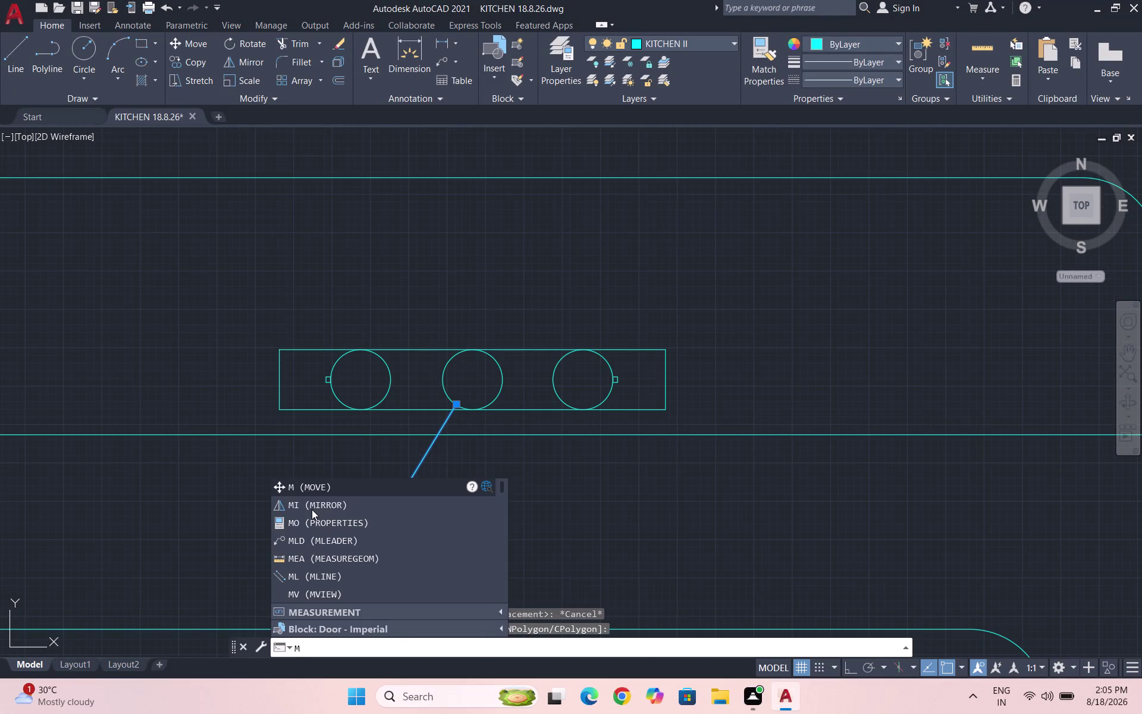
Move the faucet spout line to a new position at the tap circles.
key(Return)
scroll(up, 3)
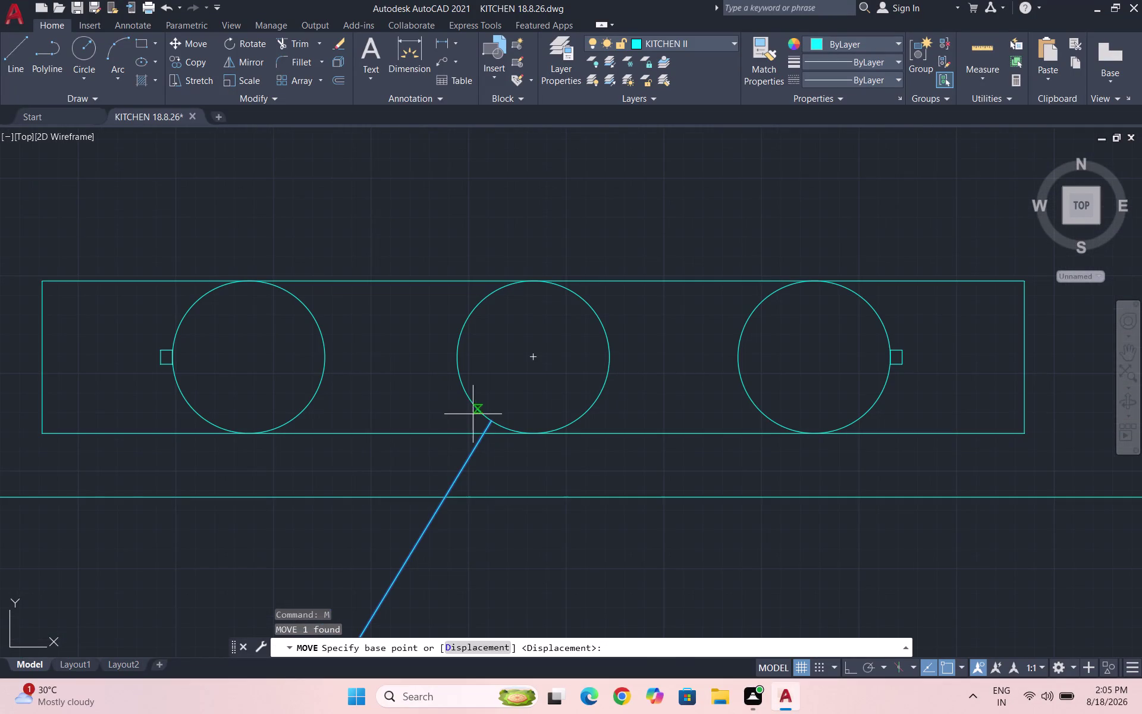
click(493, 422)
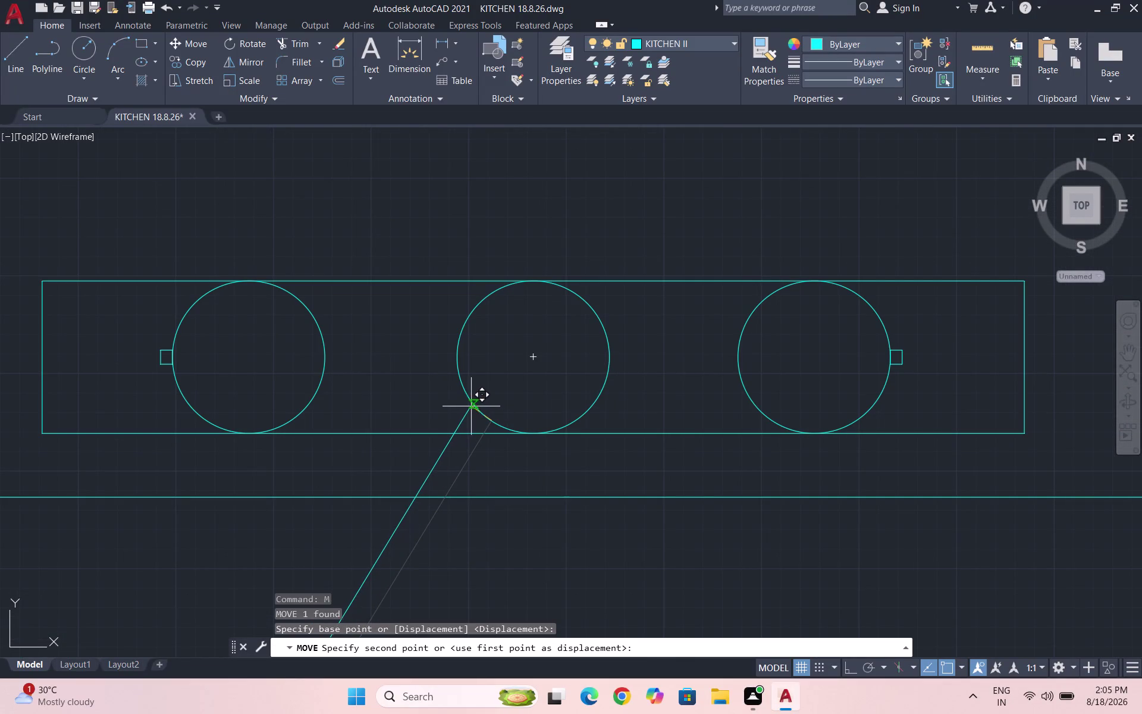
click(477, 415)
scroll(down, 3)
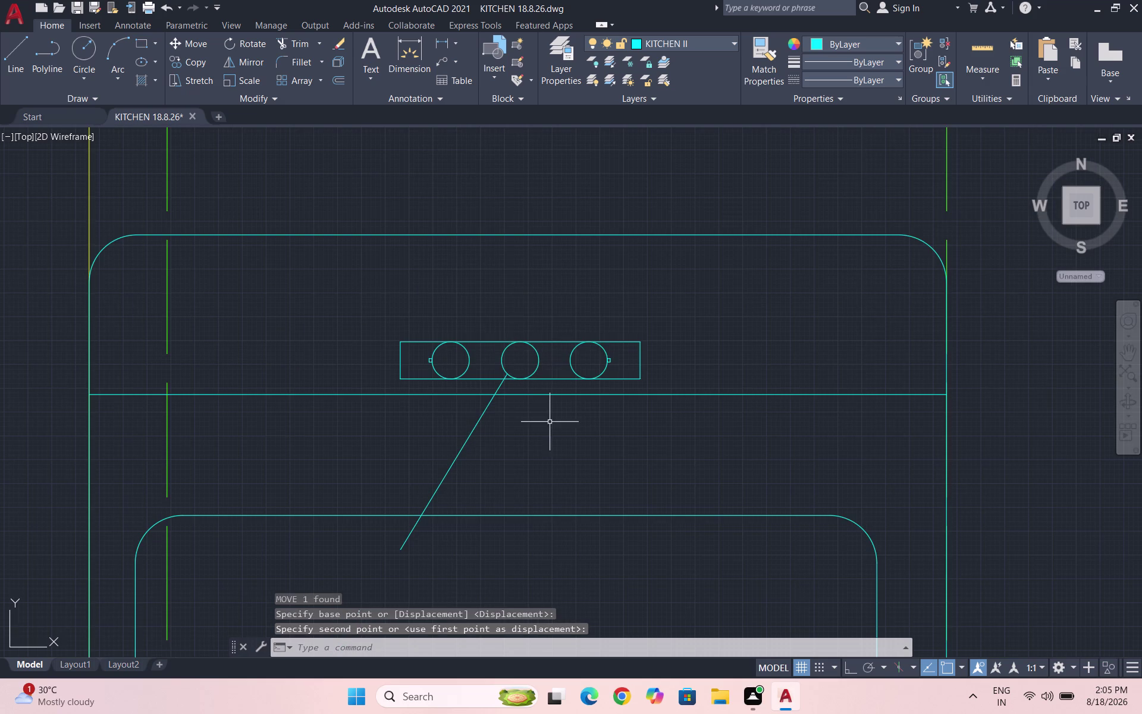
Copy the spout line with CO to create a parallel second spout line.
drag(510, 448, 425, 427)
click(412, 423)
text(CO)
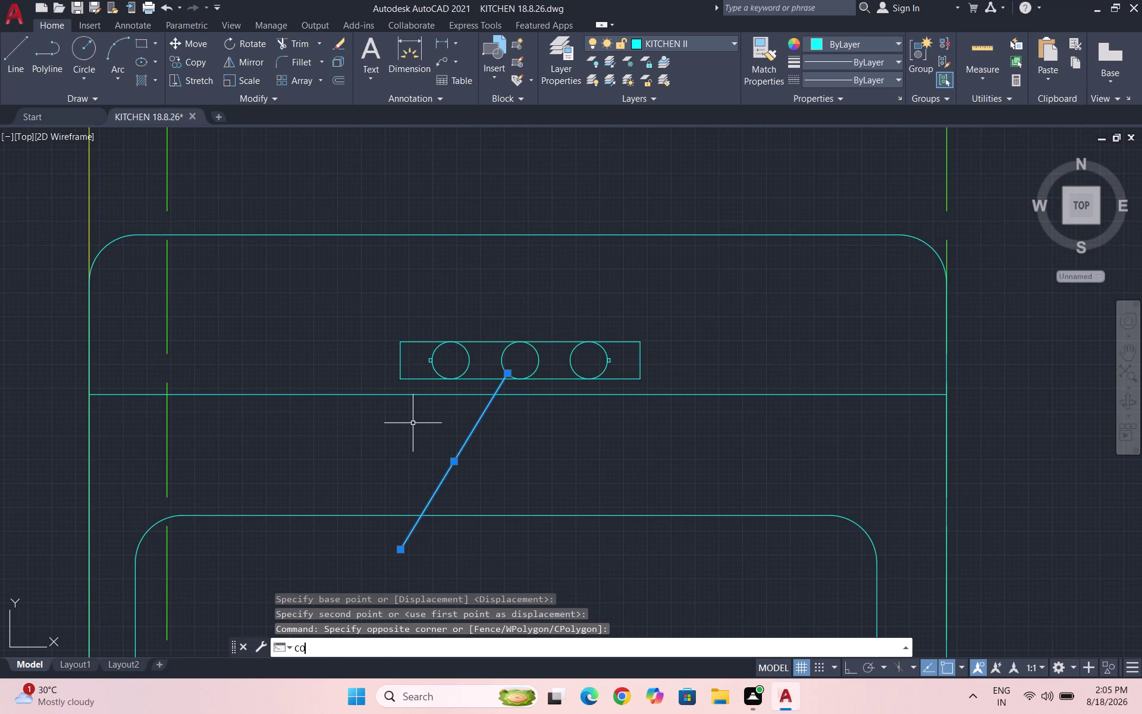
key(Return)
scroll(up, 3)
scroll(up, 3)
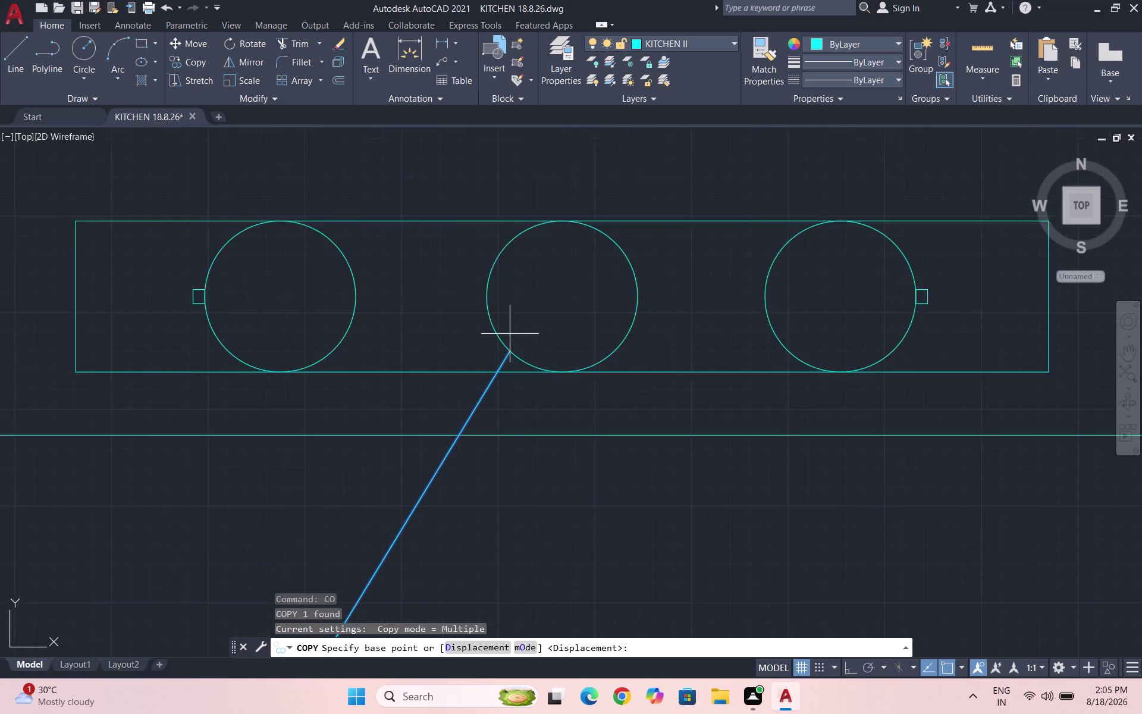
scroll(up, 3)
click(507, 357)
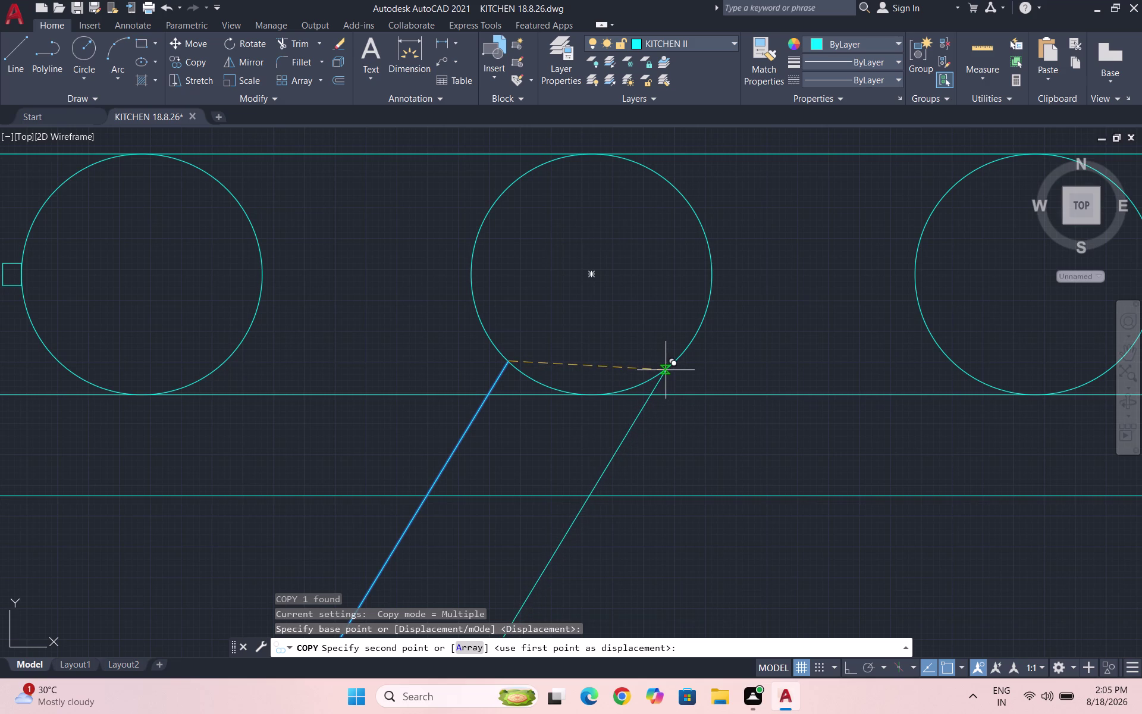
click(665, 370)
key(Escape)
scroll(down, 3)
scroll(down, 3)
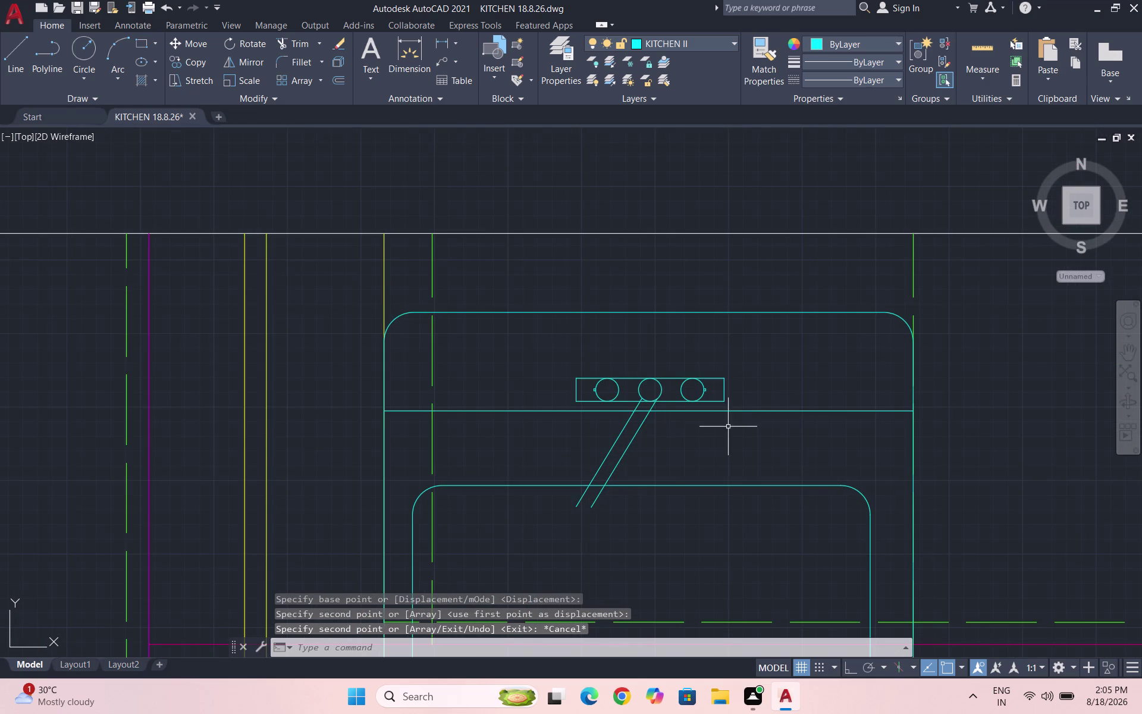
scroll(up, 3)
scroll(up, 3)
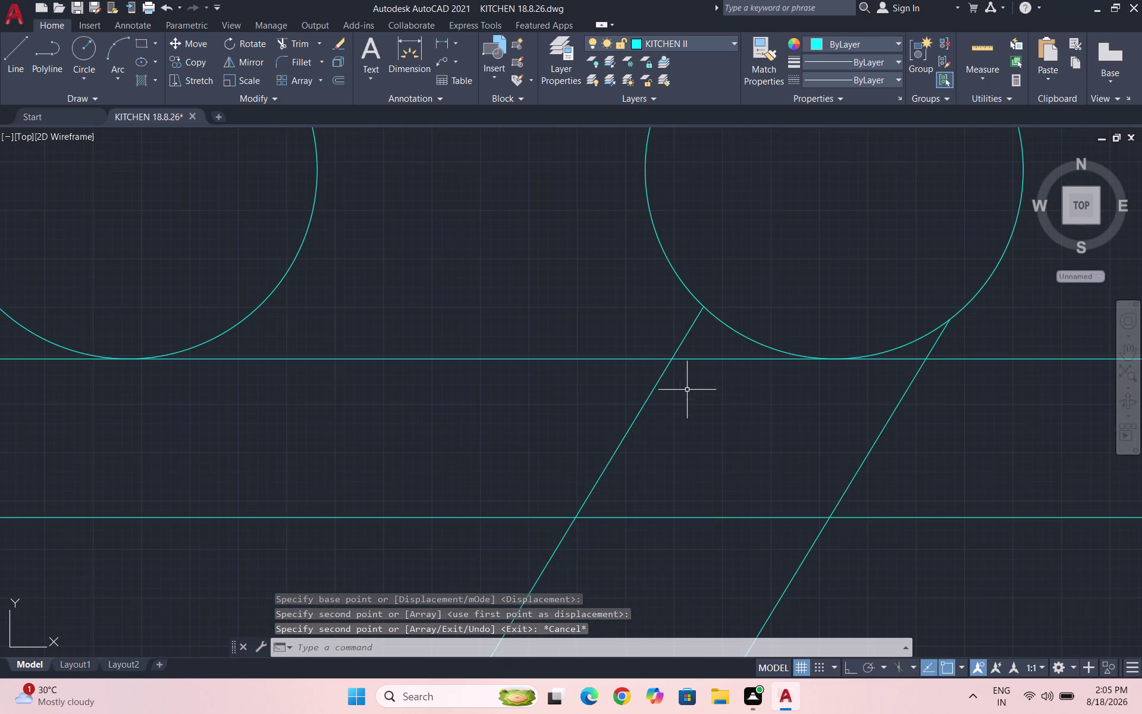
scroll(down, 3)
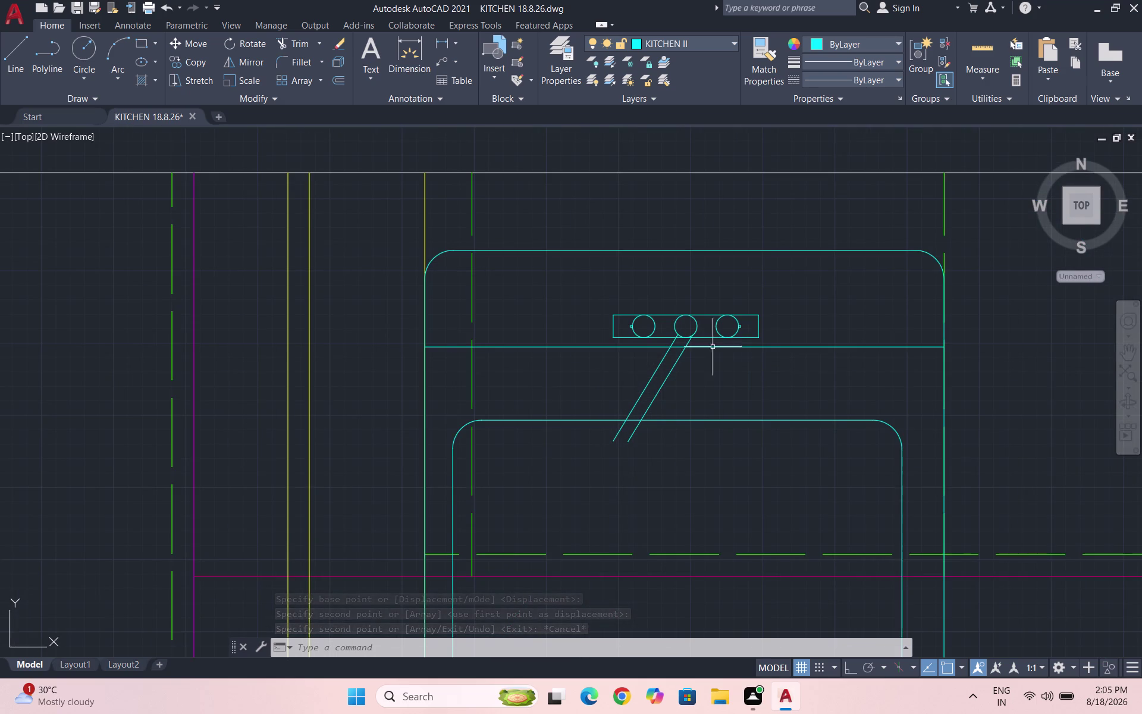
scroll(up, 3)
scroll(up, 3)
Move the first spout line so it attaches lower on the tap circle.
drag(607, 403, 591, 399)
click(525, 386)
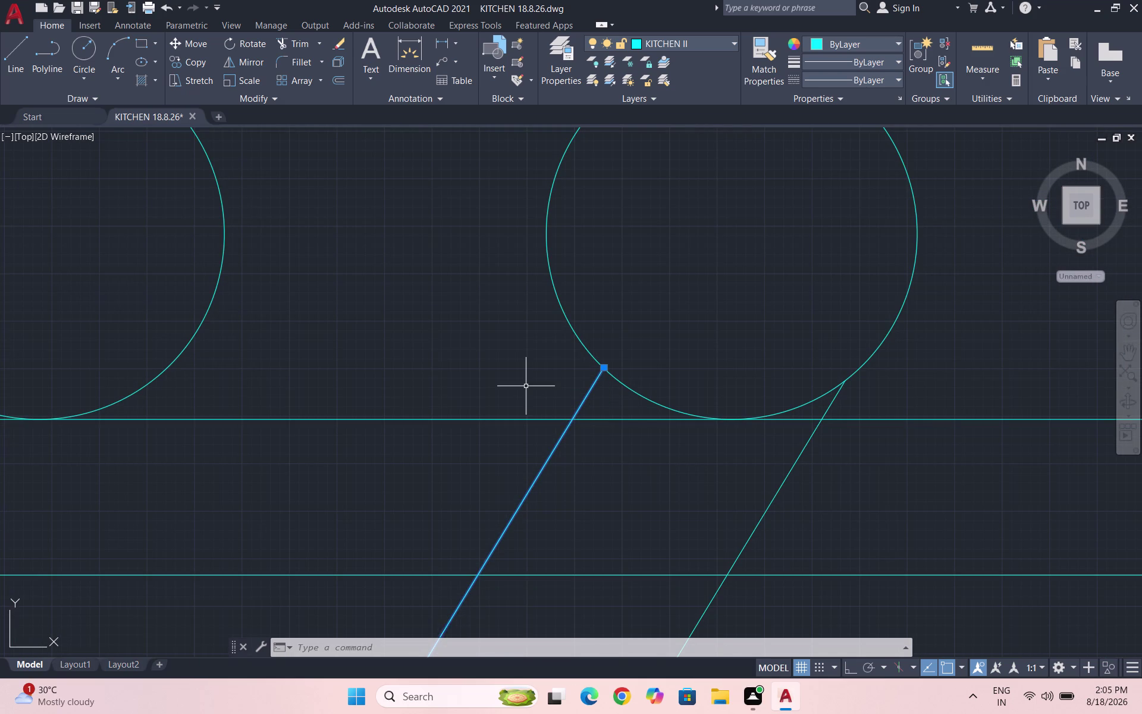
key(m)
key(Return)
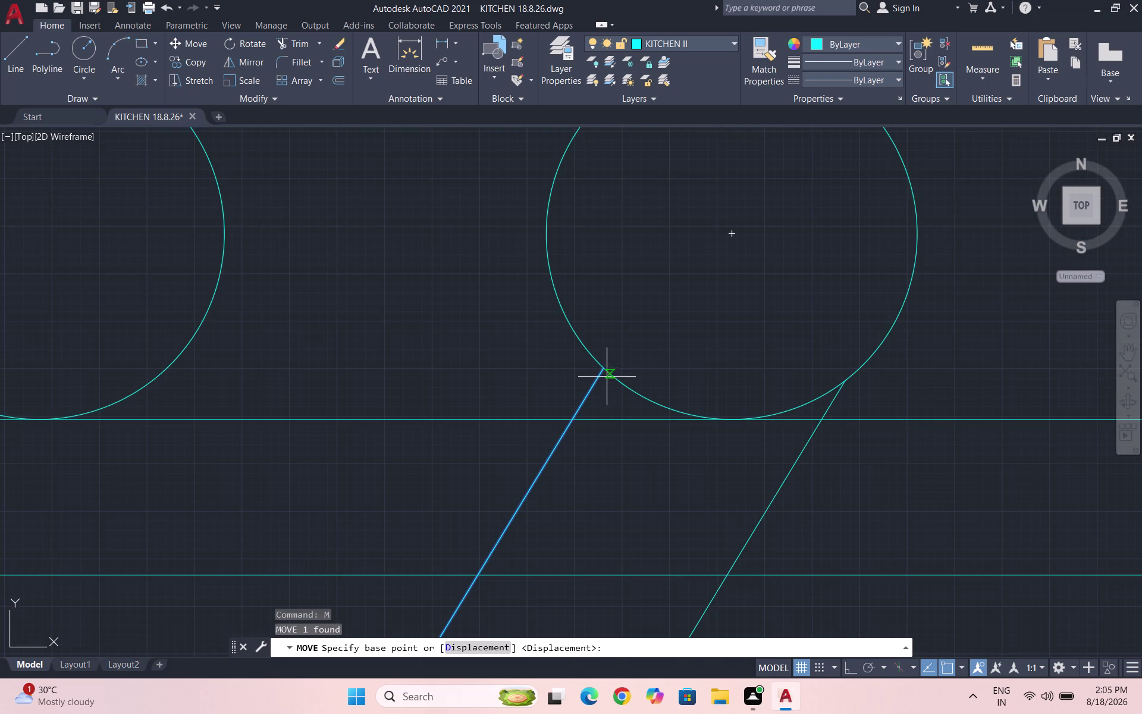
click(601, 370)
click(581, 343)
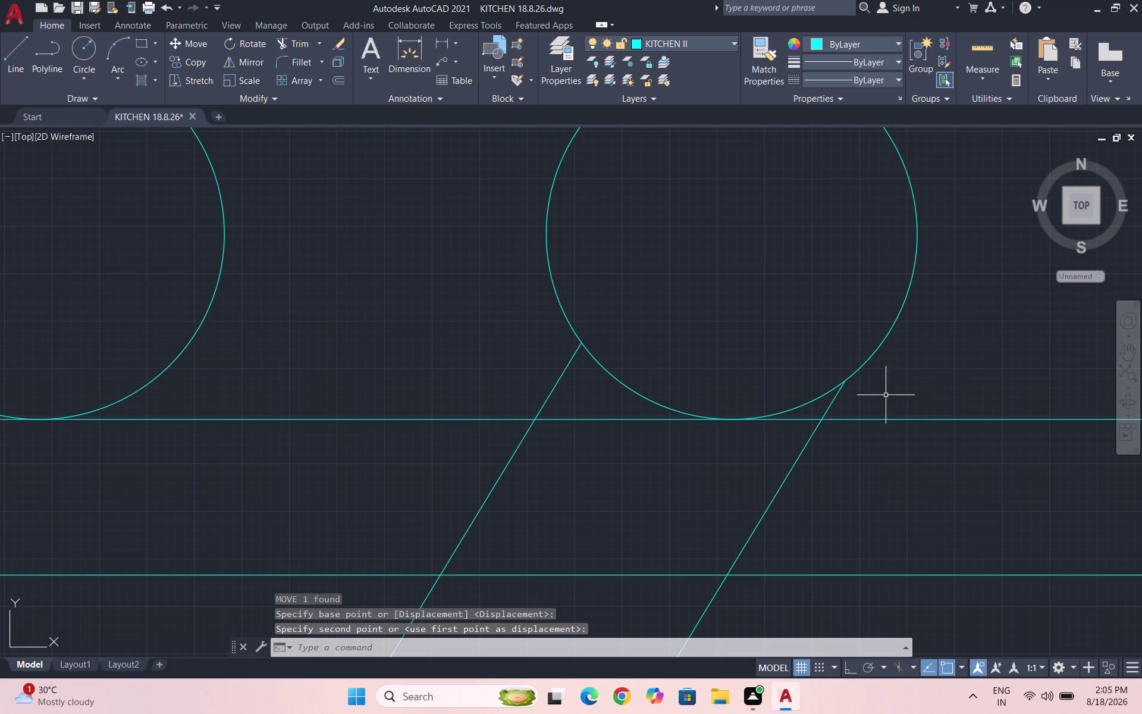
click(863, 395)
key(Escape)
scroll(down, 3)
scroll(down, 3)
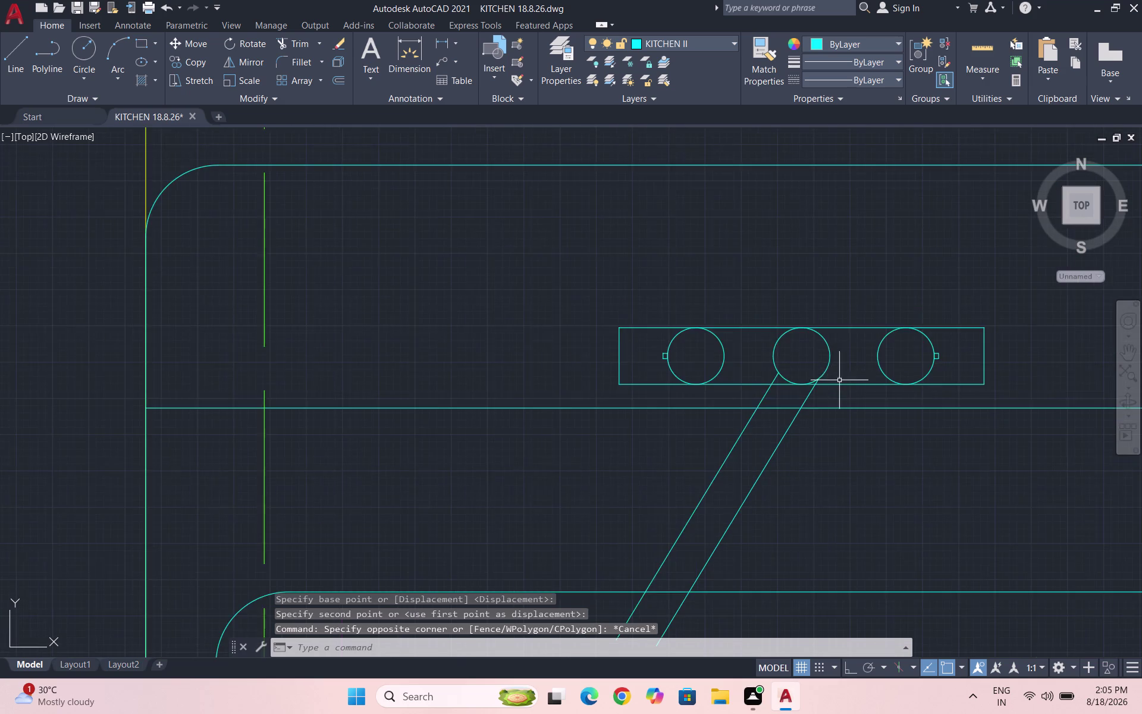
scroll(down, 3)
scroll(up, 3)
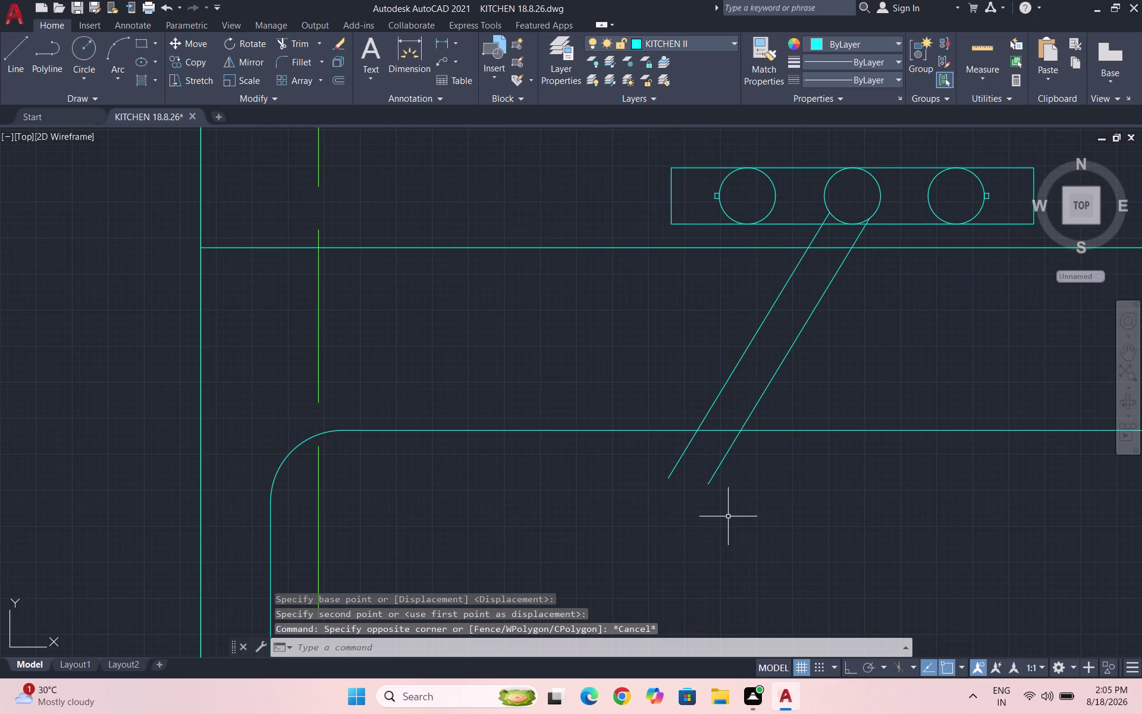
Attempt to fillet the two spout lines, cancel, and save the drawing.
key(f)
key(Return)
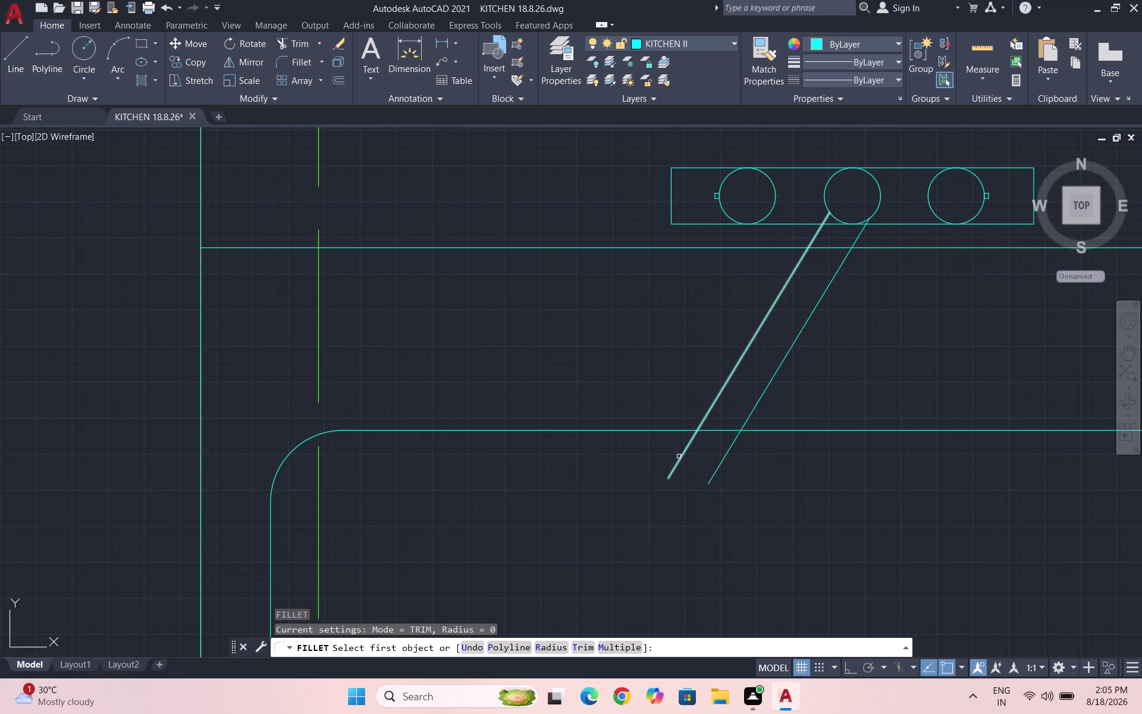
click(679, 457)
click(724, 464)
key(Escape)
scroll(down, 3)
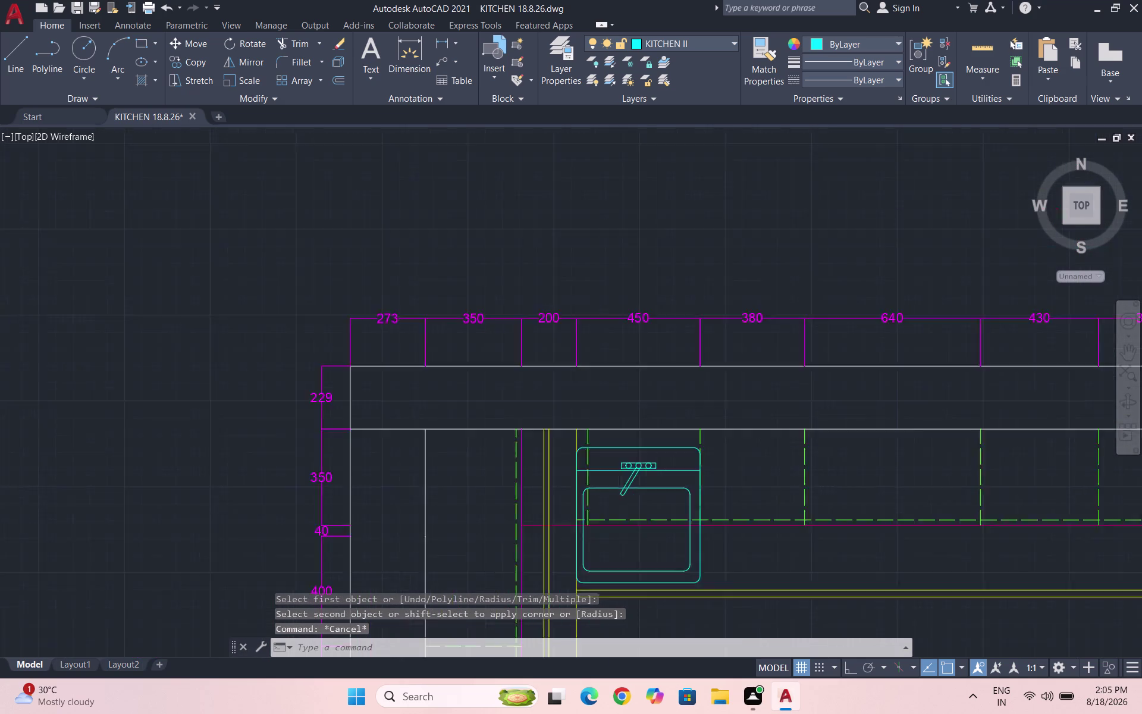
scroll(down, 3)
scroll(up, 3)
key(ctrl+s)
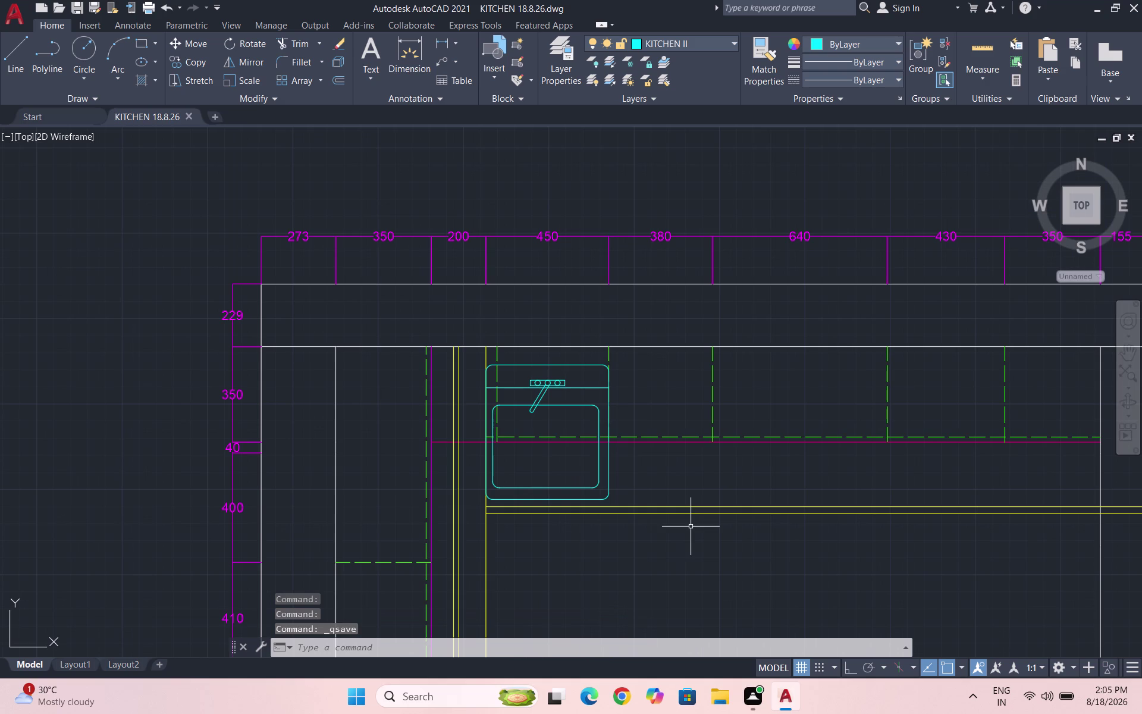
key(ctrl+s)
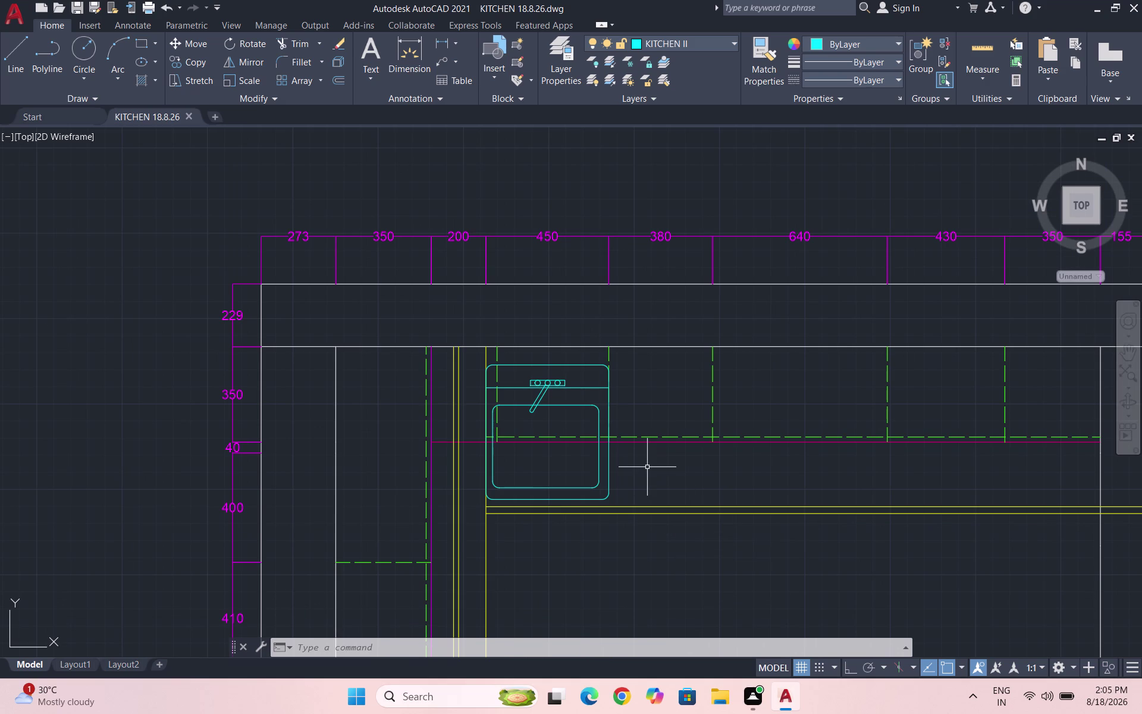
scroll(down, 3)
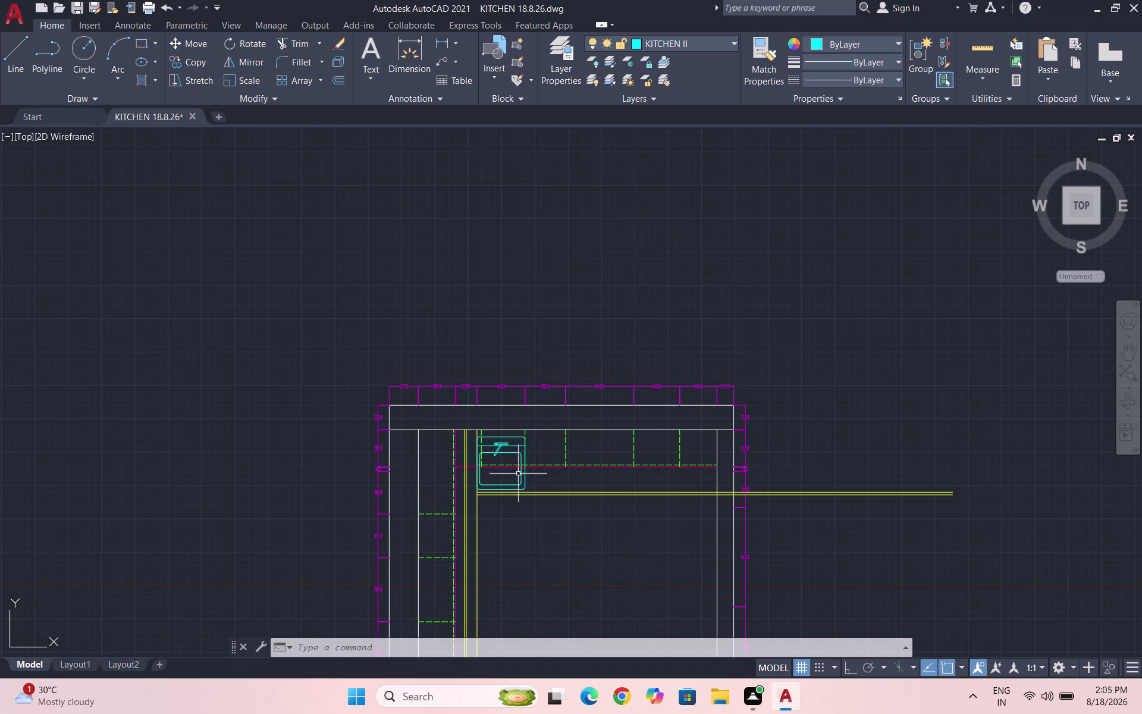
scroll(up, 3)
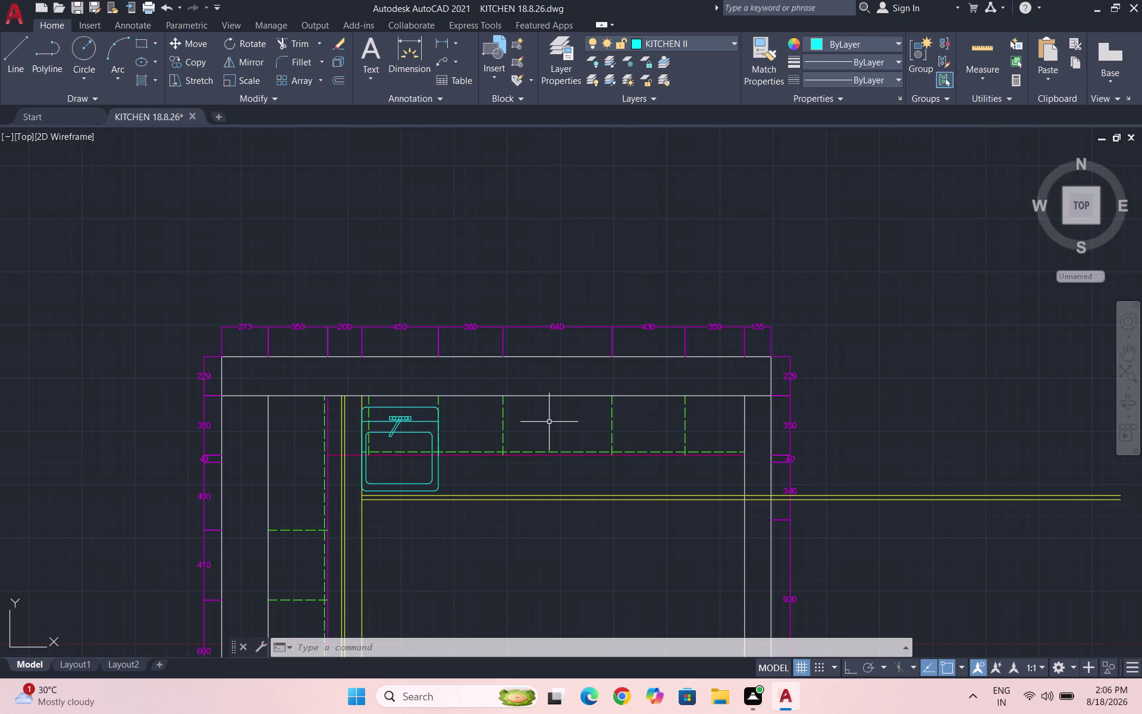
scroll(down, 3)
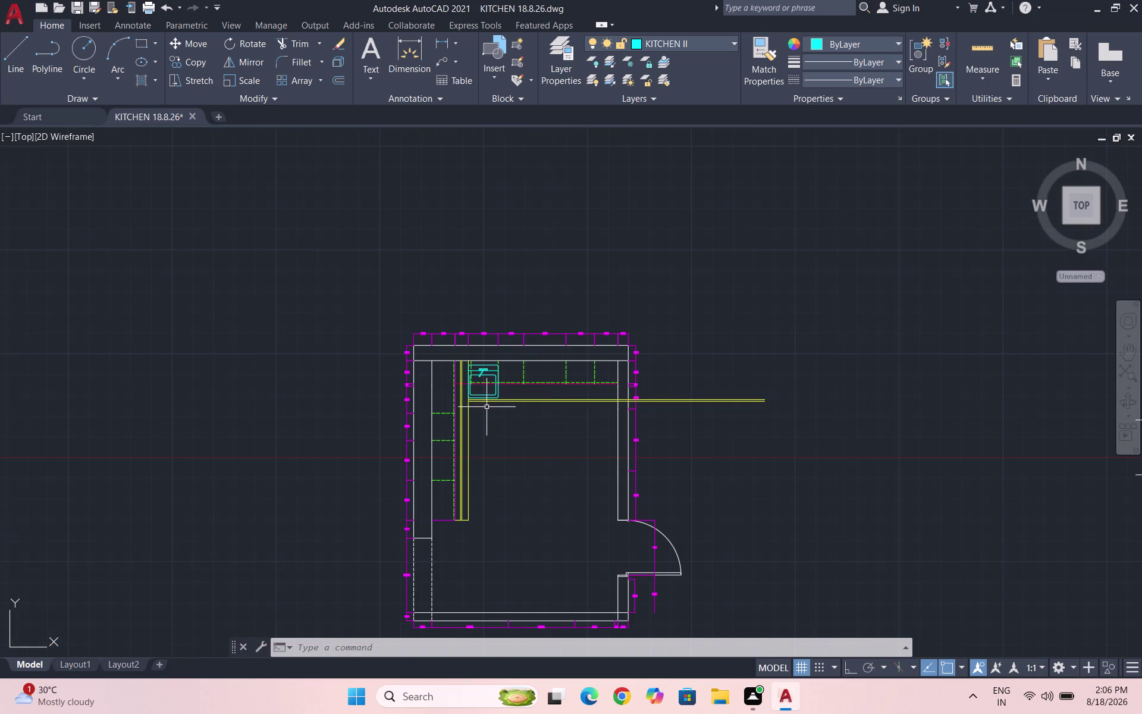
scroll(up, 3)
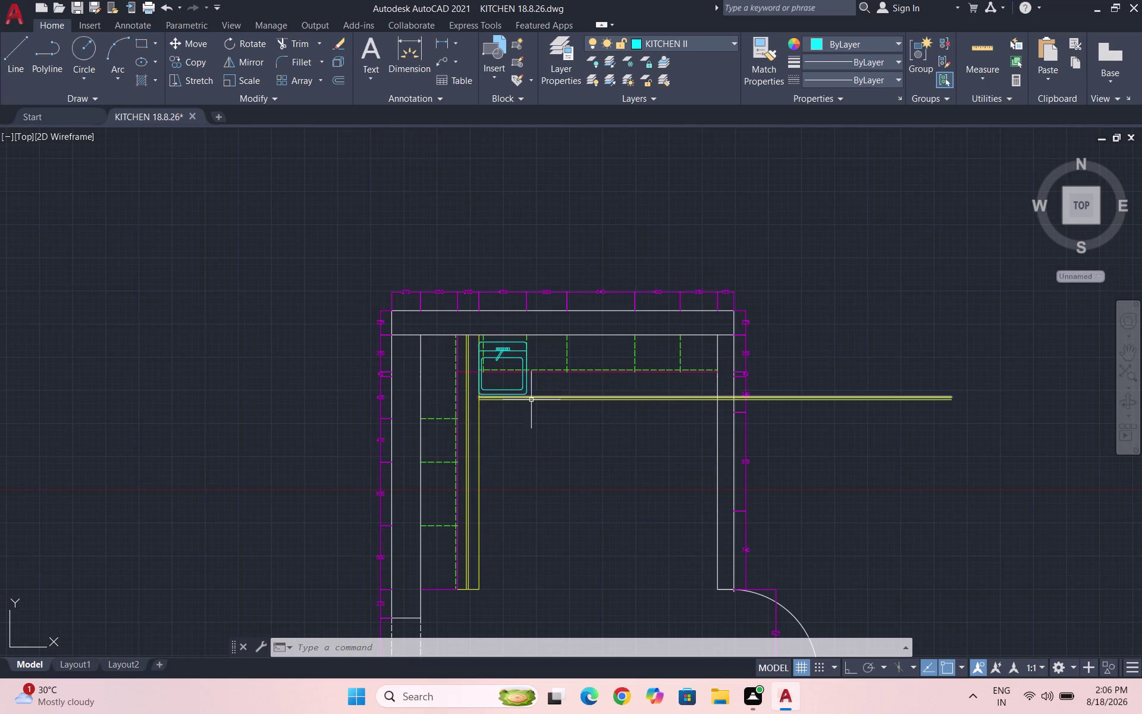
key(Escape)
key(ctrl+s)
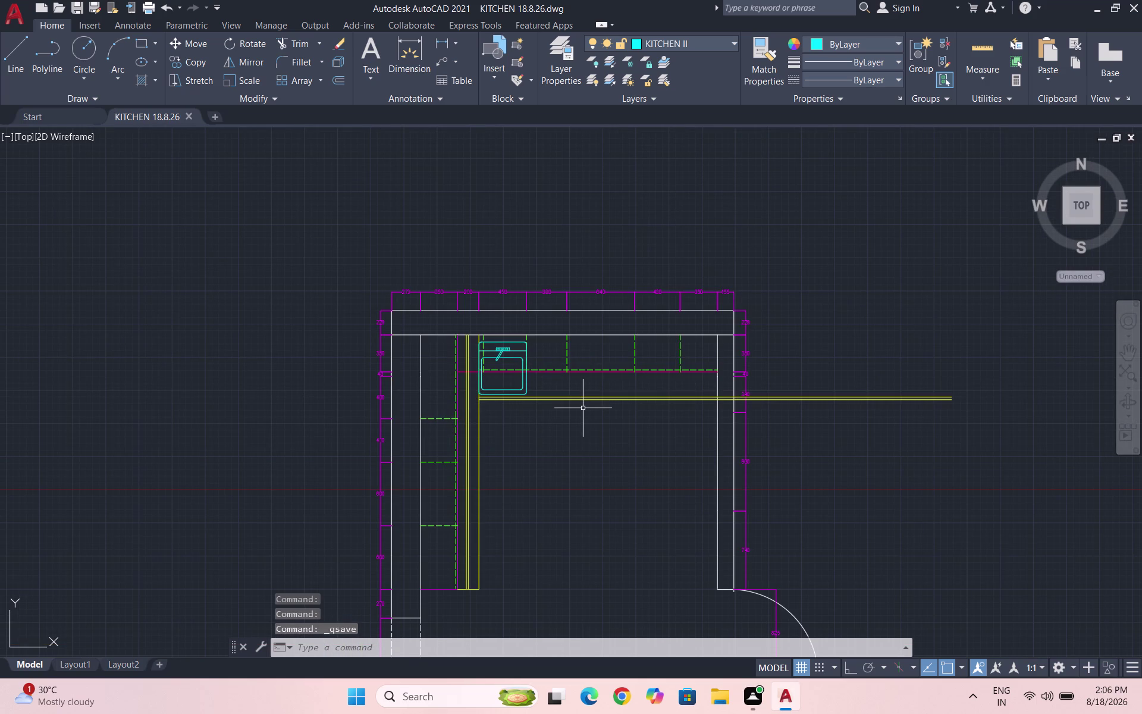
key(ctrl+s)
scroll(up, 3)
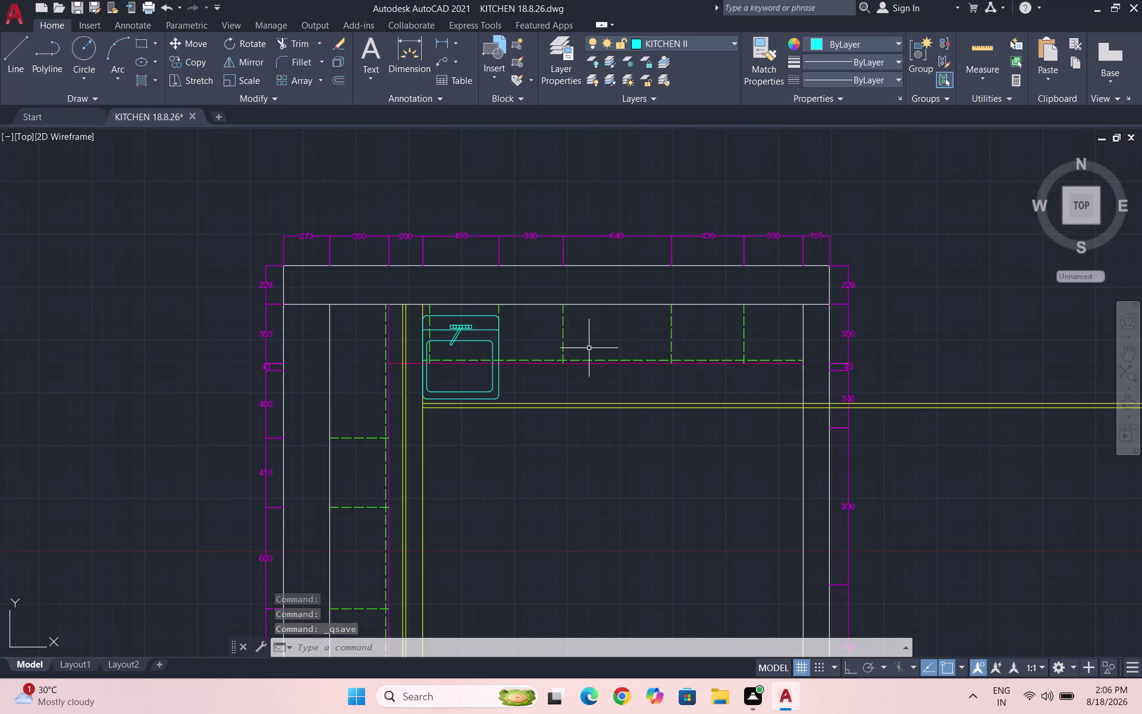
scroll(up, 3)
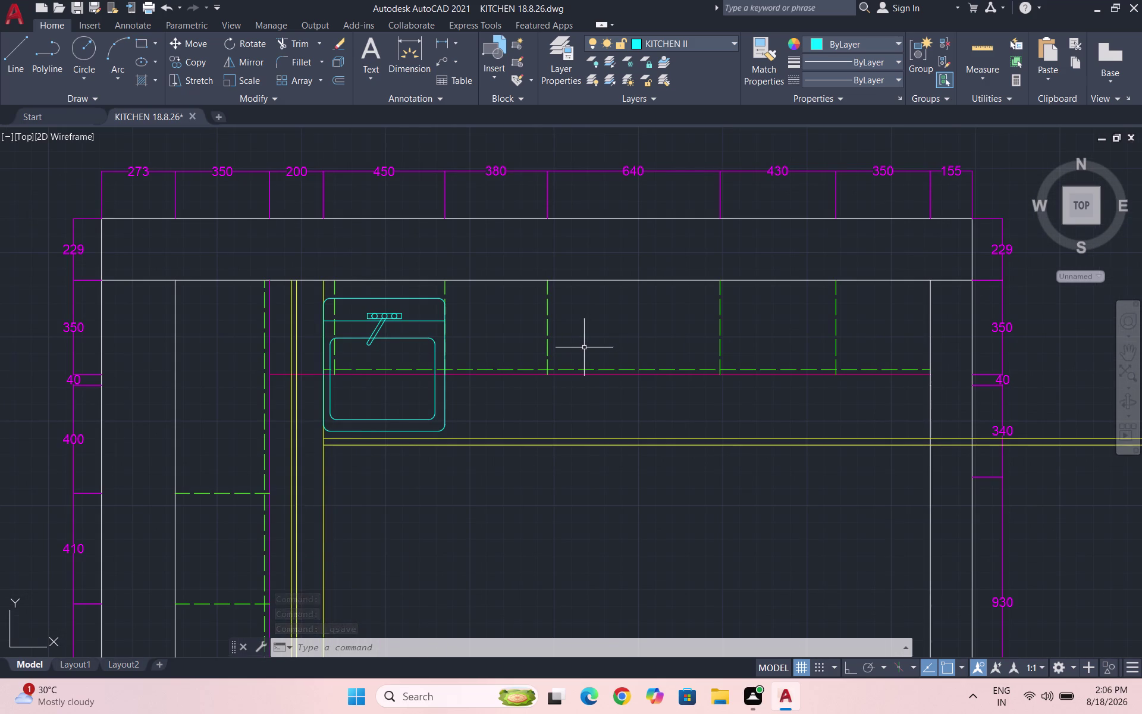
key(ctrl+s)
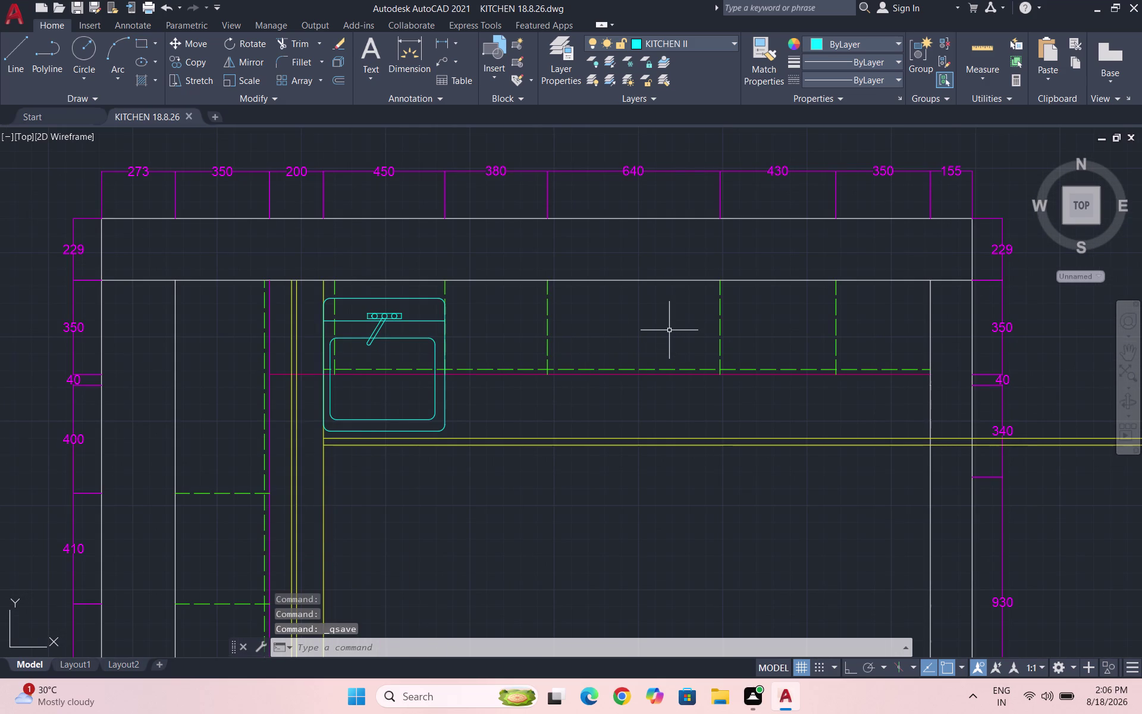
text(DC)
key(Return)
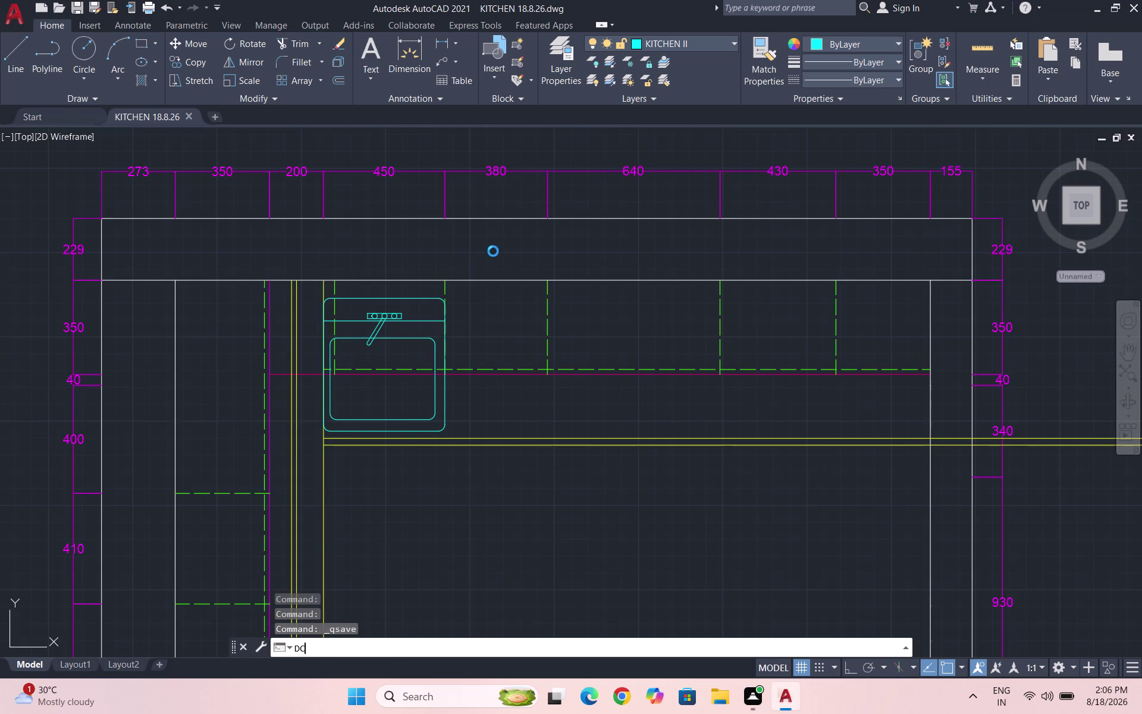
Clear pending commands, open DesignCenter with DC, and go up to the Sample folder.
key(Escape)
key(Escape)
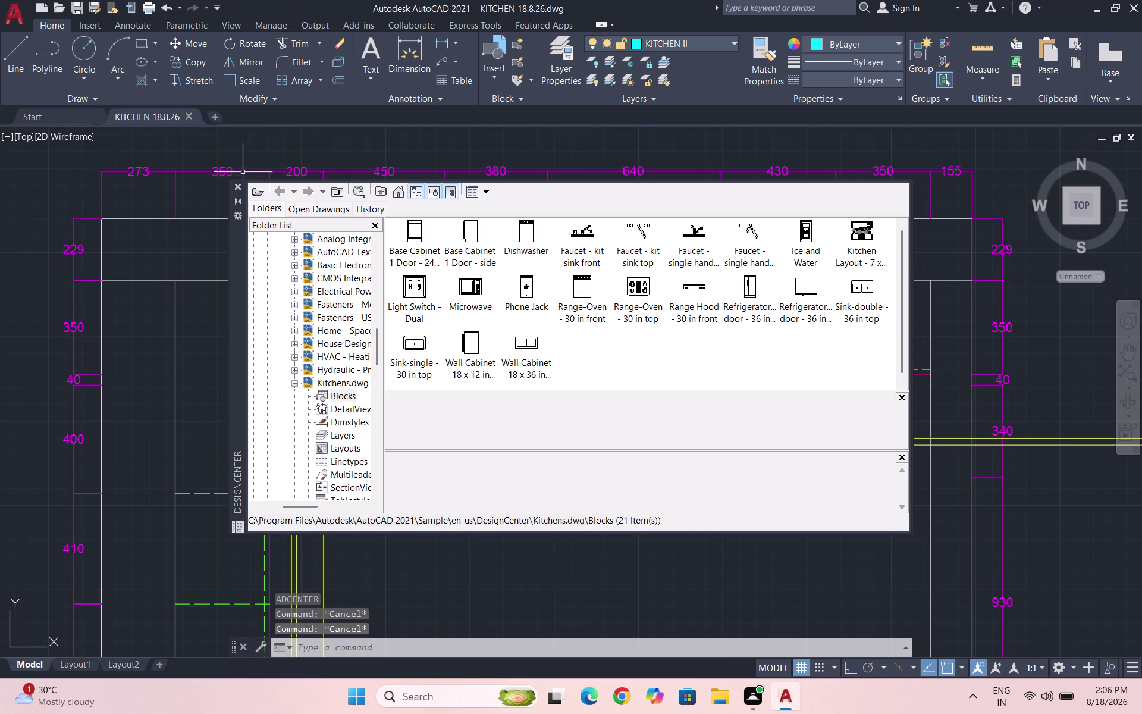
click(242, 183)
click(672, 39)
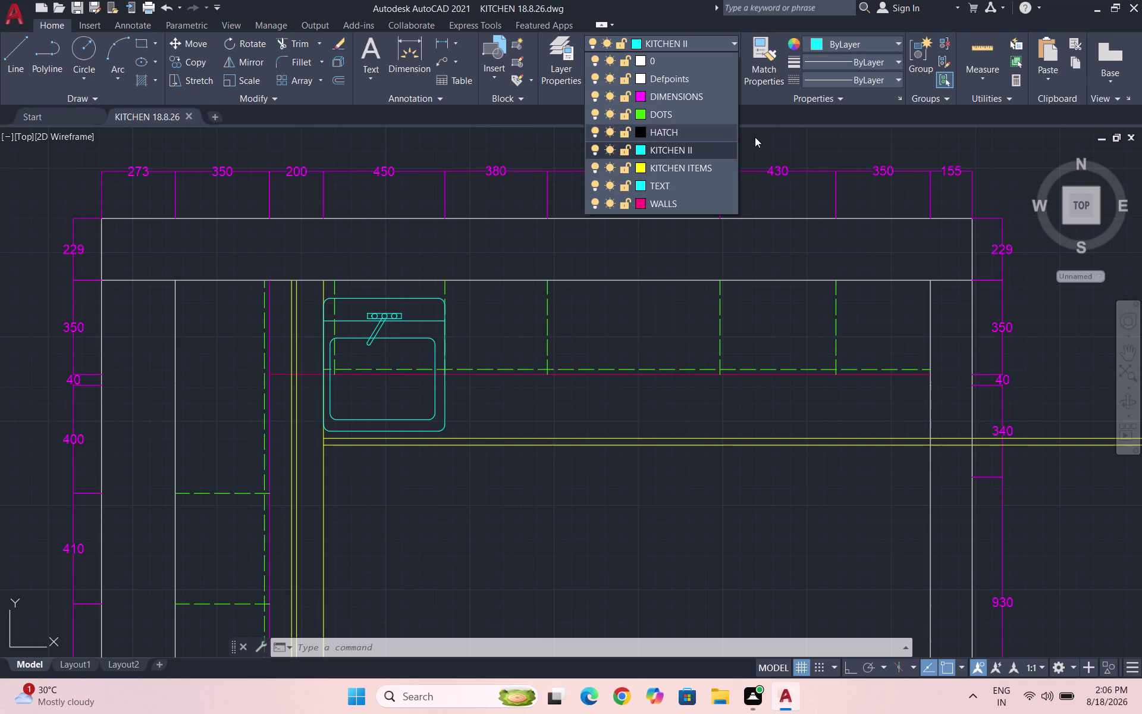
click(688, 144)
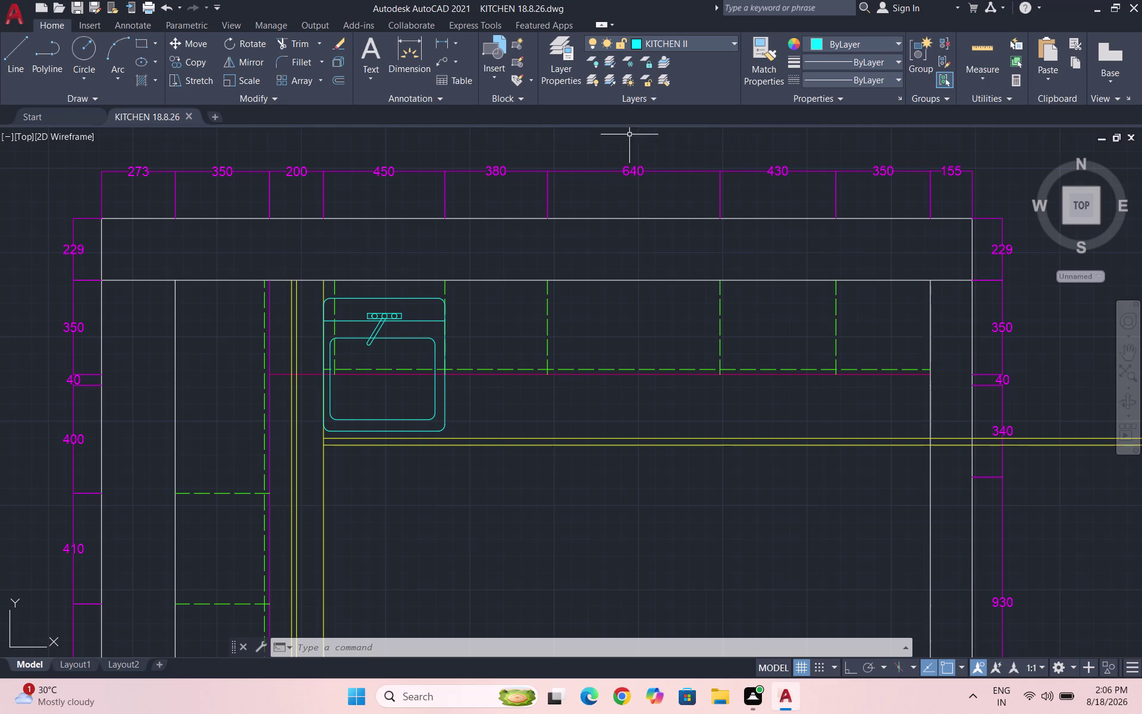
text(DC)
key(Return)
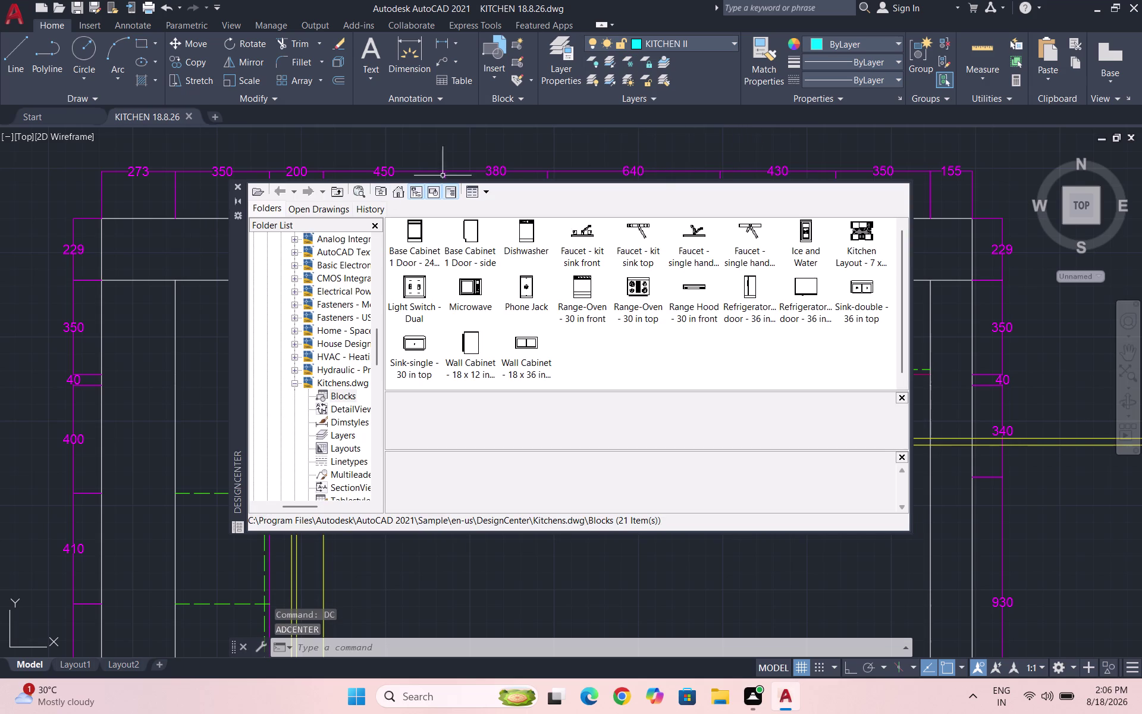
click(398, 187)
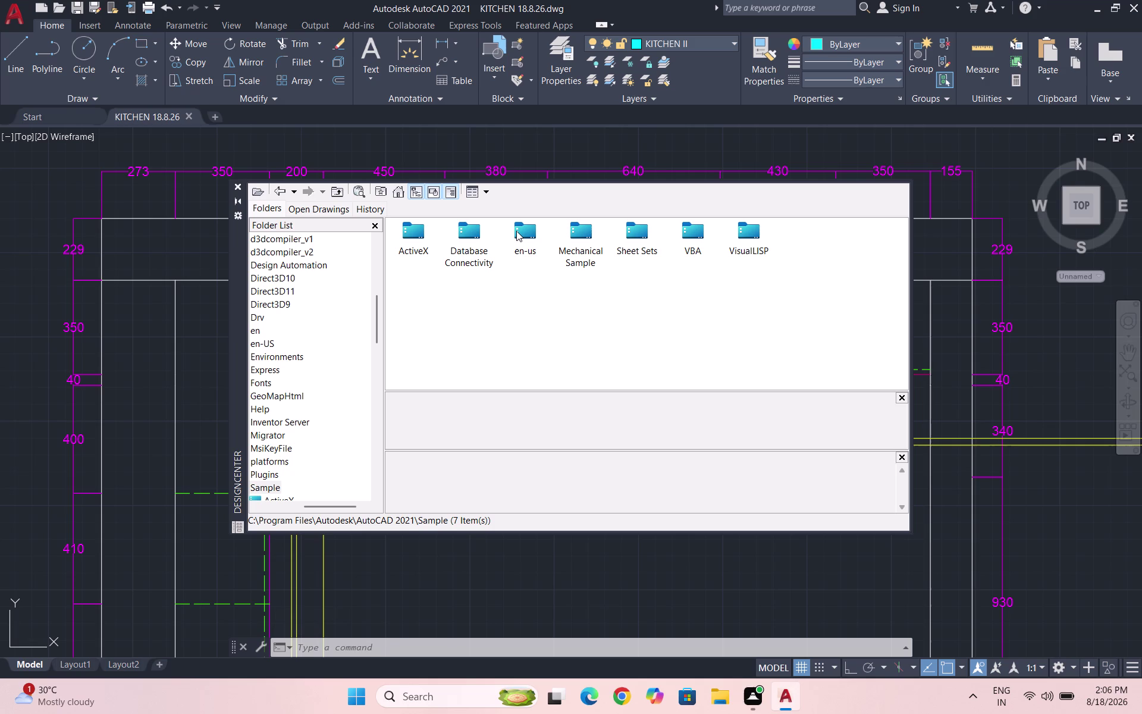
Browse en-us > DesignCenter > Kitchens.dwg > Blocks and preview Range-Oven - 30 in top.
double_click(509, 242)
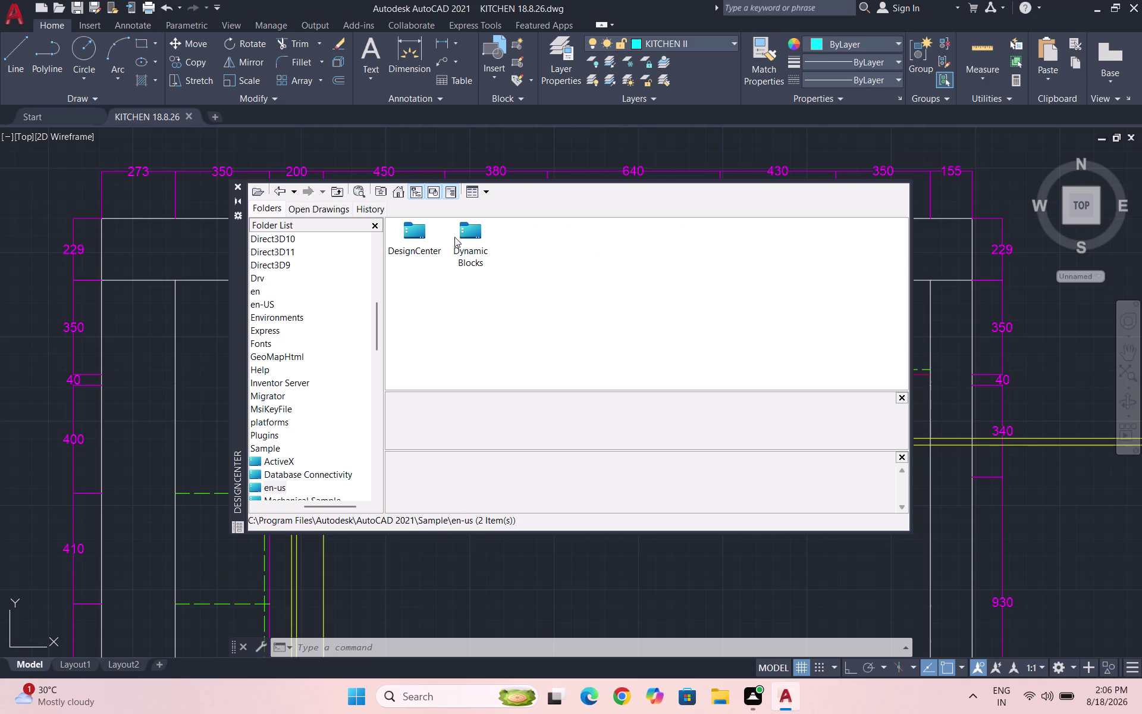
double_click(416, 232)
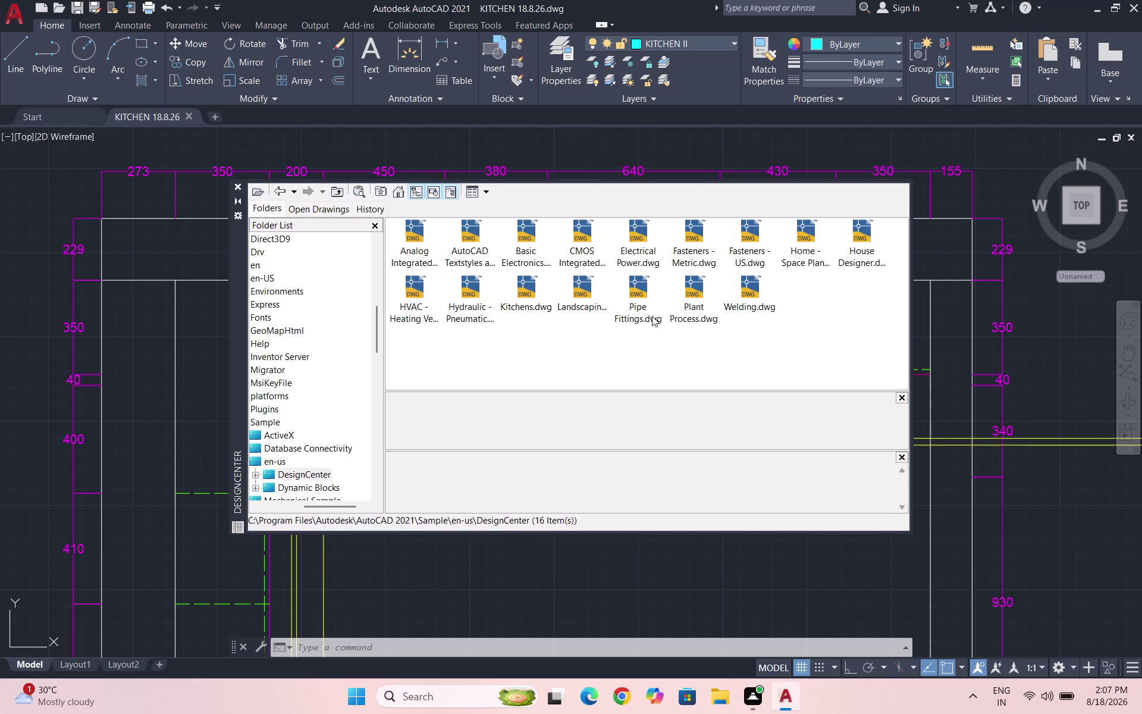
double_click(527, 287)
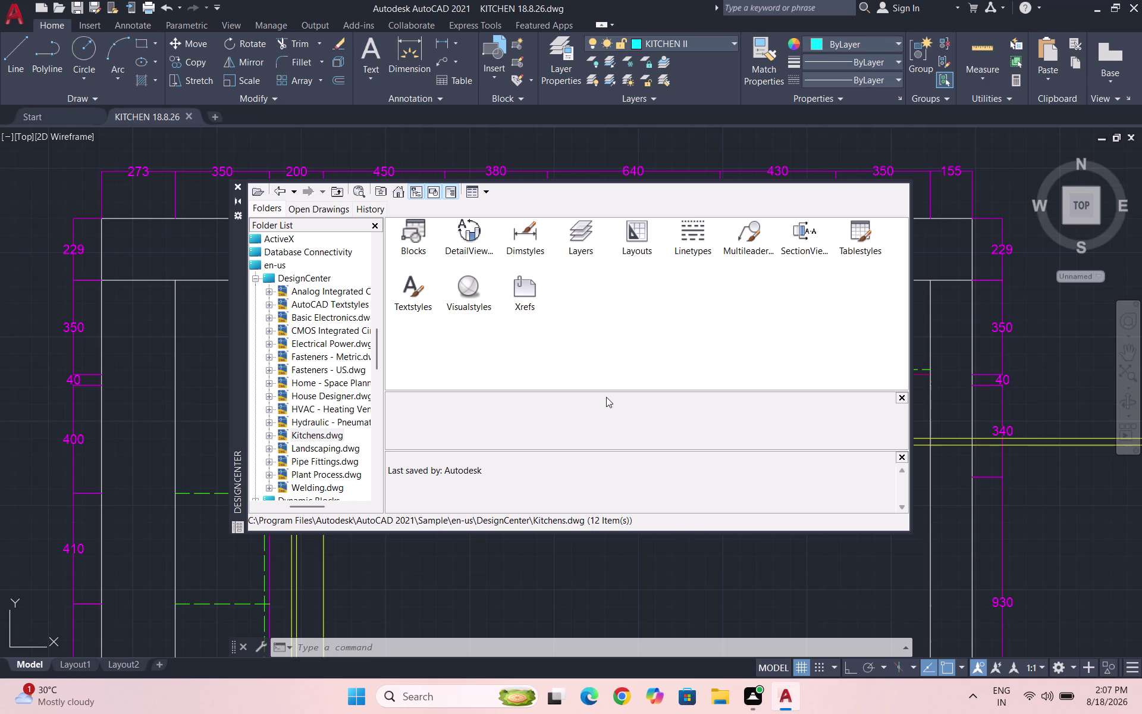
double_click(419, 238)
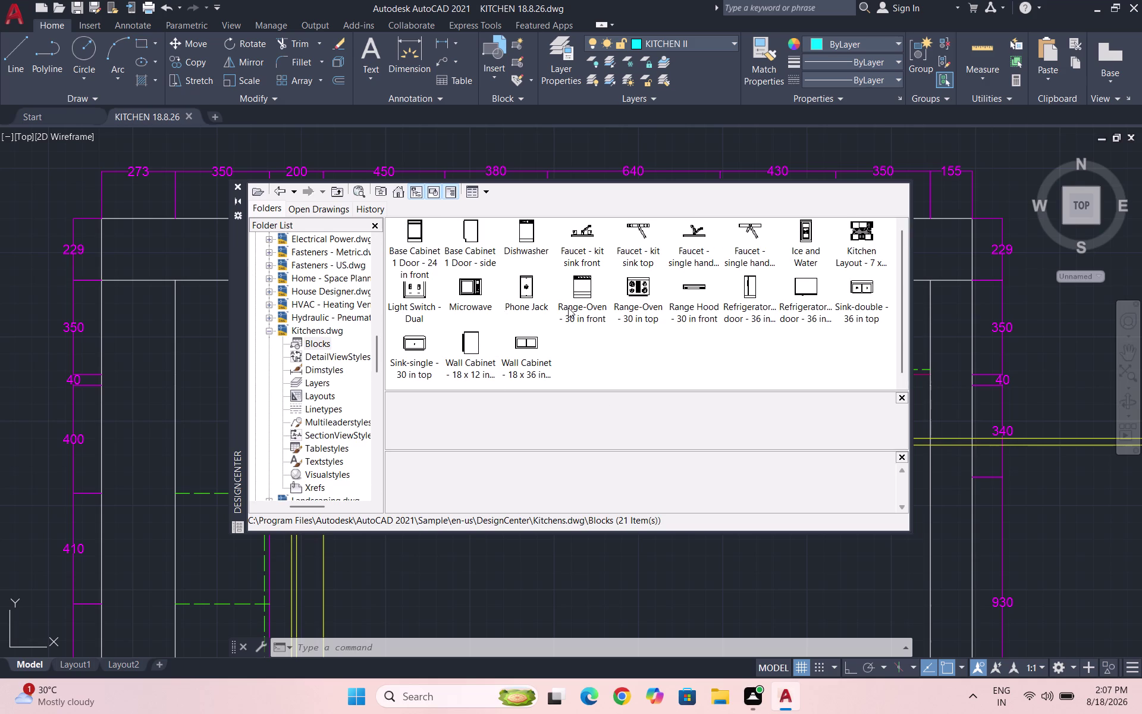
click(635, 293)
double_click(640, 289)
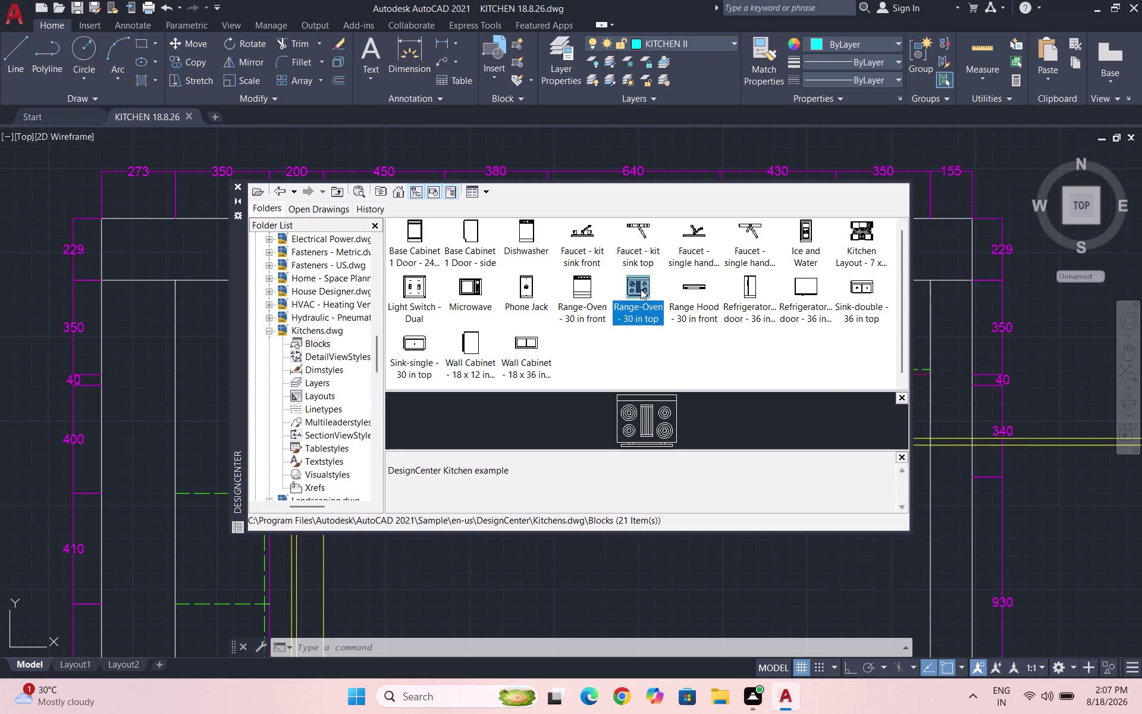
Insert the Range-Oven - 30 in top block outside the kitchen's right wall.
click(675, 441)
scroll(down, 3)
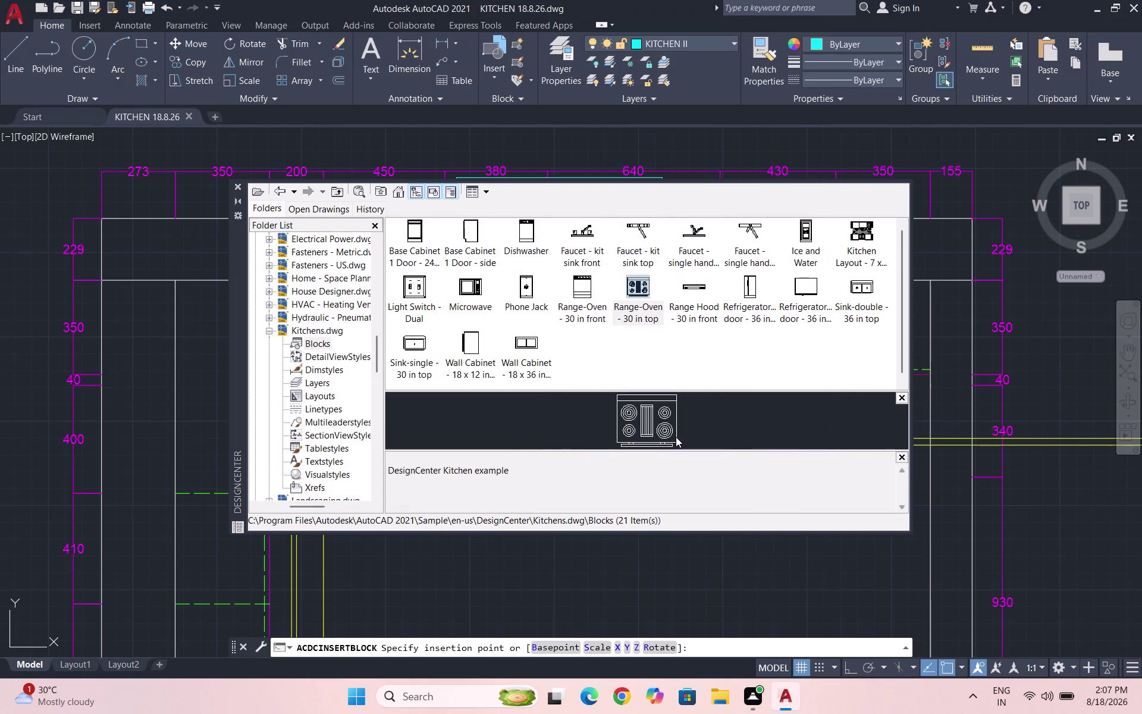
scroll(down, 3)
scroll(down, 3)
scroll(down, 3)
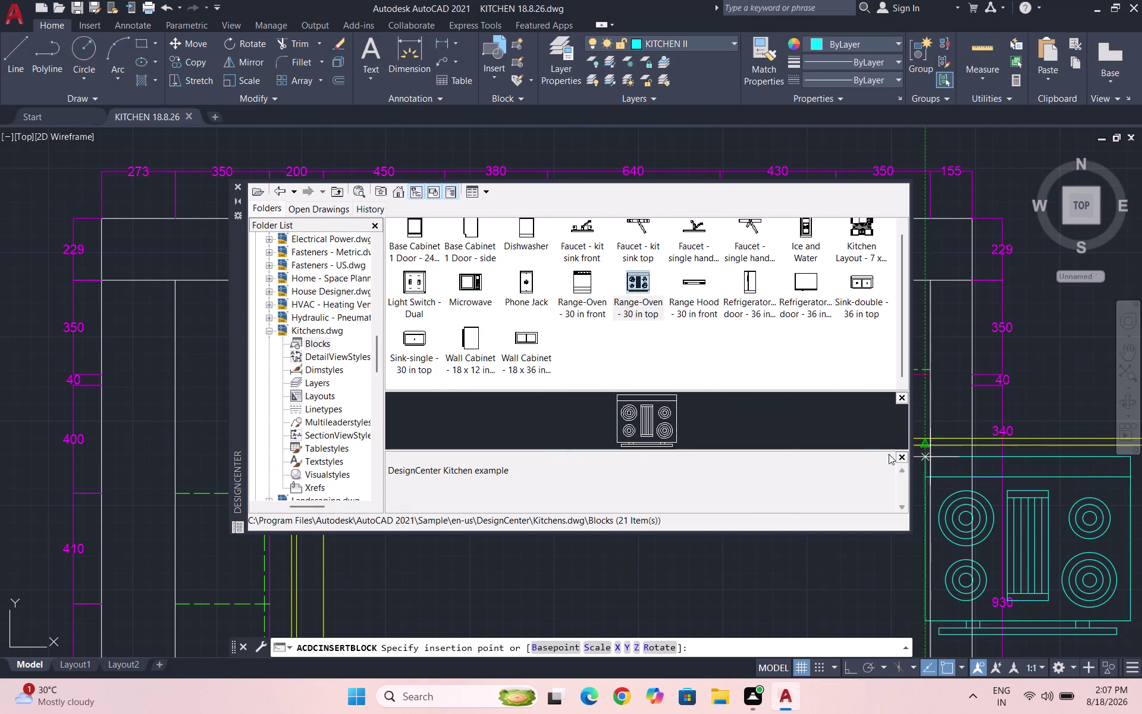
scroll(down, 3)
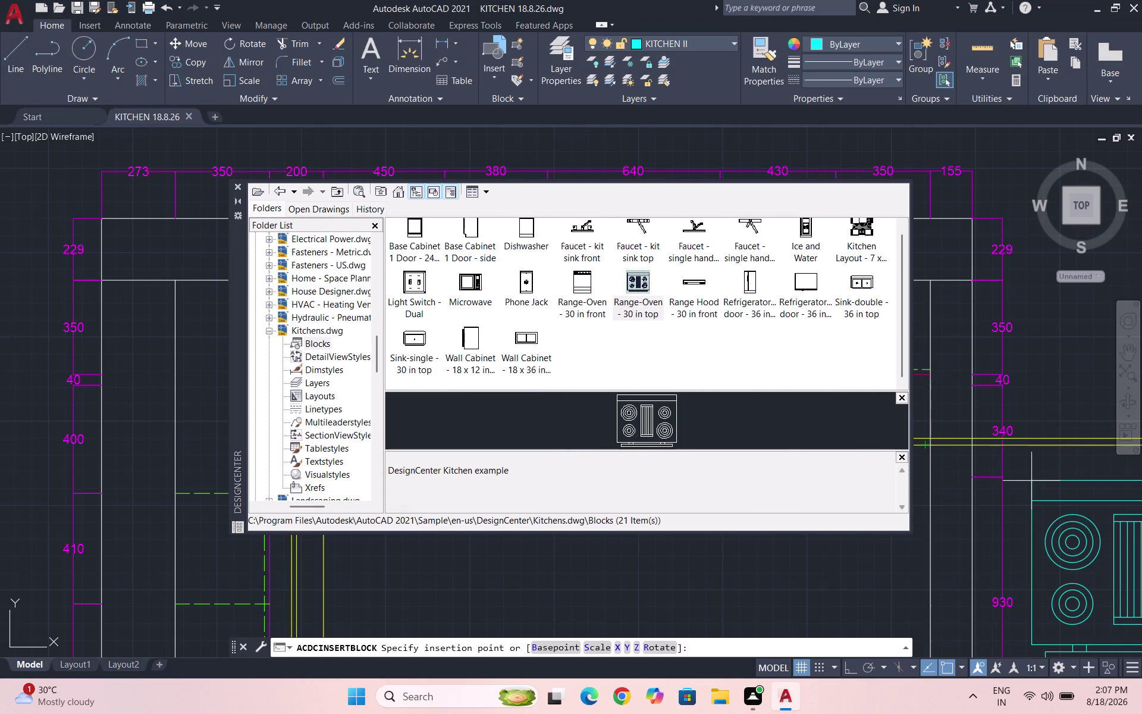
click(1031, 481)
key(Escape)
key(Escape)
key(Escape)
key(Escape)
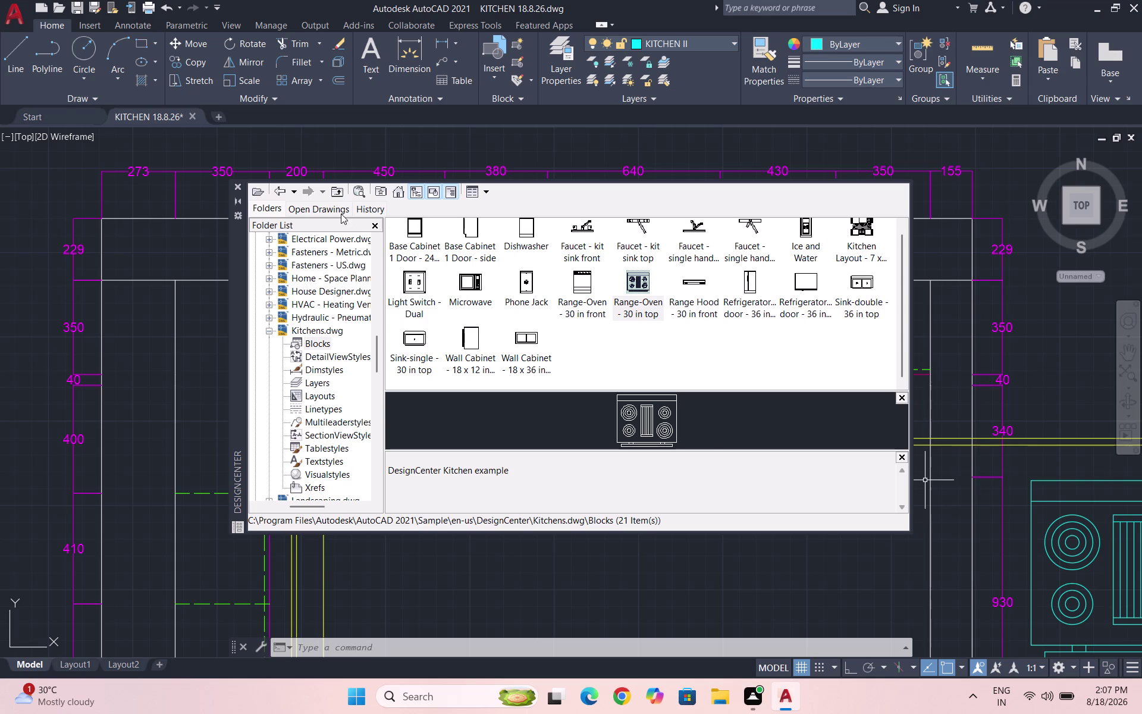
Close DesignCenter and save the drawing.
click(235, 186)
key(ctrl+s)
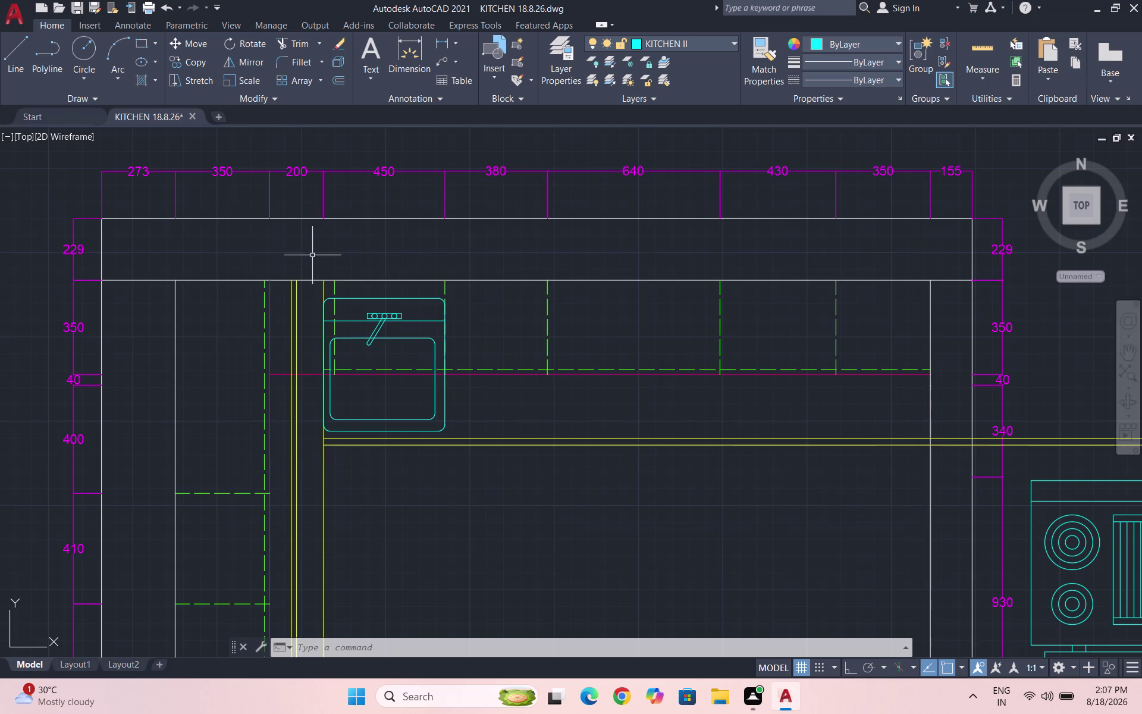
scroll(down, 3)
scroll(up, 3)
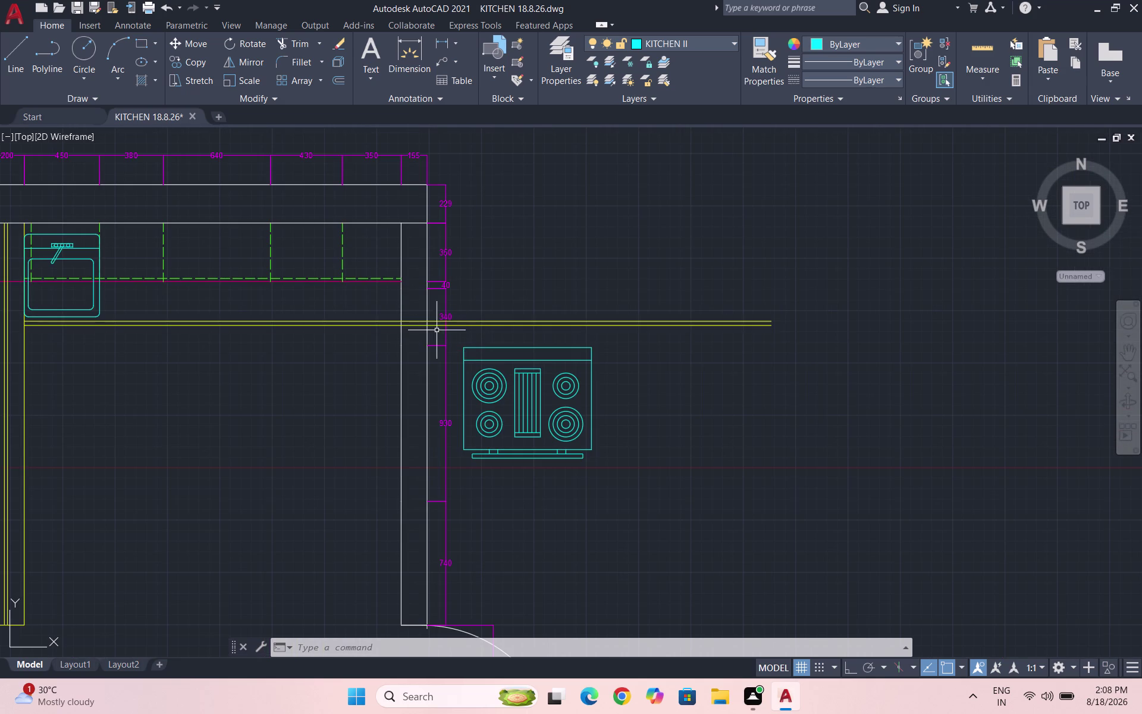
scroll(down, 3)
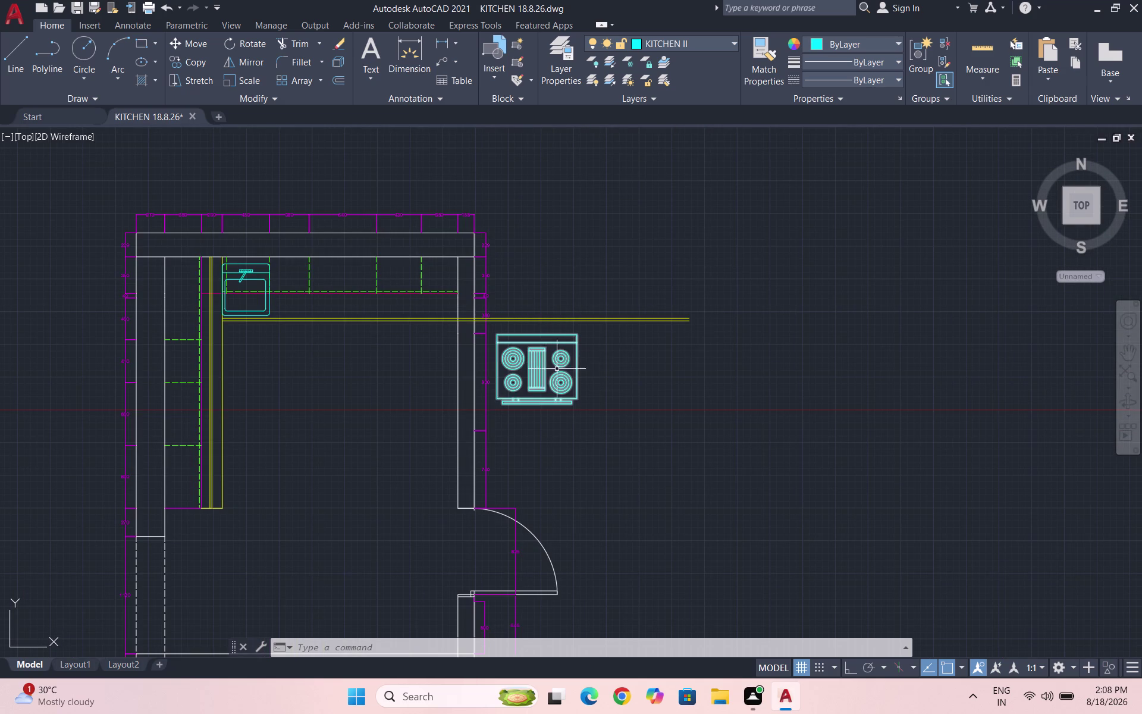
click(596, 399)
Move the oven block beside the right wall, just below the yellow counter line.
click(509, 348)
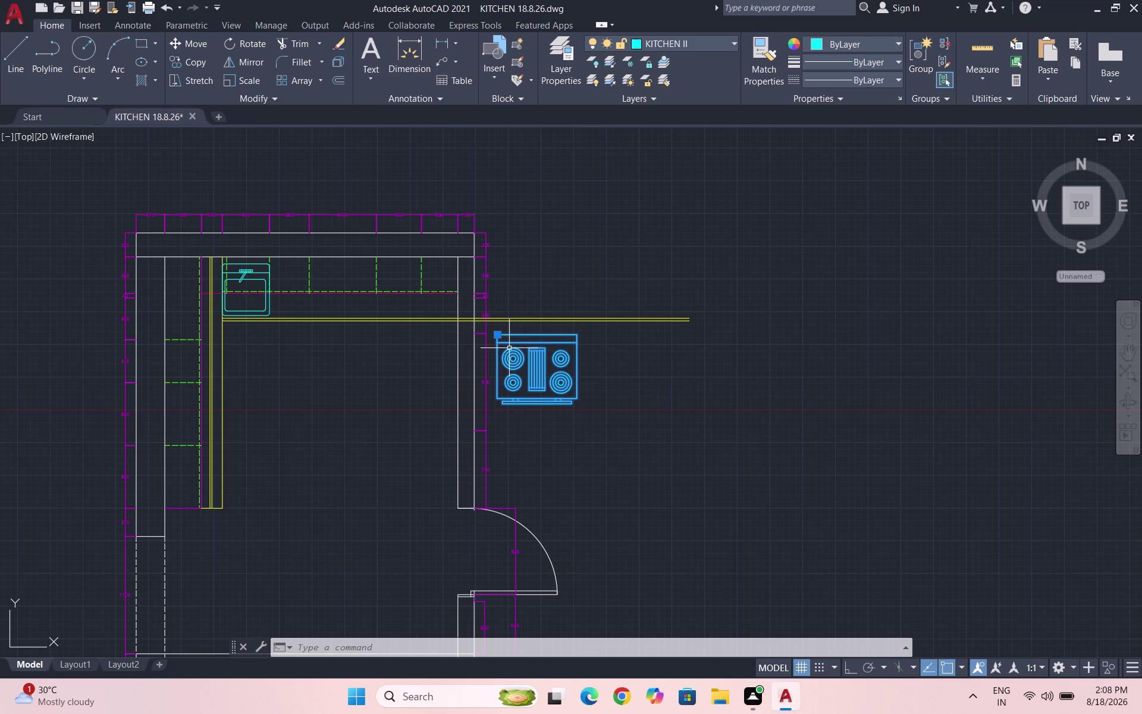
key(m)
key(Return)
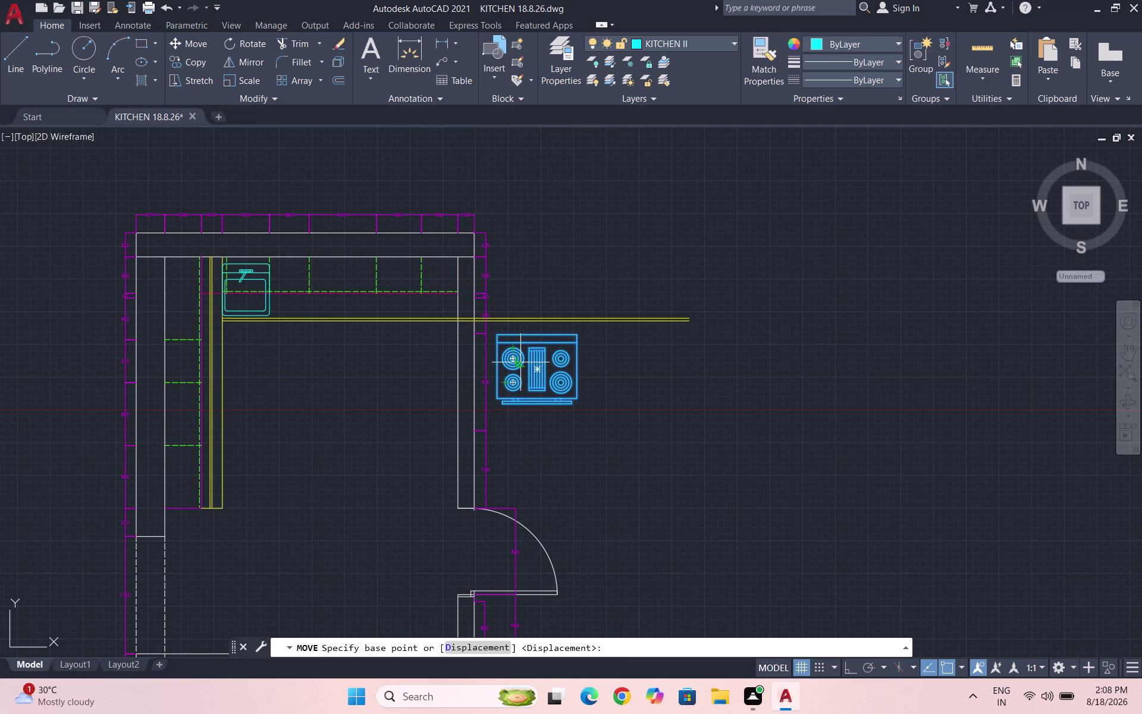
click(521, 361)
scroll(up, 3)
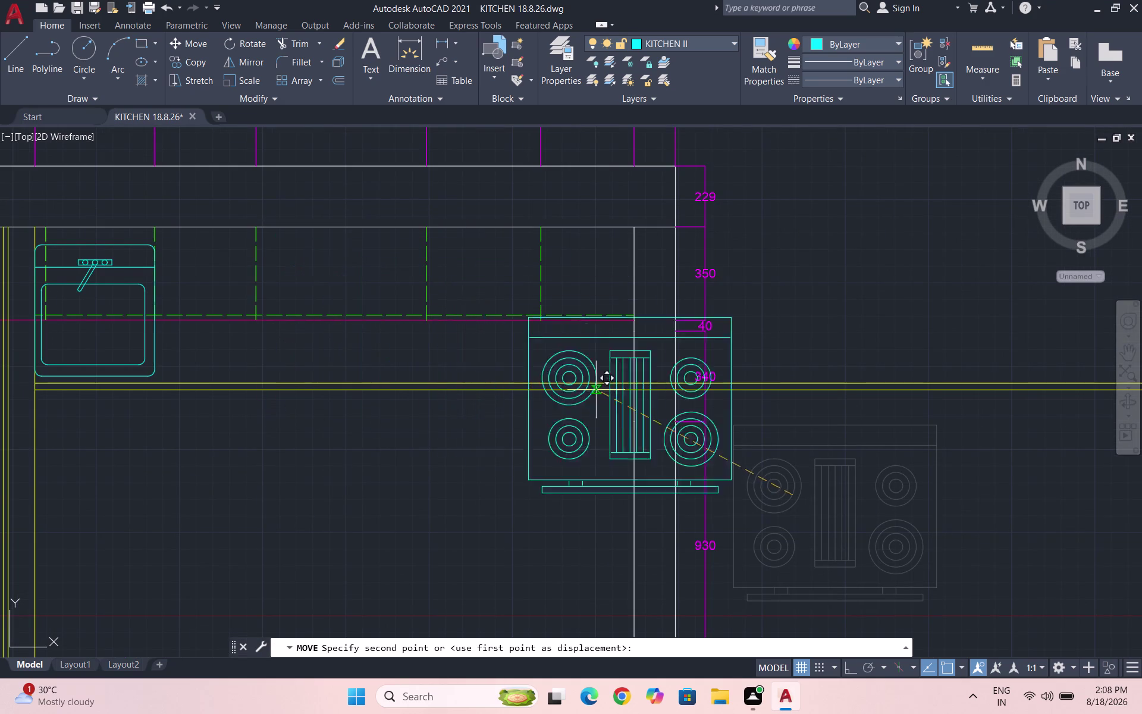
scroll(down, 3)
click(823, 480)
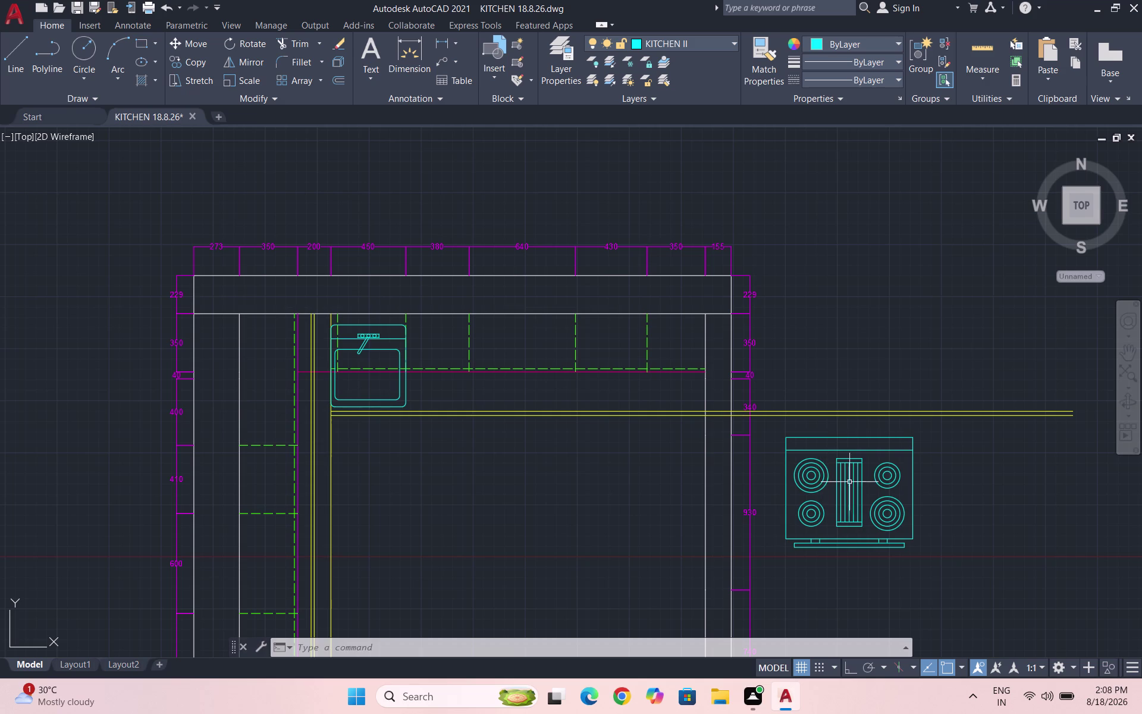
Reselect the oven block and start the SCALE command.
drag(935, 577, 923, 543)
click(787, 436)
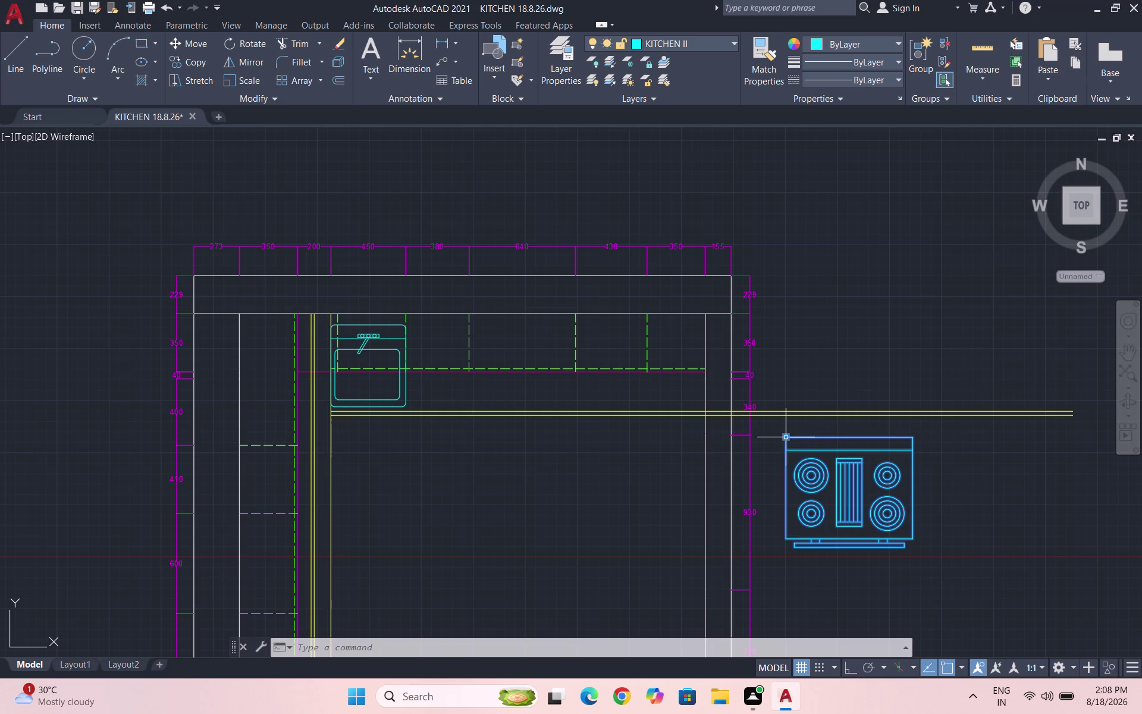
text(SC)
key(Return)
Make two aborted attempts to scale the oven block by reference.
scroll(down, 3)
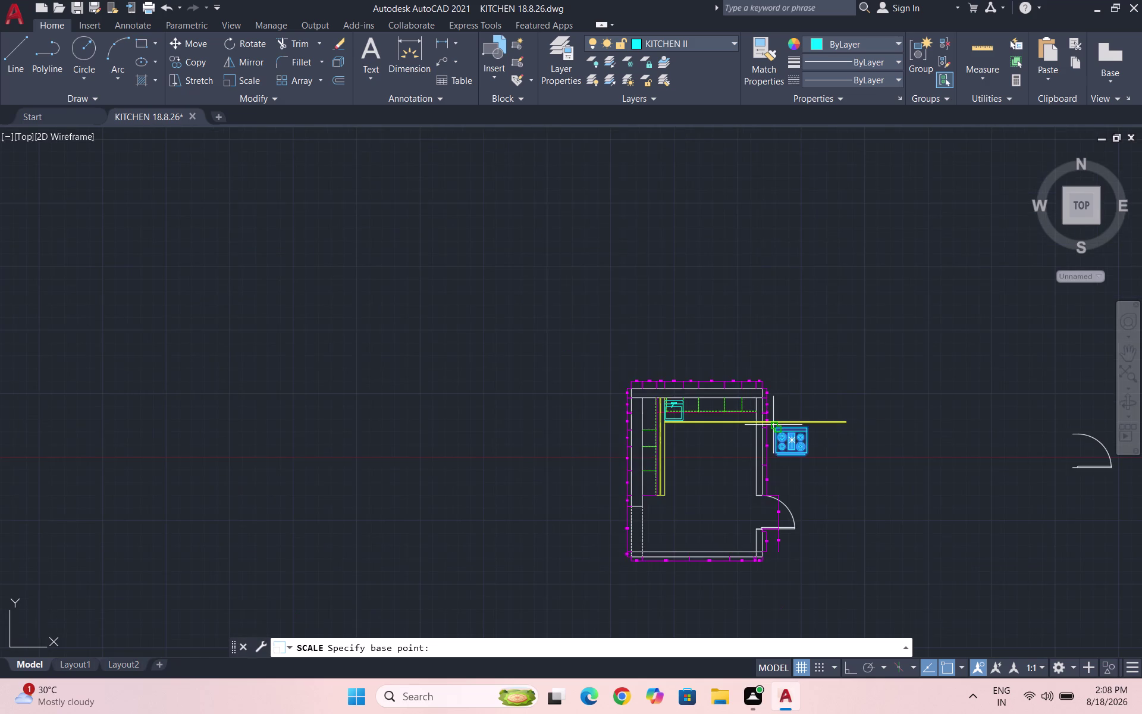
scroll(up, 3)
click(653, 504)
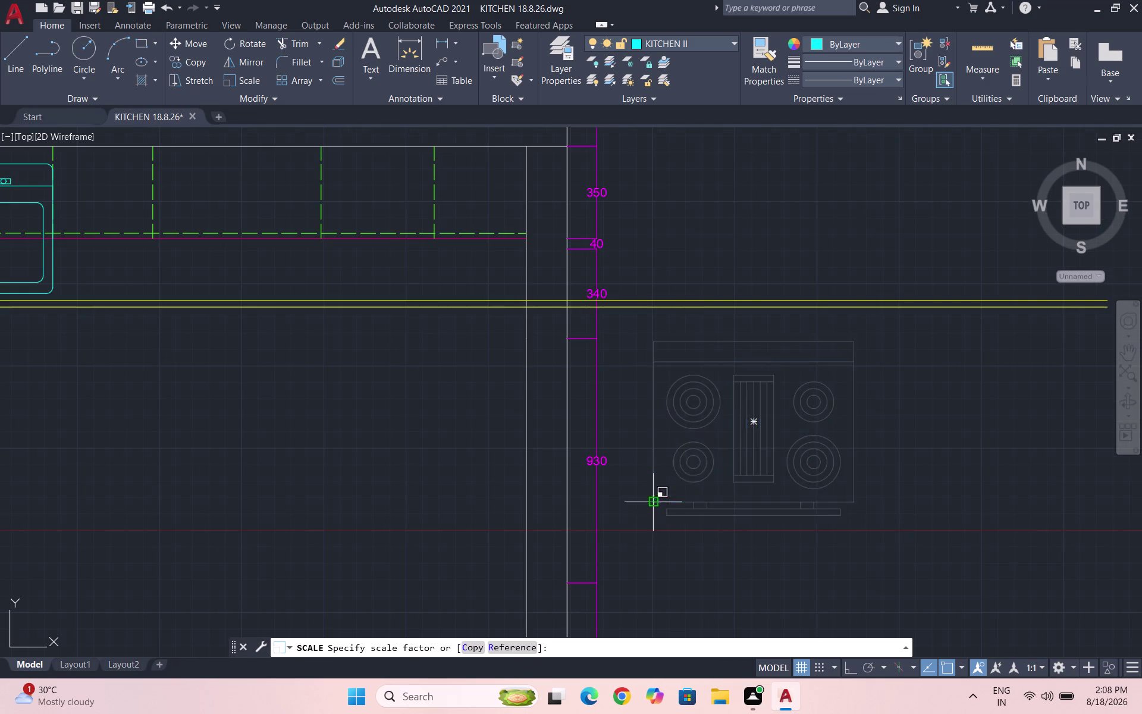
click(522, 649)
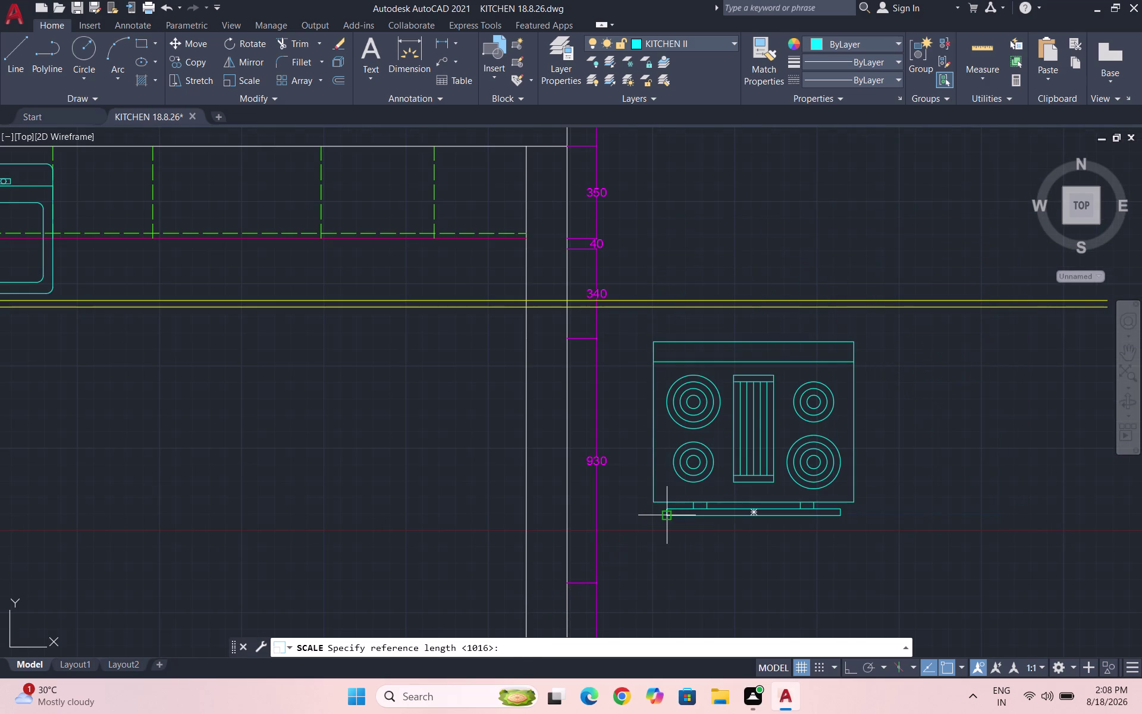
scroll(up, 3)
click(642, 503)
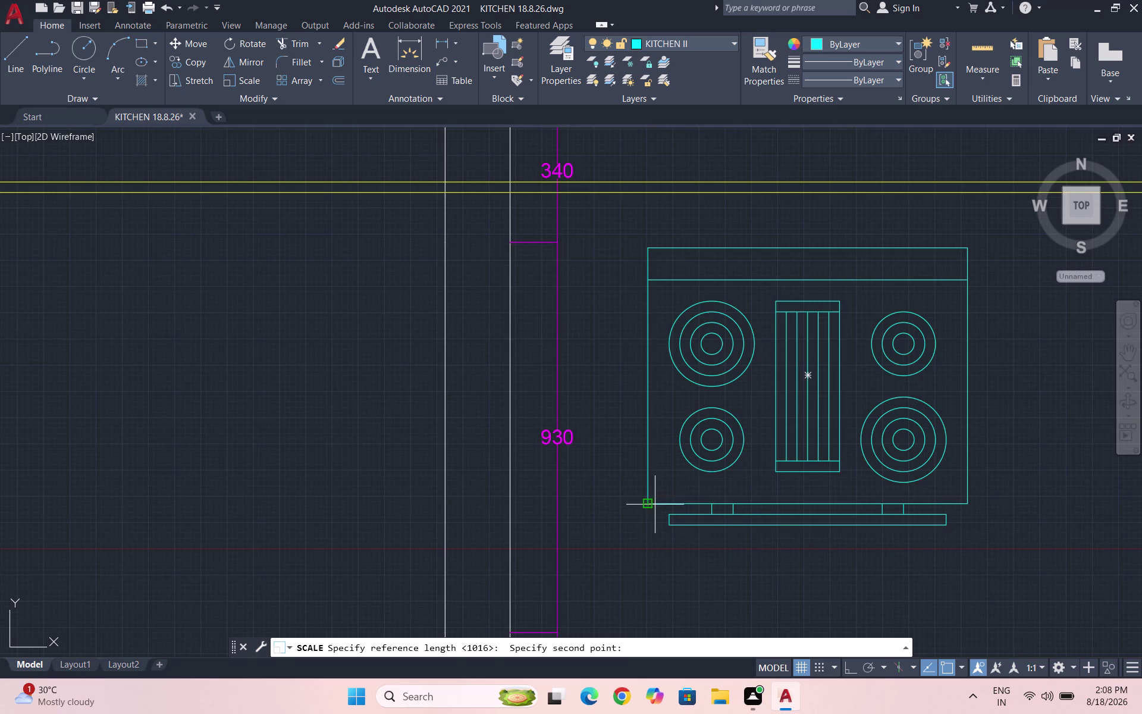
click(647, 506)
key(Escape)
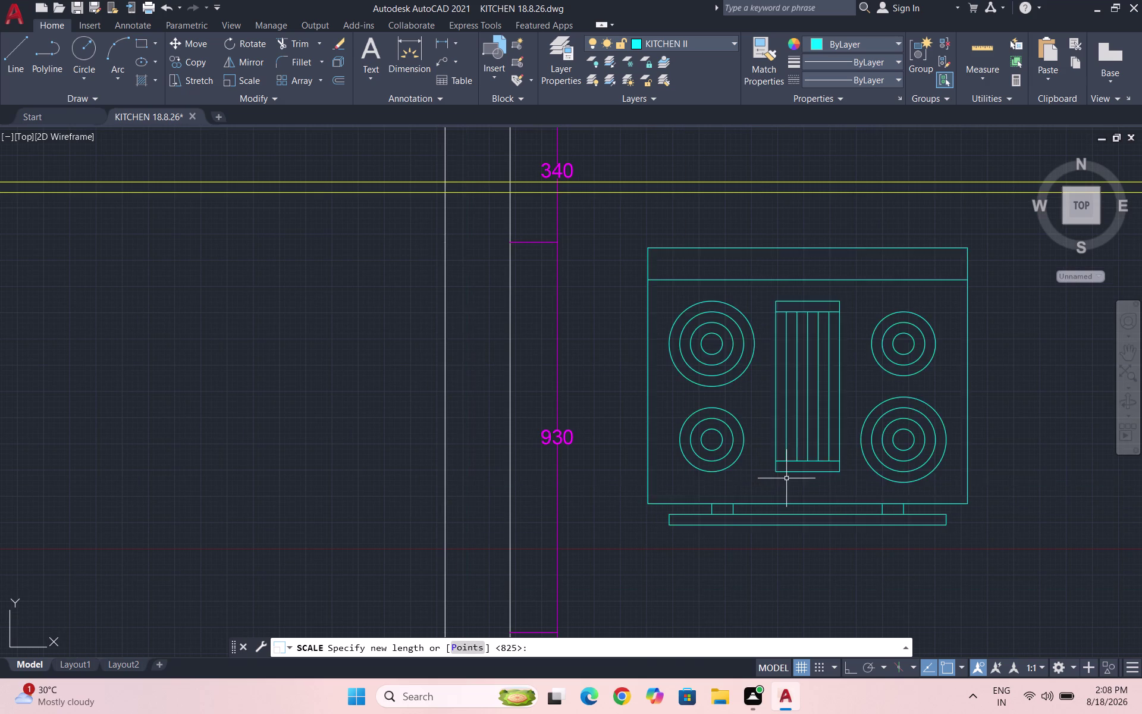
scroll(down, 3)
drag(944, 544, 931, 526)
click(727, 386)
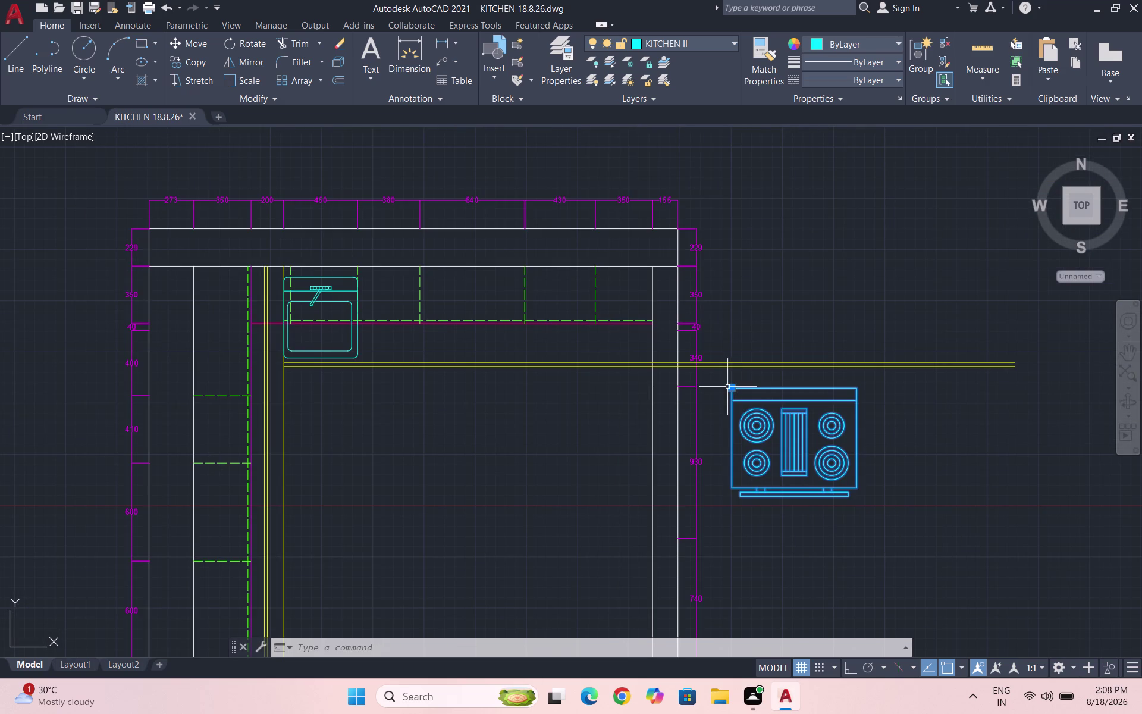
text(SC)
key(Return)
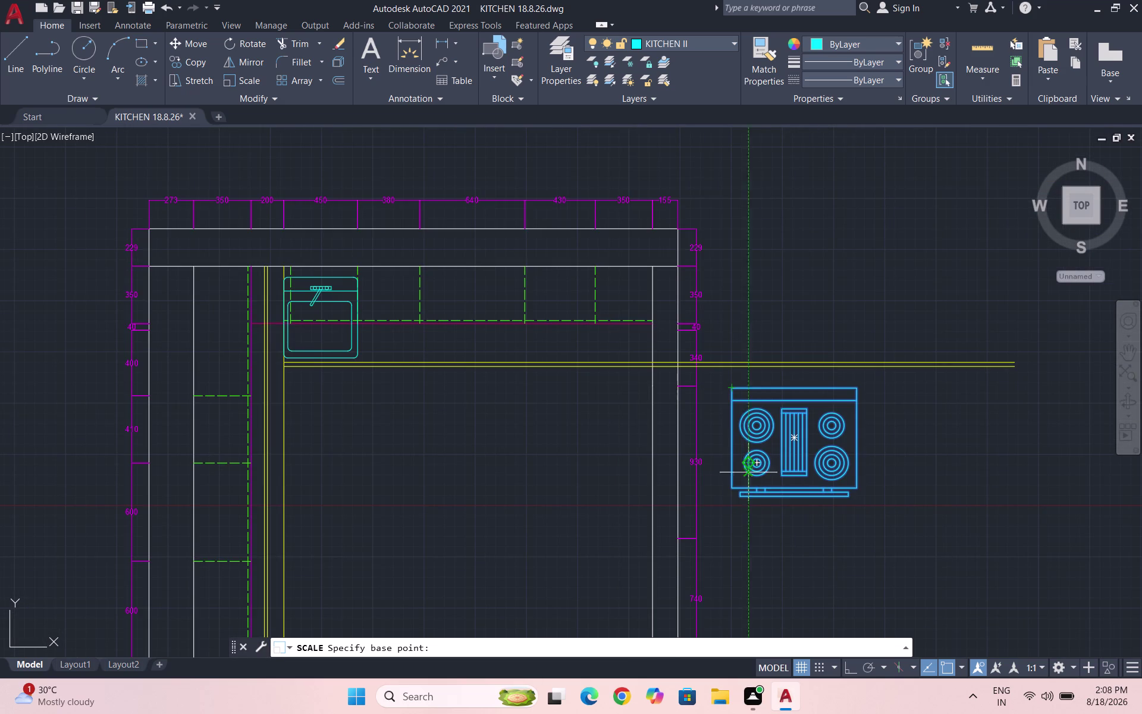
scroll(up, 3)
click(659, 495)
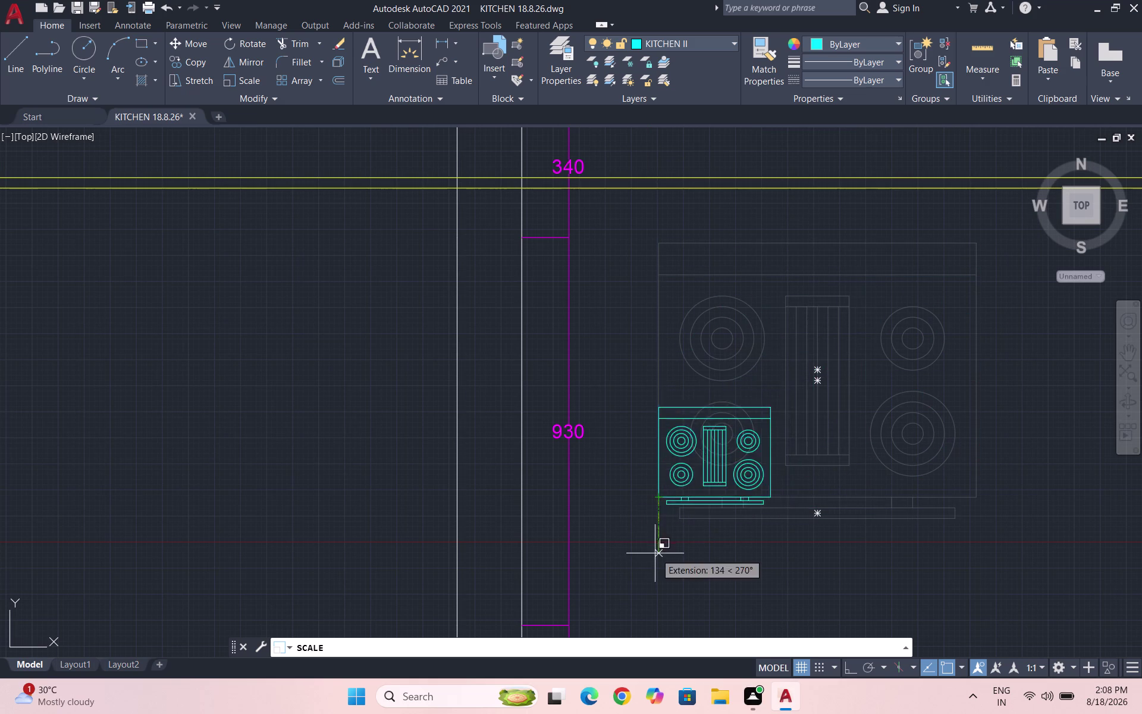
key(Escape)
key(Escape)
key(Escape)
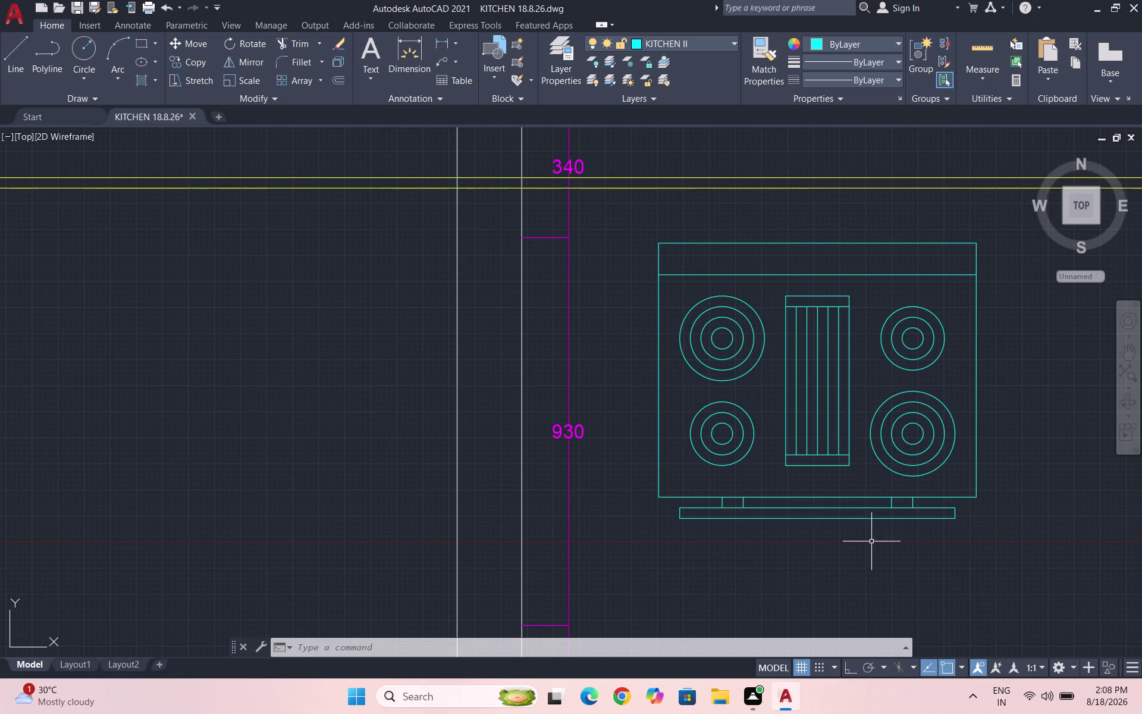
Scale the oven block from its lower-left corner by reference to a length of 625.
click(873, 545)
click(675, 353)
text(SC)
key(Return)
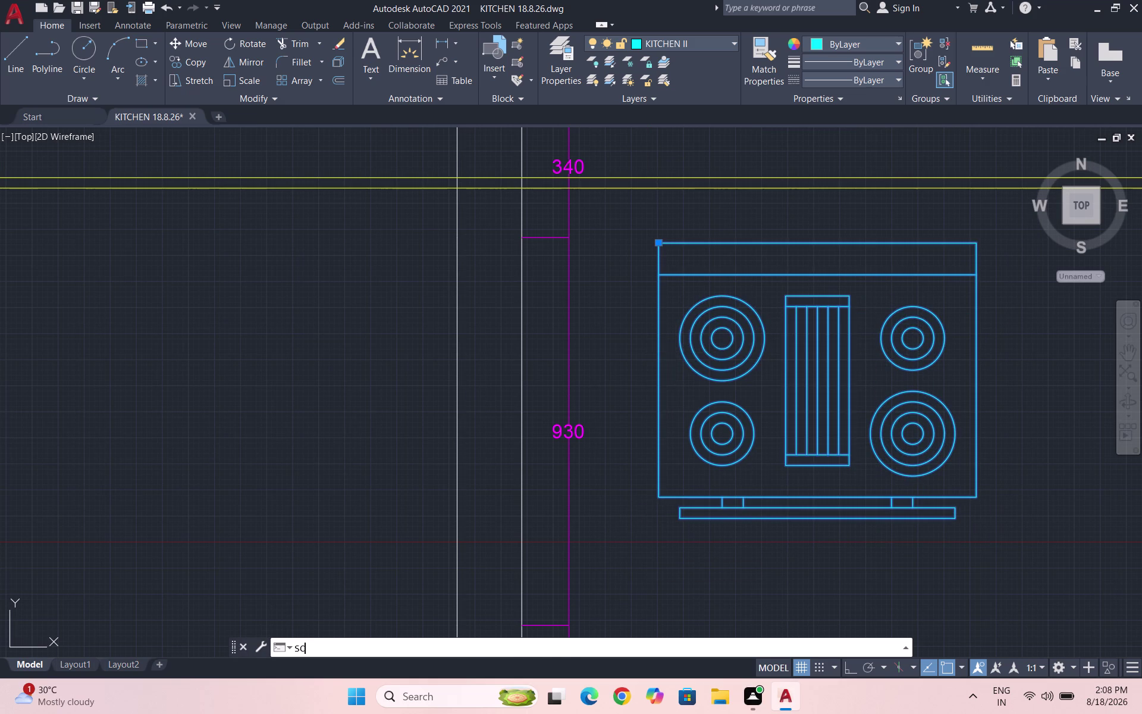
click(654, 497)
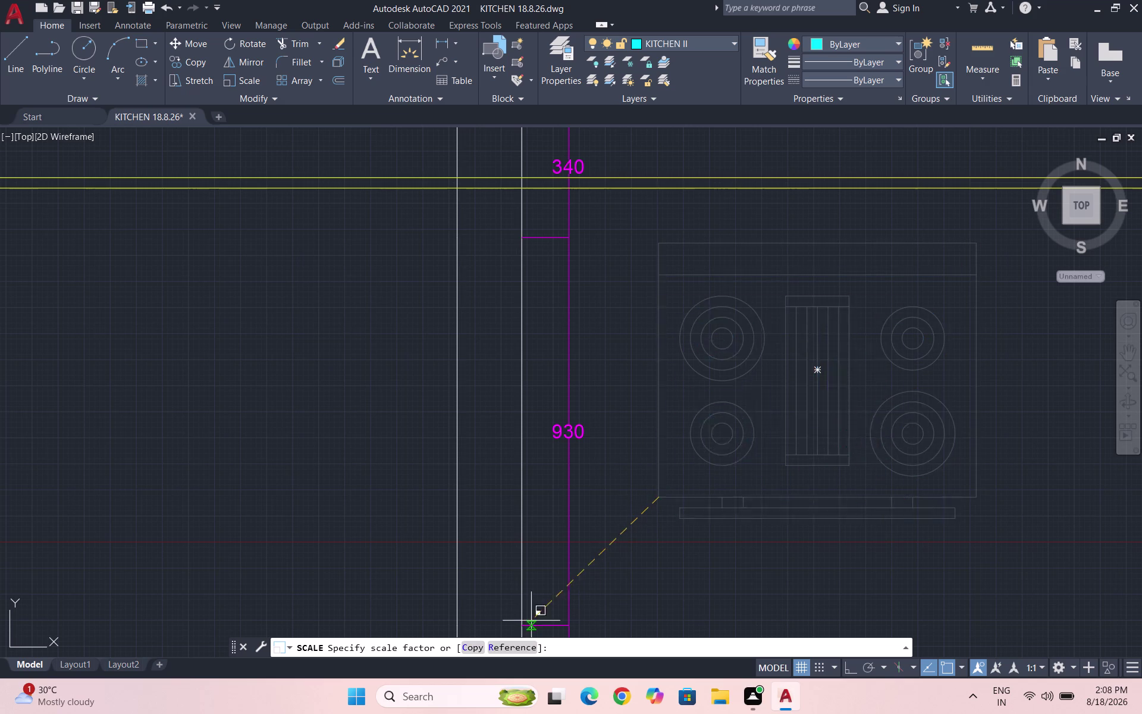
click(515, 644)
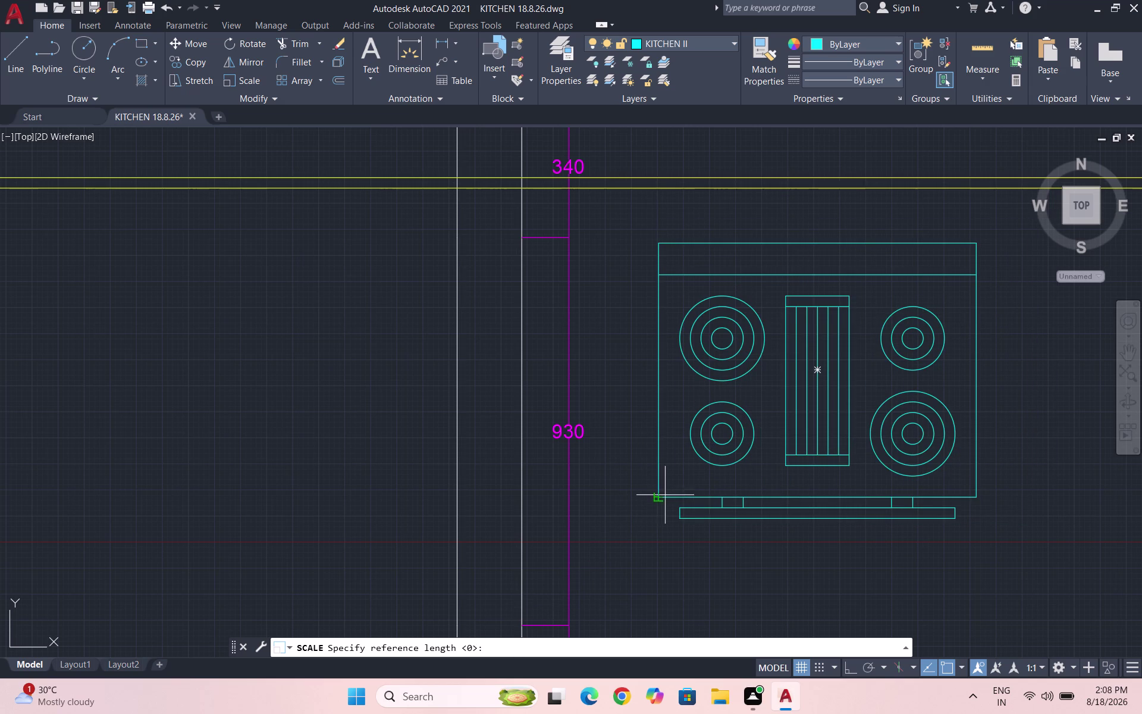
click(665, 495)
click(661, 496)
click(974, 496)
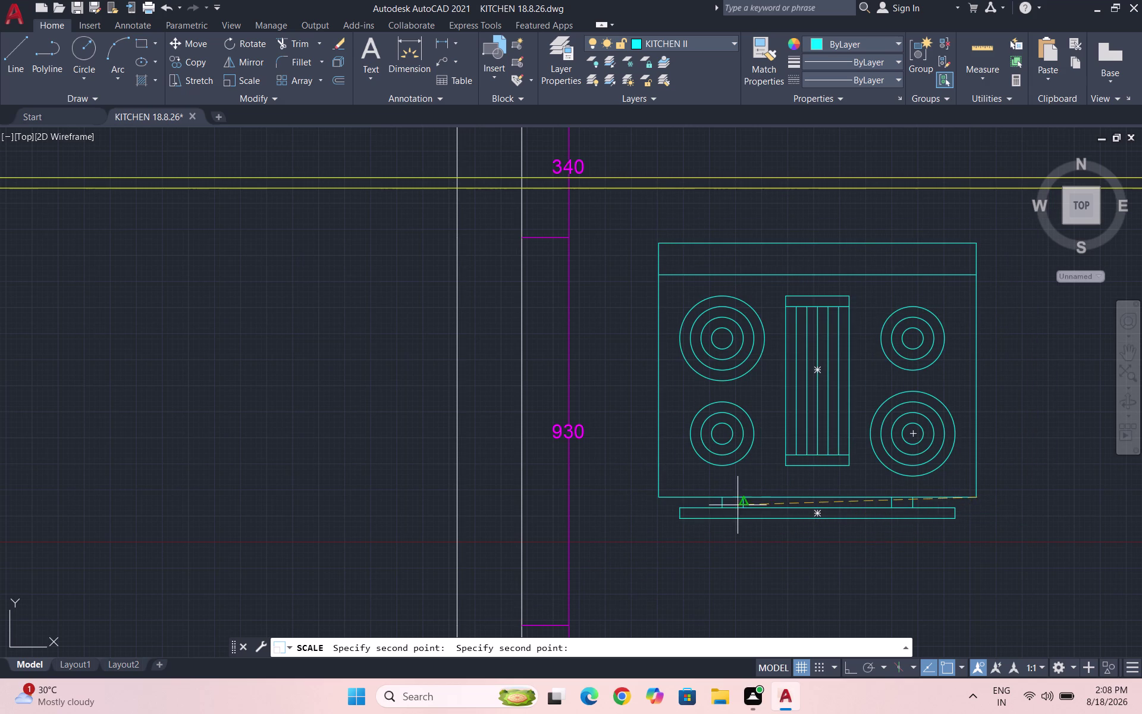
click(659, 497)
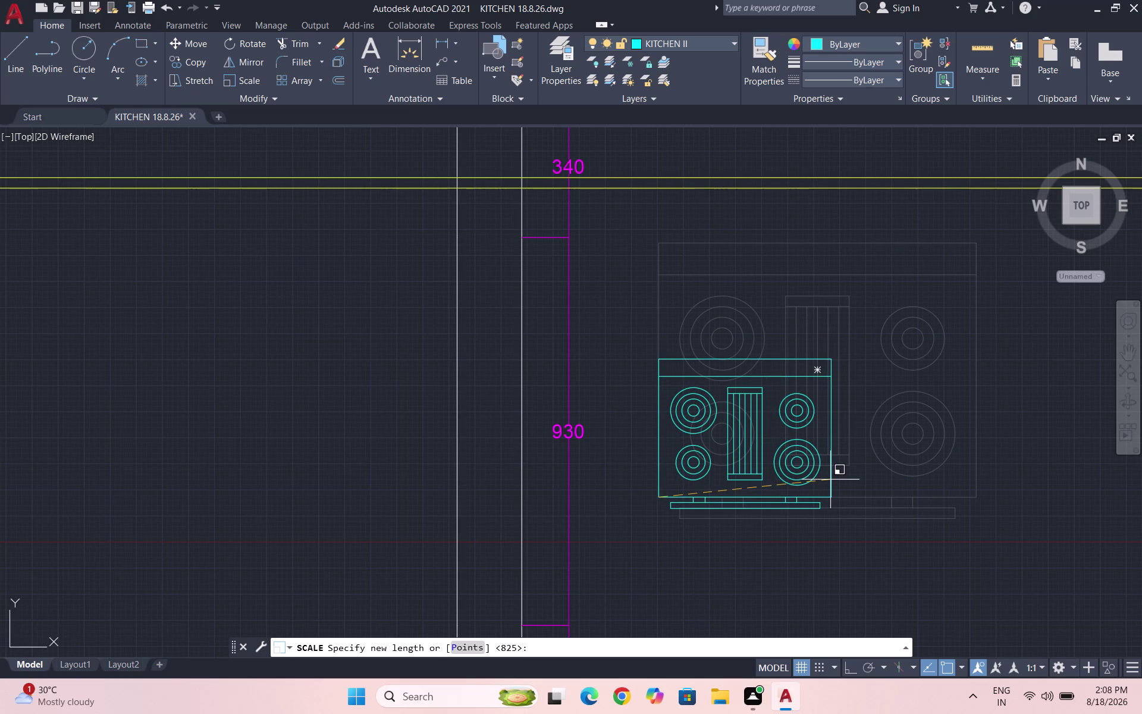
text(6)
text(25)
key(shift+Return)
scroll(down, 3)
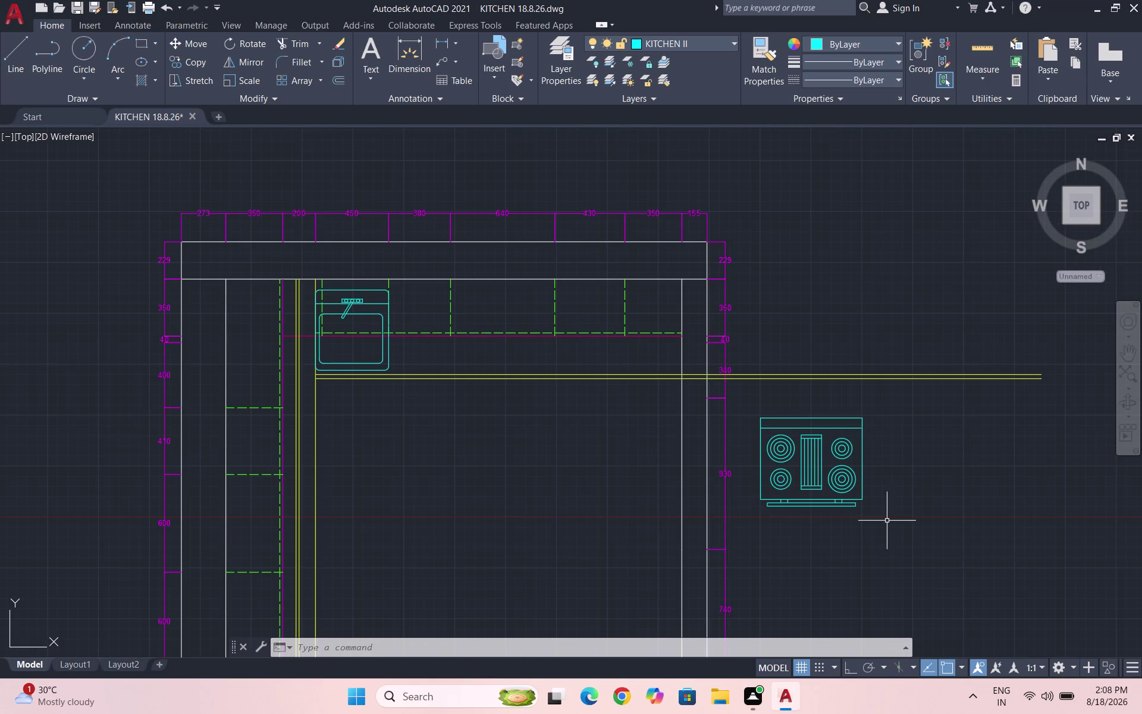
click(897, 543)
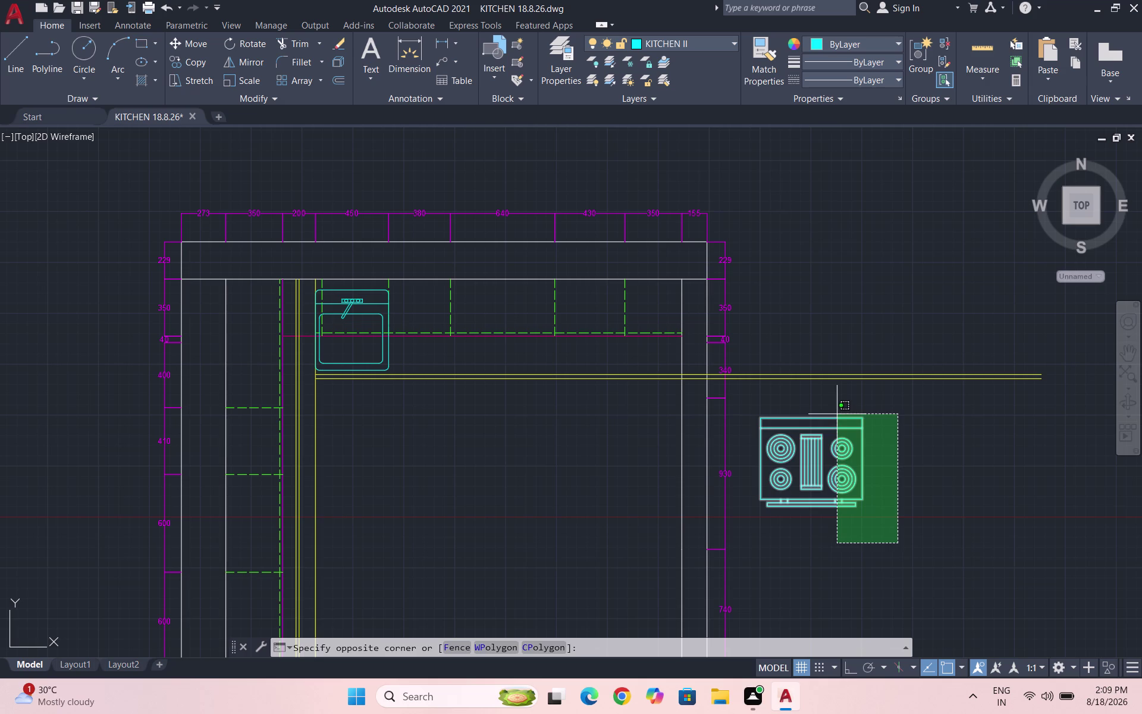
key(Escape)
key(Escape)
key(Escape)
key(Escape)
click(991, 78)
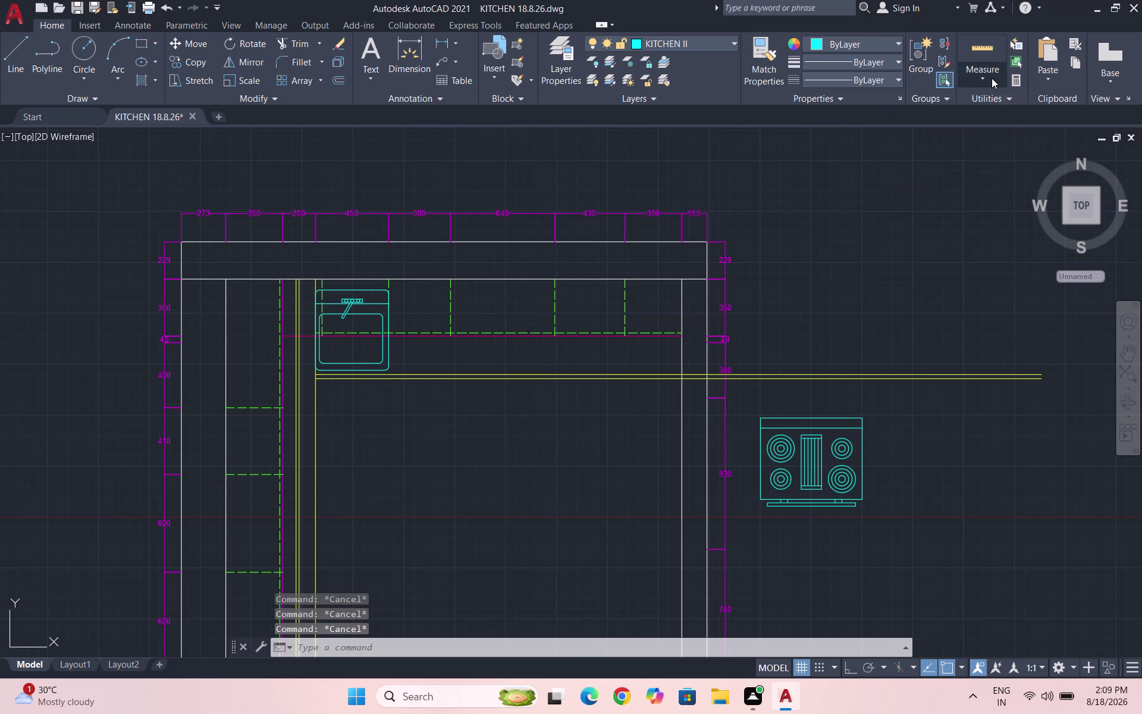
click(991, 134)
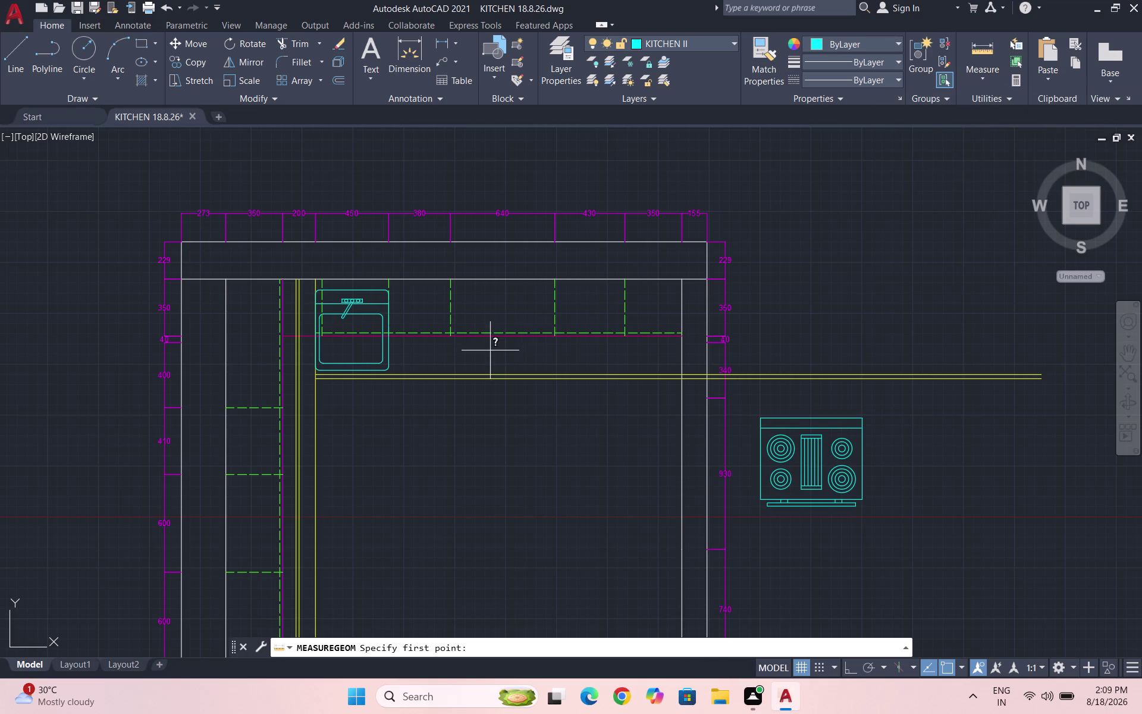
scroll(up, 3)
click(509, 411)
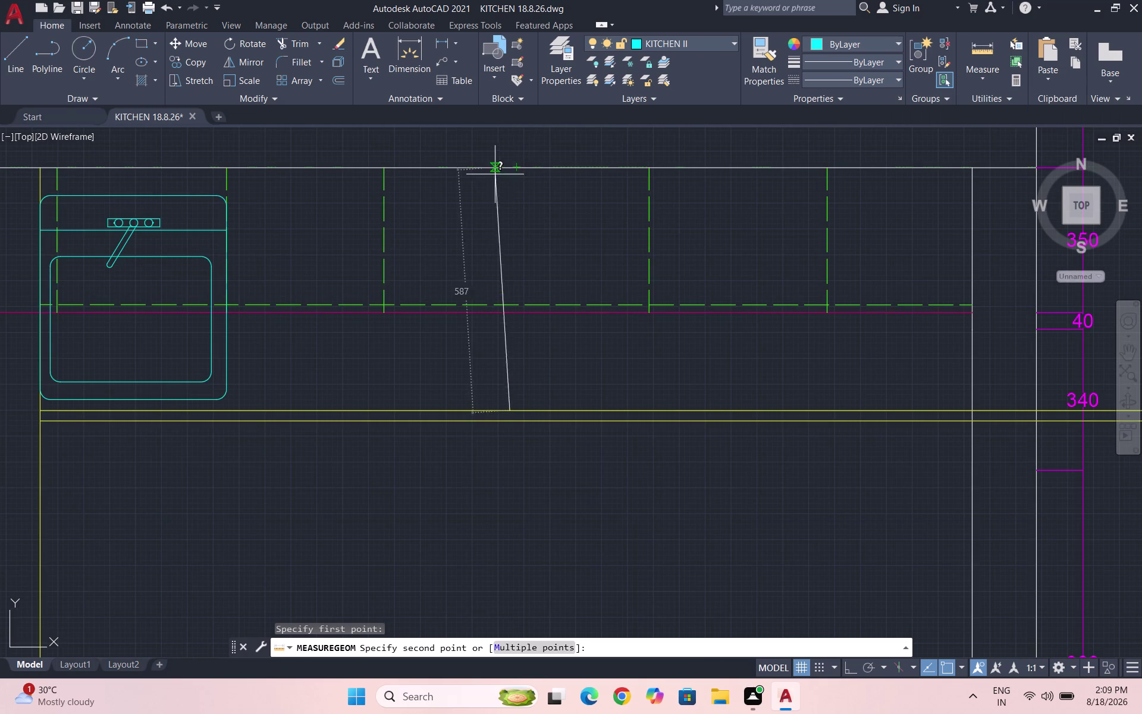
key(F8)
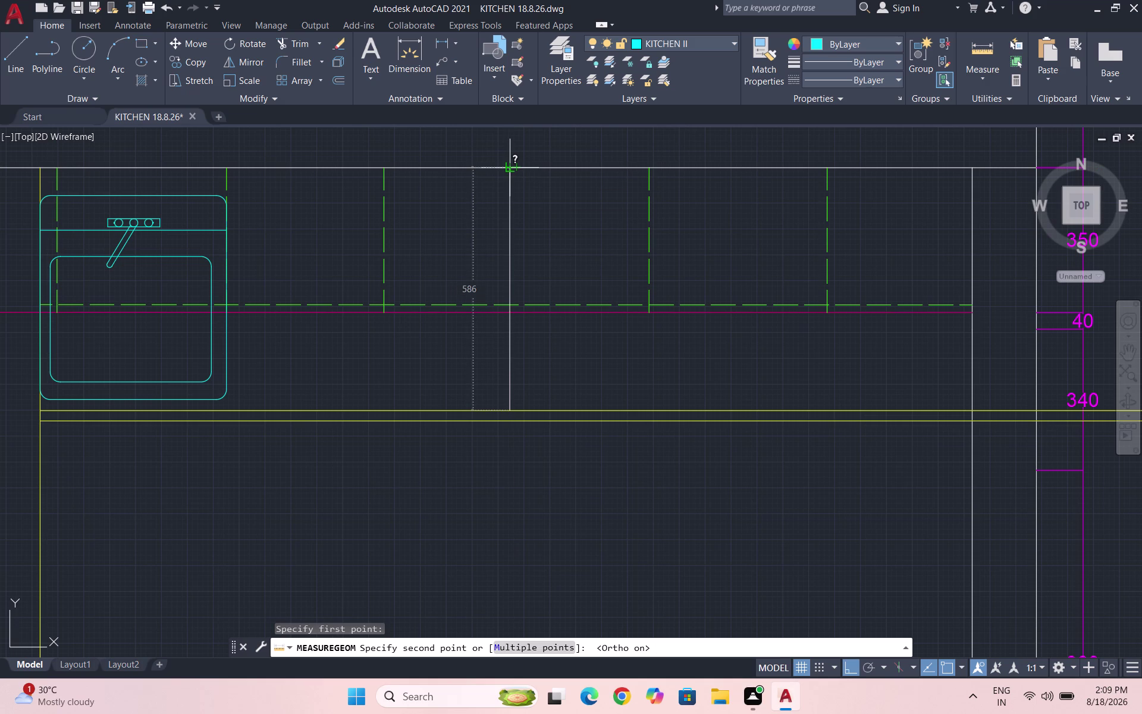
scroll(down, 3)
key(Escape)
scroll(down, 3)
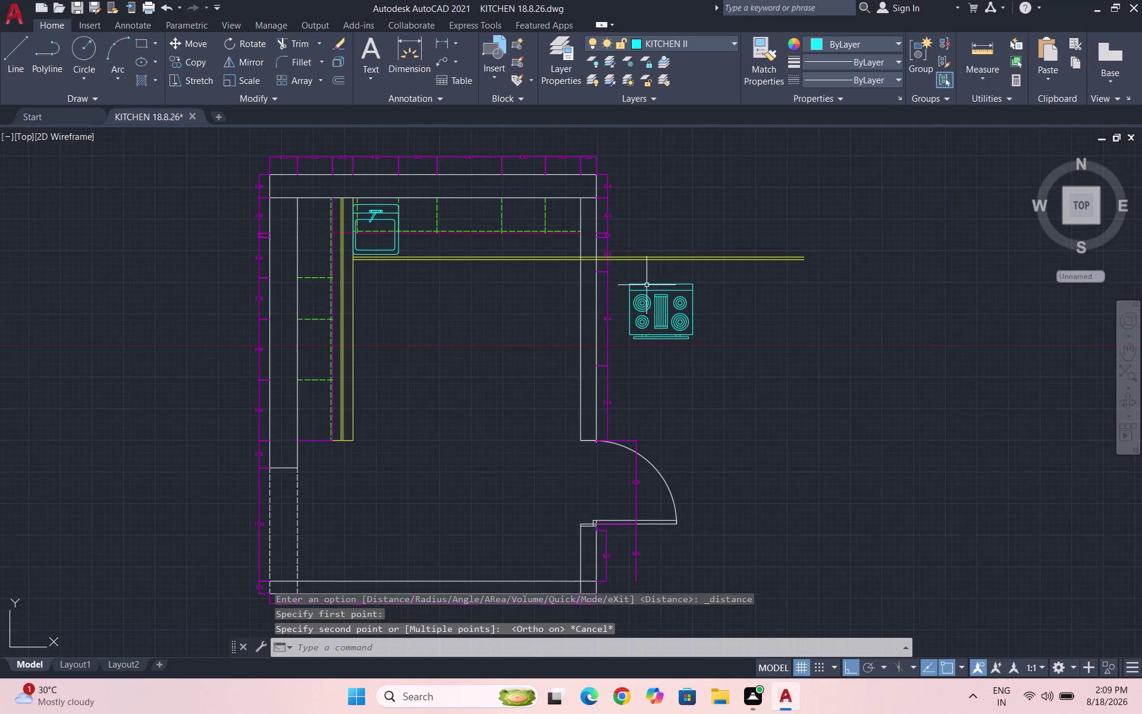
scroll(up, 3)
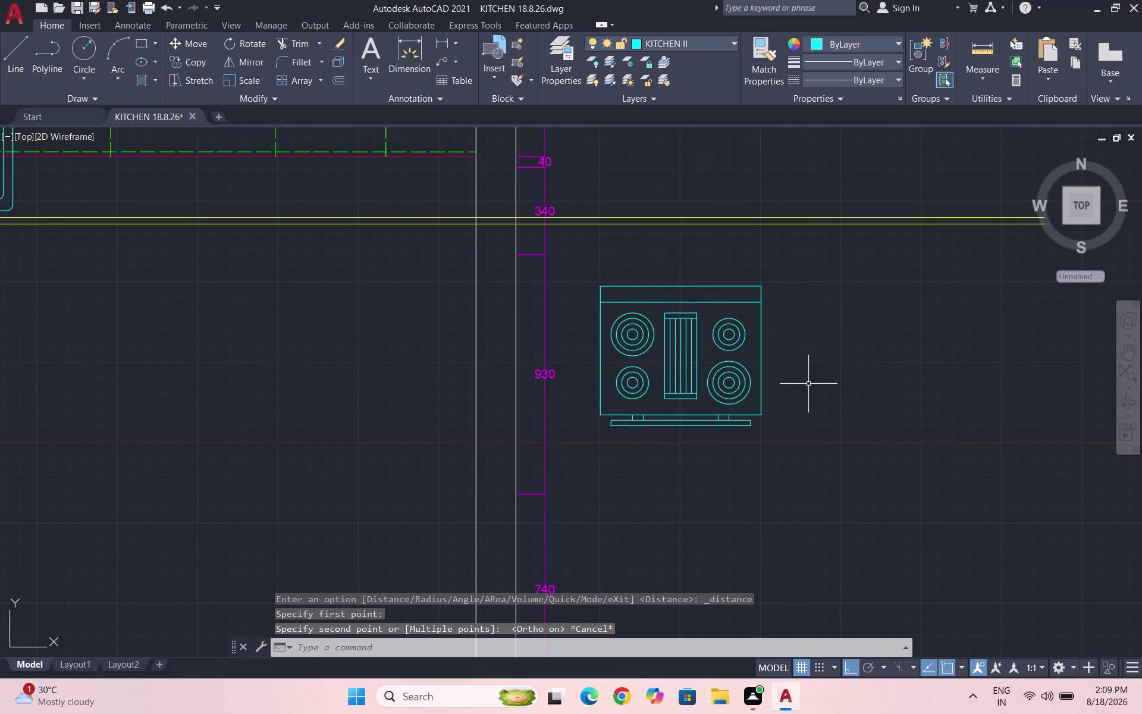
Start SCALE on the stove with its corner as the base point.
key(s)
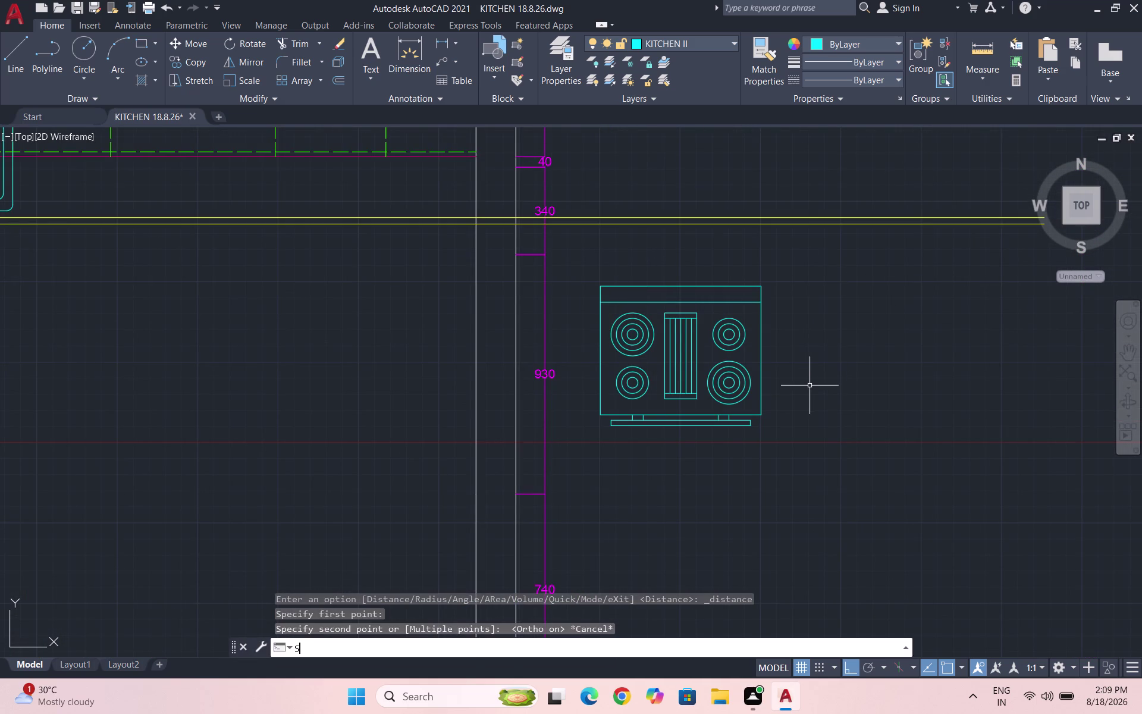
key(c)
drag(834, 464, 790, 461)
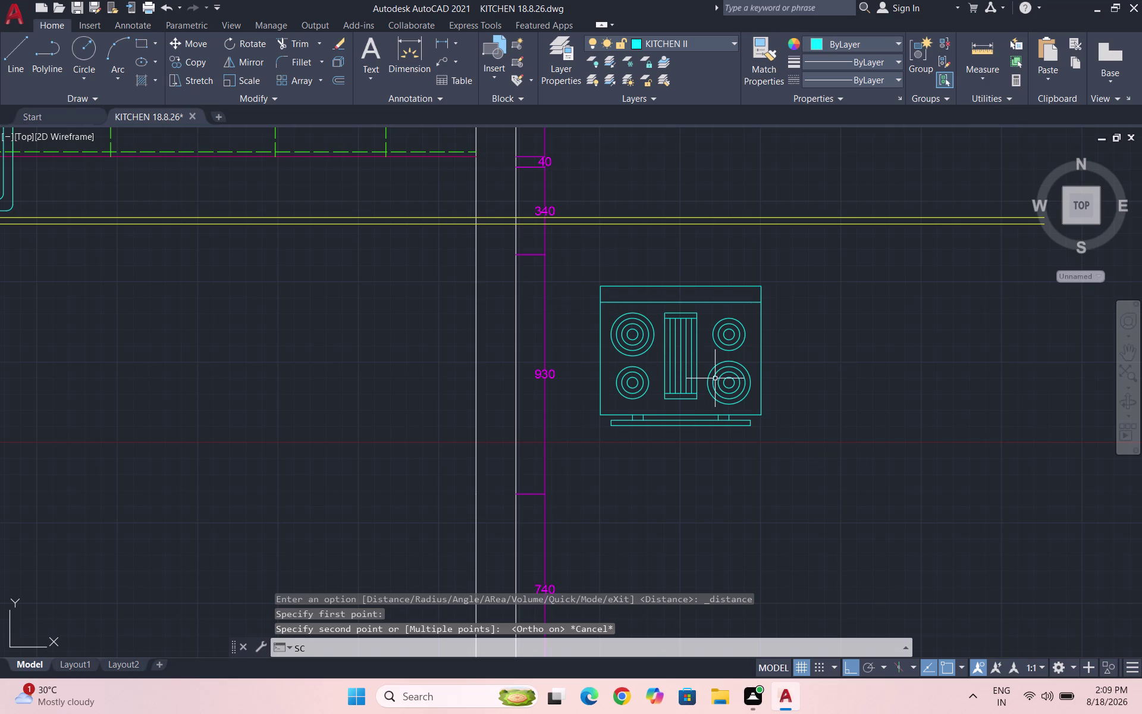
key(Return)
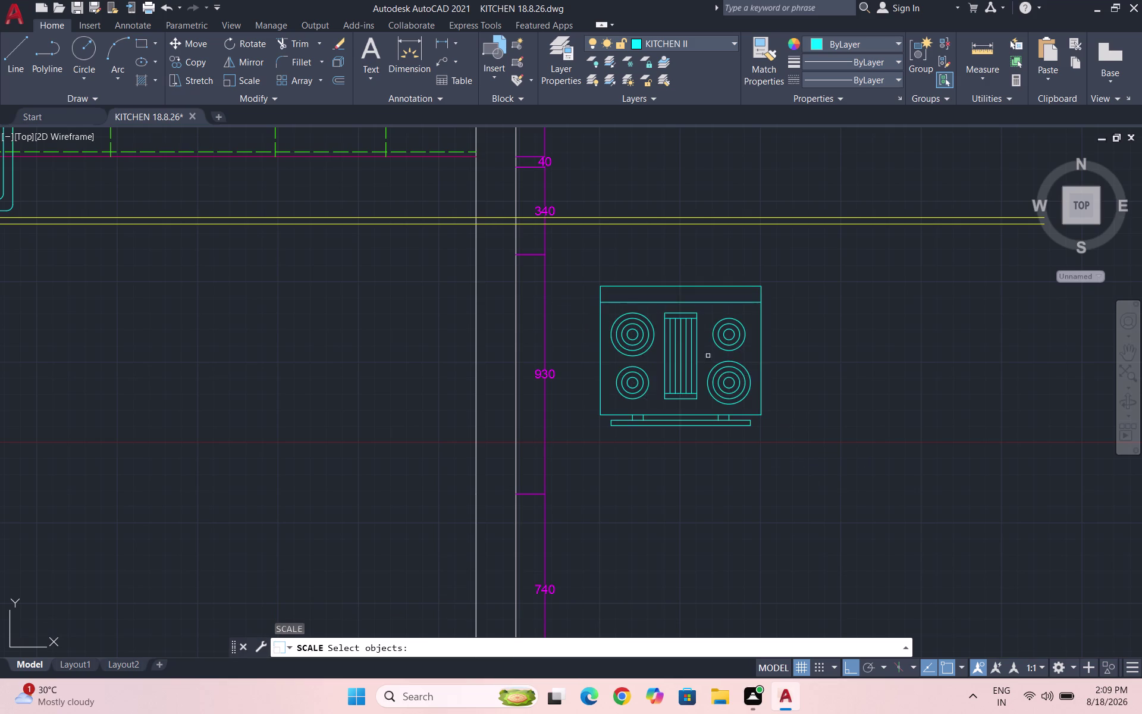
click(679, 334)
key(Return)
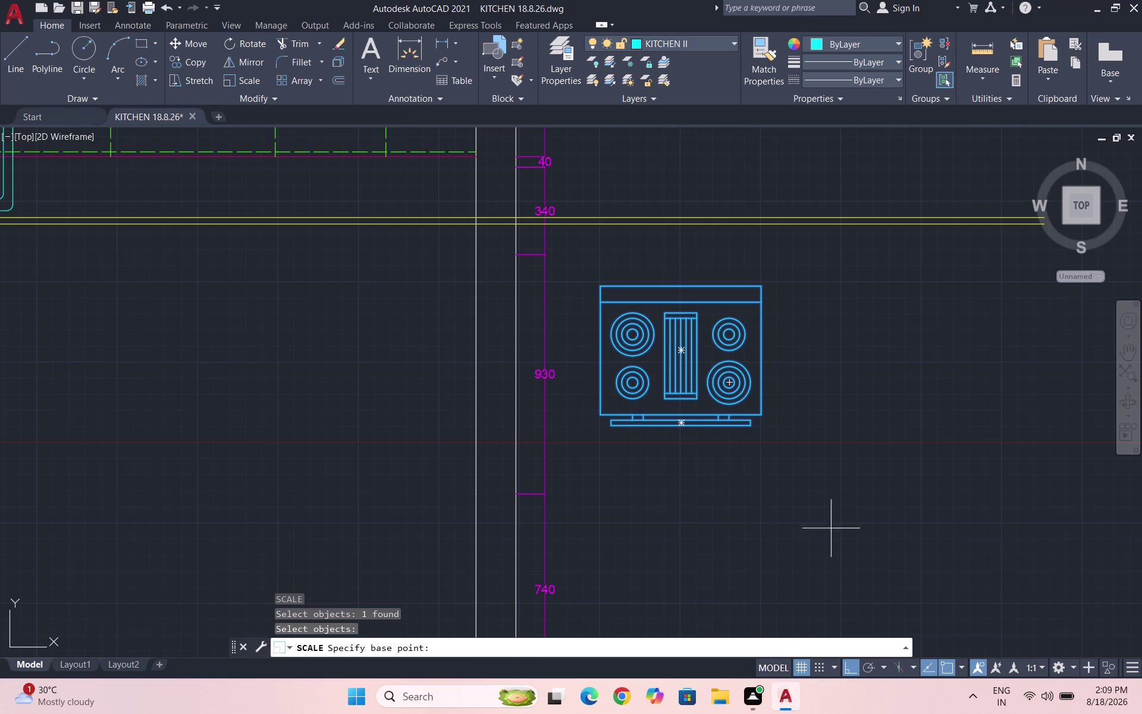
scroll(up, 3)
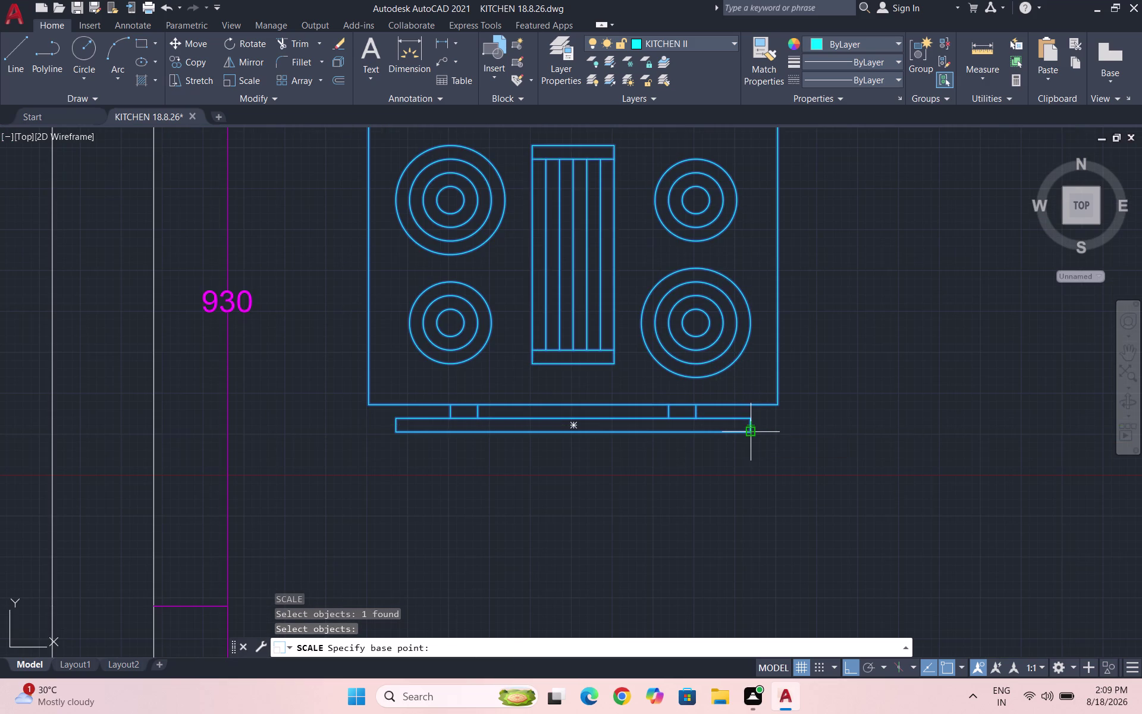
click(755, 435)
Set the stove's reference depth to 536, then select the resized stove.
scroll(down, 3)
click(527, 649)
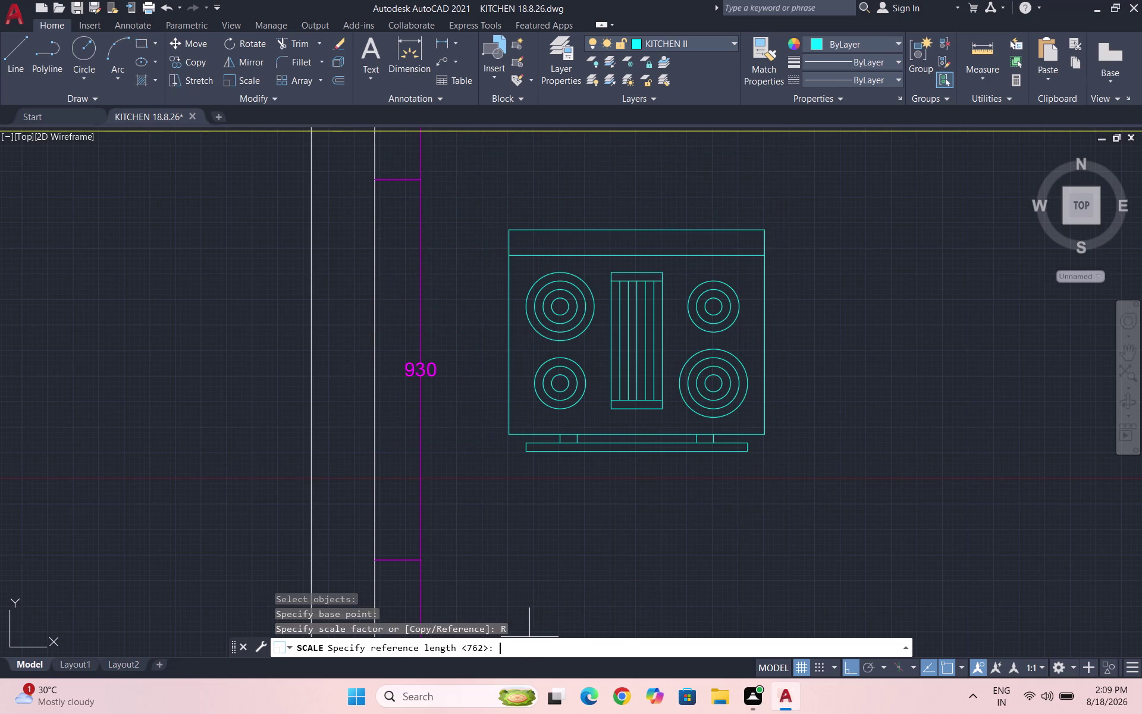
click(745, 451)
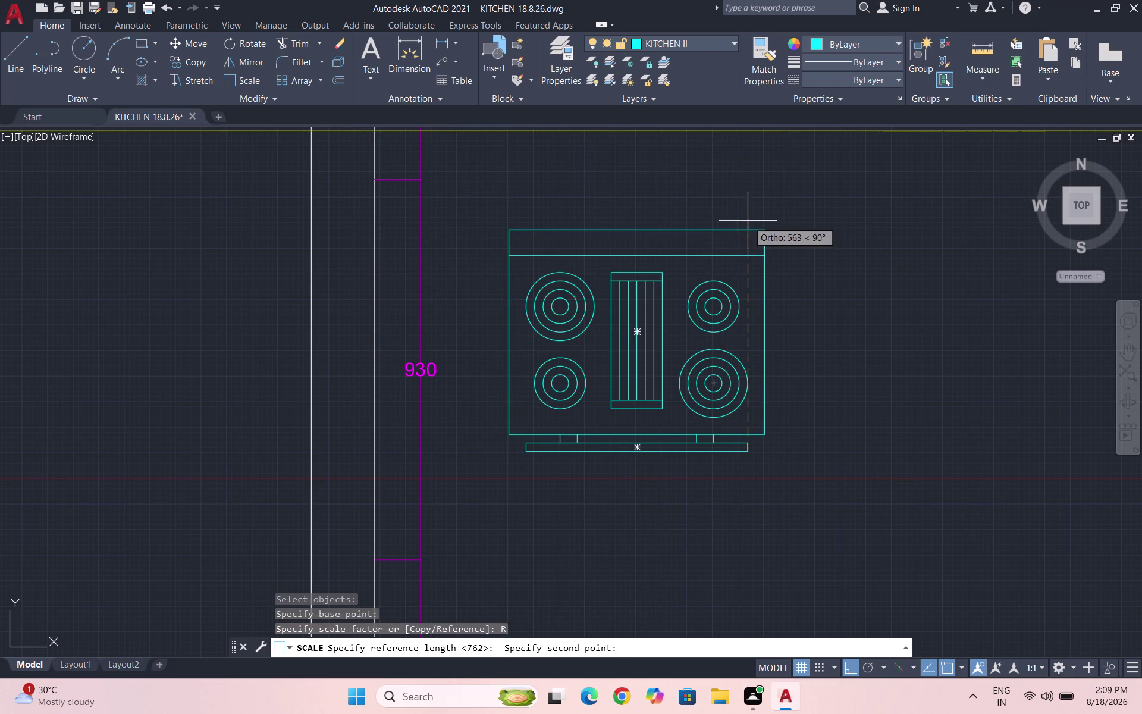
click(752, 228)
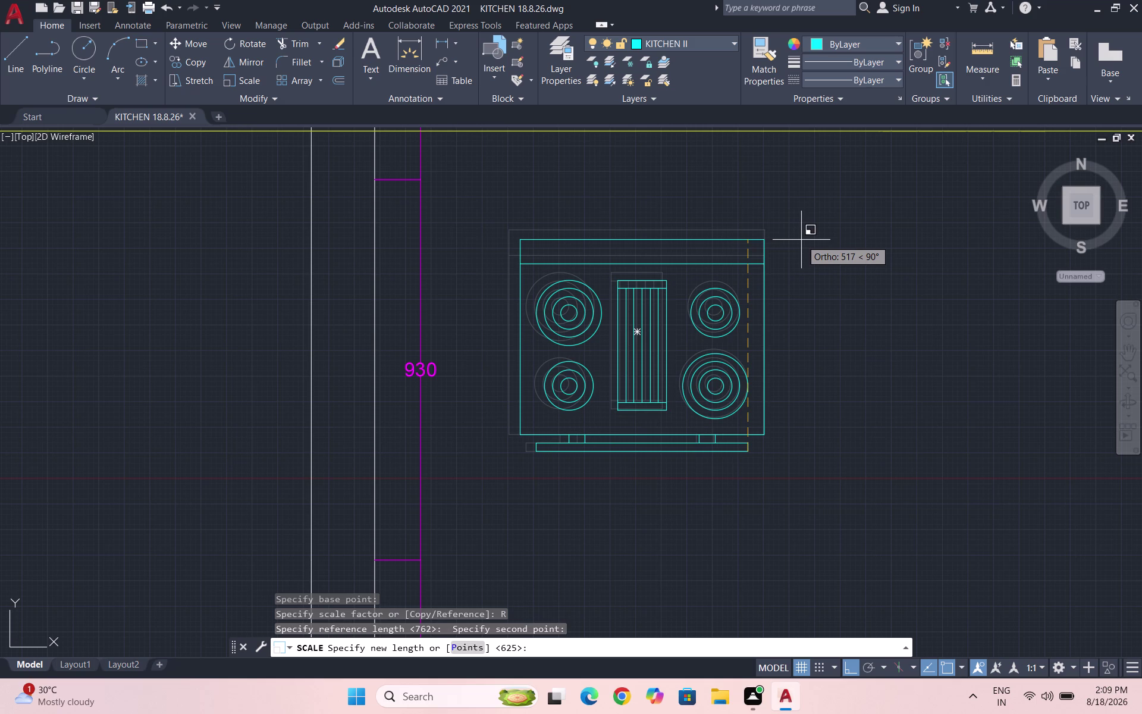
text(536)
key(Return)
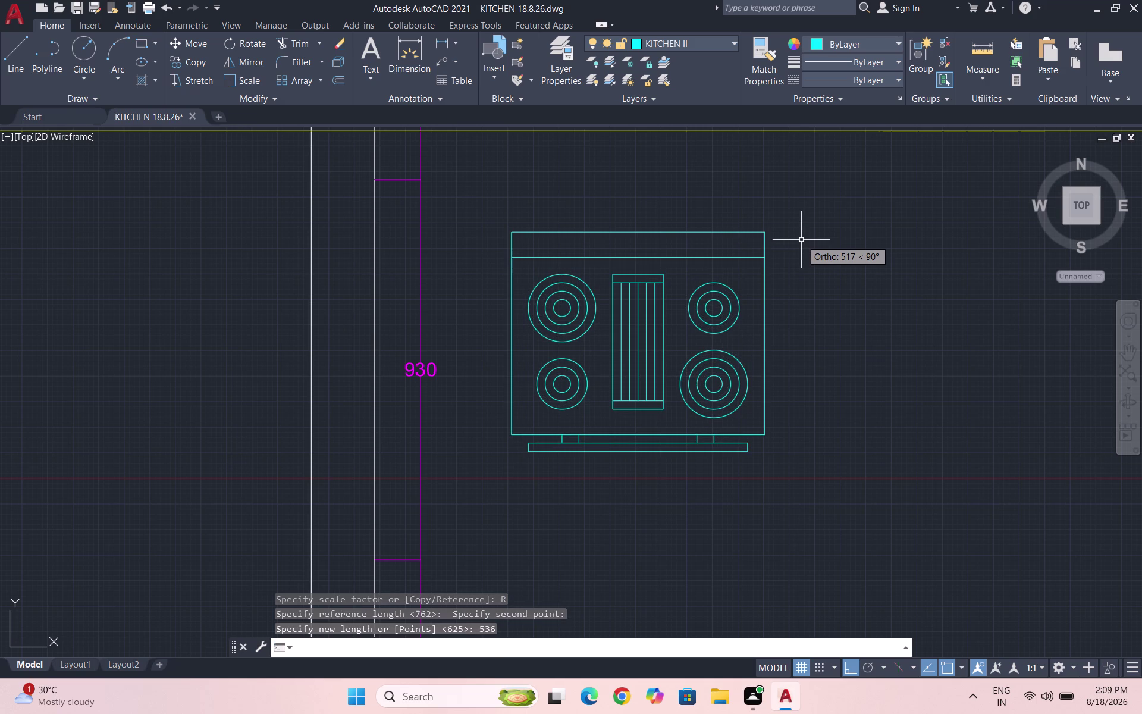
drag(840, 487, 713, 442)
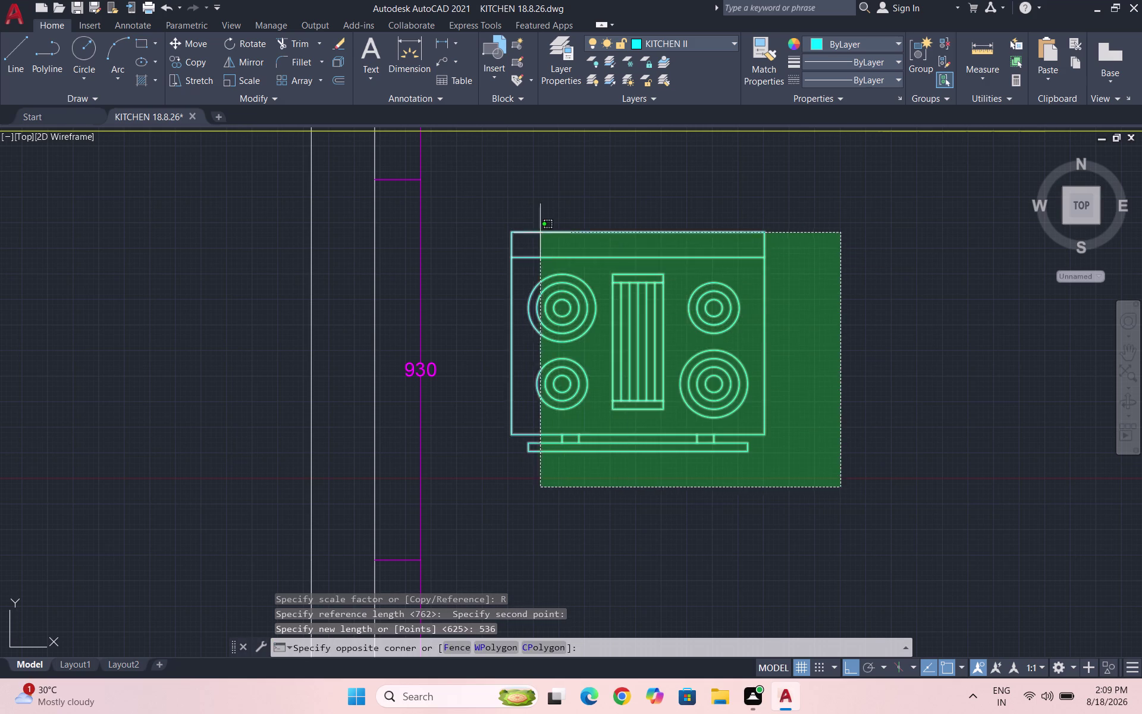
click(527, 228)
Copy the stove from its top-left corner onto the upper counter right of the sink.
text(CO)
key(shift+Return)
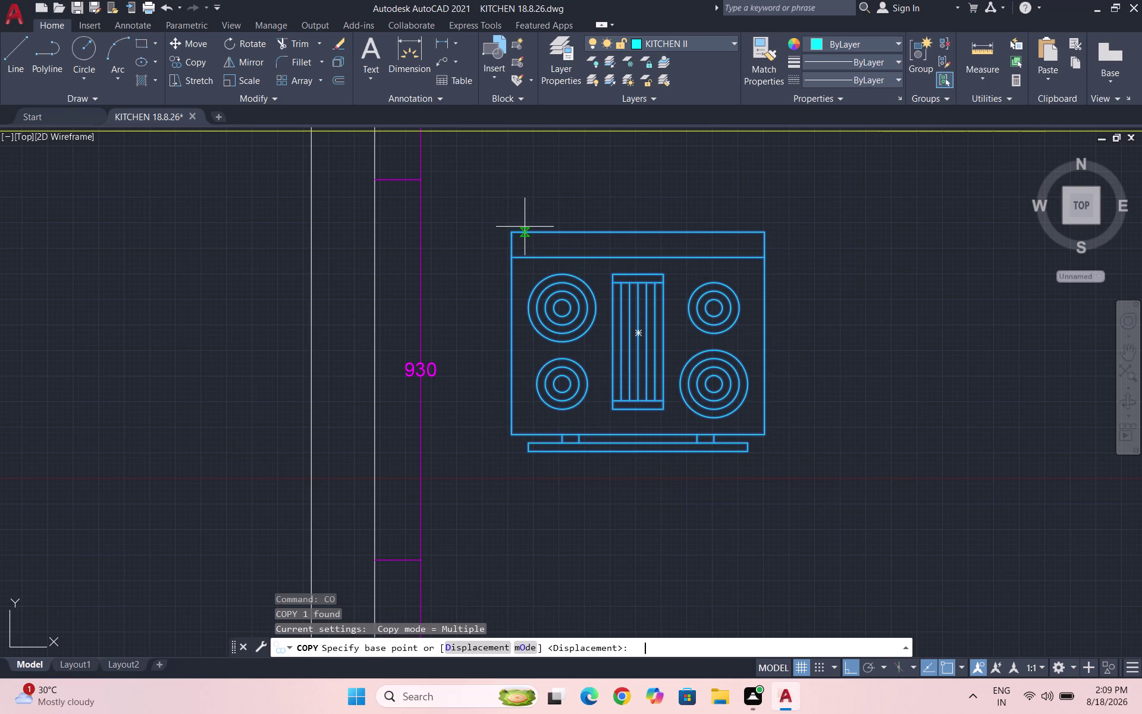
click(647, 330)
scroll(down, 3)
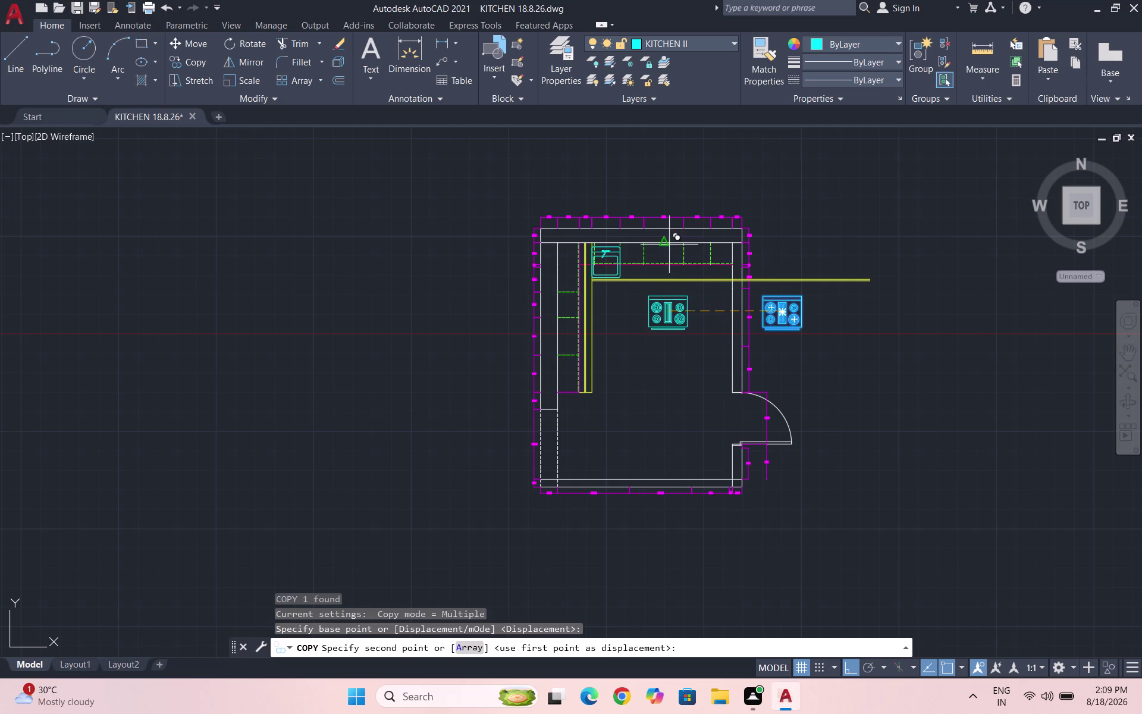
scroll(up, 3)
key(F8)
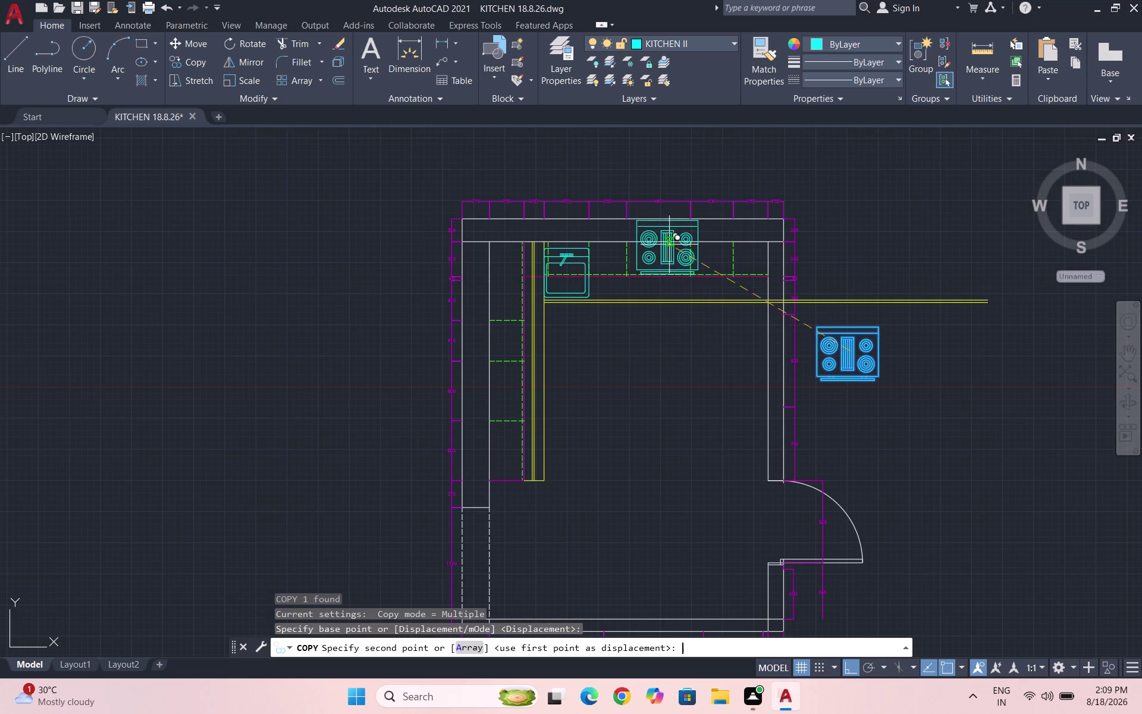
scroll(up, 3)
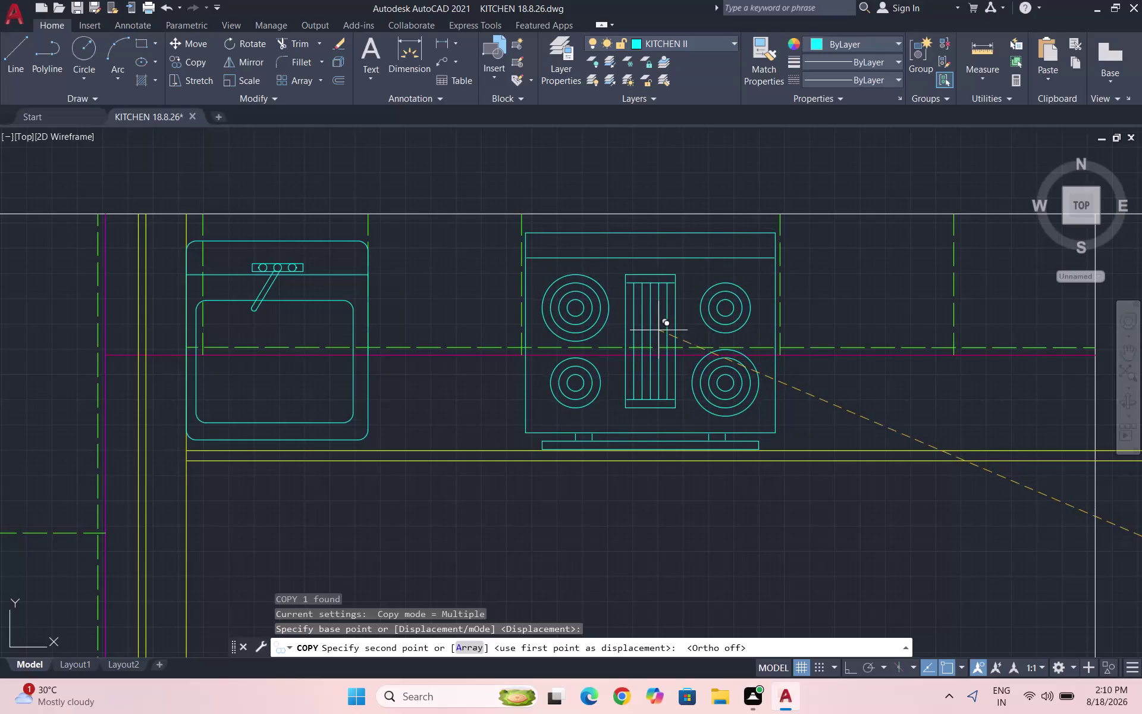
click(659, 330)
key(Escape)
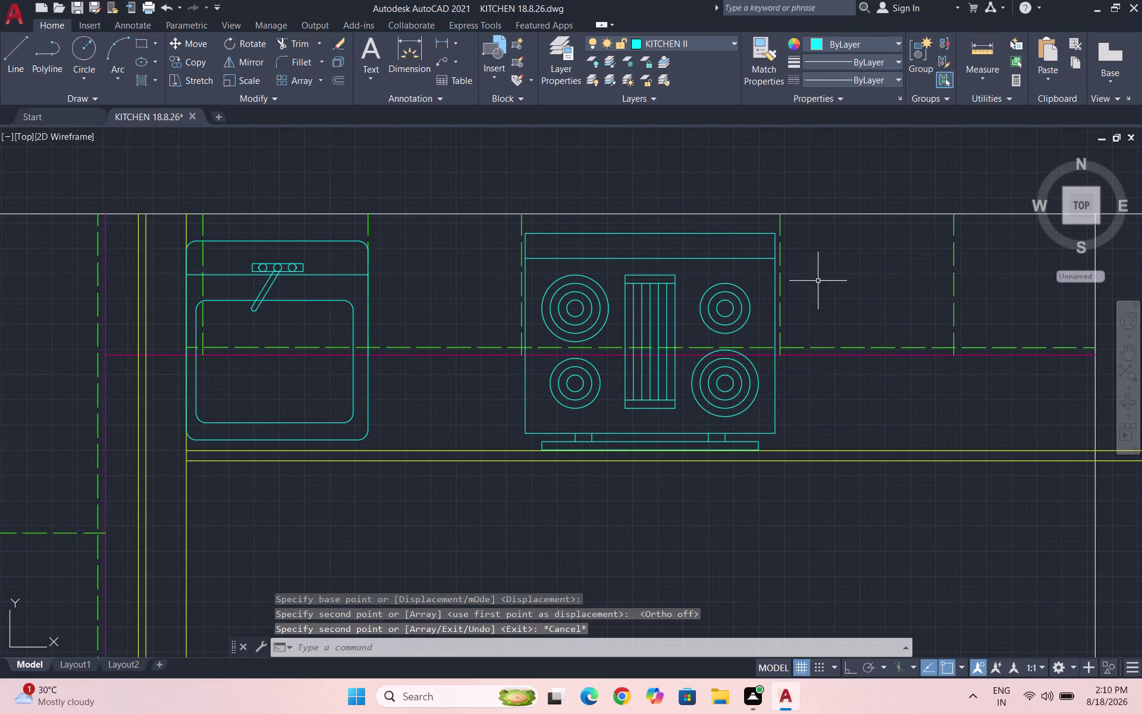
click(768, 437)
click(590, 354)
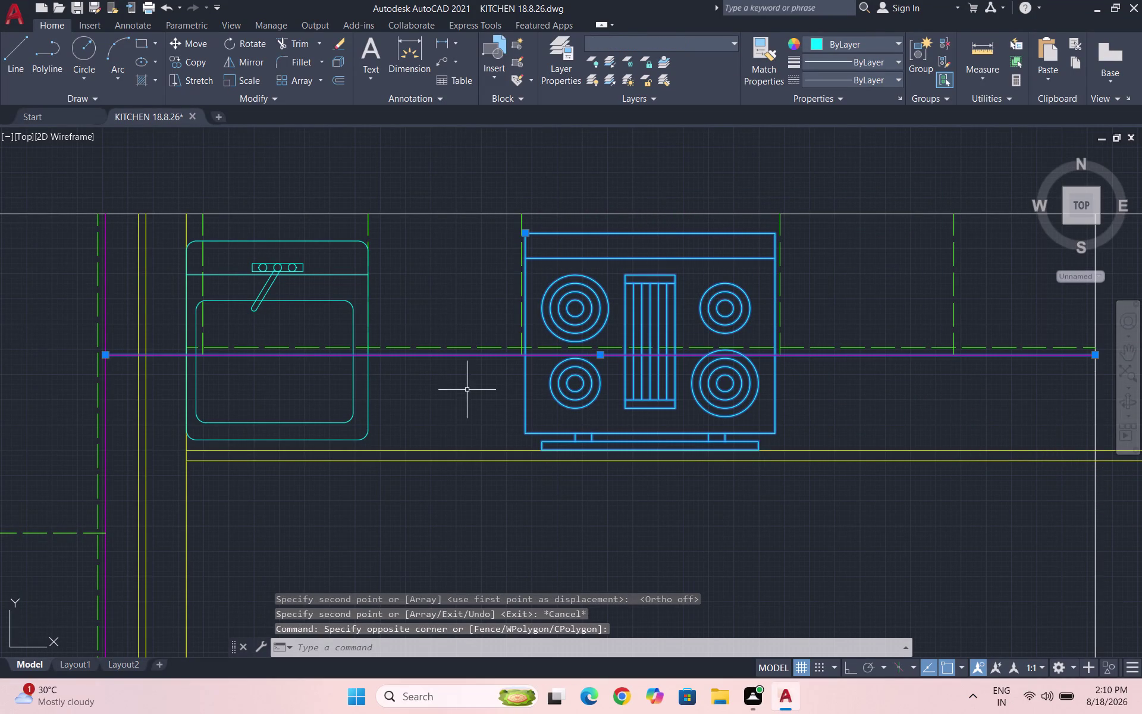
Explode the copied stove on the upper counter into separate lines.
click(453, 360)
click(443, 349)
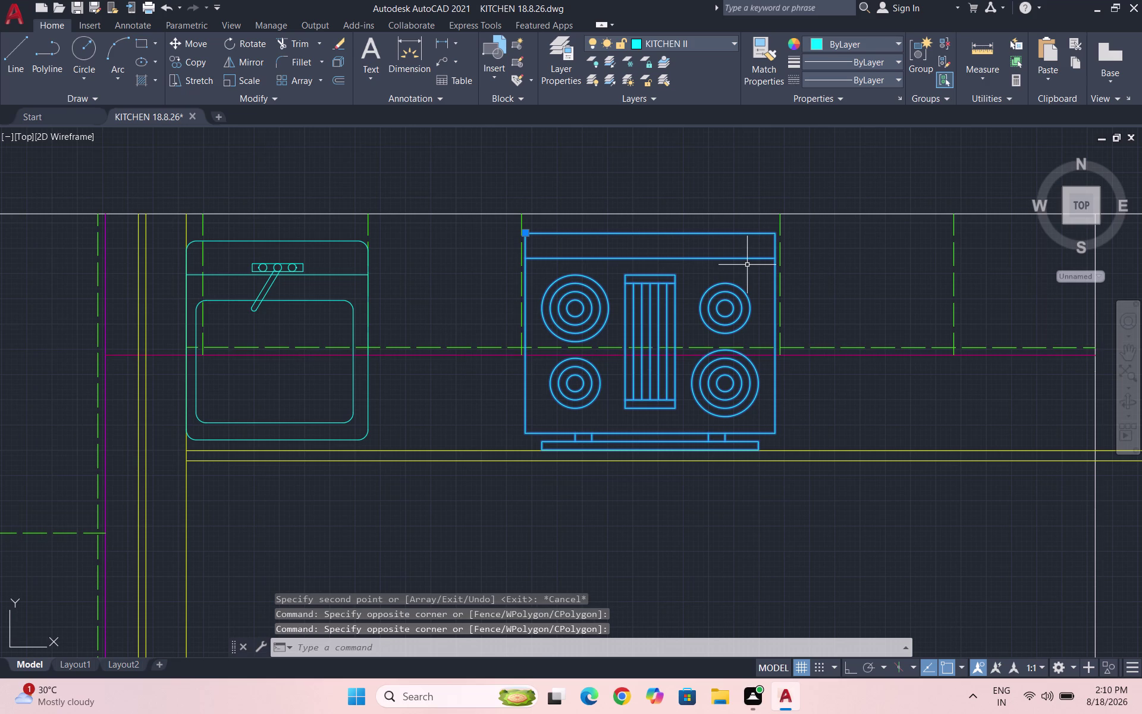
key(x)
key(Return)
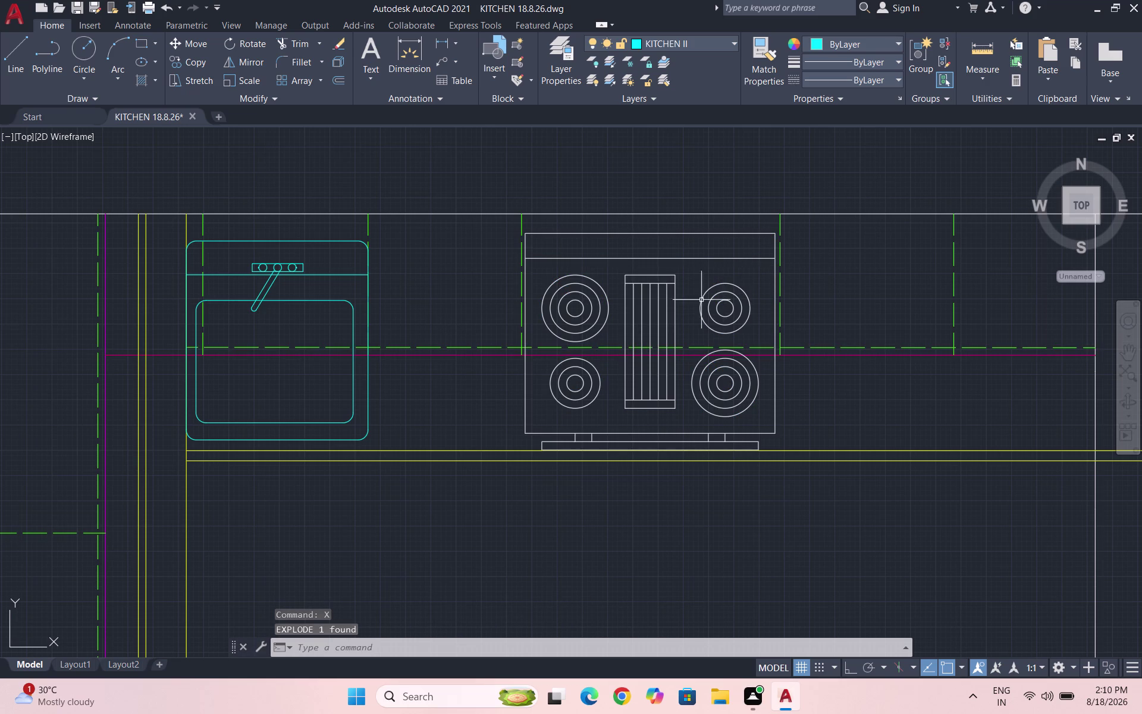
Delete the stove copy's middle grill lines and a leftover short line.
click(682, 413)
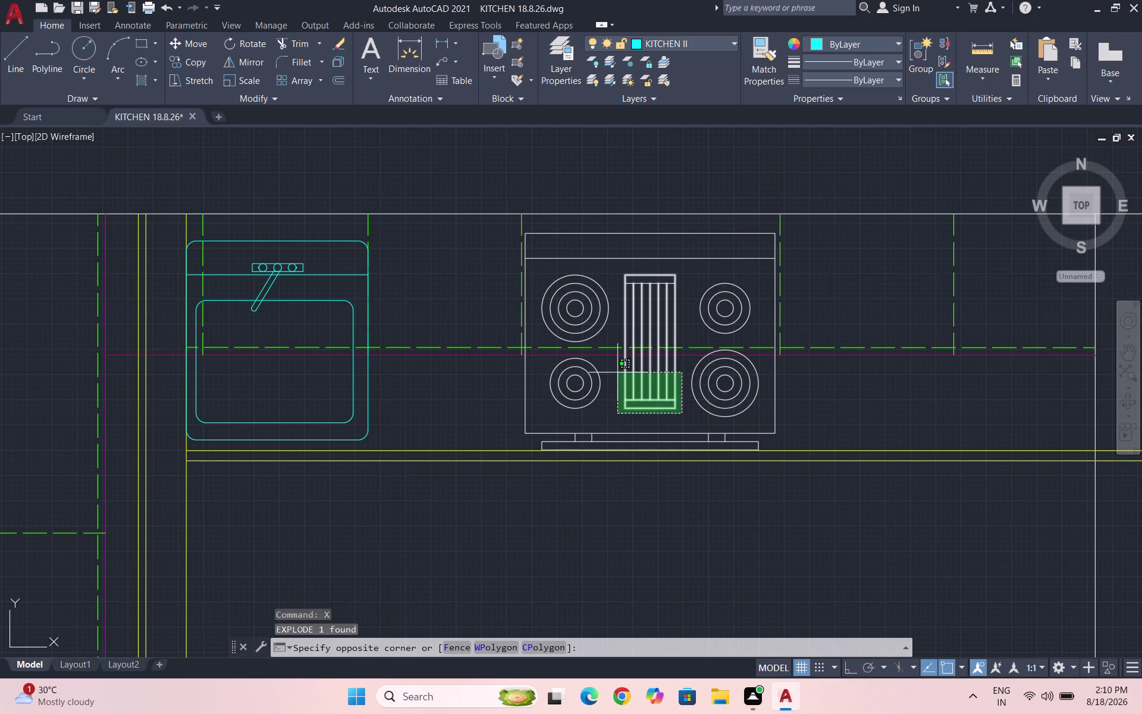
click(617, 373)
key(Delete)
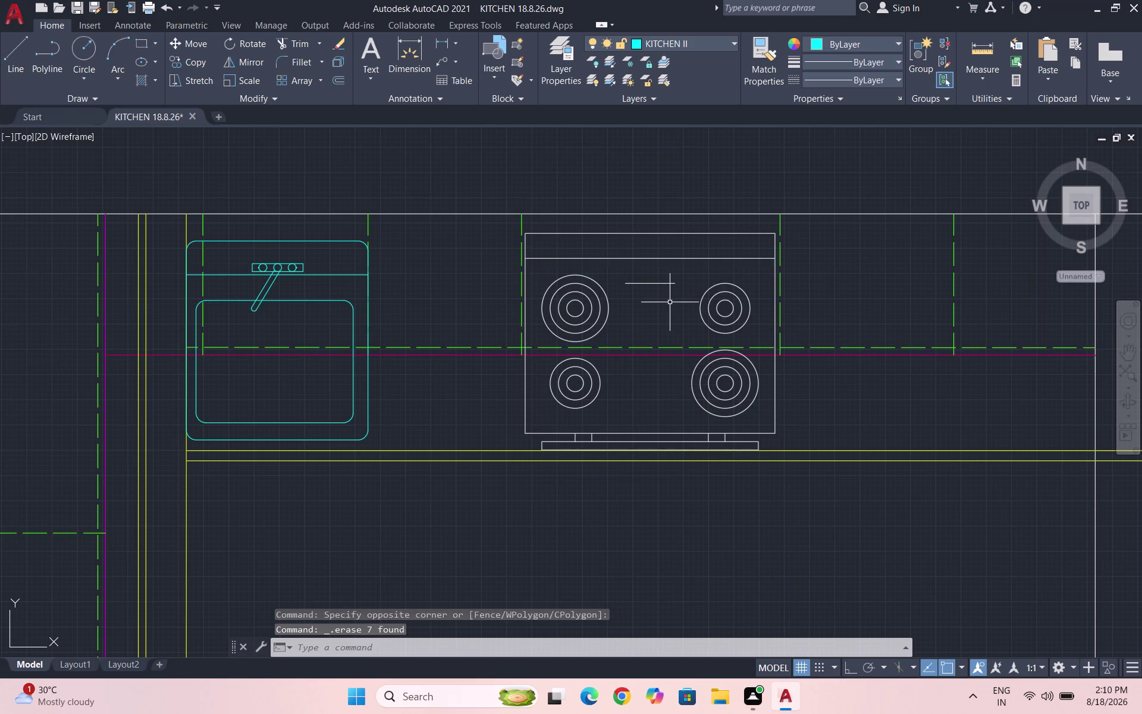
drag(671, 300, 659, 289)
click(628, 277)
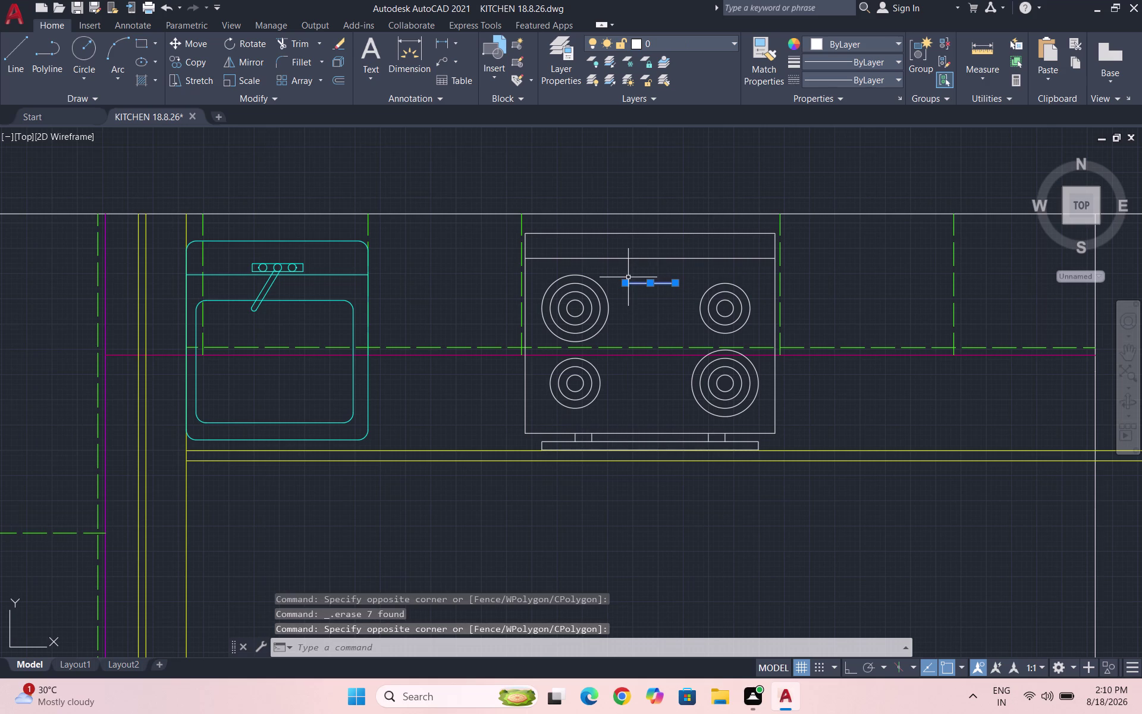
key(Delete)
Erase the long strip and short lines below the burners.
scroll(up, 3)
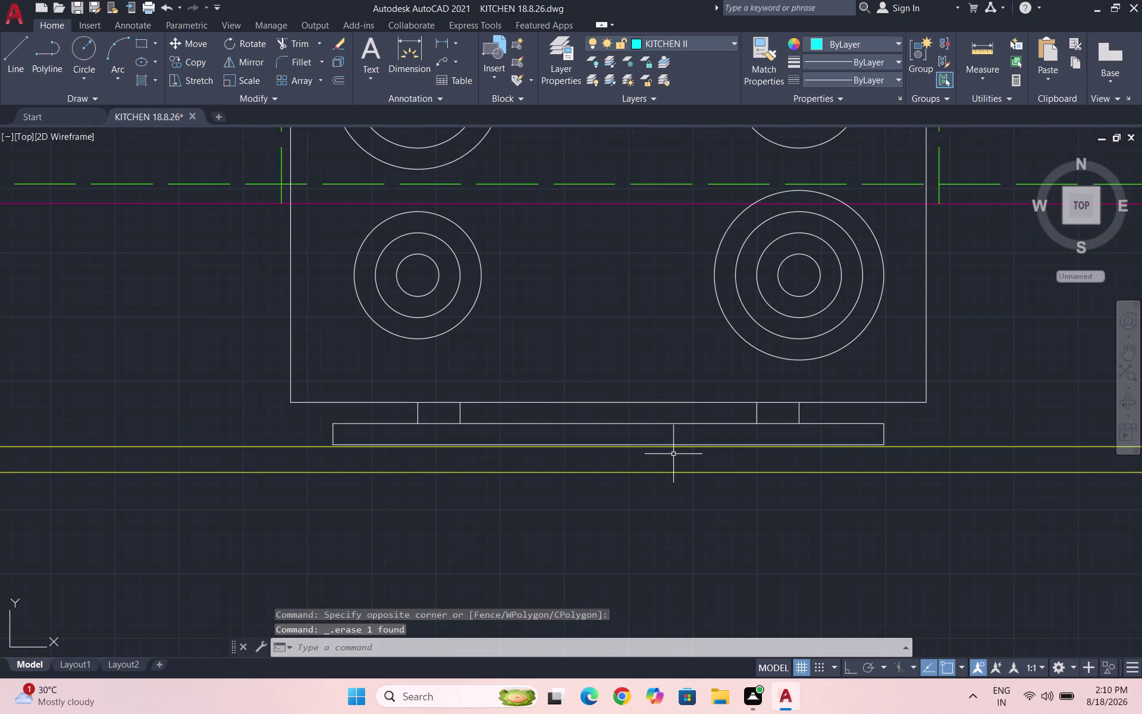
scroll(up, 3)
drag(669, 433, 657, 422)
scroll(down, 3)
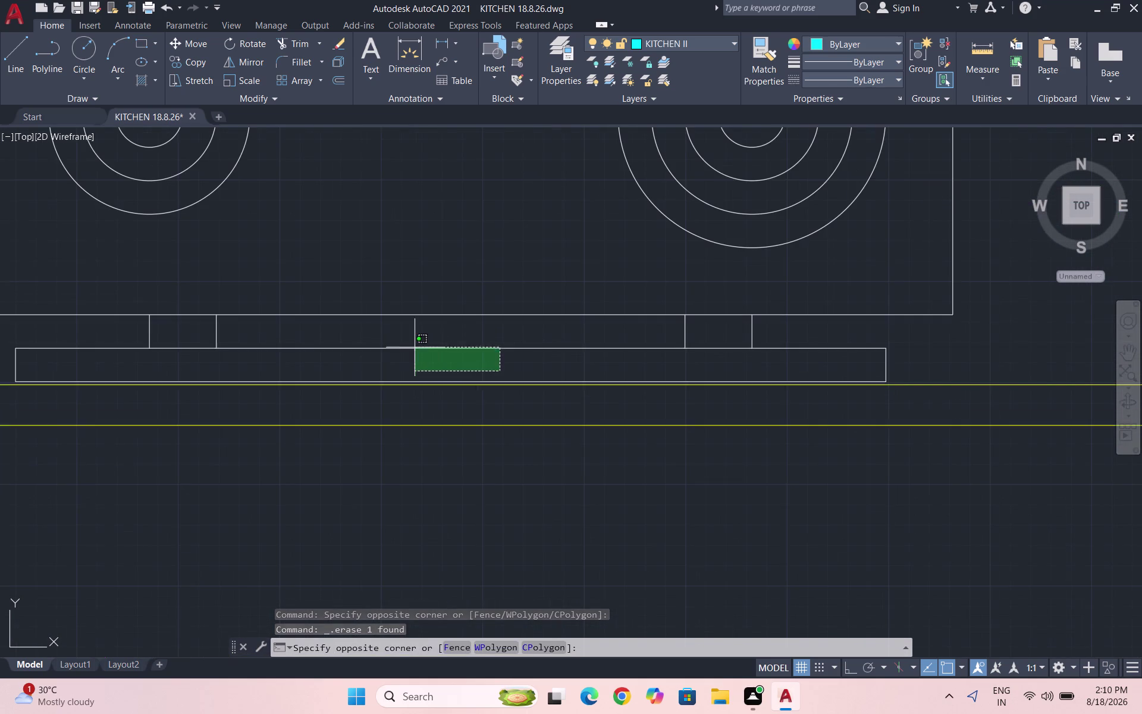
click(120, 330)
drag(839, 339, 803, 330)
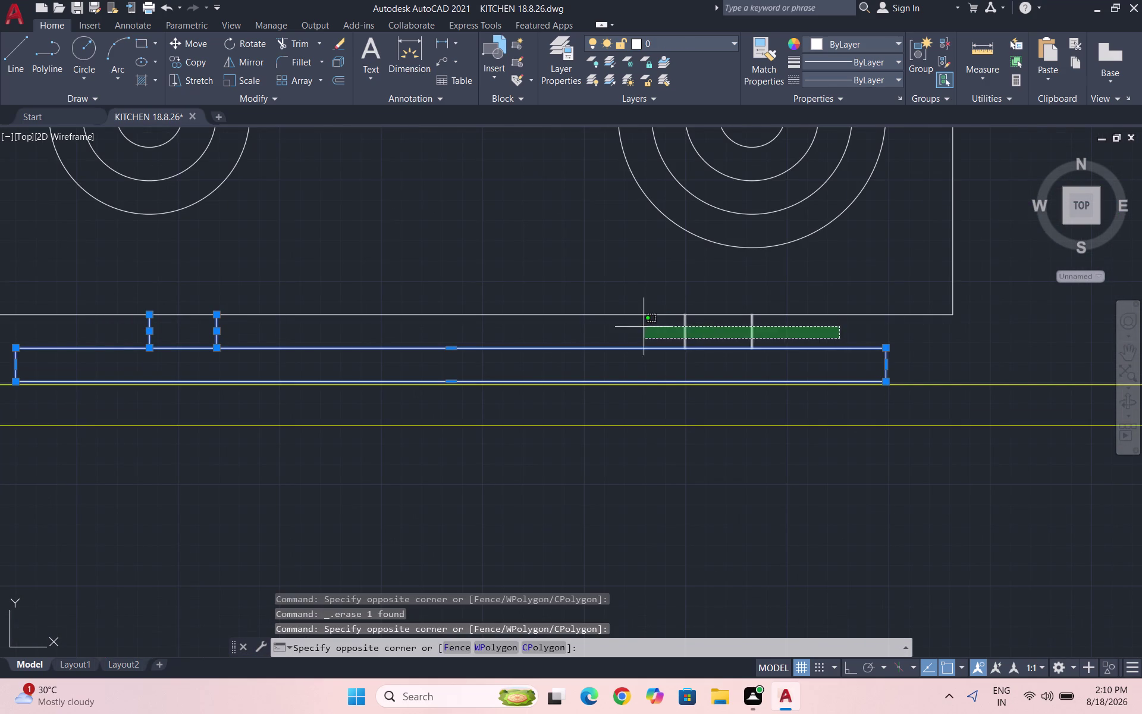
click(630, 327)
key(Delete)
scroll(down, 3)
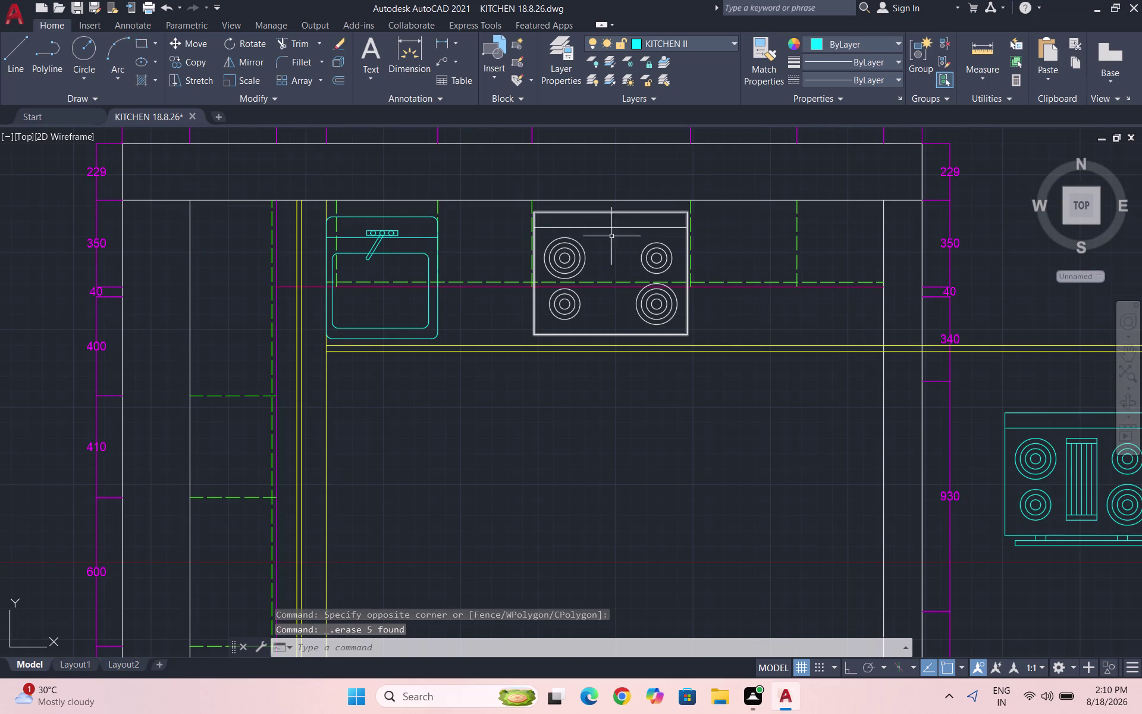
scroll(up, 3)
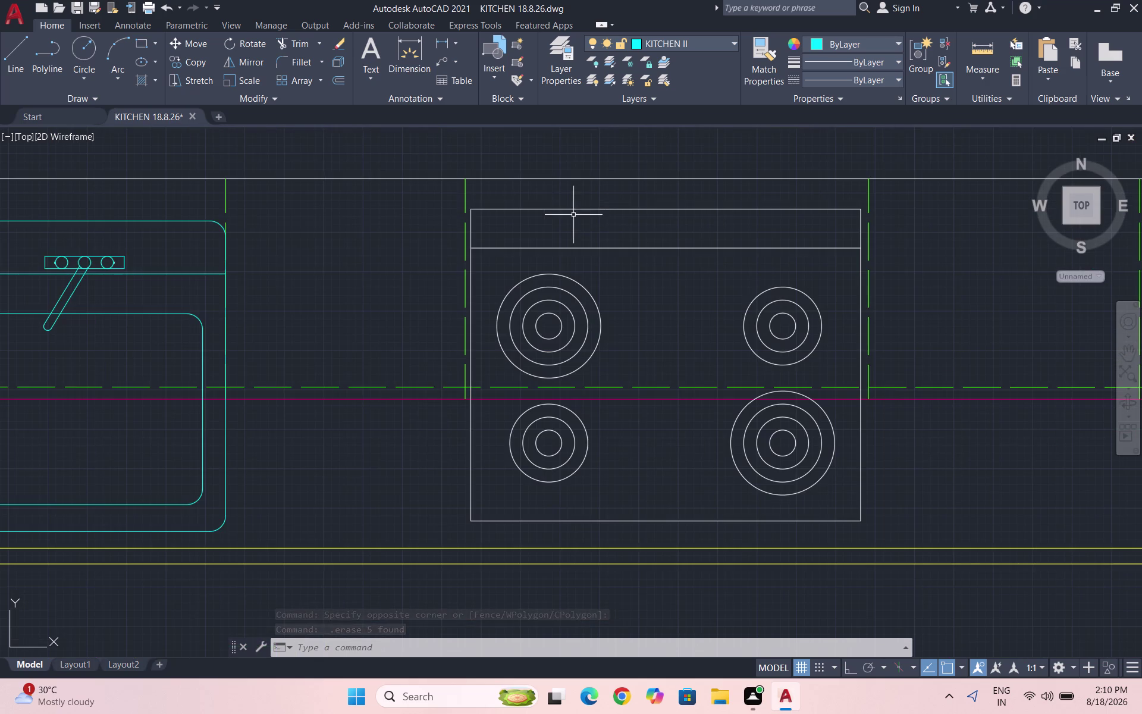
Attempt a fillet on one hob outline corner, then cancel it.
key(f)
key(Return)
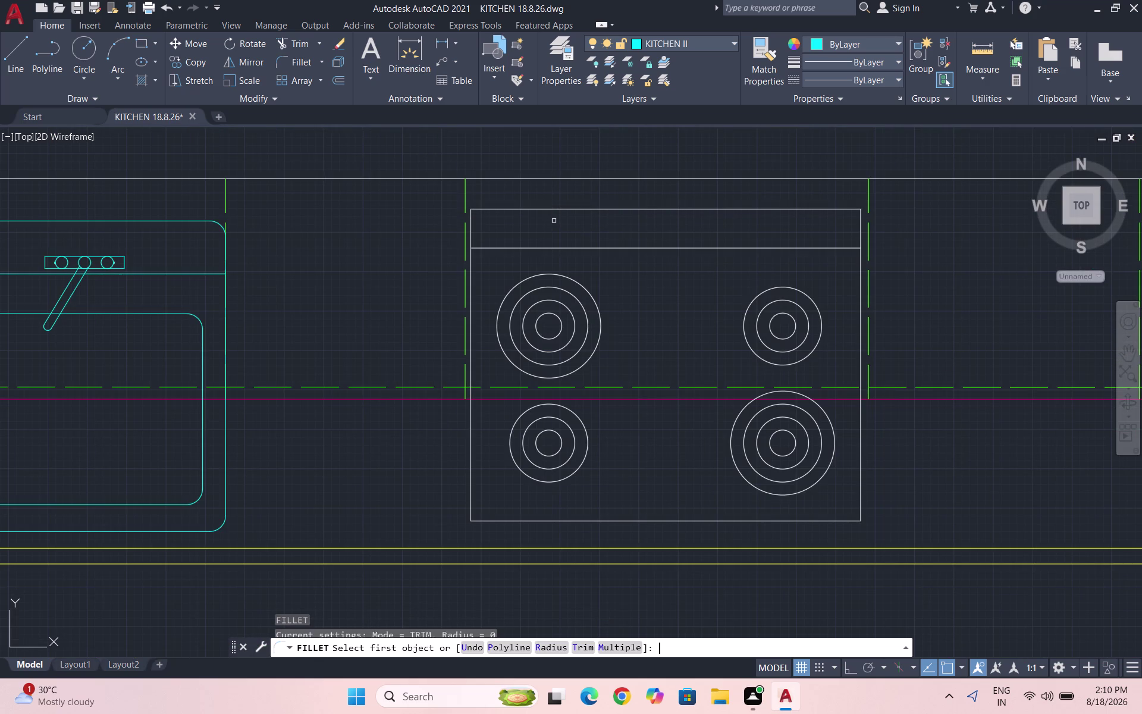
click(519, 209)
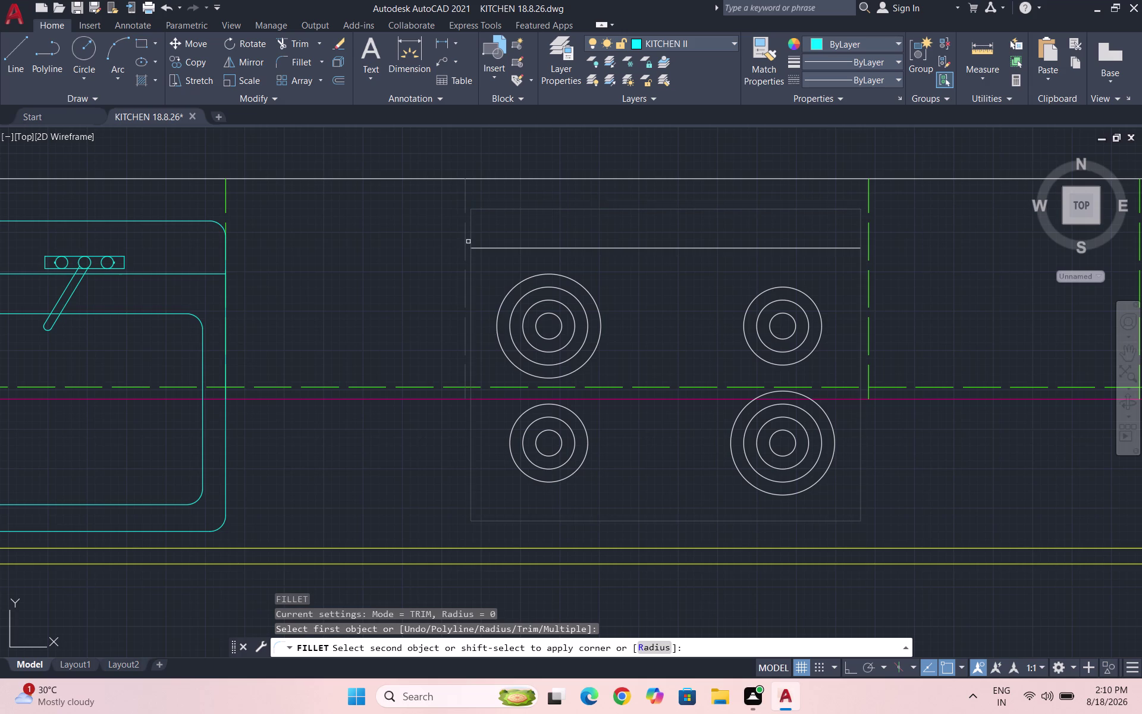
click(473, 232)
key(Escape)
key(Escape)
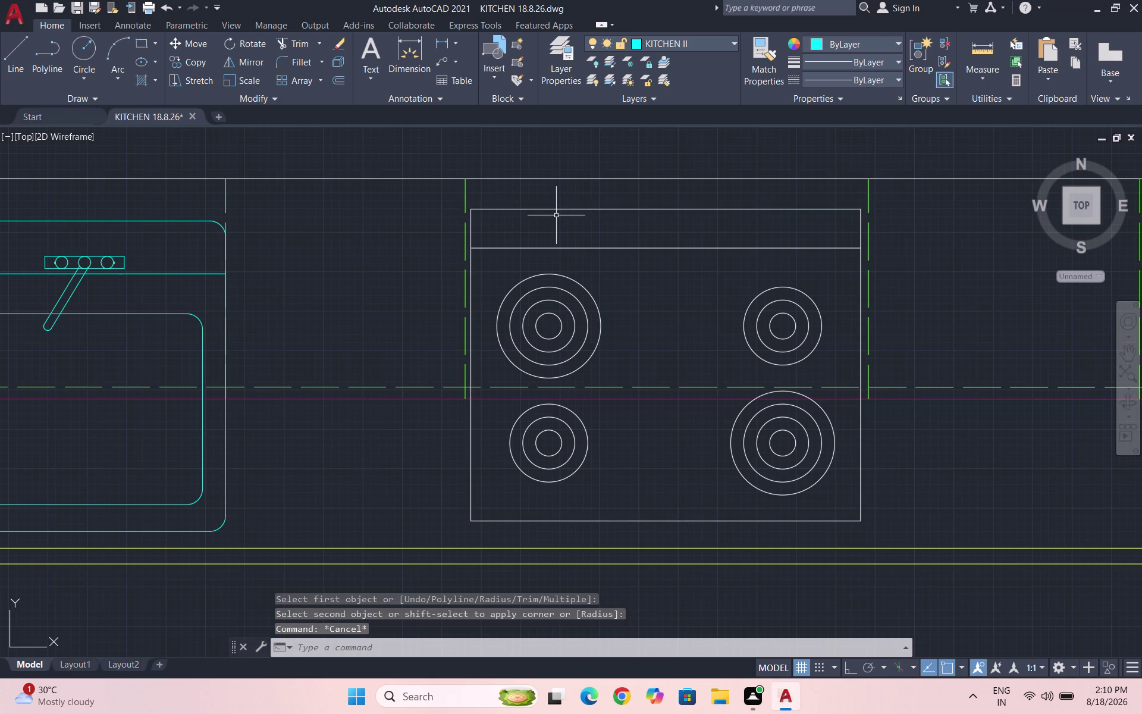
Restart FILLET and set the fillet radius to 56.
key(f)
key(Return)
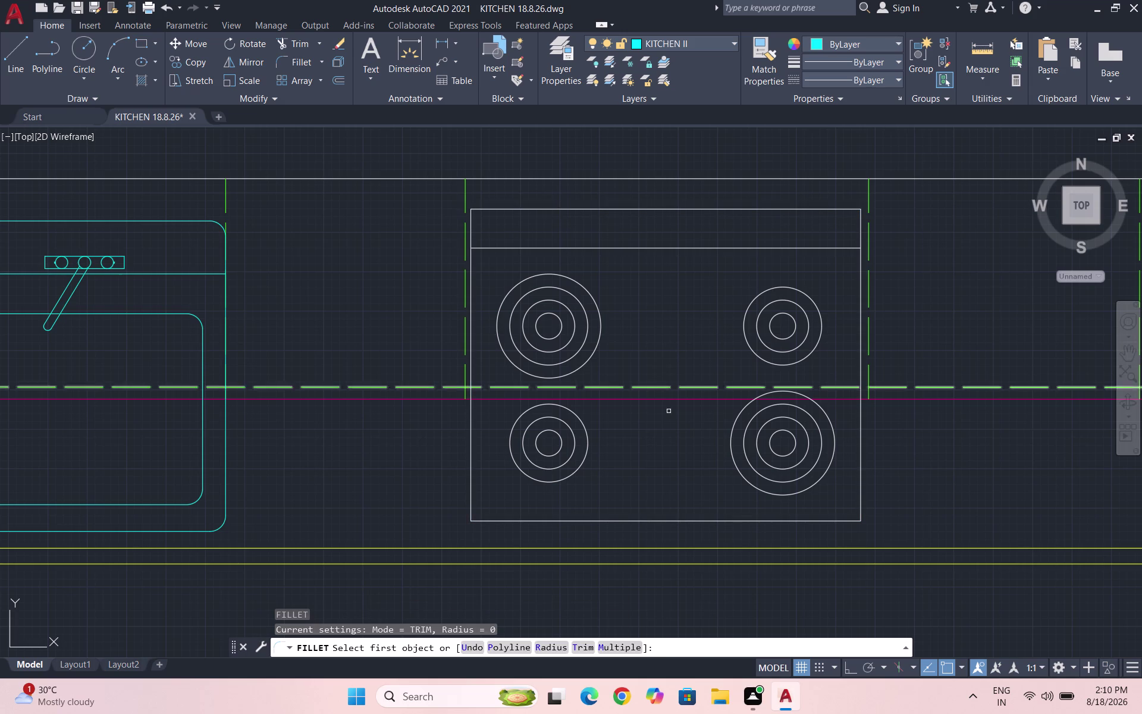
click(550, 650)
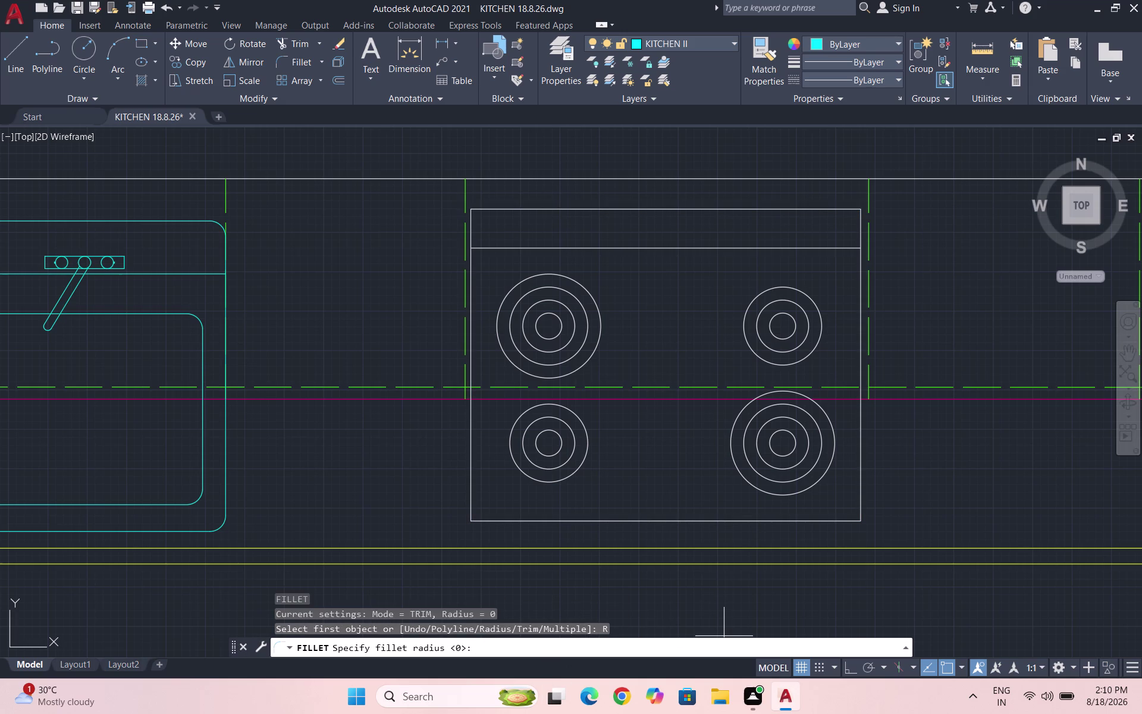
key(3)
key(Return)
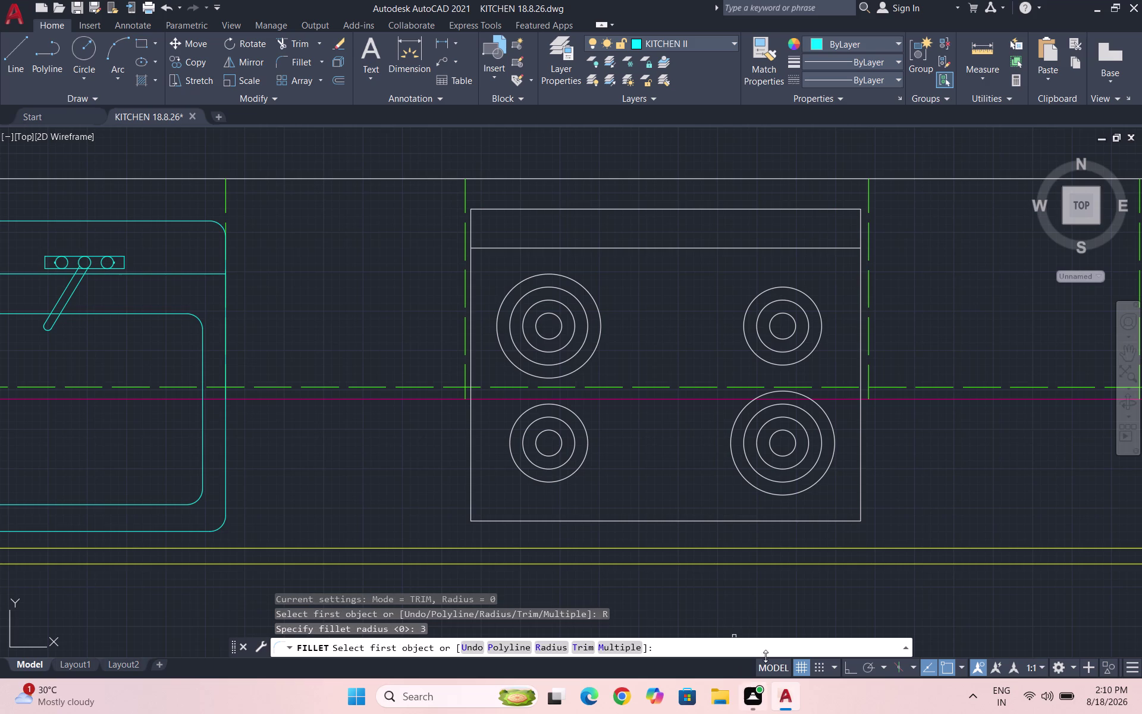
click(526, 210)
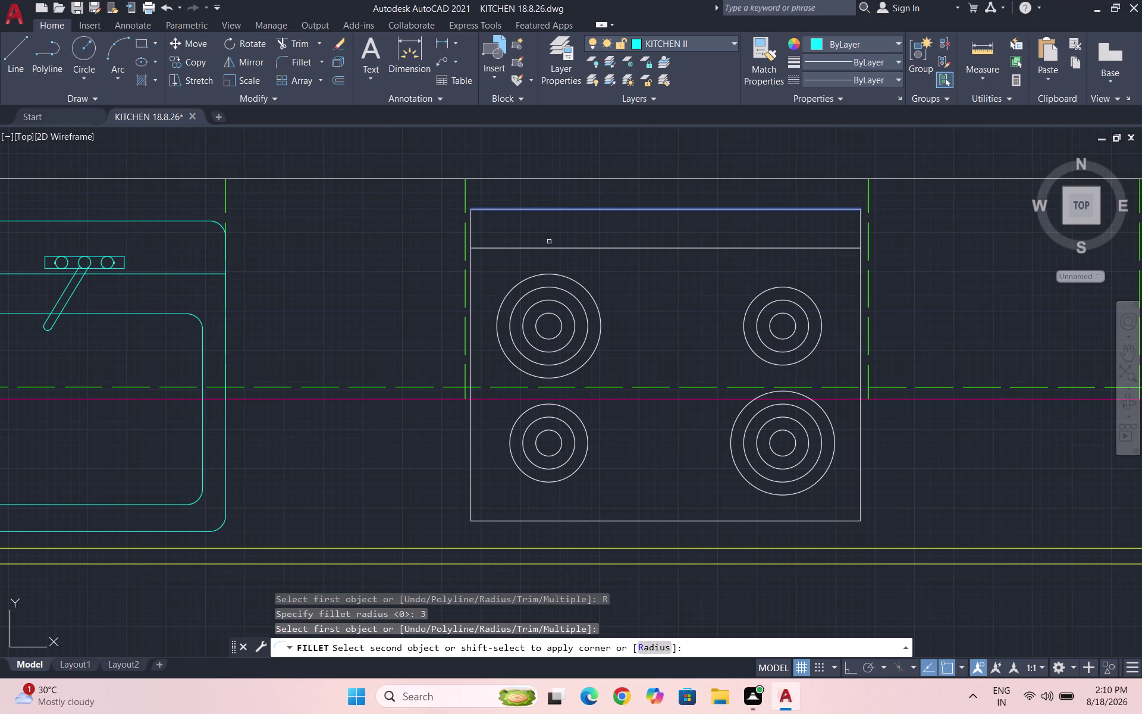
click(660, 645)
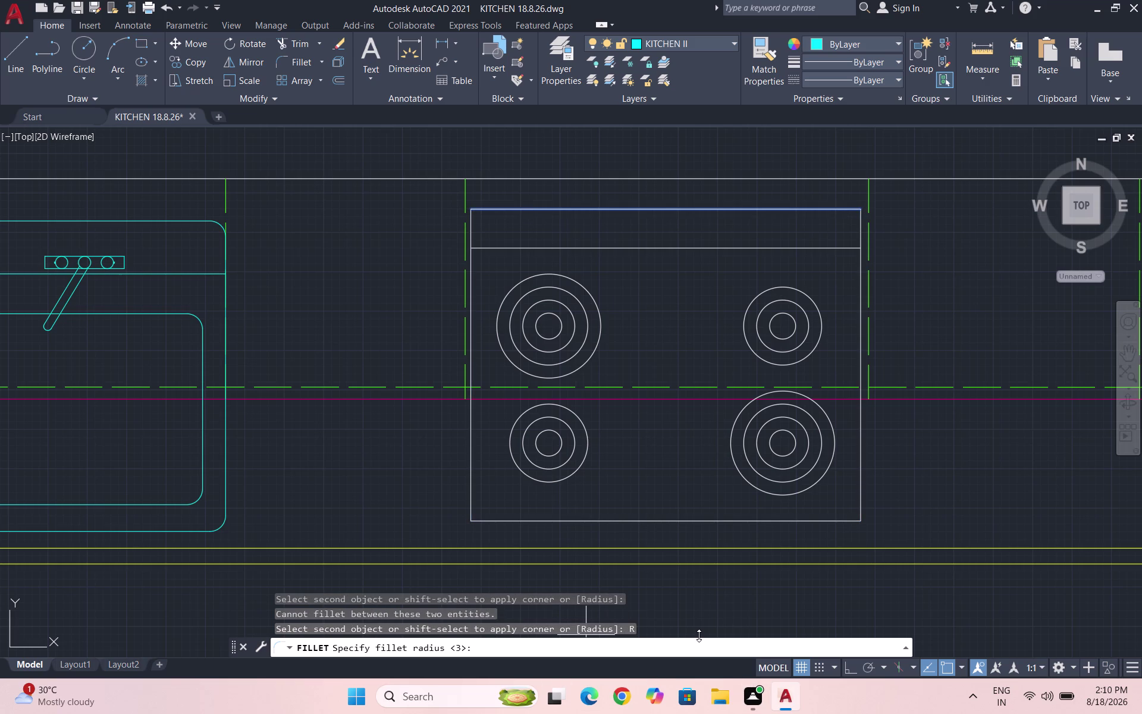
text(56)
key(Return)
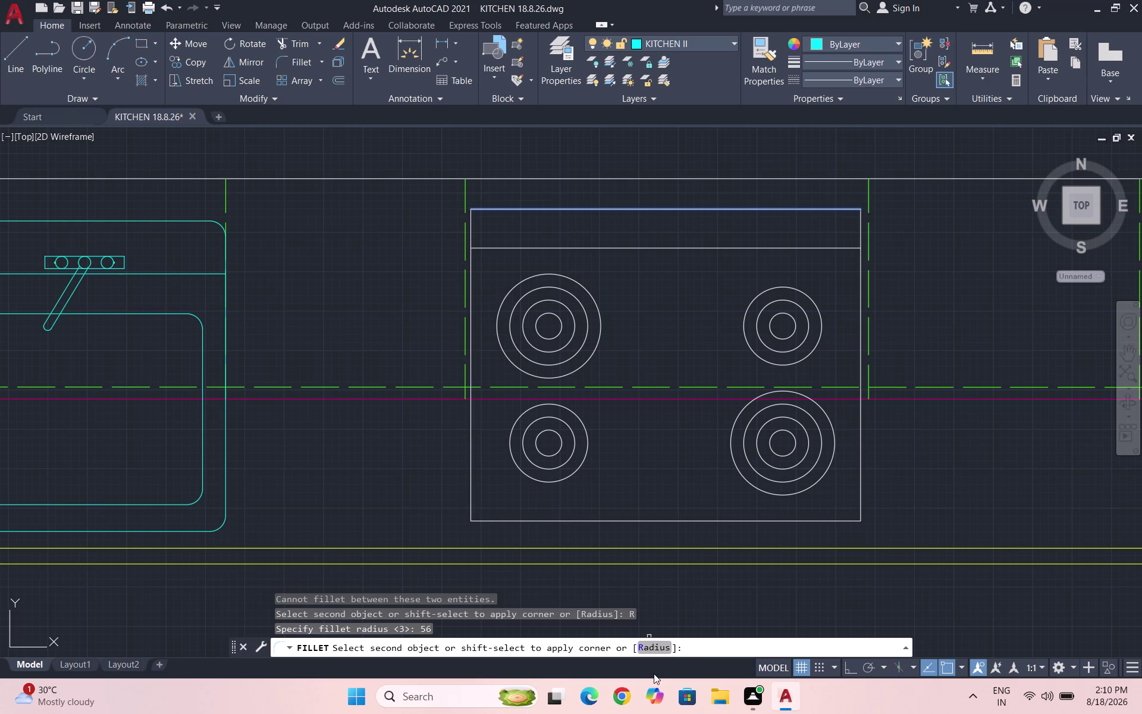
Change the fillet radius to 4.5 and retry the top-left corner.
click(658, 650)
key(4)
key(Return)
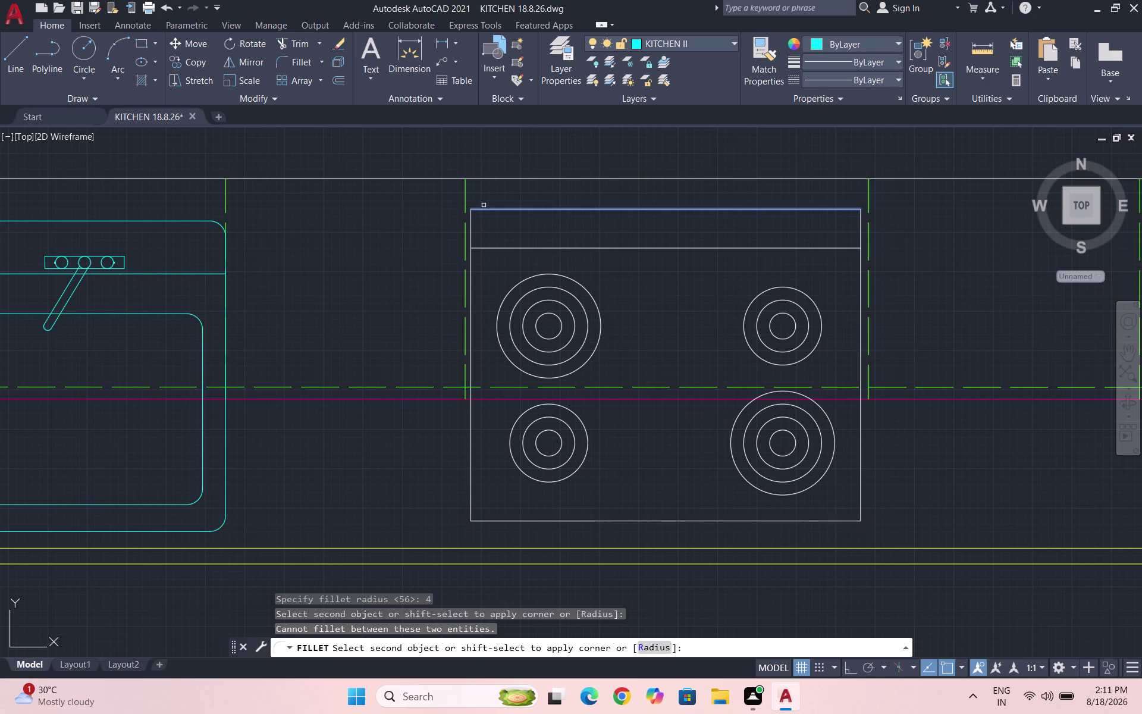
click(659, 644)
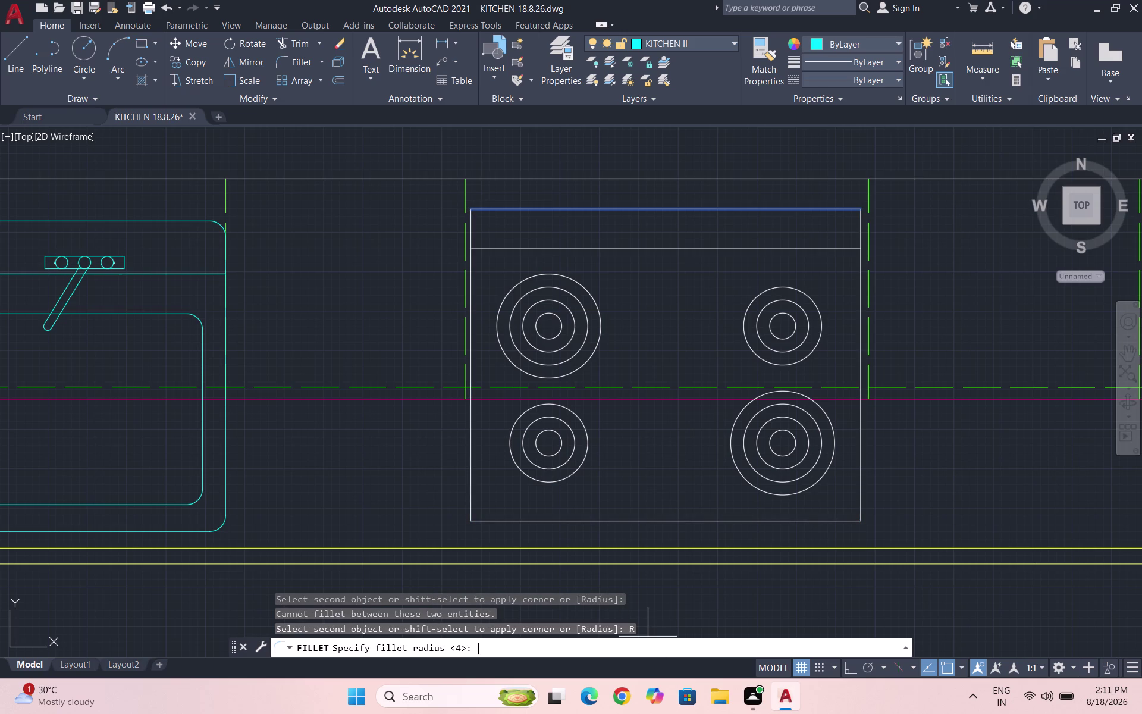
text(4.56)
key(BackSpace)
key(Return)
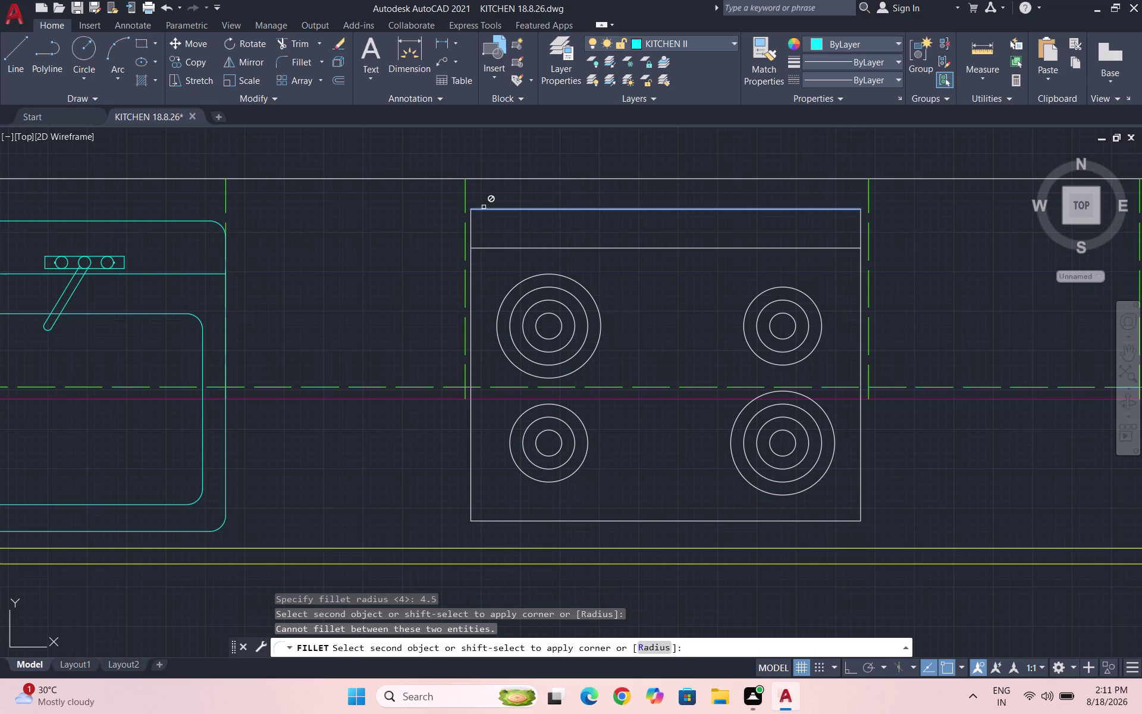
click(470, 231)
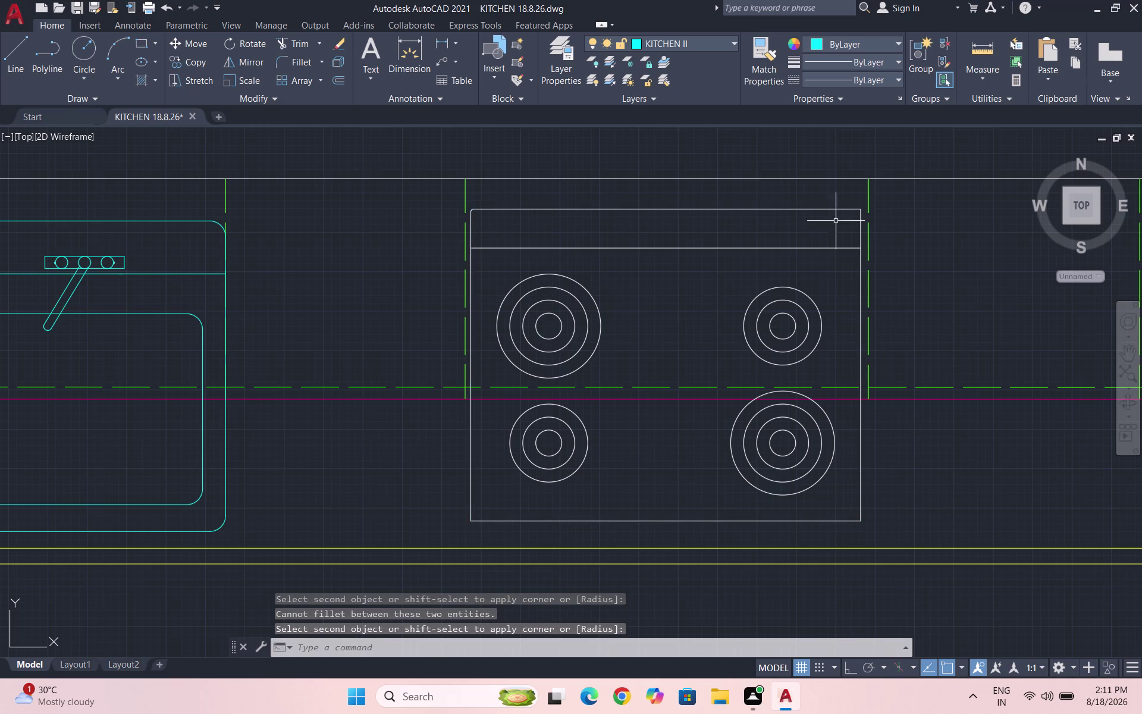
key(space)
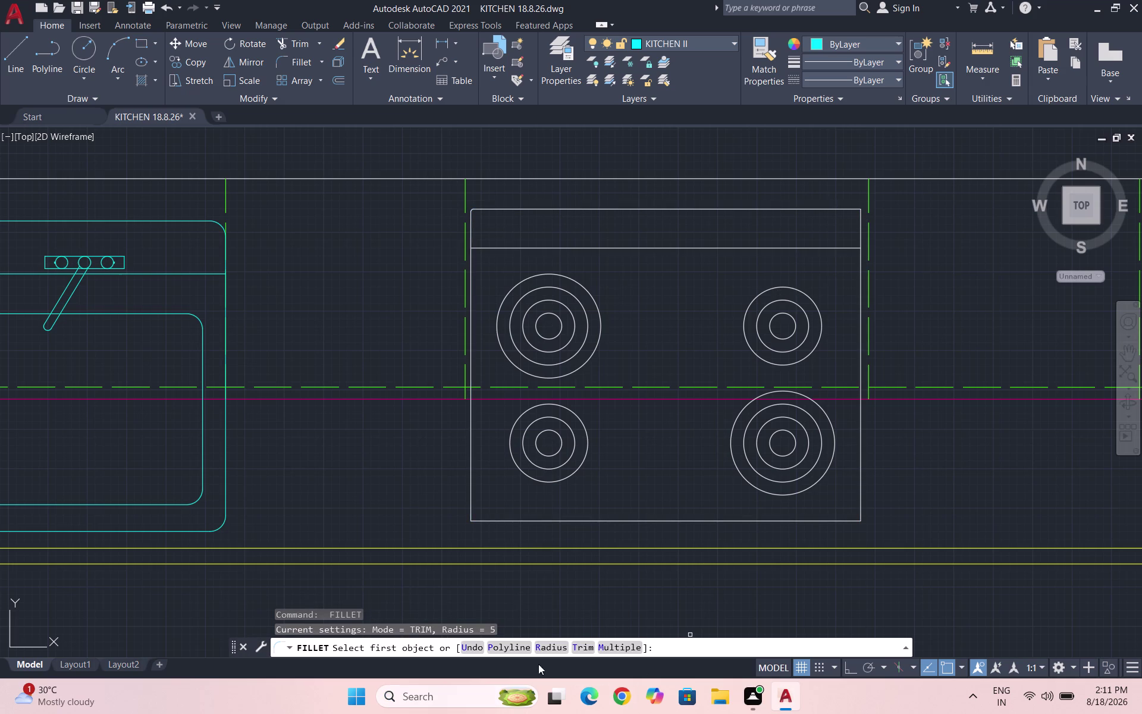
Fillet several hob outline corners in one Multiple fillet run.
click(618, 649)
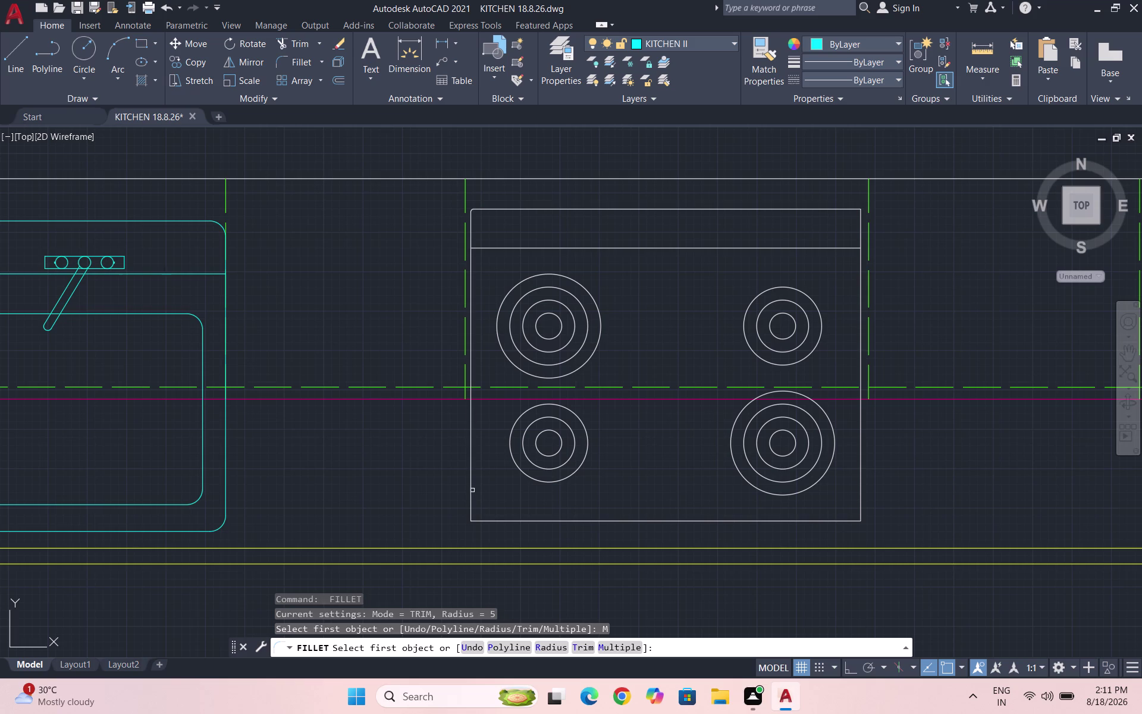
click(471, 489)
click(495, 523)
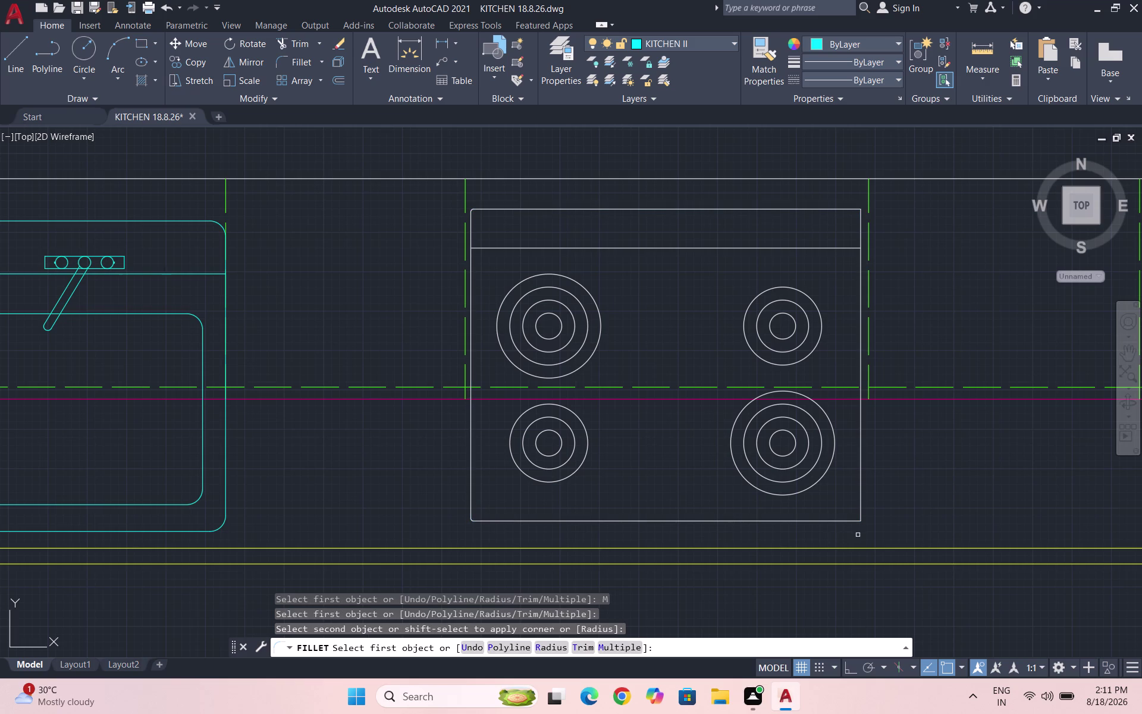
click(836, 519)
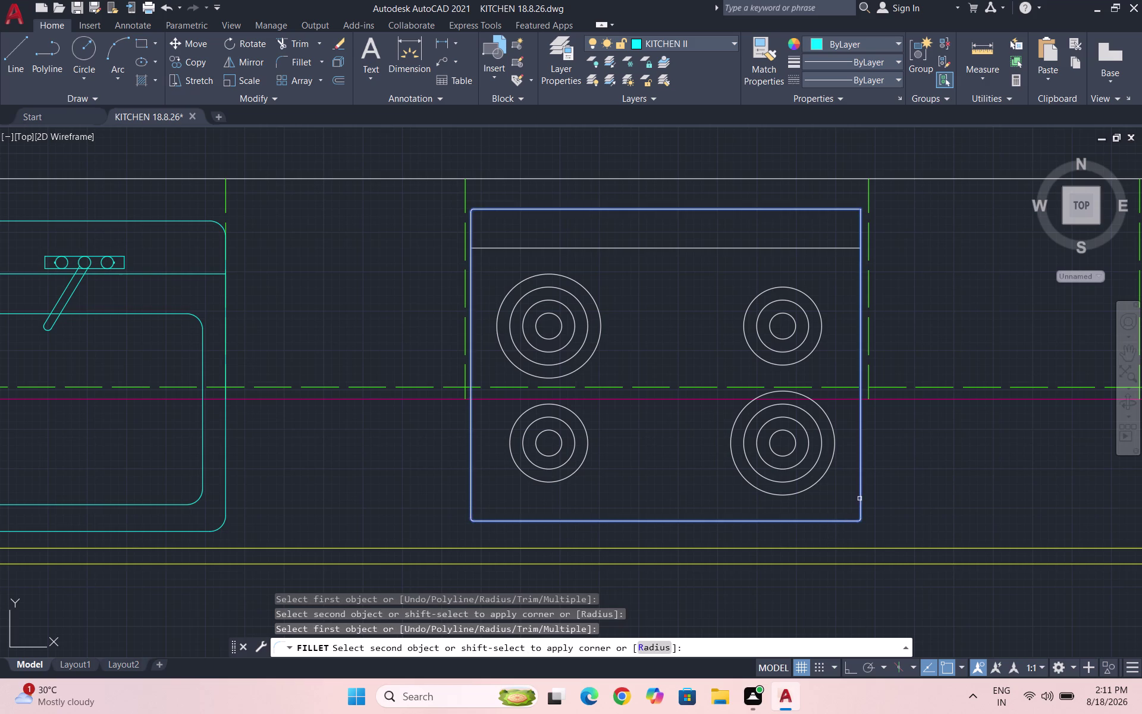
click(860, 494)
click(841, 207)
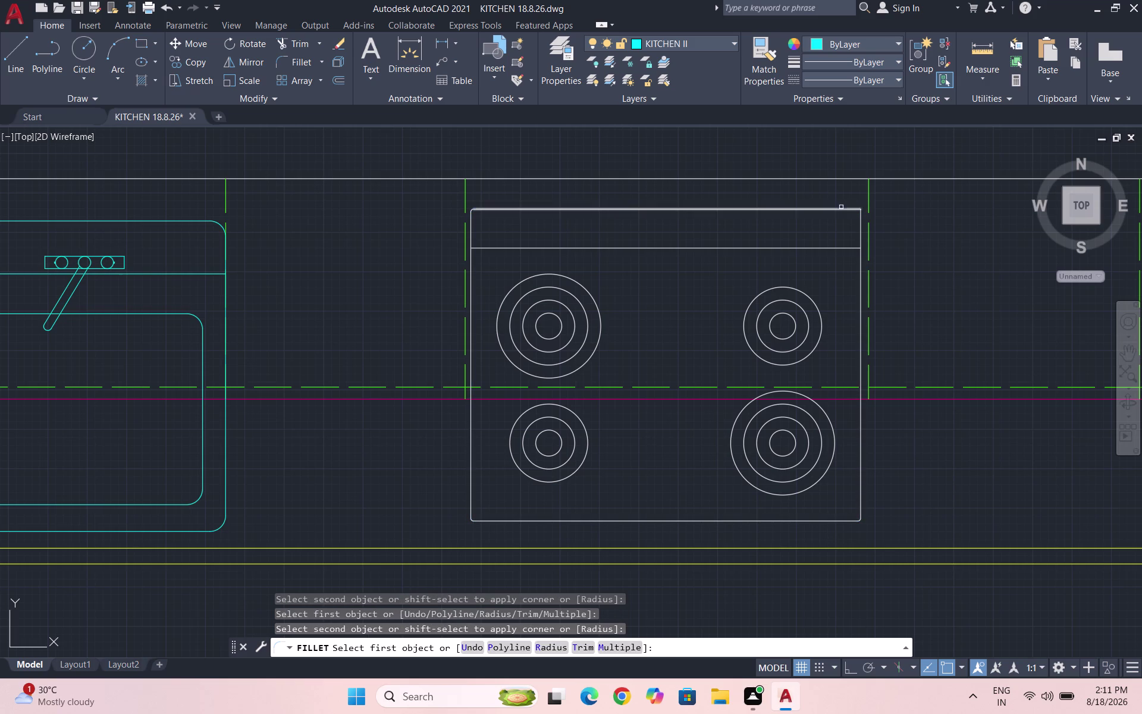
click(860, 226)
key(Escape)
key(Escape)
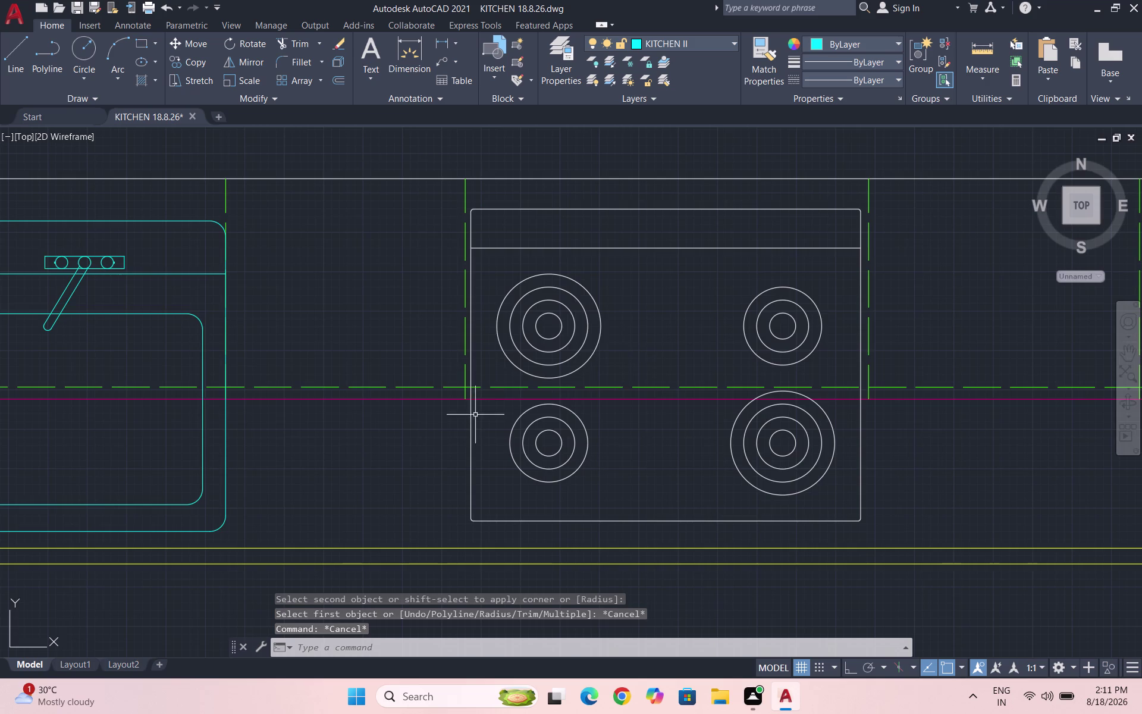
scroll(down, 3)
scroll(down, 3)
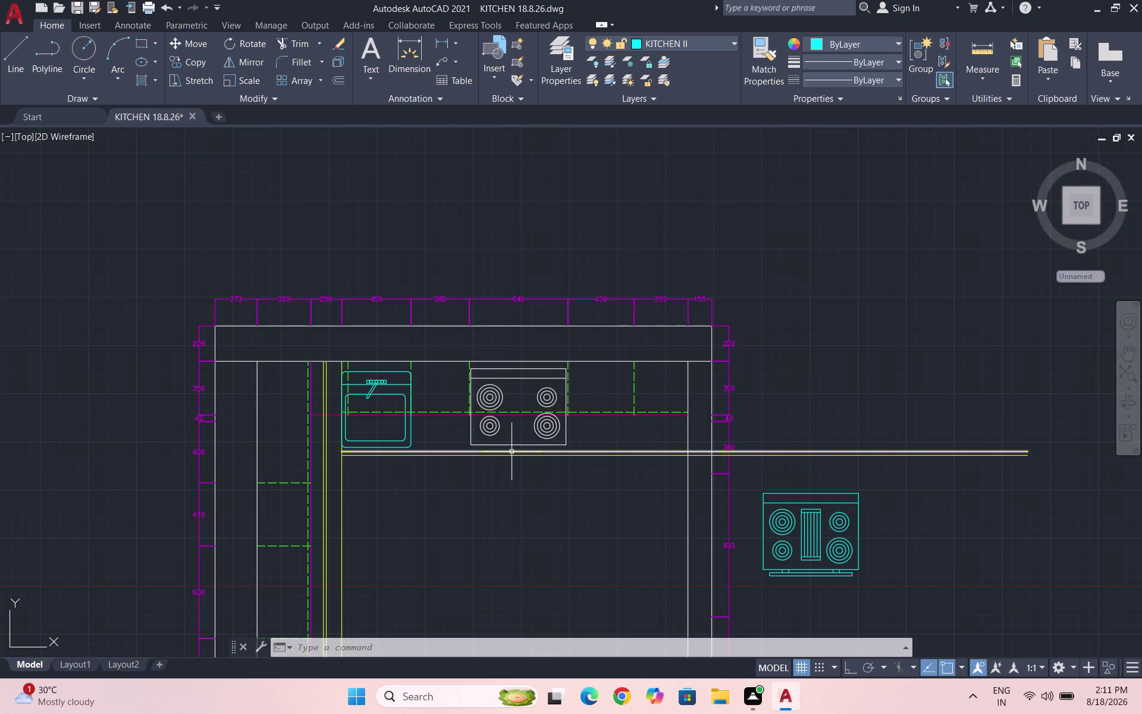
scroll(up, 3)
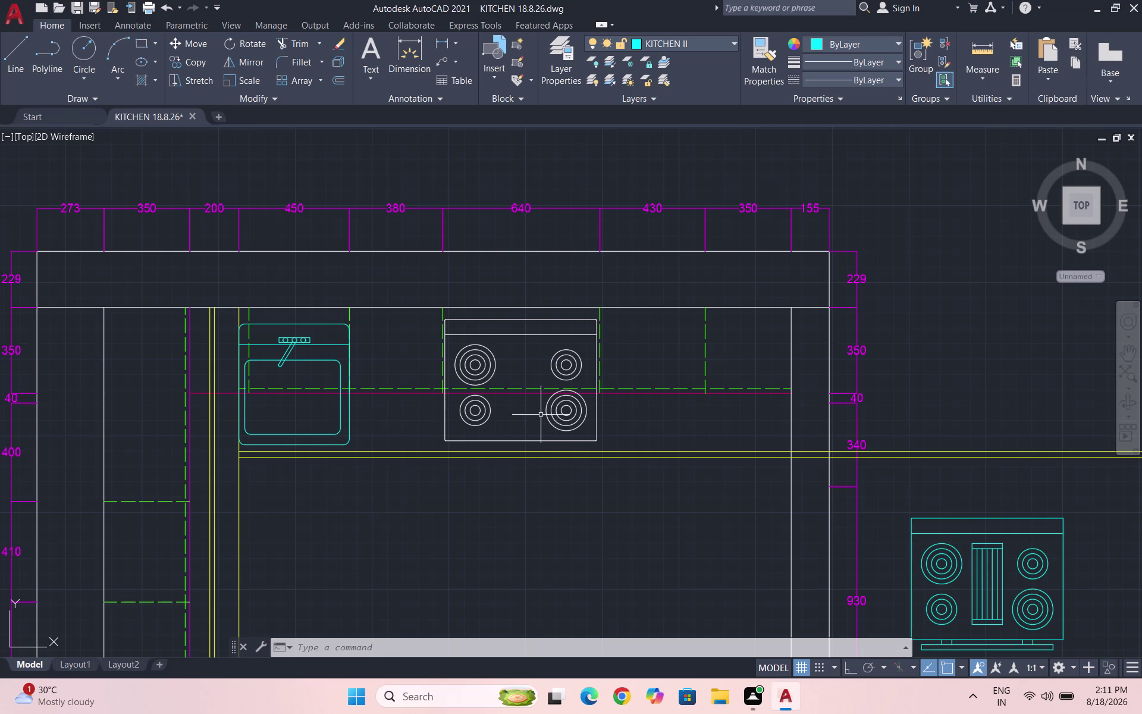
scroll(up, 3)
scroll(up, 3)
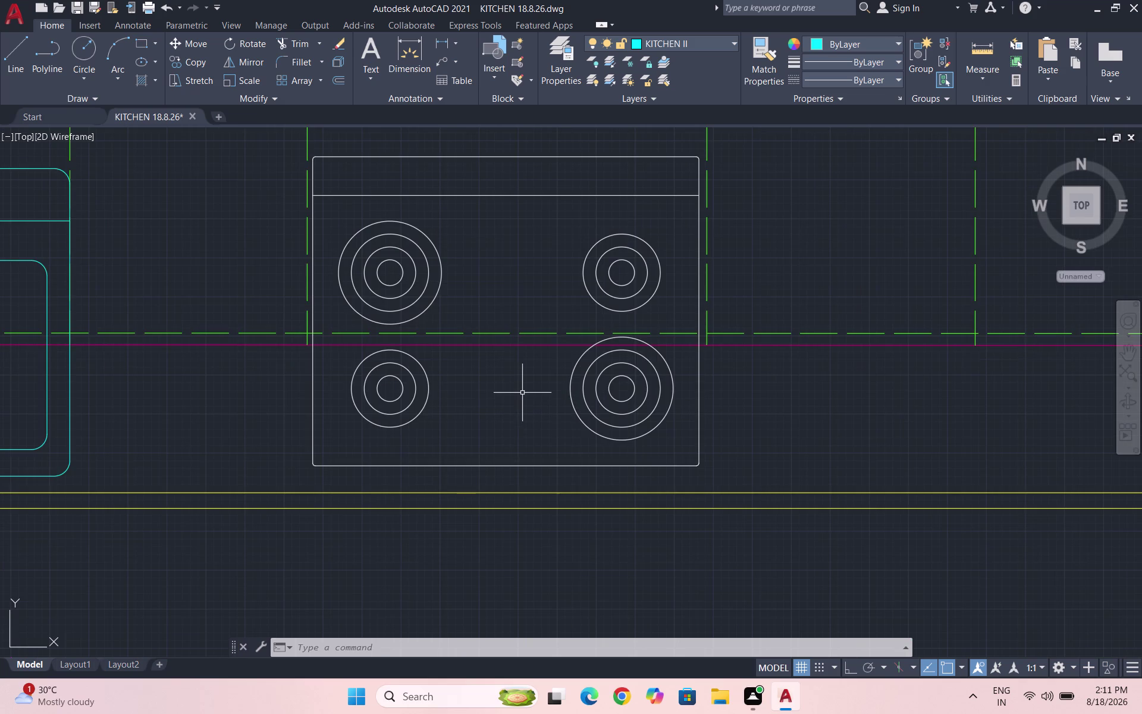
scroll(up, 3)
Move the top-left and bottom-left burner rings from their centres to new spots.
click(466, 308)
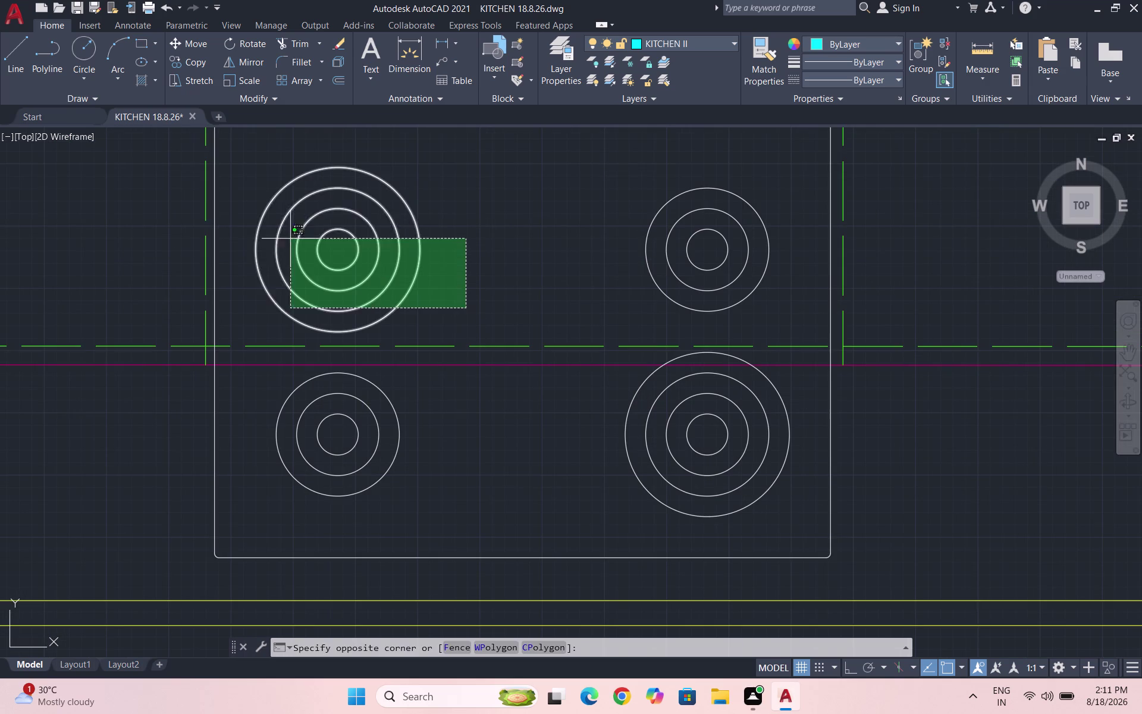
click(260, 173)
key(m)
key(Return)
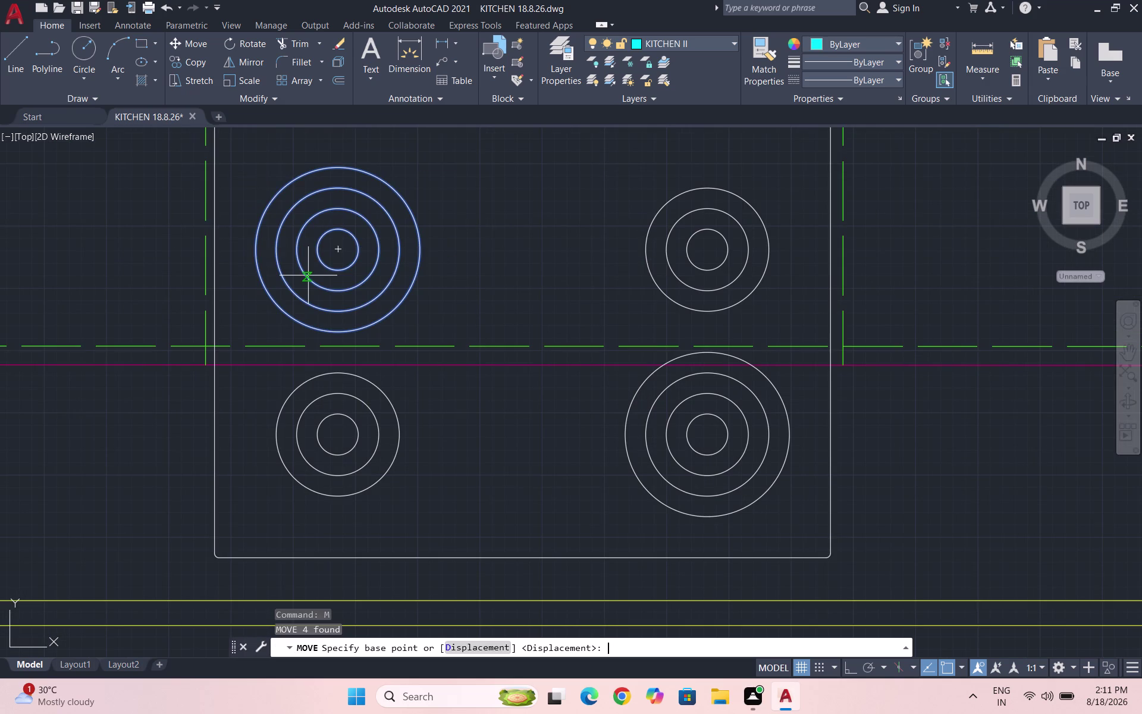
scroll(down, 3)
click(334, 284)
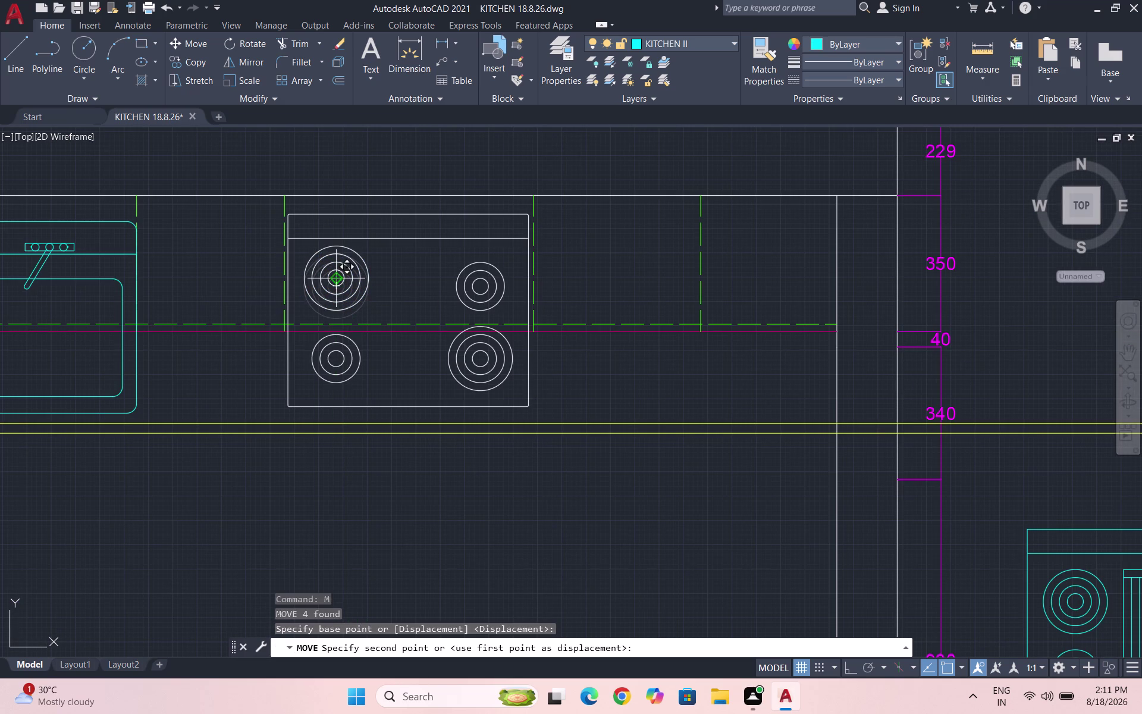
click(332, 280)
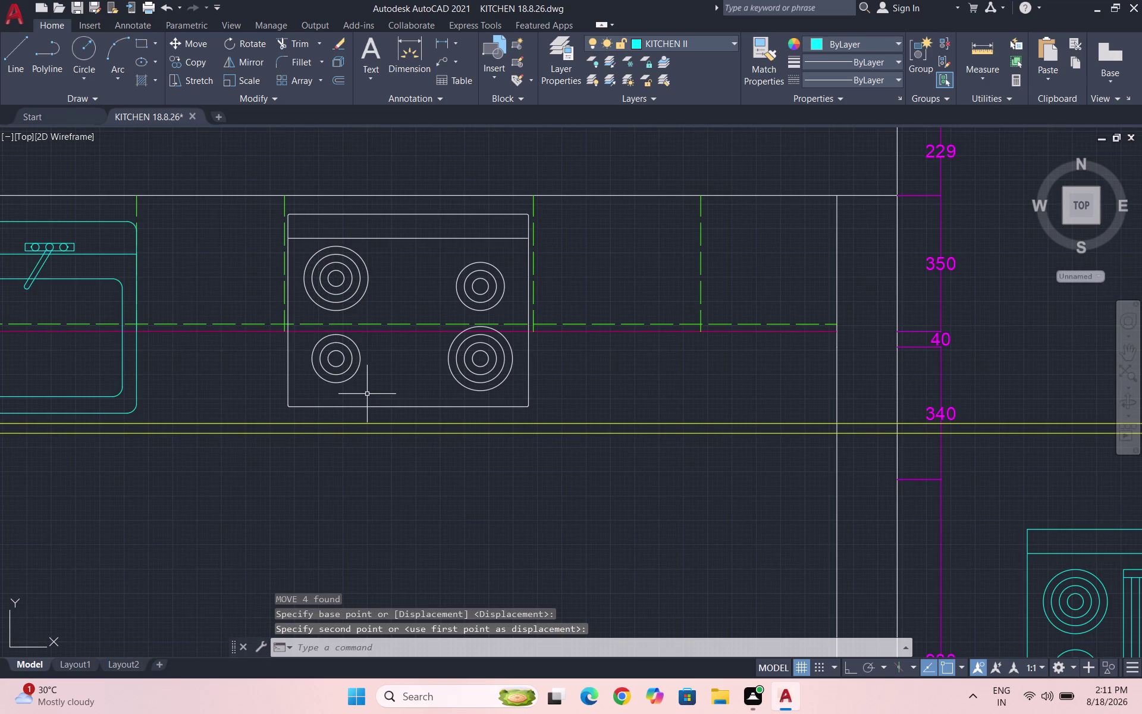
drag(355, 389, 348, 377)
click(305, 342)
key(m)
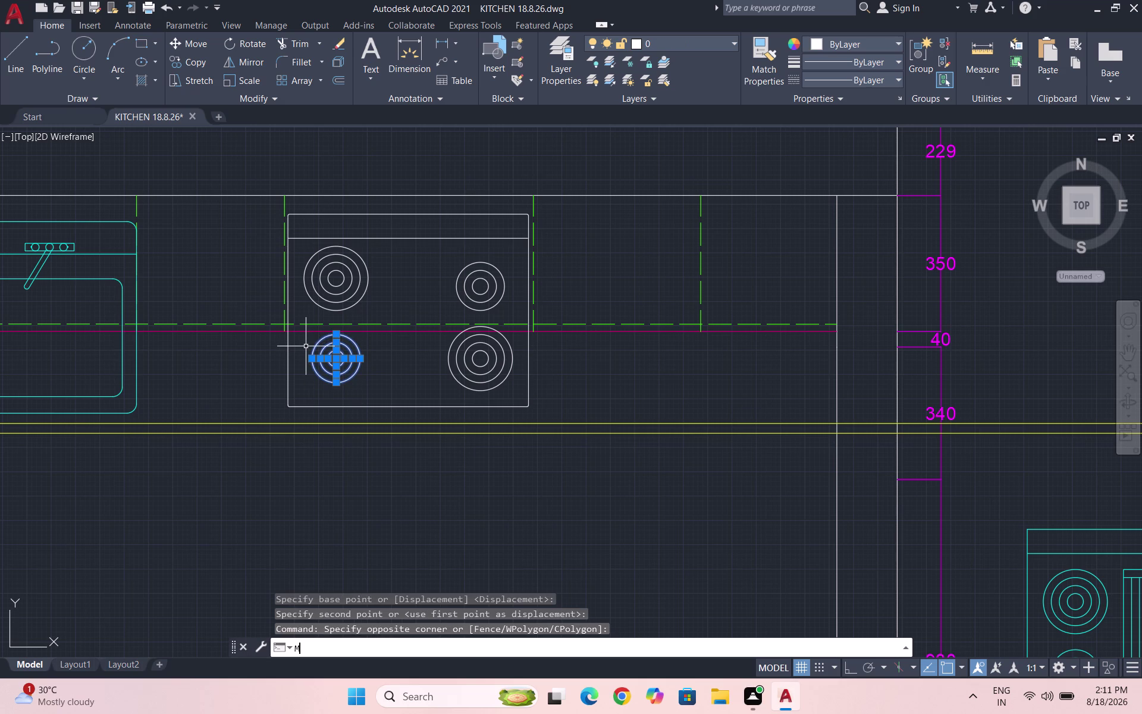
key(Return)
click(337, 359)
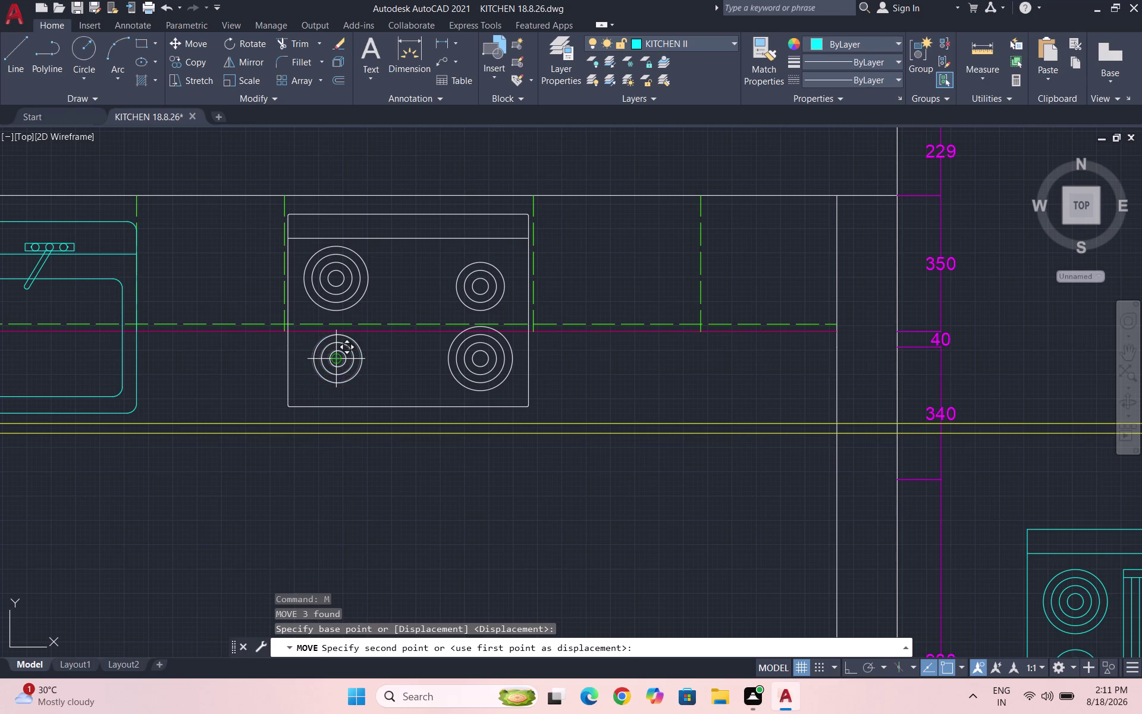
Move the top-right burner rings slightly within the hob outline.
click(339, 351)
drag(505, 313, 500, 302)
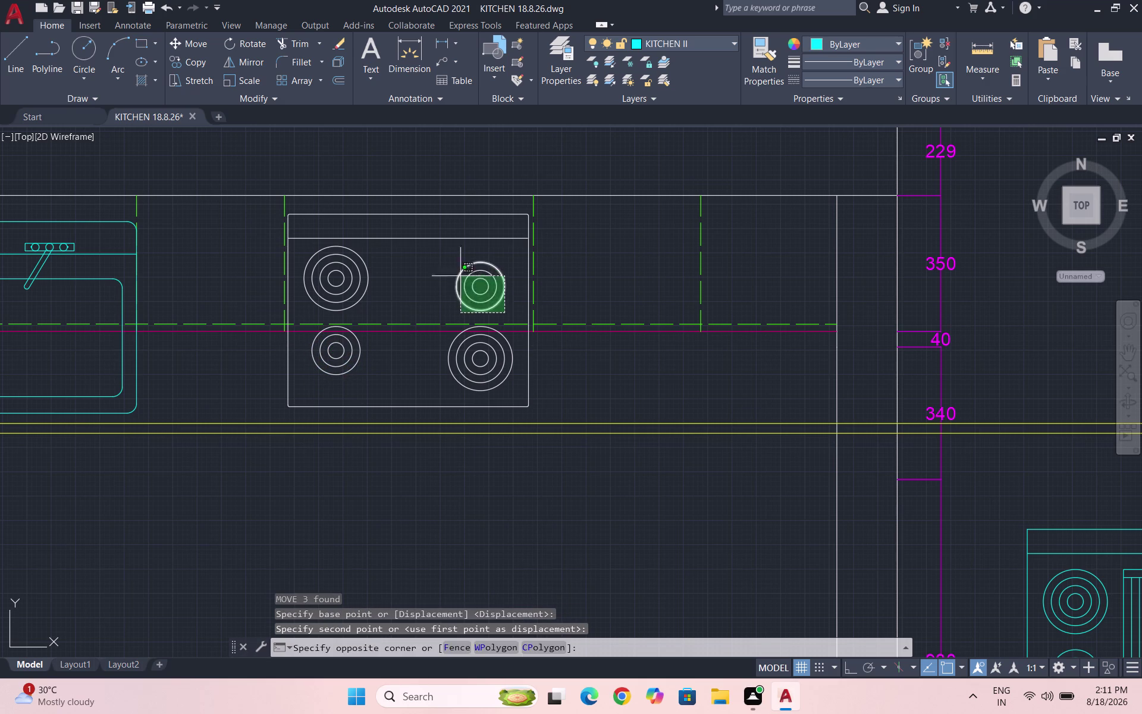
click(431, 259)
key(m)
key(Return)
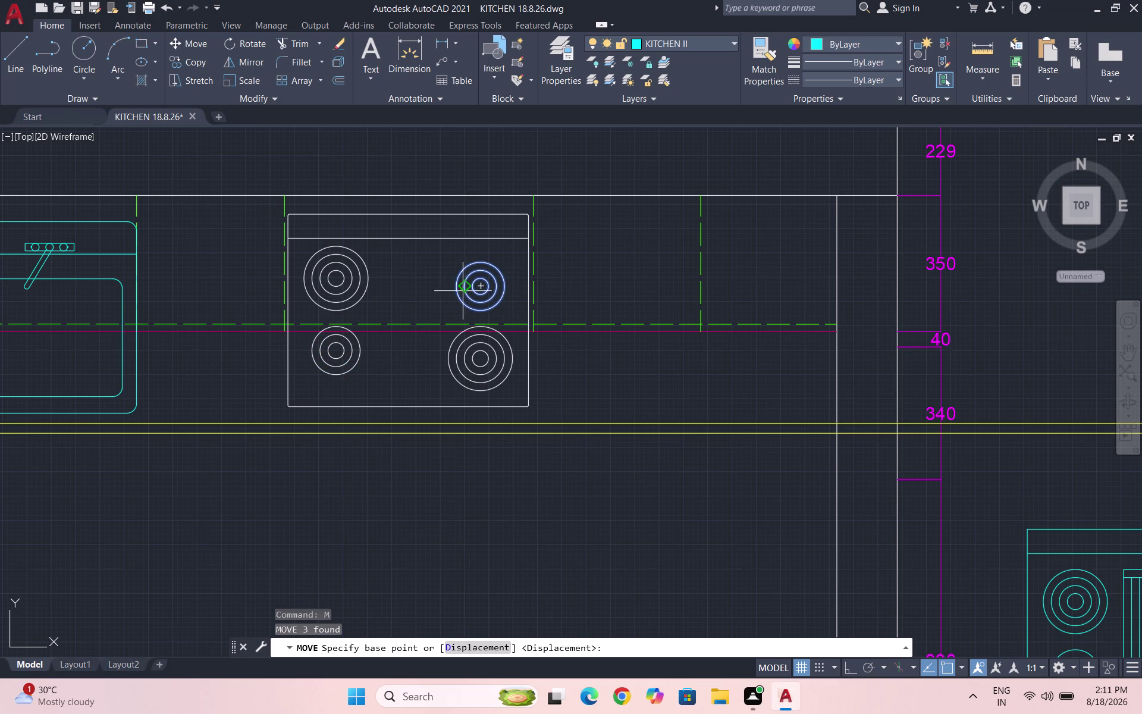
click(482, 282)
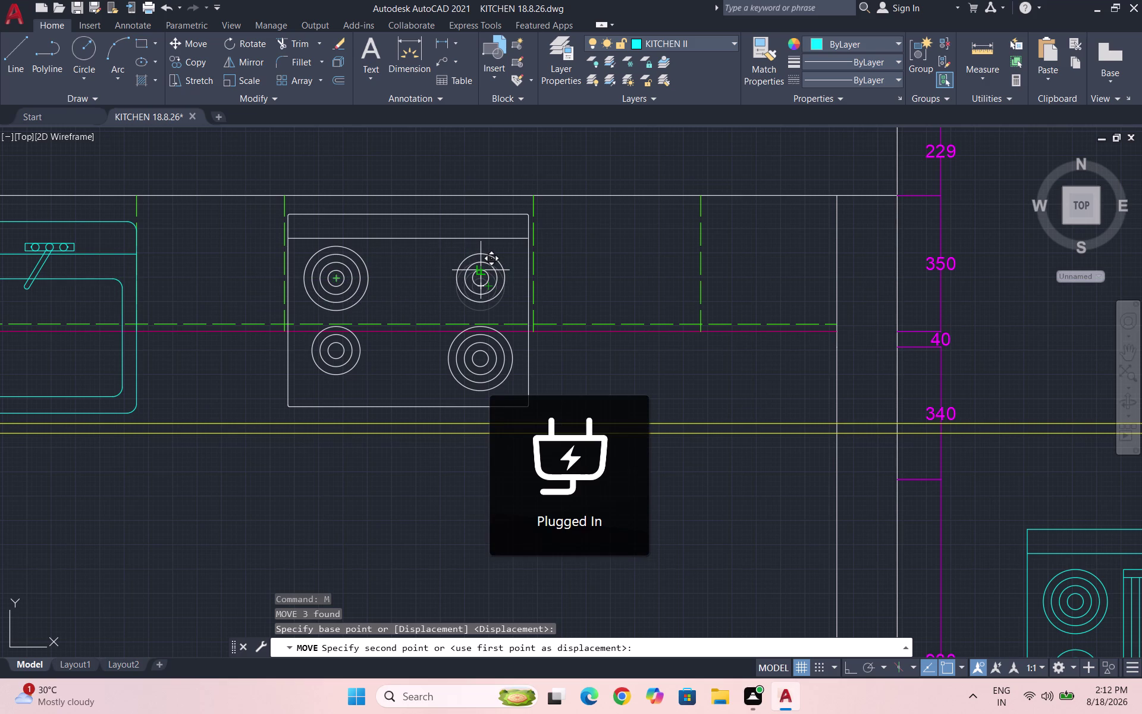
click(478, 274)
Move the bottom-right burner rings to their new position.
scroll(up, 3)
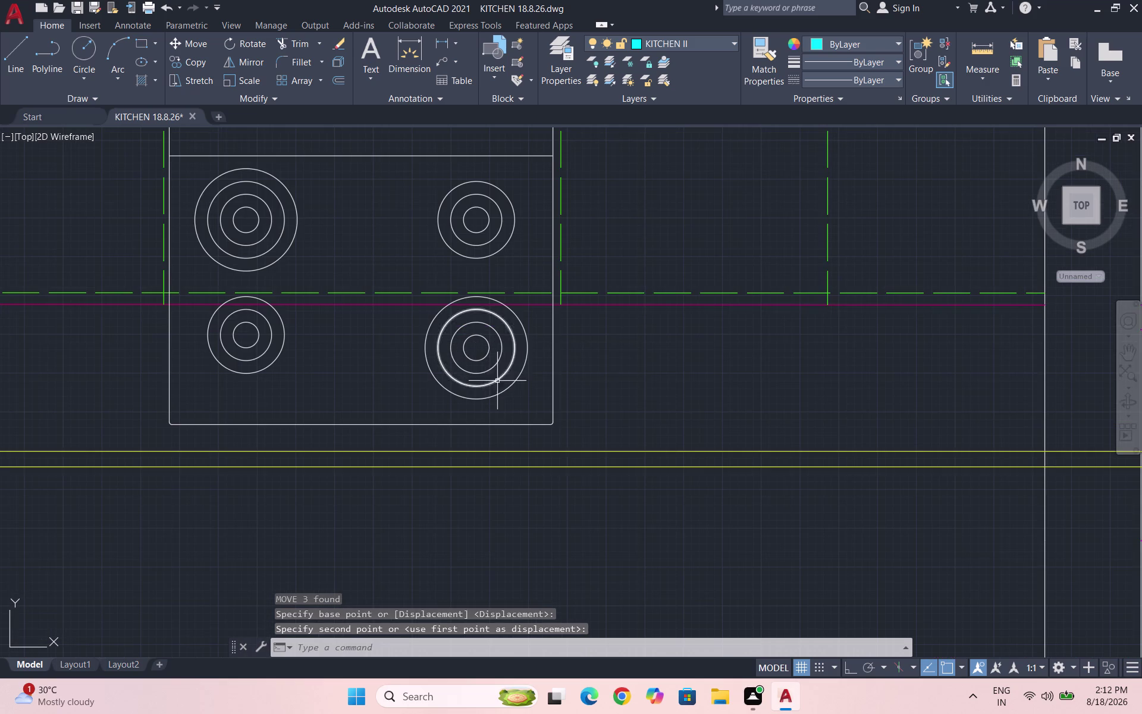
drag(520, 399, 511, 387)
click(369, 304)
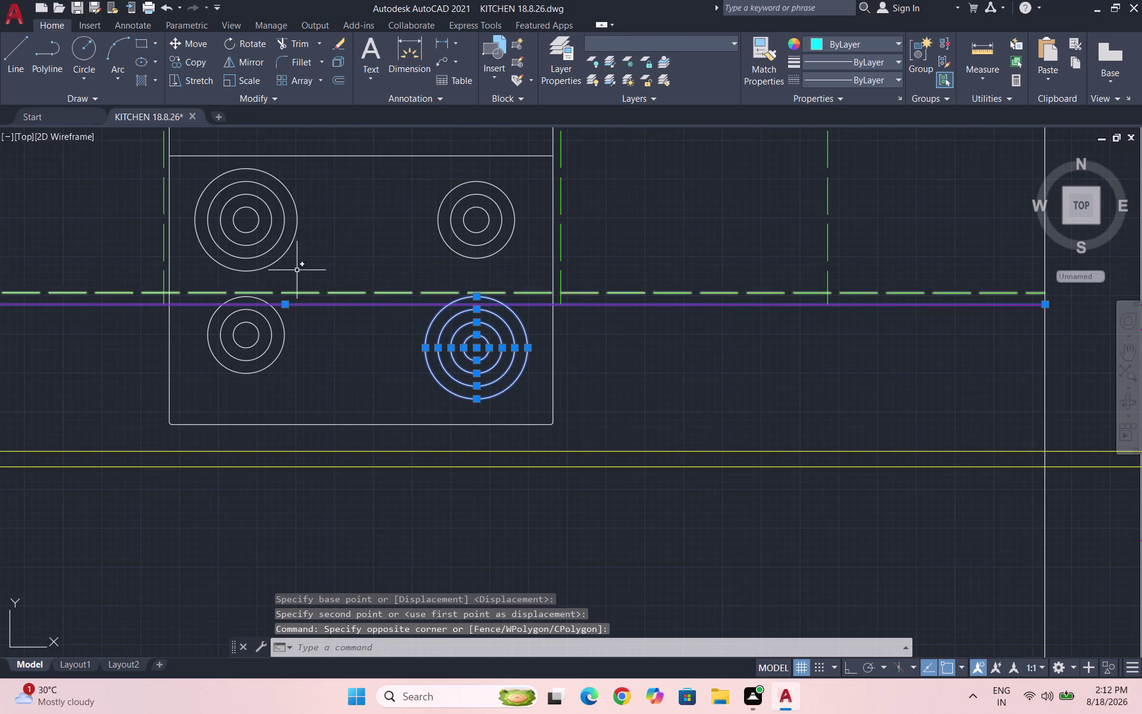
drag(384, 338, 375, 299)
click(334, 273)
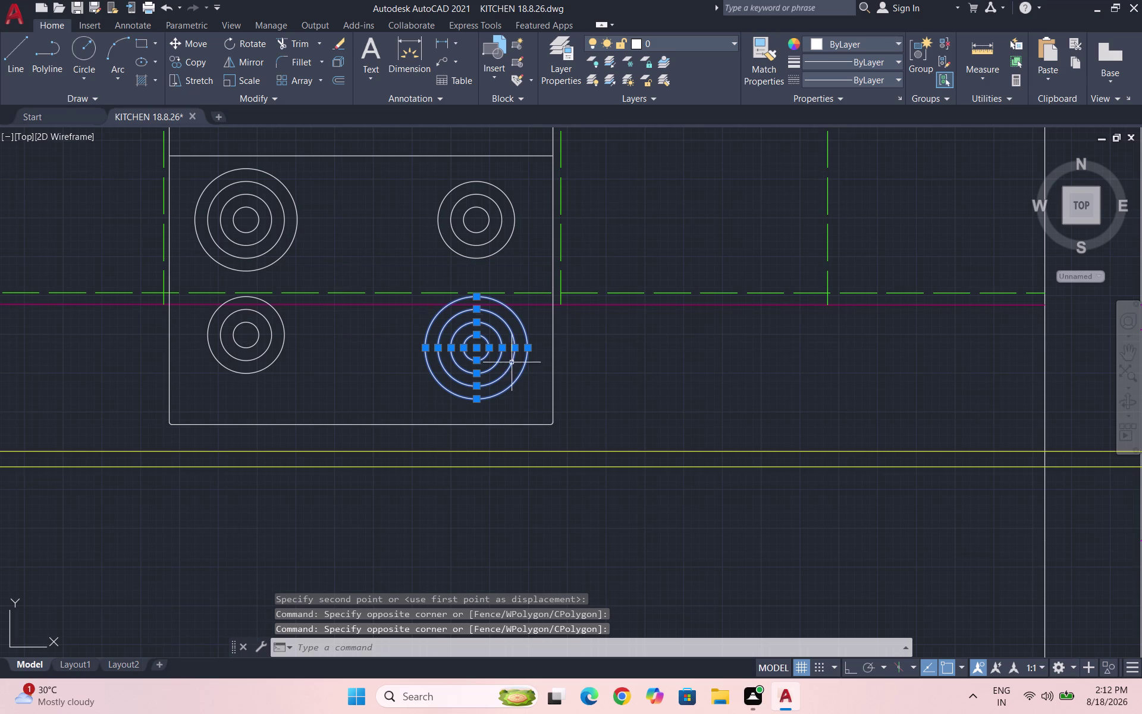
key(m)
key(Return)
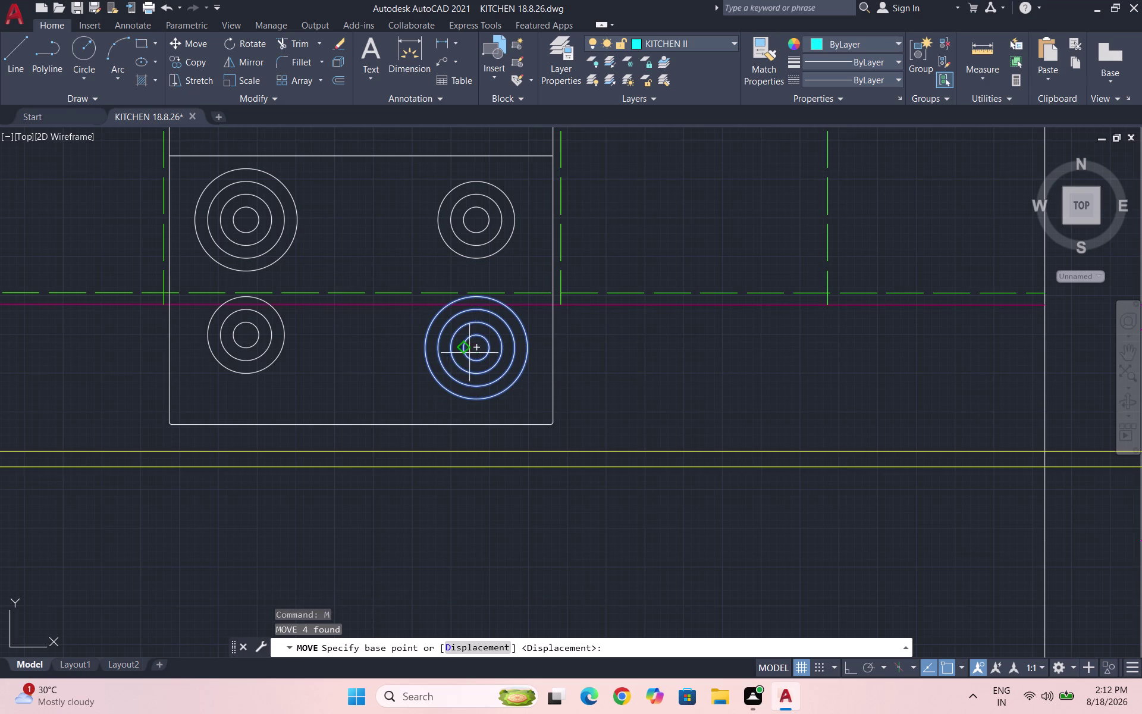
click(479, 345)
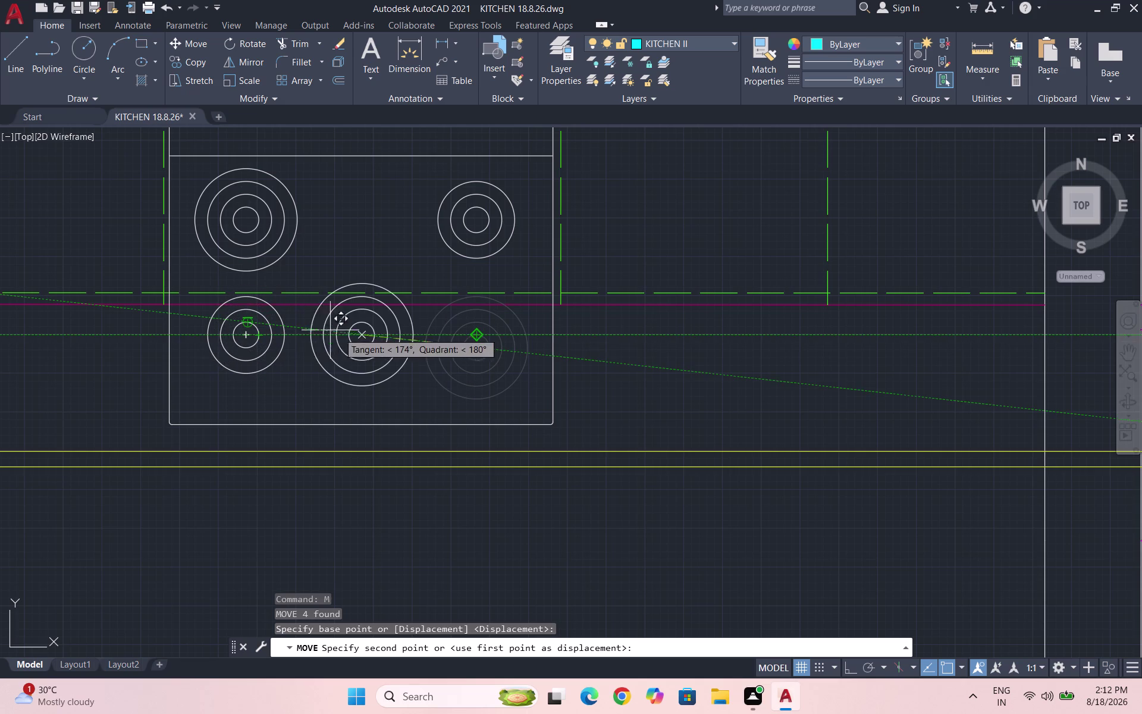
click(473, 338)
Save the kitchen drawing.
key(Escape)
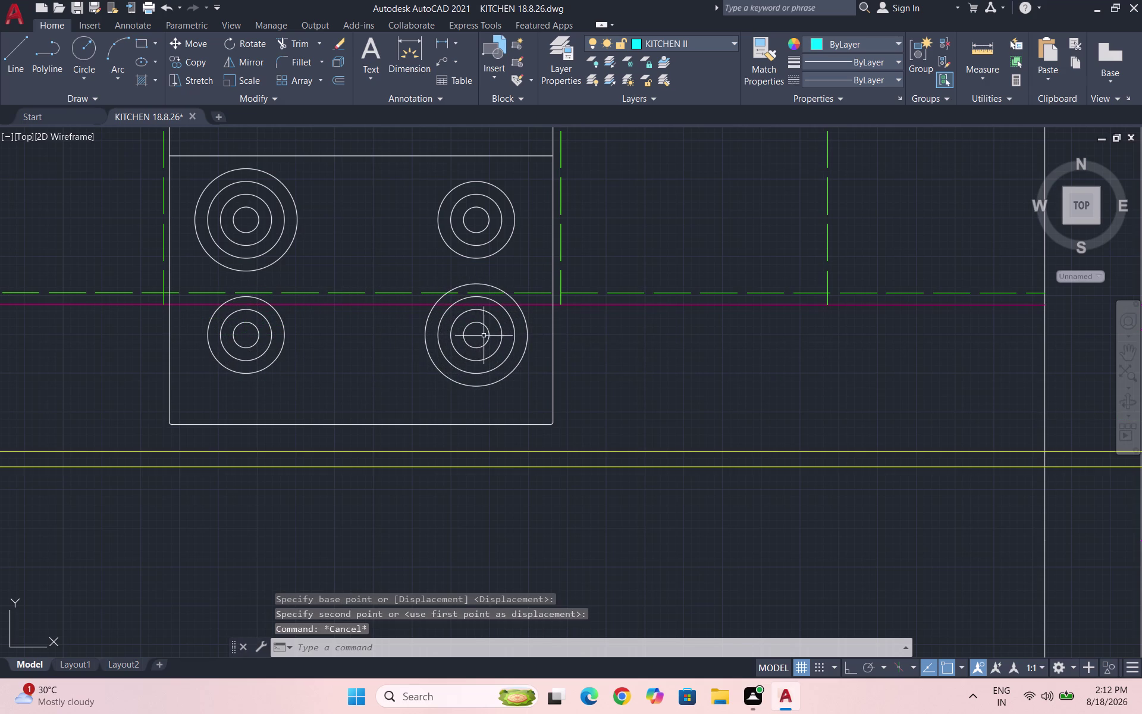
scroll(down, 3)
key(ctrl+s)
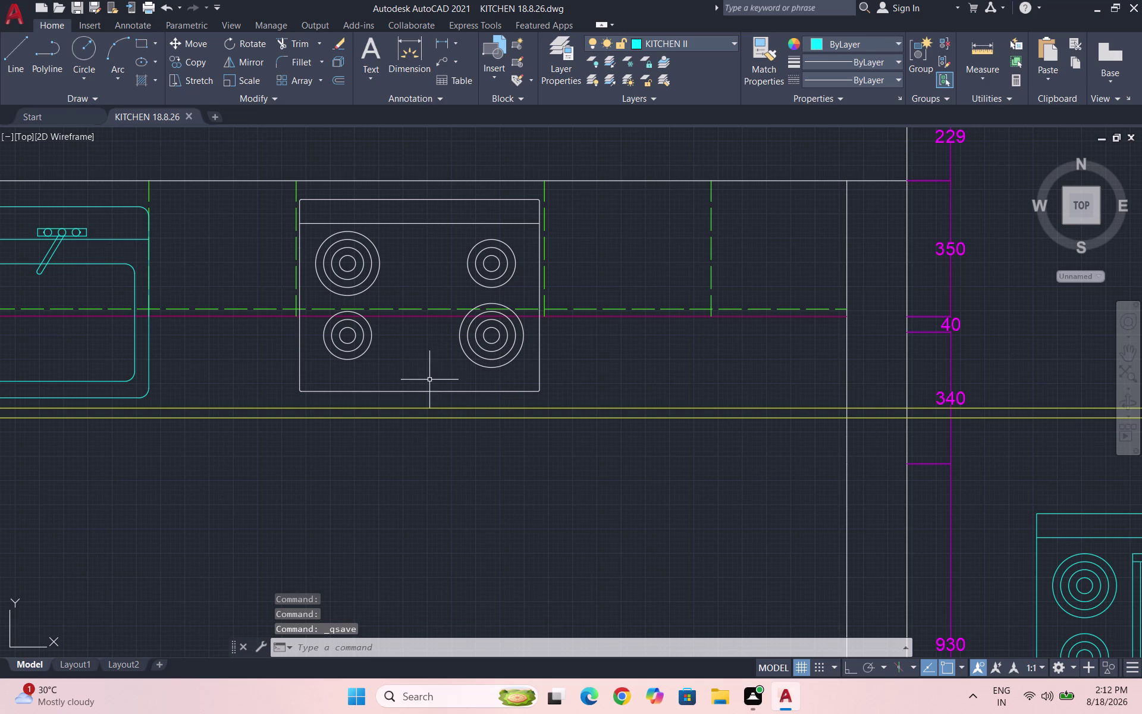
Draw a rounded control-panel rectangle in the lower middle of the hob with REC.
scroll(up, 3)
text(RE)
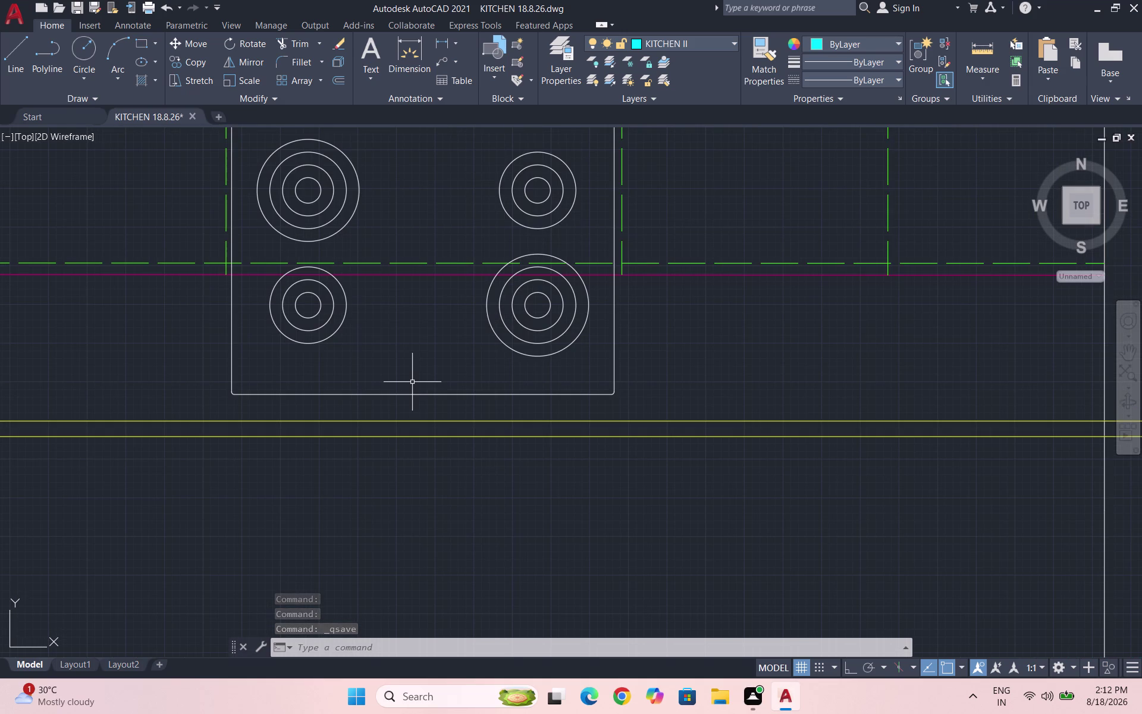
text(C)
key(Return)
click(351, 352)
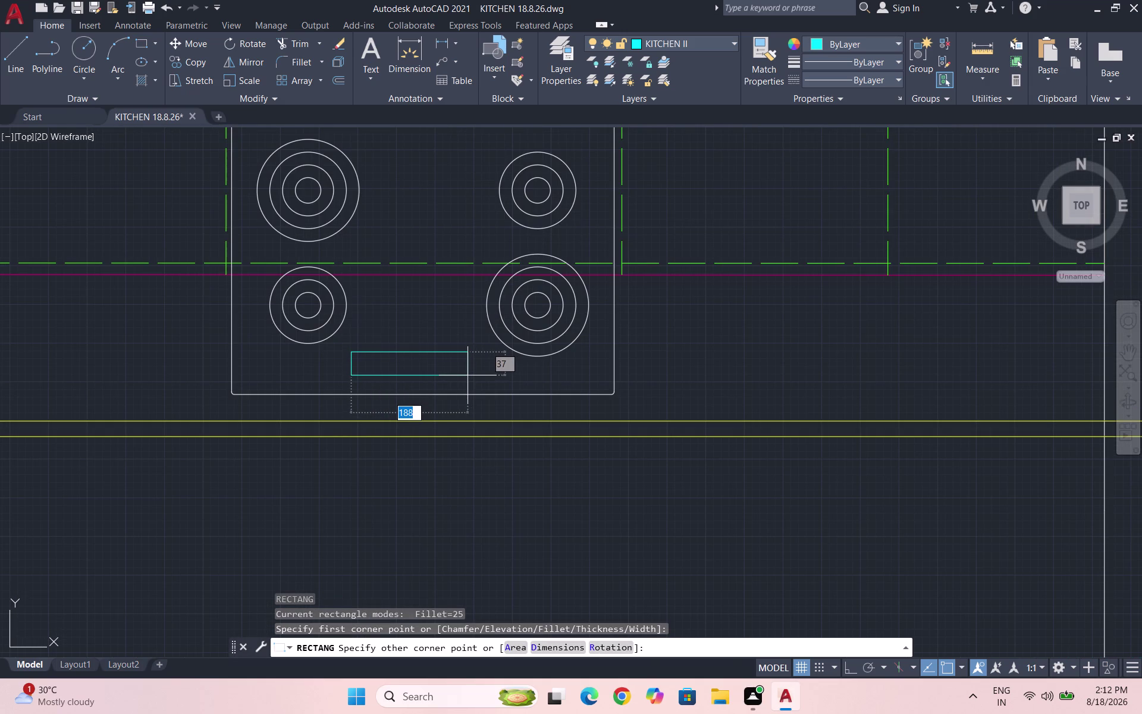
click(470, 378)
scroll(up, 3)
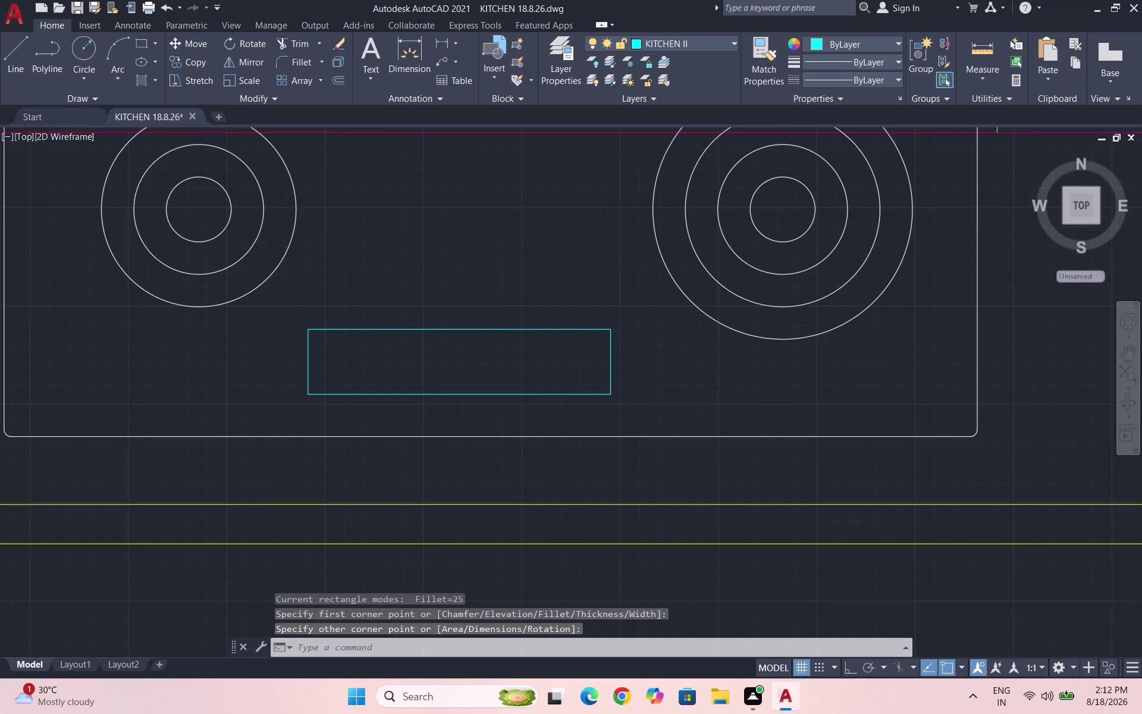
key(space)
key(Escape)
key(c)
key(Return)
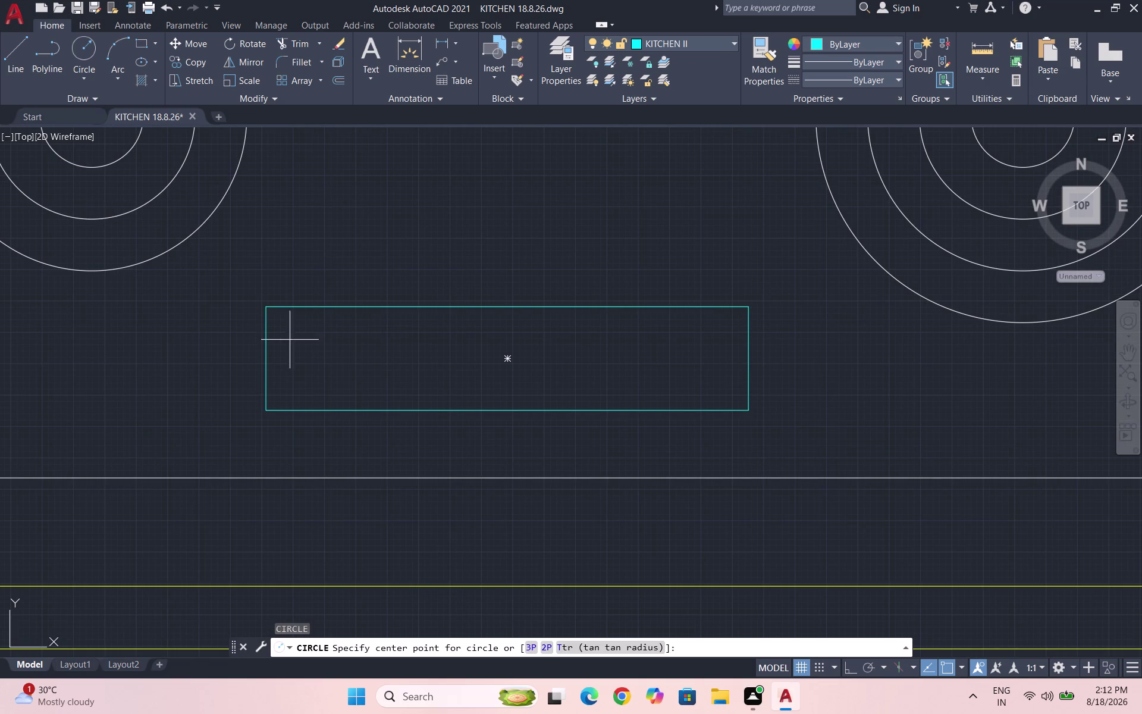
Draw a knob circle in the control panel and move it near the panel's left end.
click(338, 350)
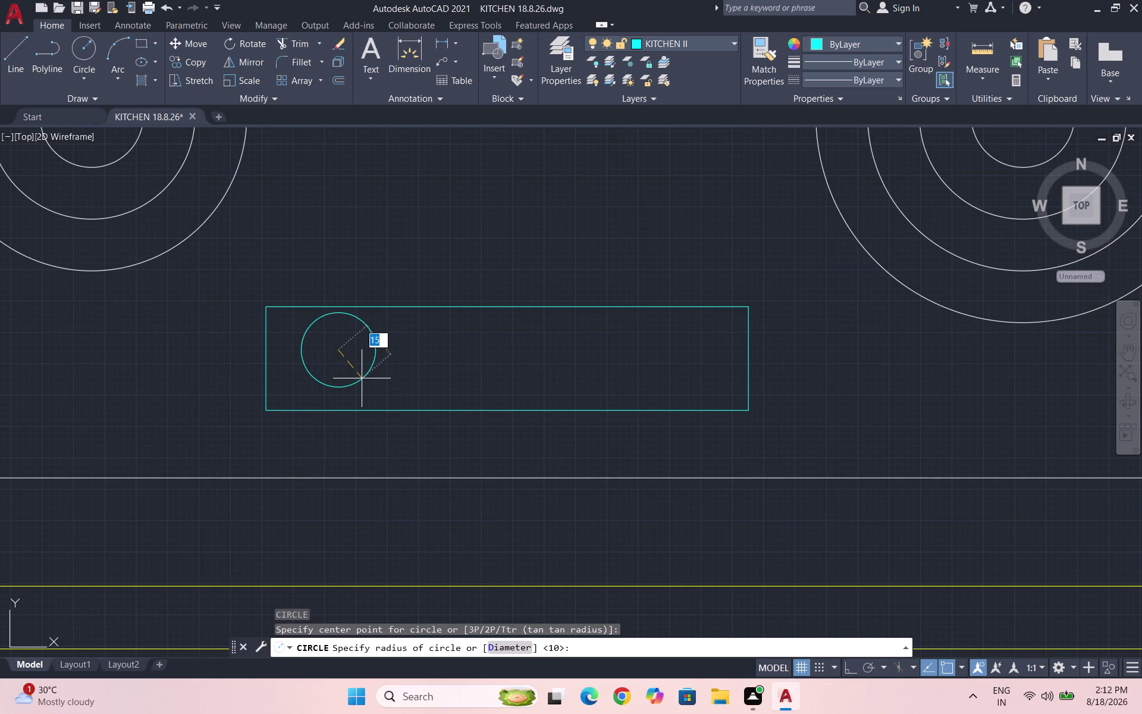
click(363, 379)
drag(399, 383, 376, 372)
click(315, 349)
key(m)
key(Return)
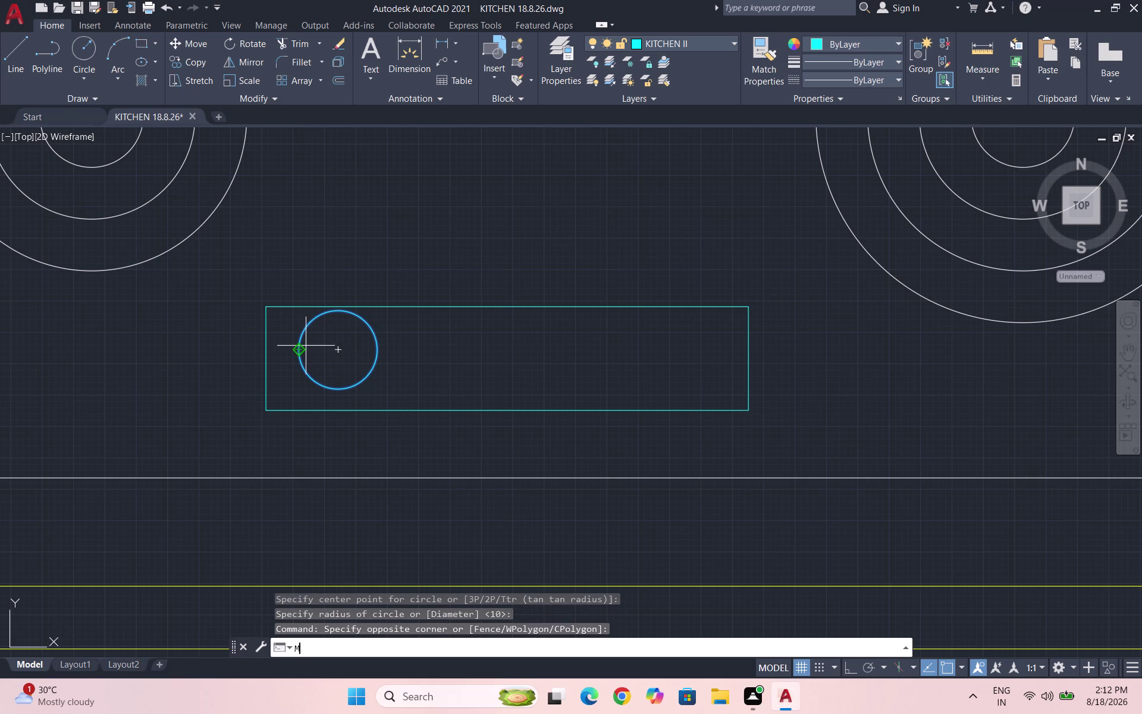
click(341, 348)
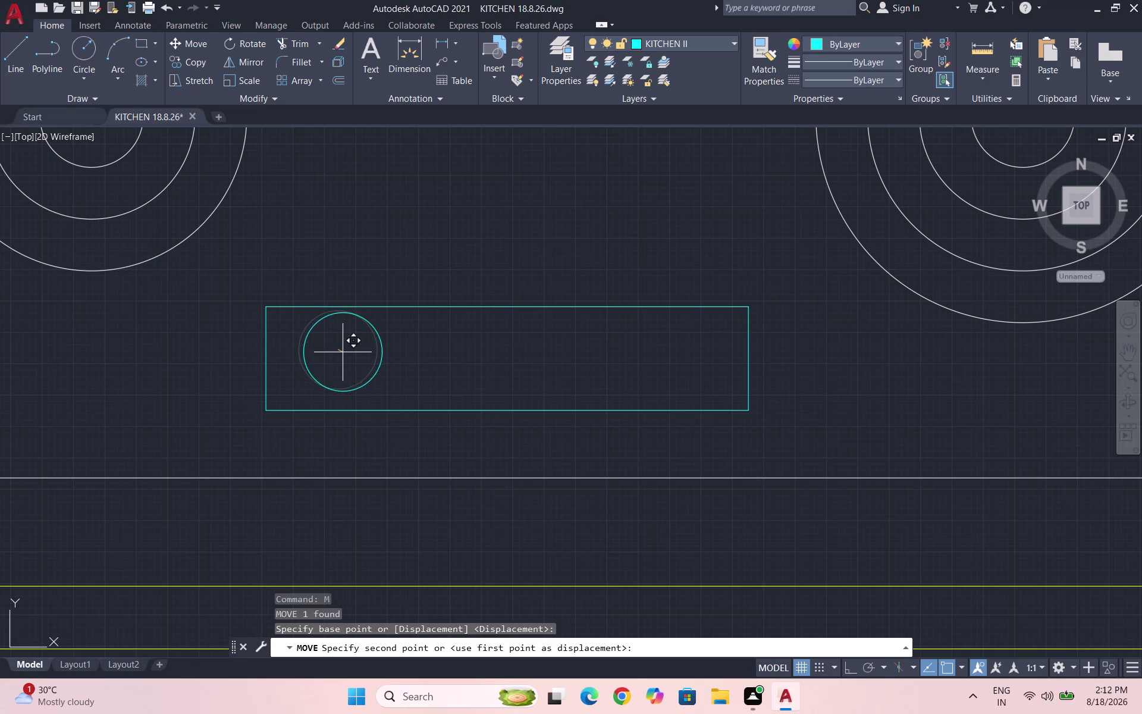
click(343, 356)
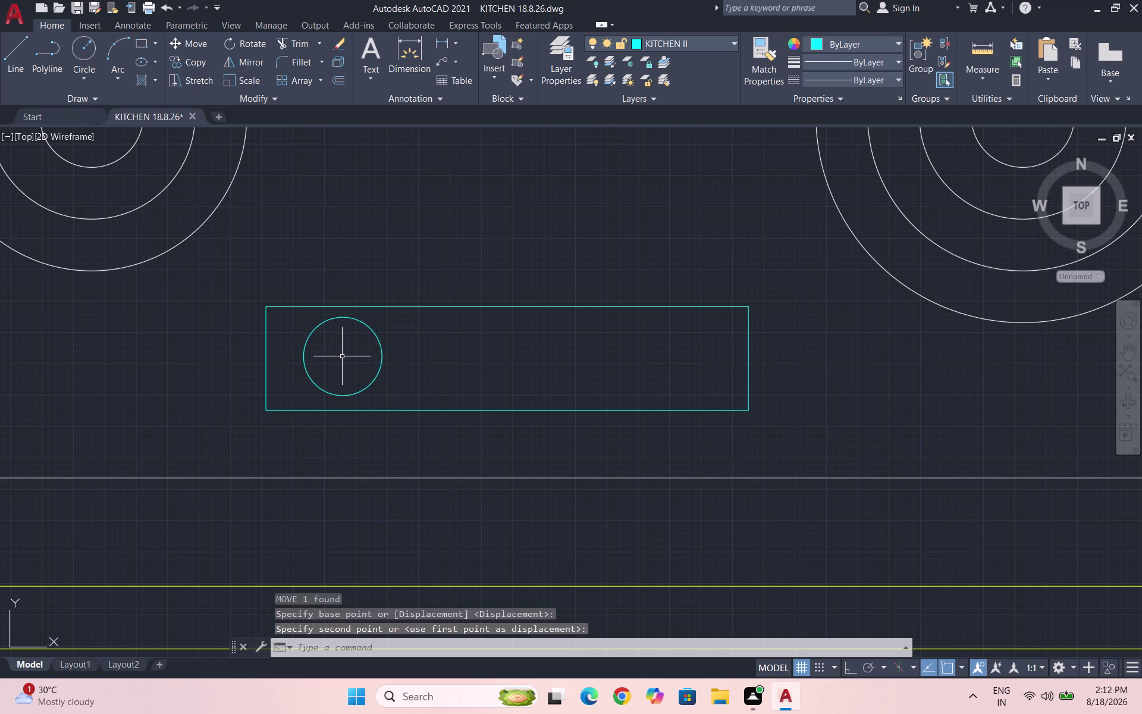
Copy the knob three times along the panel with Ortho on.
drag(390, 364, 351, 363)
click(303, 345)
text(CO)
key(Return)
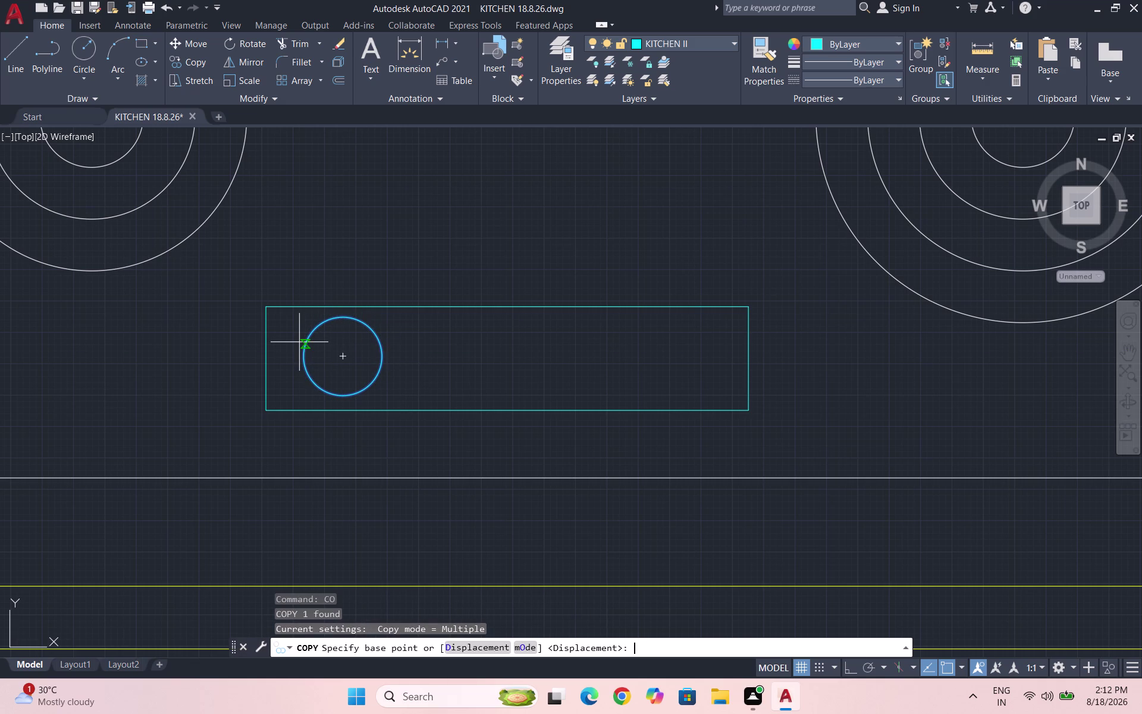
click(339, 357)
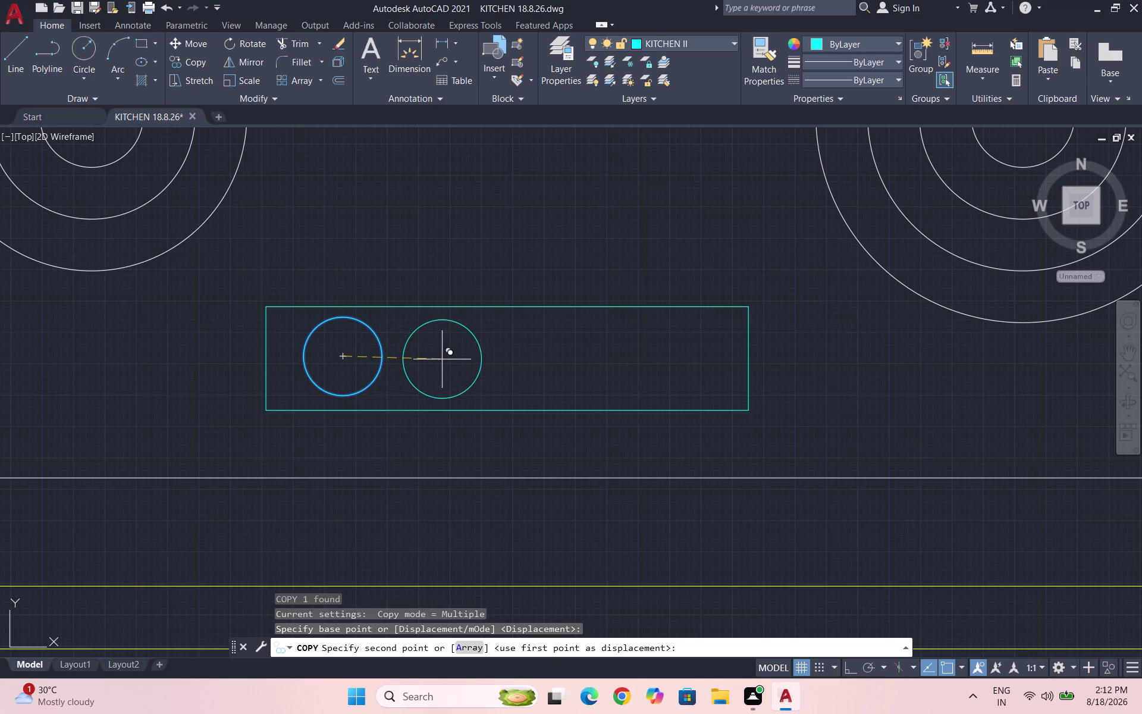
key(F8)
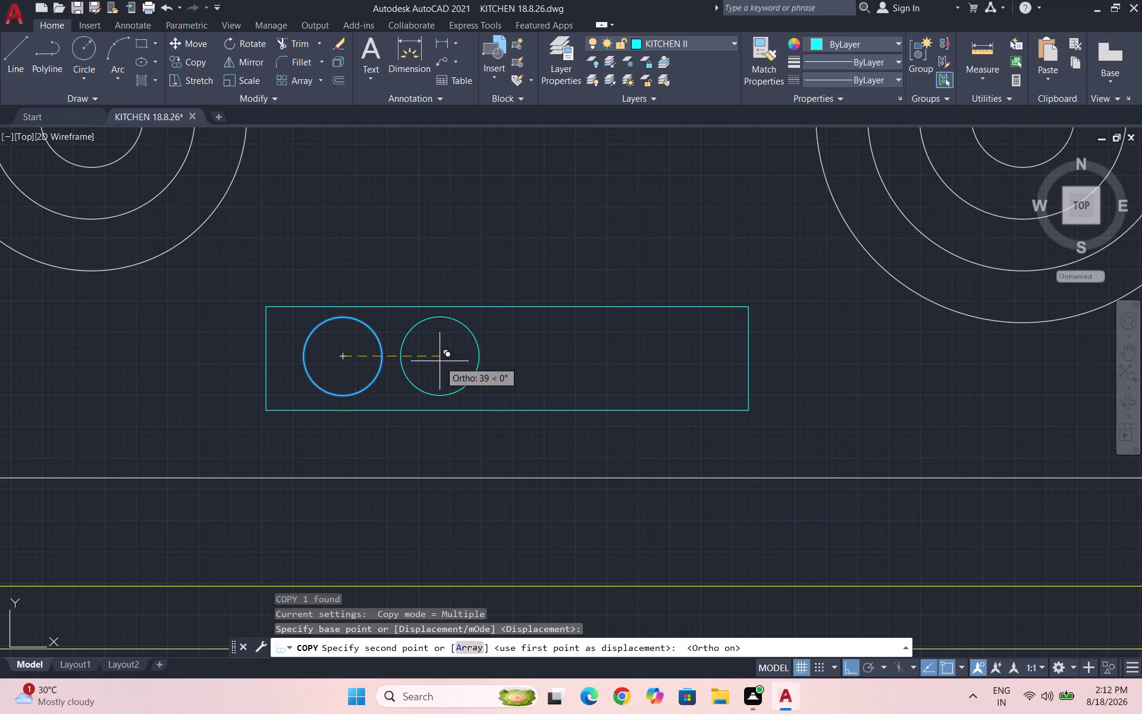
click(438, 360)
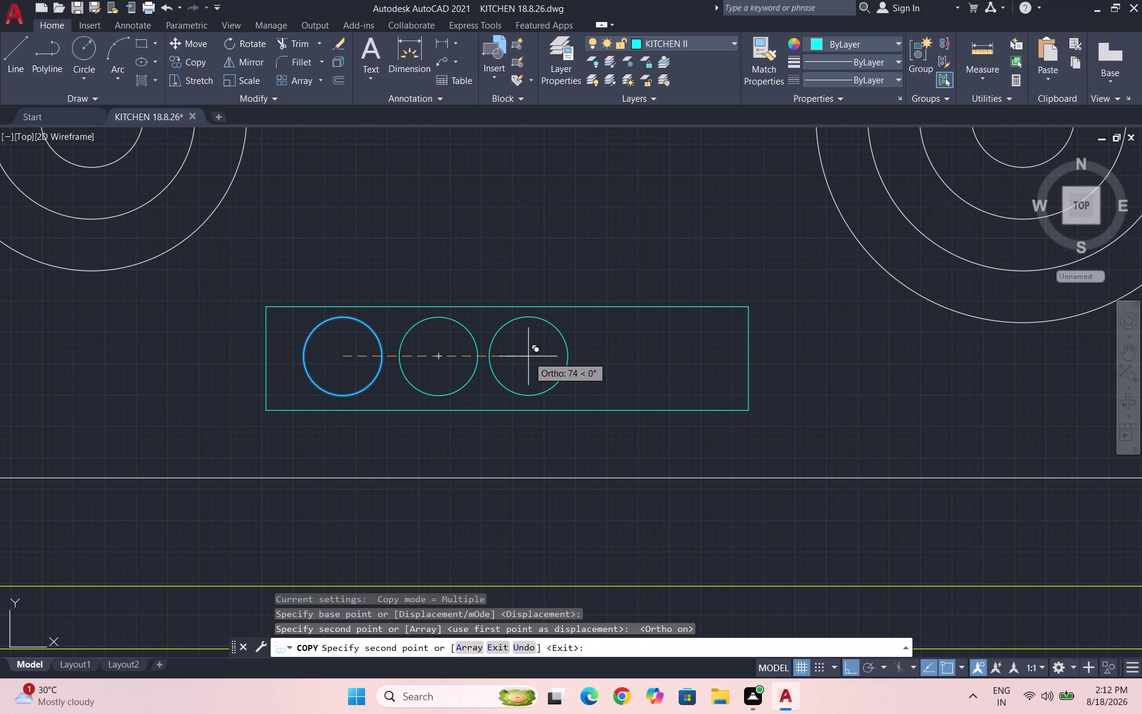
click(528, 356)
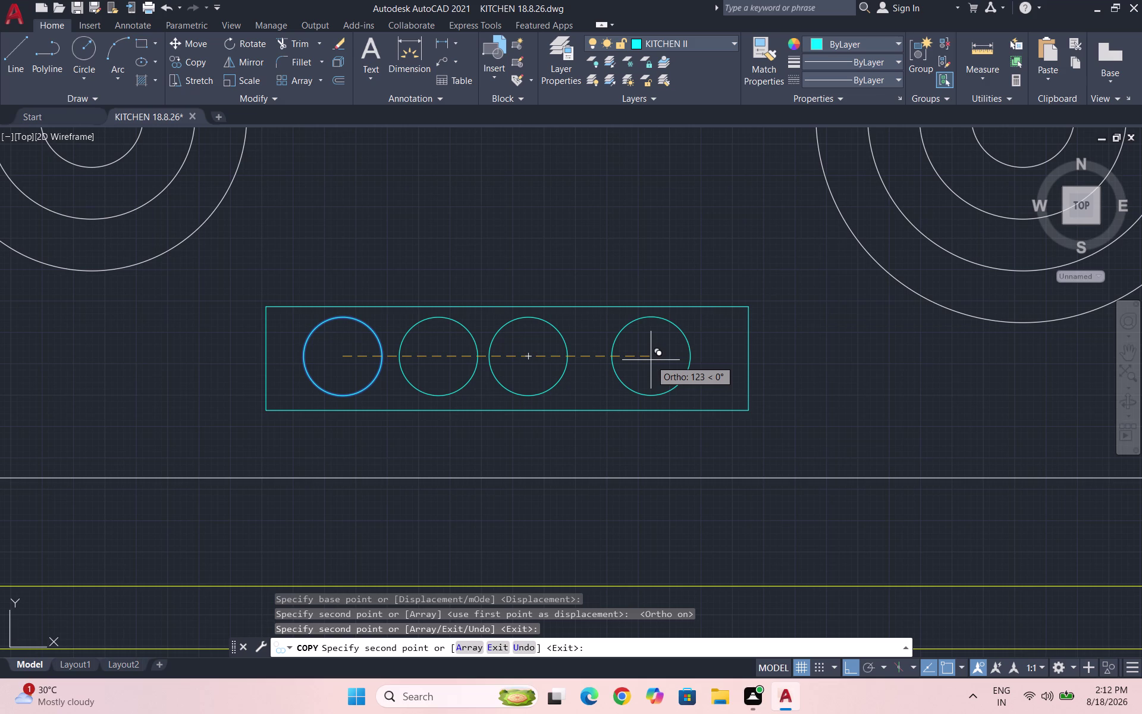
click(661, 359)
key(Escape)
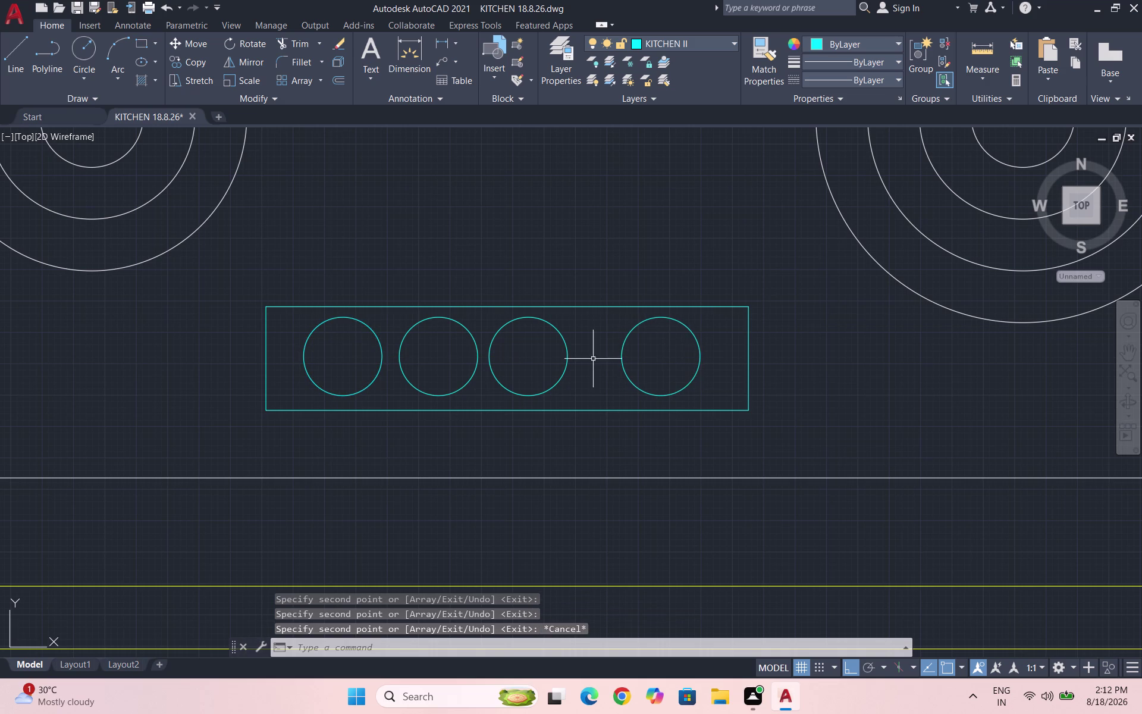
Shift the two middle knobs to even out the spacing.
drag(588, 378, 576, 373)
click(409, 345)
key(m)
key(Return)
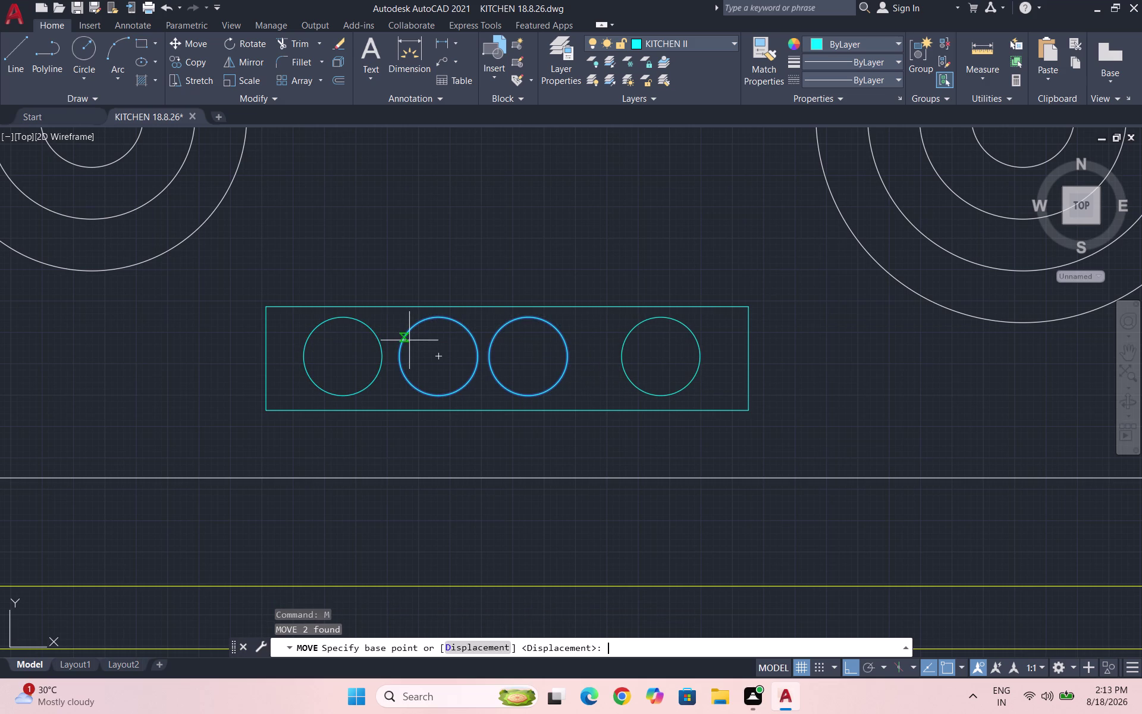
click(479, 351)
click(491, 352)
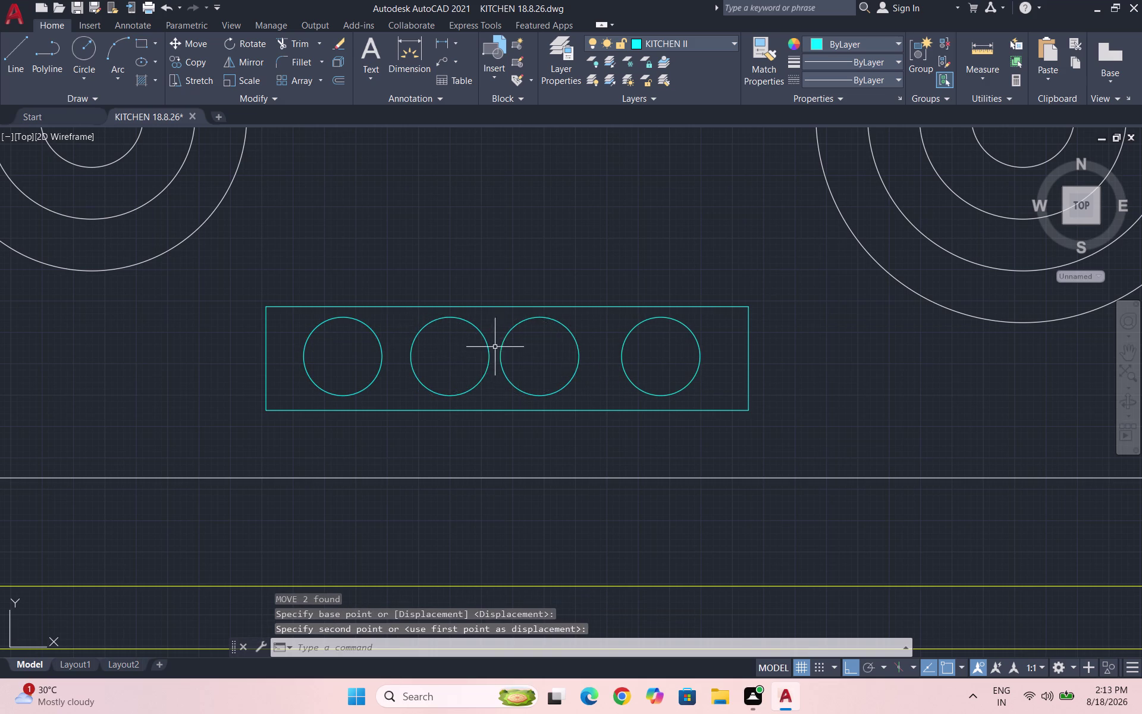
scroll(down, 3)
scroll(down, 3)
Save, then window-select the hob and move it onto the cyan kitchen layer.
key(Escape)
key(ctrl+s)
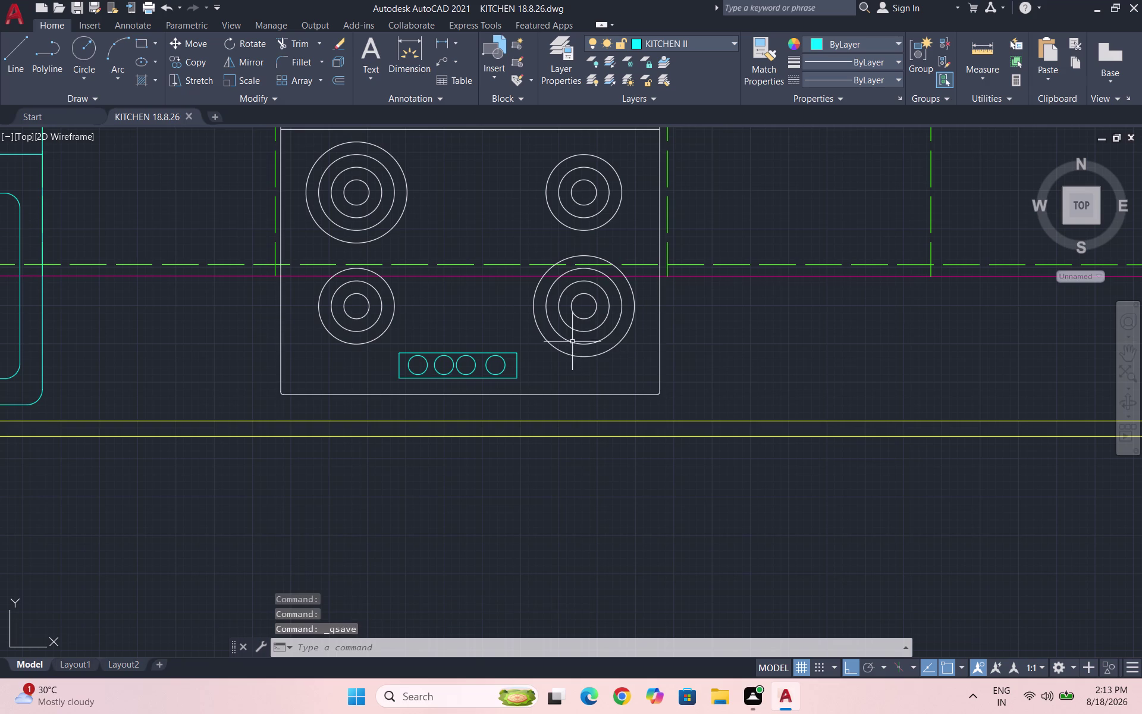
drag(710, 368, 701, 364)
click(265, 298)
scroll(down, 3)
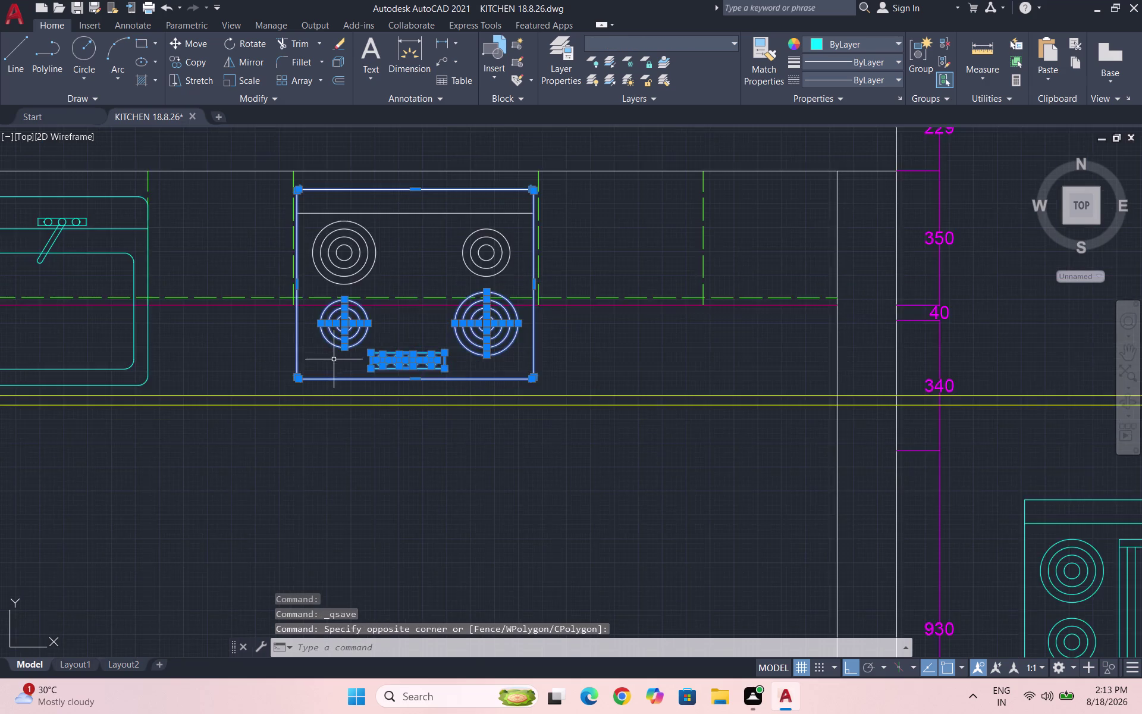
scroll(down, 3)
scroll(up, 3)
click(476, 315)
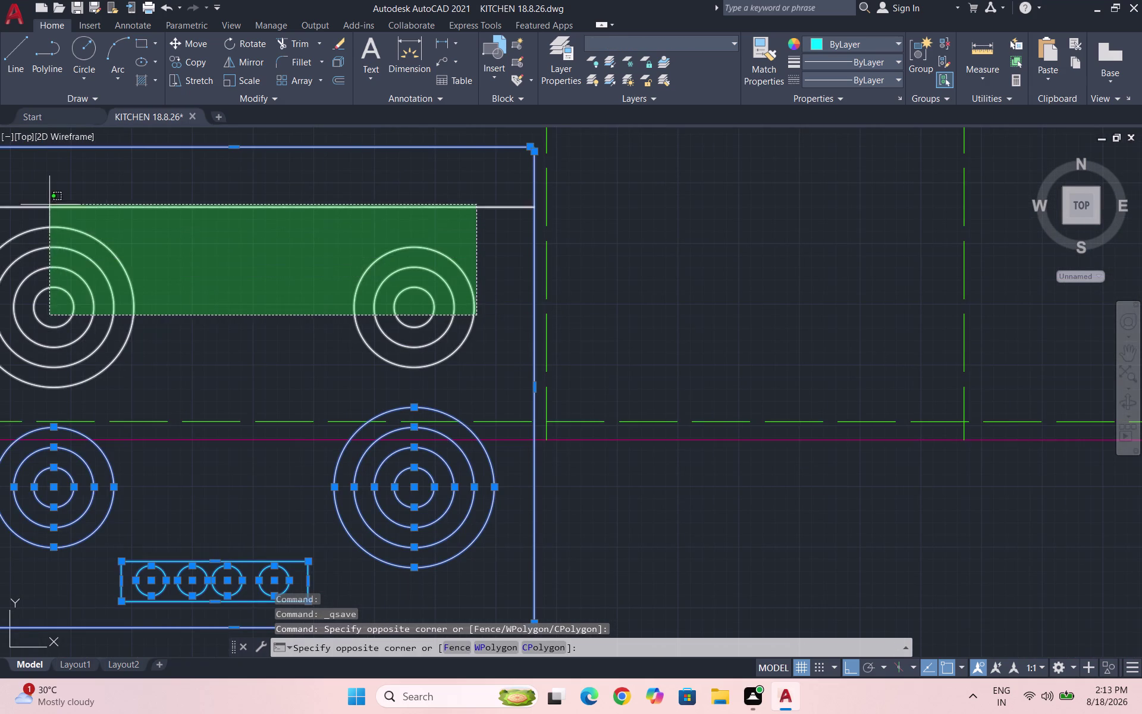
click(49, 204)
scroll(down, 3)
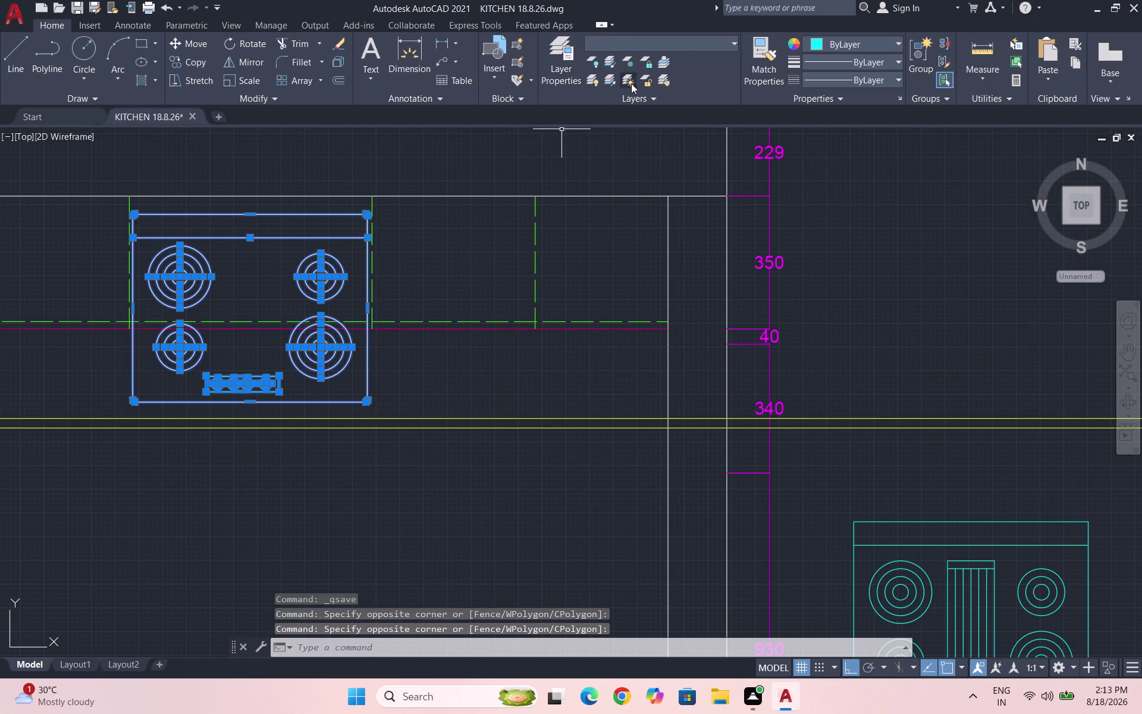
click(681, 39)
click(695, 150)
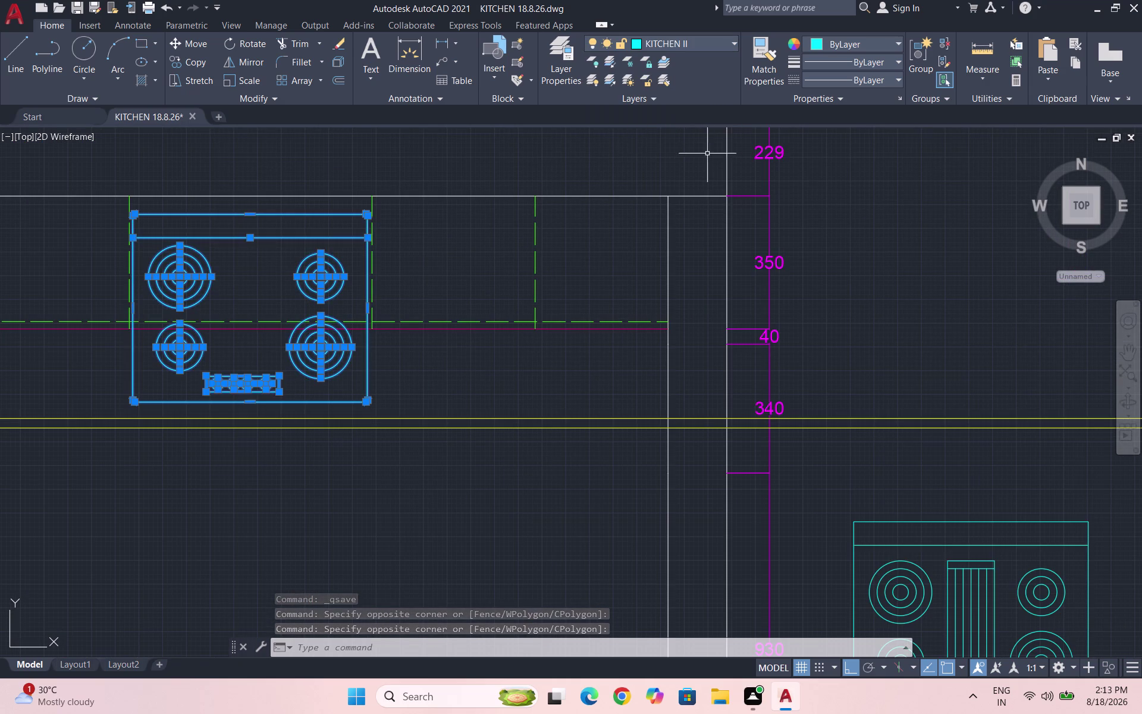
Clear the selection and save the kitchen drawing.
key(Escape)
scroll(down, 3)
key(ctrl+s)
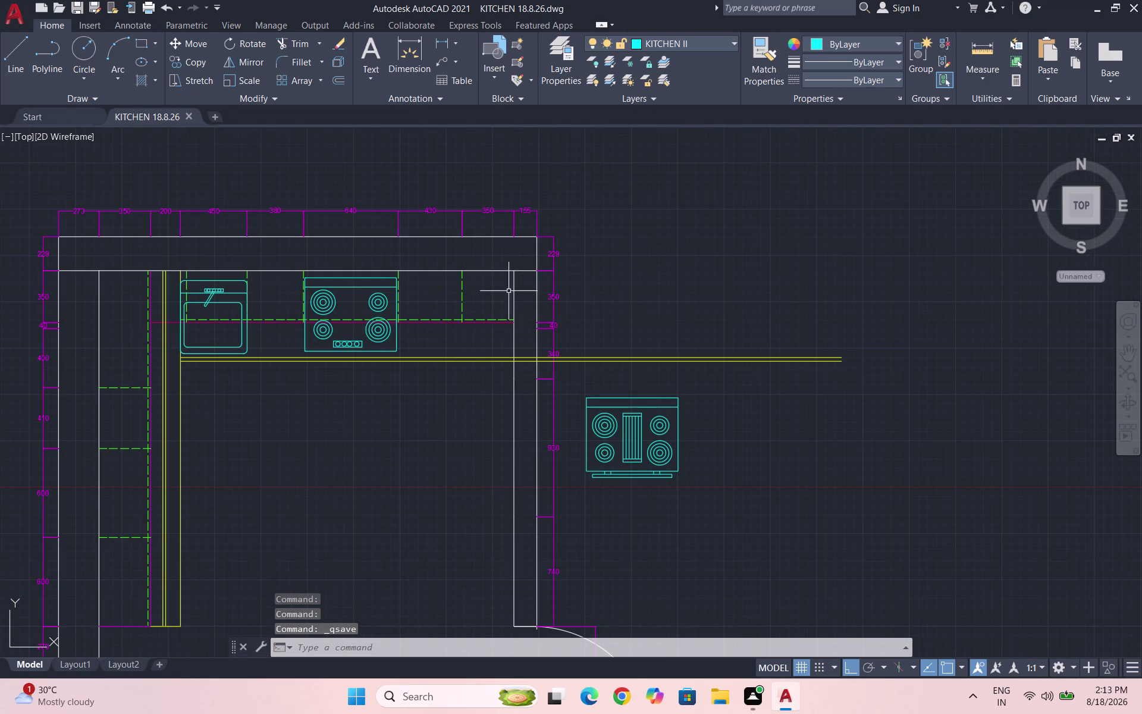
scroll(down, 3)
scroll(up, 3)
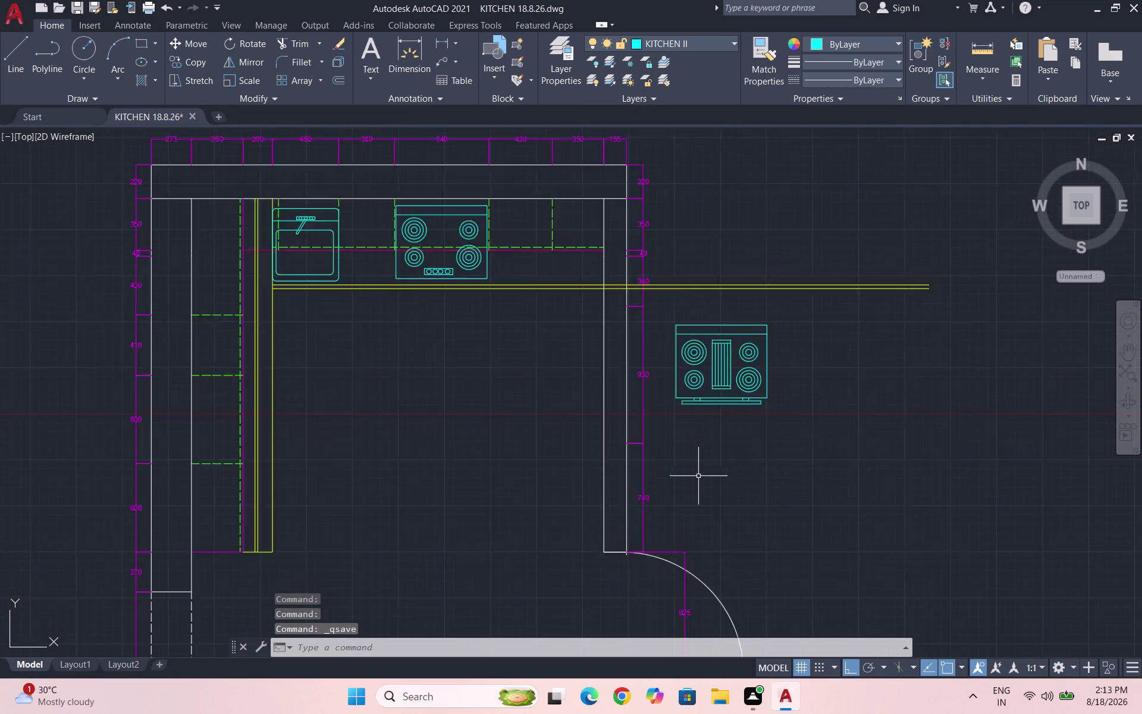
Erase the leftover range-oven block inside the room and save the drawing.
click(797, 431)
click(672, 228)
key(Delete)
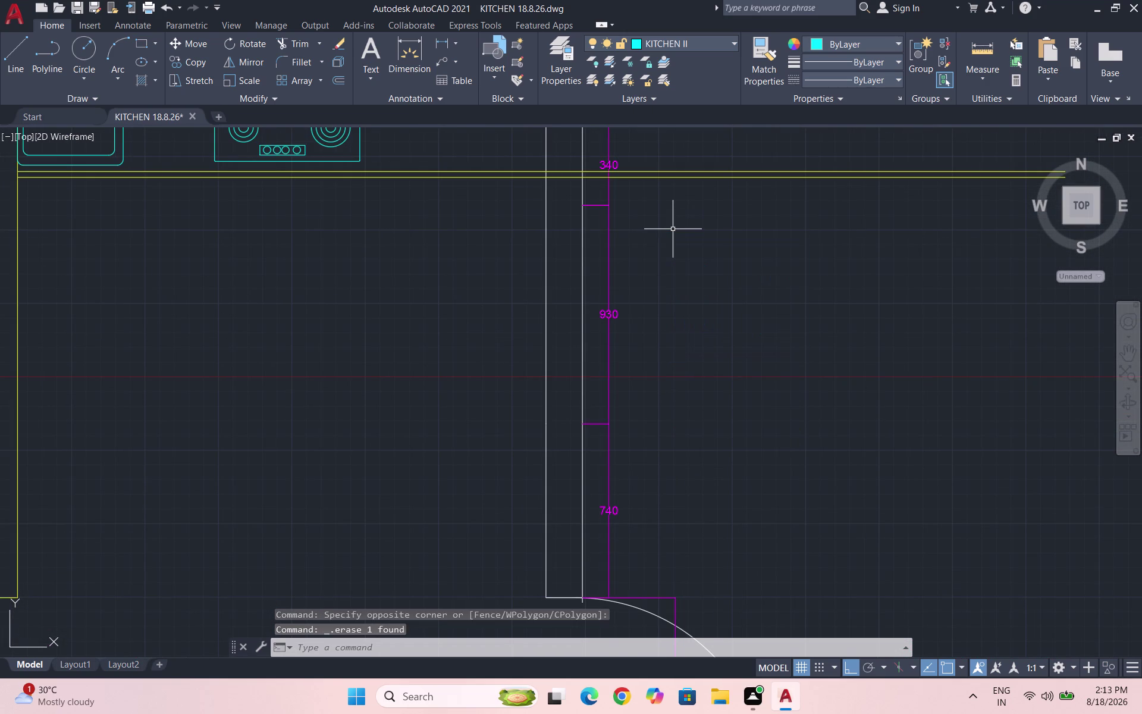
key(ctrl+s)
scroll(down, 3)
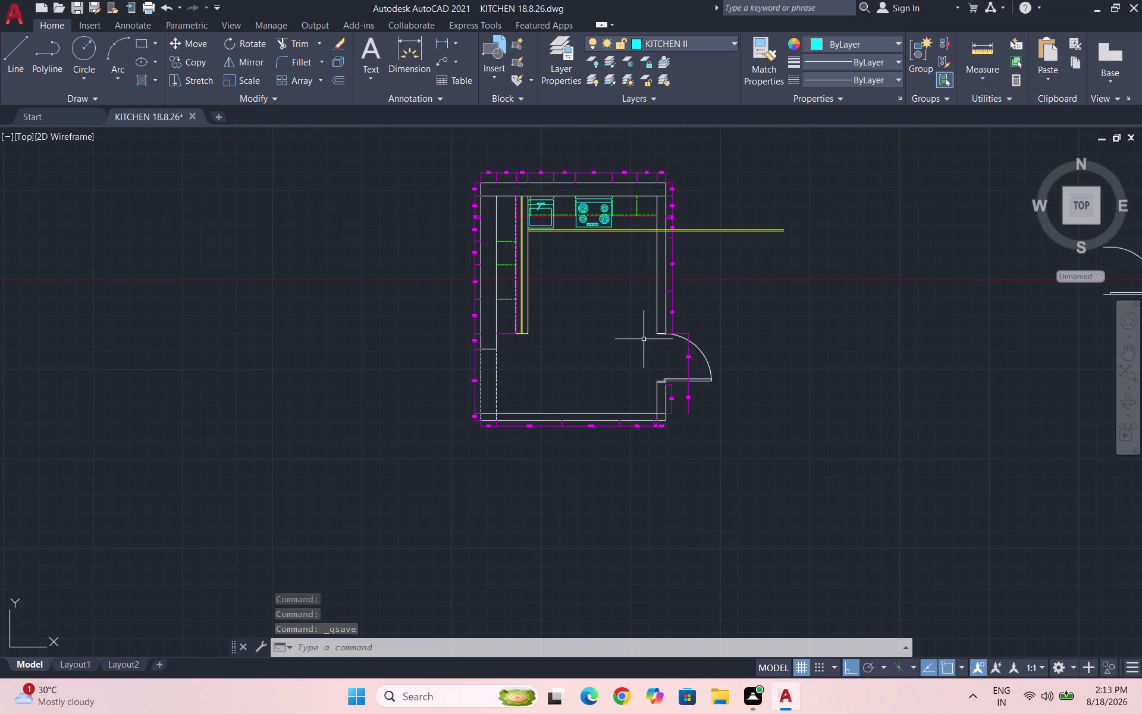
key(ctrl+s)
key(ctrl+s)
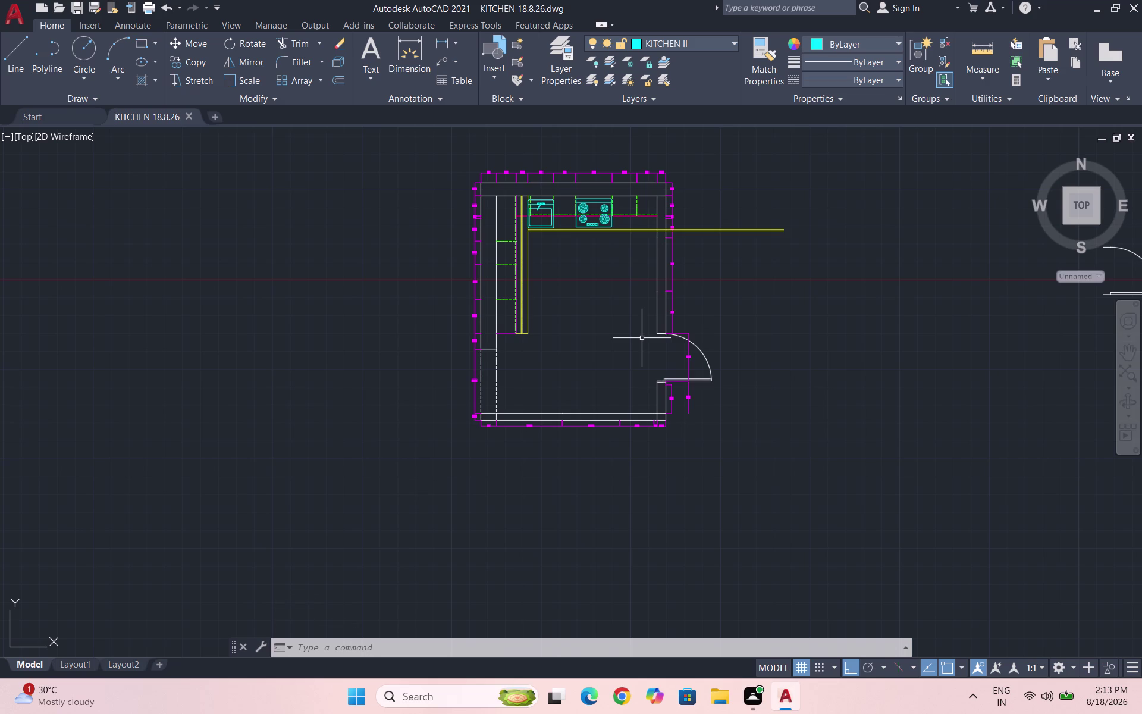
key(ctrl+s)
scroll(up, 3)
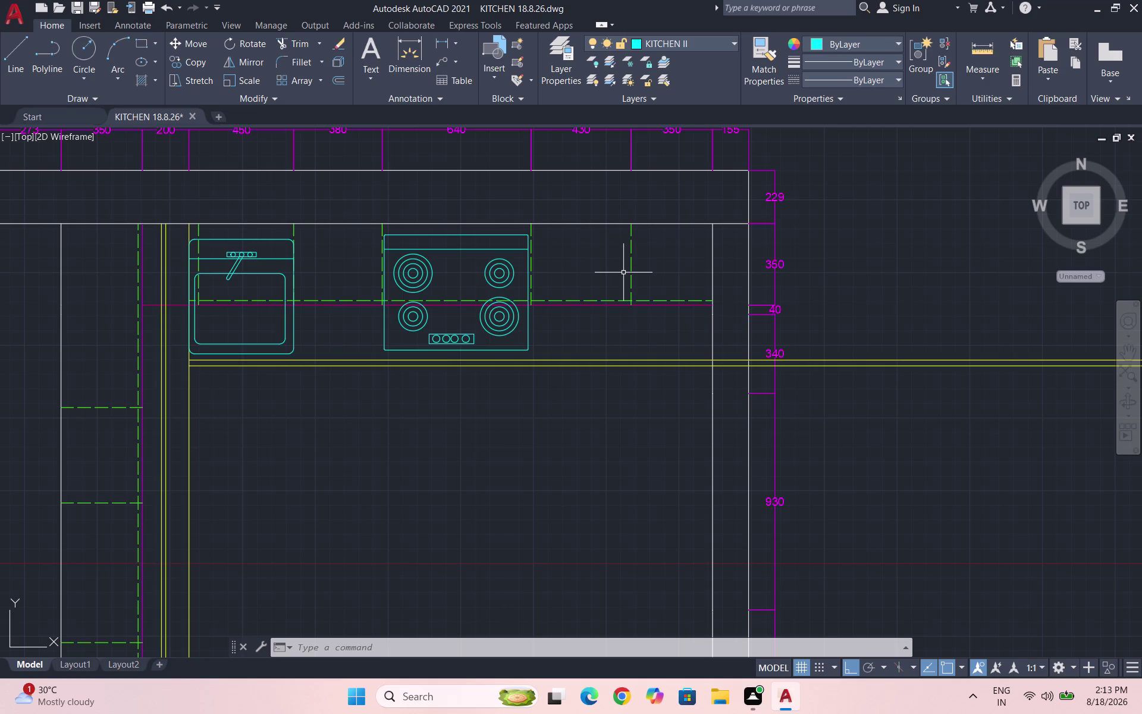
Cancel the mistyped LL command and make KITCHEN ITEMS the current layer.
scroll(down, 3)
text(LL)
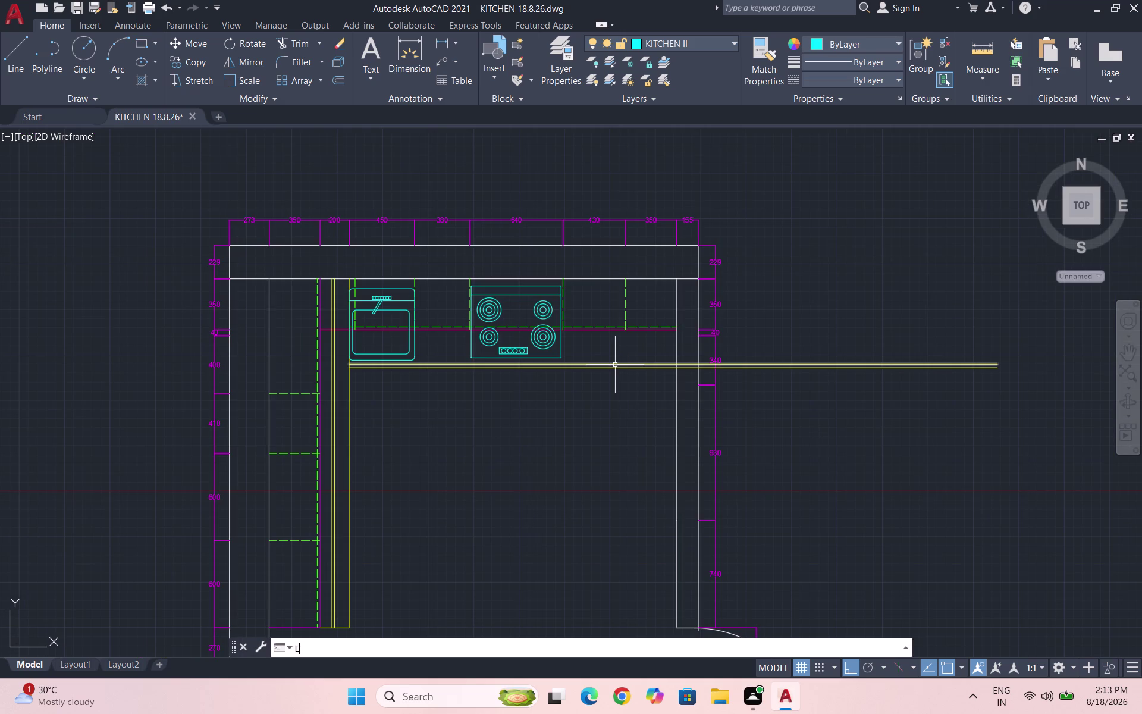
key(Return)
key(Escape)
key(Escape)
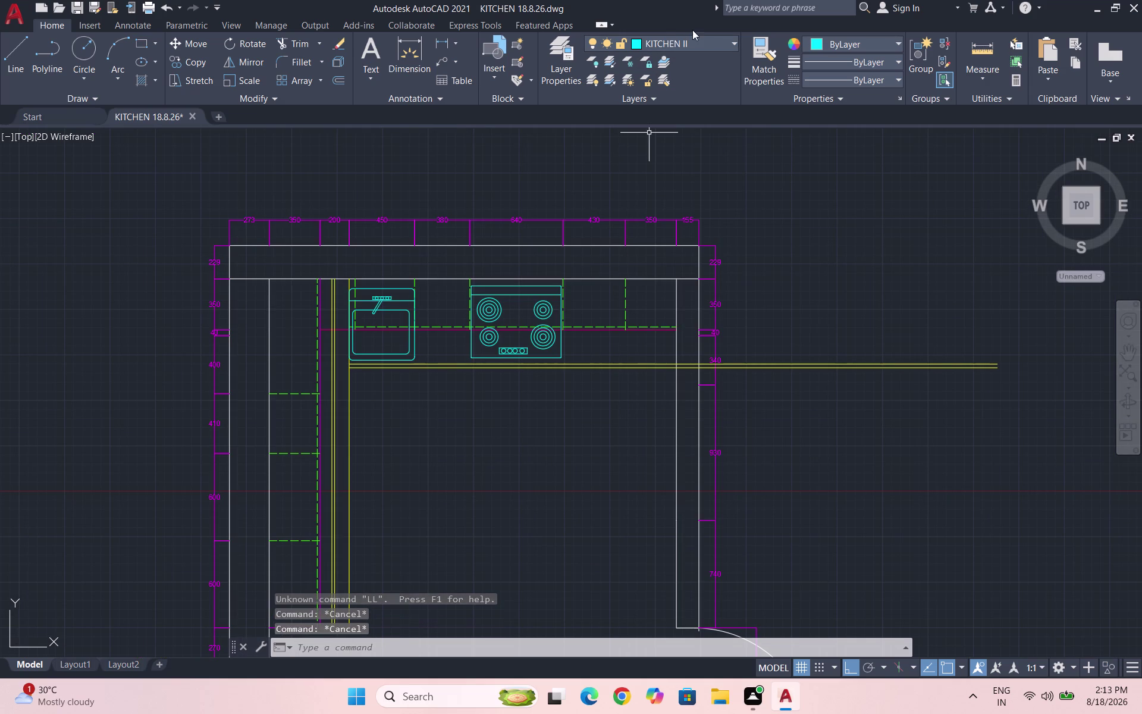
click(692, 40)
click(703, 163)
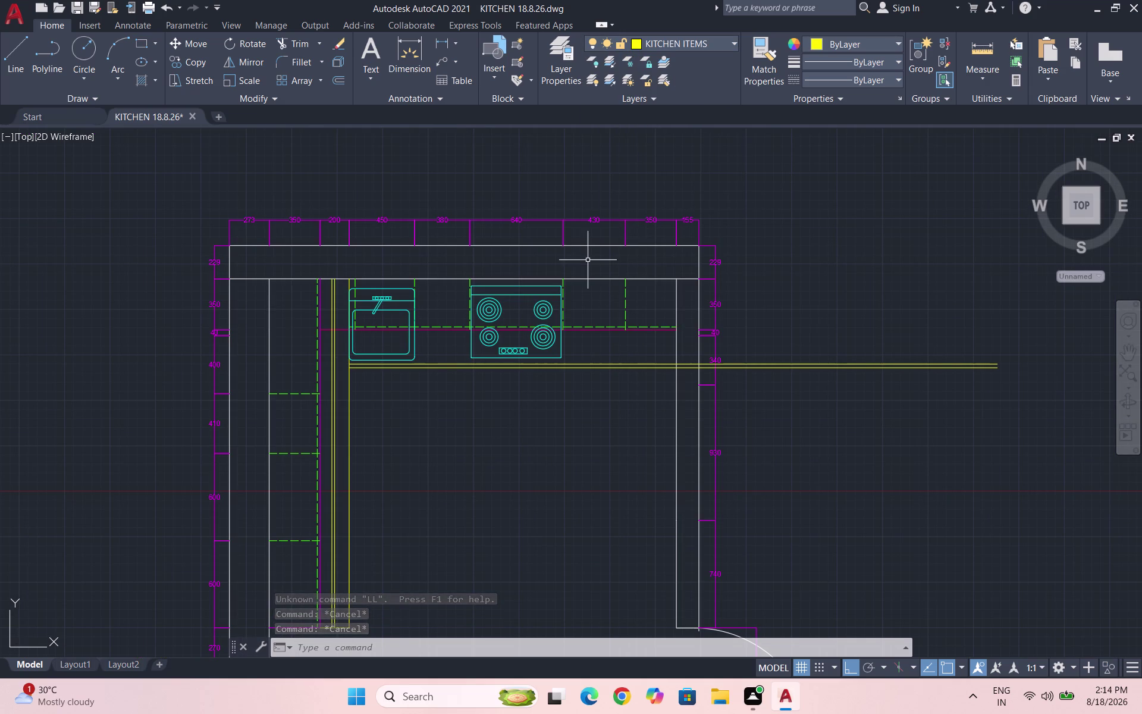
Draw a vertical line from the top cabinet edge down beside the hob.
key(l)
key(Return)
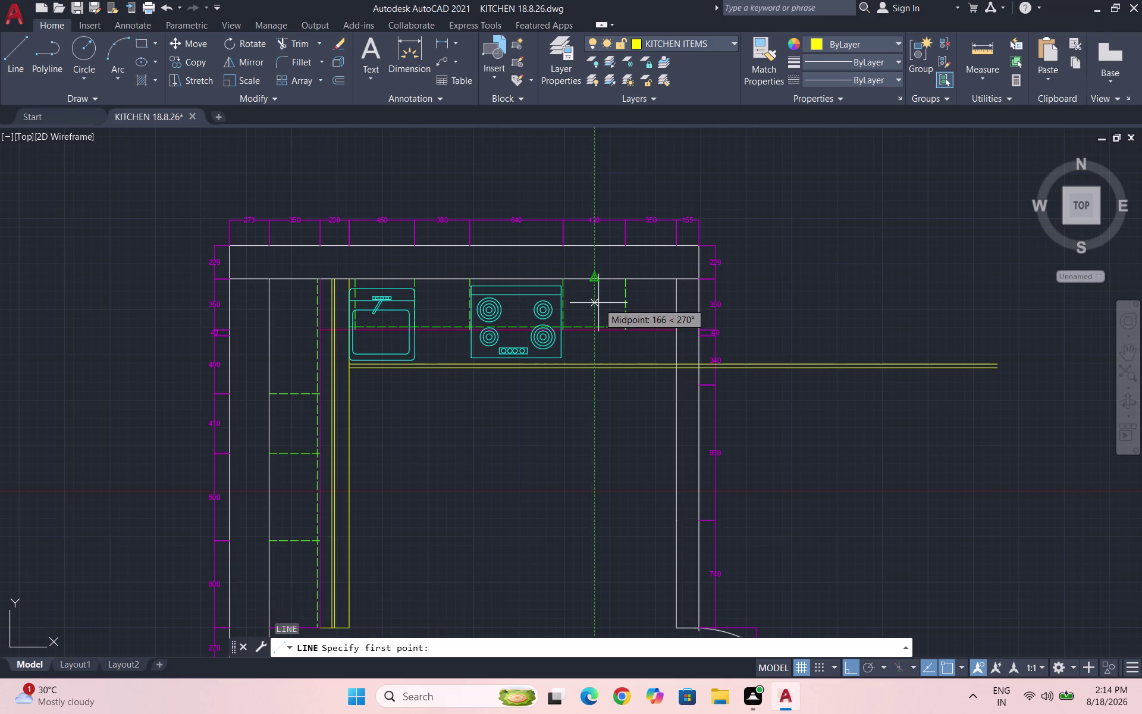
scroll(up, 3)
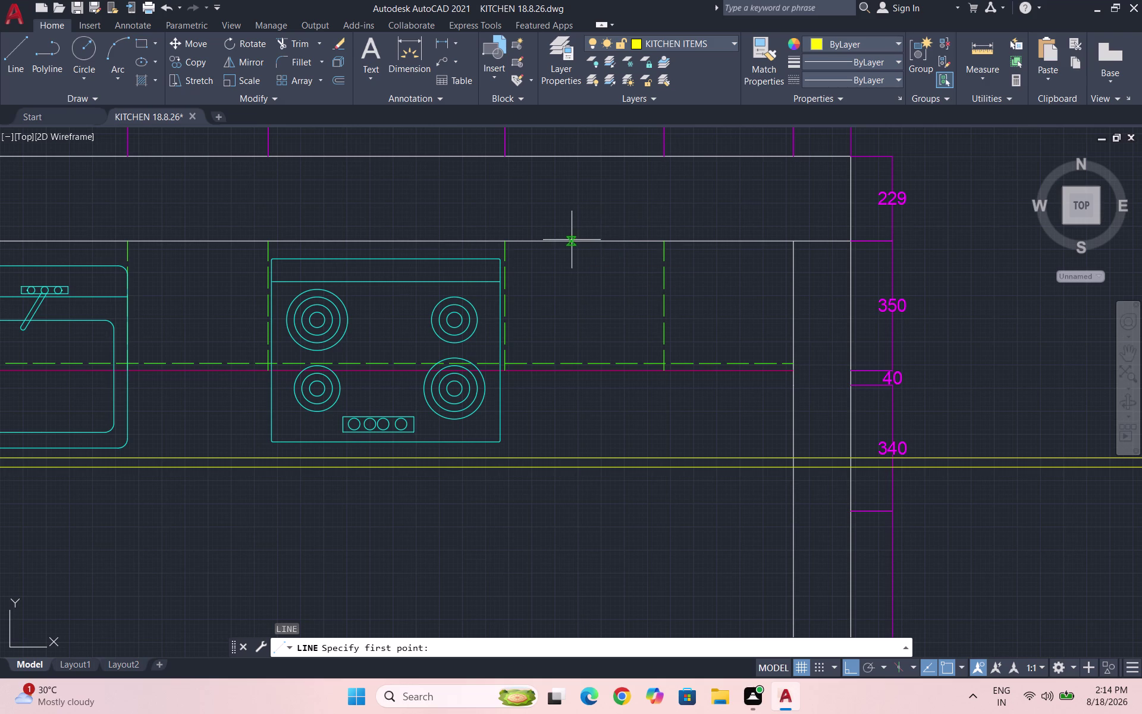
click(577, 241)
scroll(down, 3)
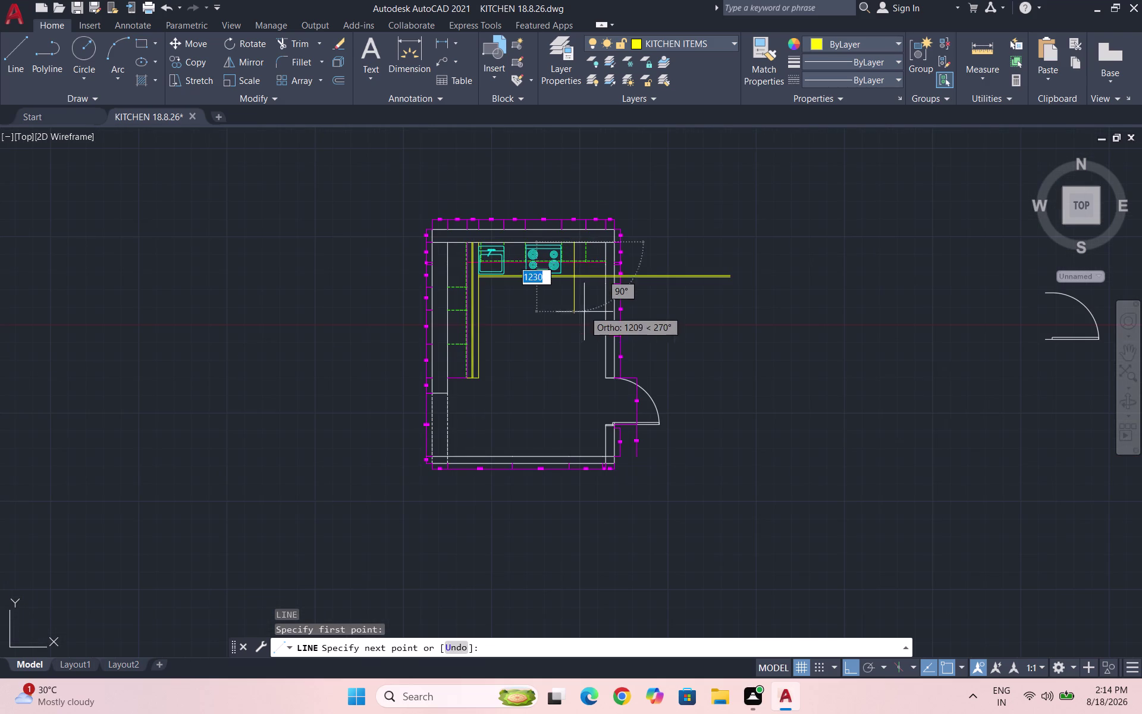
scroll(up, 3)
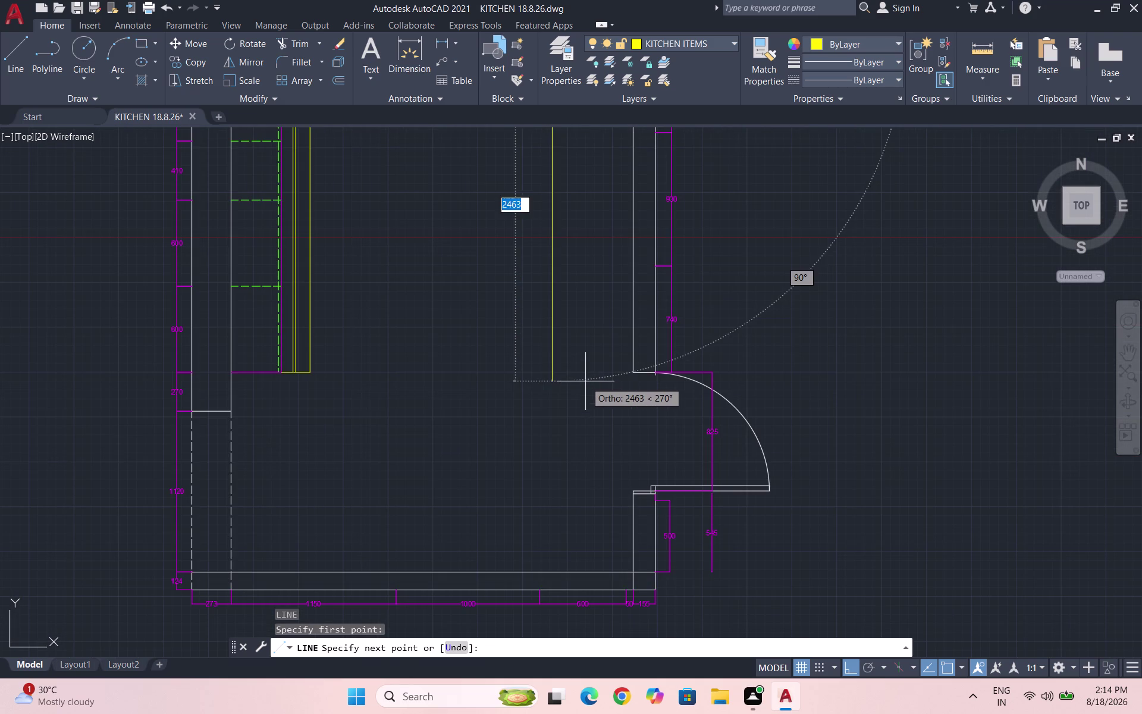
click(552, 371)
scroll(down, 3)
key(Escape)
scroll(up, 3)
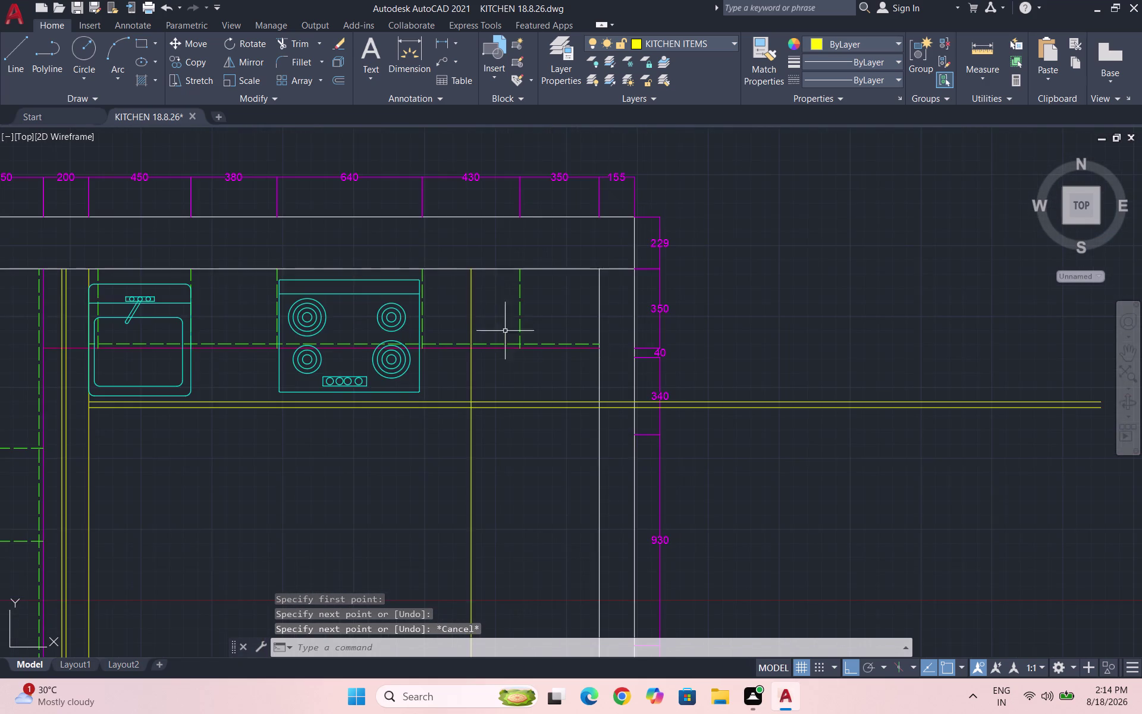
scroll(up, 3)
Offset the new vertical line by 19 to make a parallel copy.
drag(481, 306, 447, 309)
click(410, 311)
key(o)
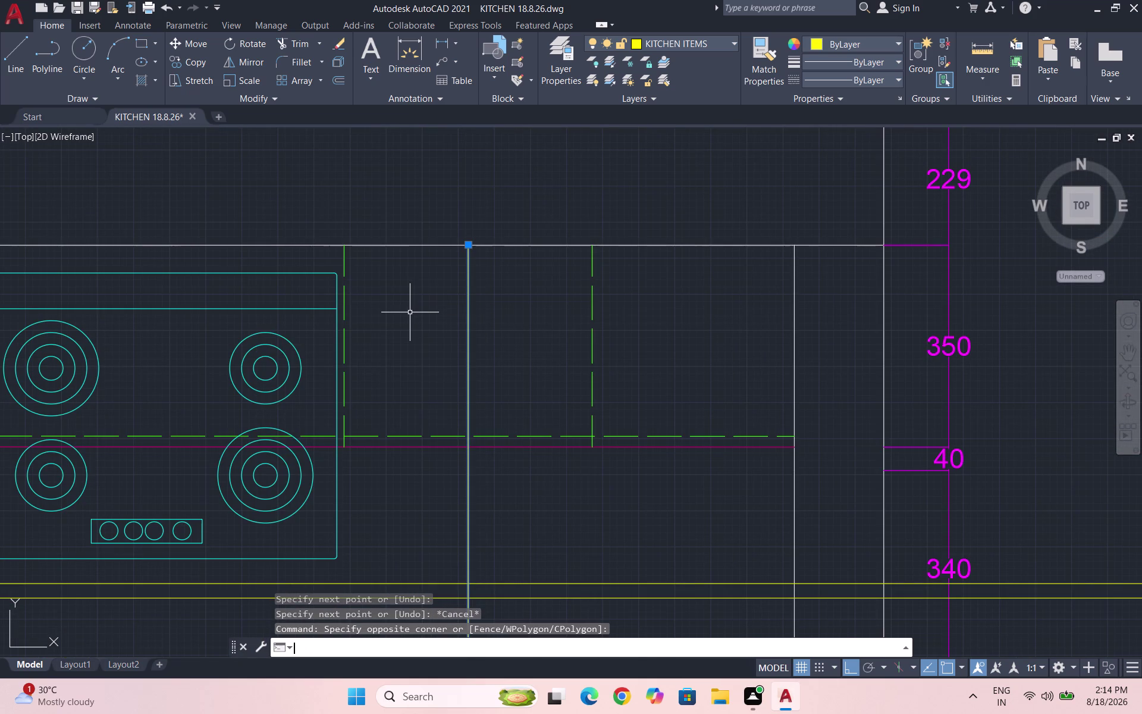
key(Return)
text(19)
key(Return)
click(518, 313)
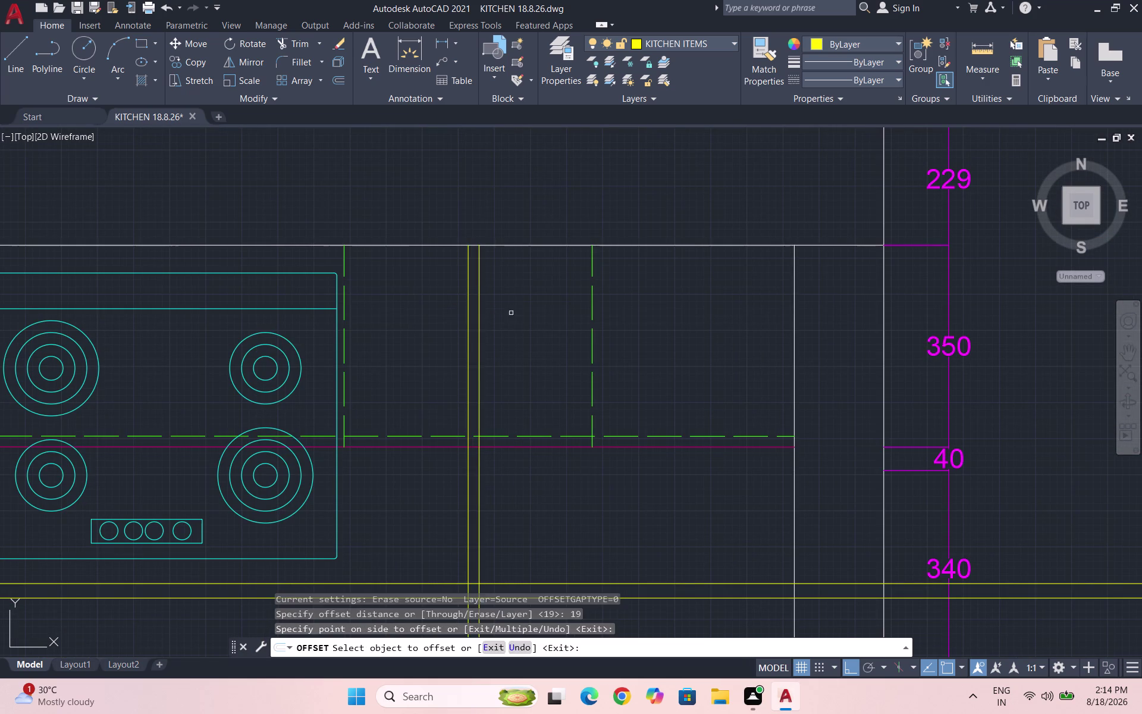
scroll(down, 3)
key(Escape)
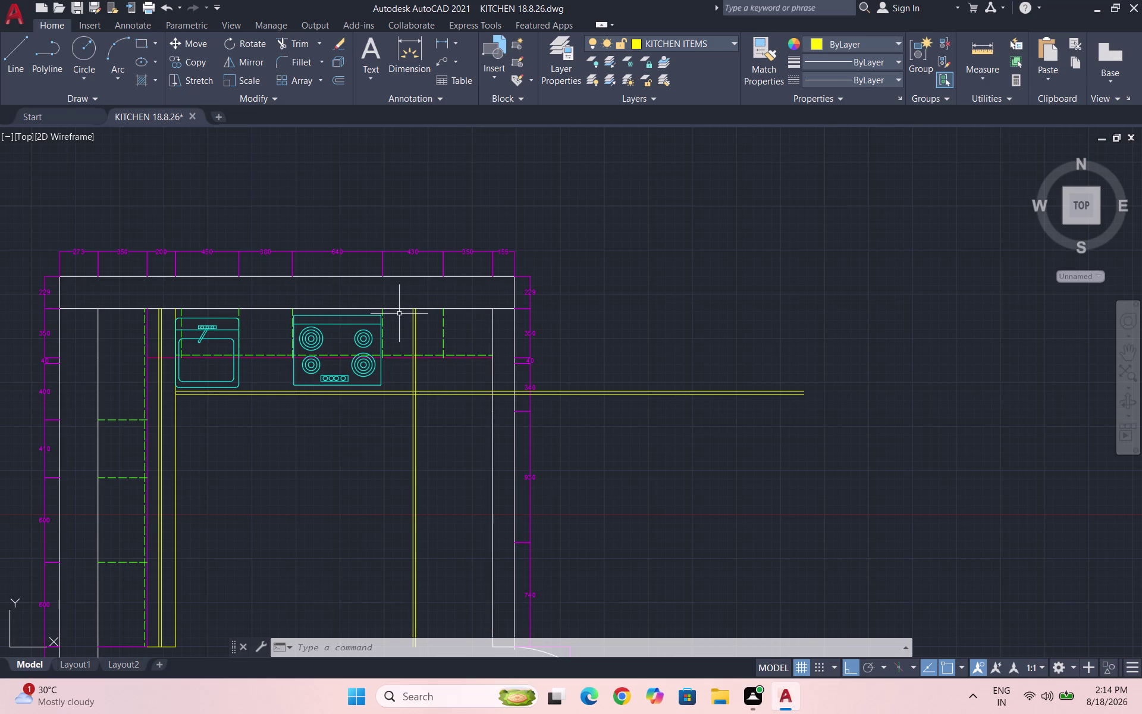
scroll(up, 3)
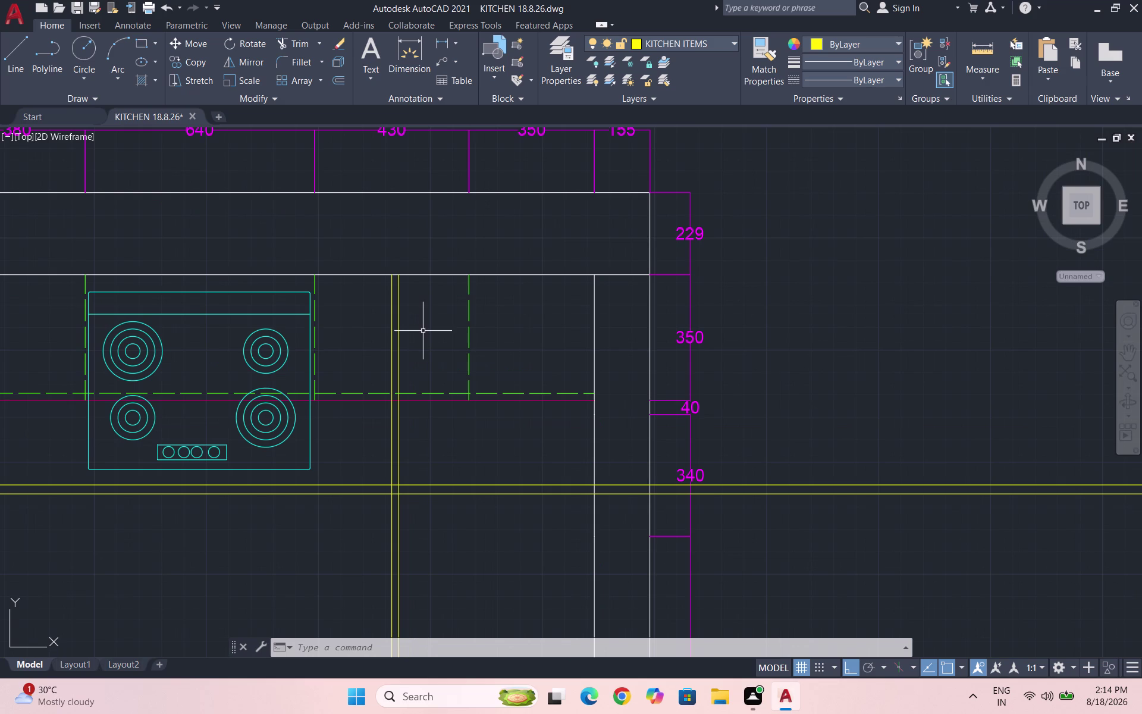
Select only the green dashed divider right of the stove.
drag(536, 344, 426, 340)
click(383, 336)
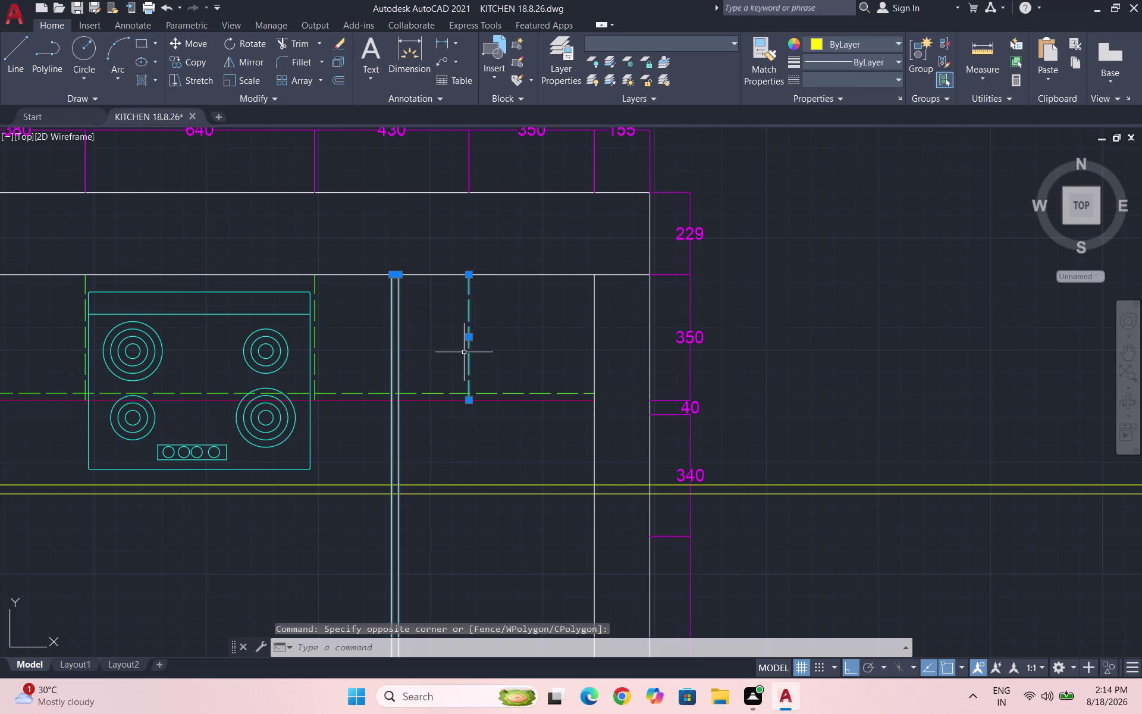
key(Escape)
drag(507, 344, 438, 334)
click(416, 330)
text(C)
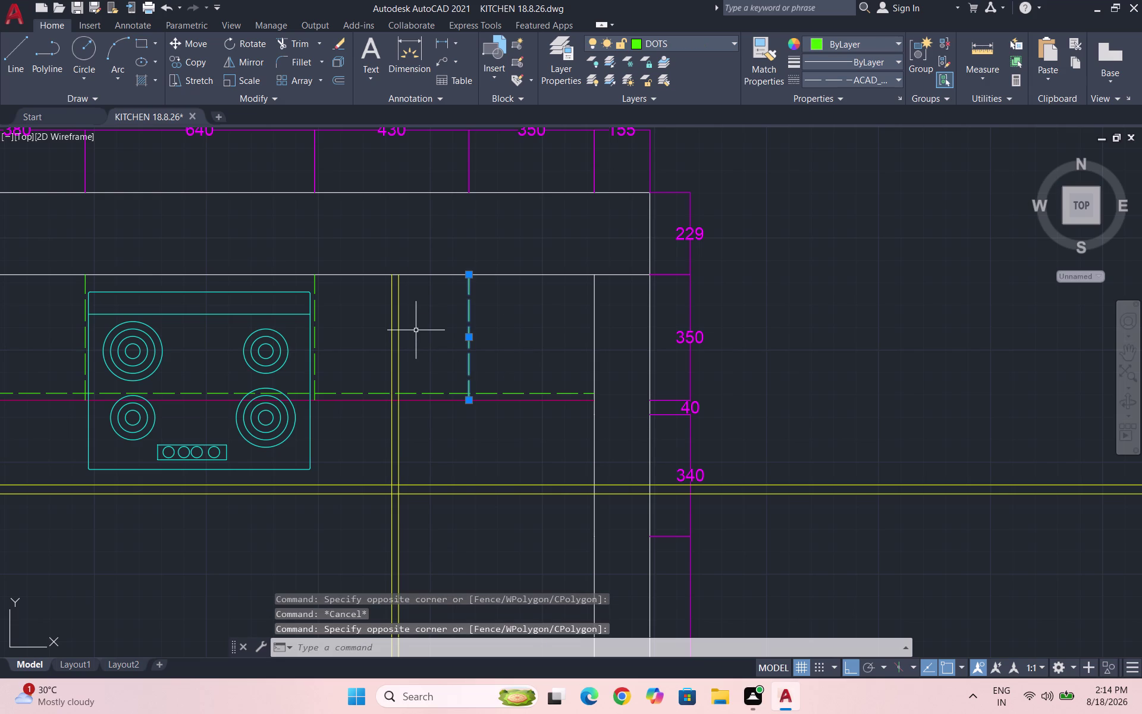
text(O)
key(BackSpace)
Move the divider rightward from its top endpoint along the top edge.
key(BackSpace)
key(m)
key(Return)
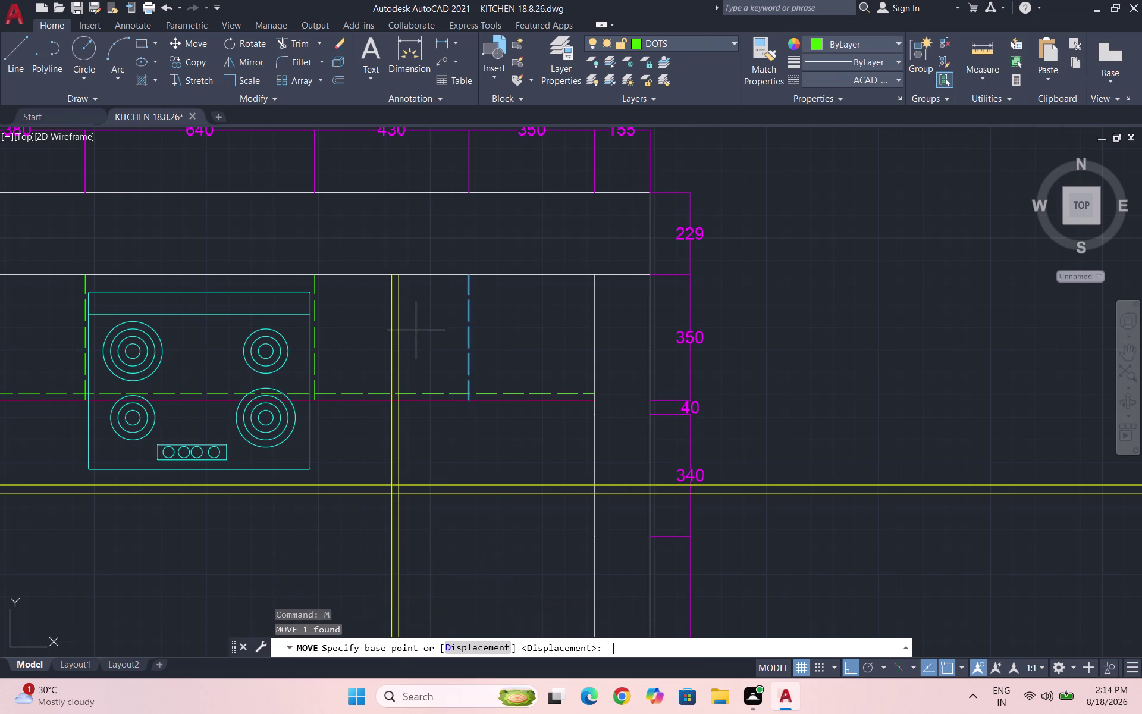
click(472, 275)
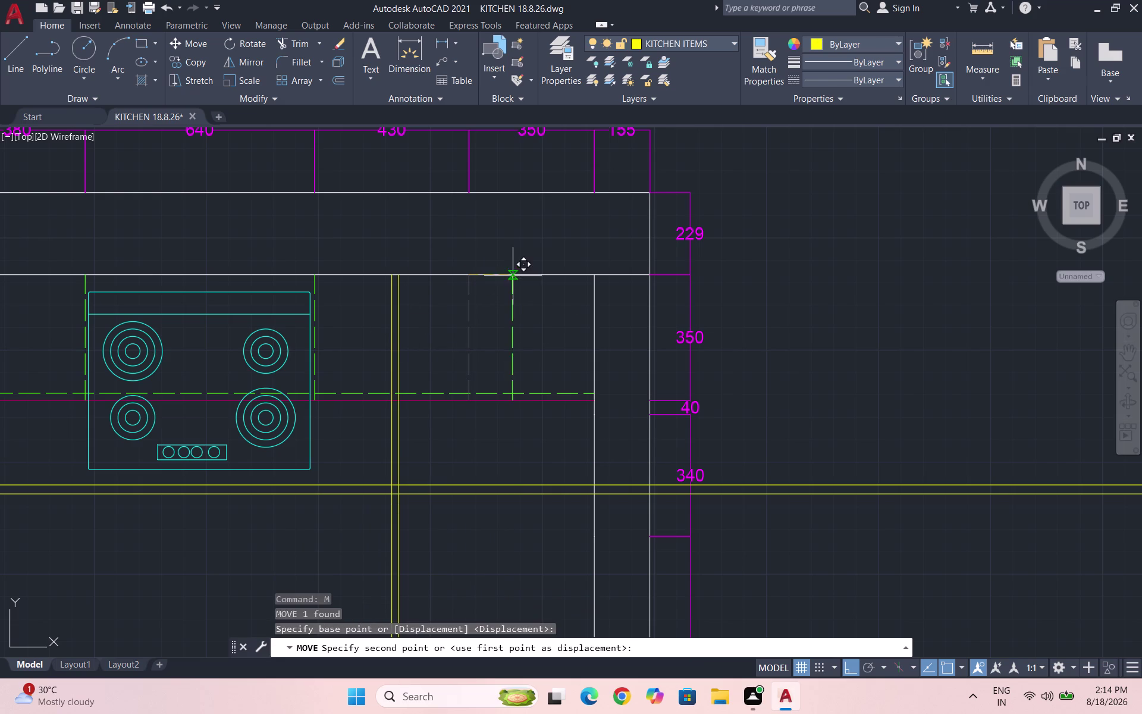
click(535, 283)
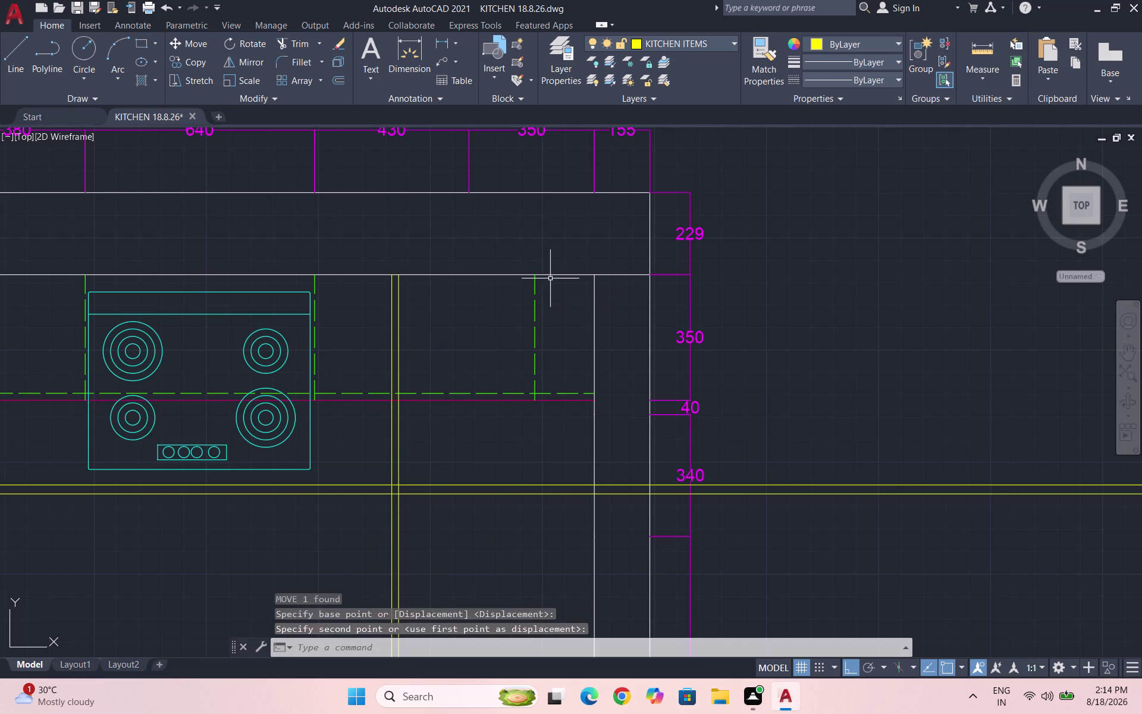
key(Escape)
scroll(down, 3)
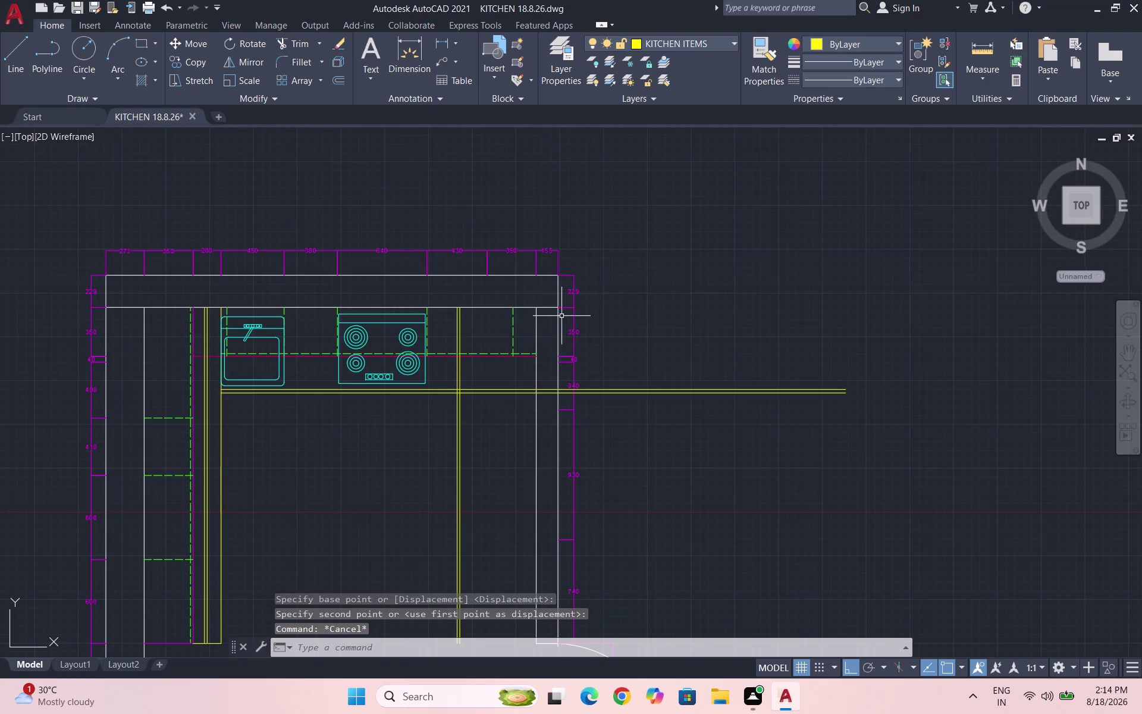
scroll(down, 3)
scroll(down, 3)
scroll(up, 3)
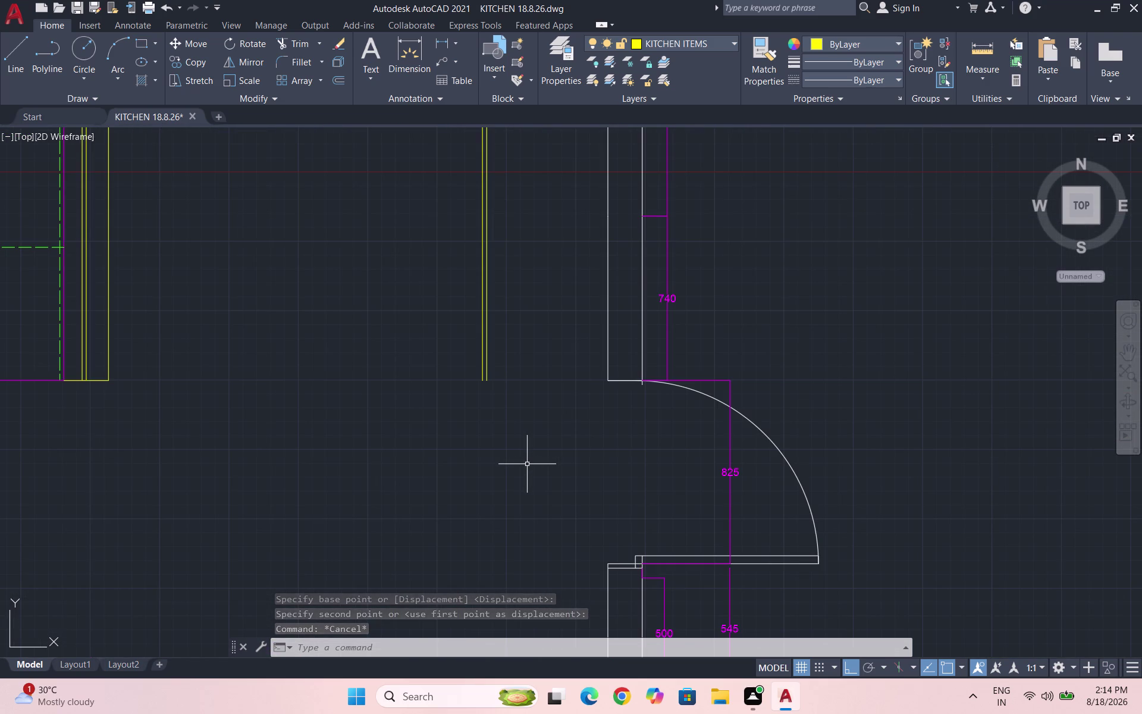
Draw a horizontal line from the yellow line's bottom to the right wall, then save.
key(l)
key(Return)
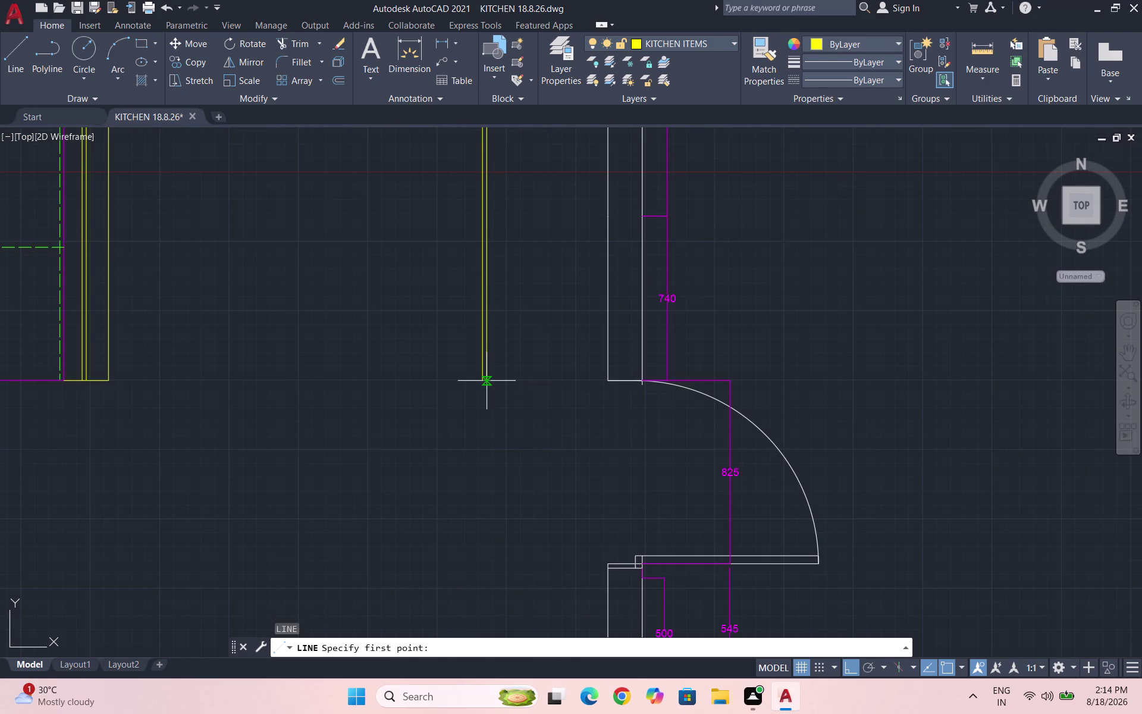
click(478, 384)
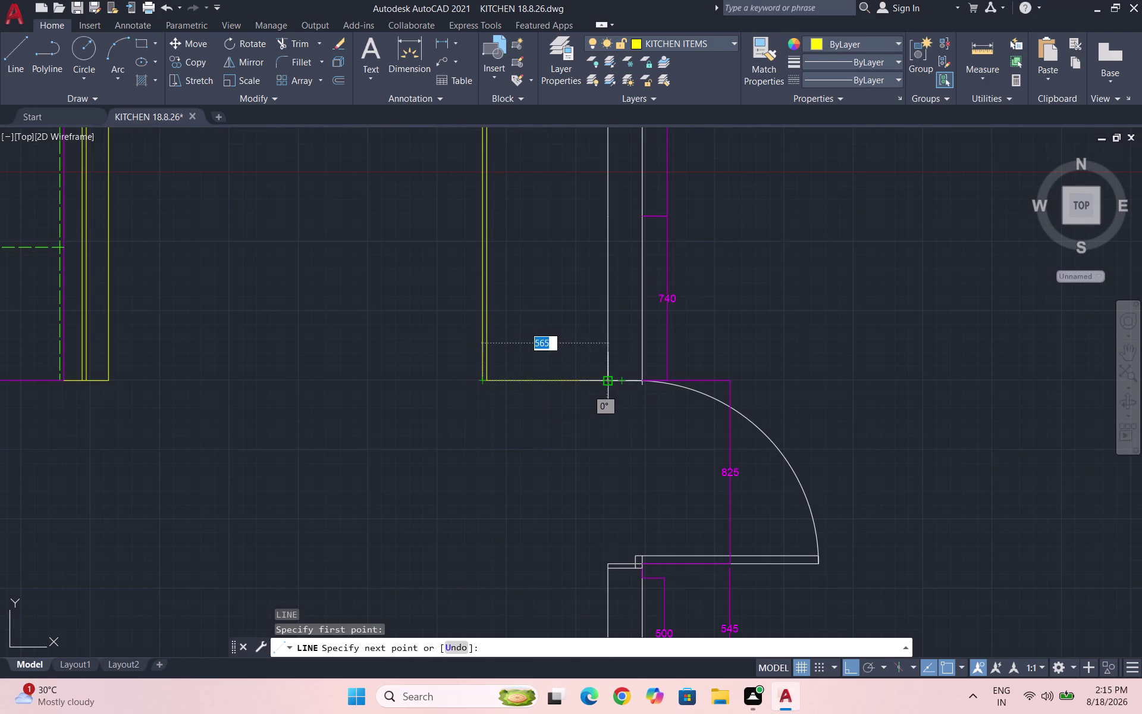
click(605, 381)
key(Escape)
scroll(down, 3)
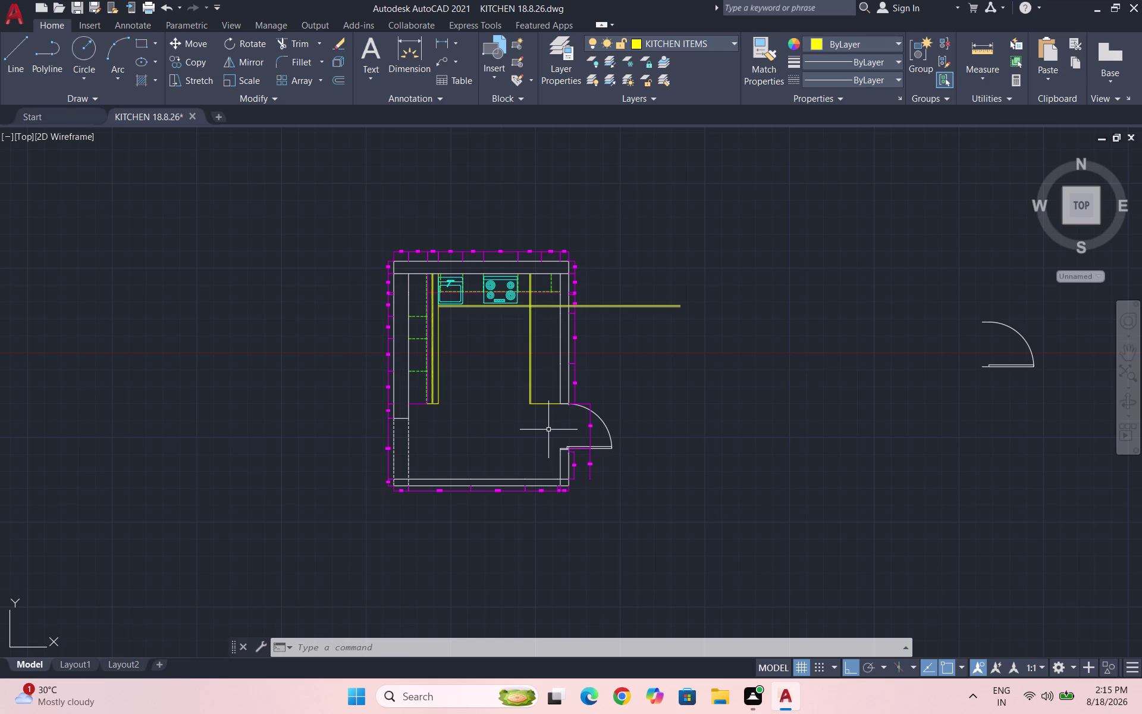
key(ctrl+s)
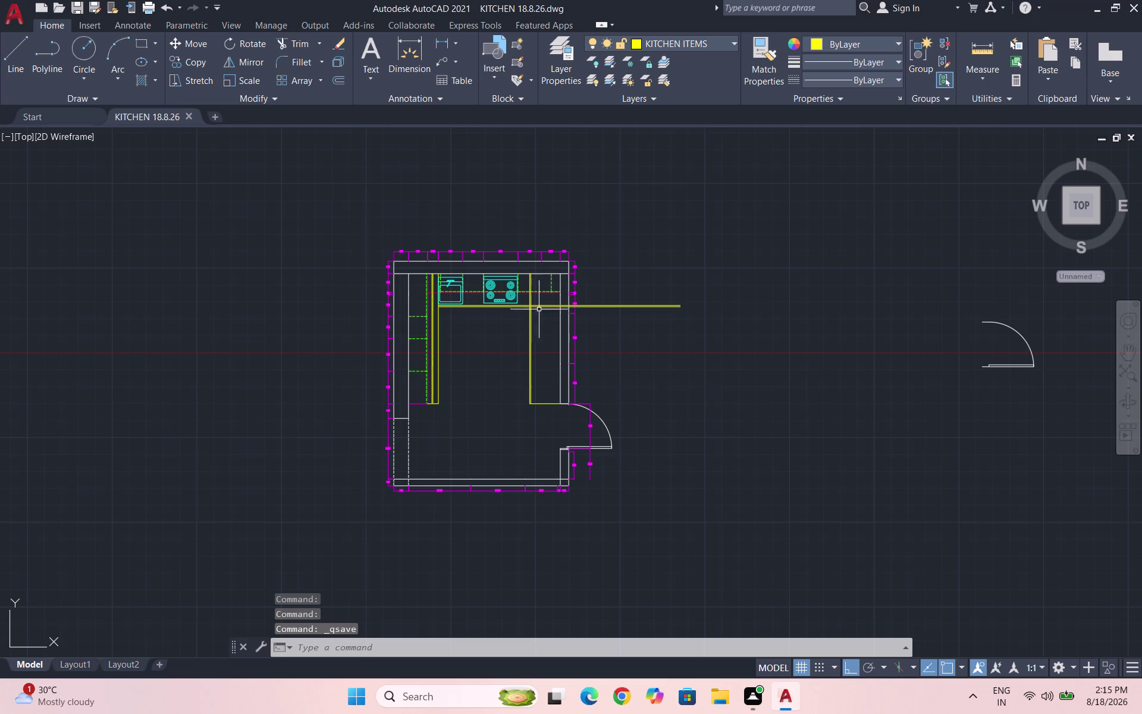
scroll(up, 3)
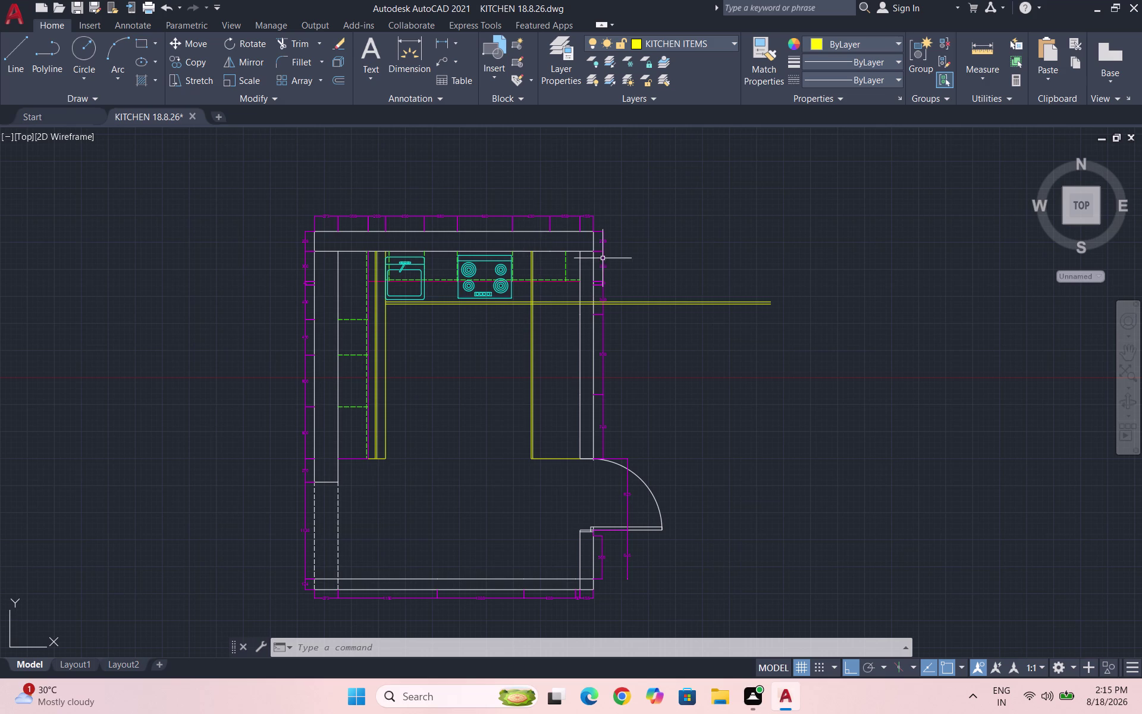
Measure the vertical distance along the right wall below the counter line, reading 611.
scroll(up, 3)
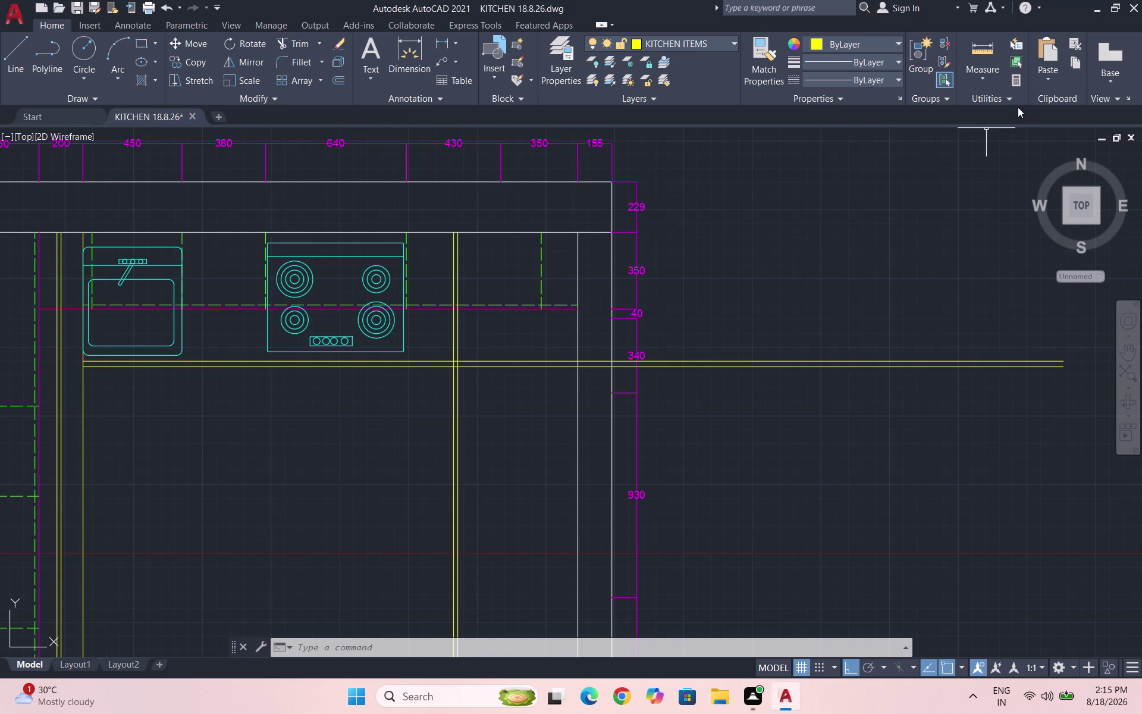
click(992, 66)
click(970, 129)
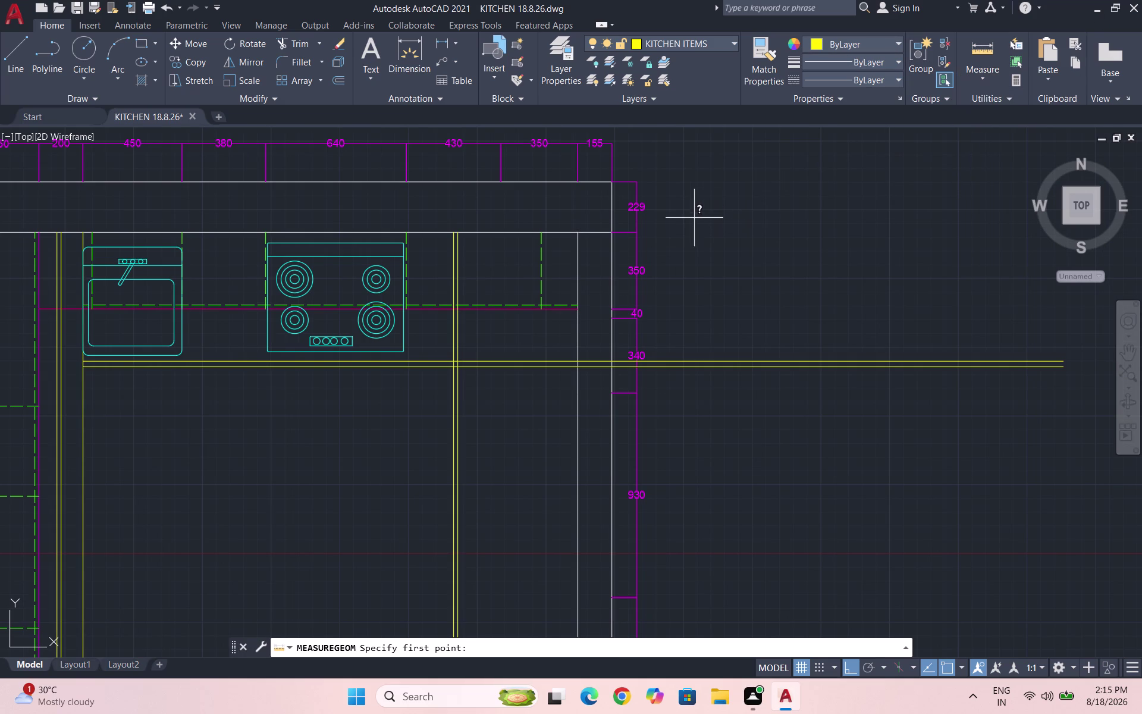
click(642, 231)
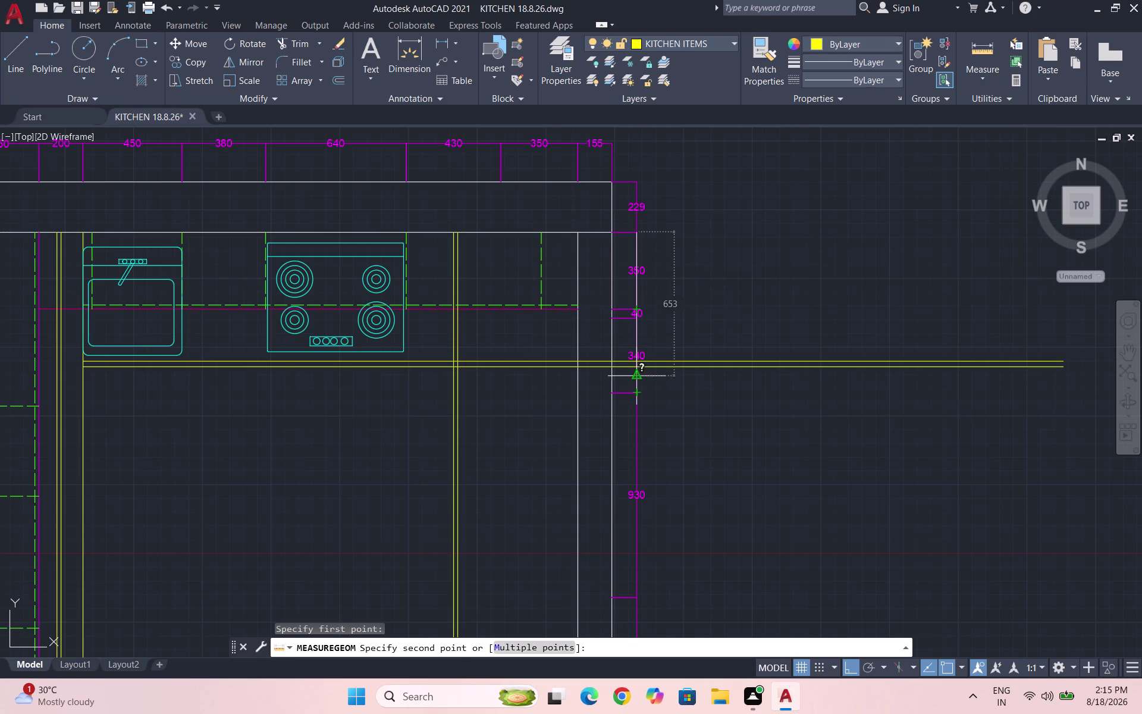
scroll(up, 3)
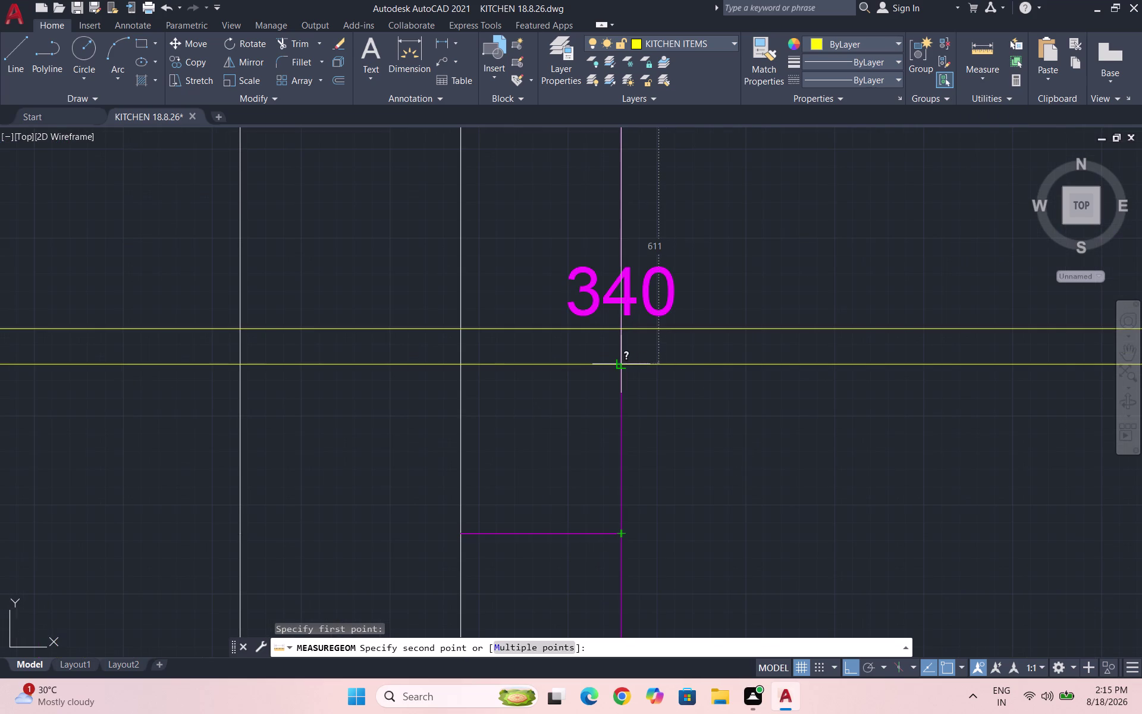
click(624, 365)
scroll(down, 3)
key(Escape)
scroll(down, 3)
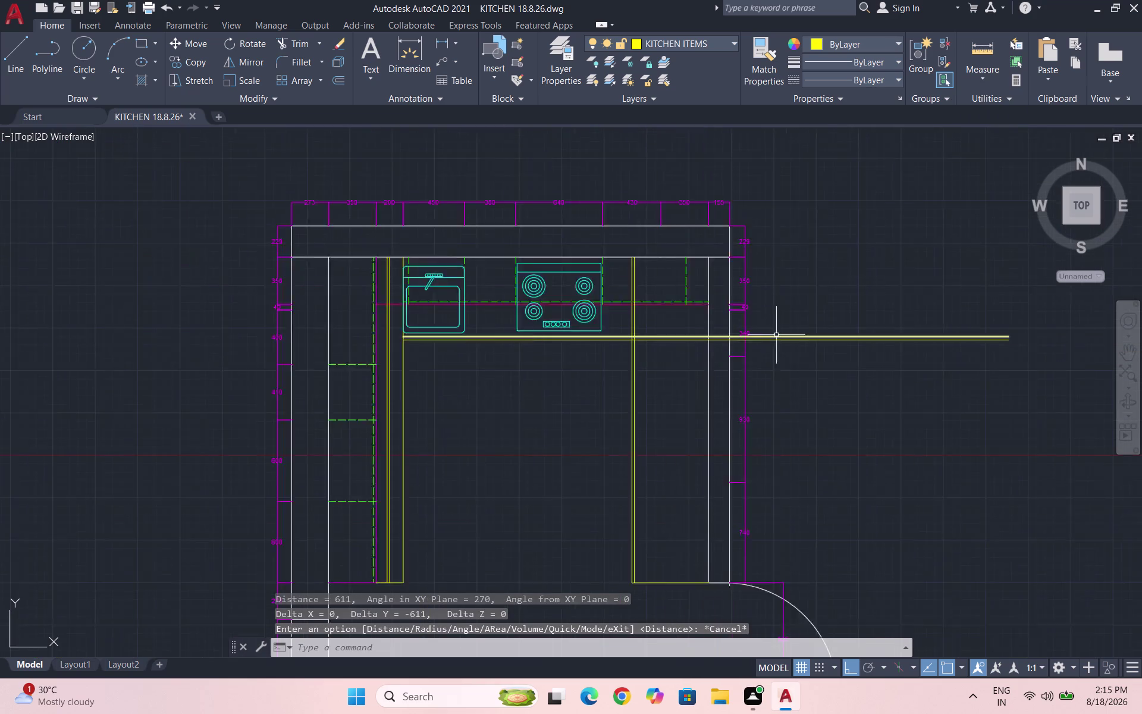
scroll(down, 3)
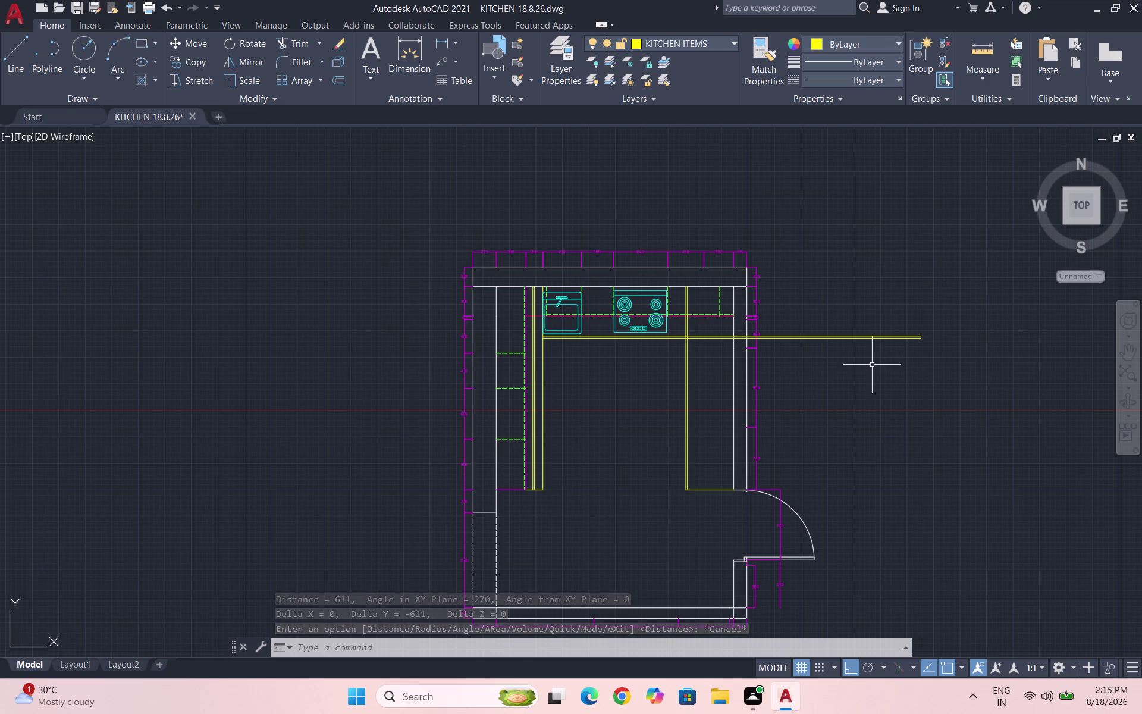
scroll(up, 3)
Select and delete the 825 door dimension.
click(789, 536)
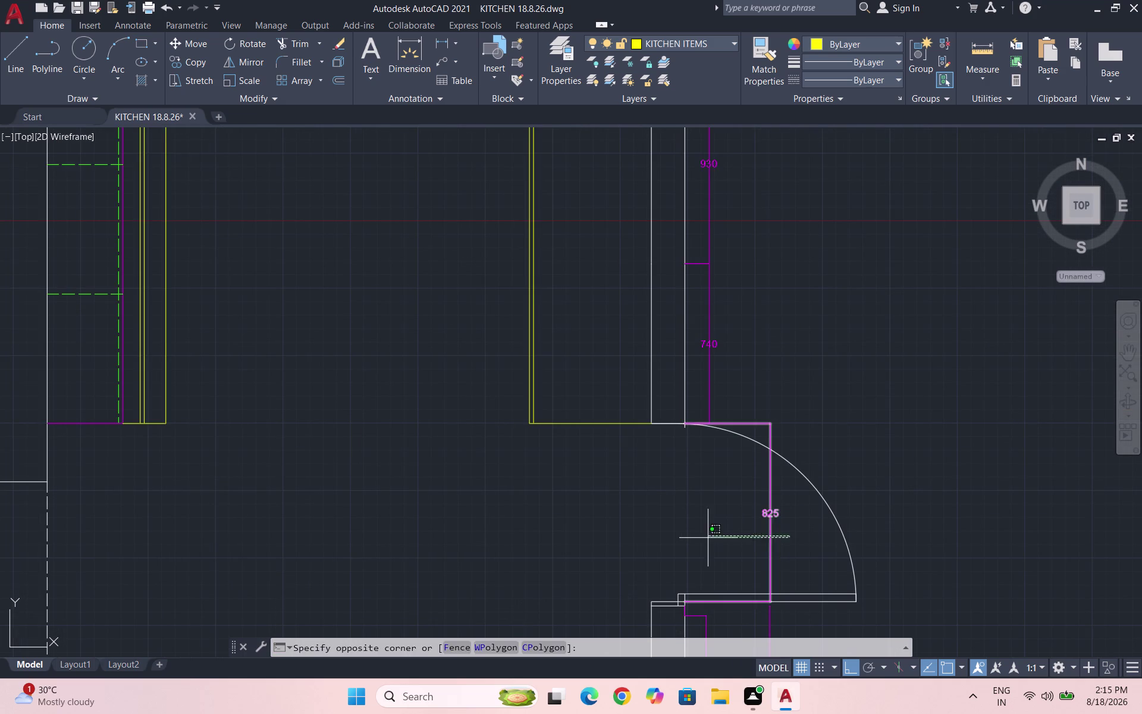
click(705, 538)
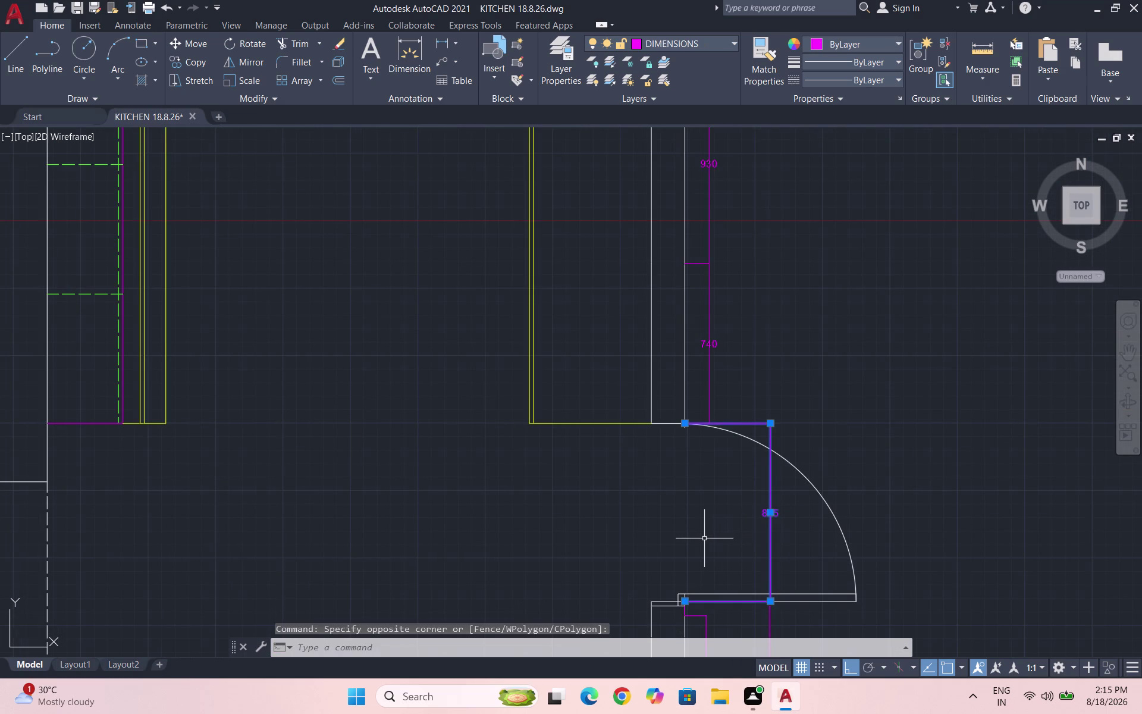
key(Delete)
key(Escape)
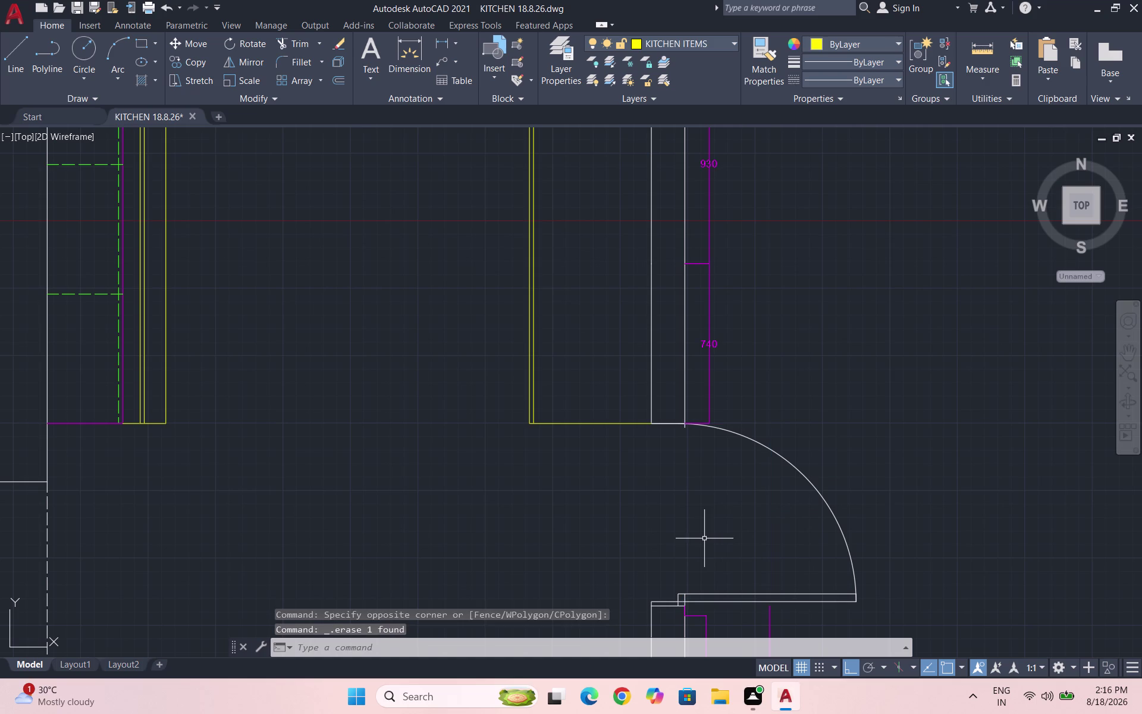
key(Escape)
click(712, 37)
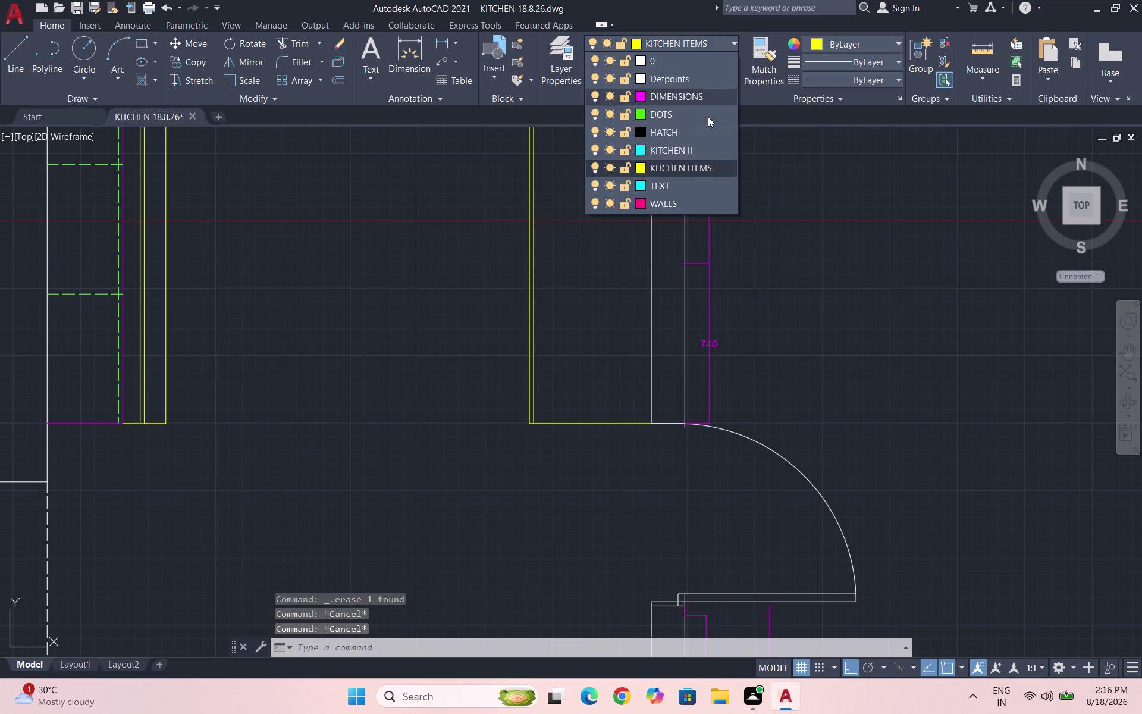
key(Escape)
Undo the dimension deletion and save the kitchen drawing.
key(ctrl+z)
scroll(down, 3)
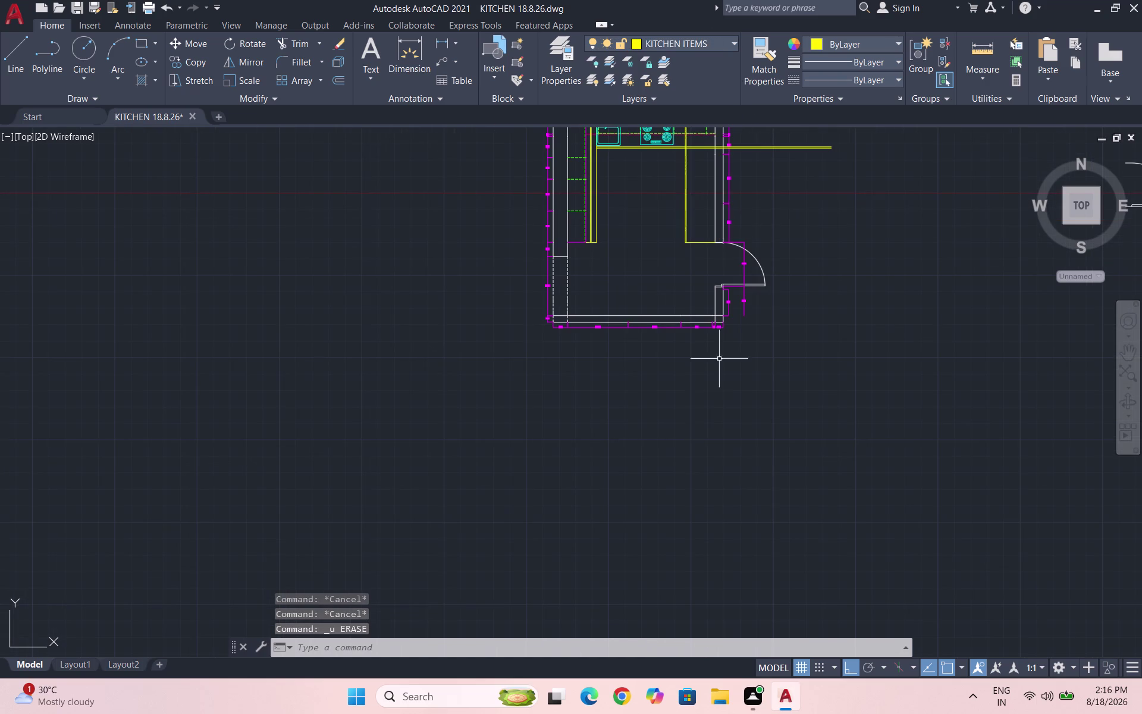
key(Escape)
scroll(down, 3)
scroll(up, 3)
key(ctrl+s)
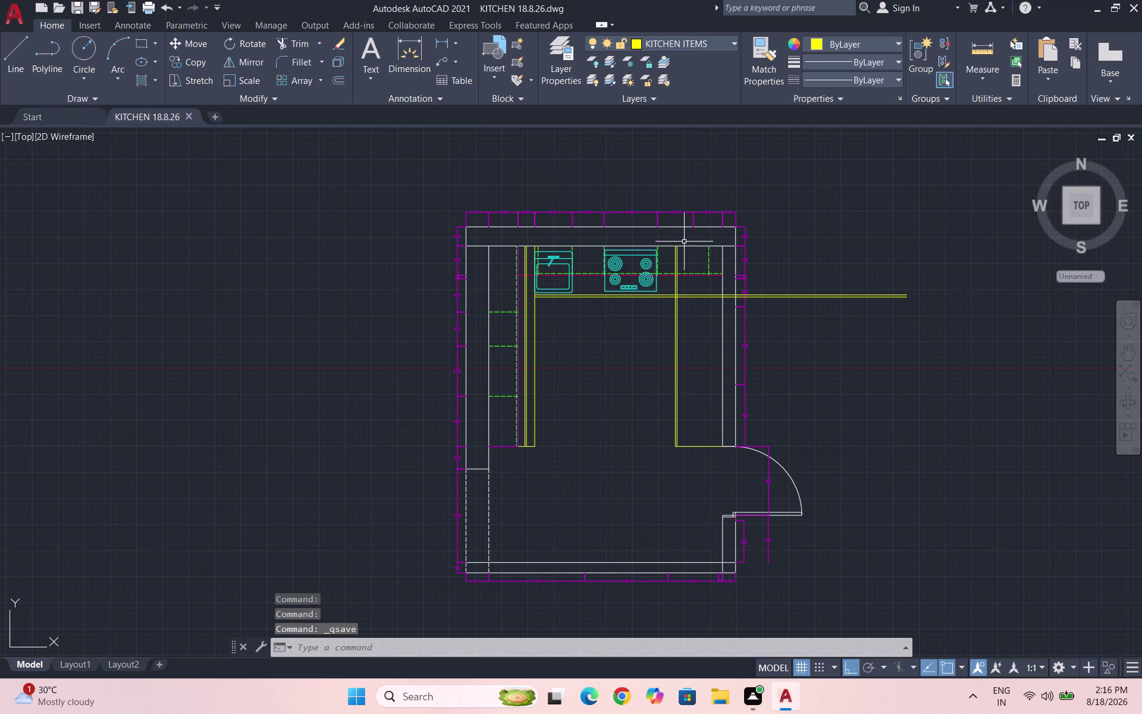
scroll(up, 3)
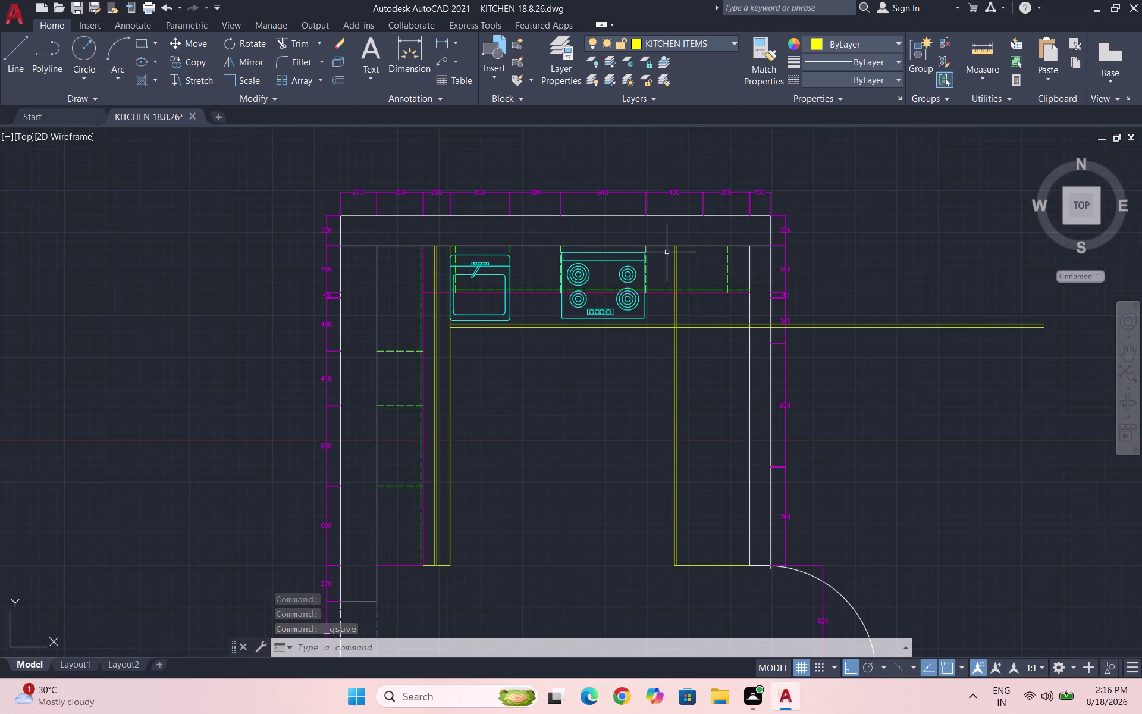
scroll(up, 3)
scroll(up, 3)
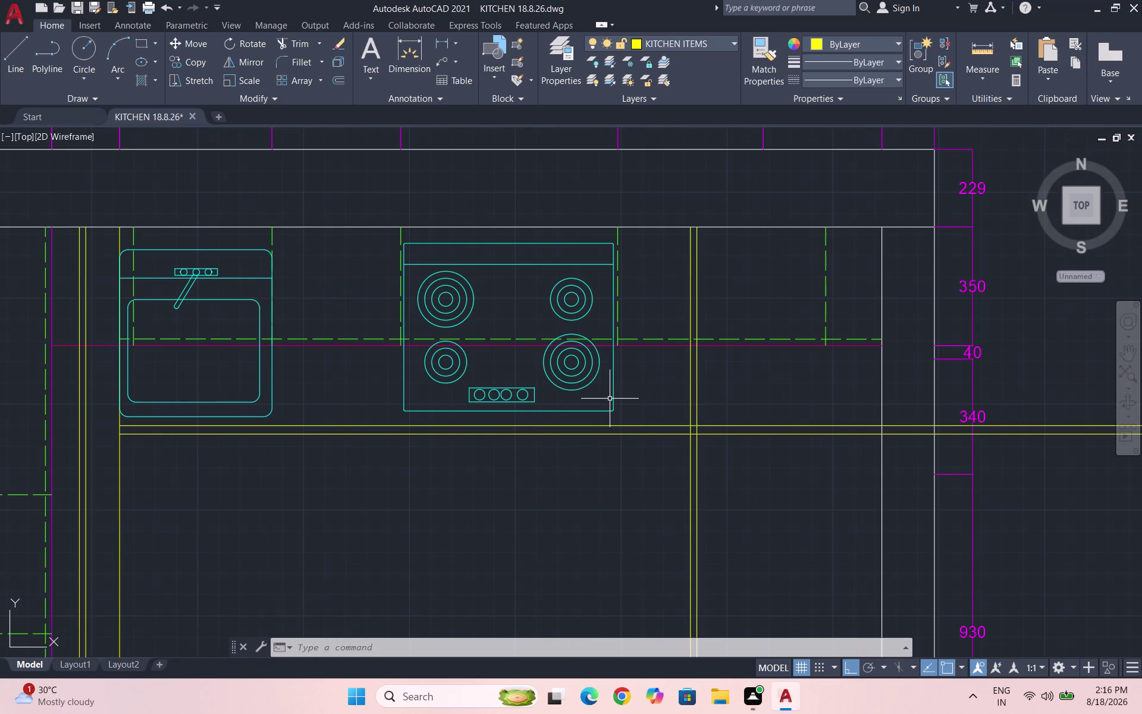
key(l)
key(Return)
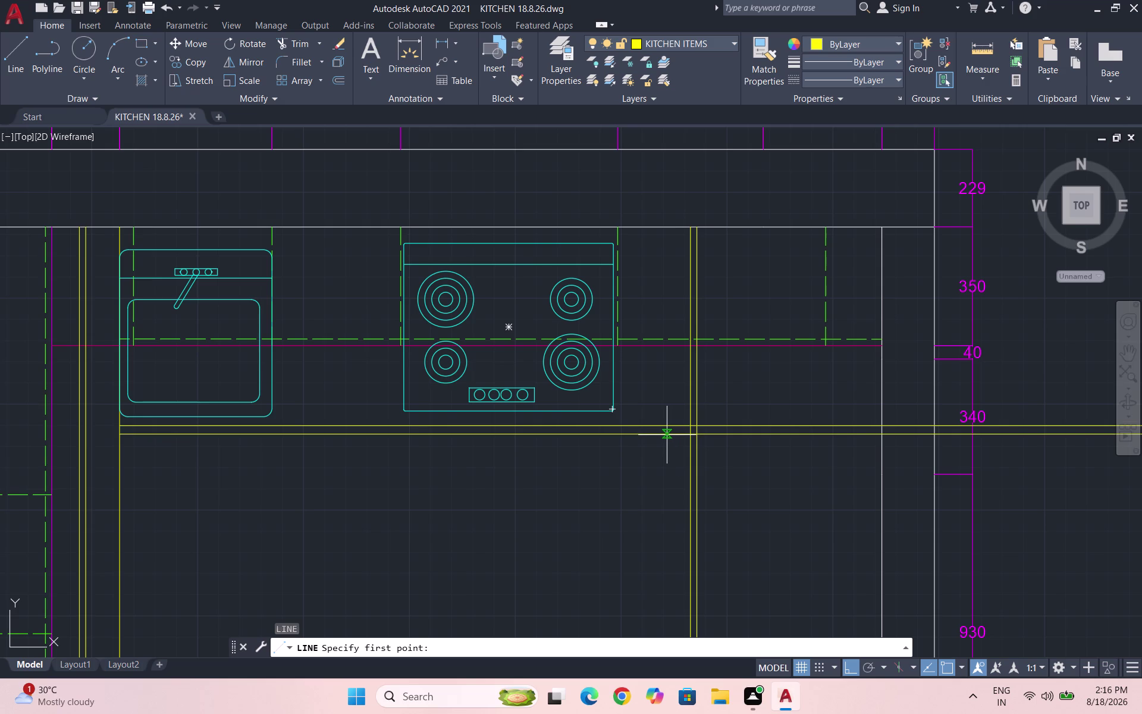
Draw a vertical line from the yellow counter line up to the back counter edge, then save.
click(667, 435)
click(668, 227)
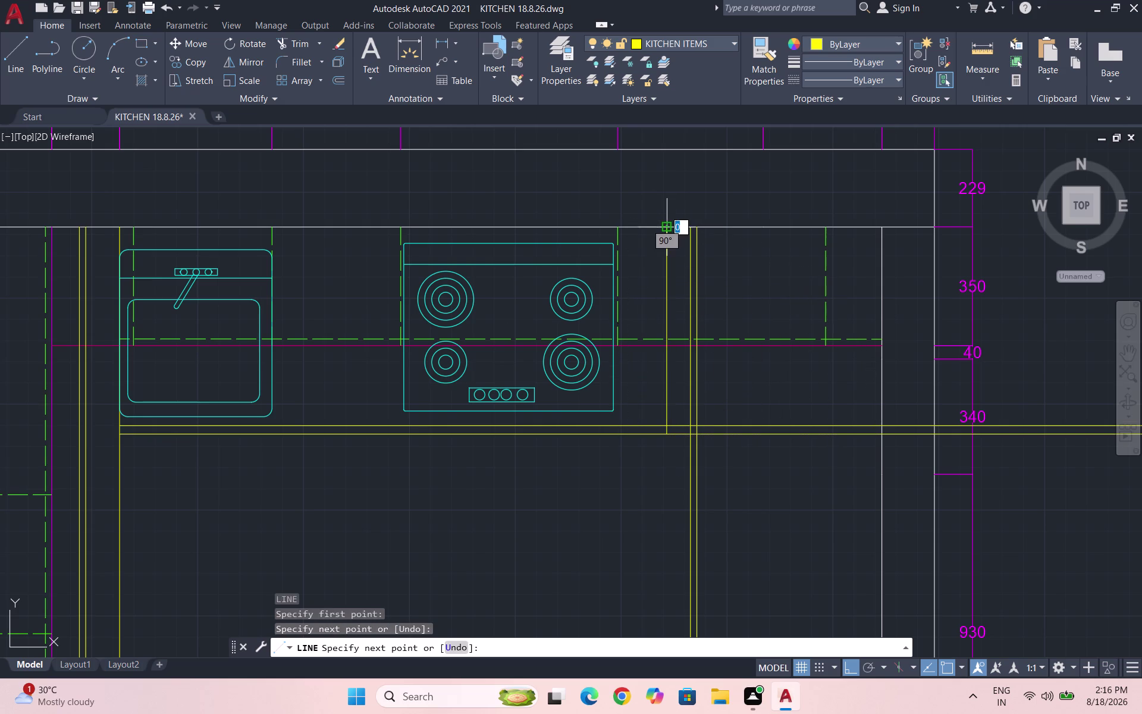
key(Escape)
scroll(down, 3)
key(ctrl+s)
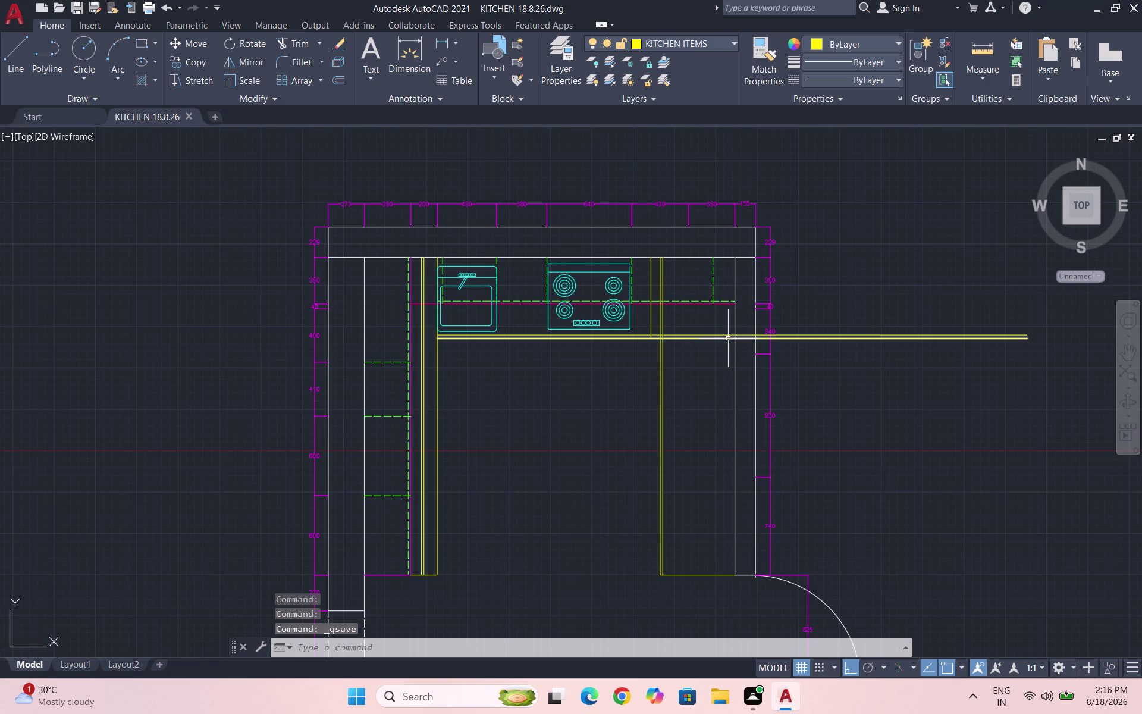
scroll(down, 3)
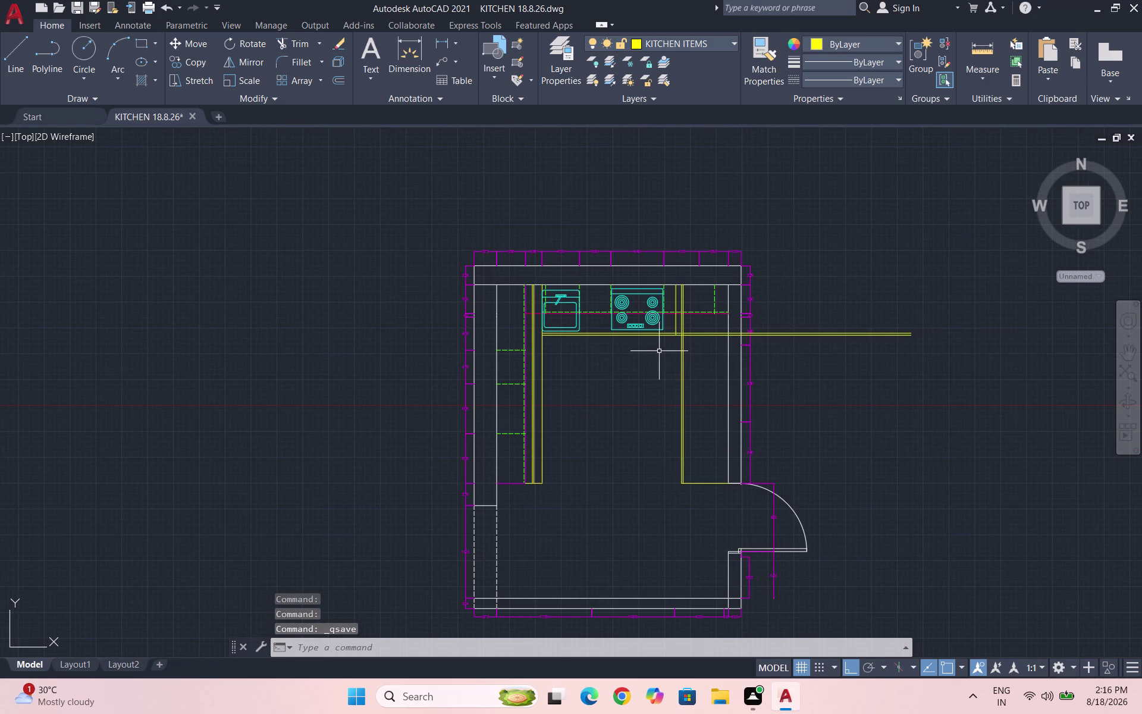
scroll(down, 3)
scroll(up, 3)
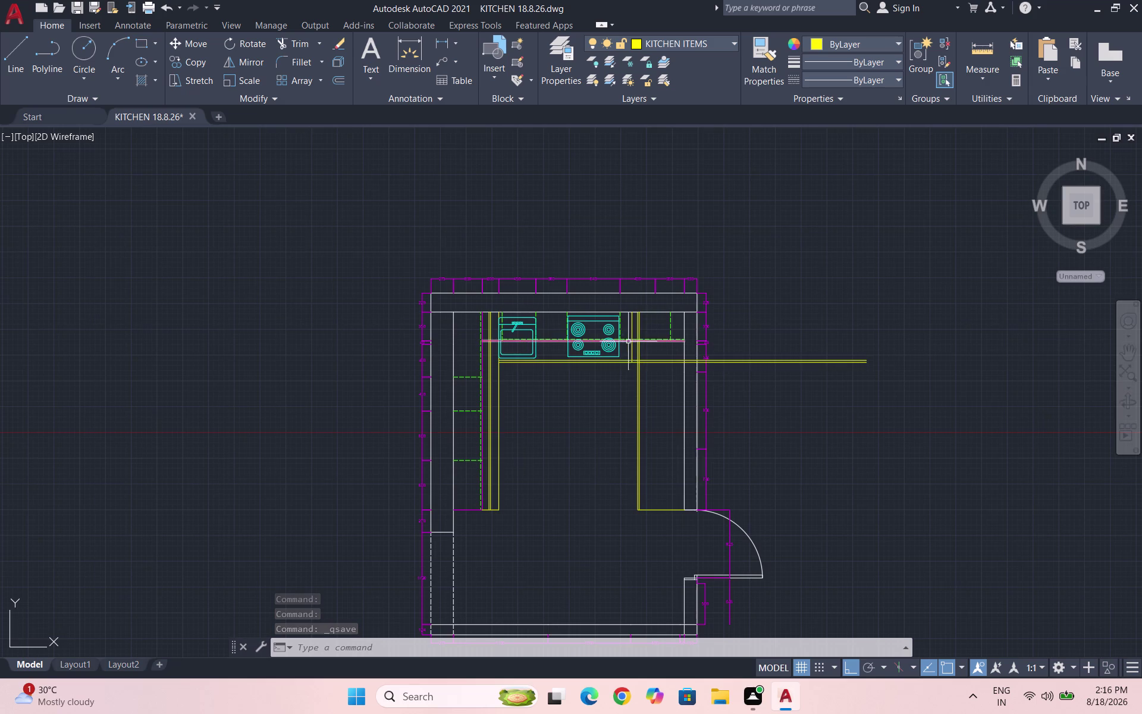
scroll(down, 3)
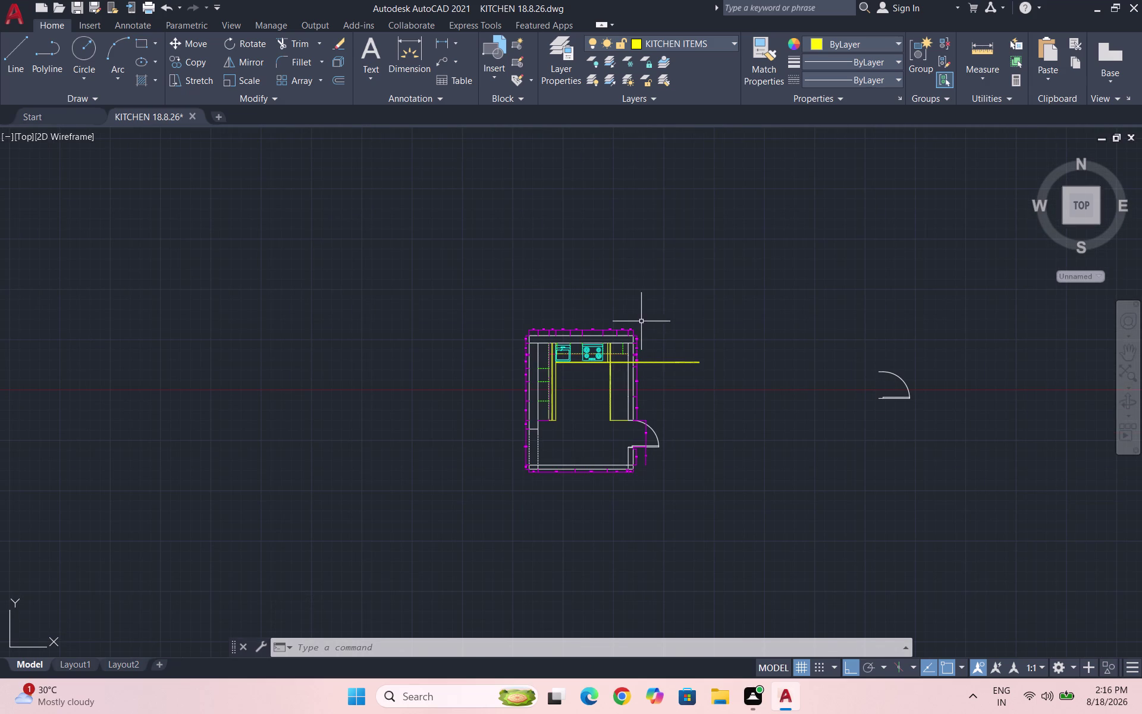
scroll(up, 3)
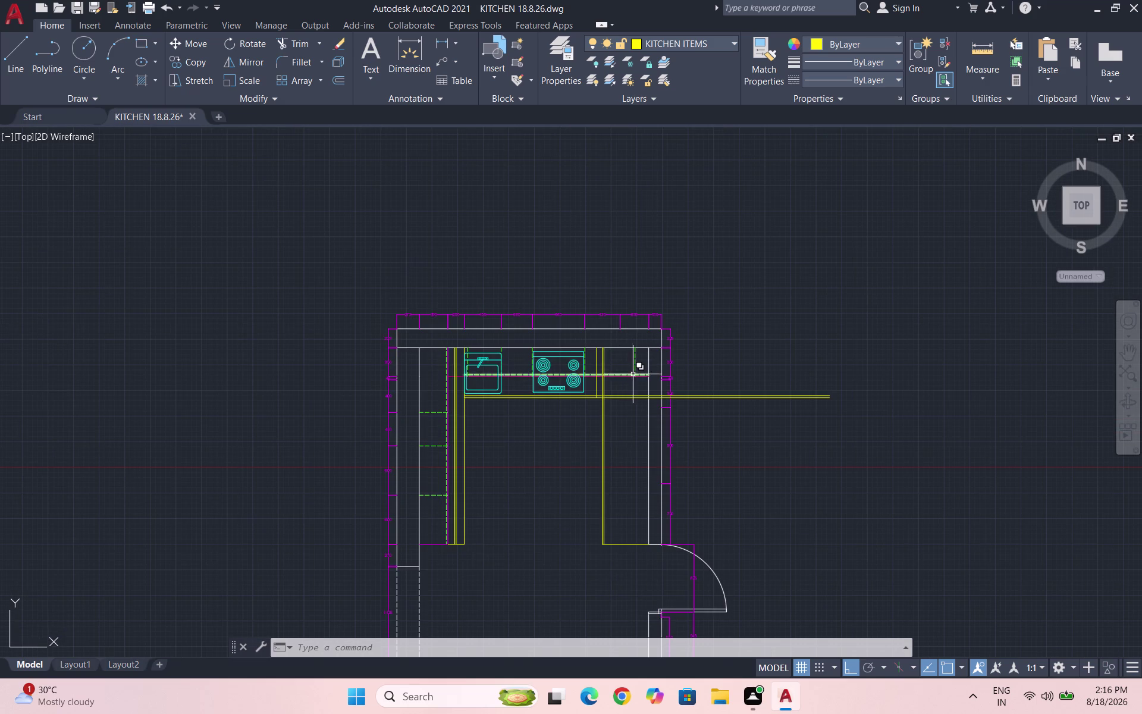
scroll(up, 3)
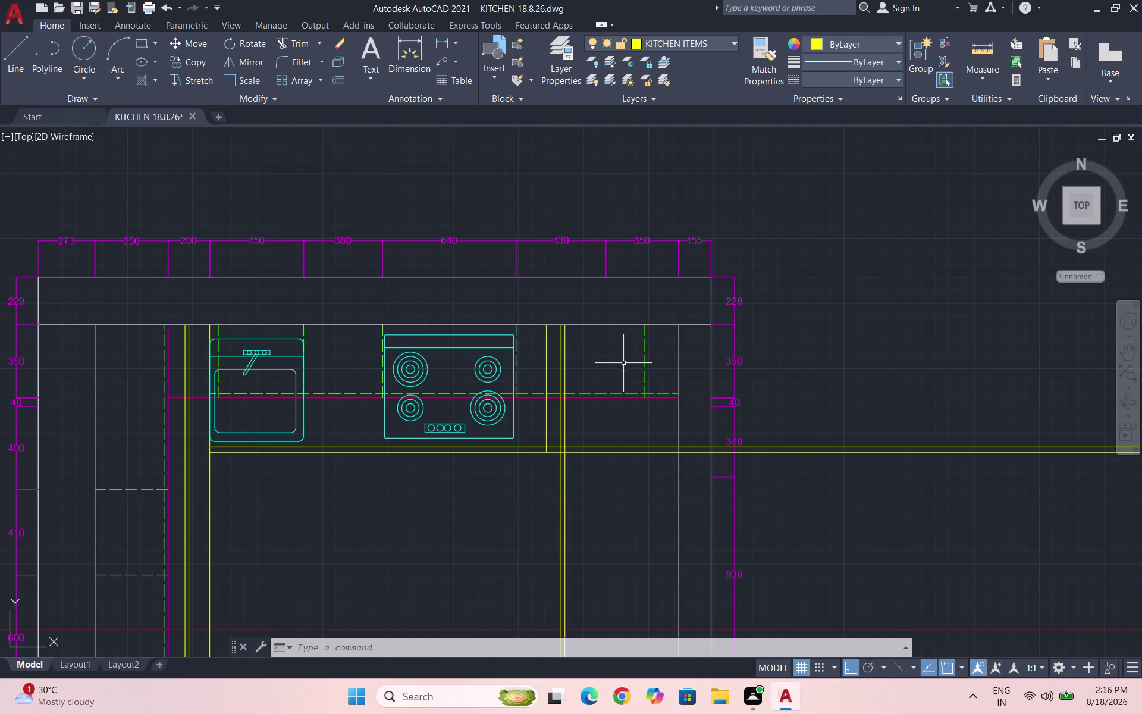
Copy the dashed divider right of the hob to the counter edge.
scroll(up, 3)
drag(670, 367, 649, 368)
click(570, 368)
text(C)
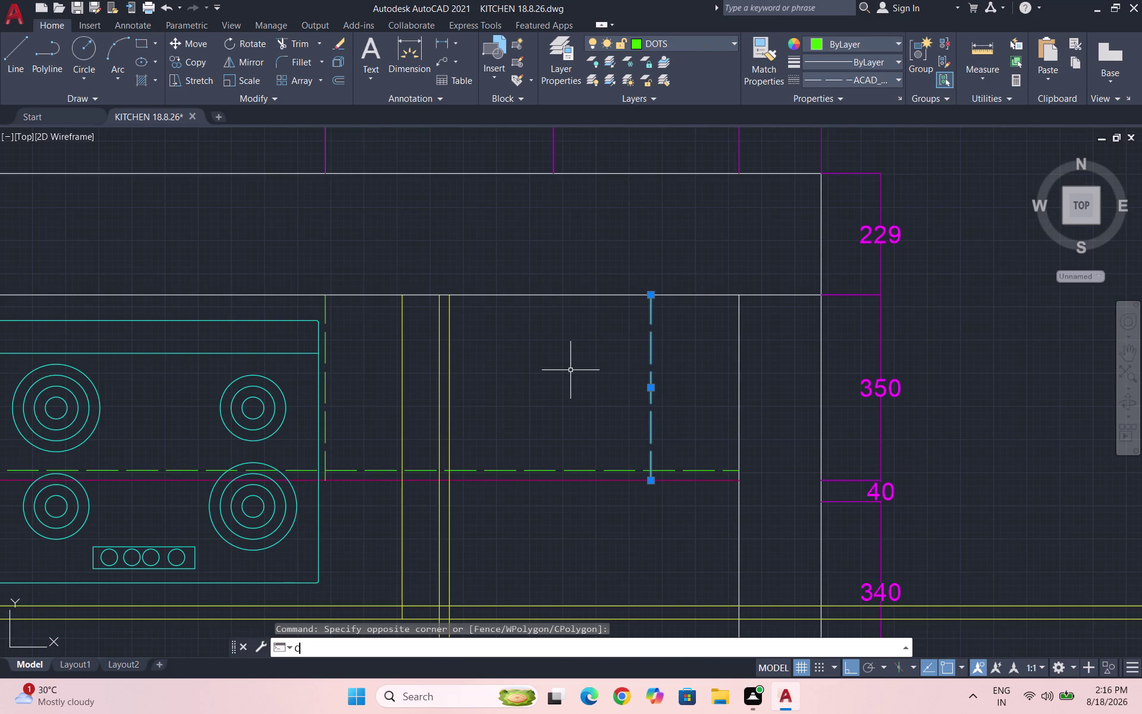
text(O)
key(Return)
scroll(down, 3)
click(624, 332)
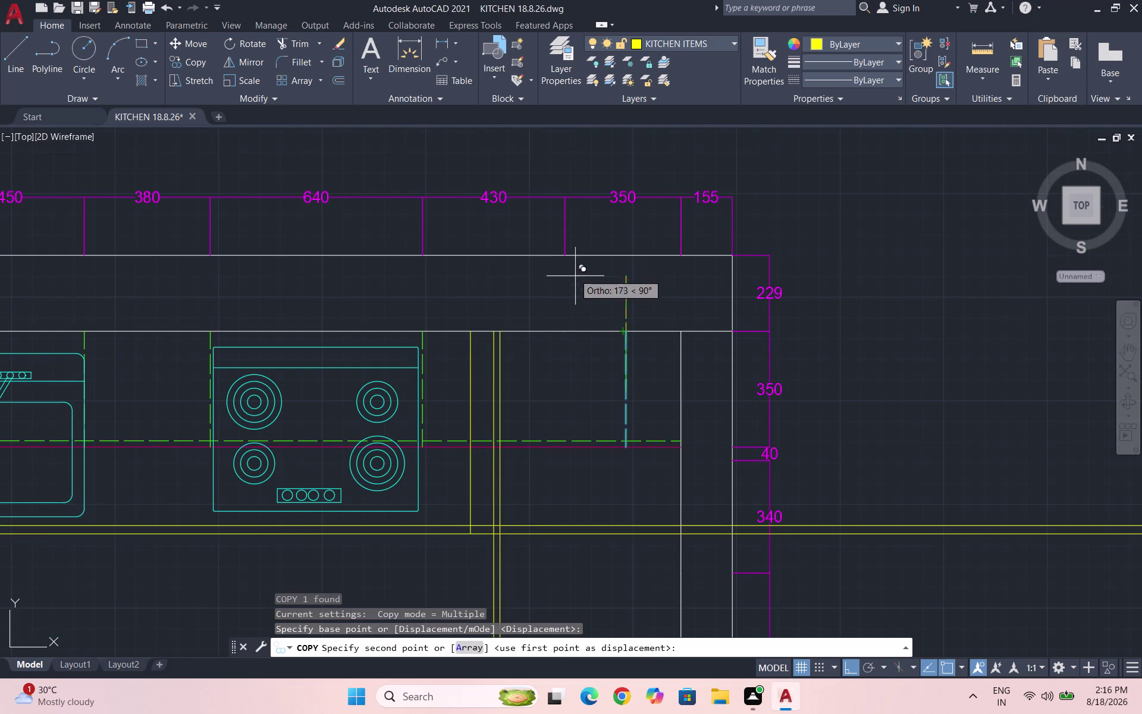
click(564, 337)
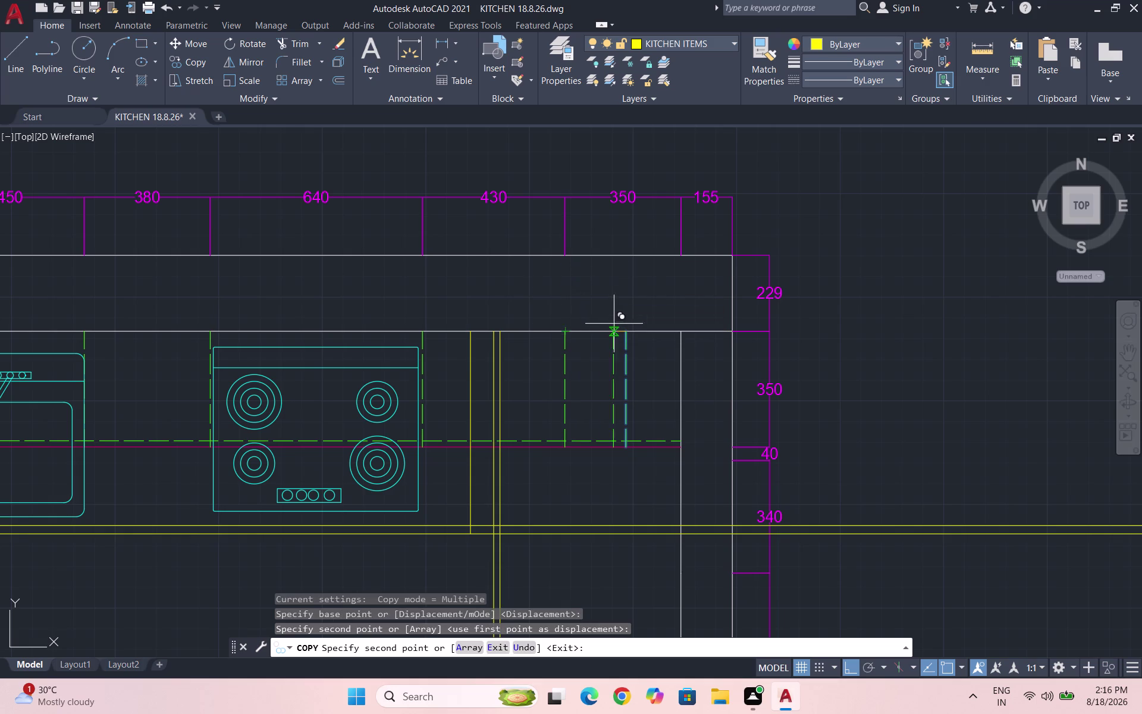
key(Escape)
Select and delete the extra dashed divider line.
drag(638, 357, 629, 358)
click(600, 358)
key(Delete)
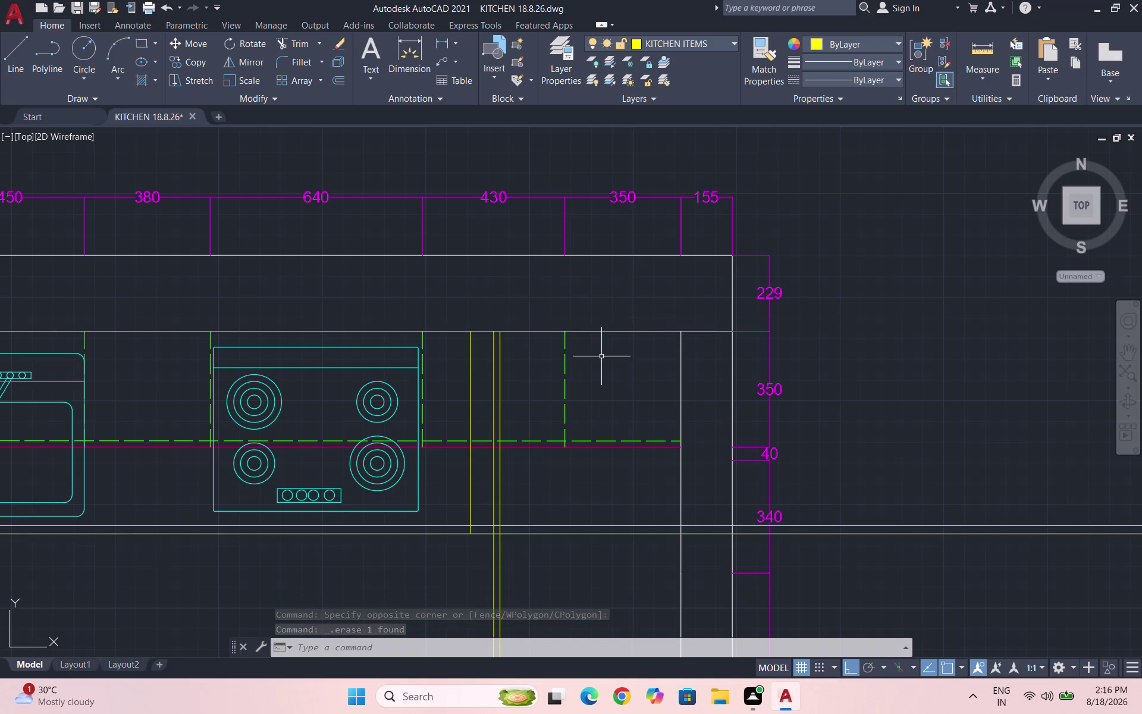
key(l)
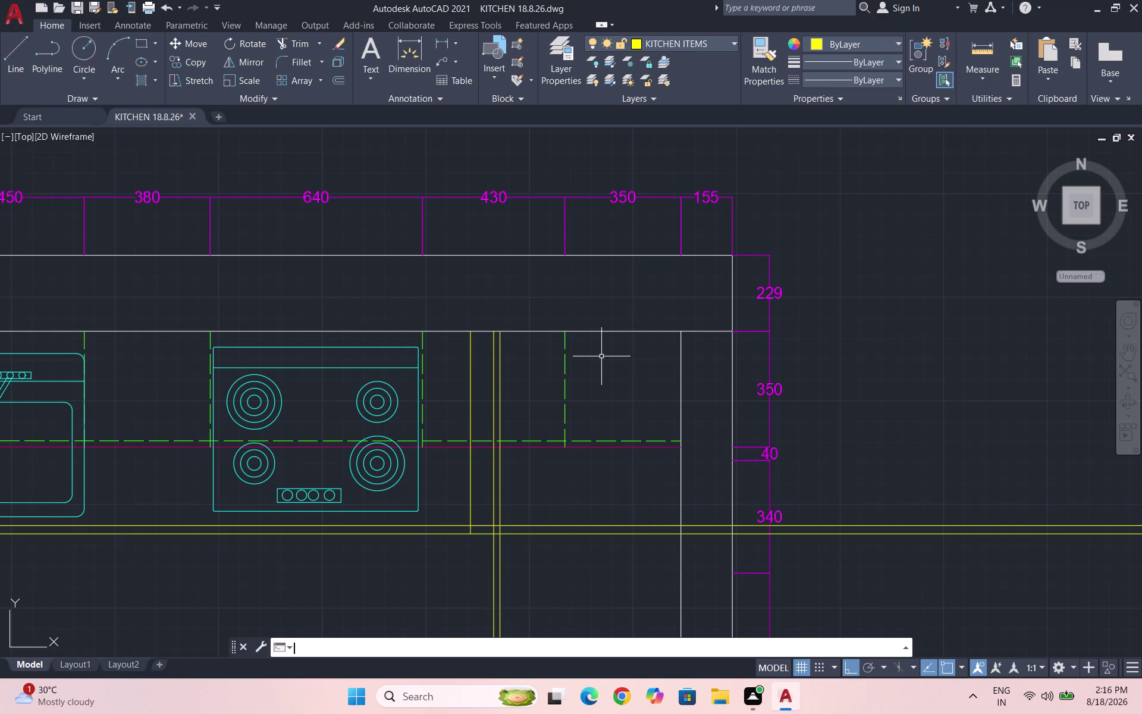
key(Return)
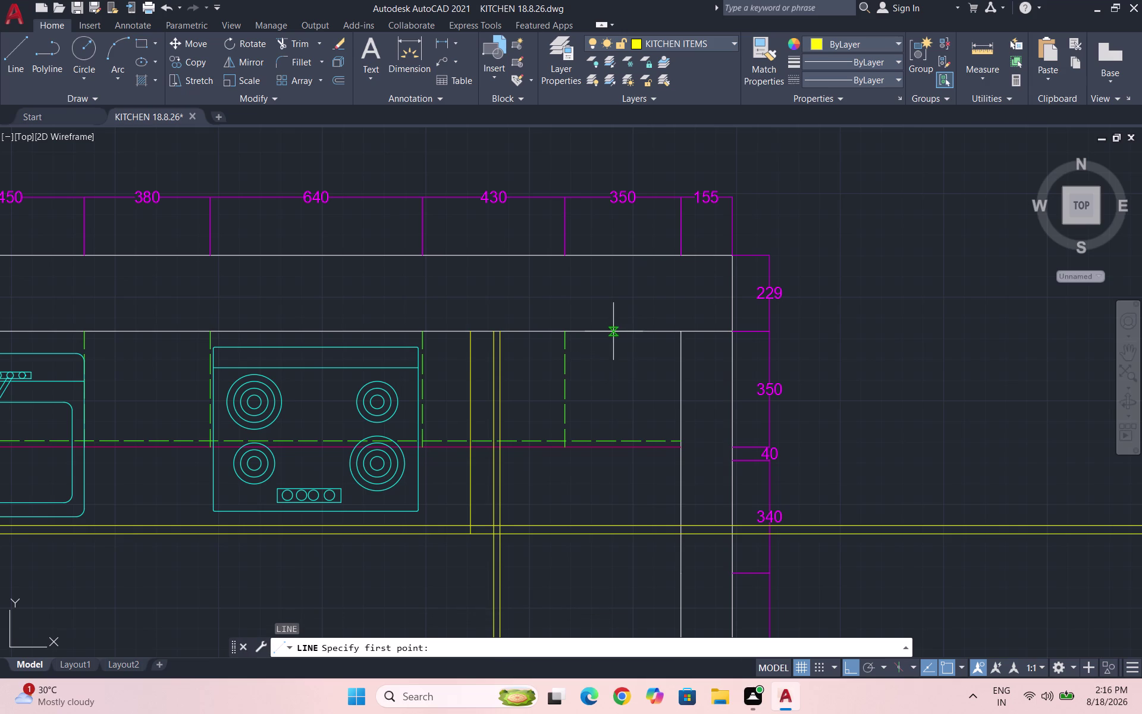
key(Escape)
scroll(up, 3)
Select the remaining dashed divider and start moving it, then cancel the move.
scroll(down, 3)
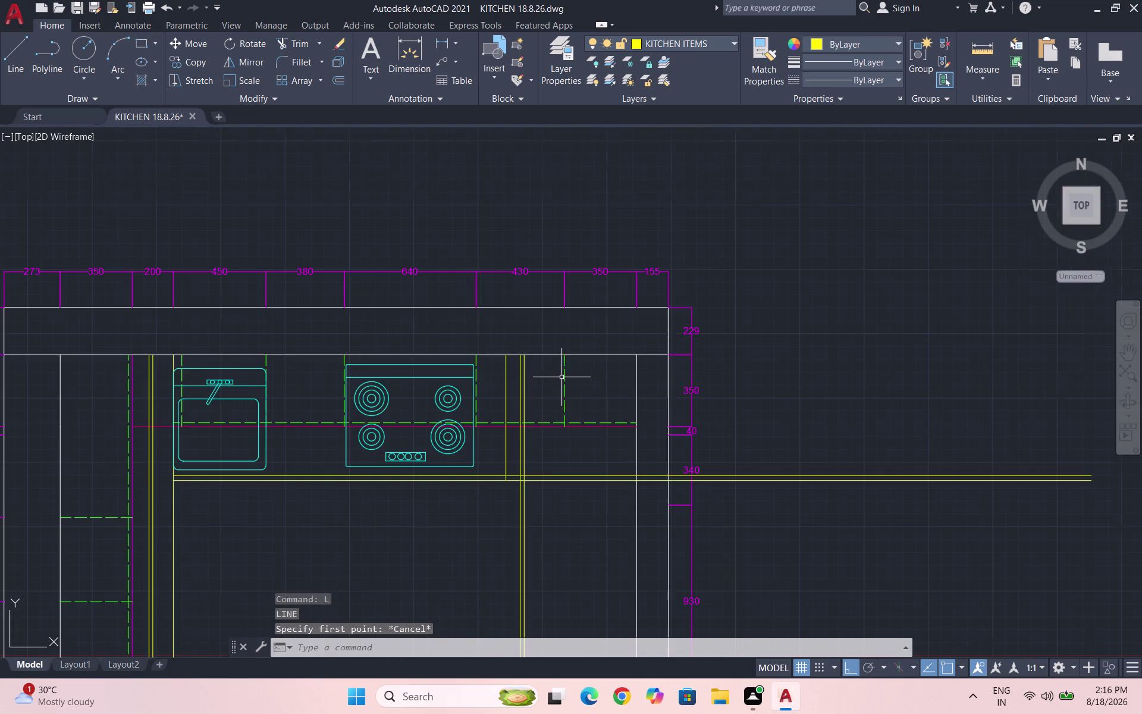
scroll(down, 3)
click(581, 380)
click(534, 378)
text(C)
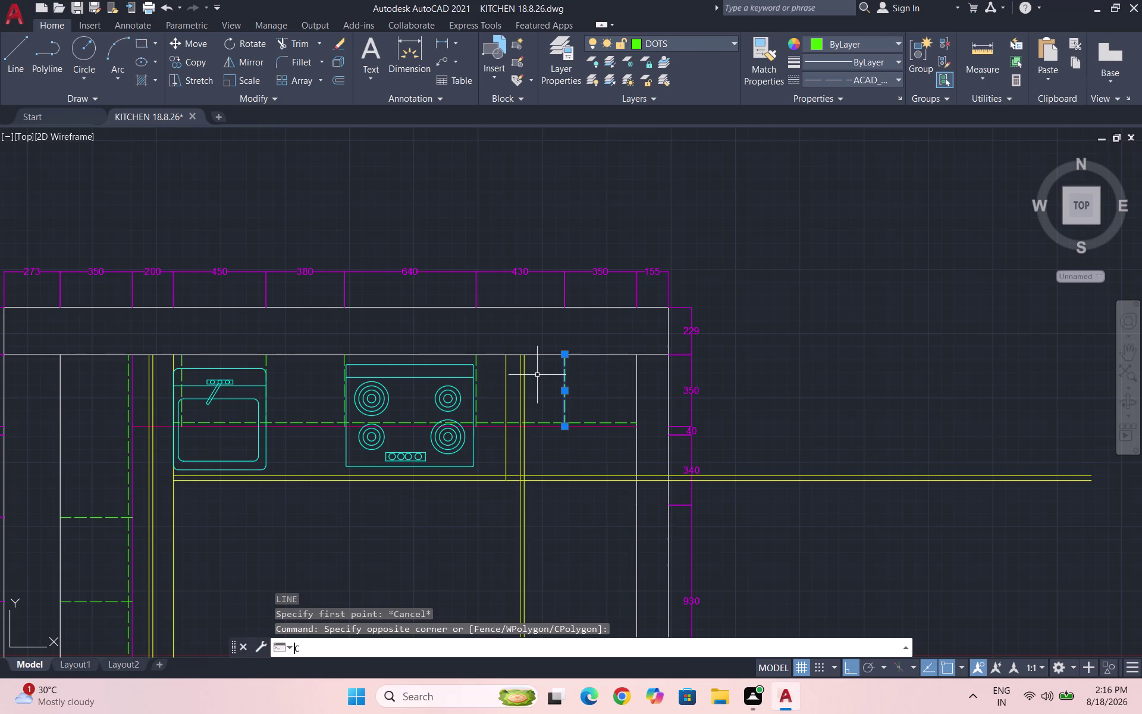
text(O)
key(BackSpace)
key(BackSpace)
key(m)
key(Return)
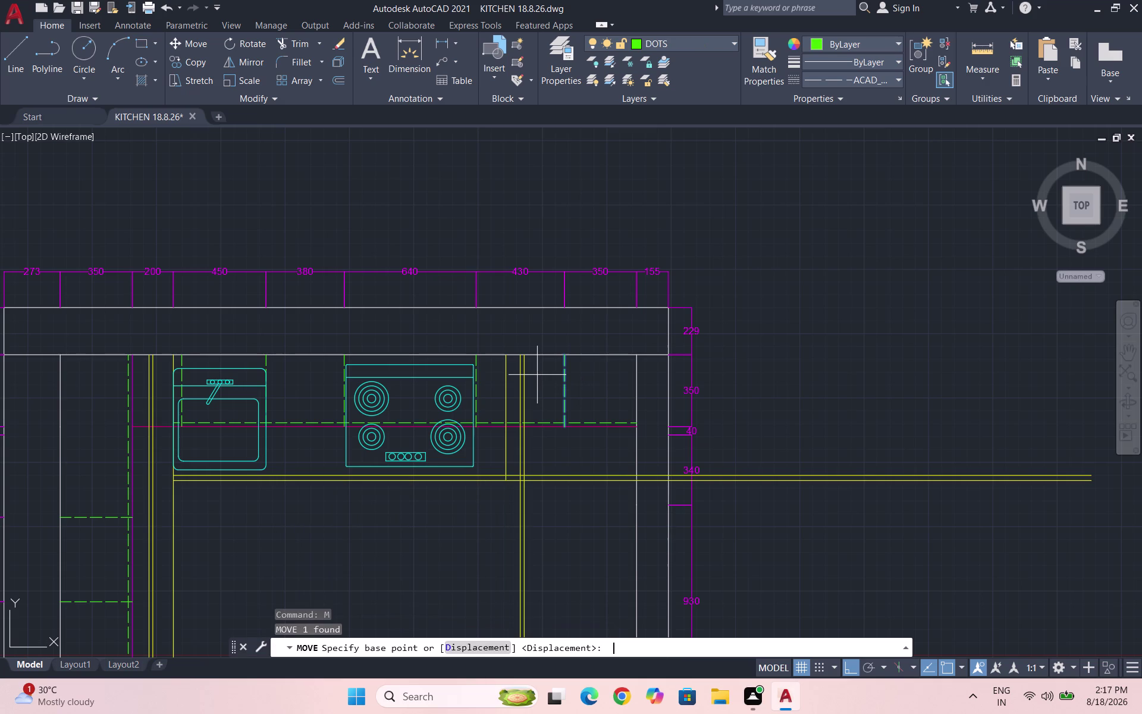
scroll(up, 3)
click(599, 379)
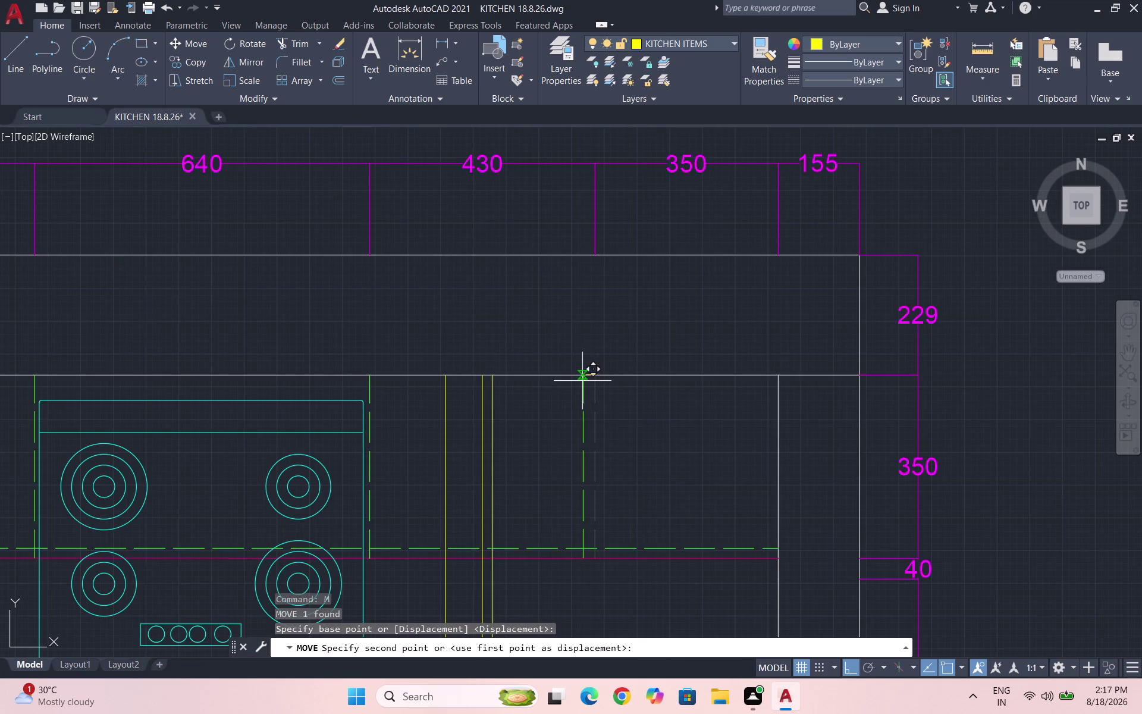
click(573, 378)
key(Escape)
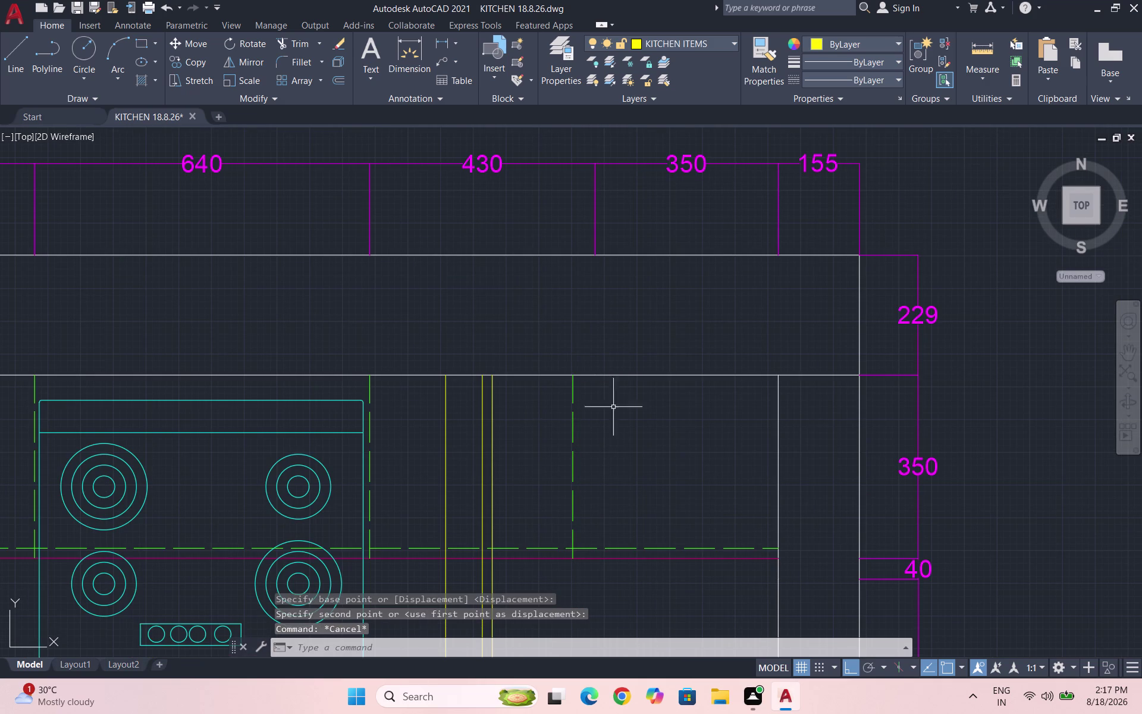
Start a line on the counter's back edge right of the hob, then cancel it.
key(l)
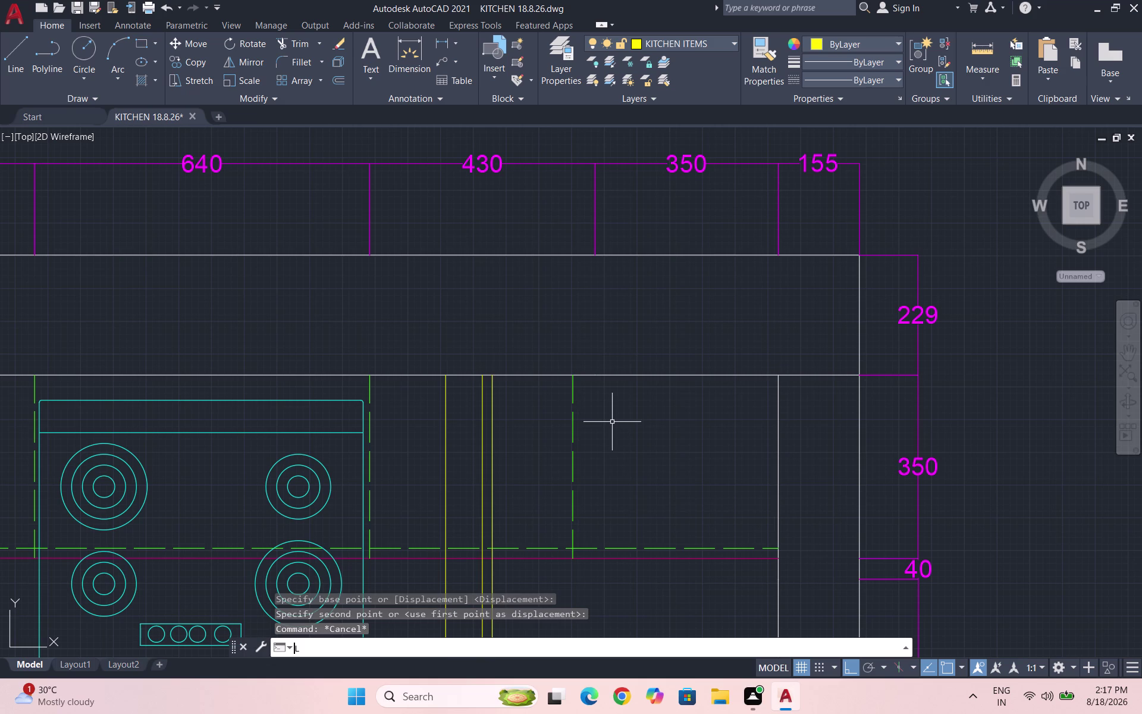
key(Return)
scroll(down, 3)
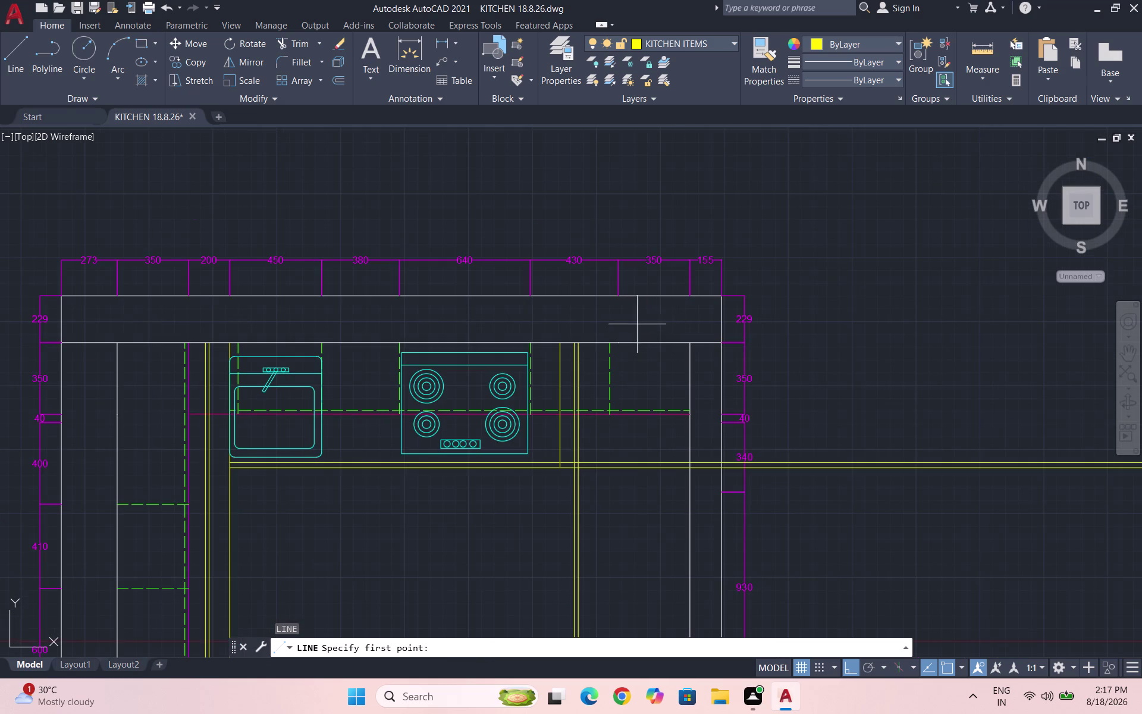
scroll(up, 3)
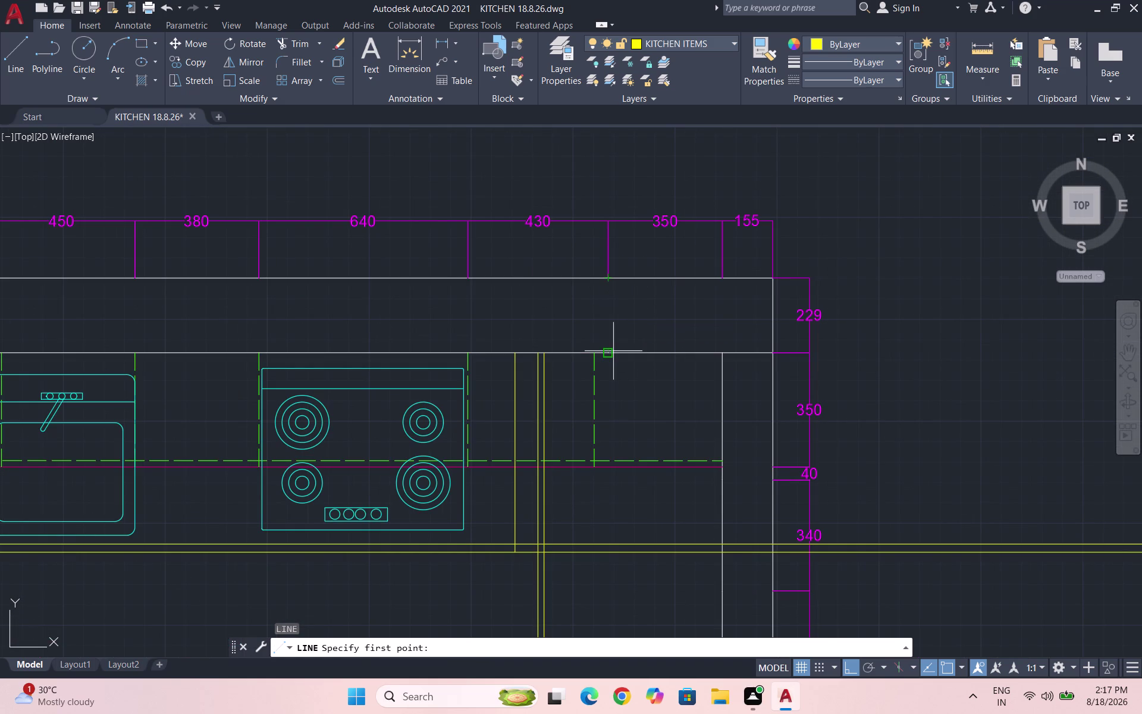
click(607, 353)
scroll(down, 3)
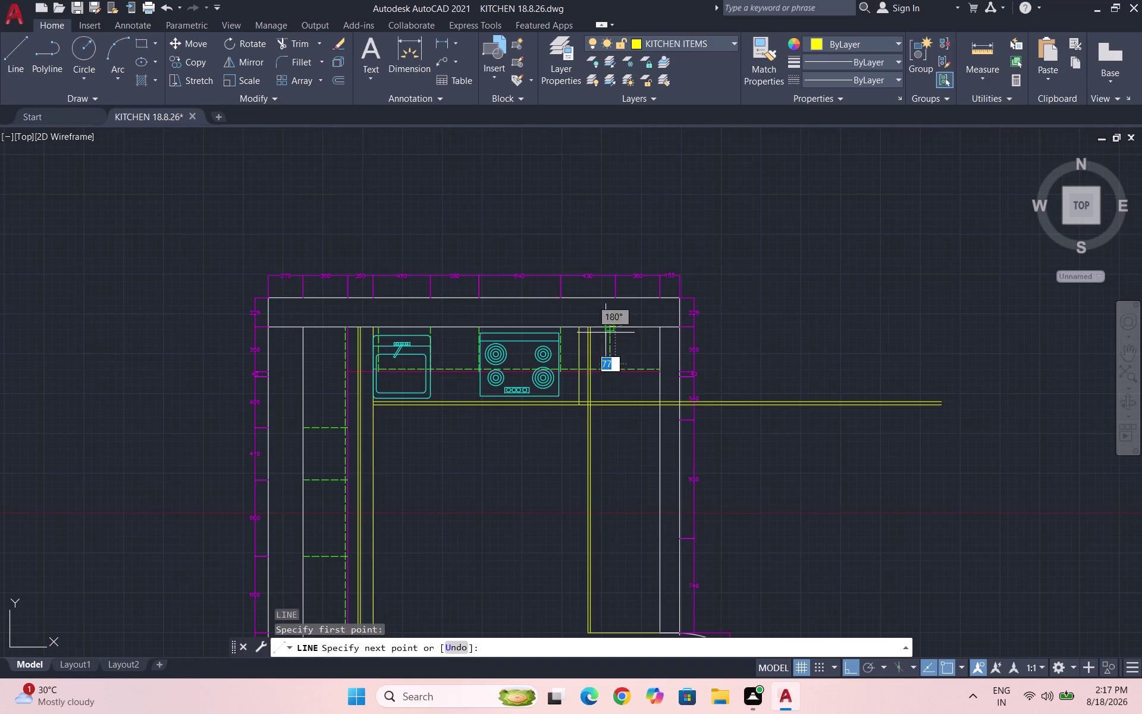
scroll(down, 3)
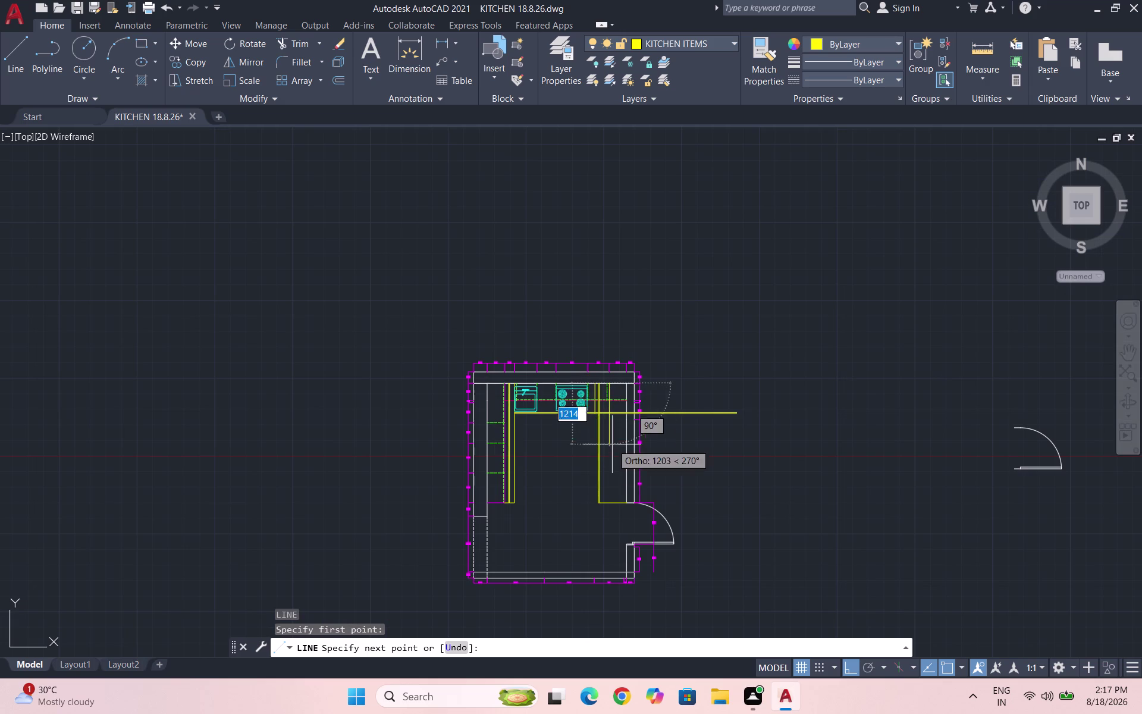
scroll(up, 3)
click(609, 471)
key(Escape)
Make DOTS the current layer from the Layer drop-down.
scroll(down, 3)
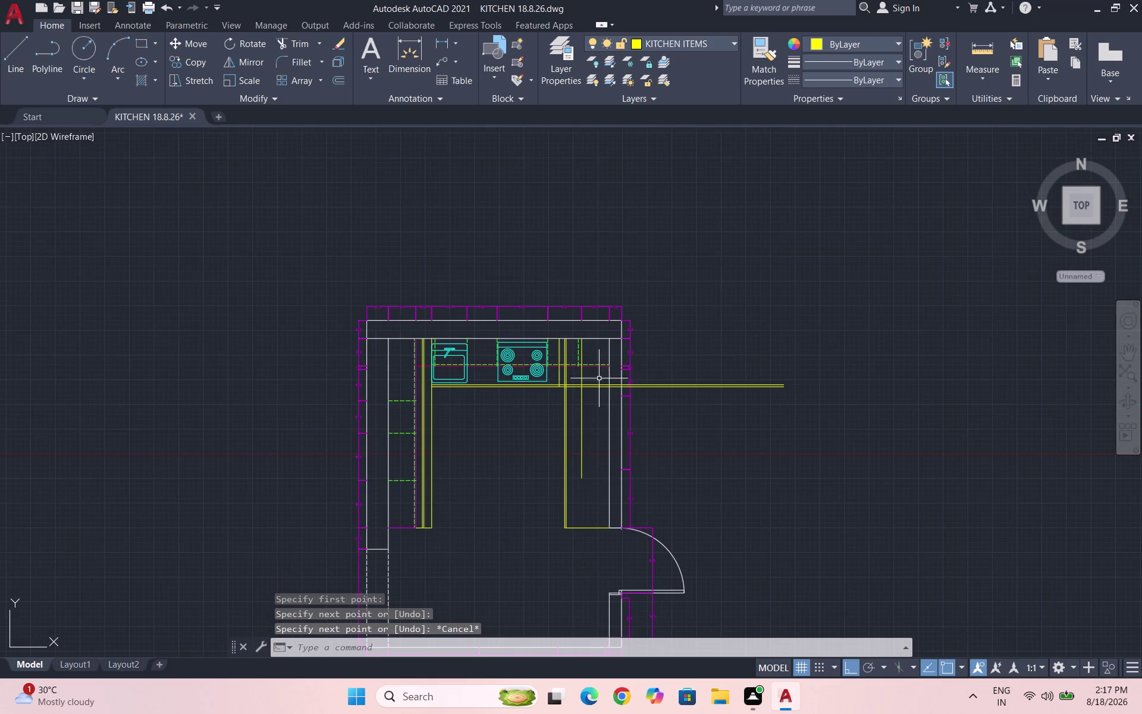
scroll(up, 3)
scroll(up, 3)
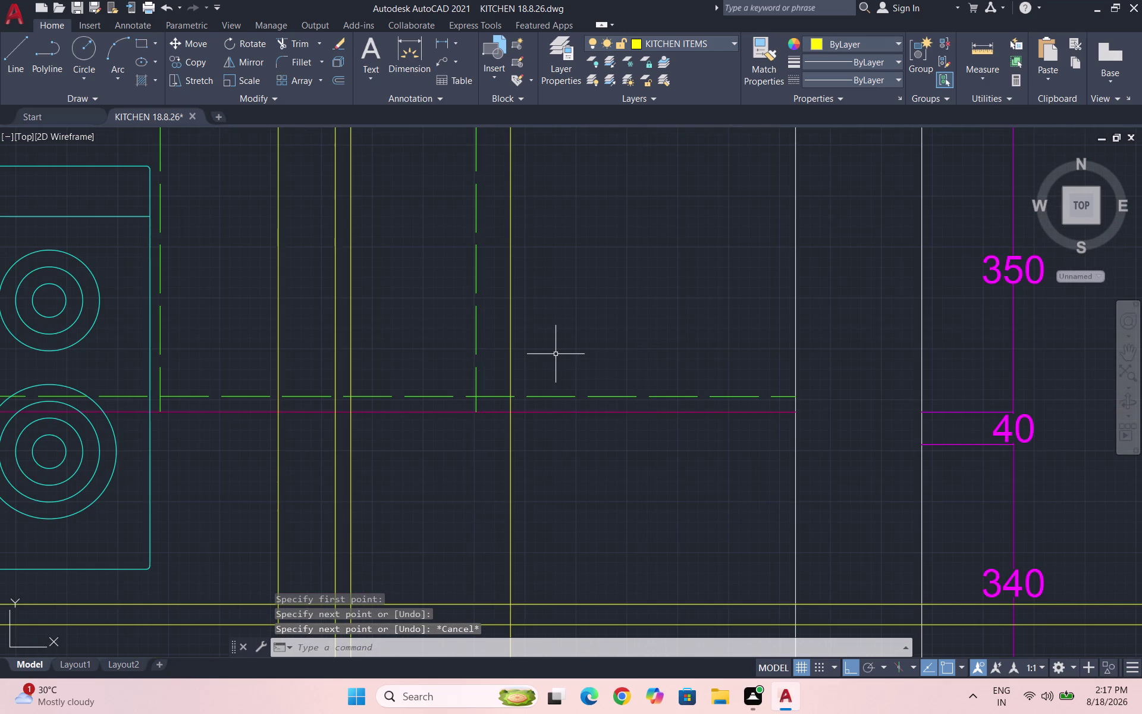
click(694, 45)
click(676, 114)
scroll(down, 3)
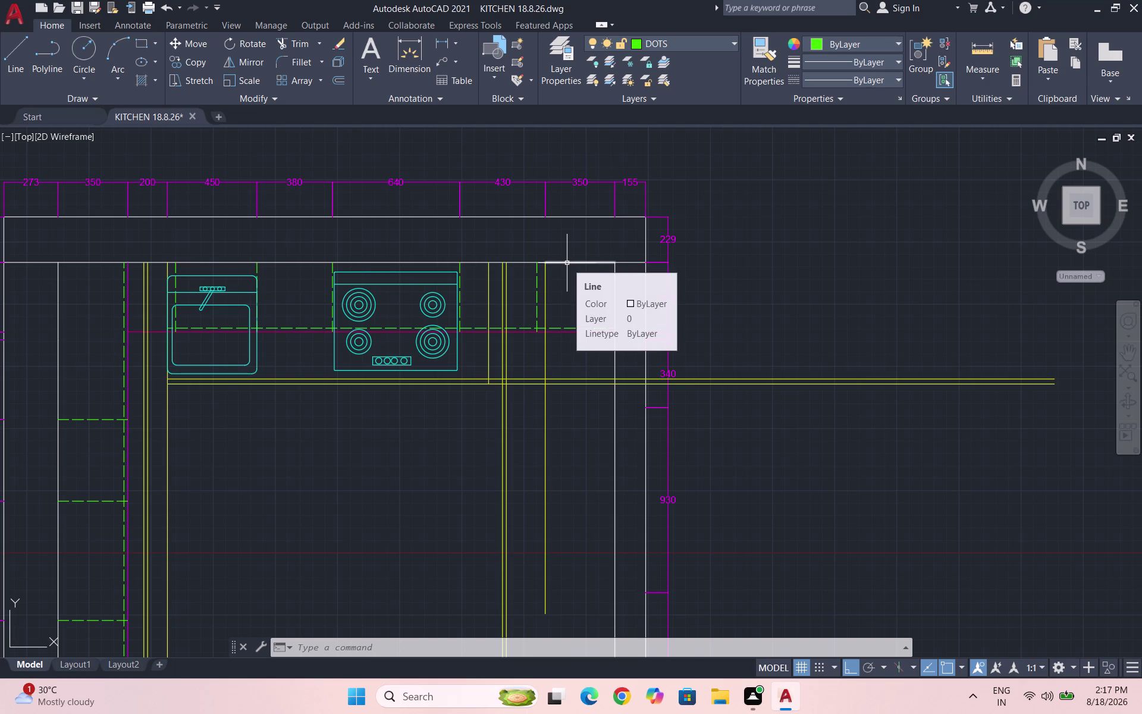
Set the current linetype to ACAD_ISO02W100.
click(856, 81)
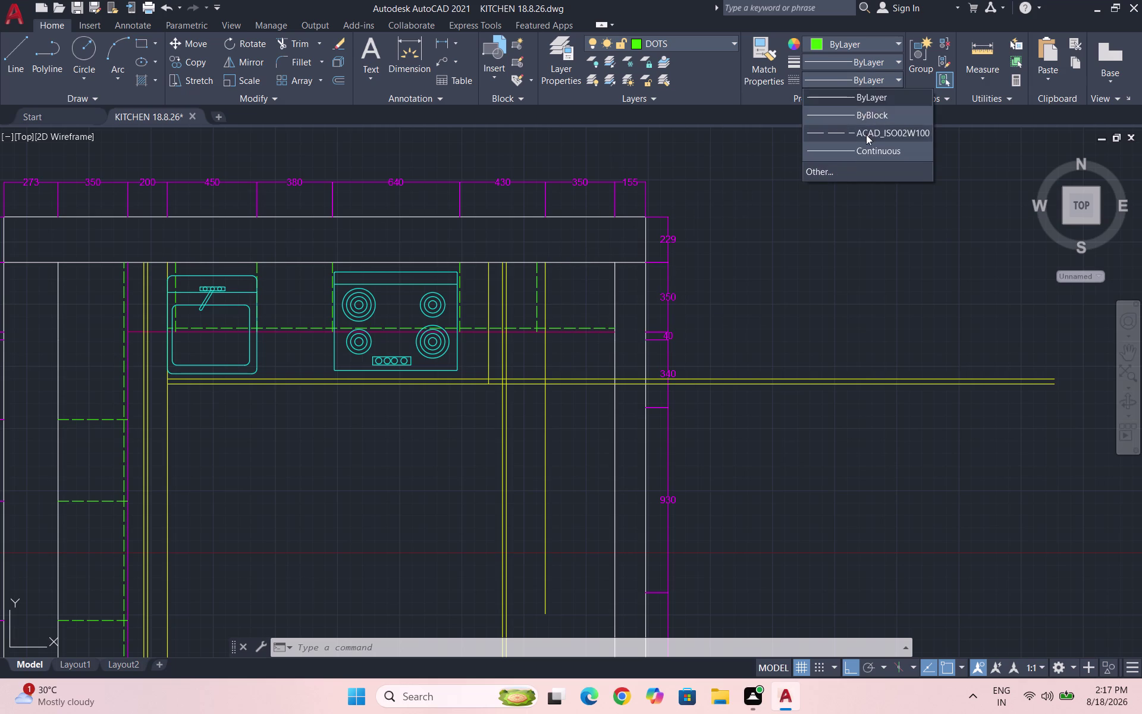
click(866, 134)
scroll(up, 3)
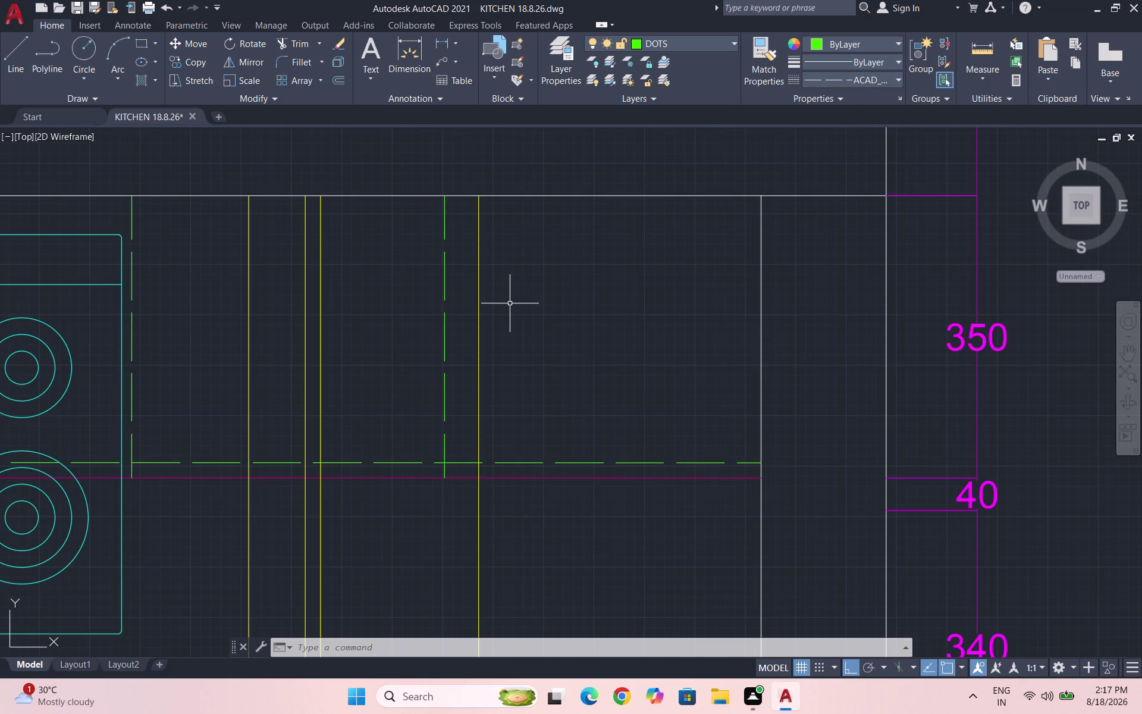
Draw a 730-long dashed line downward from the counter's back edge.
key(l)
key(Return)
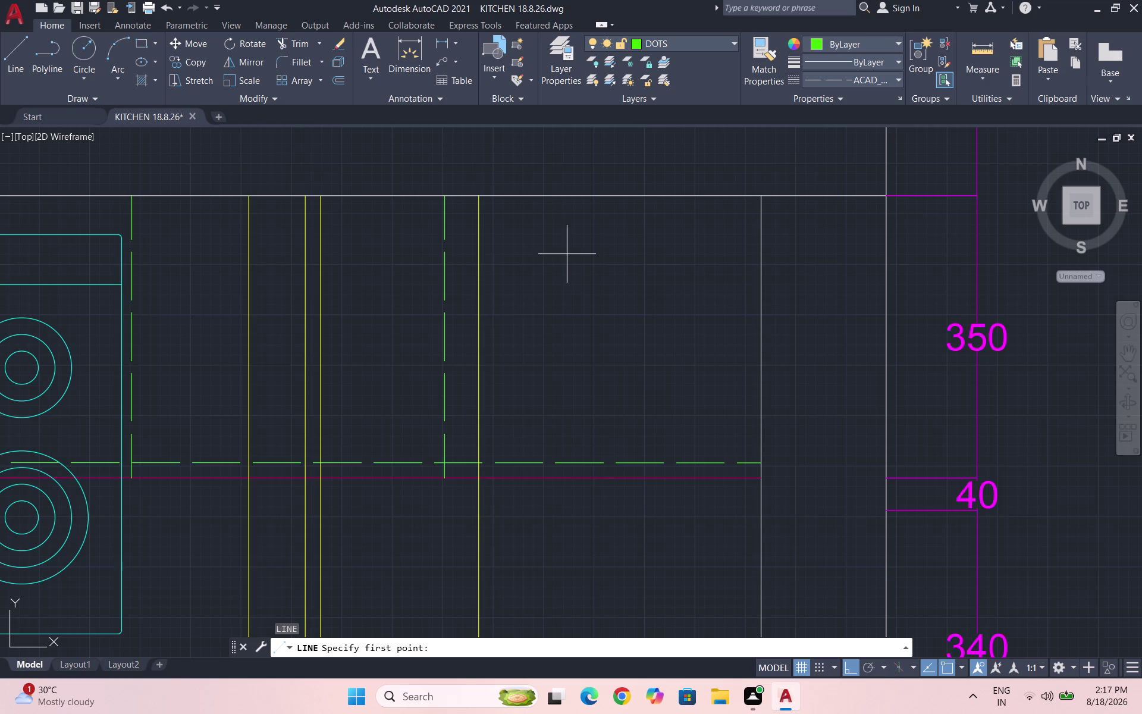
scroll(down, 3)
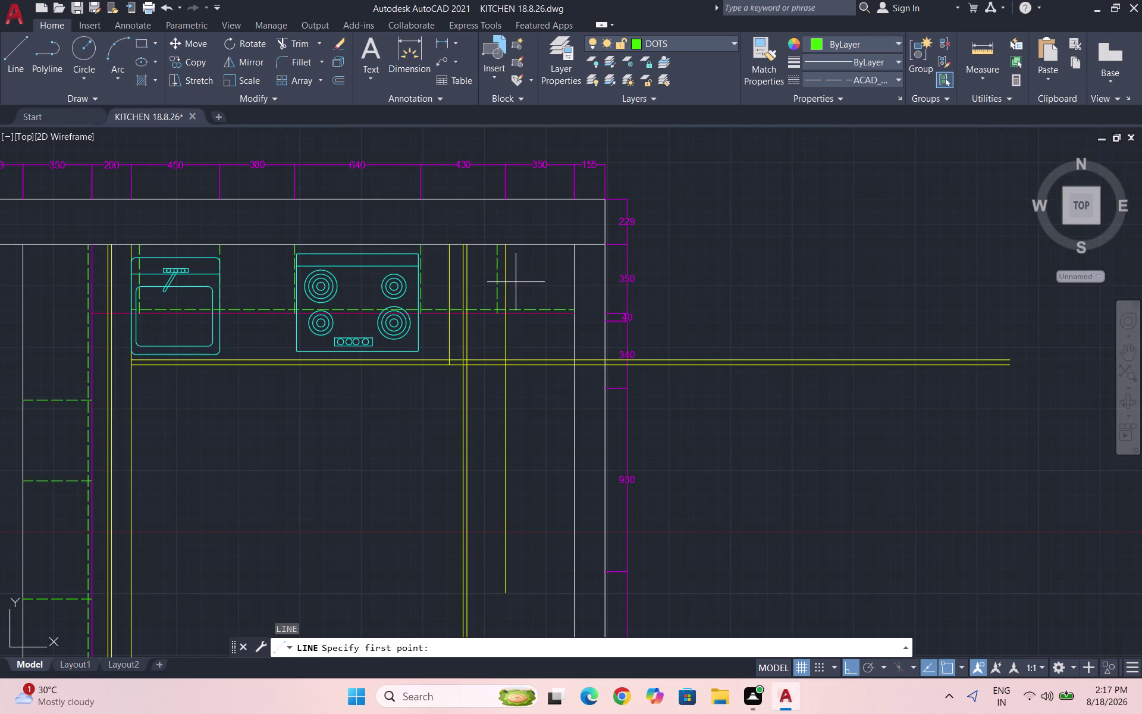
scroll(up, 3)
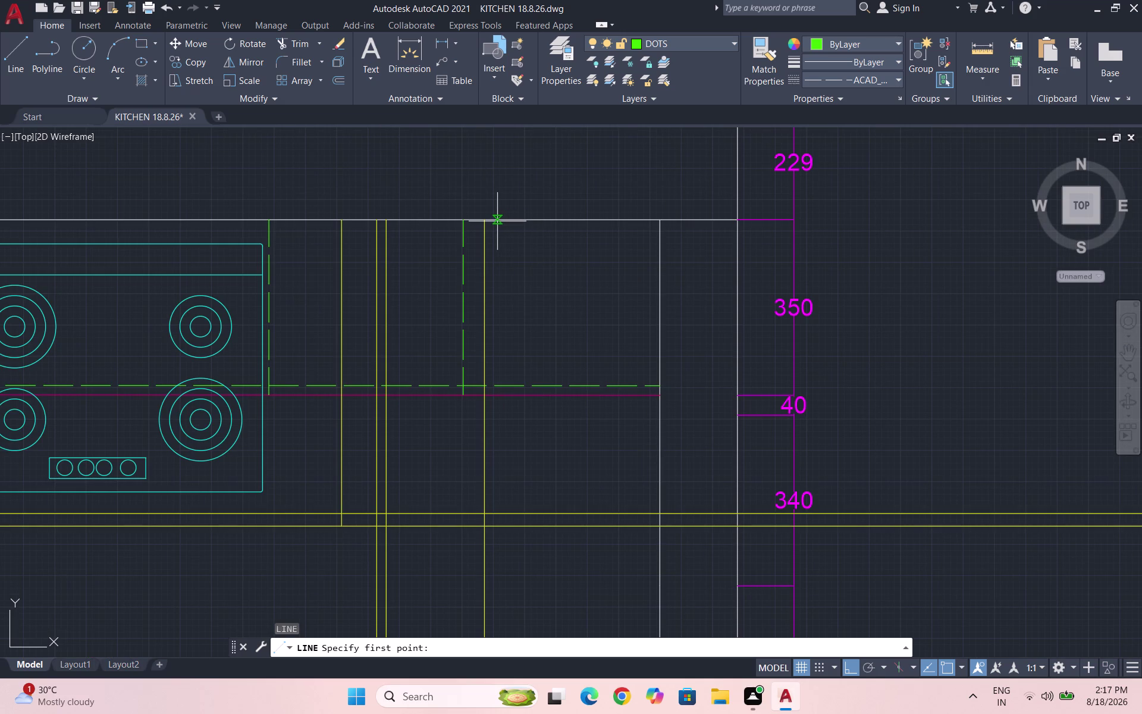
click(497, 221)
scroll(down, 3)
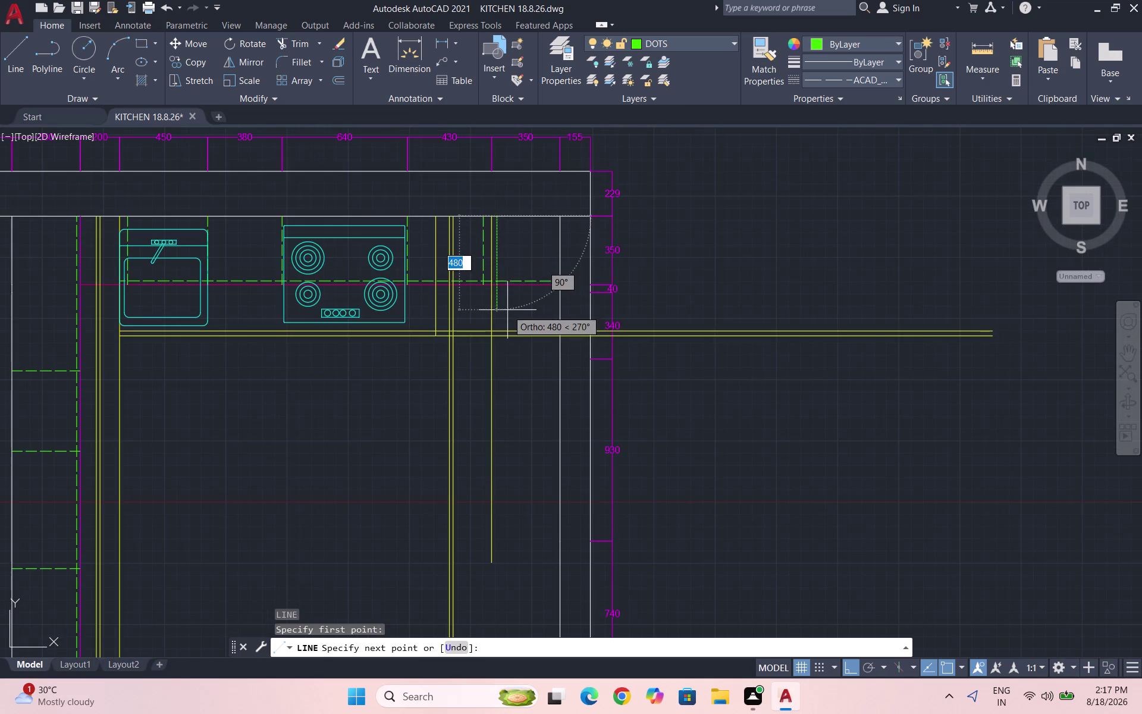
scroll(up, 3)
text(730)
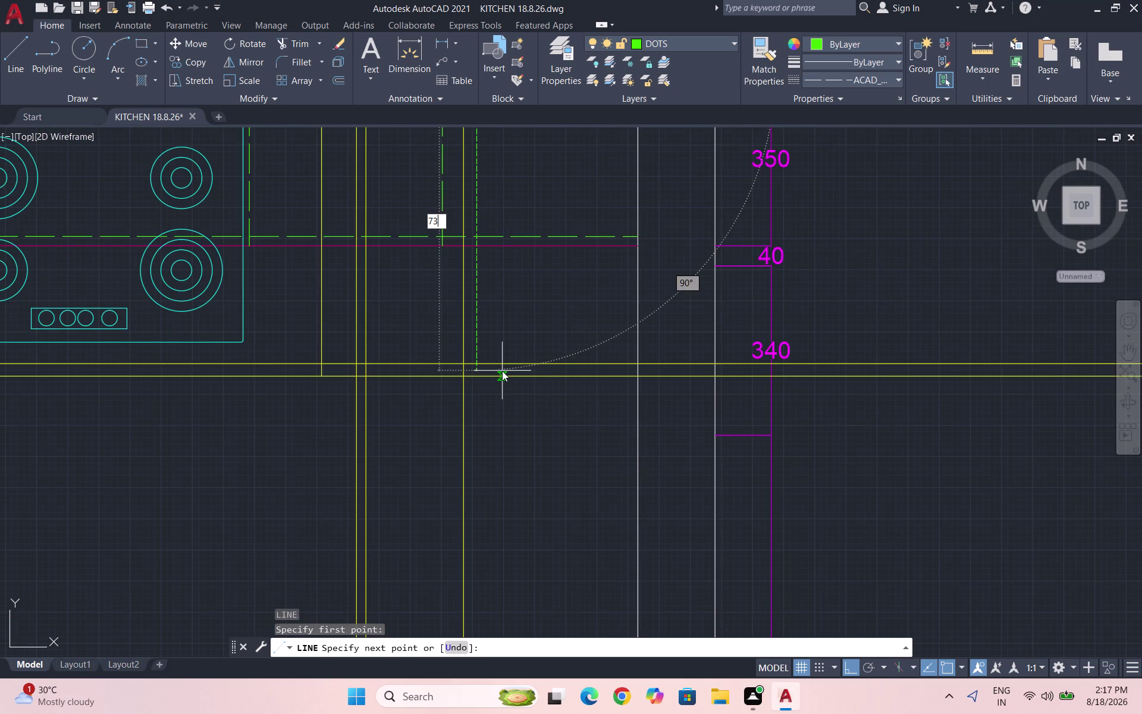
key(Return)
key(Return)
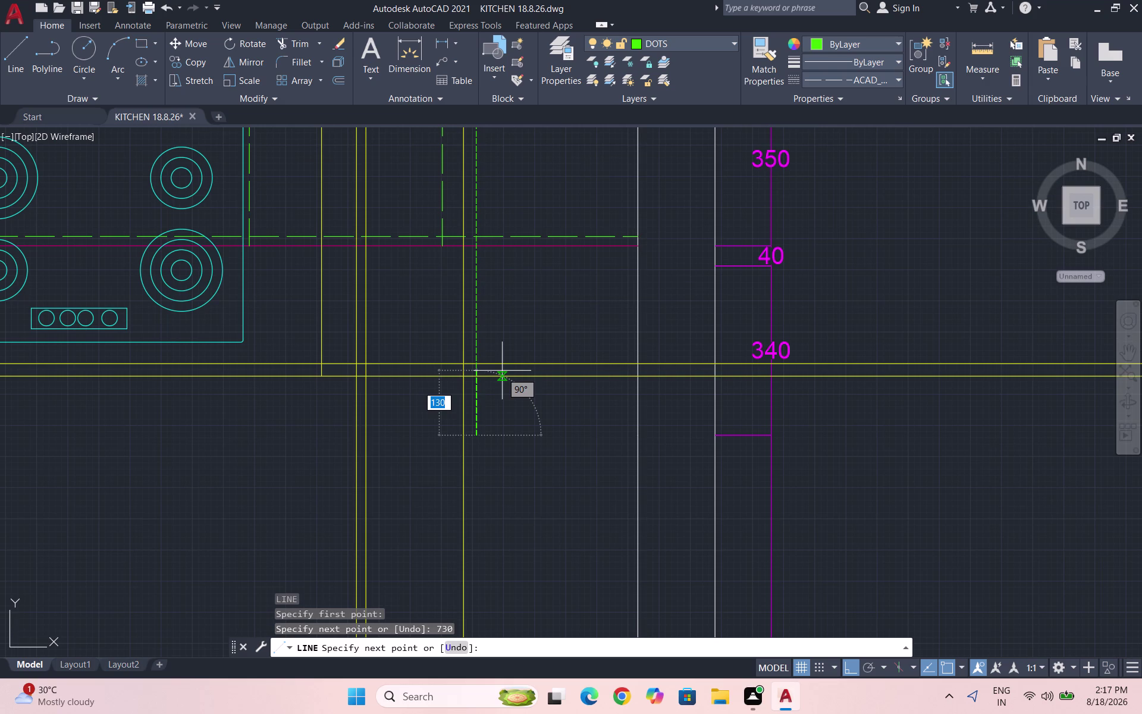
Start the TR trim command, ready to pick lines to trim.
scroll(down, 3)
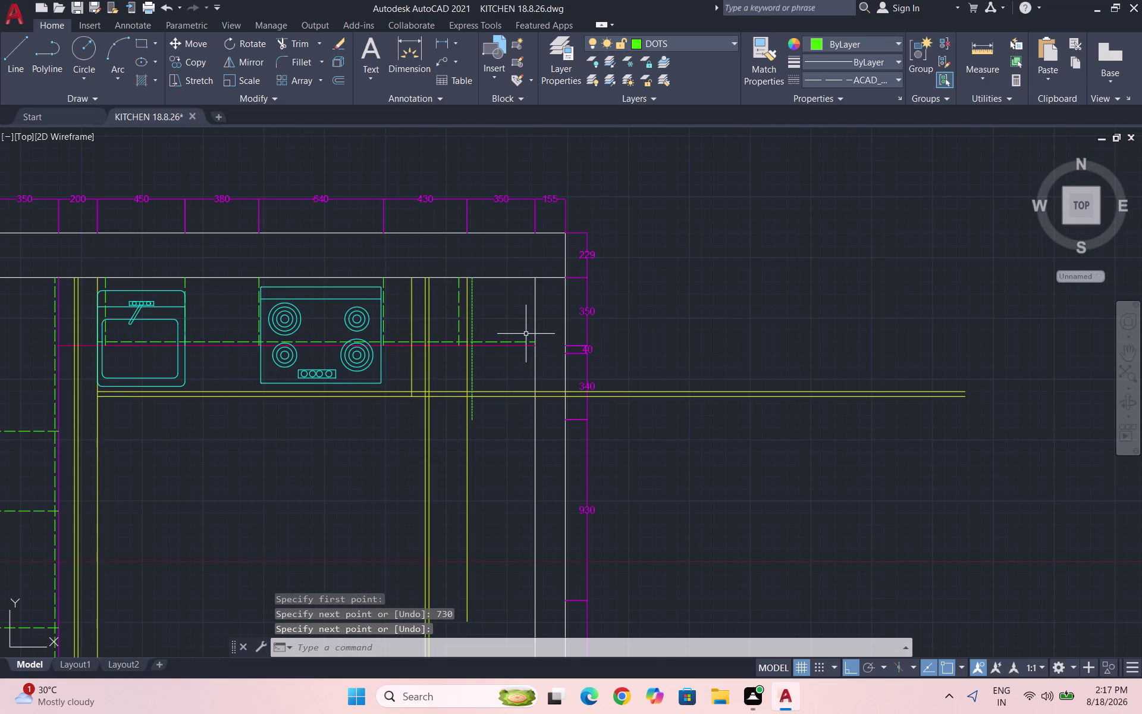
text(TR)
key(Return)
key(Return)
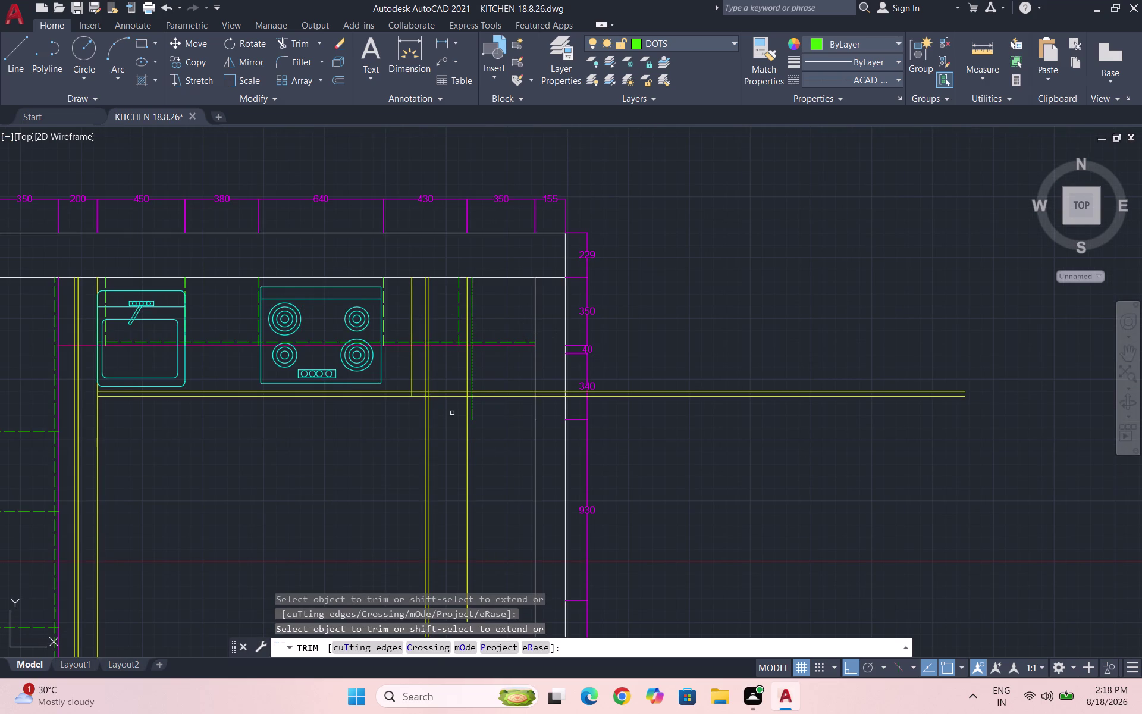
Trim the yellow counter lines overshooting the right cabinet edge with five fence cuts.
drag(450, 377, 457, 419)
drag(496, 387, 496, 426)
scroll(up, 3)
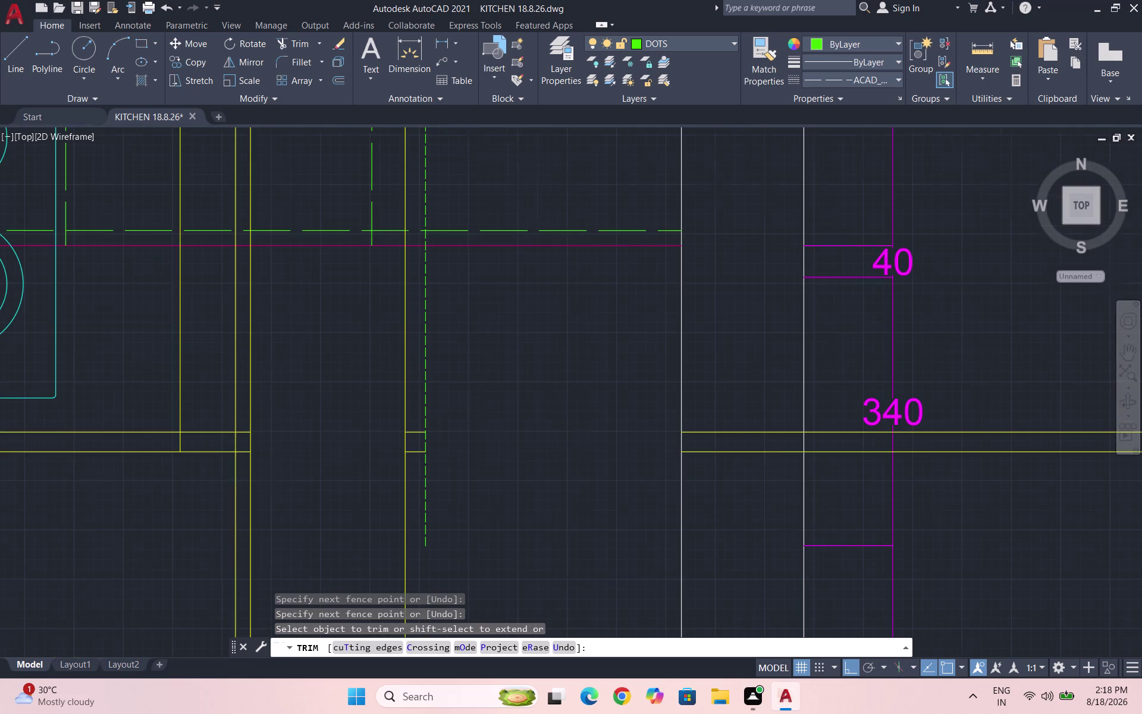
drag(415, 426, 422, 463)
drag(728, 411, 728, 508)
drag(840, 425, 841, 478)
key(Escape)
key(Escape)
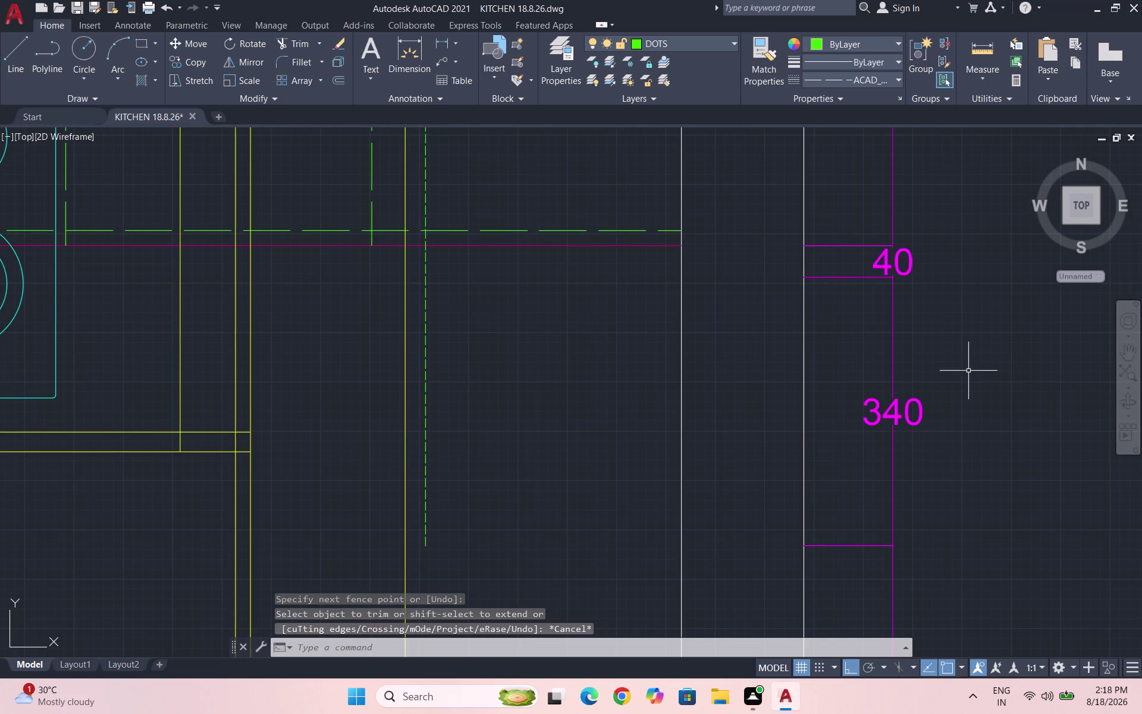
Save the drawing with Ctrl+S.
scroll(down, 3)
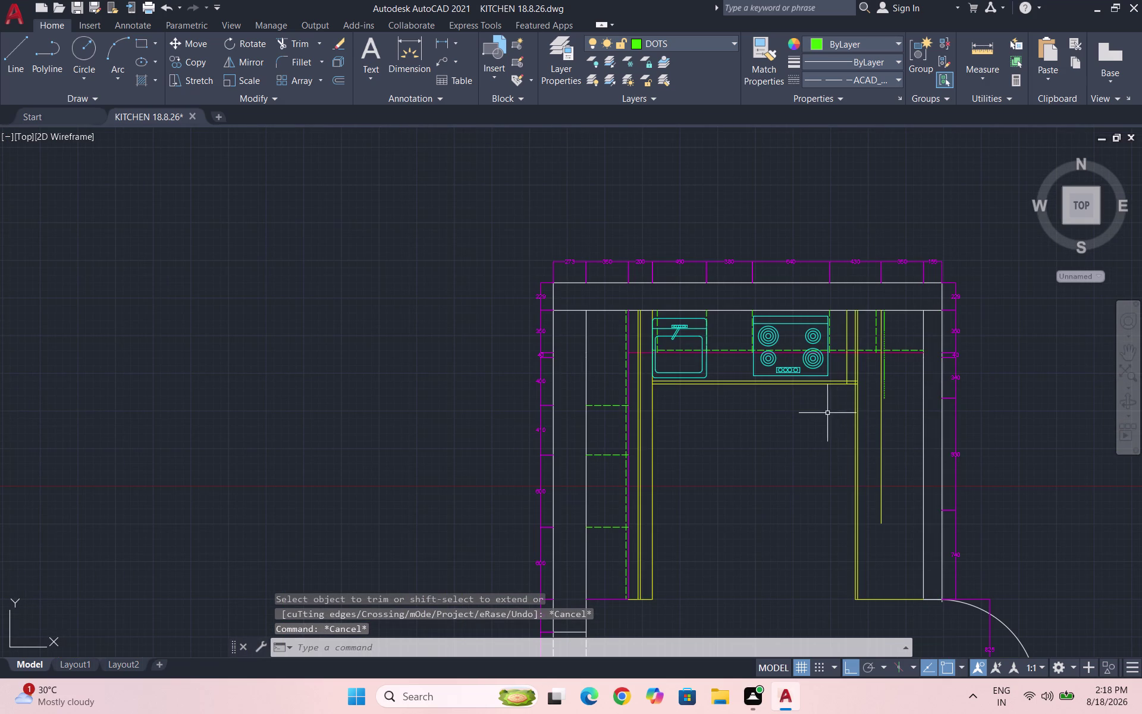
key(ctrl+s)
scroll(up, 3)
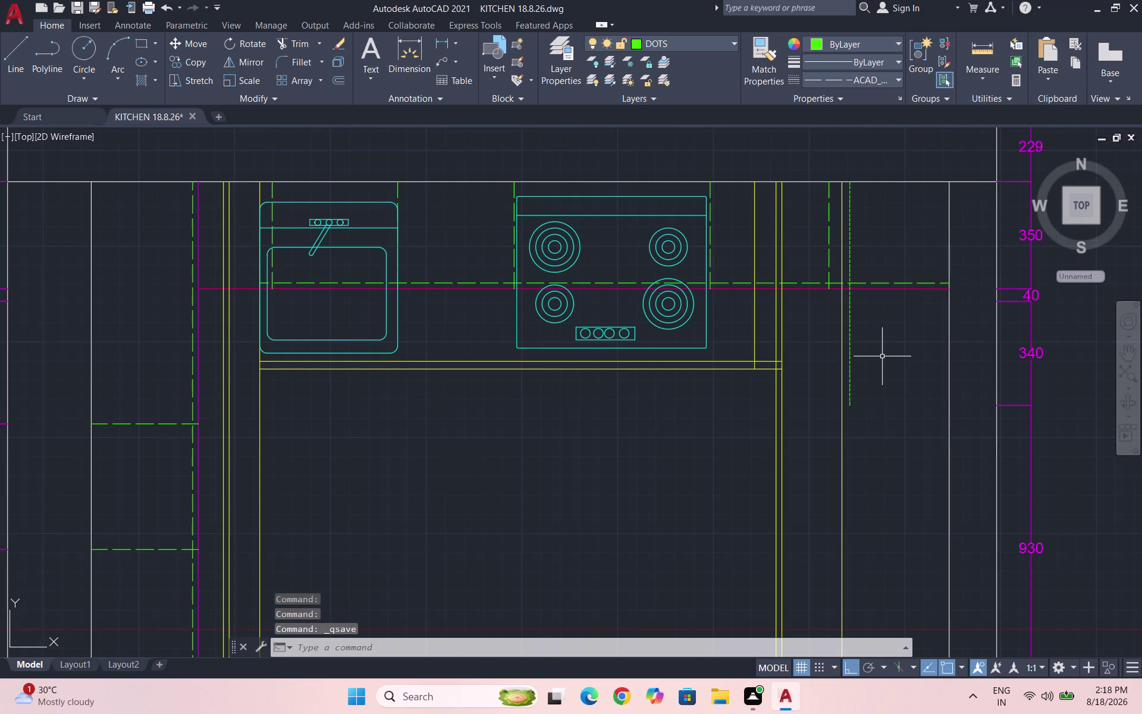
Draw a dashed line from the vertical line's foot to the cabinet's side edge, then select both lines.
key(l)
key(Return)
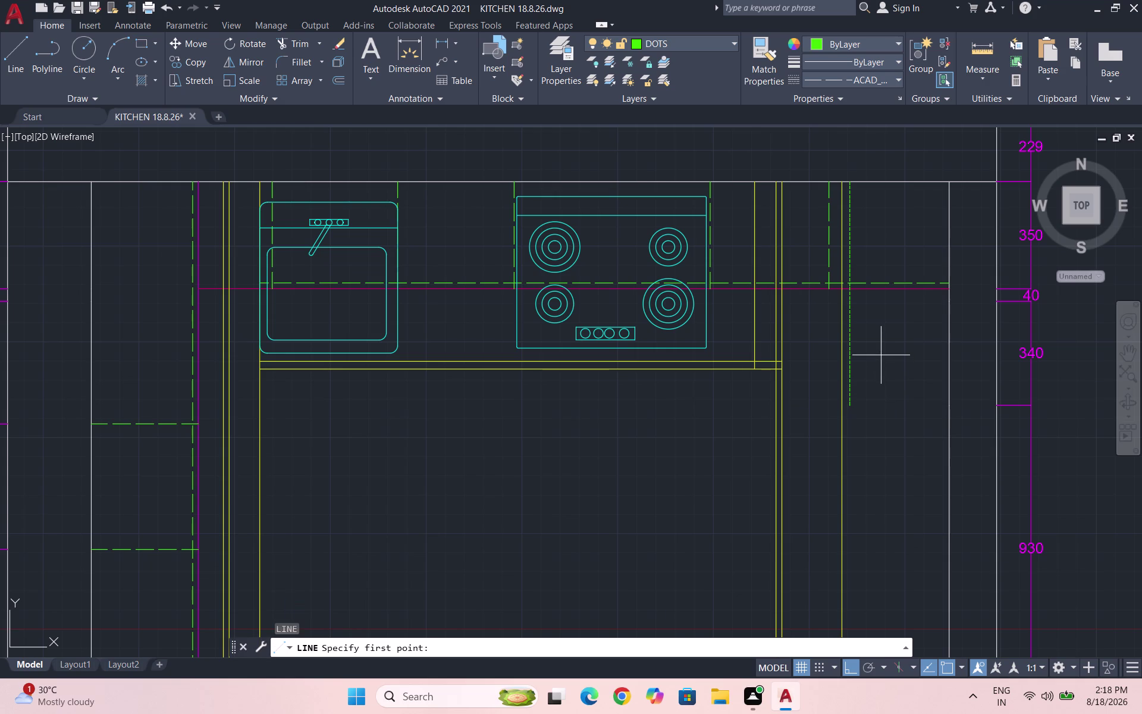
scroll(up, 3)
scroll(down, 3)
scroll(down, 3)
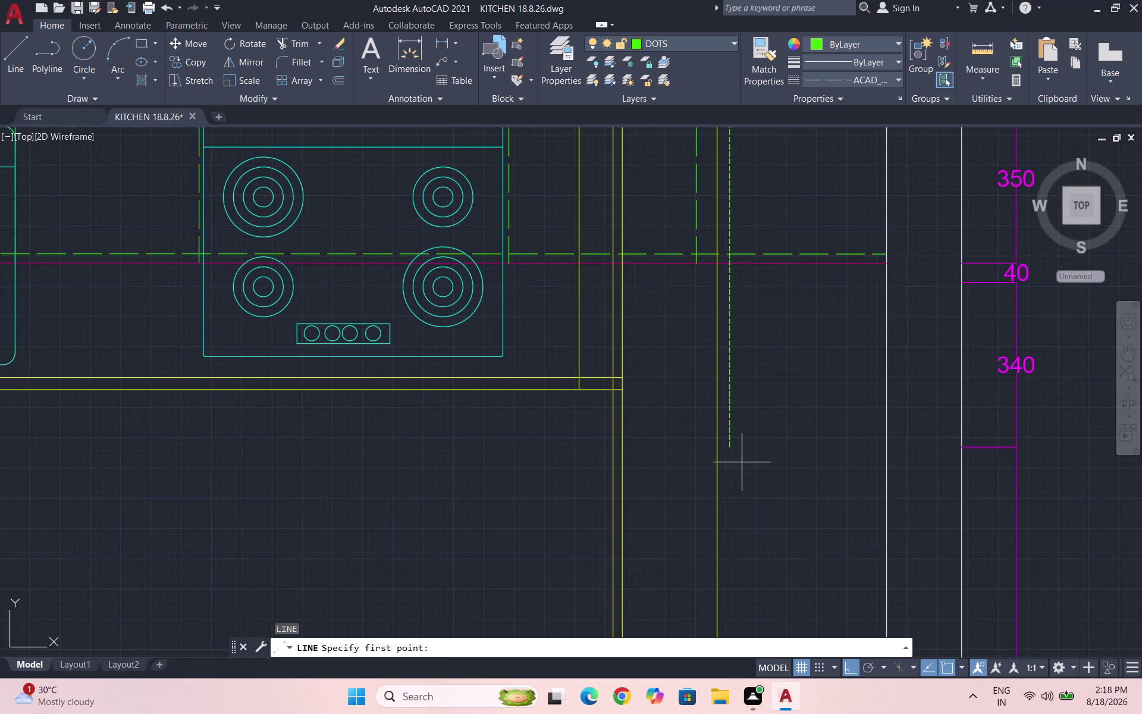
scroll(up, 3)
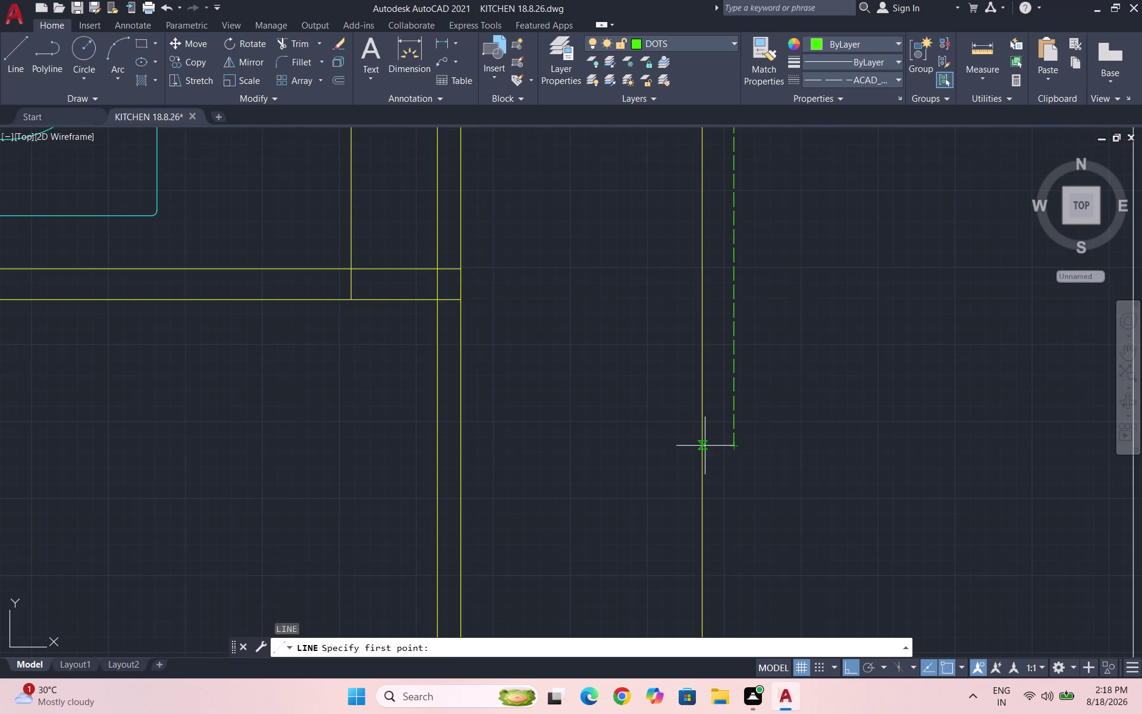
click(702, 446)
scroll(down, 3)
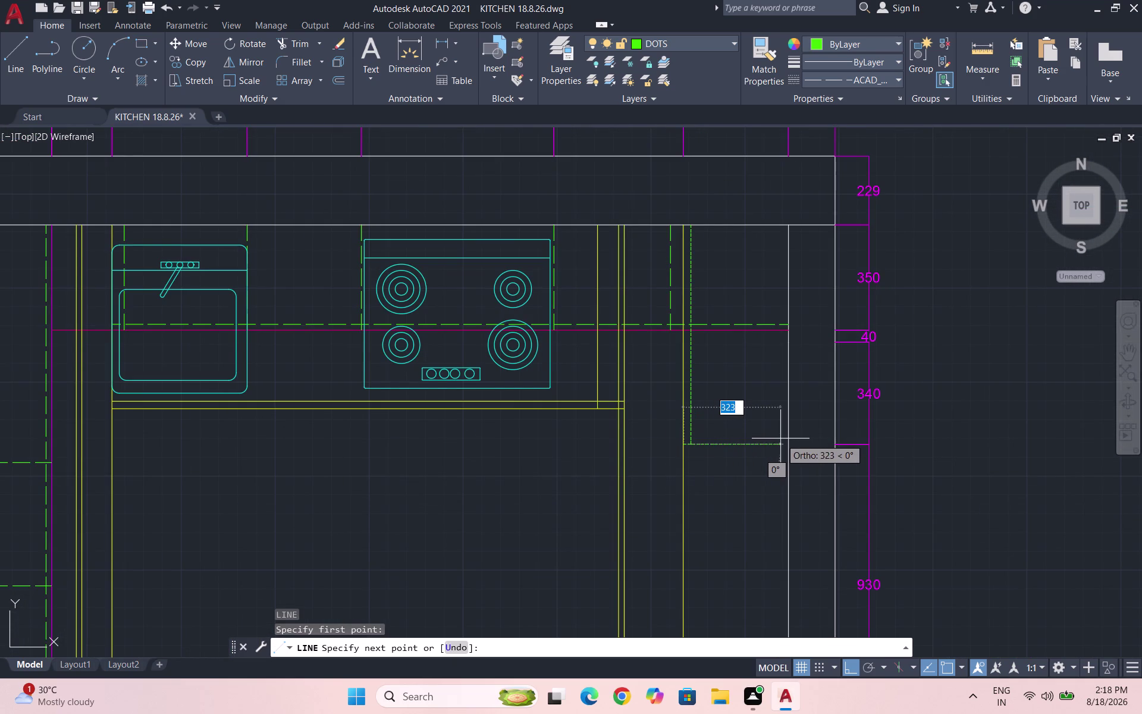
scroll(up, 3)
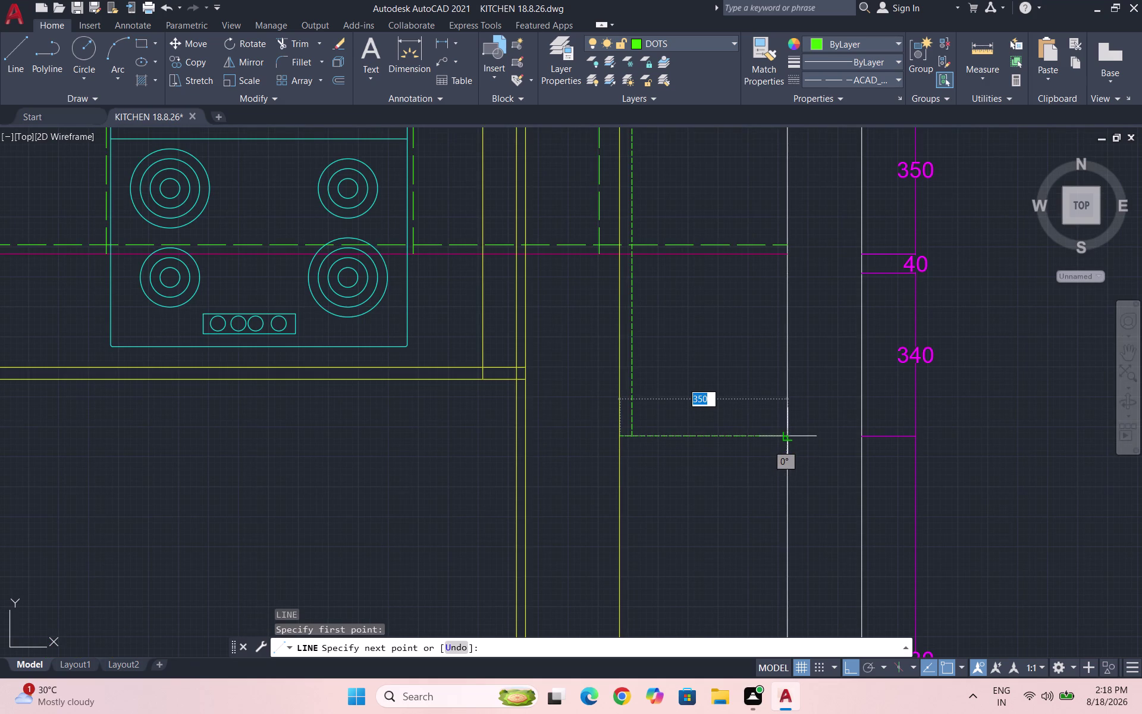
click(786, 430)
key(Escape)
drag(717, 454, 708, 454)
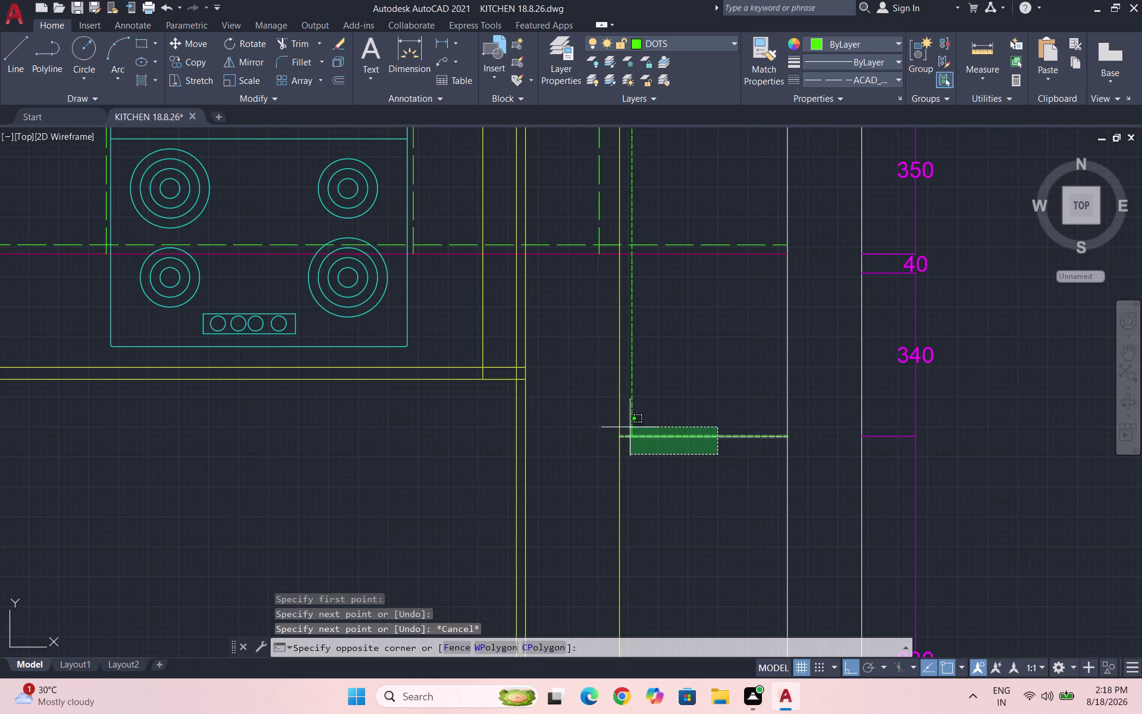
Open Properties for the two dashed lines and try linetype scales 5 and 7.
click(622, 420)
text(PR)
key(Return)
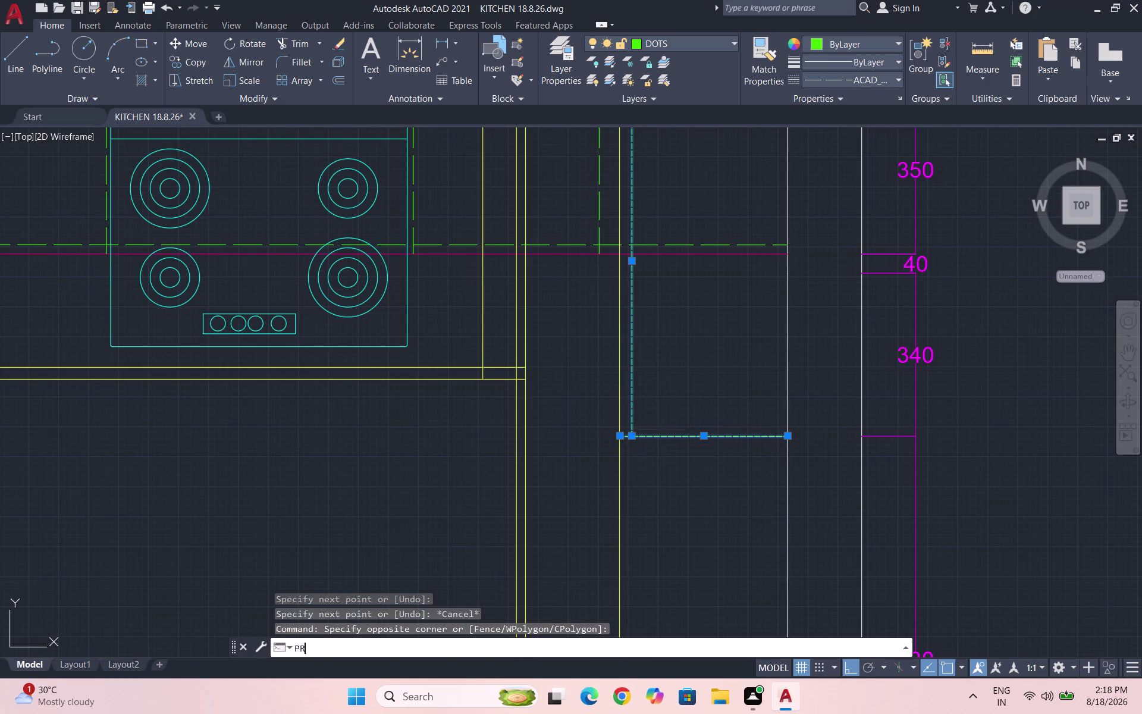
scroll(up, 3)
click(112, 144)
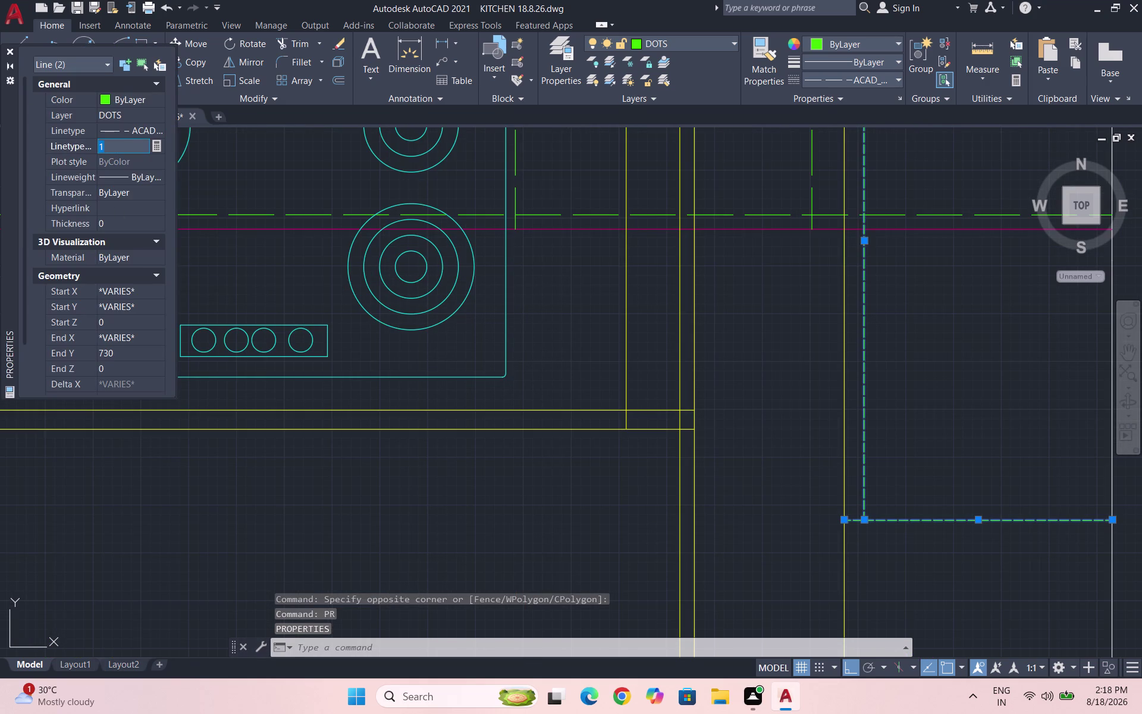
key(5)
key(Return)
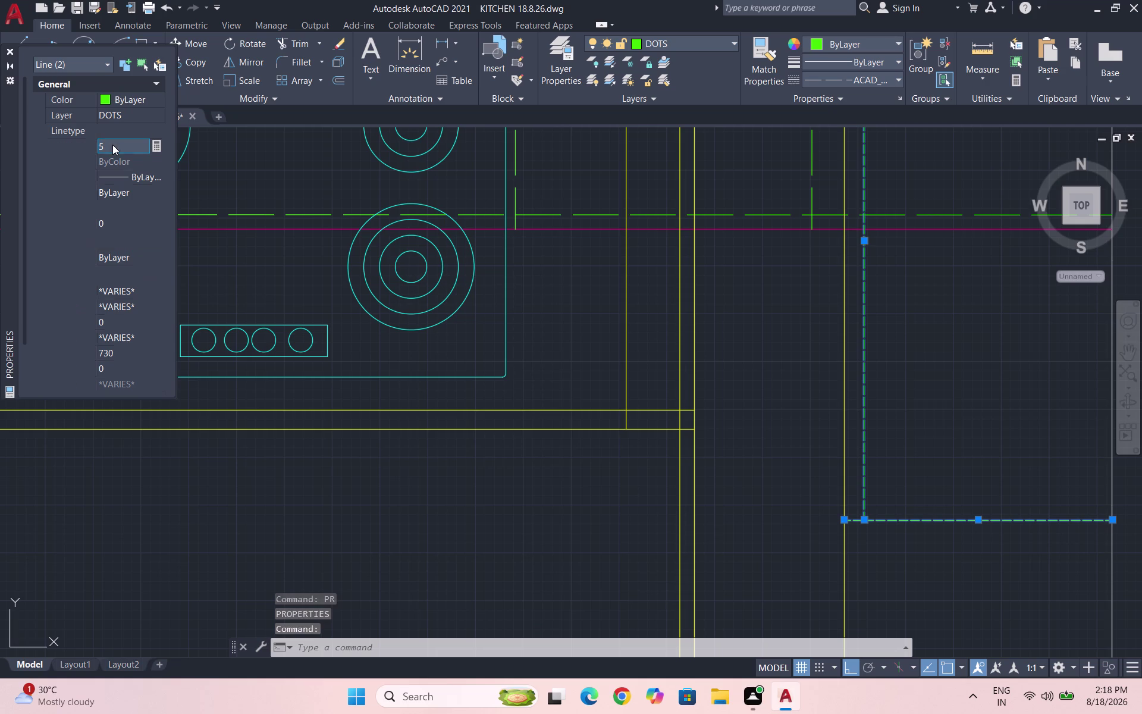
click(111, 141)
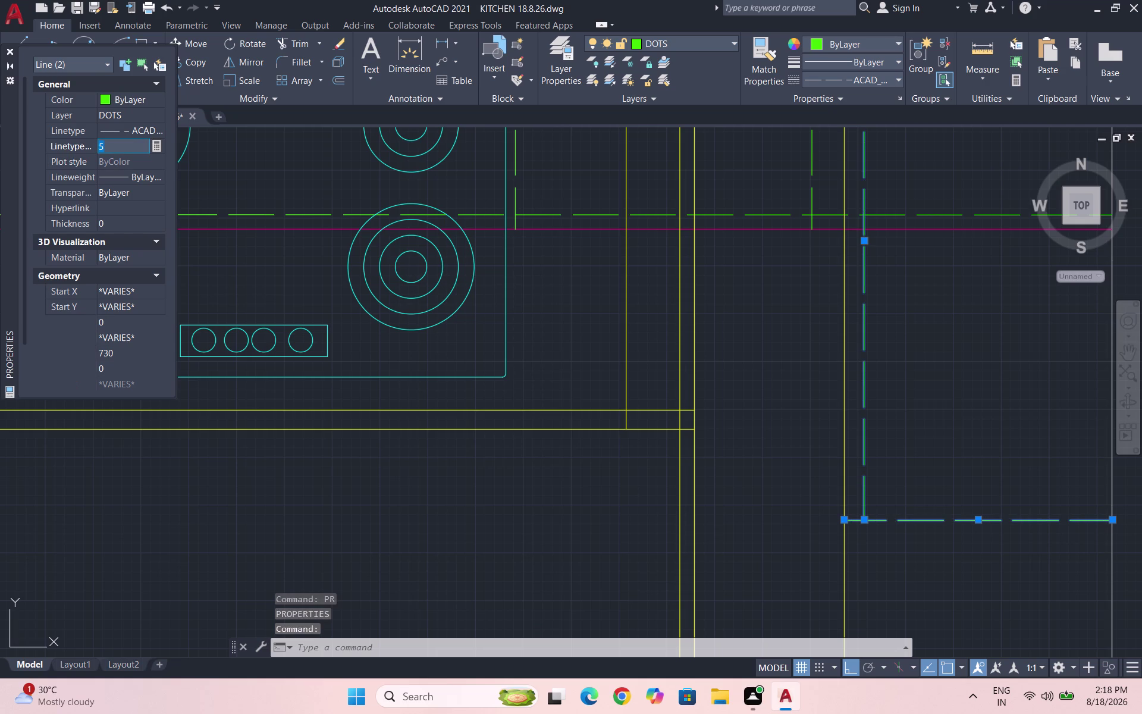
key(7)
key(Return)
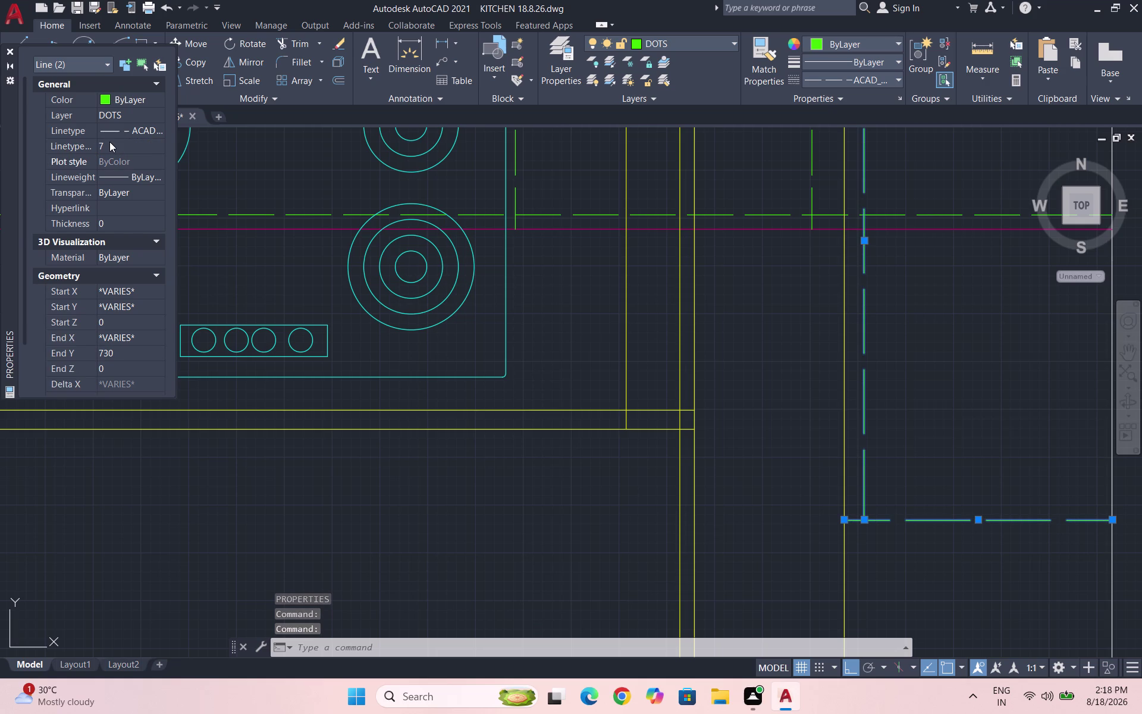
Try linetype scales 1, 0.5 and 9, settle on 3, and close Properties.
click(111, 140)
key(1)
key(Return)
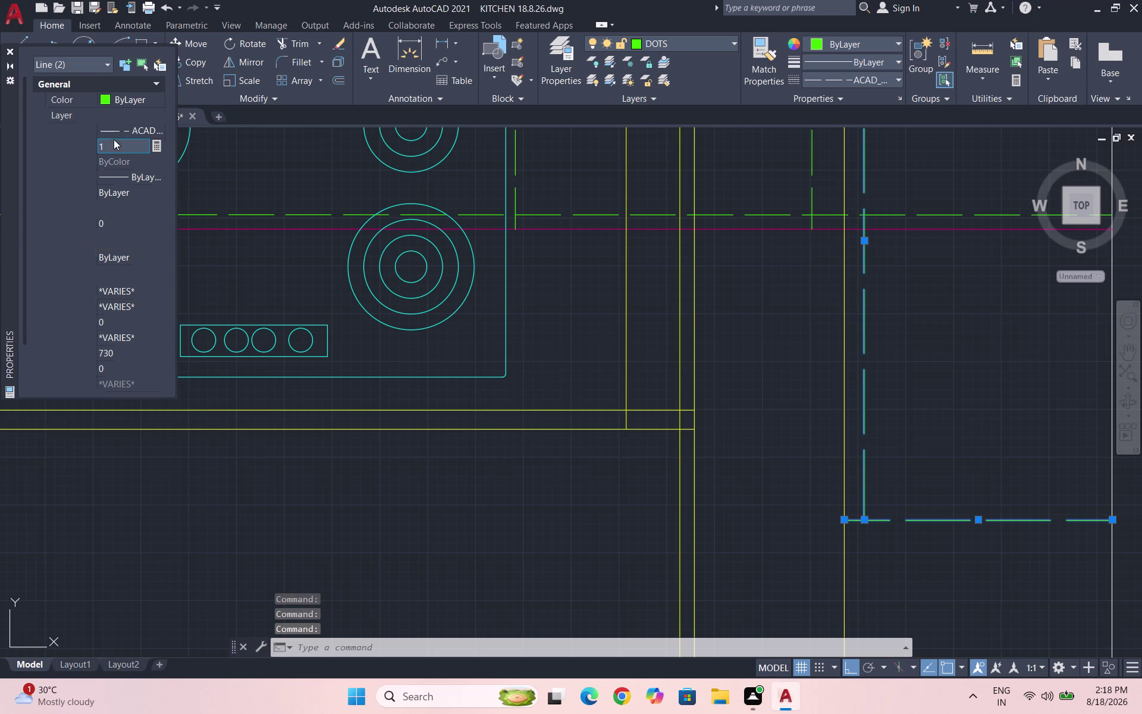
click(113, 141)
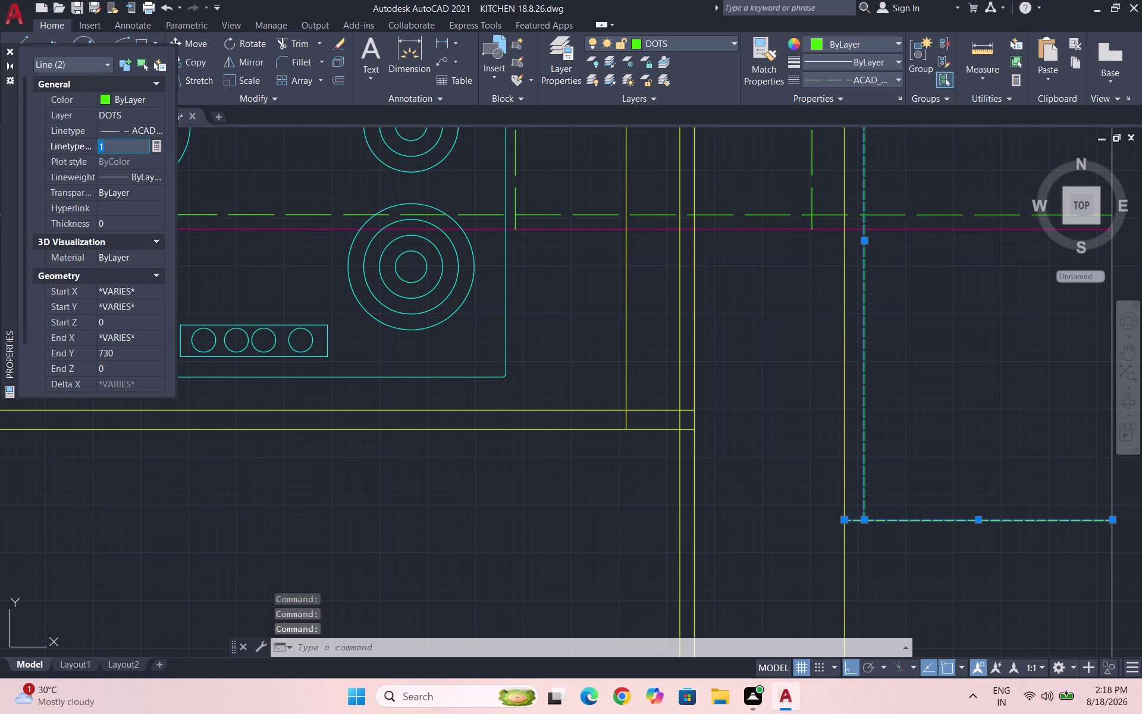
key(0)
text(.5)
key(Return)
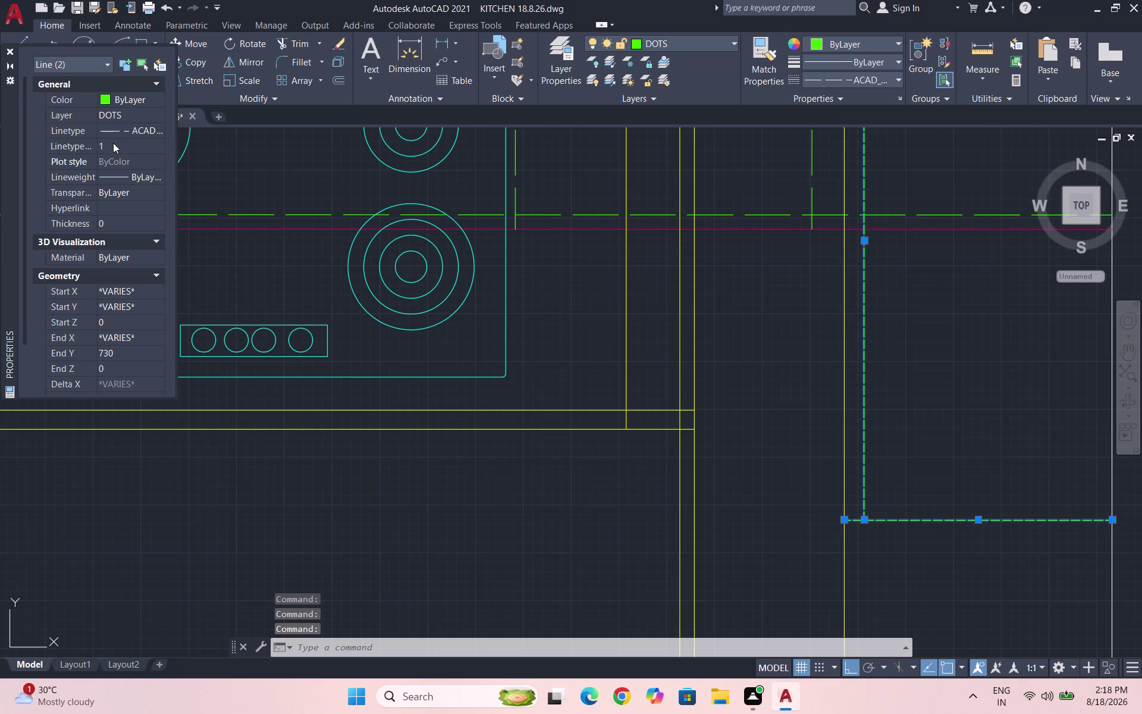
click(113, 142)
key(9)
key(Return)
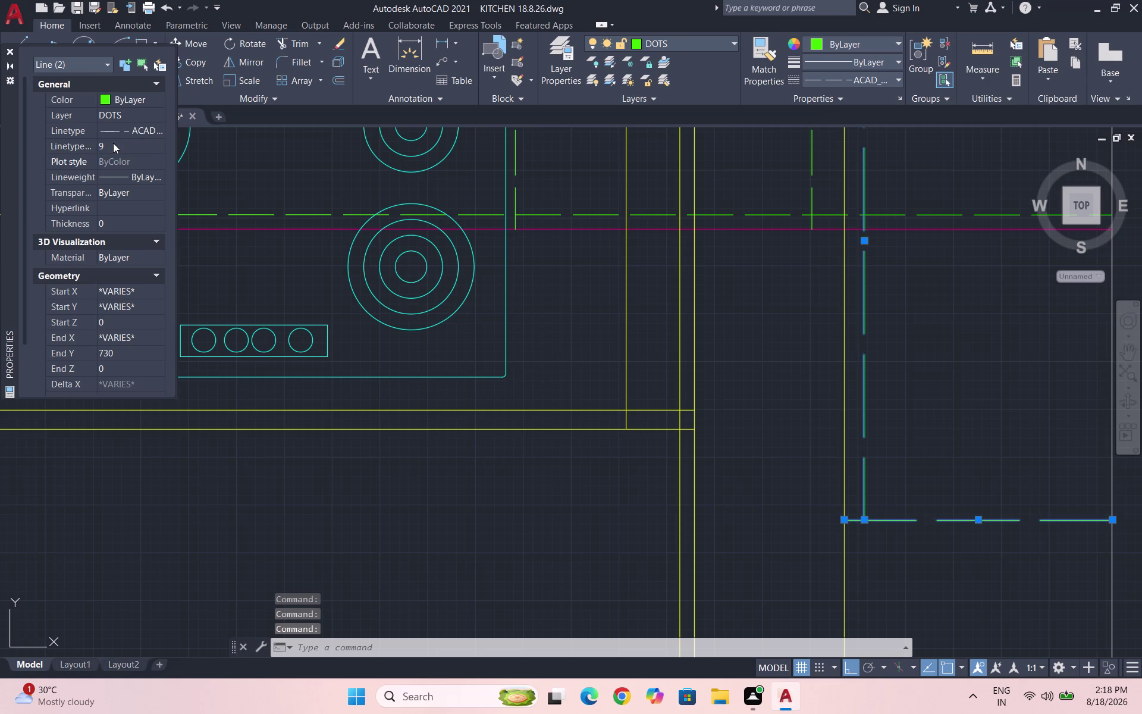
click(113, 143)
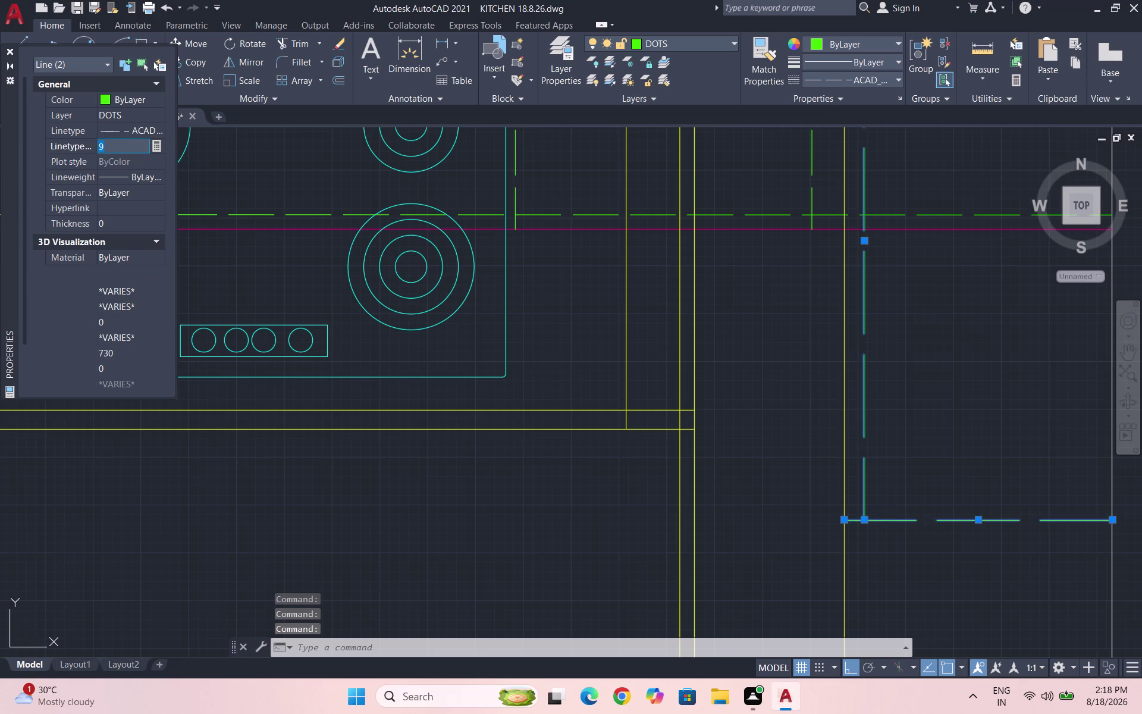
key(3)
key(Return)
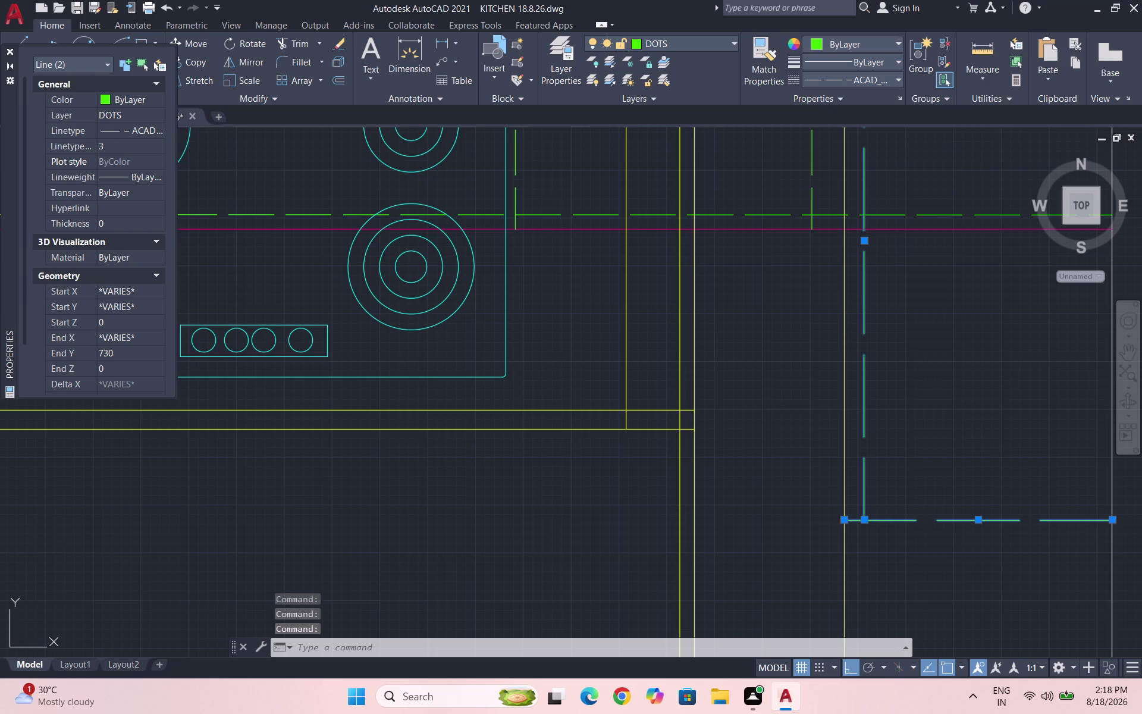
click(12, 52)
key(Escape)
scroll(down, 3)
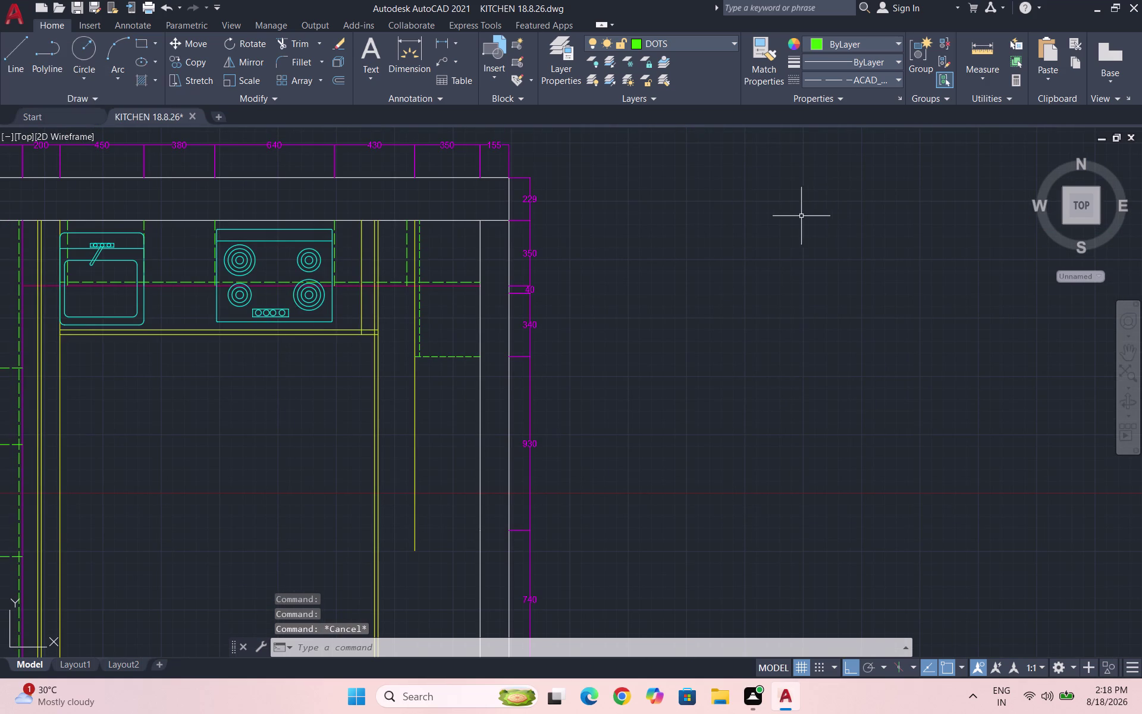
Save the kitchen drawing.
key(ctrl+s)
scroll(down, 3)
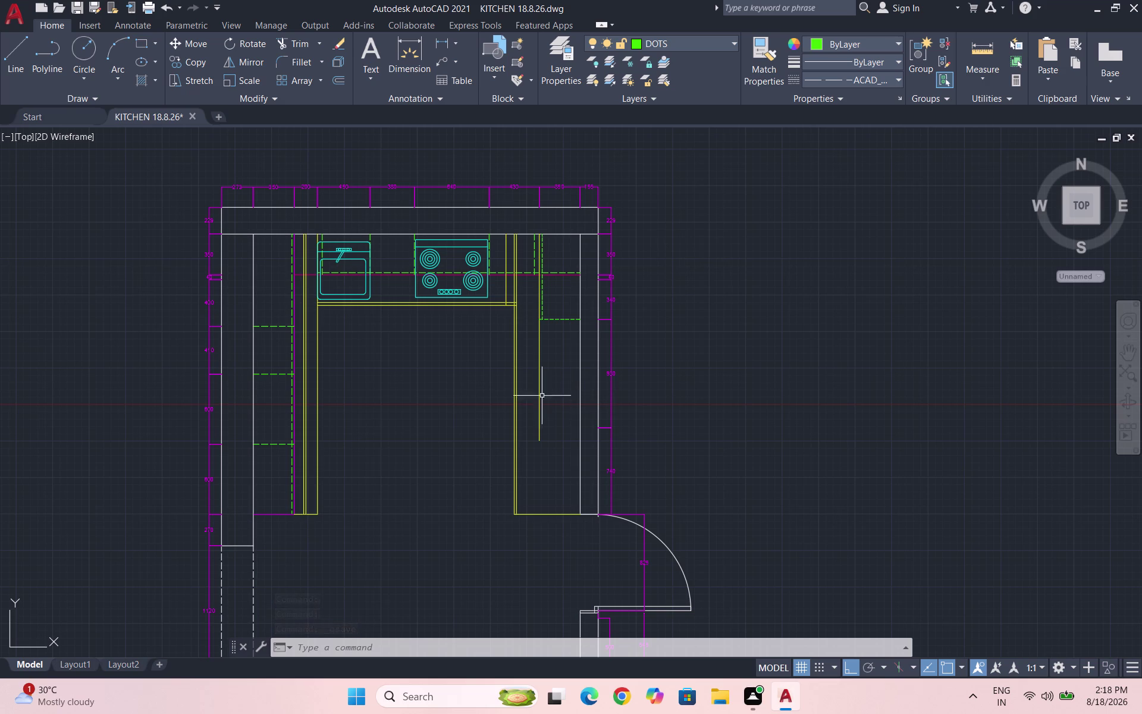
scroll(up, 3)
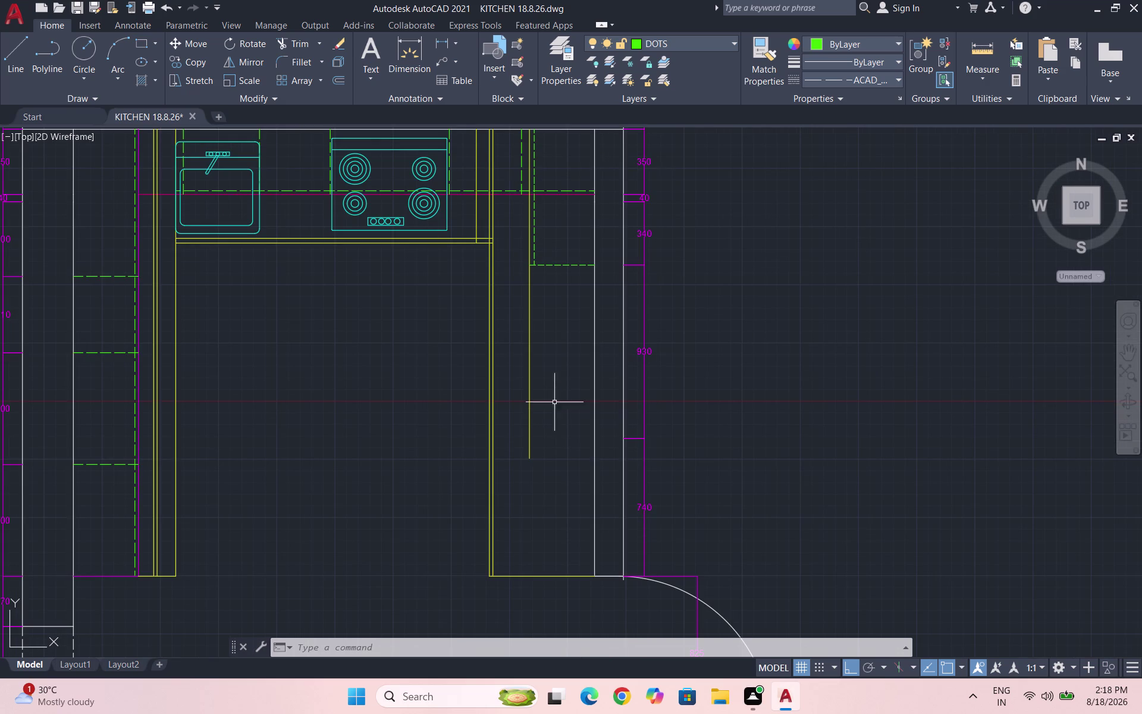
key(space)
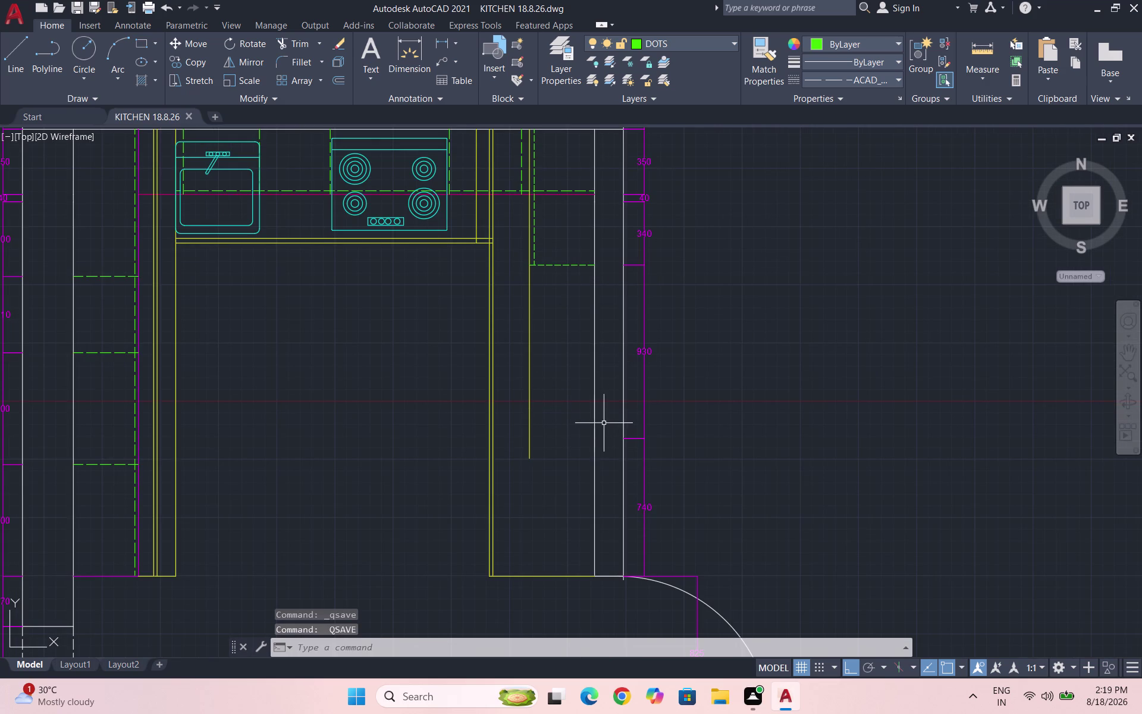
Draw a horizontal line from the cabinet's inner edge, undoing a misplaced end before finishing at the white edge.
key(l)
key(Return)
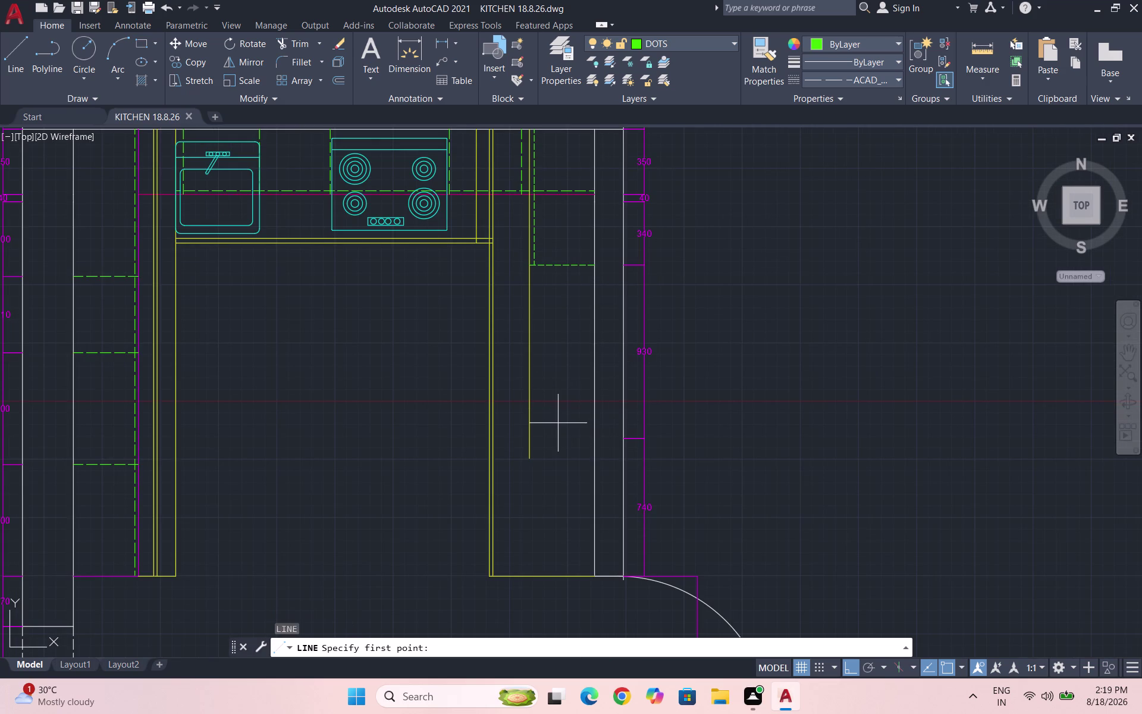
scroll(up, 3)
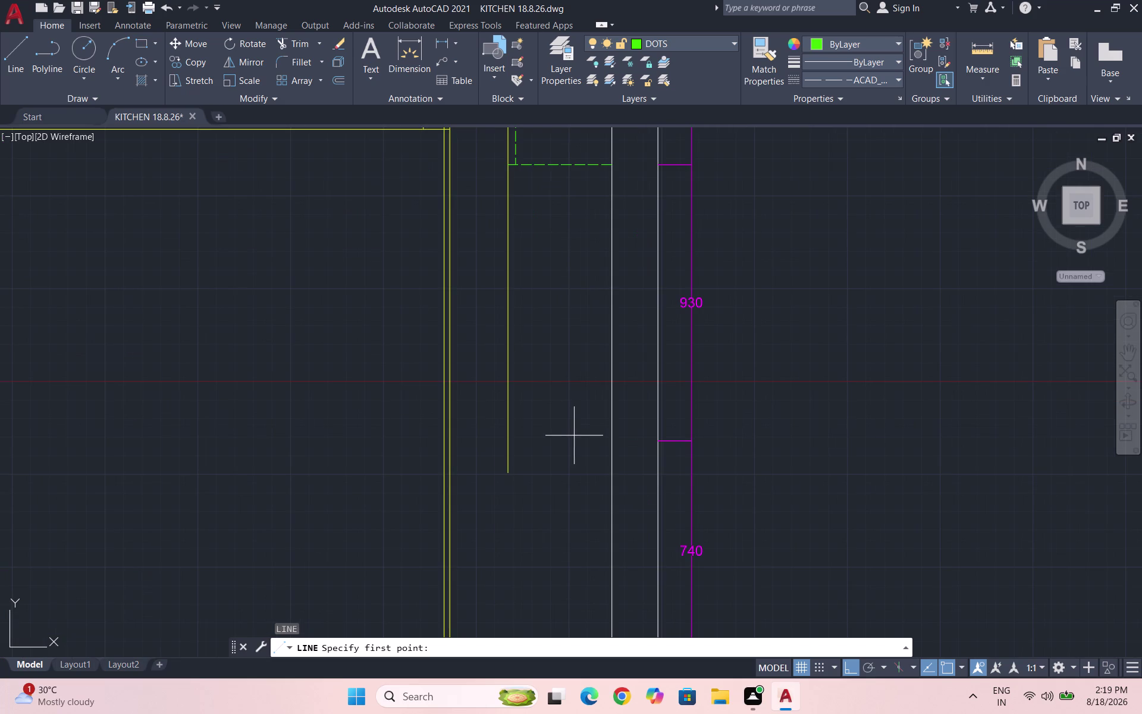
click(610, 443)
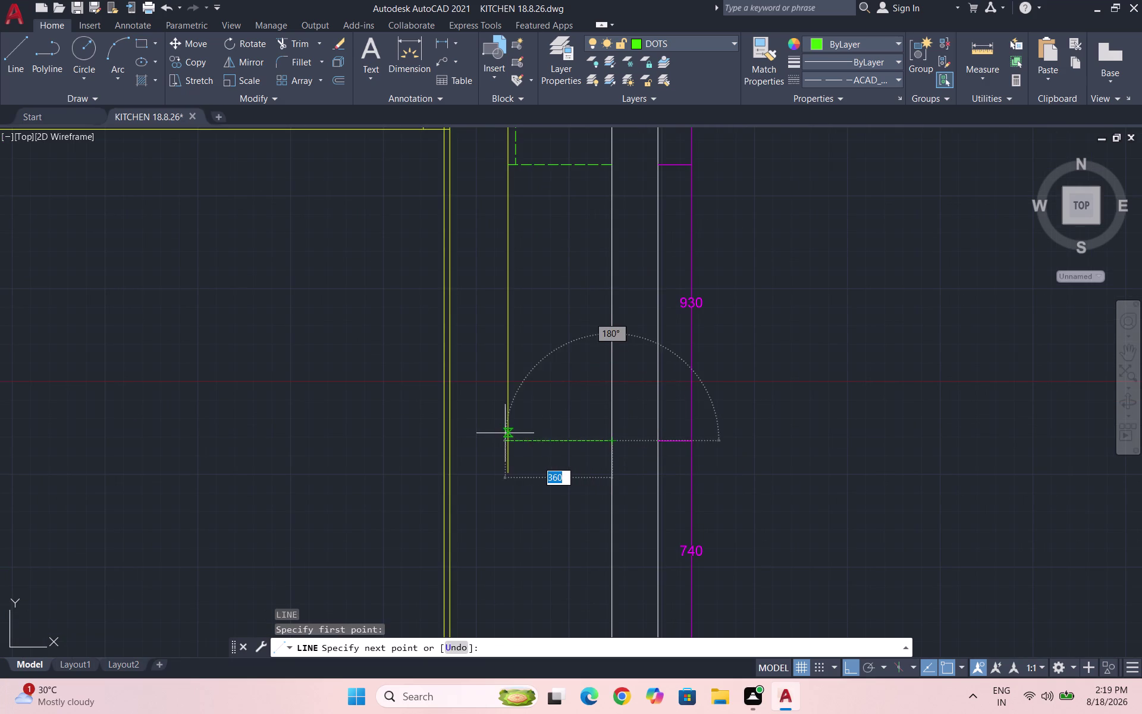
scroll(up, 3)
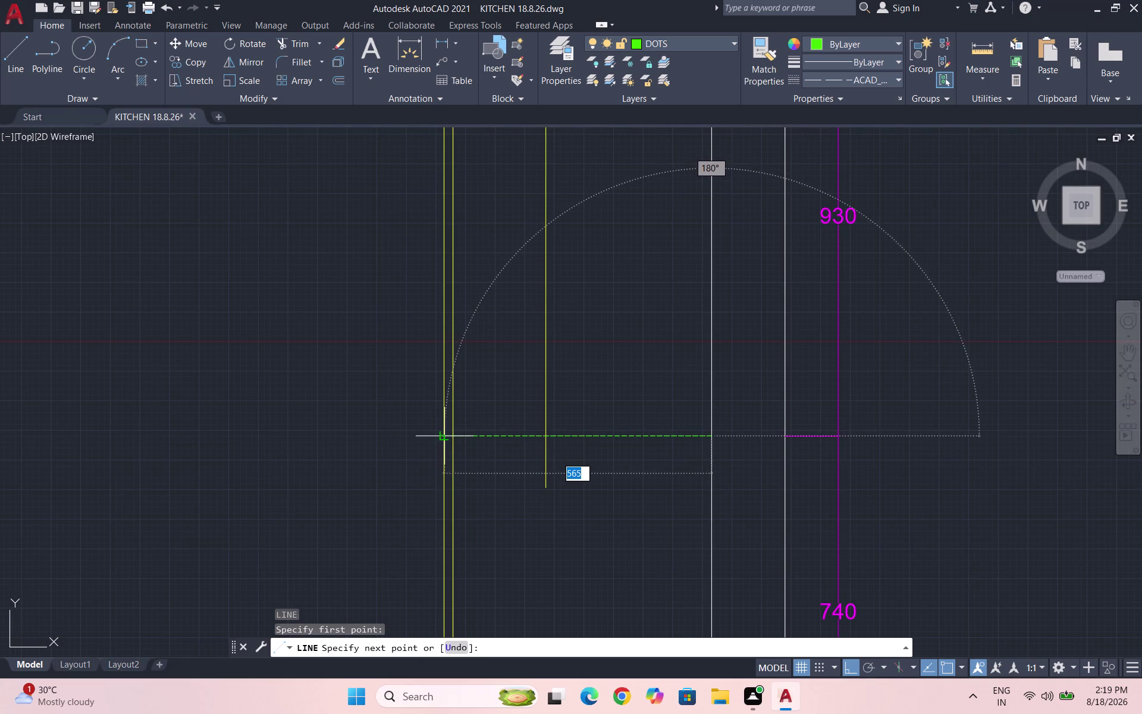
click(444, 438)
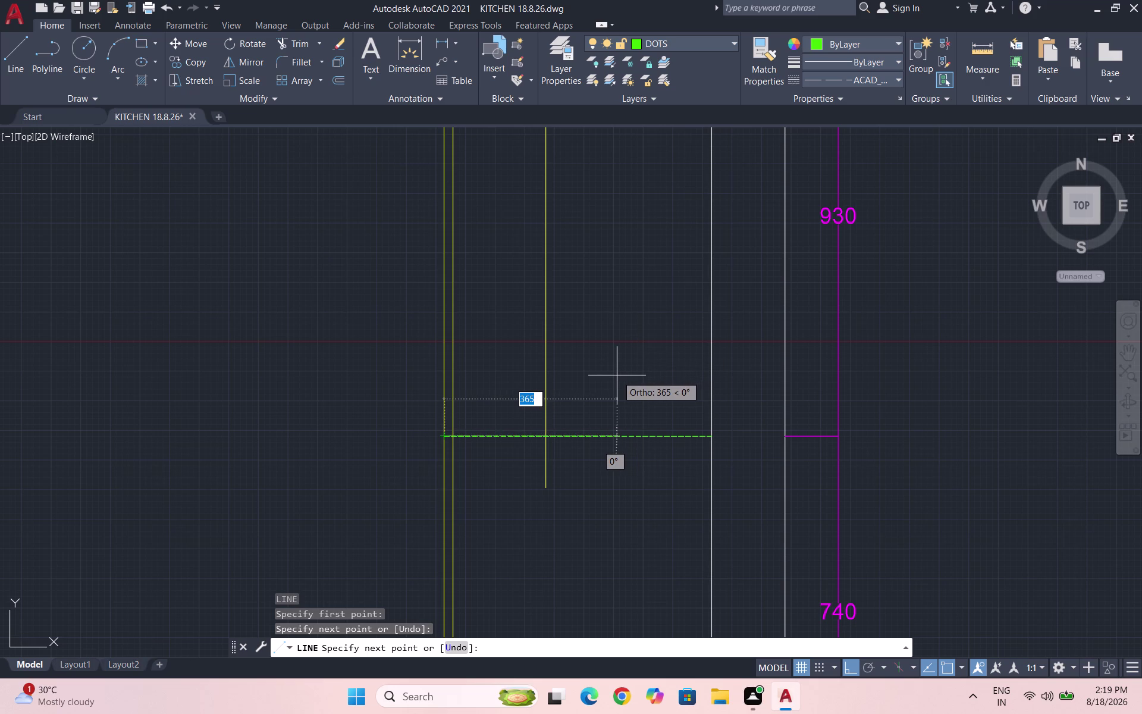
key(ctrl+z)
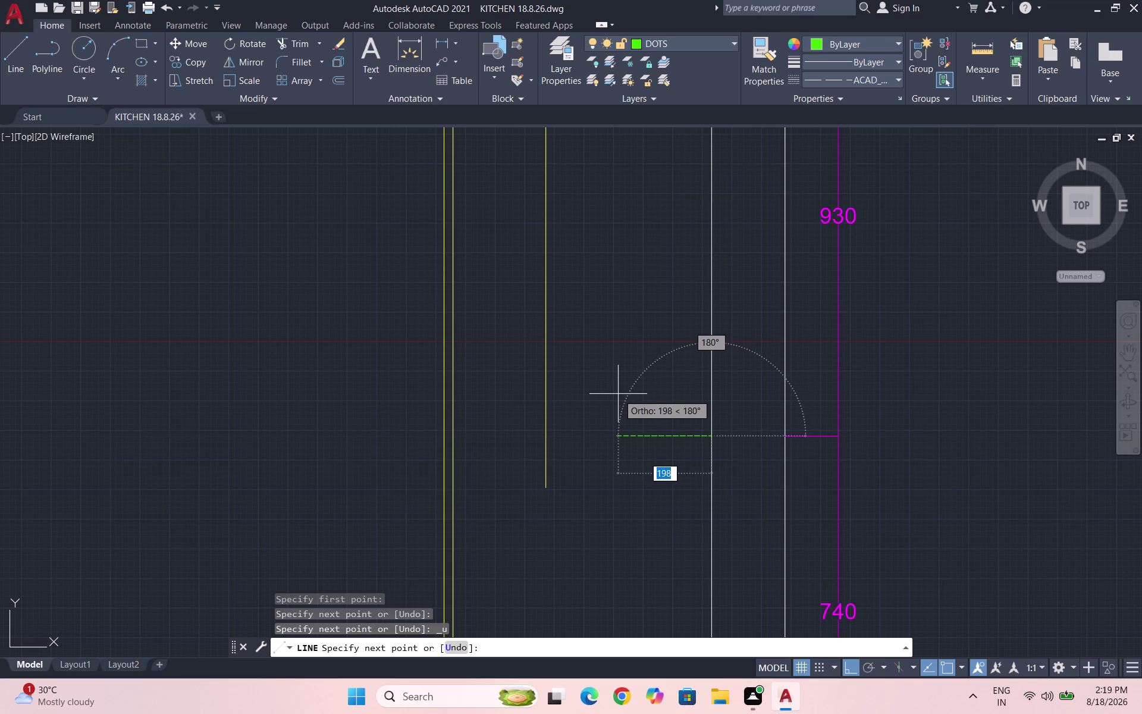
scroll(up, 3)
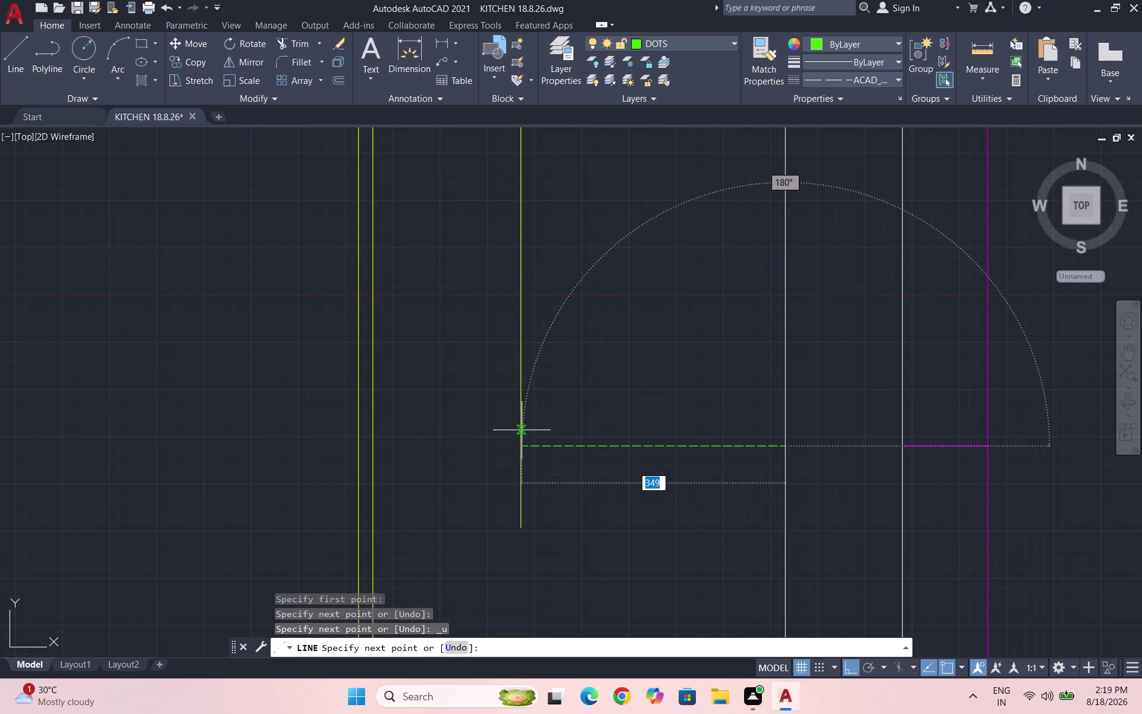
scroll(down, 3)
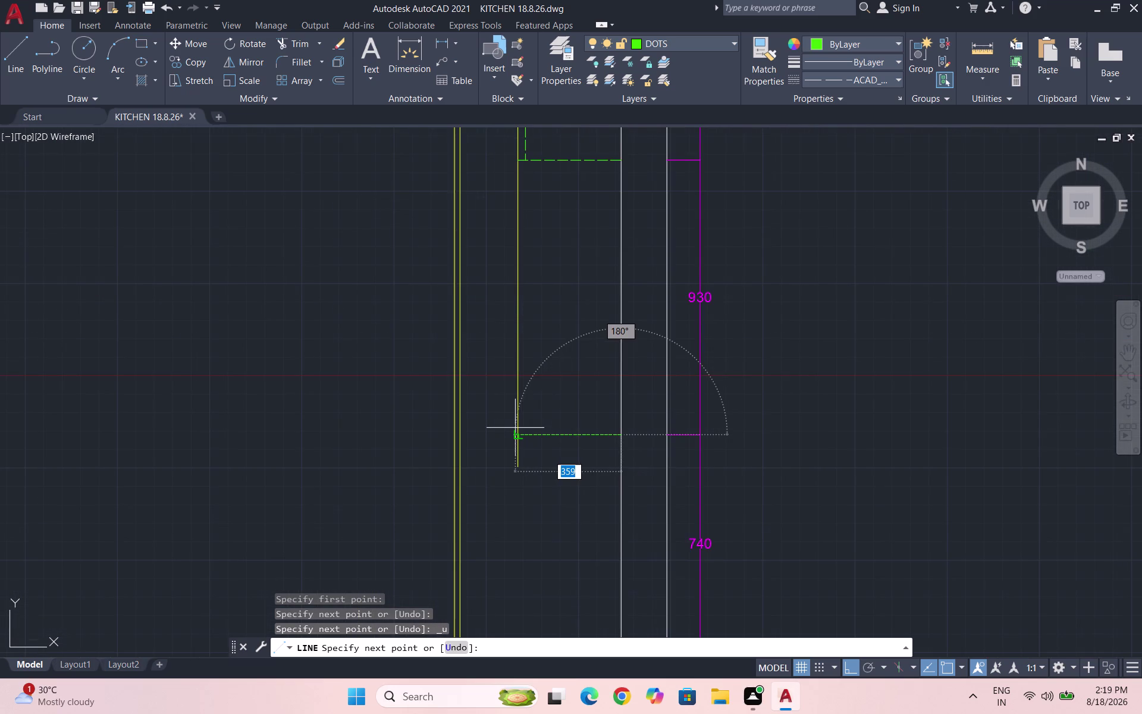
click(515, 428)
key(Escape)
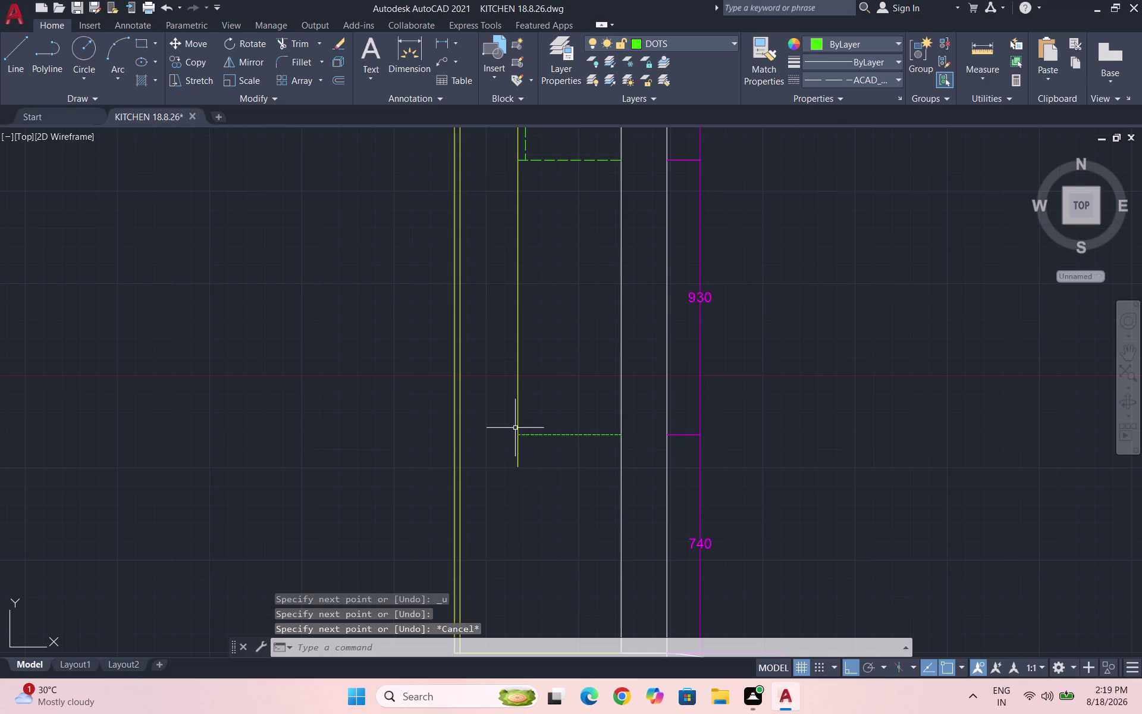
Type EX to start the Extend command.
scroll(down, 3)
scroll(up, 3)
text(EX)
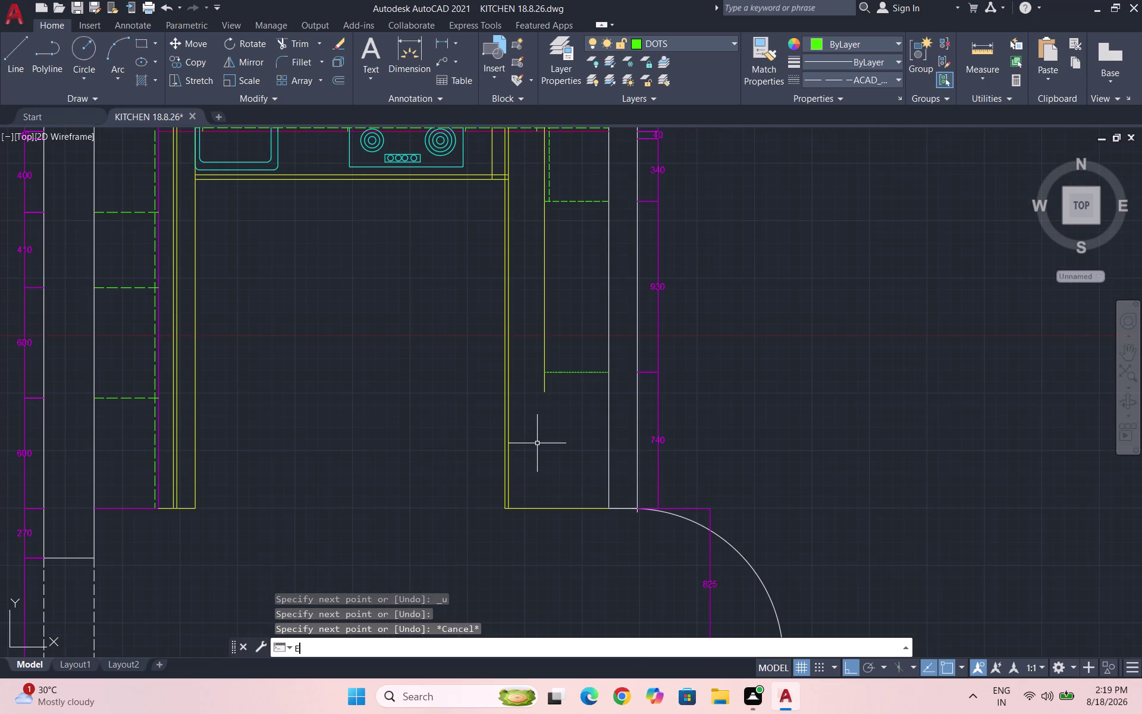
key(Return)
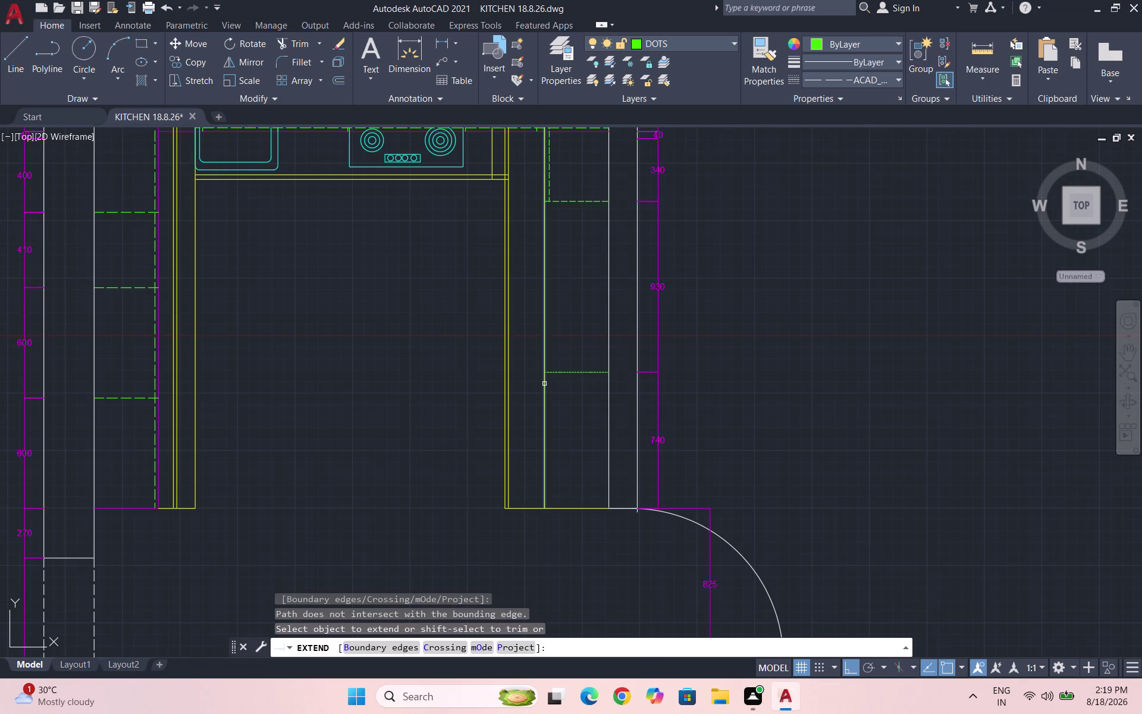
click(544, 384)
key(Escape)
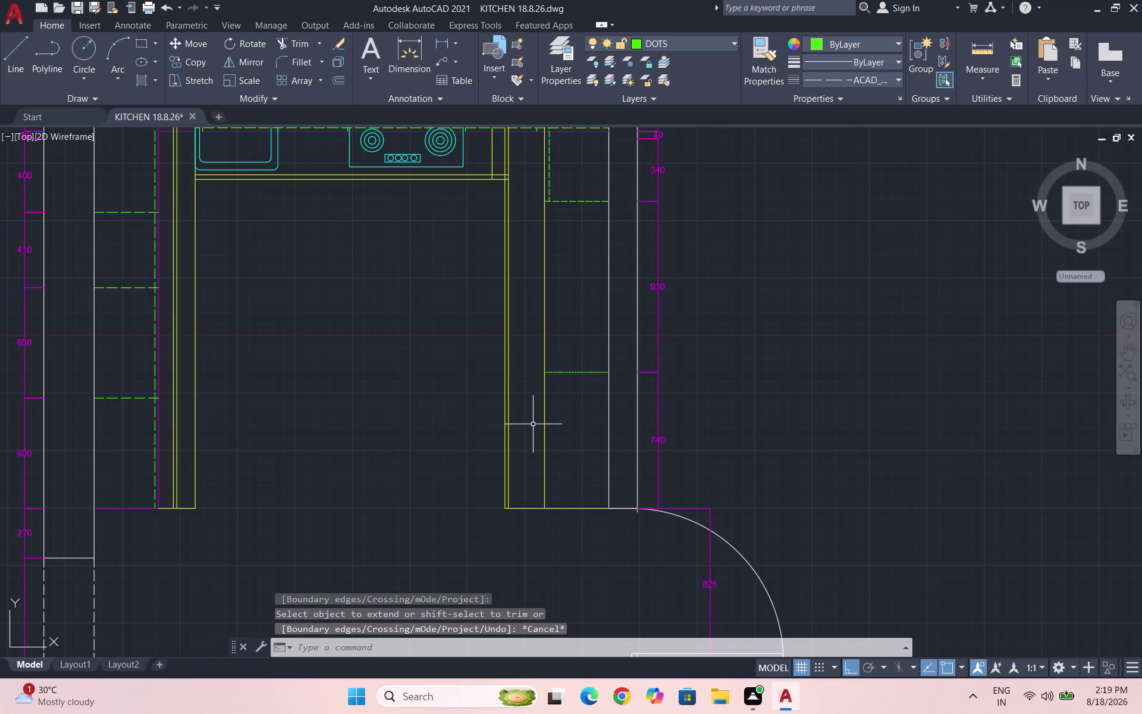
scroll(up, 3)
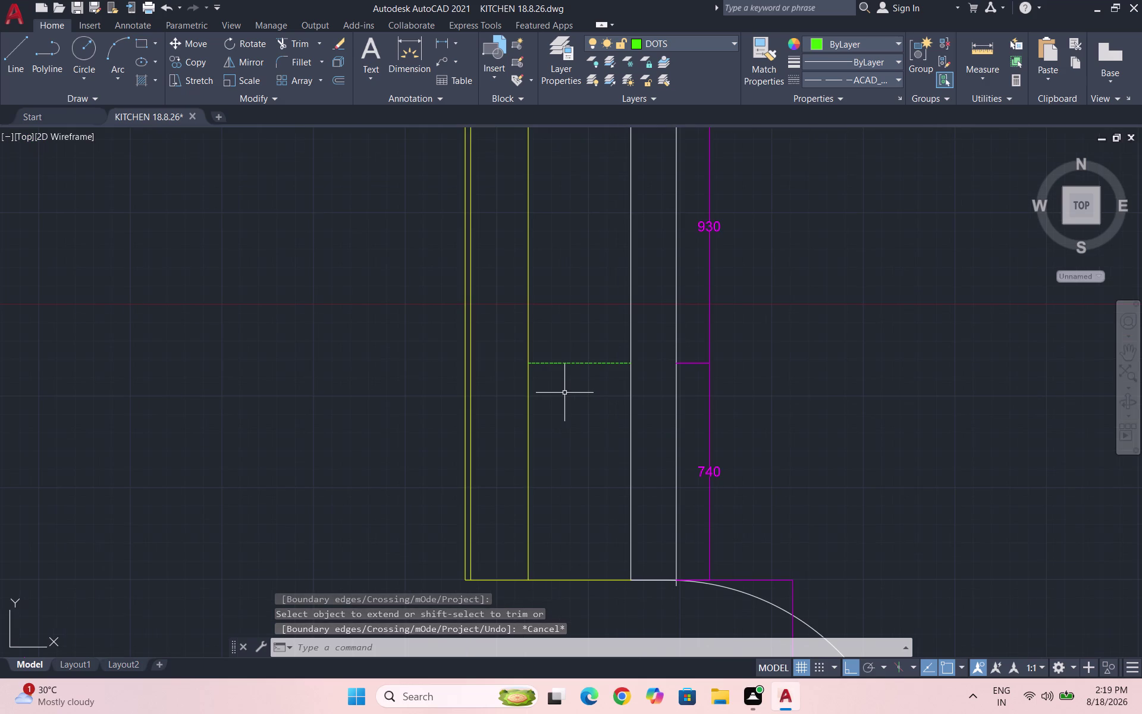
key(l)
key(Return)
key(Escape)
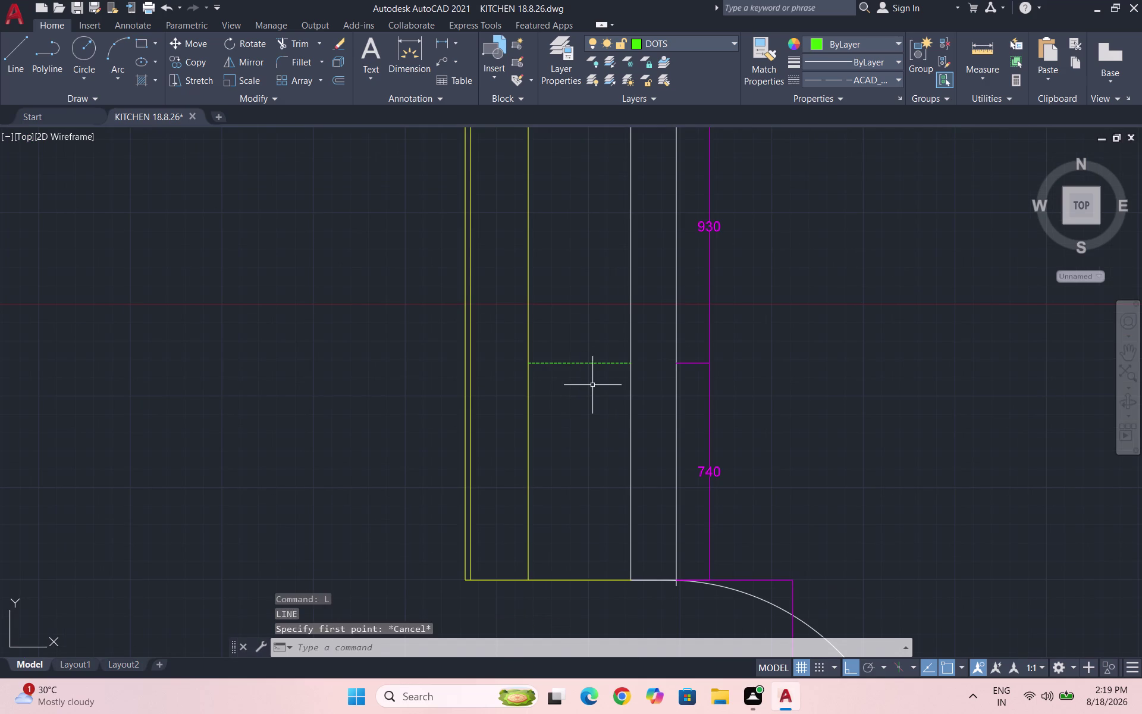
drag(600, 385, 598, 376)
click(563, 327)
text(P)
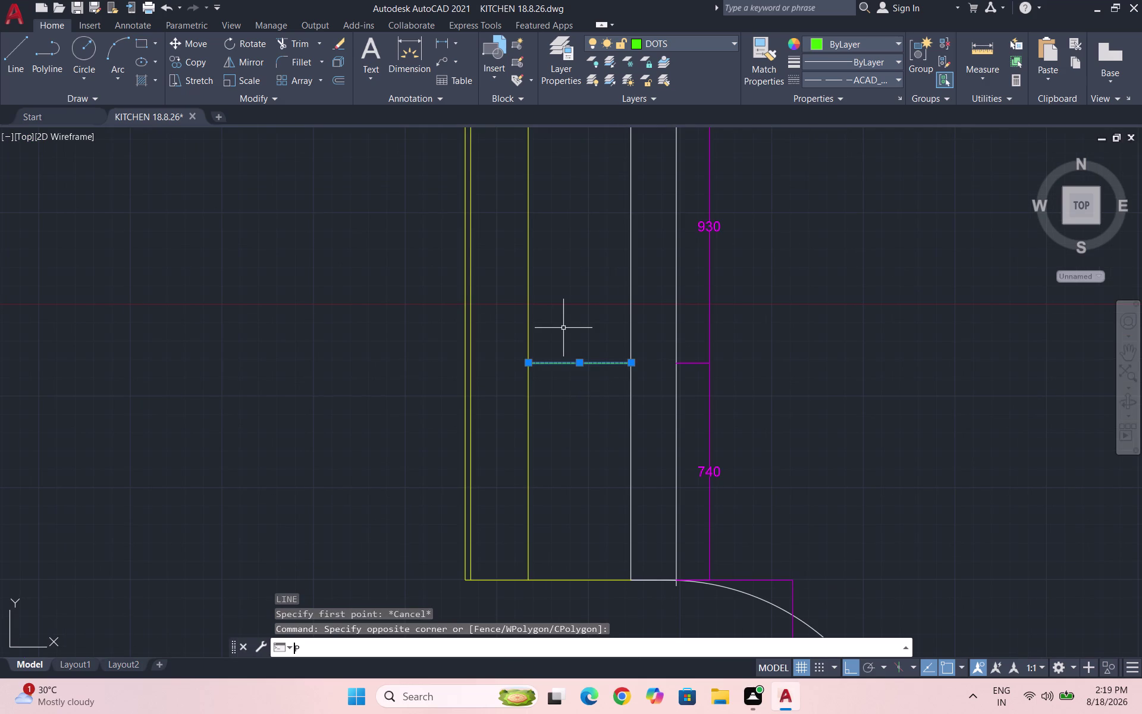
Set the selected line's linetype scale to 3, briefly trying 5, then close Properties.
text(R)
key(Return)
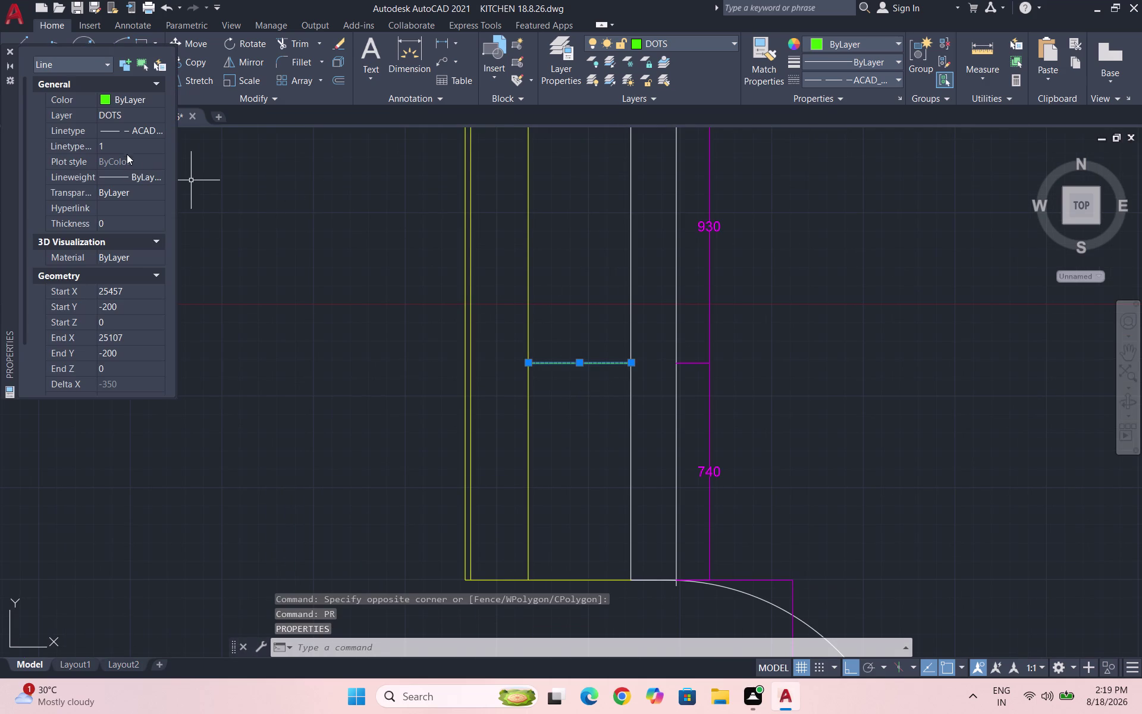
click(126, 144)
key(3)
key(Return)
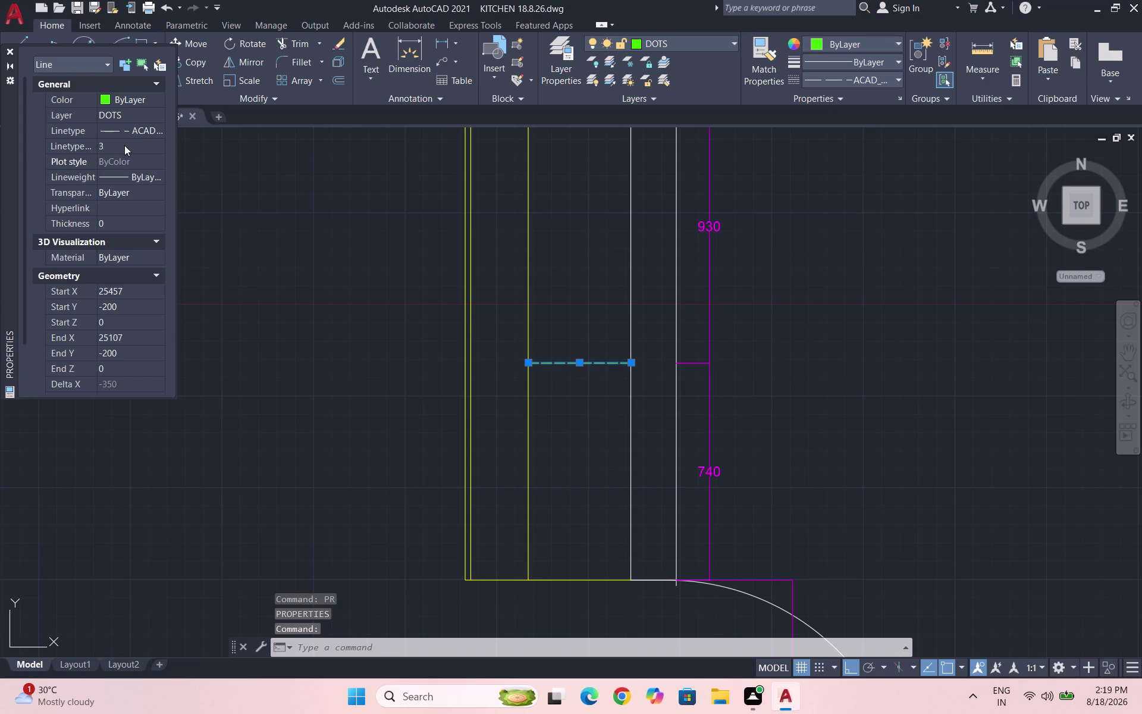
click(107, 145)
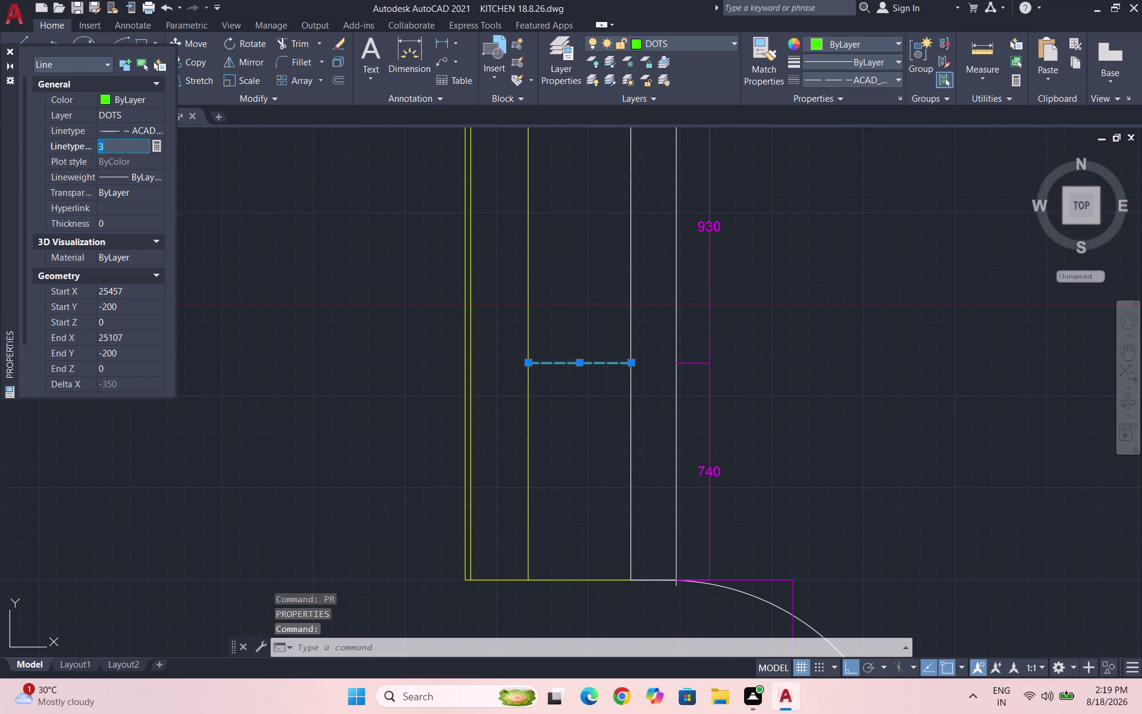
key(5)
key(Return)
click(111, 147)
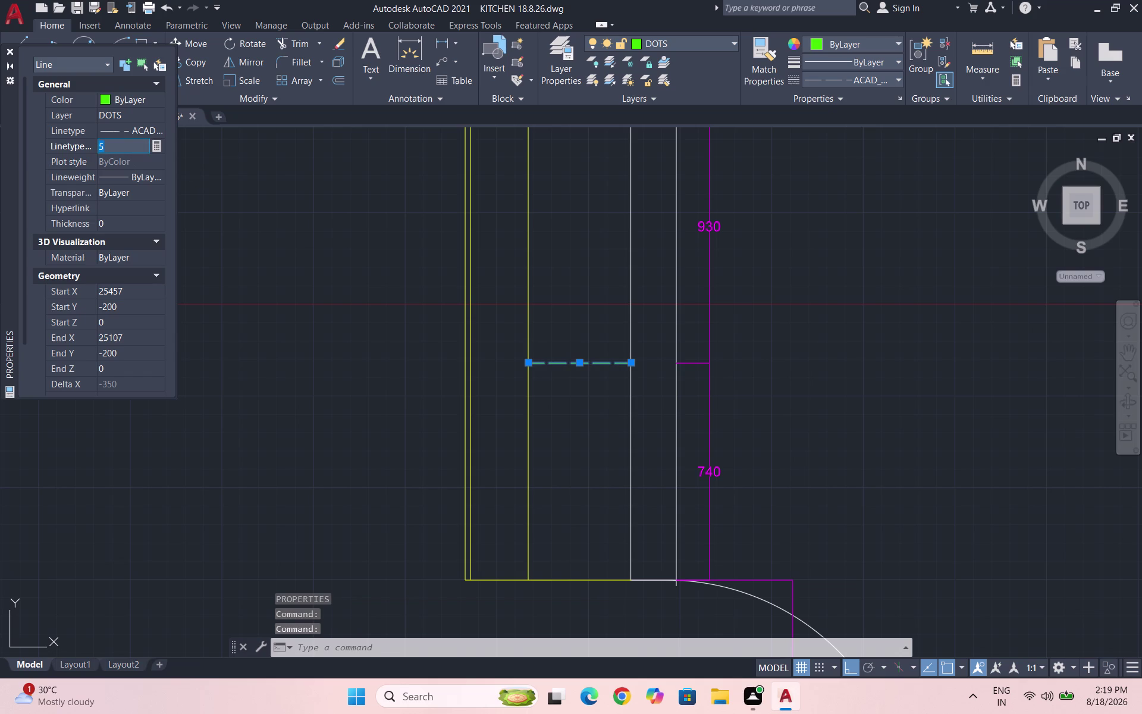
key(3)
key(Return)
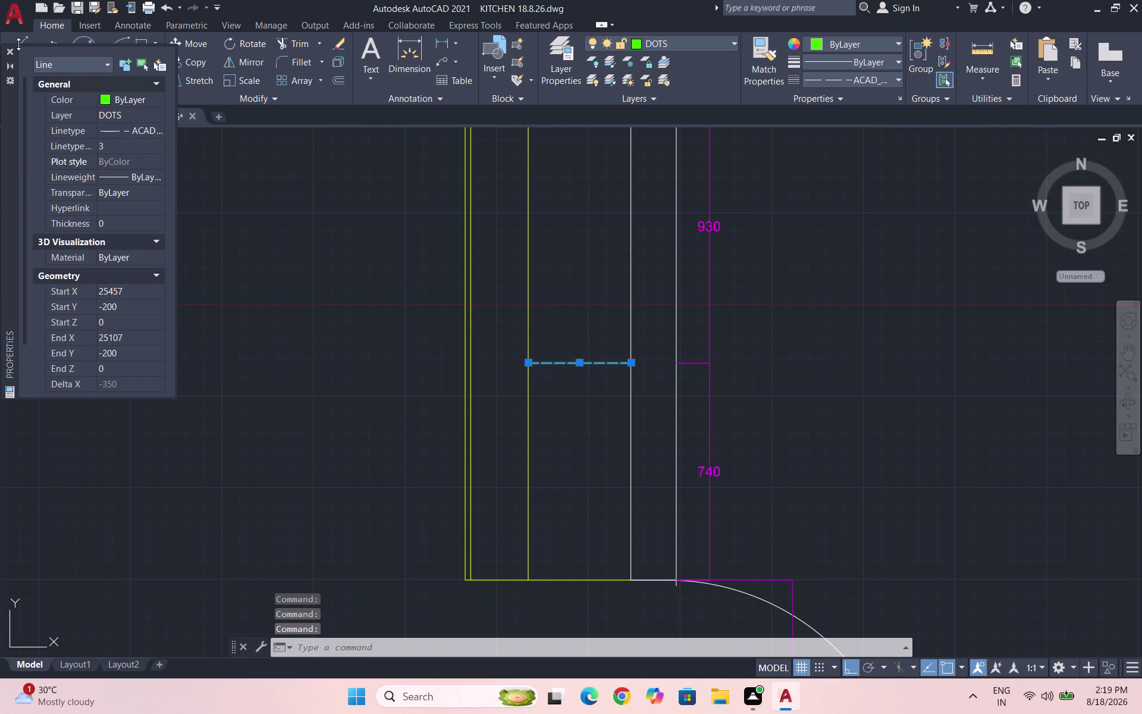
click(12, 48)
key(Escape)
Draw a vertical dashed divider from the cabinet edge down to the lower counter line.
key(l)
key(Return)
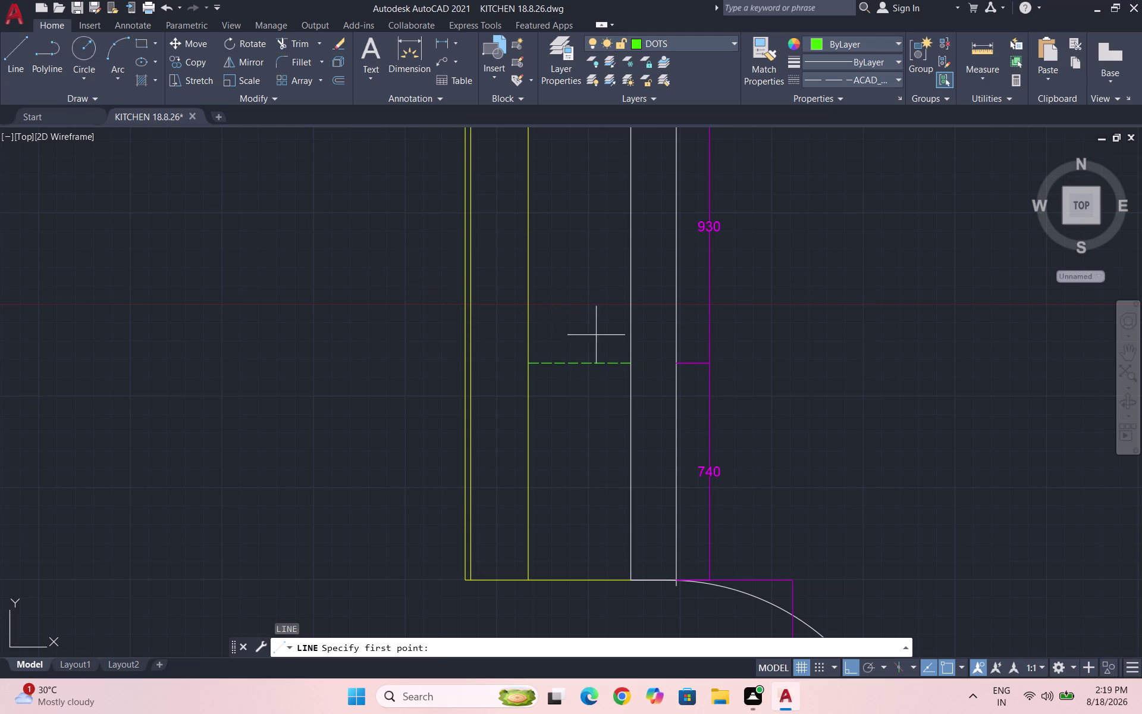
scroll(up, 3)
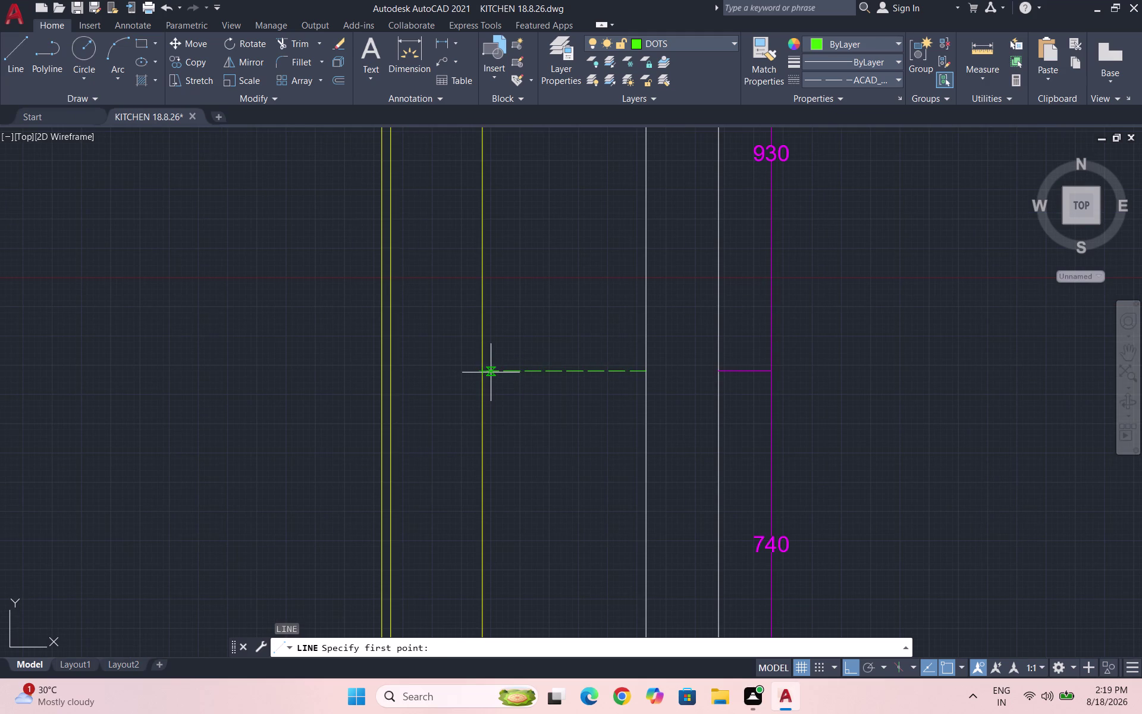
click(491, 373)
scroll(down, 3)
scroll(up, 3)
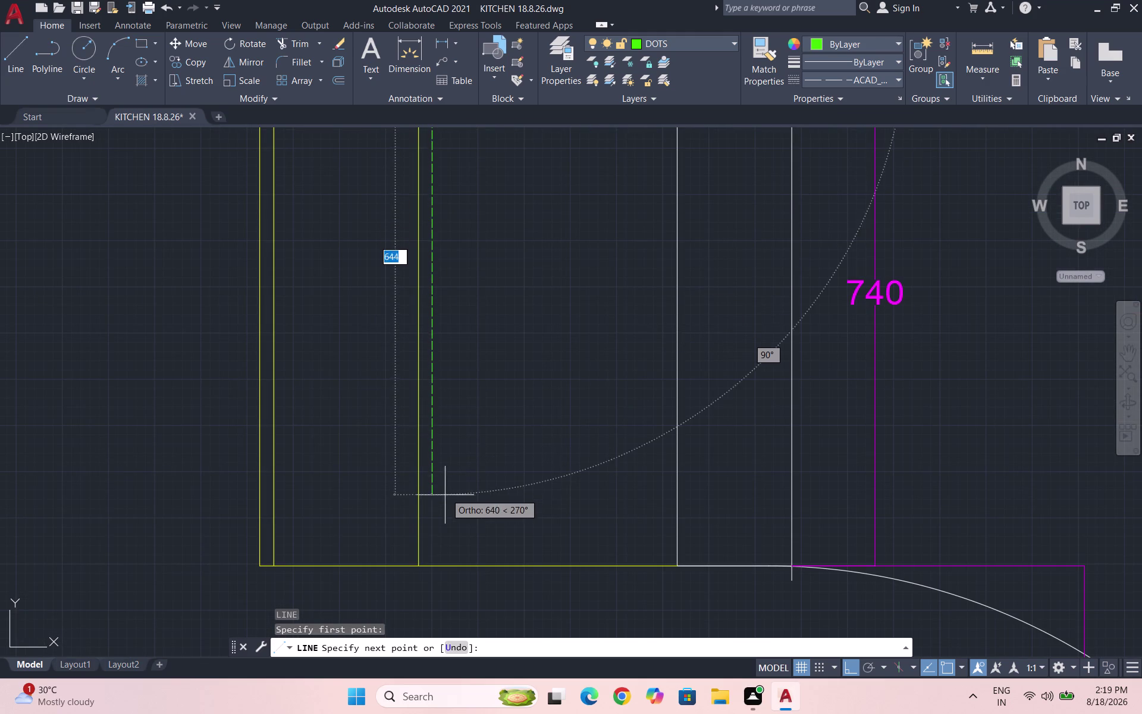
scroll(up, 3)
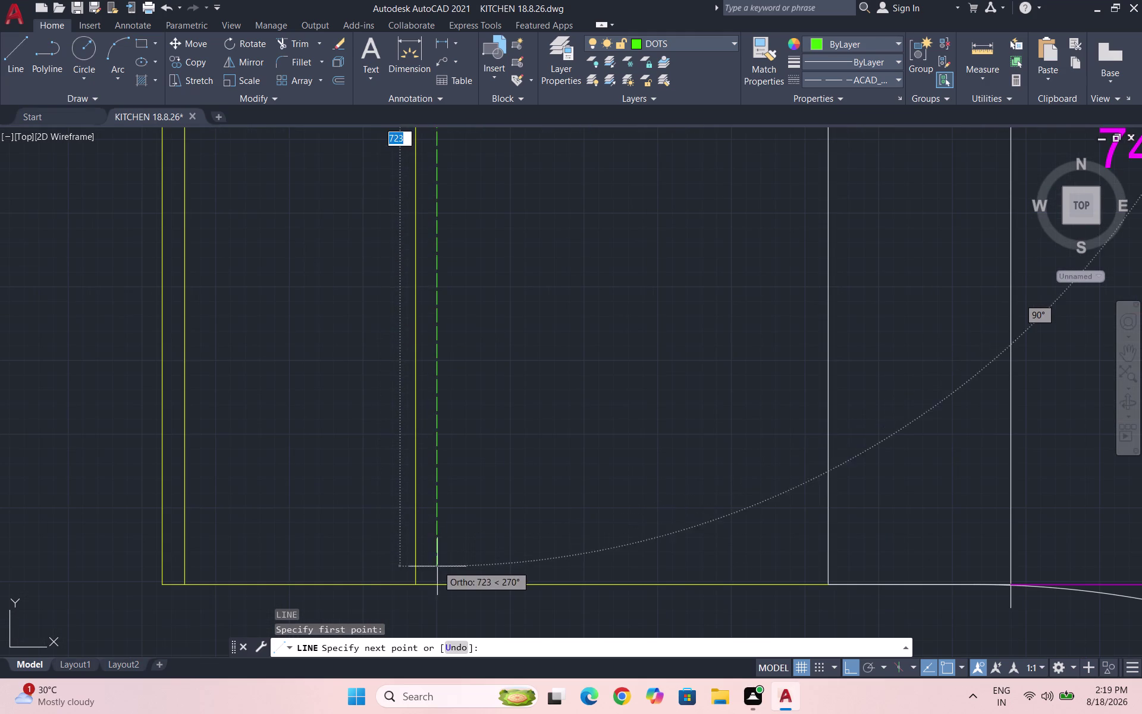
click(433, 582)
key(Escape)
scroll(down, 3)
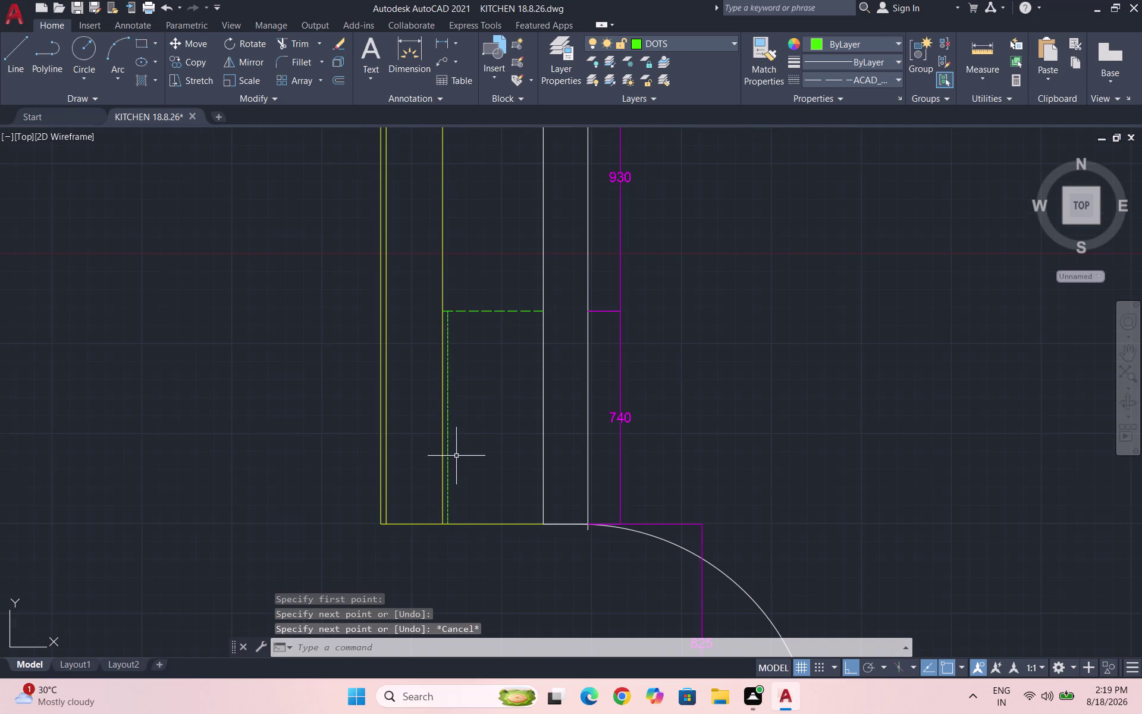
scroll(up, 3)
Give the new dashed divider a linetype scale of 3 and save the drawing.
click(445, 414)
click(413, 402)
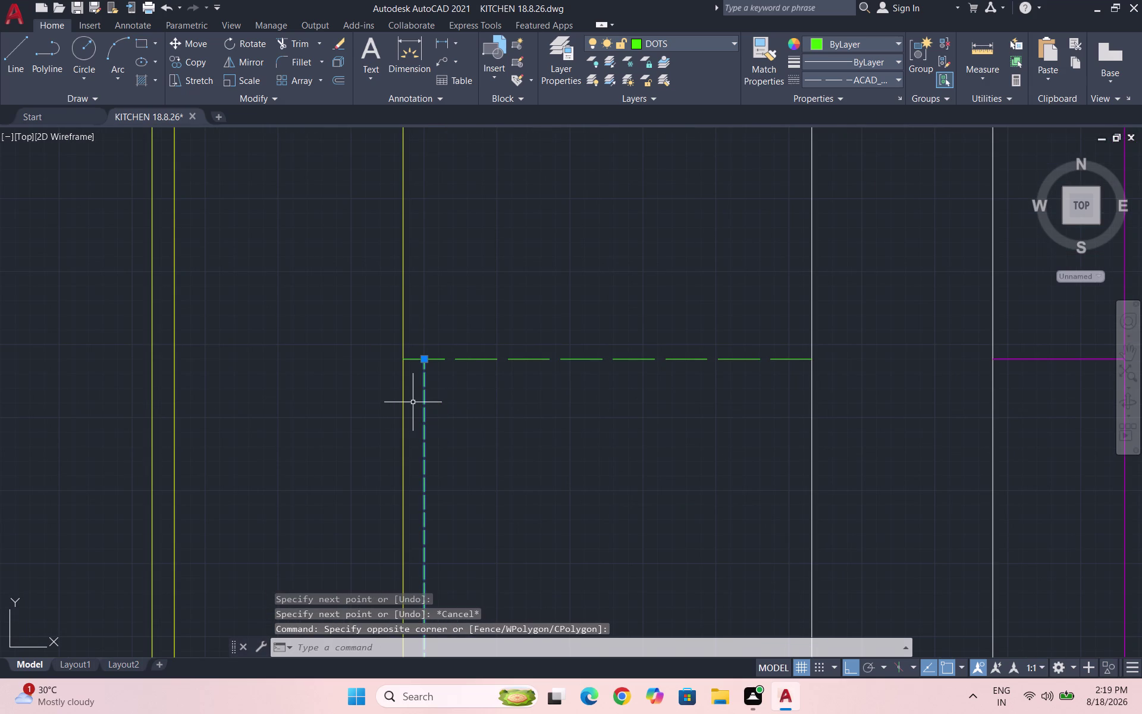
text(PR)
key(Return)
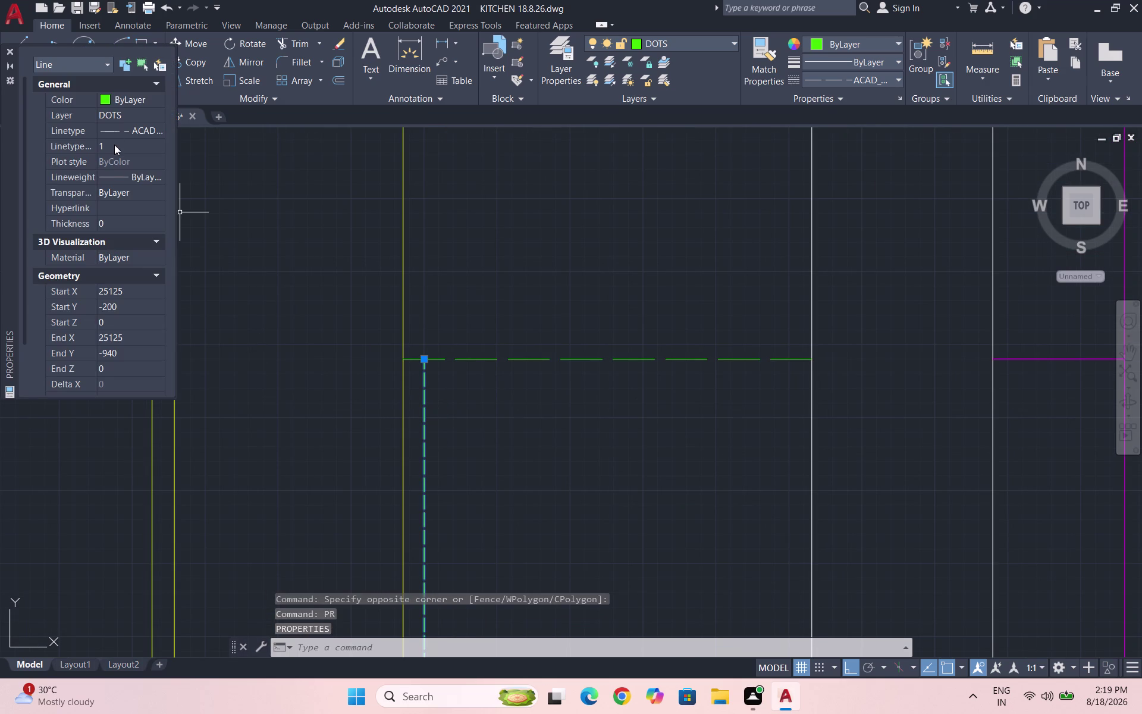
click(114, 143)
key(3)
key(Return)
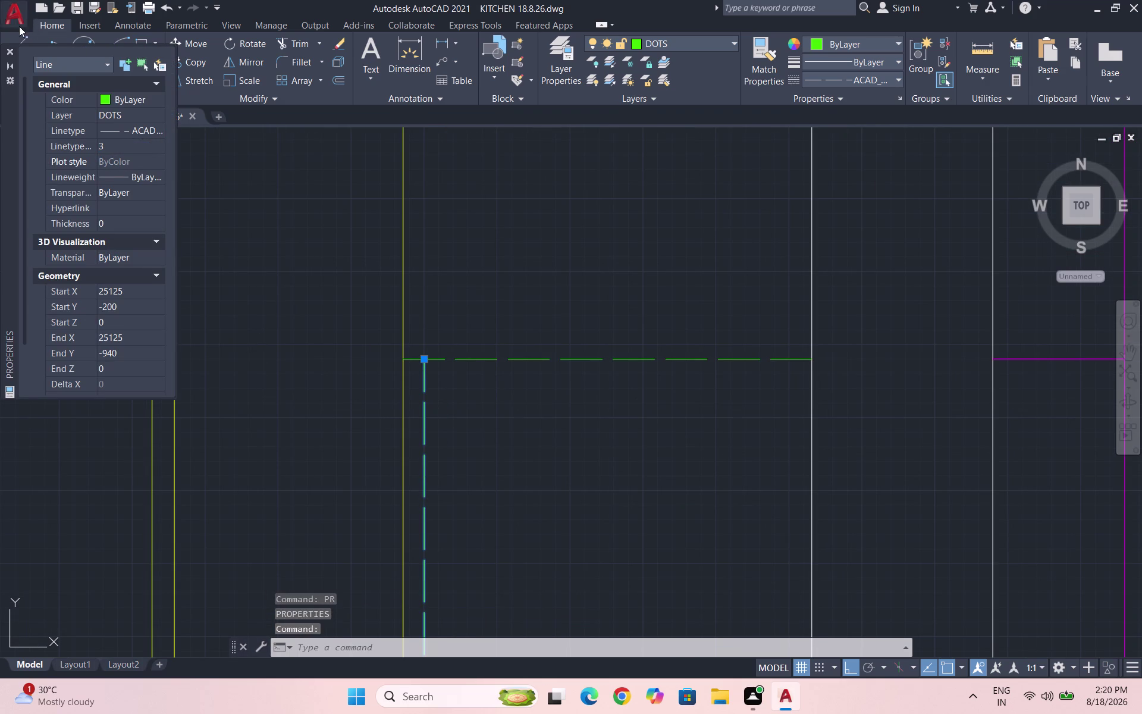
click(10, 49)
key(Escape)
scroll(down, 3)
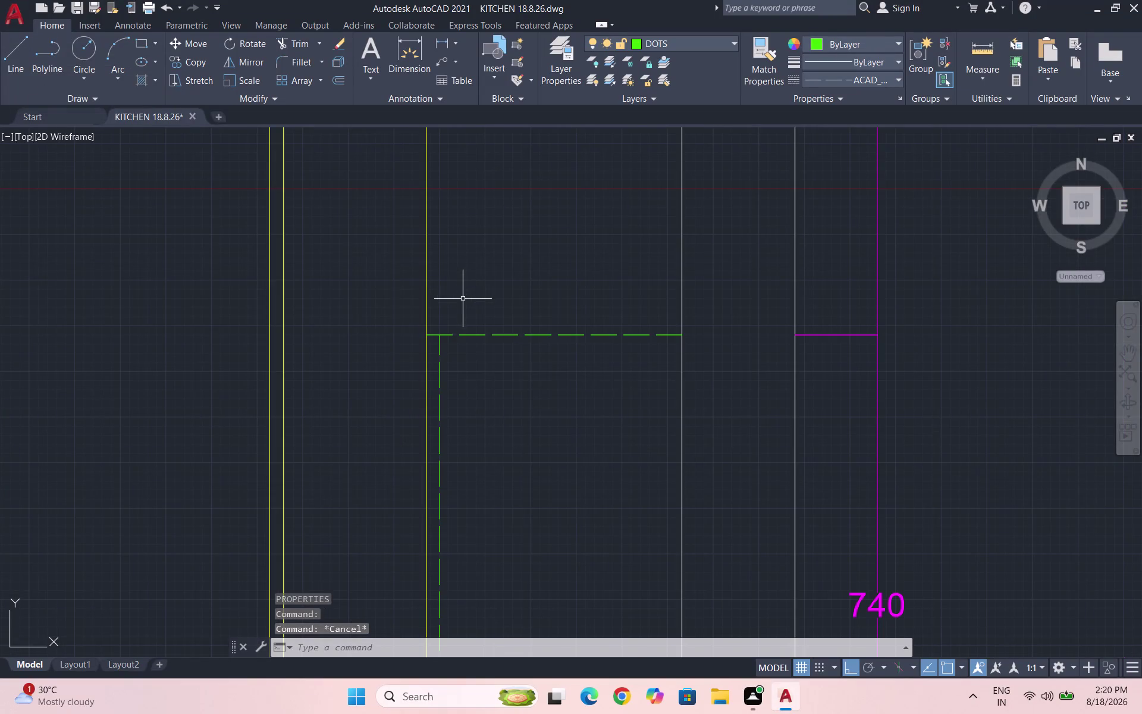
key(ctrl+s)
scroll(down, 3)
scroll(down, 3)
scroll(down, 3)
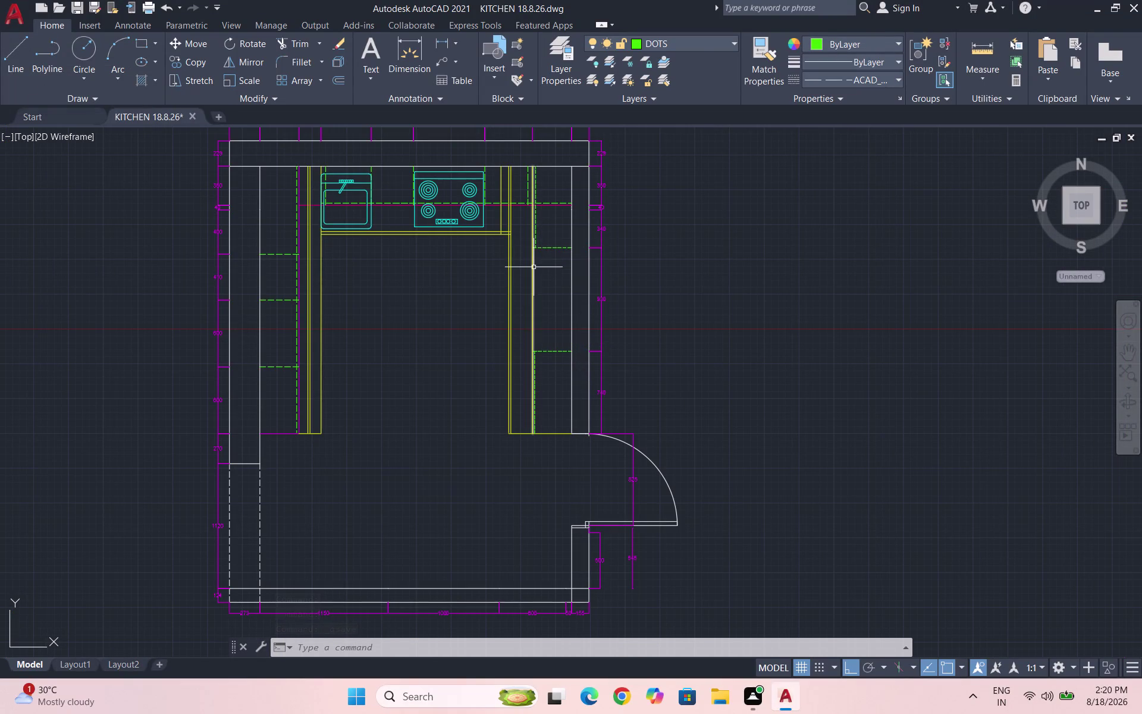
Make KITCHEN ITEMS the current layer, draw a trial divider line, then undo it.
click(700, 39)
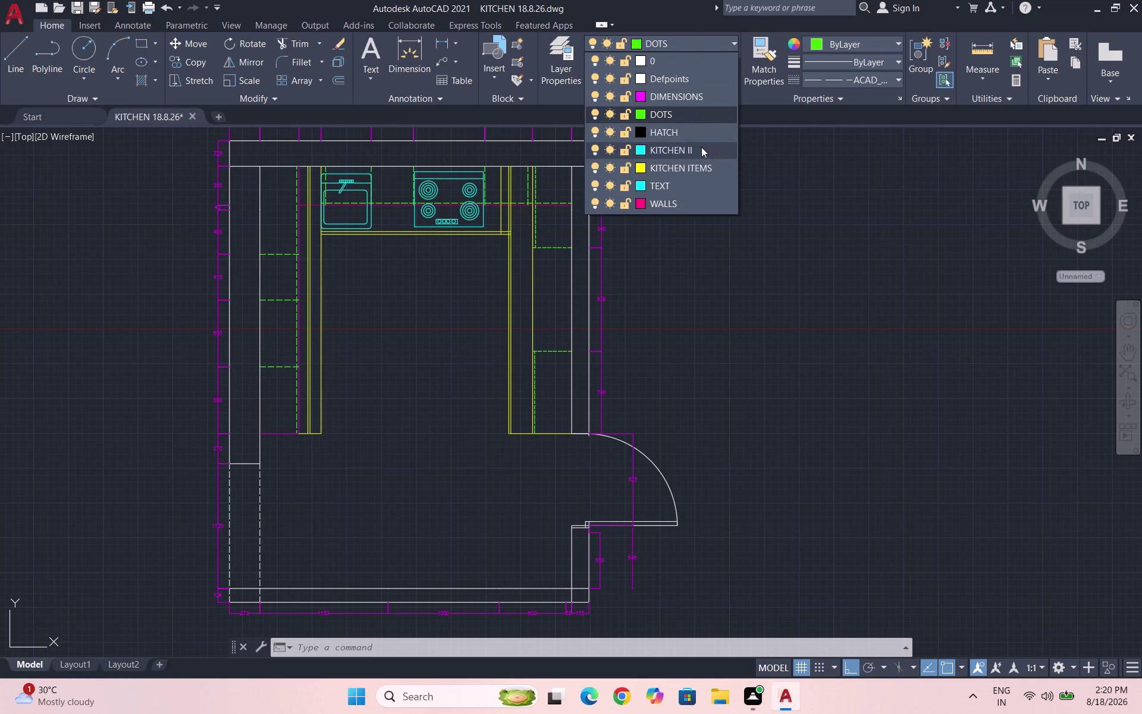
click(695, 161)
key(l)
key(Return)
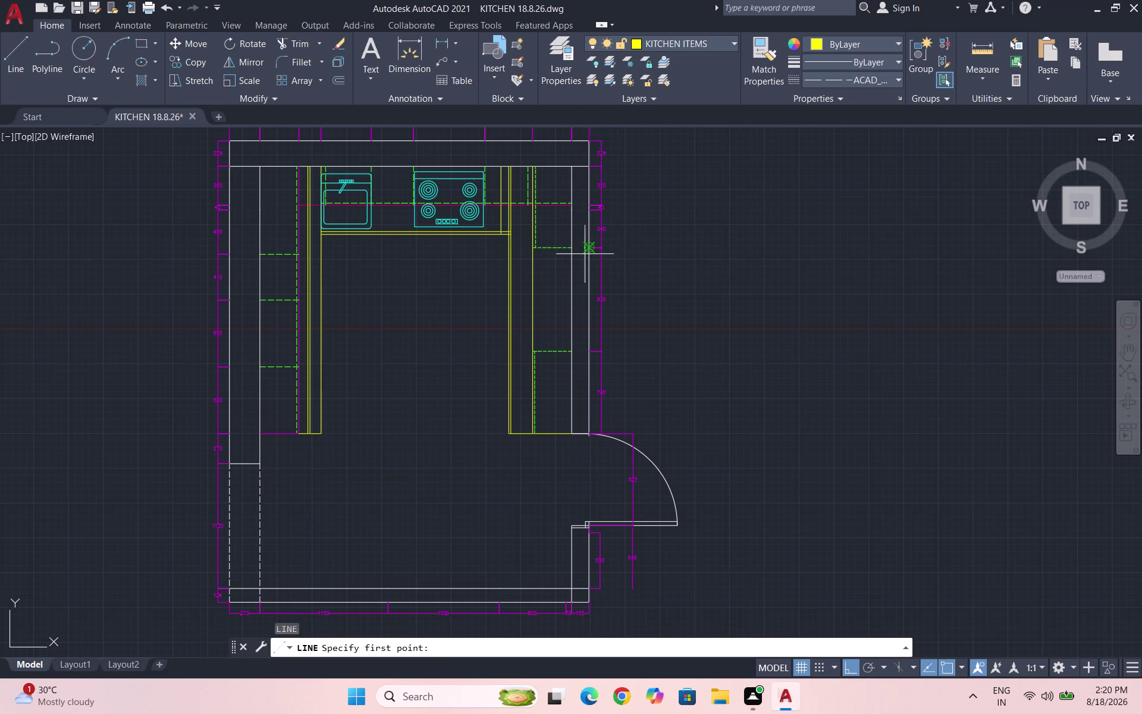
click(570, 298)
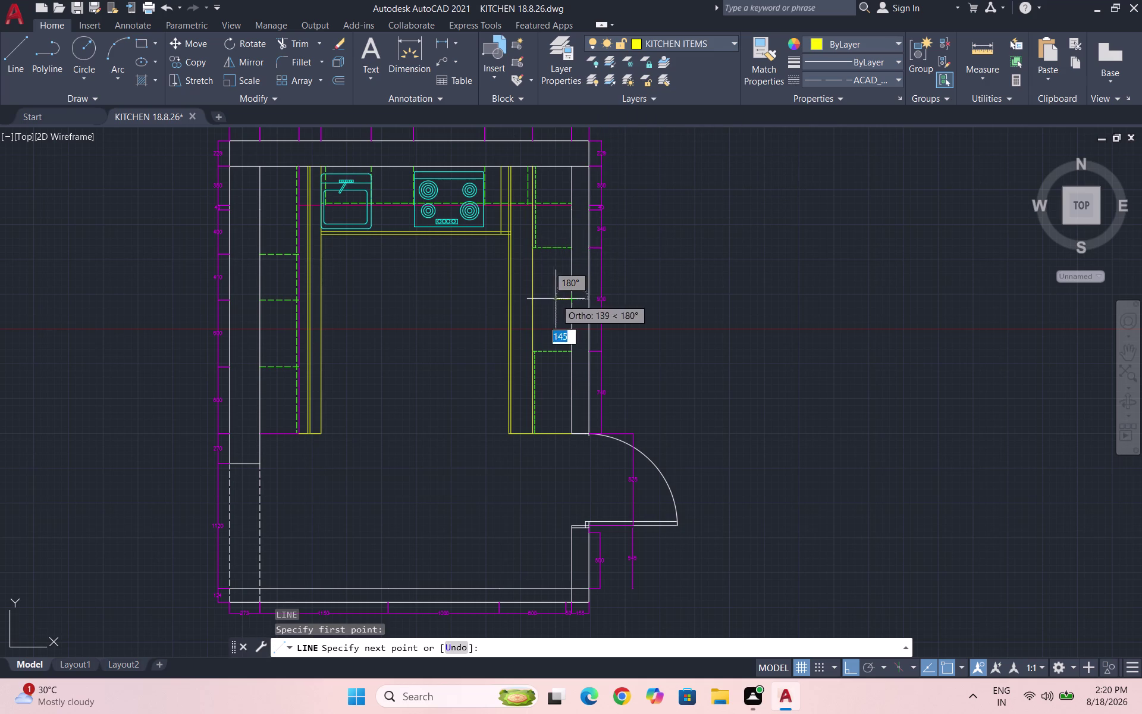
scroll(up, 3)
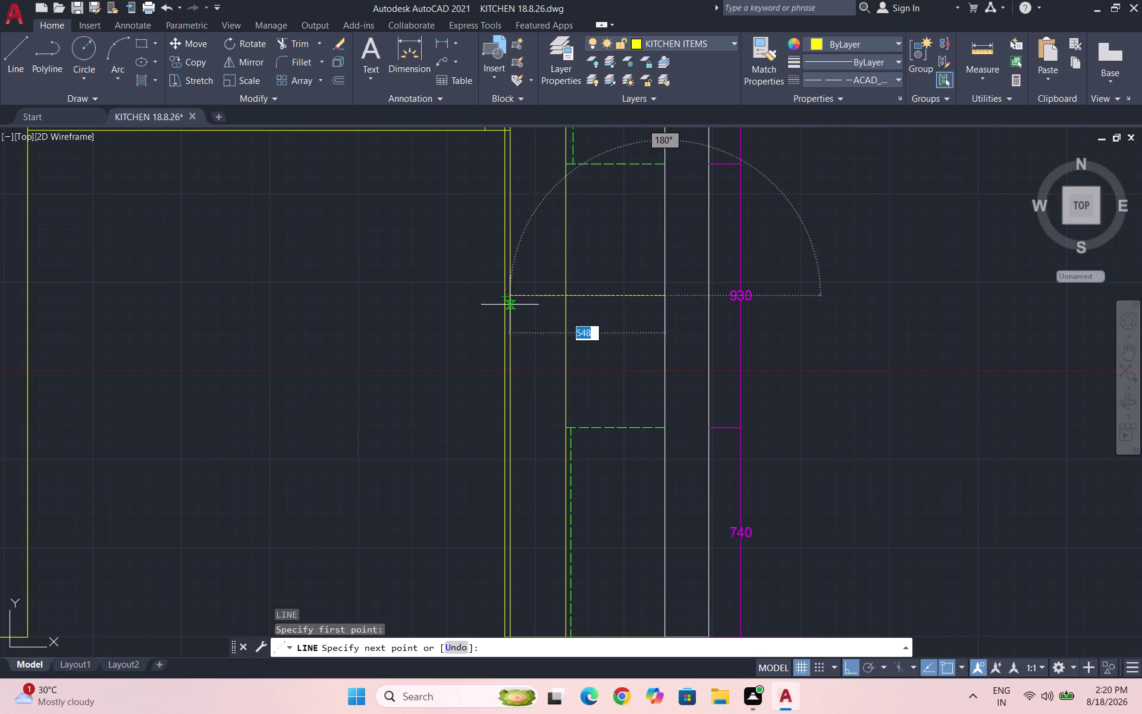
click(504, 299)
key(Escape)
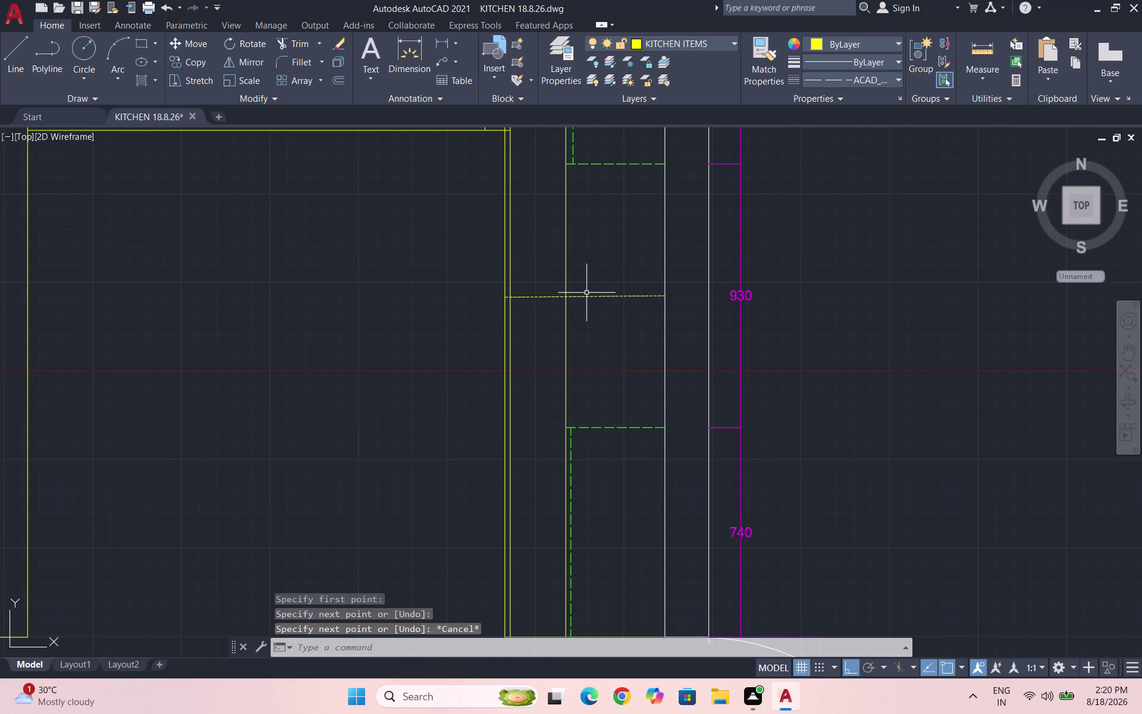
key(ctrl+z)
Set the current linetype to ByLayer and toggle Ortho off and back on.
click(861, 79)
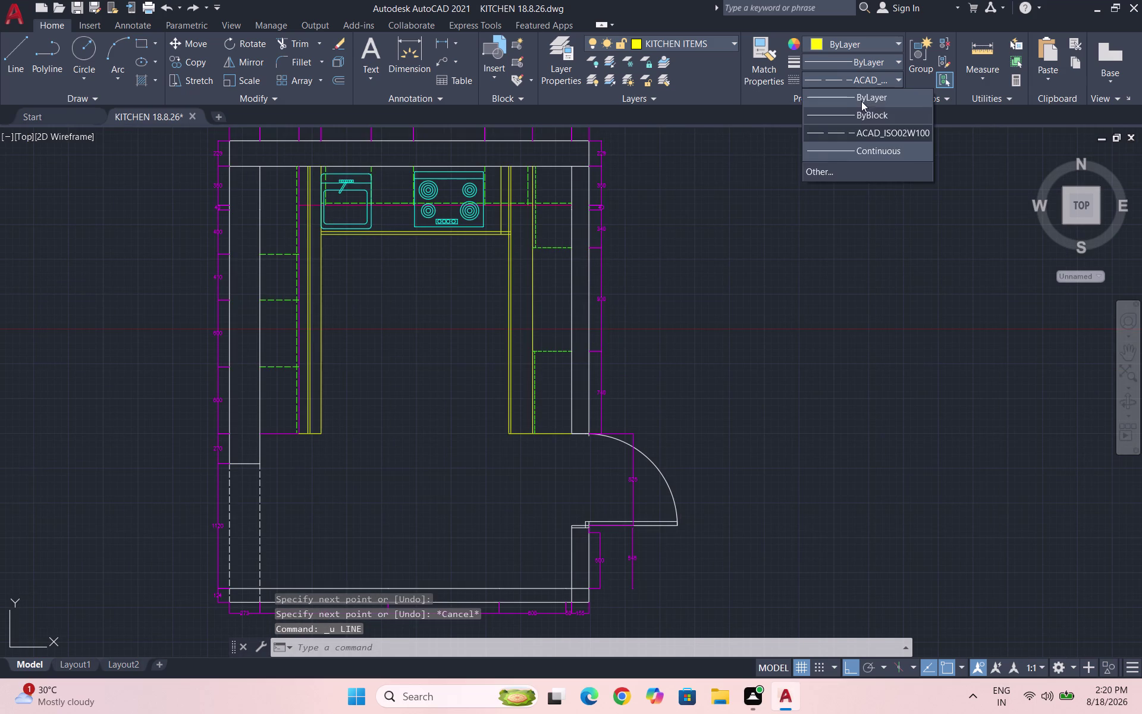
click(861, 100)
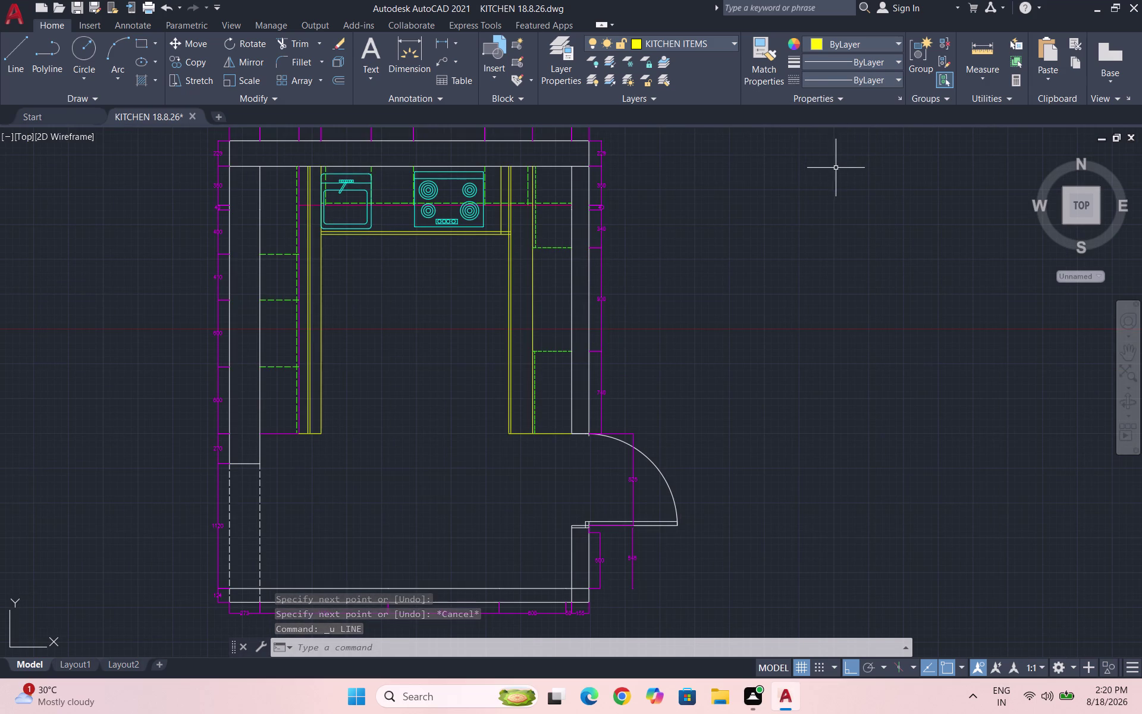
key(F8)
key(F8)
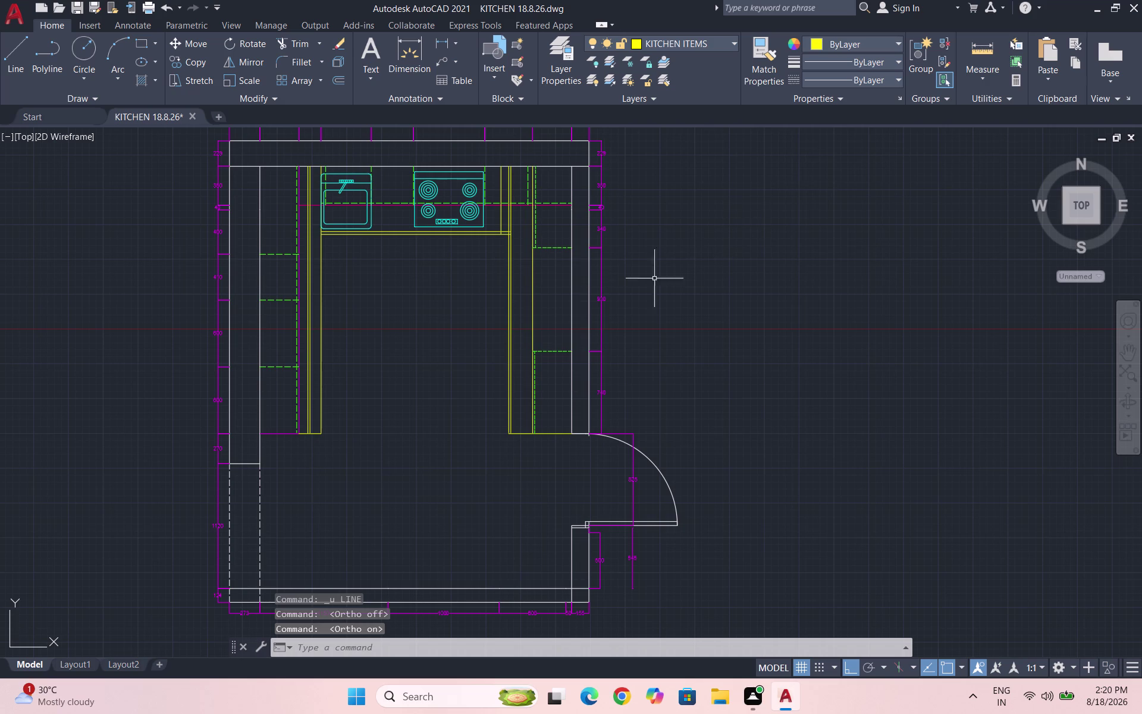
Draw a horizontal divider line across the right-hand cabinet from right edge to left.
key(l)
key(Return)
scroll(up, 3)
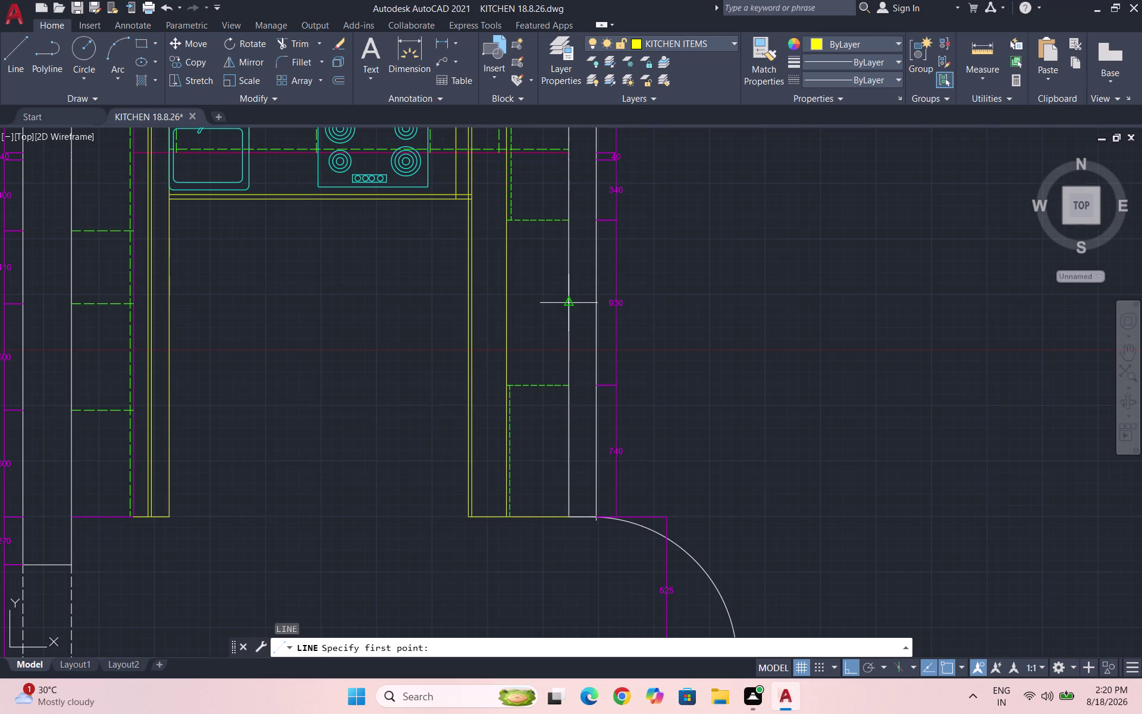
click(568, 301)
scroll(up, 3)
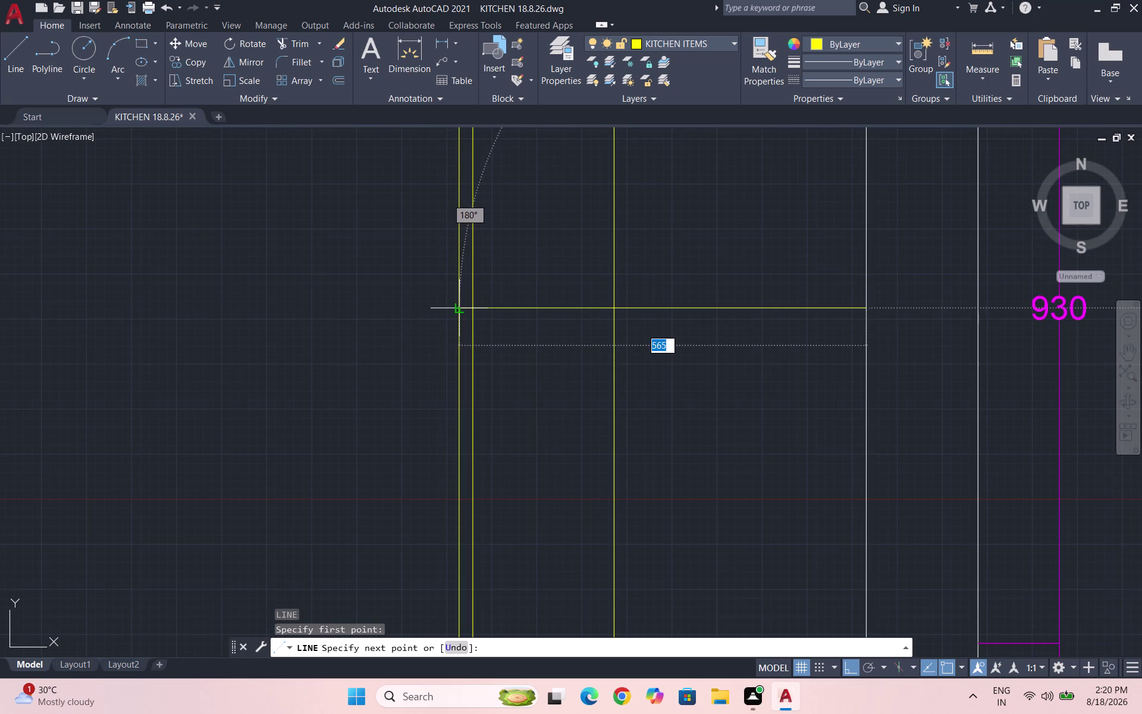
click(460, 308)
scroll(down, 3)
key(Escape)
scroll(down, 3)
scroll(down, 3)
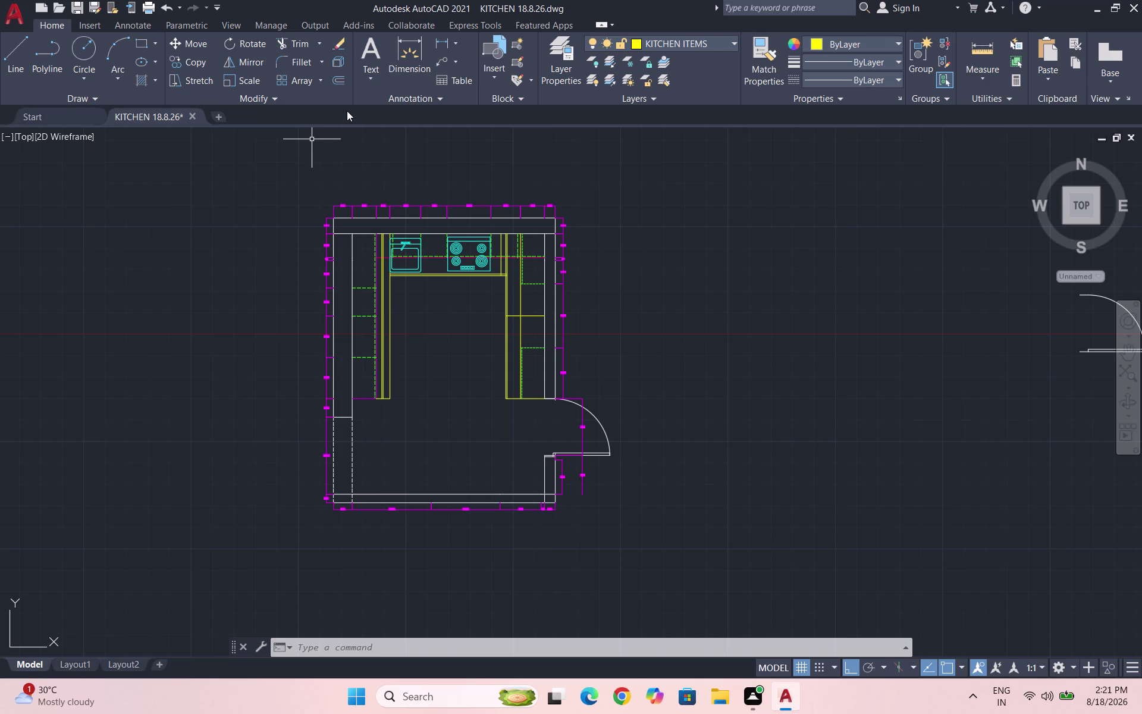
scroll(up, 3)
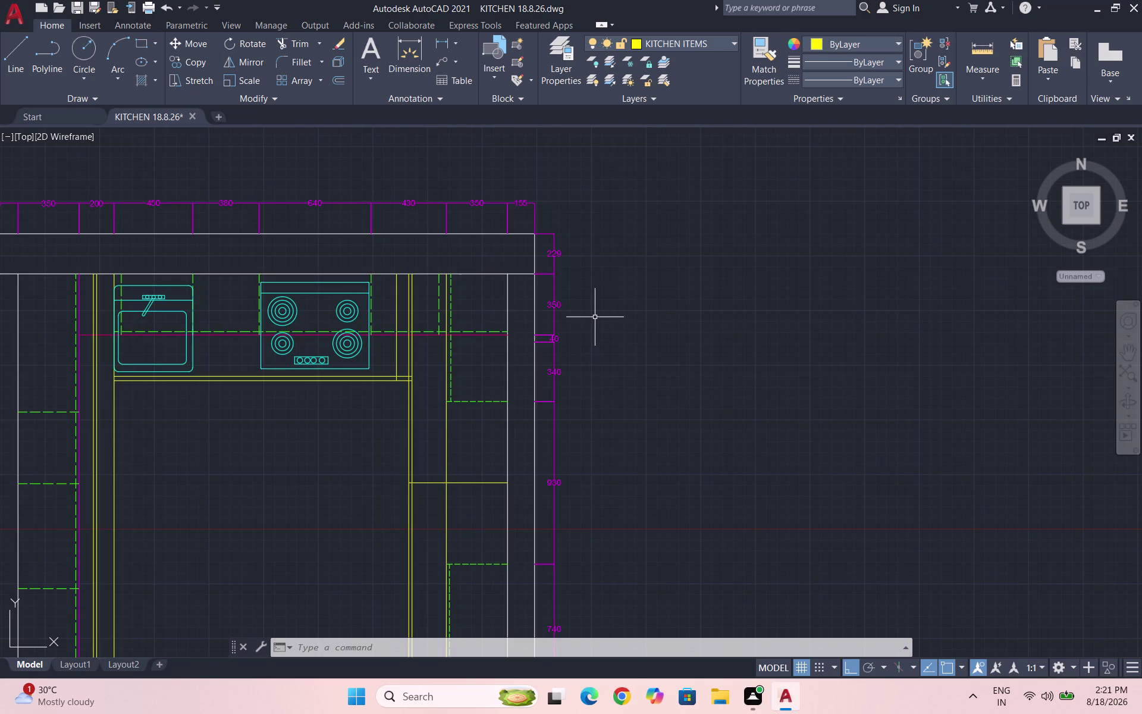
scroll(down, 3)
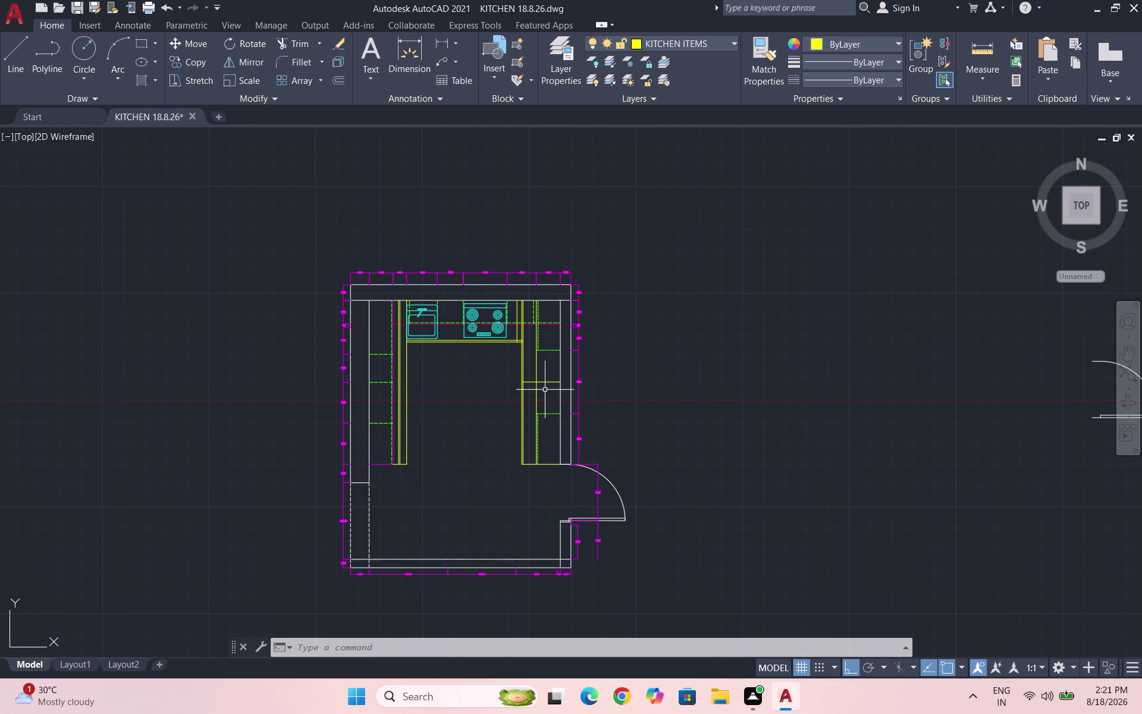
key(l)
key(Return)
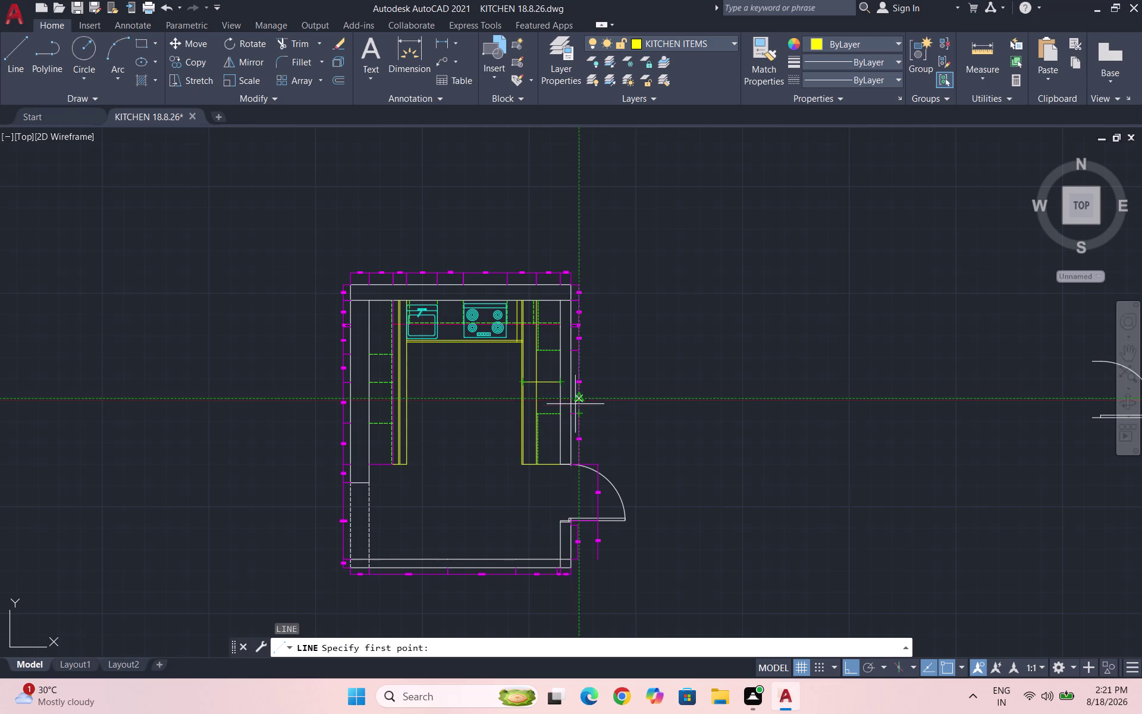
scroll(up, 3)
scroll(up, 3)
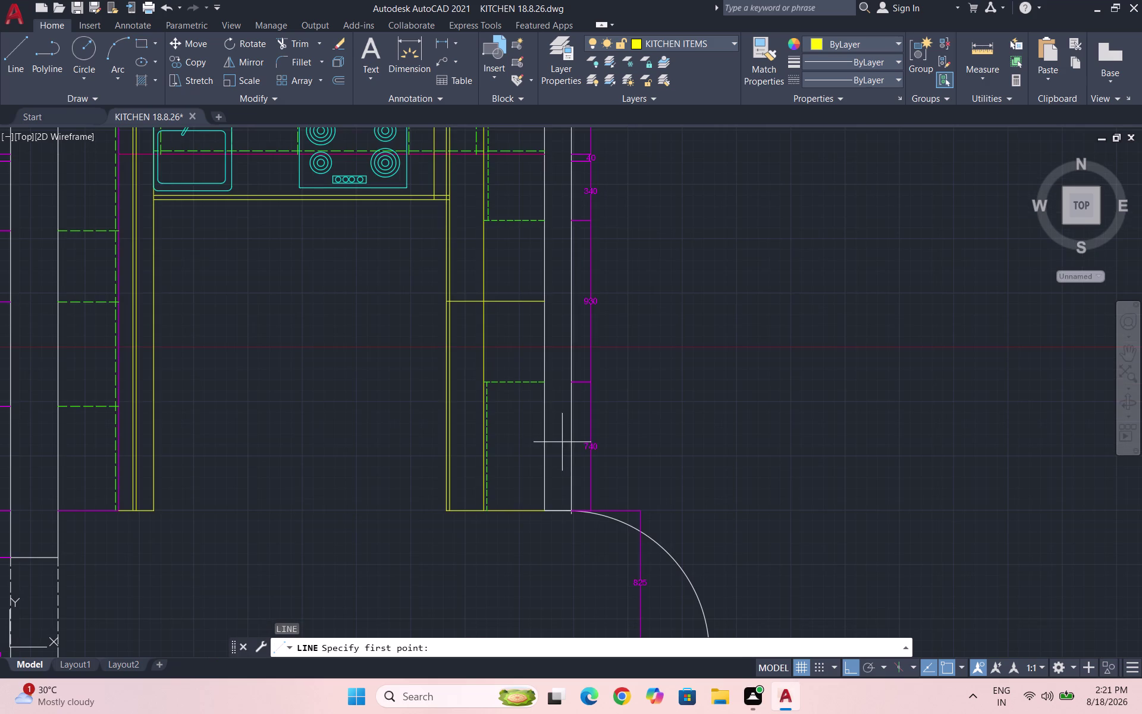
click(544, 409)
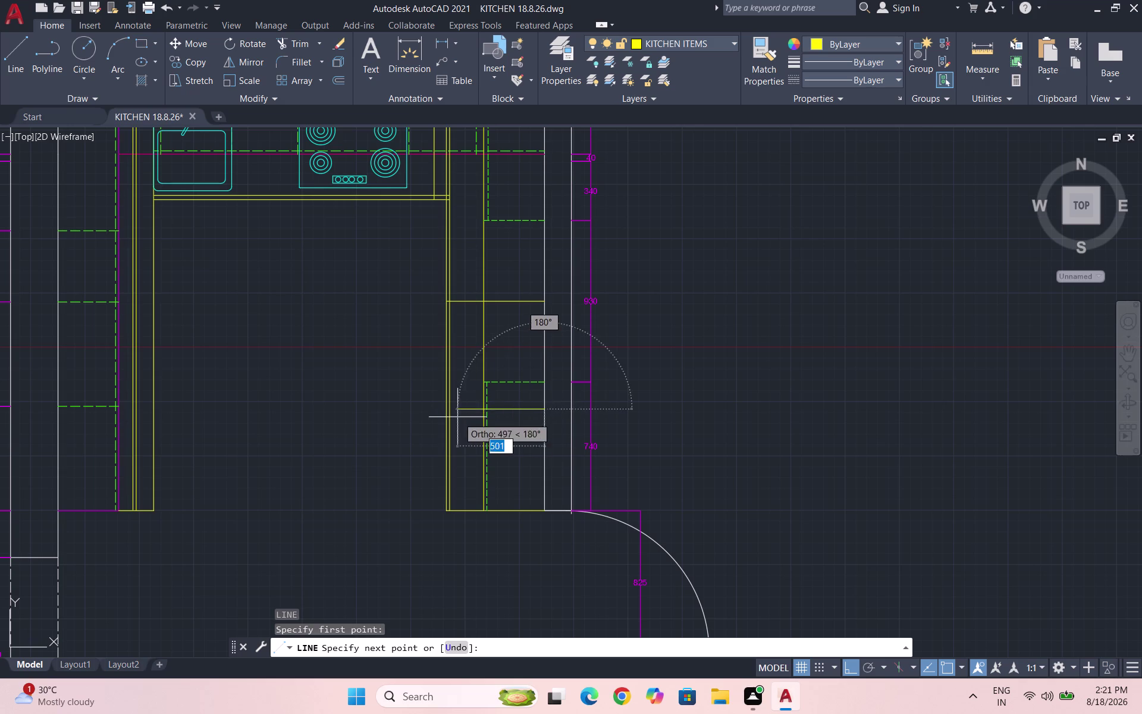
click(443, 412)
key(Escape)
scroll(down, 3)
scroll(down, 3)
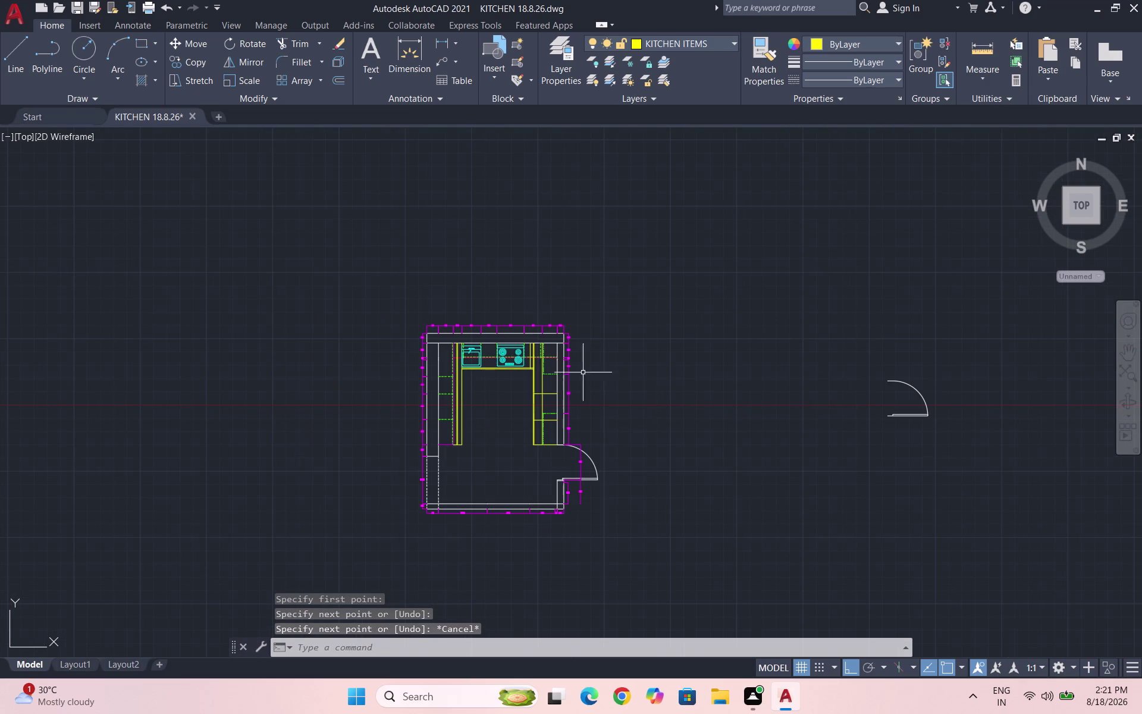
scroll(up, 3)
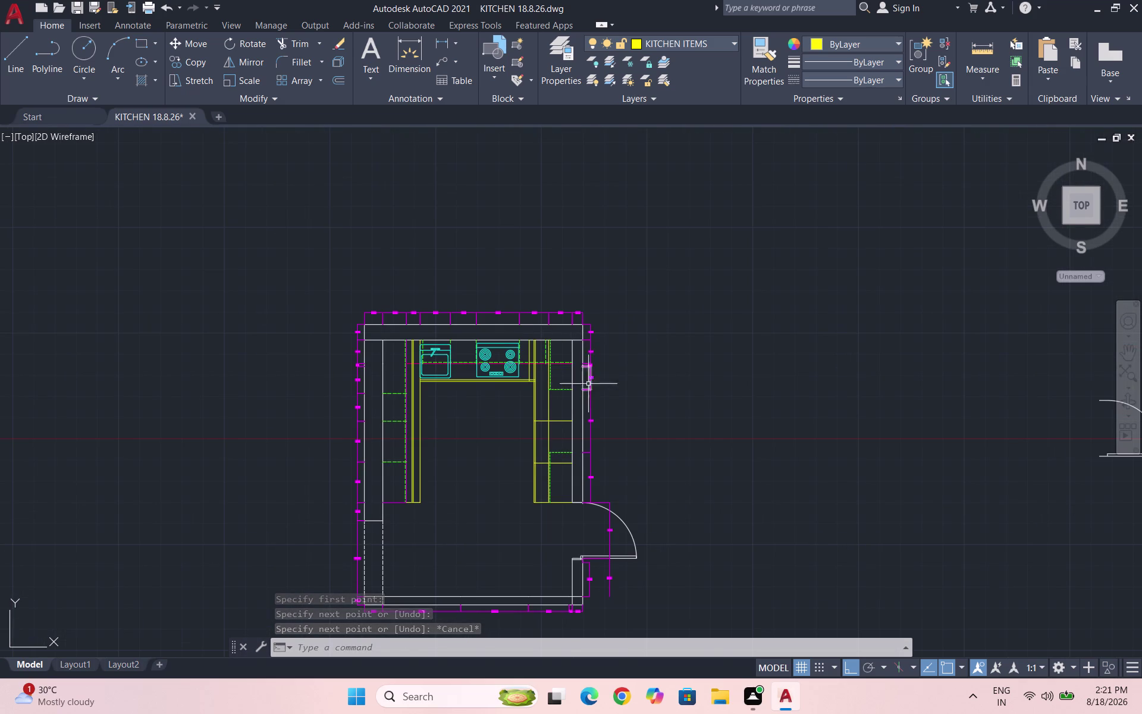
scroll(down, 3)
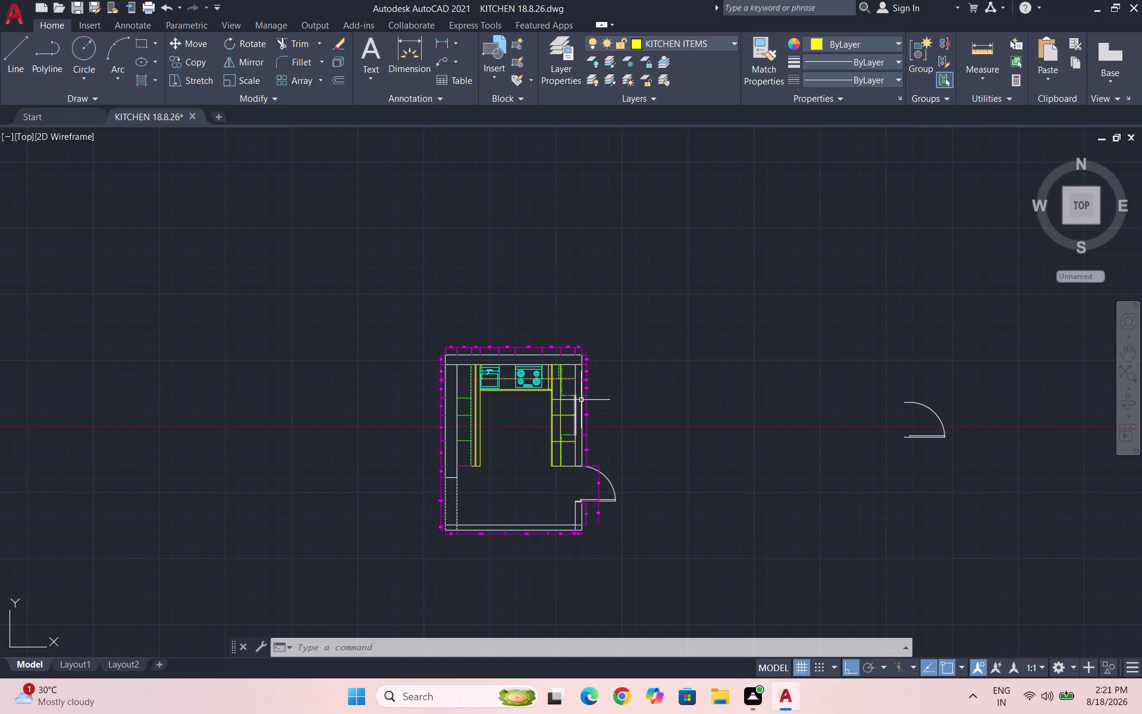
scroll(up, 3)
scroll(up, 3)
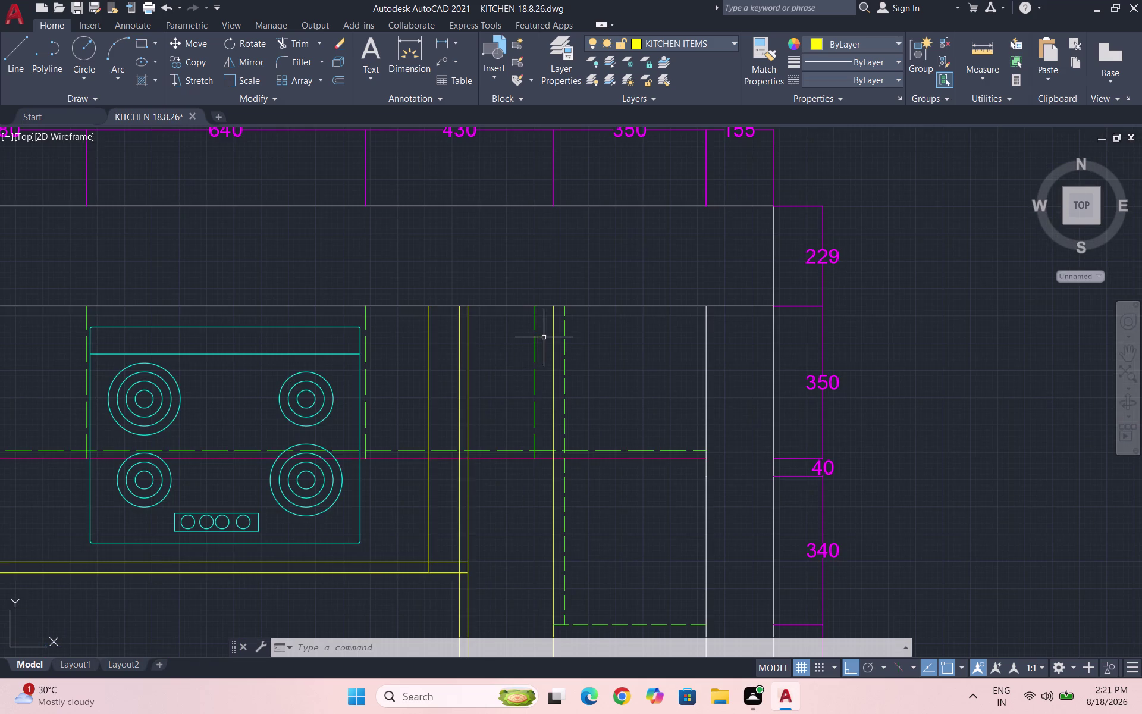
scroll(down, 3)
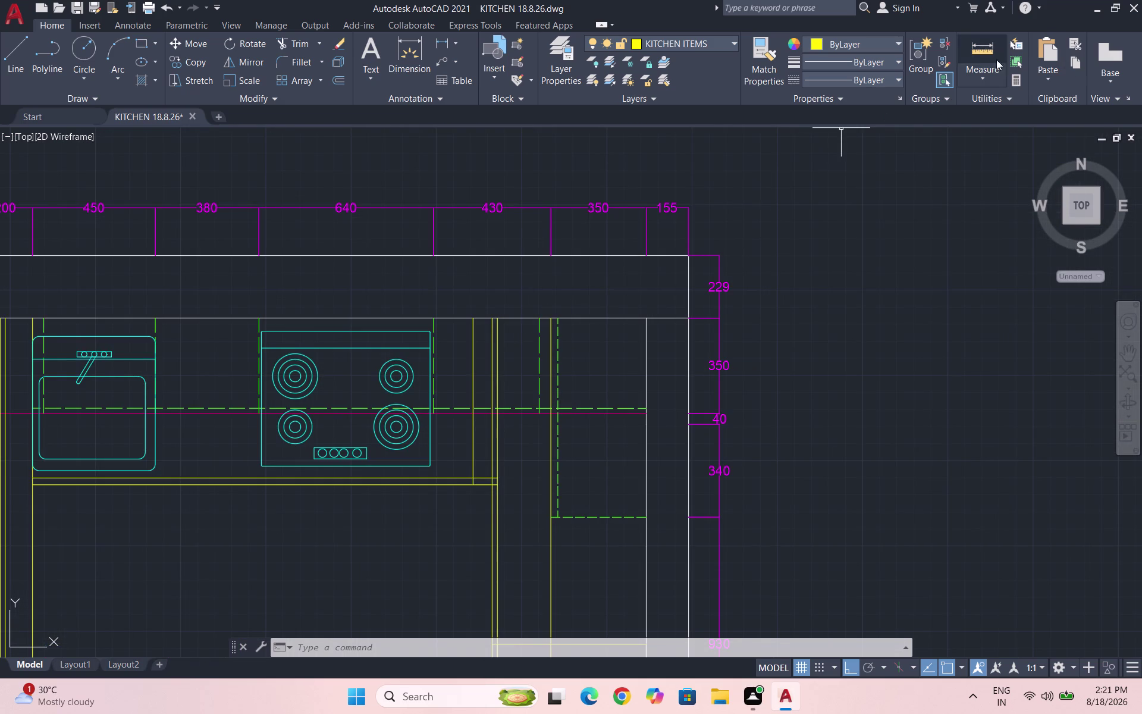
Start a distance measurement at the cabinet top, then cancel it.
click(979, 66)
click(984, 136)
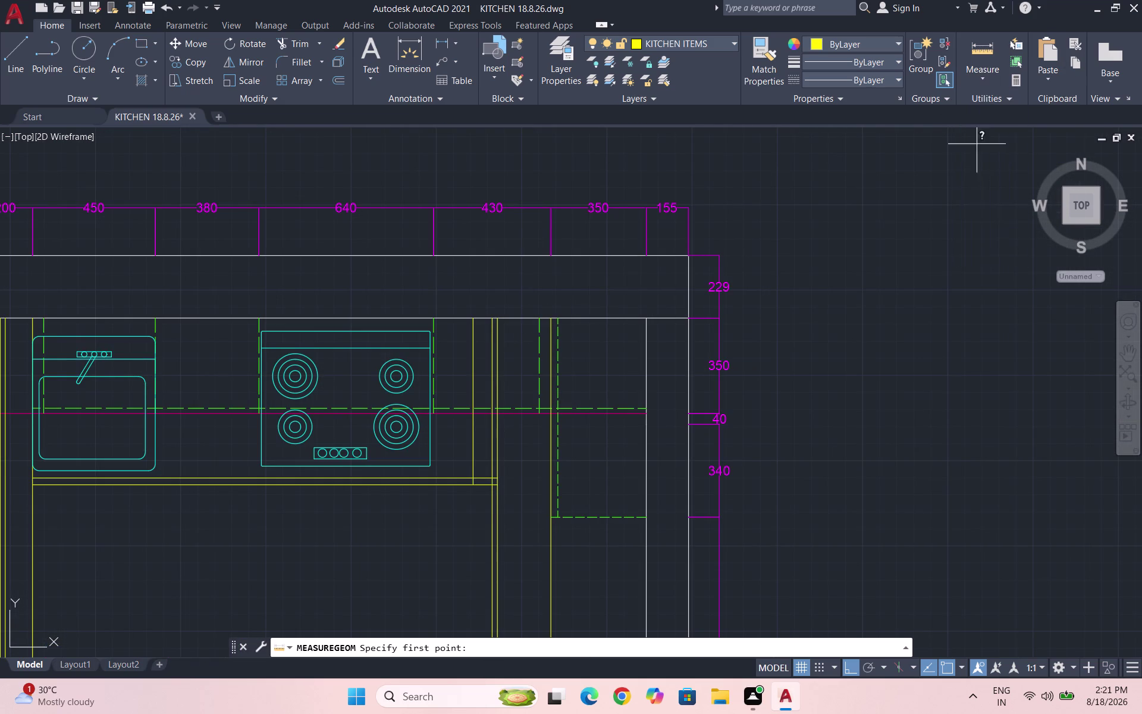
scroll(up, 3)
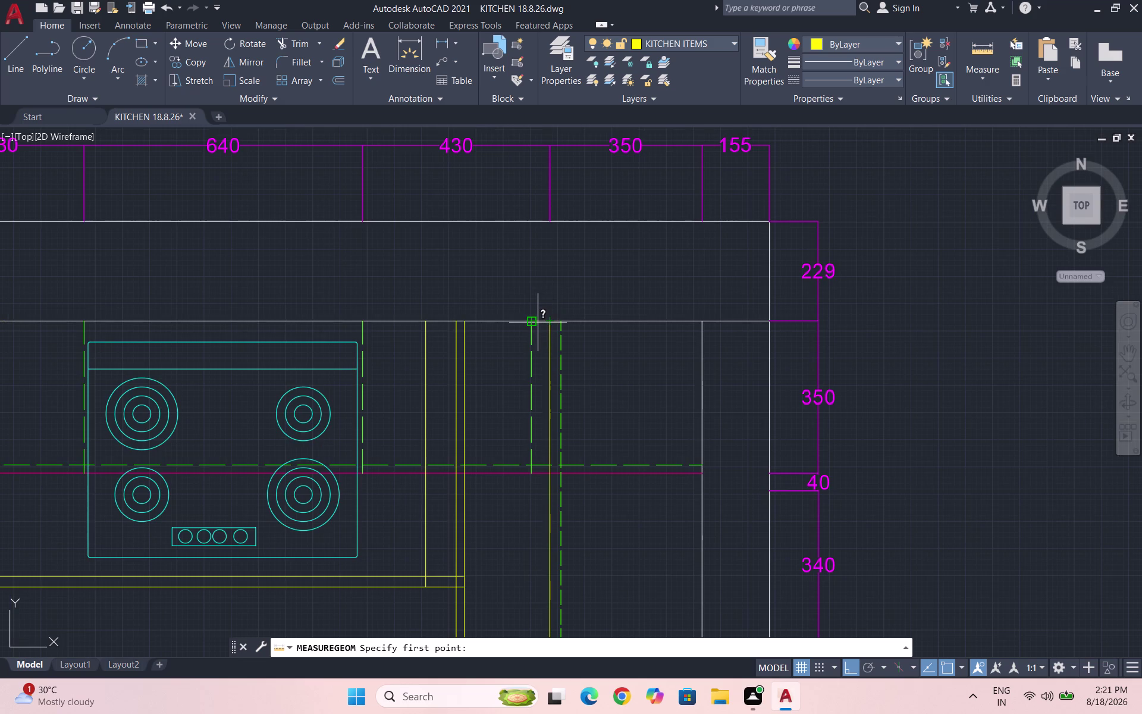
click(540, 323)
scroll(down, 3)
scroll(up, 3)
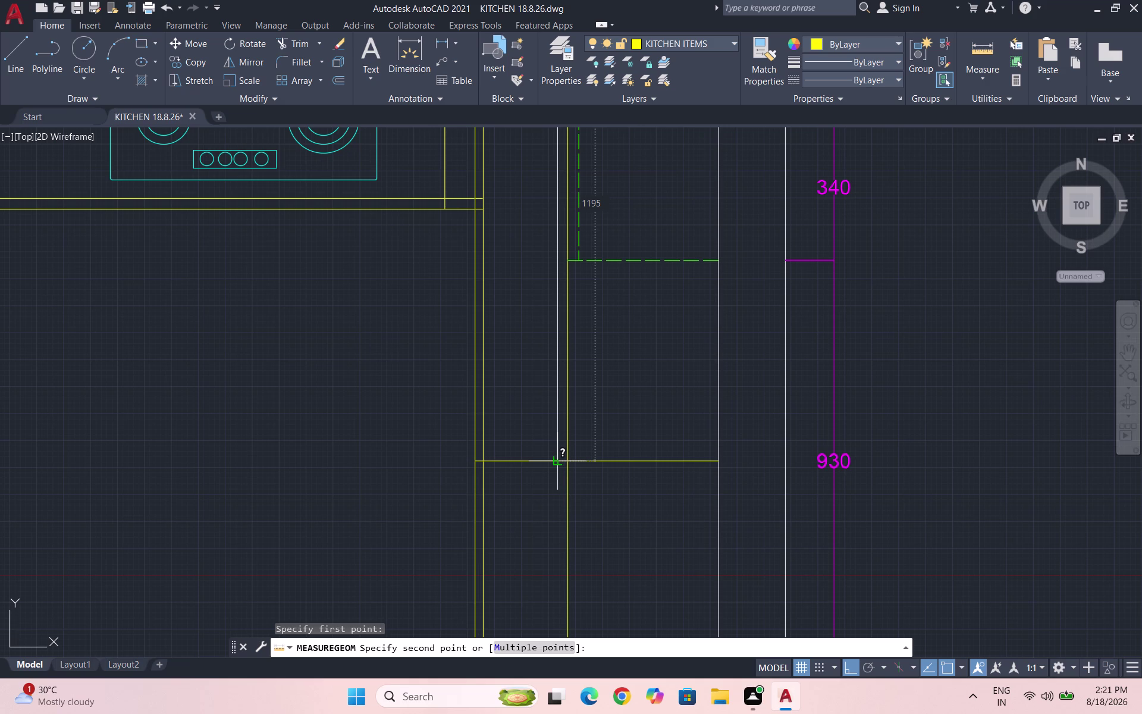
key(Escape)
Select the yellow divider, make layer 0 current, and cancel a stray hatch command.
drag(548, 477, 542, 466)
click(494, 446)
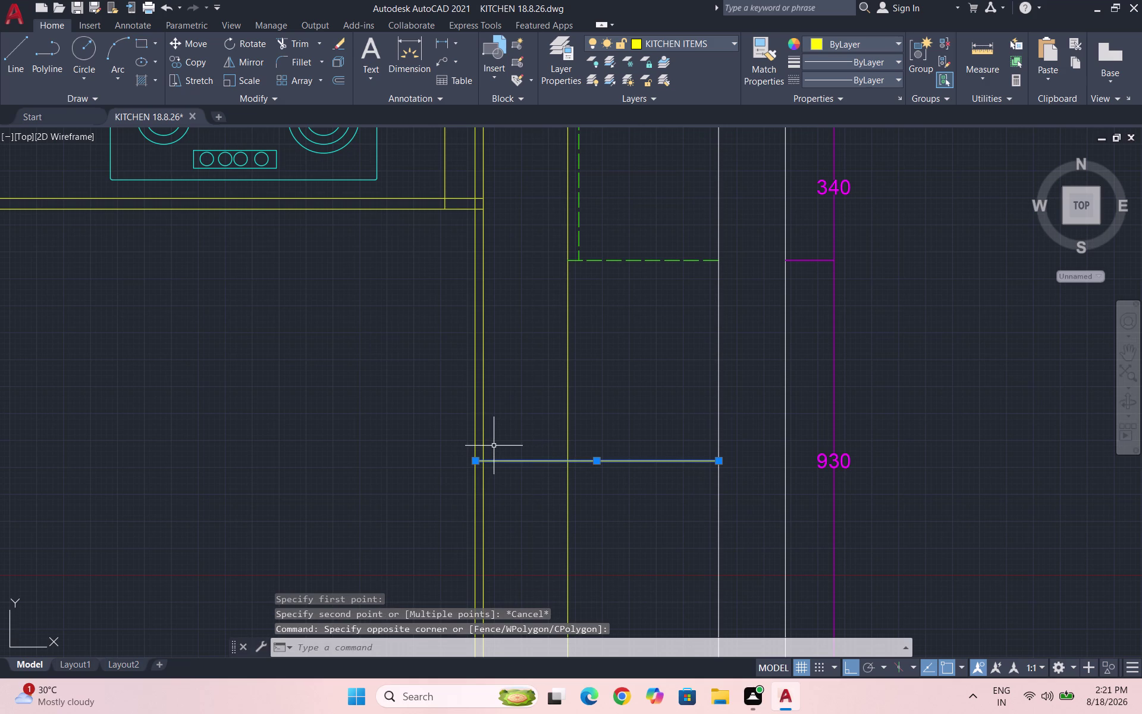
key(0)
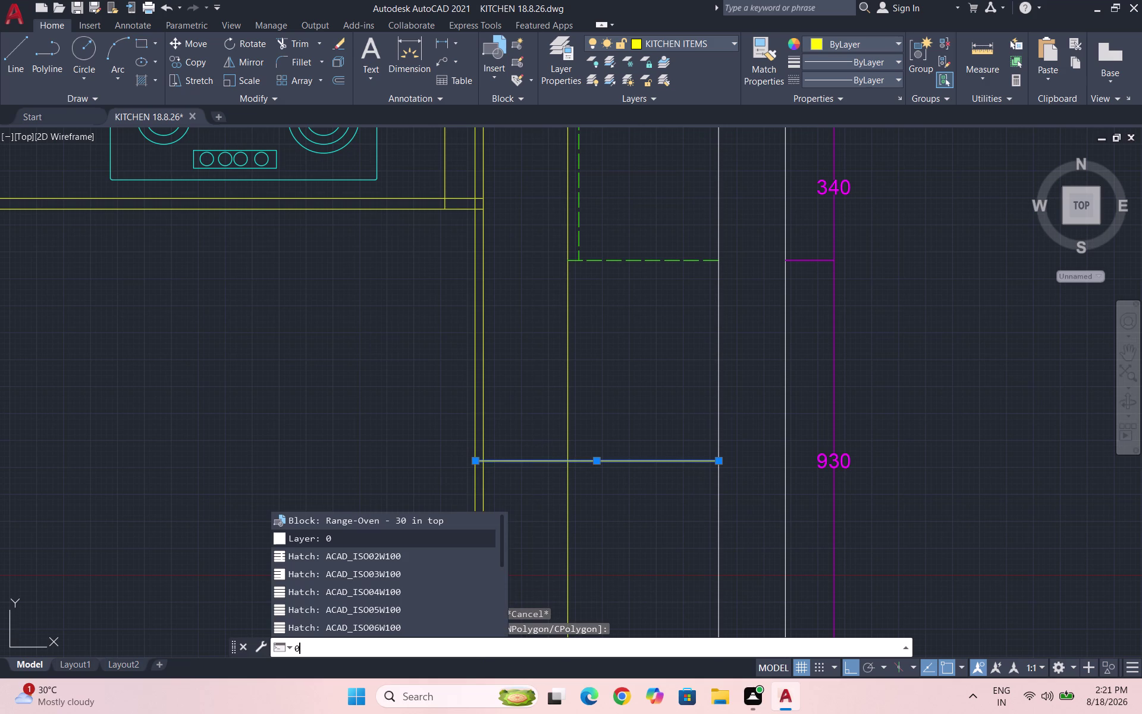
key(Return)
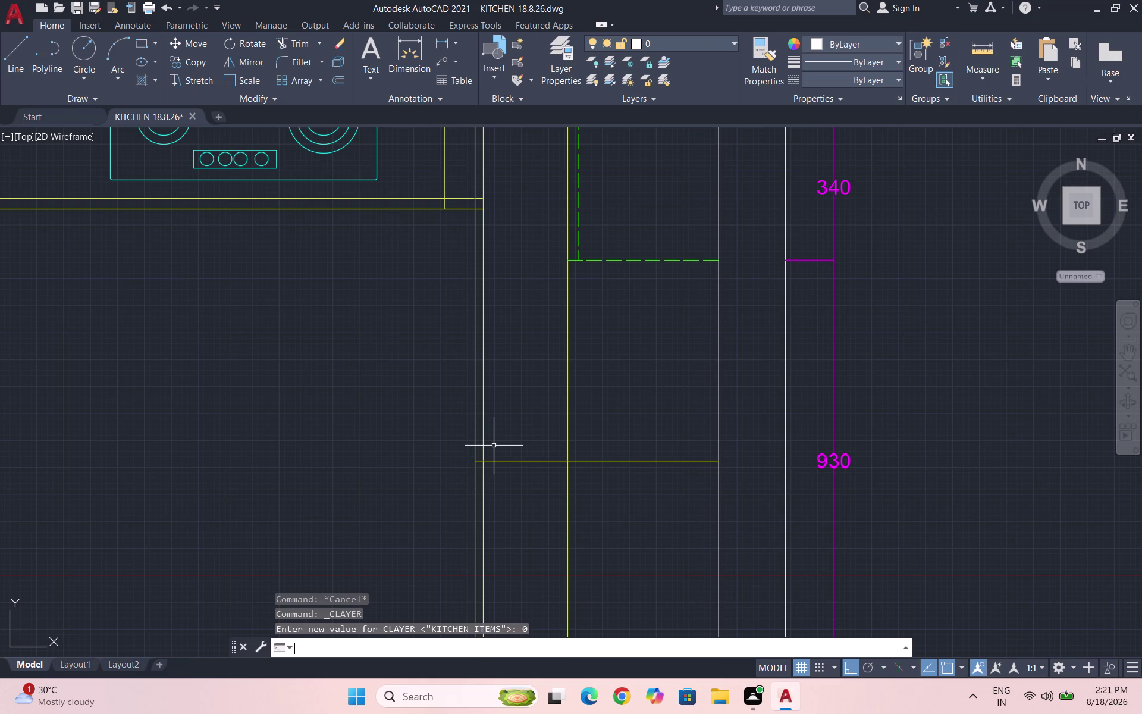
key(5)
key(Return)
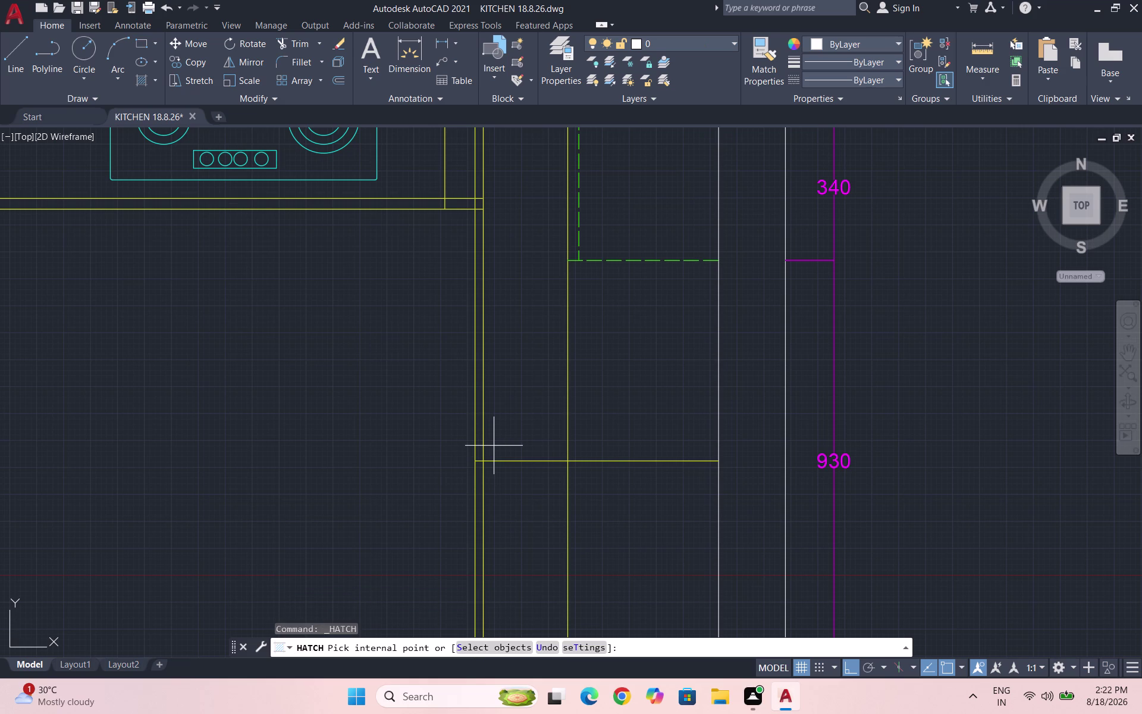
key(Escape)
key(Escape)
Offset the shelf line by 5, then delete the offset copy.
drag(536, 479, 539, 471)
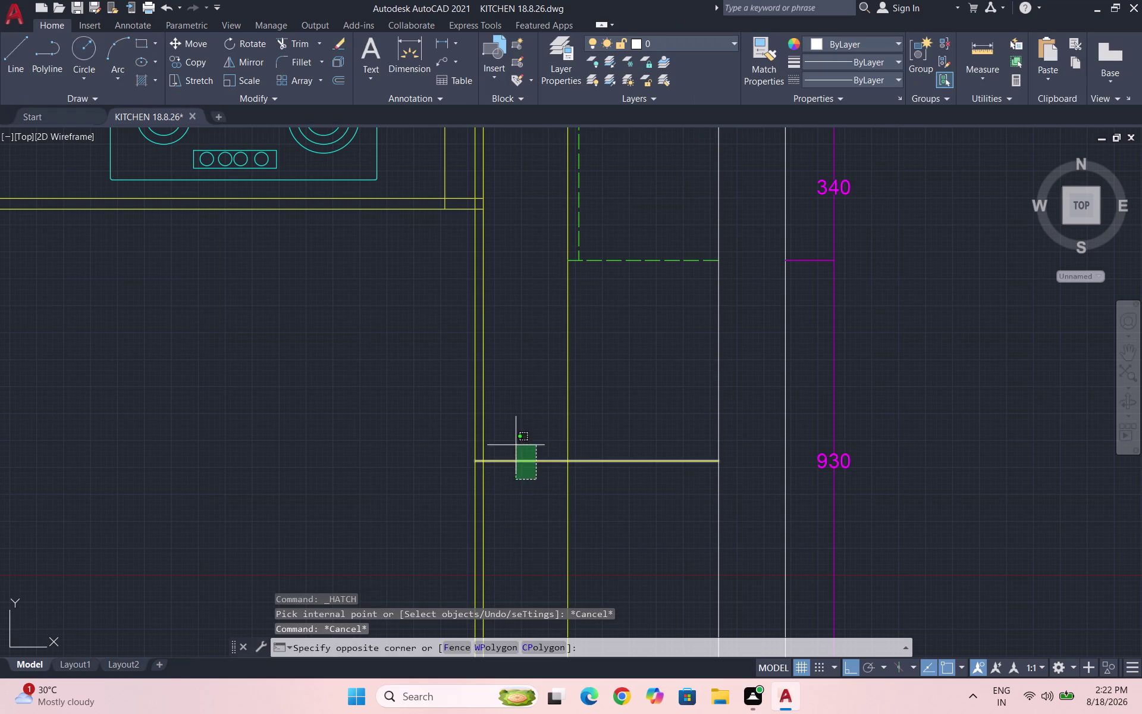
click(515, 445)
key(o)
key(Return)
key(5)
key(shift+Return)
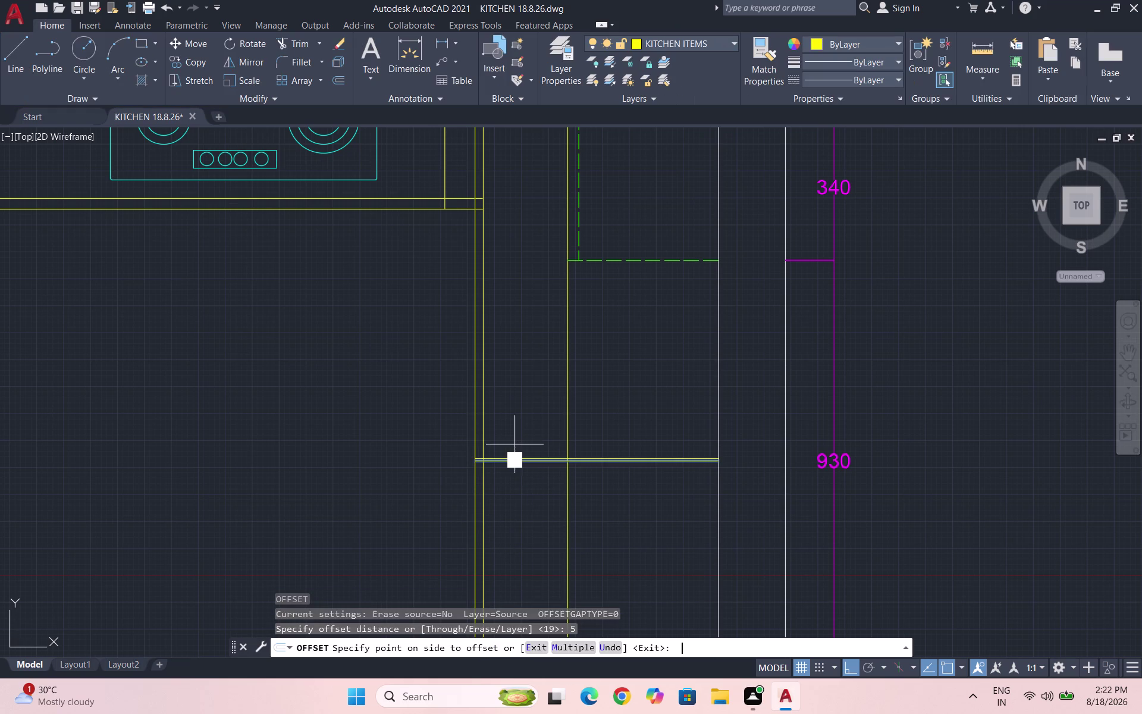
click(509, 486)
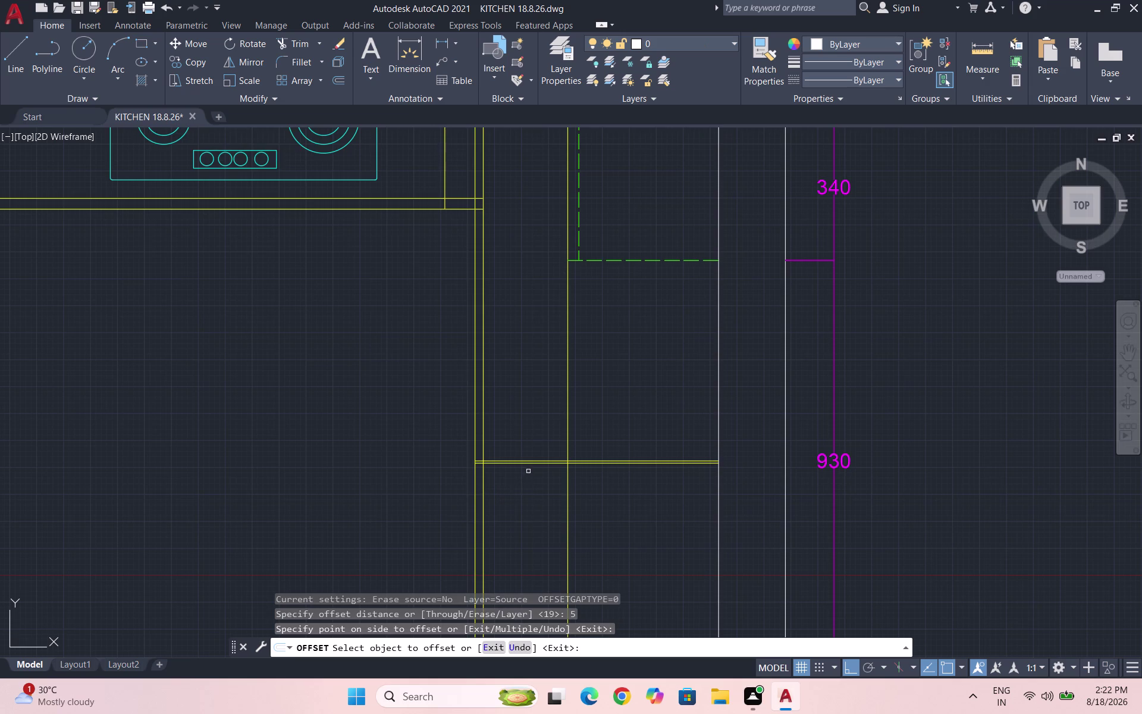
scroll(up, 3)
key(Escape)
click(536, 428)
click(486, 408)
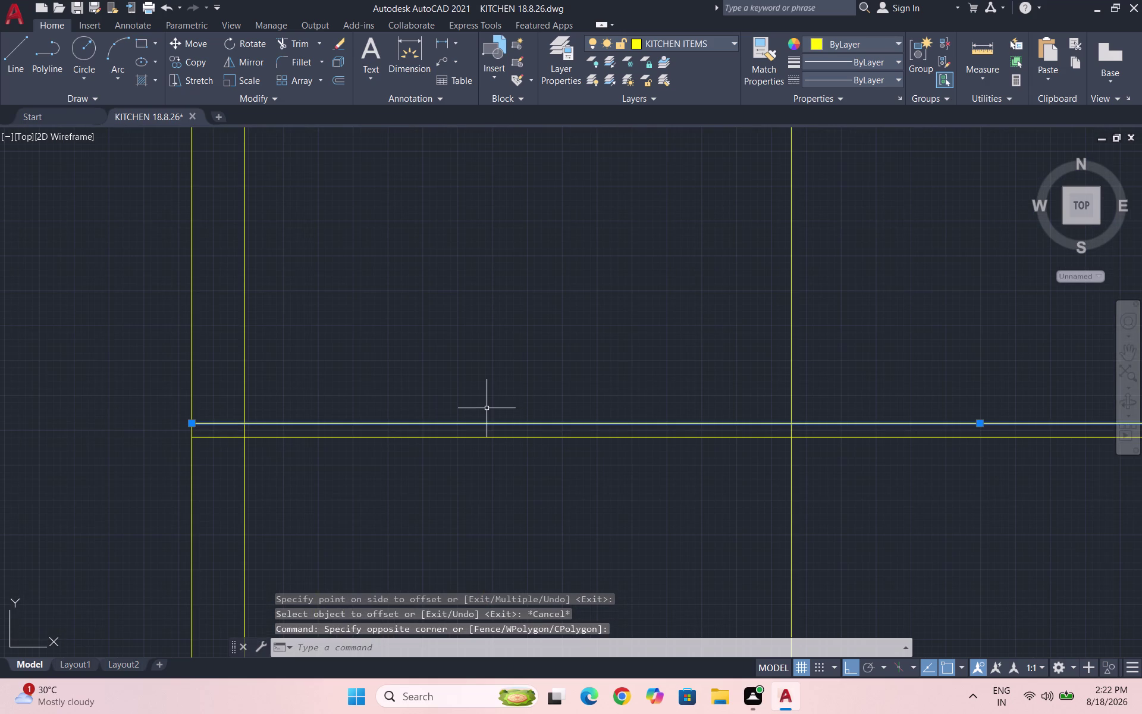
key(Delete)
scroll(down, 3)
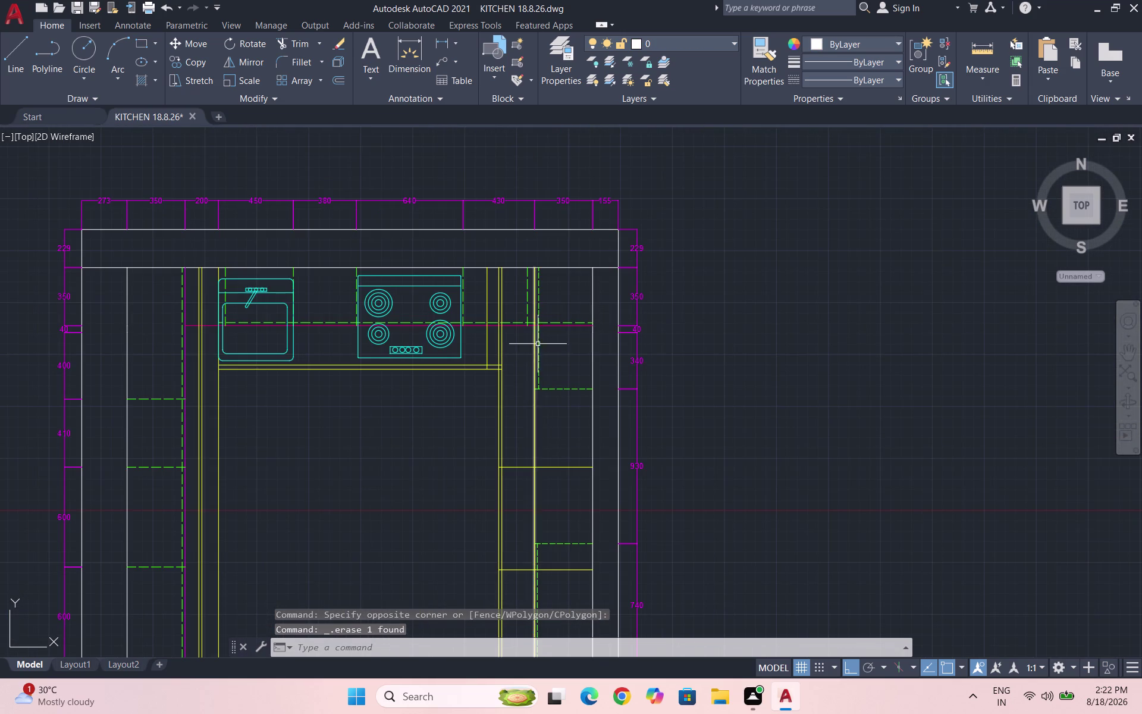
Begin another distance measurement from a point in the right cabinet, then cancel it.
click(979, 76)
click(985, 130)
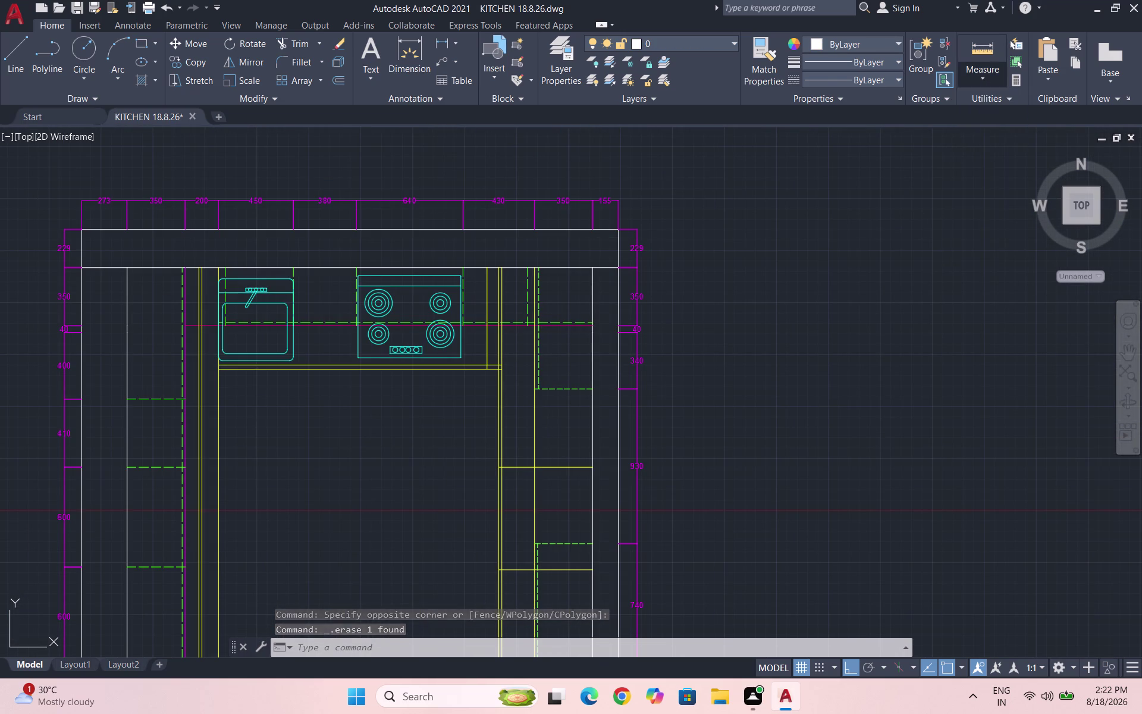
scroll(up, 3)
scroll(down, 3)
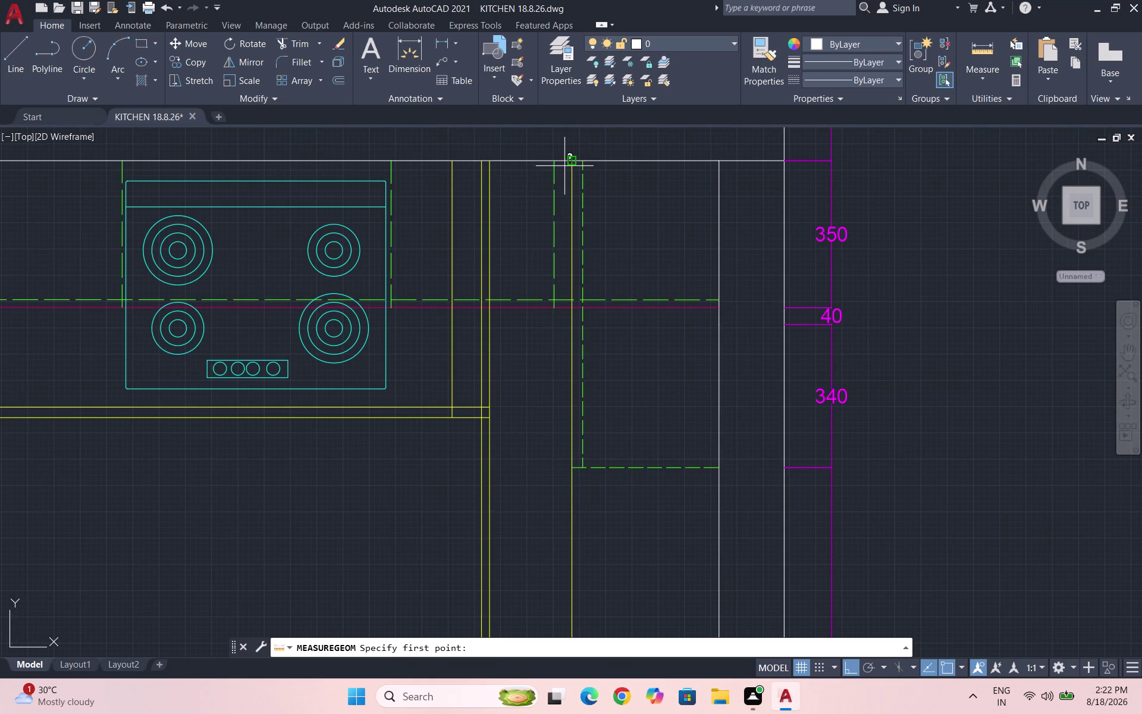
click(564, 160)
scroll(down, 3)
scroll(up, 3)
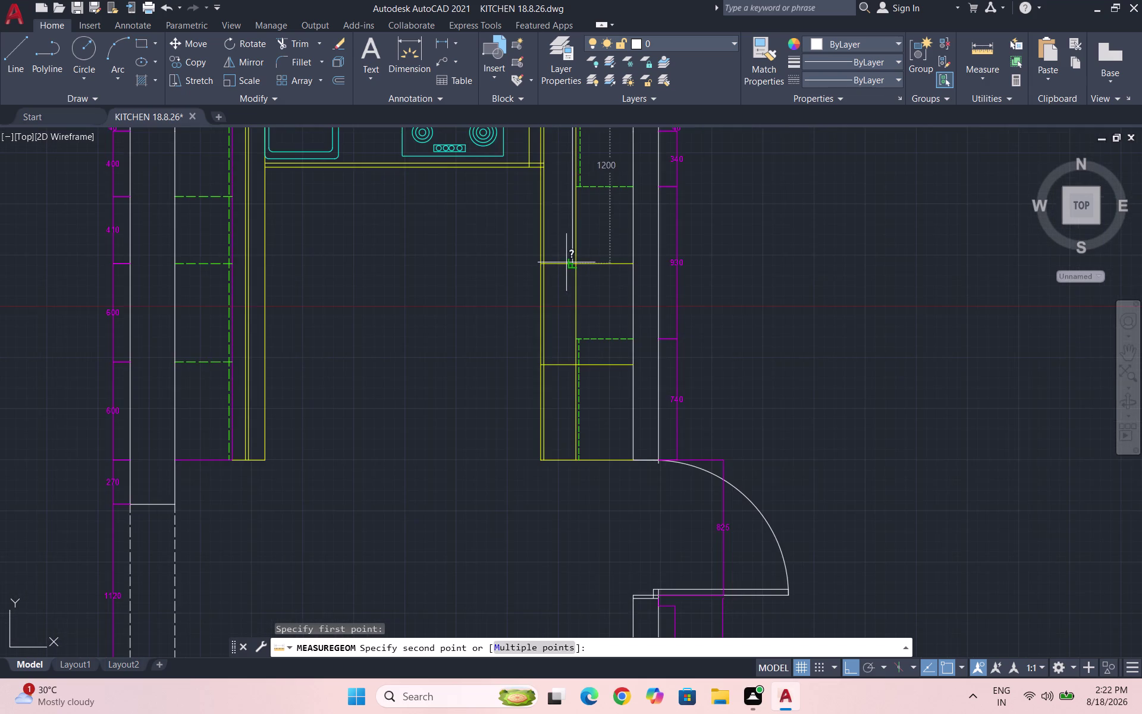
scroll(up, 3)
key(Escape)
scroll(down, 3)
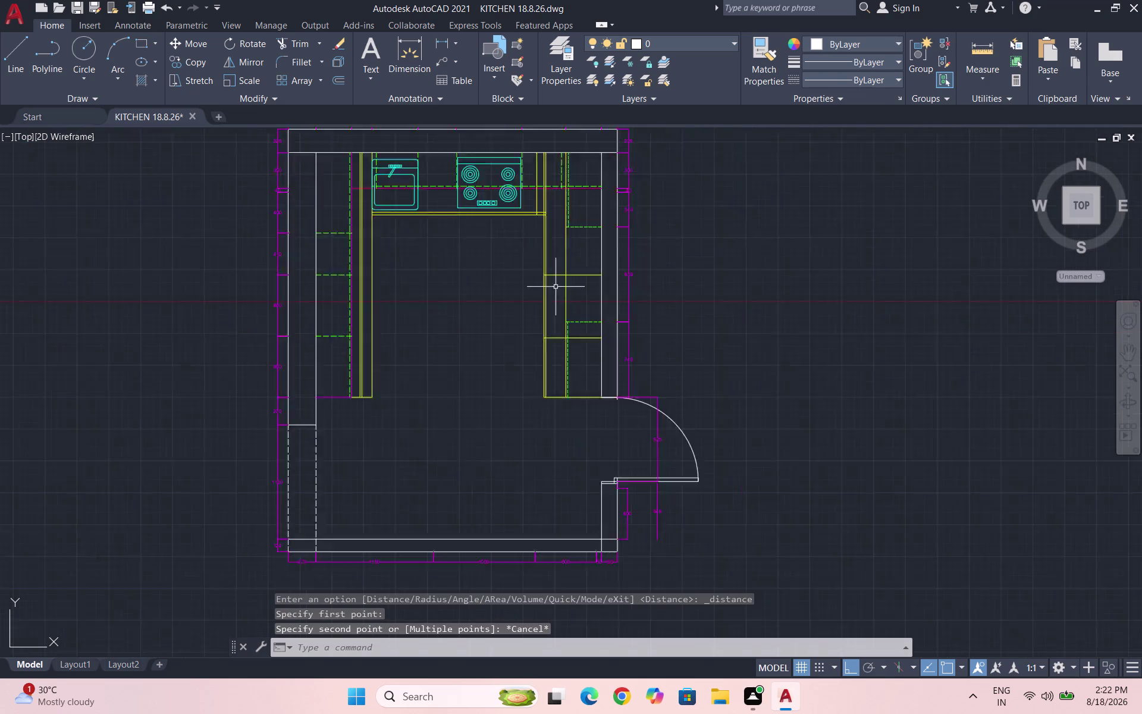
scroll(down, 3)
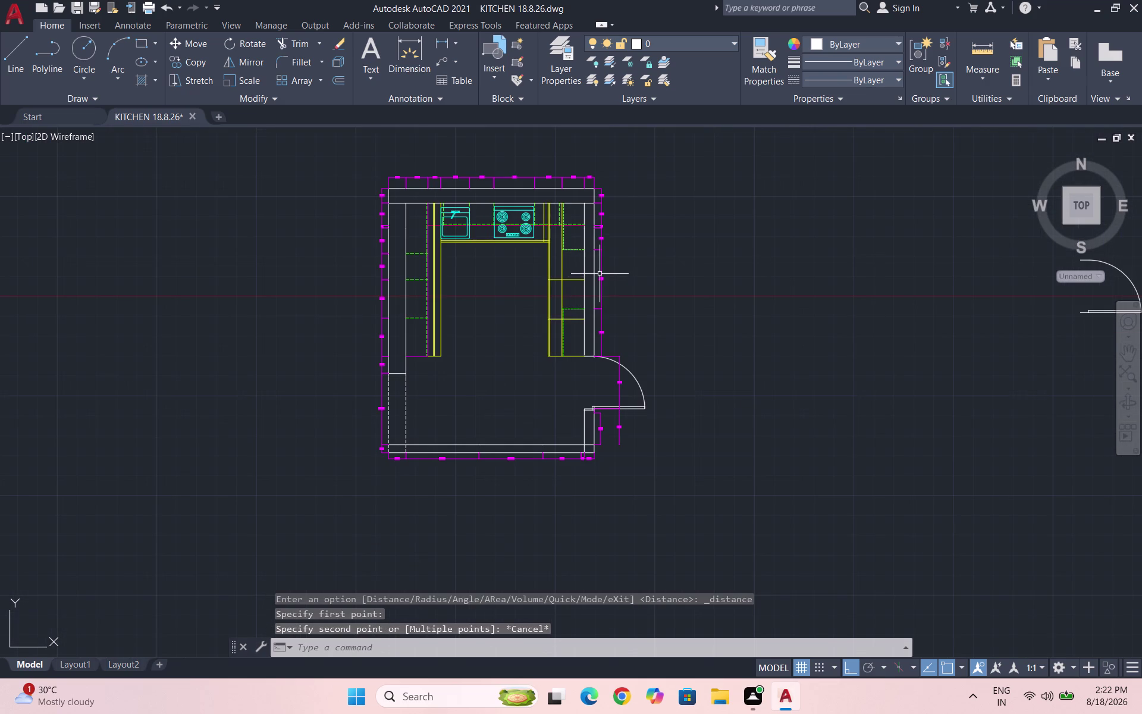
scroll(up, 3)
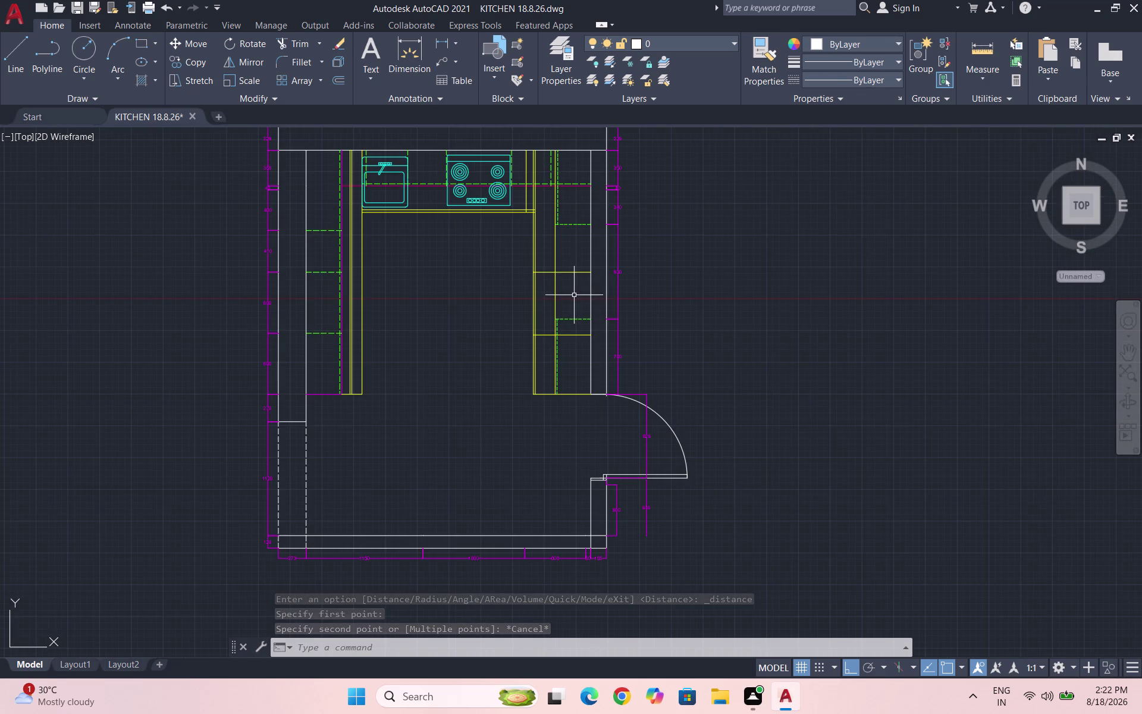
key(Escape)
key(Escape)
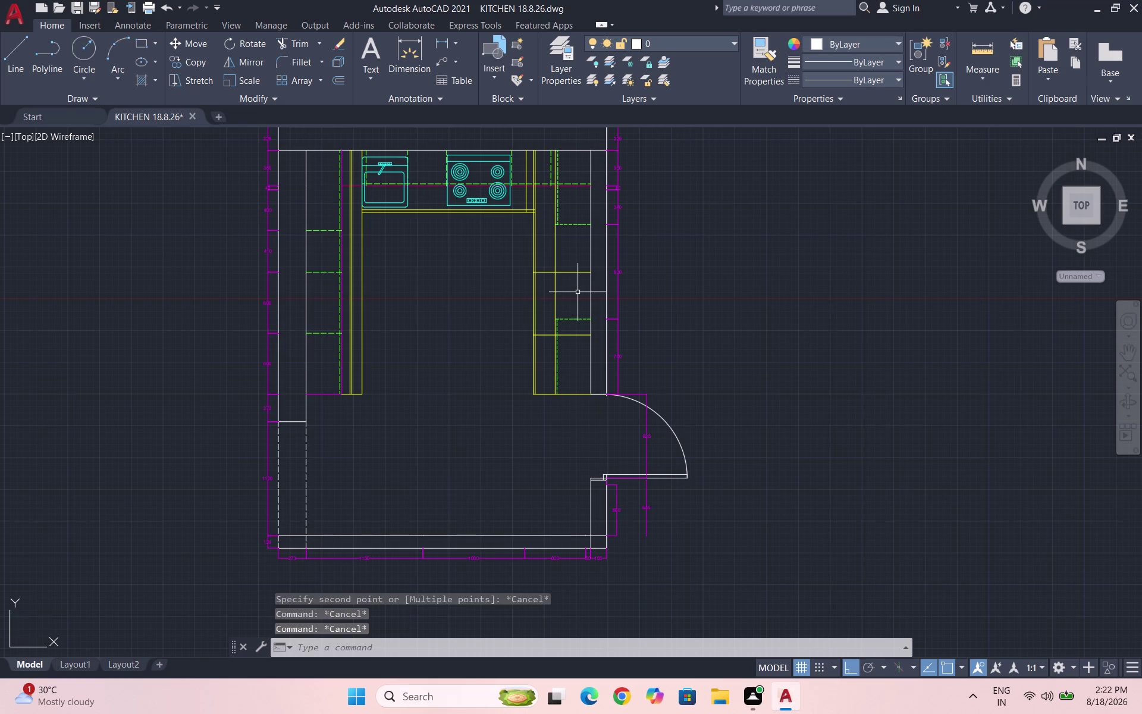
Save the kitchen drawing with Ctrl+S.
key(ctrl+s)
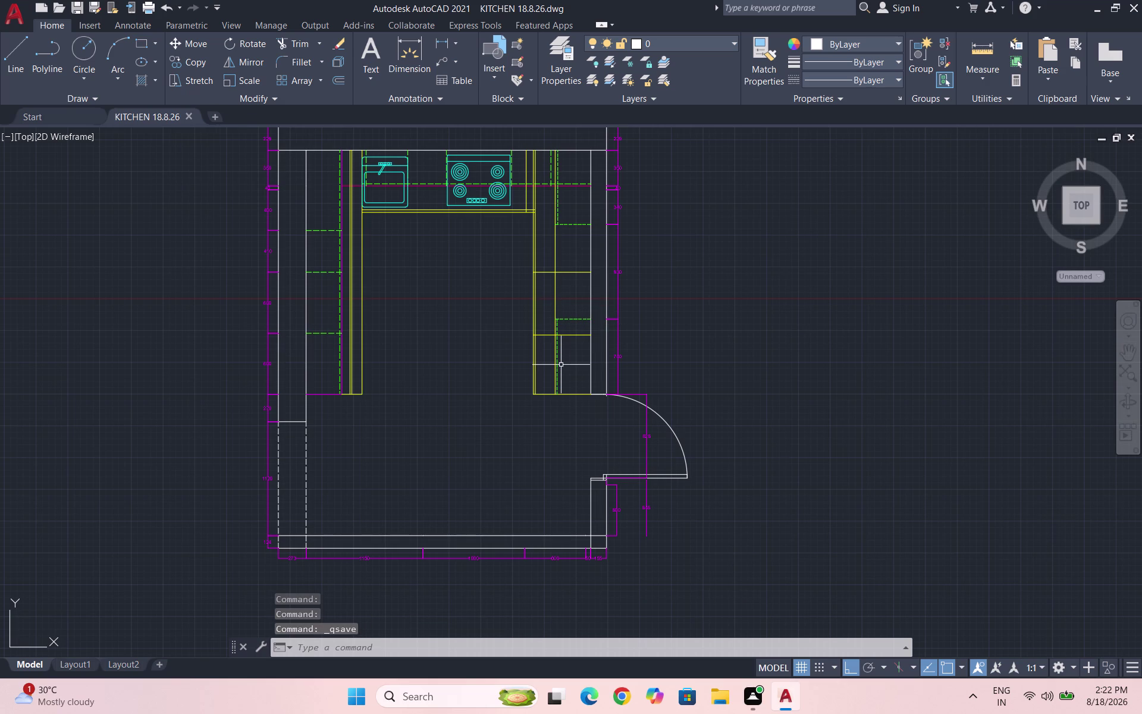
key(ctrl+s)
key(ctrl+s)
scroll(down, 3)
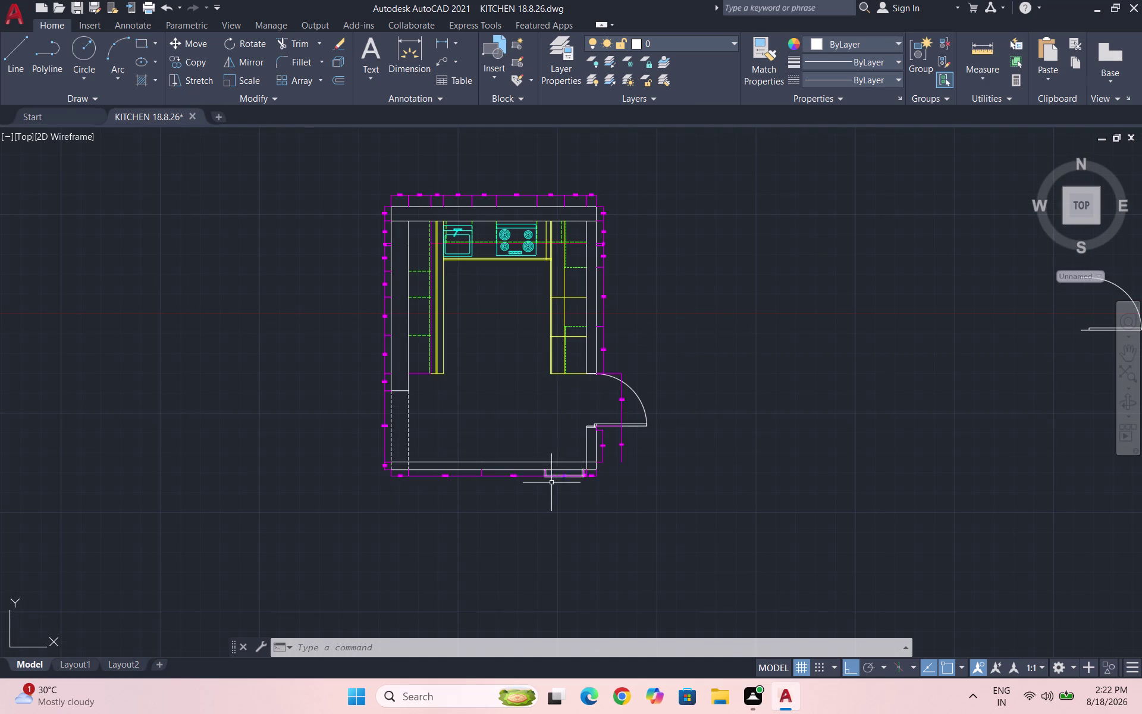
scroll(up, 3)
scroll(up, 3)
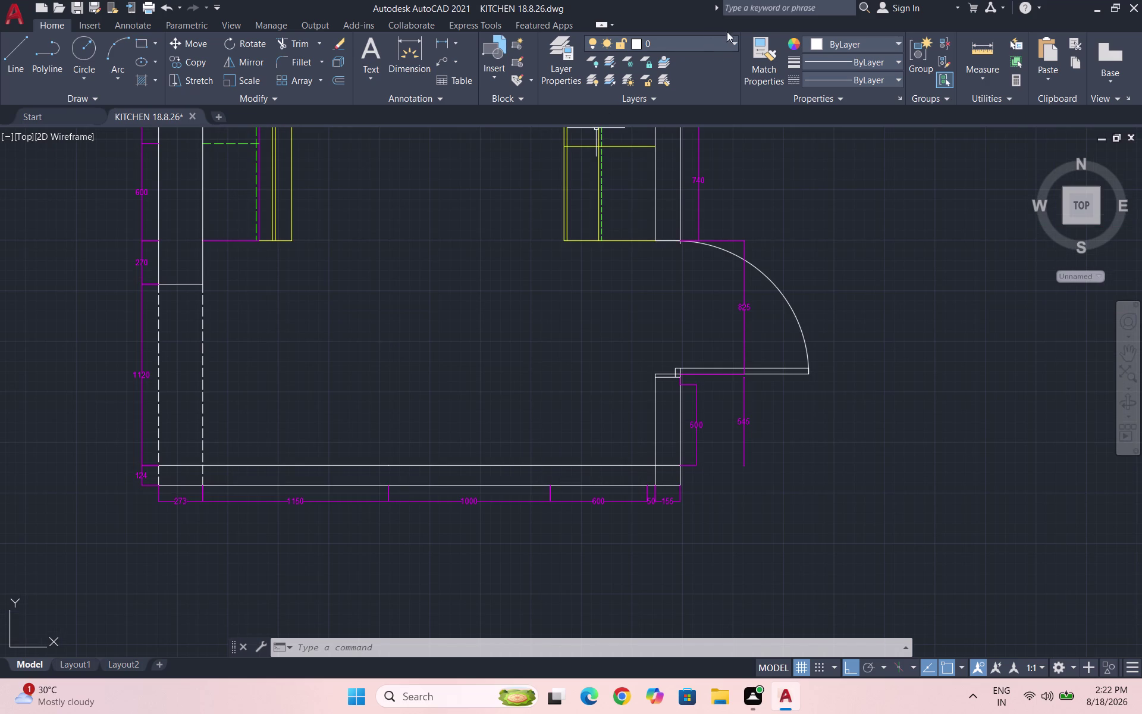
click(714, 44)
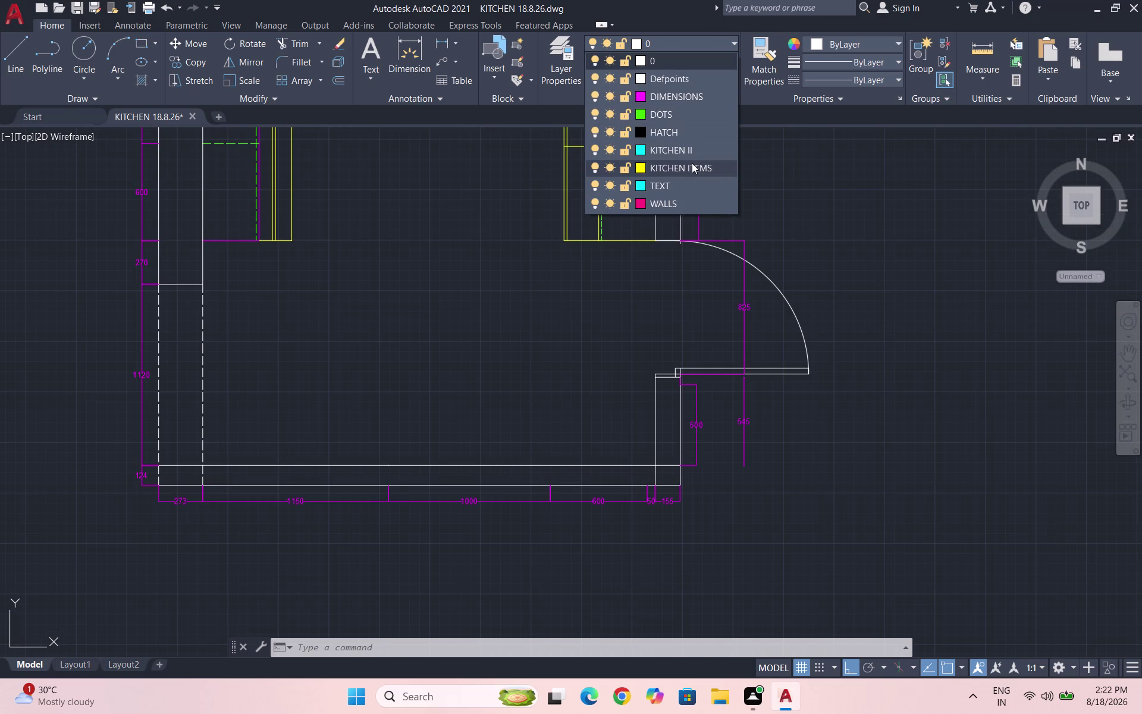
Make KITCHEN ITEMS current and start a rectangle, cancelling the rounded-corner attempt.
click(692, 163)
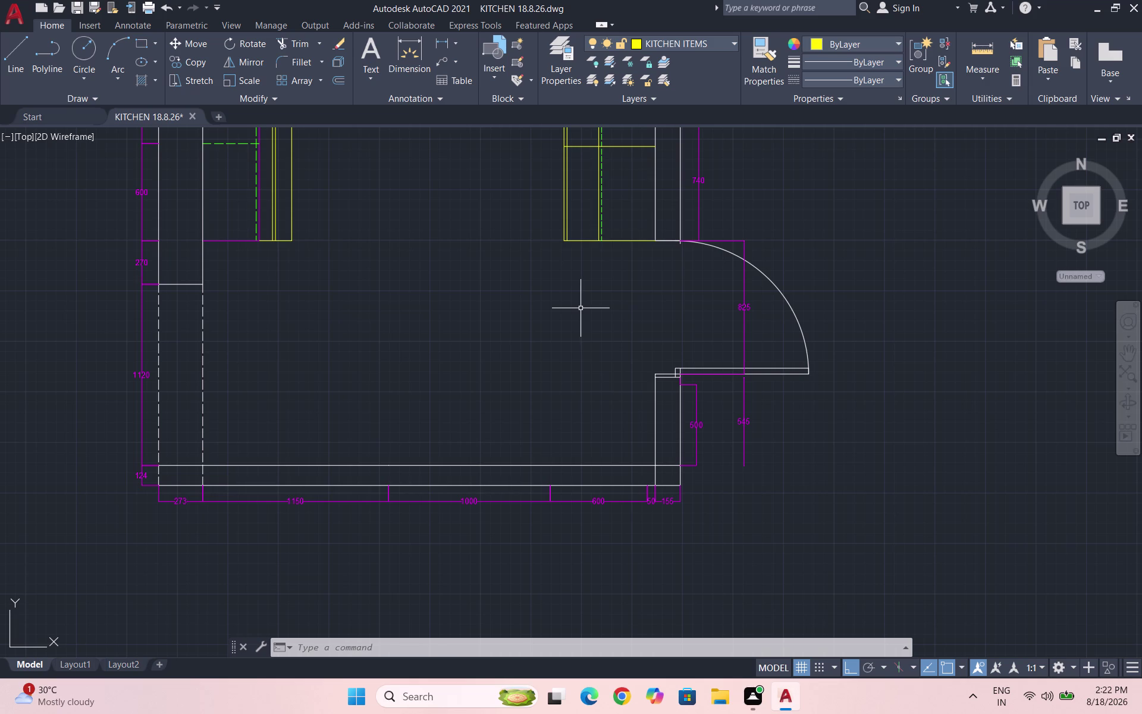
scroll(up, 3)
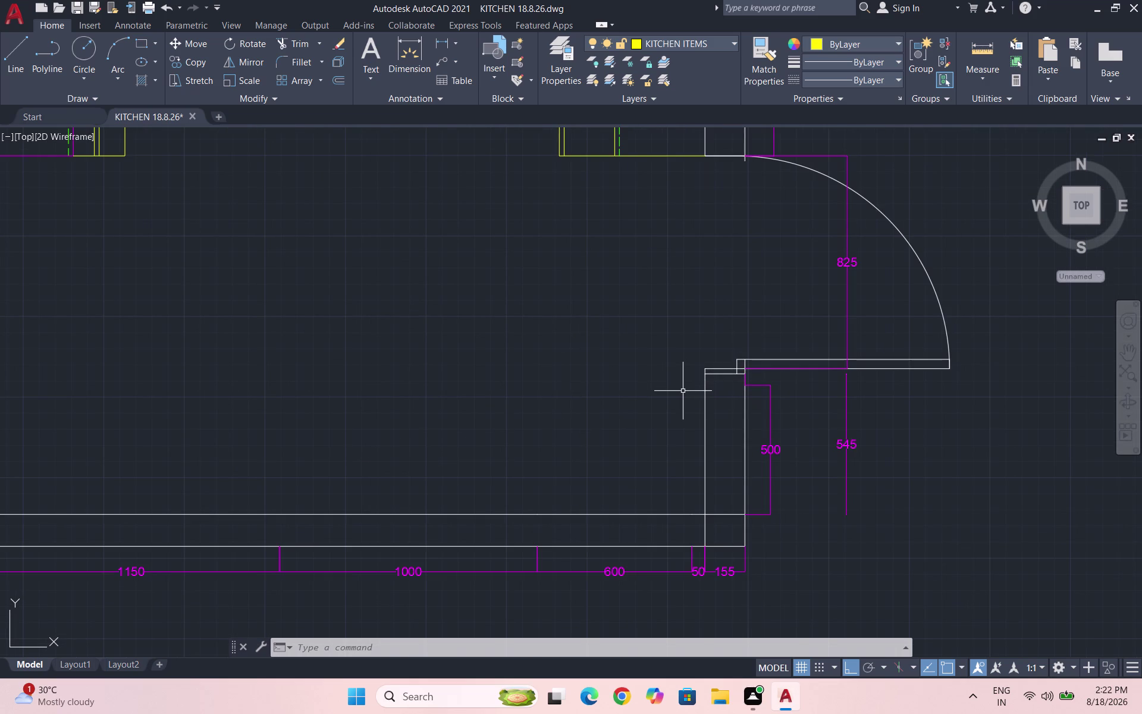
text(REC)
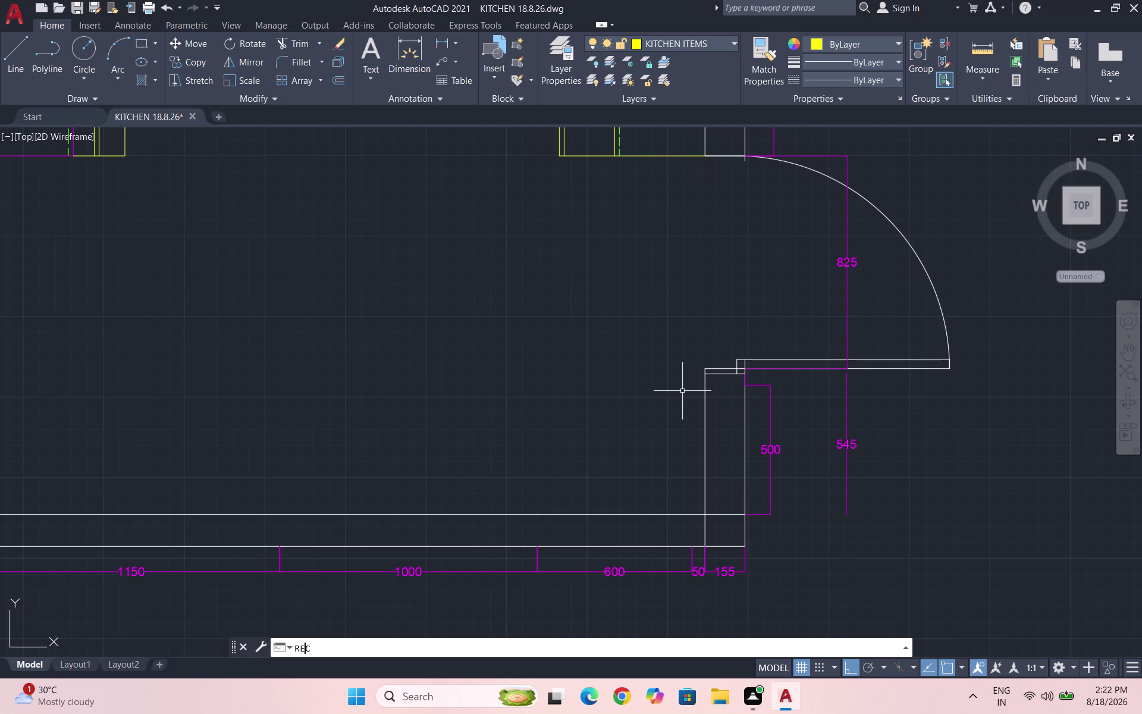
key(Return)
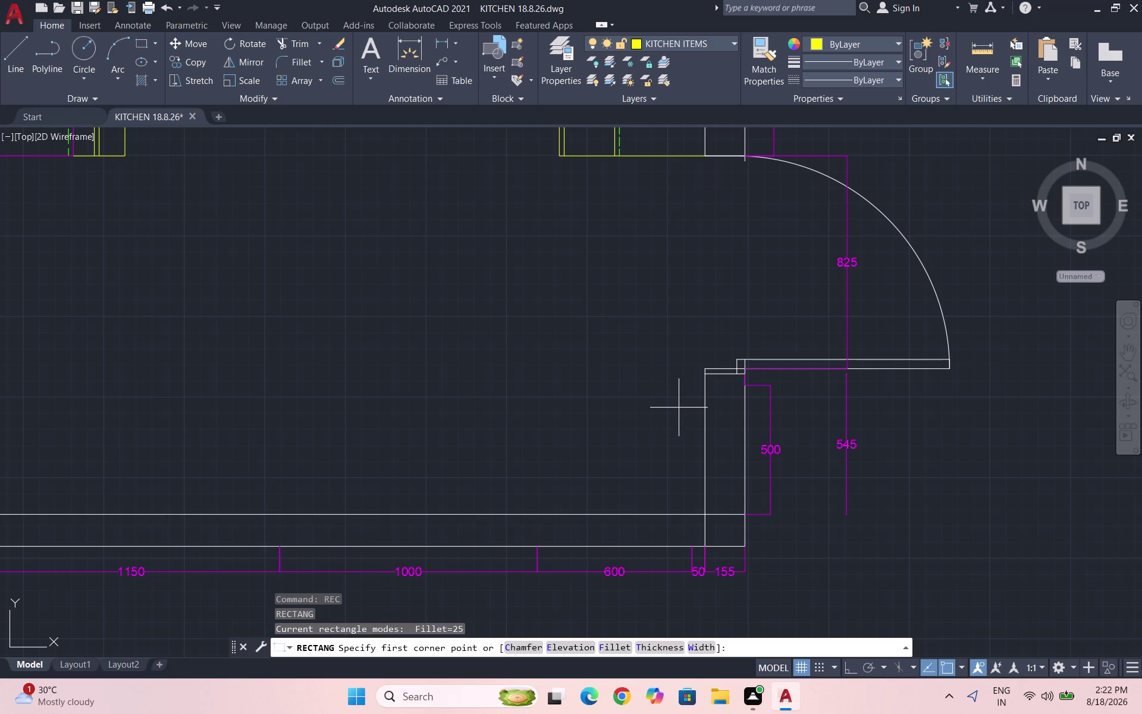
click(709, 512)
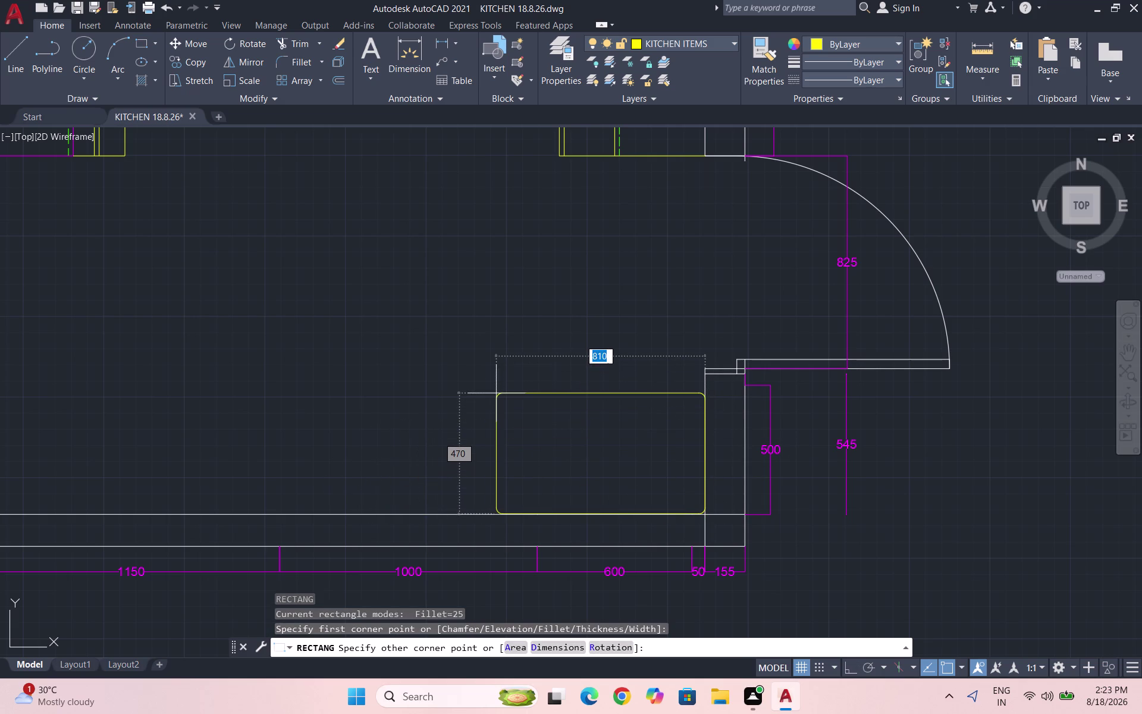
key(Escape)
key(Escape)
Draw a sharp-cornered rectangle (fillet radius 0) from the inner wall corner beside the door.
text(R)
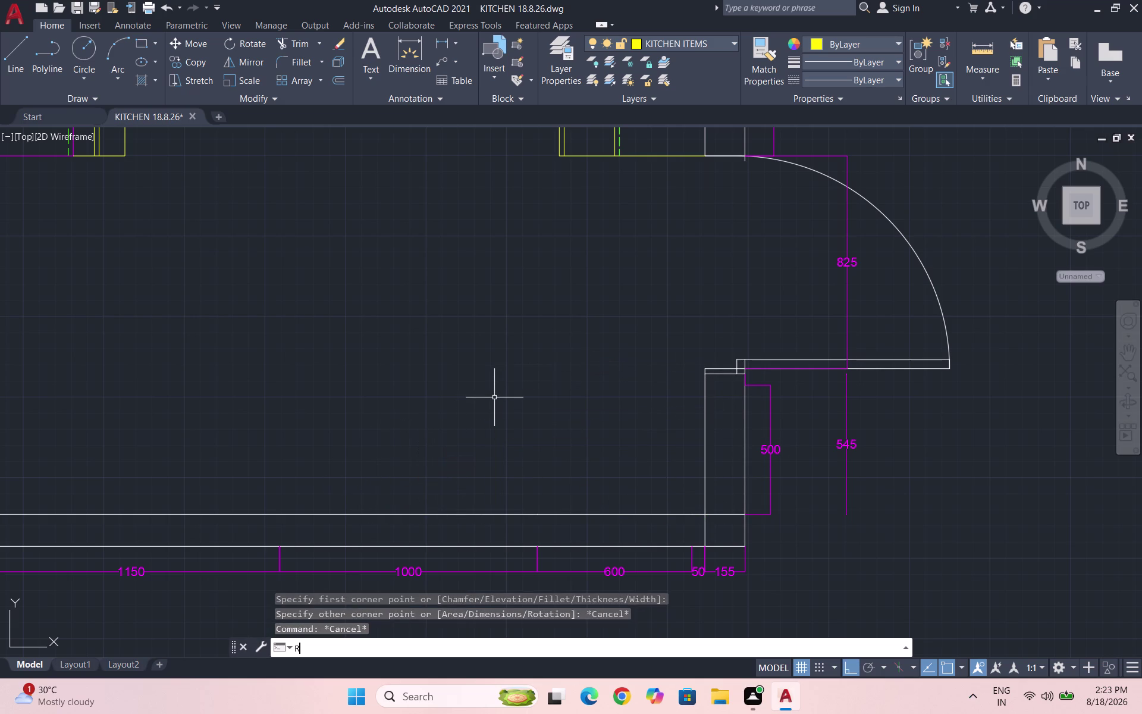
text(EC)
key(Return)
scroll(up, 3)
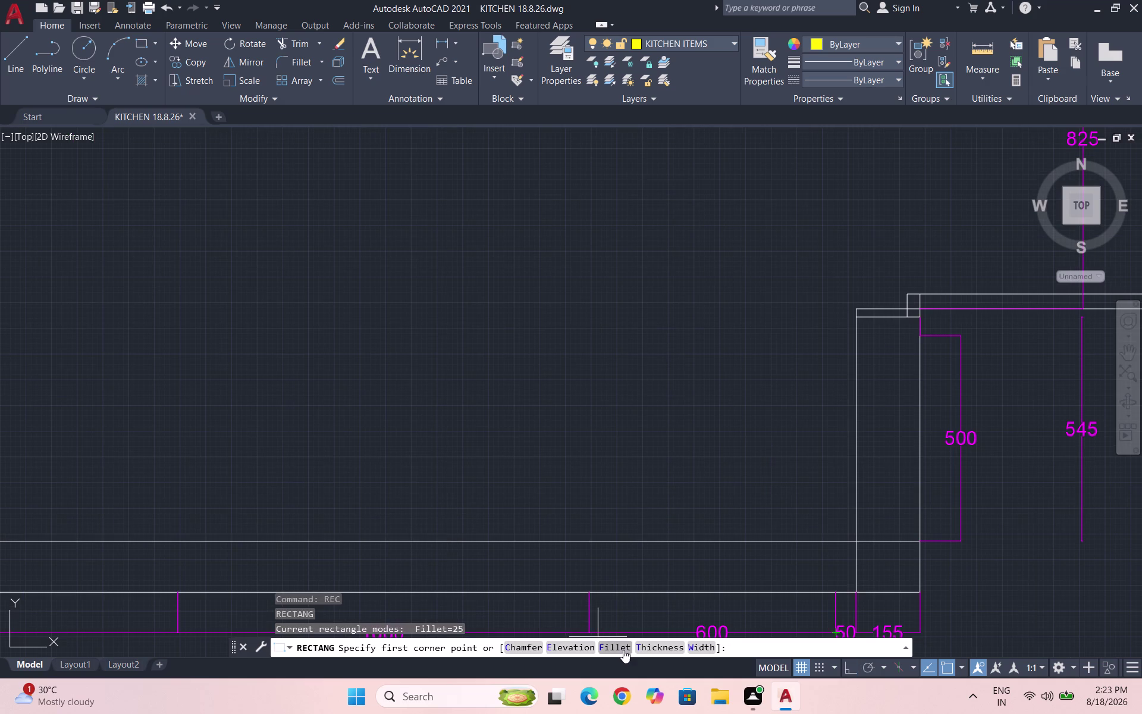
click(622, 644)
key(0)
key(Return)
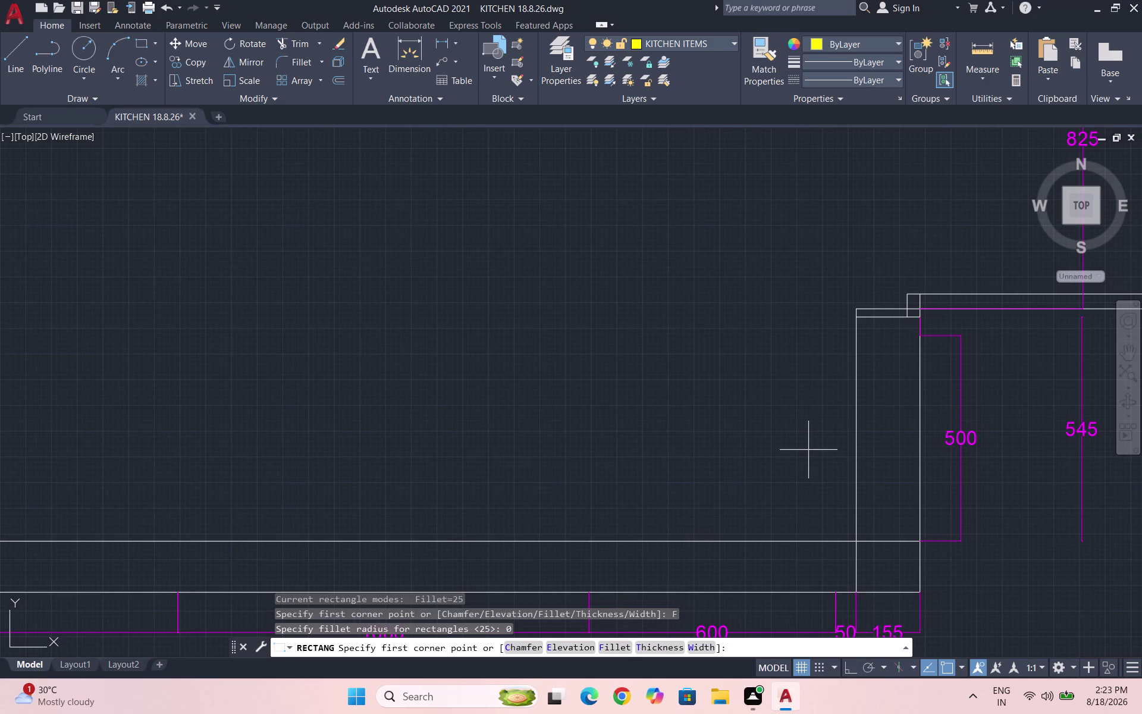
scroll(down, 3)
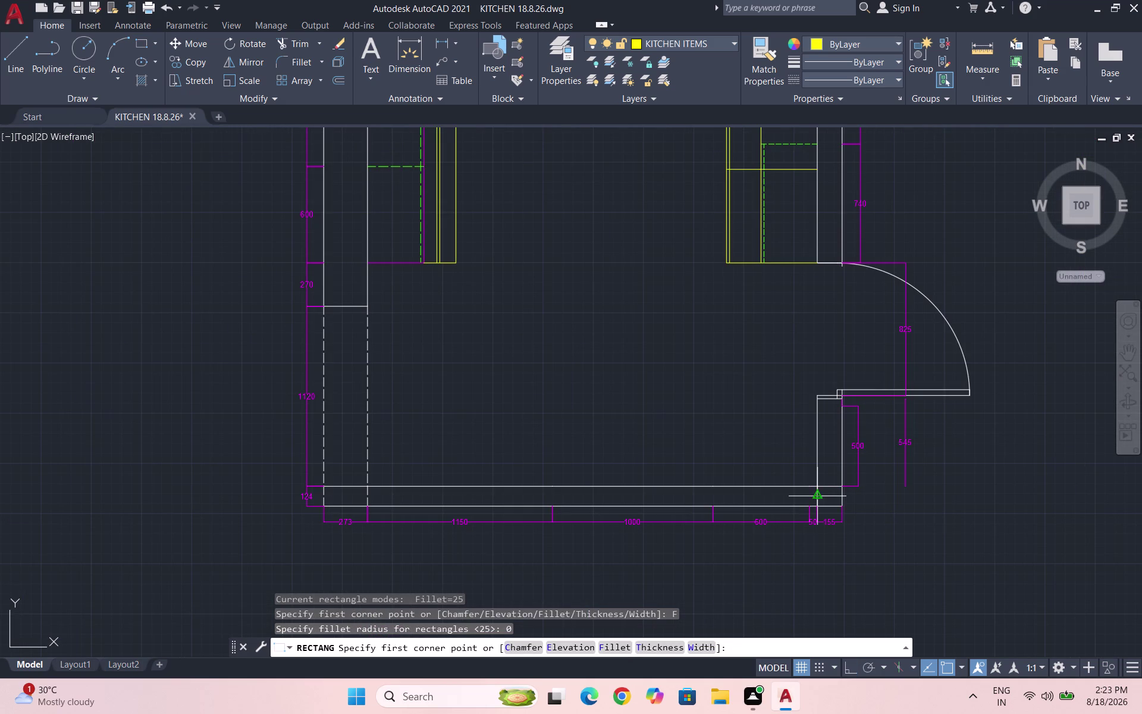
click(821, 485)
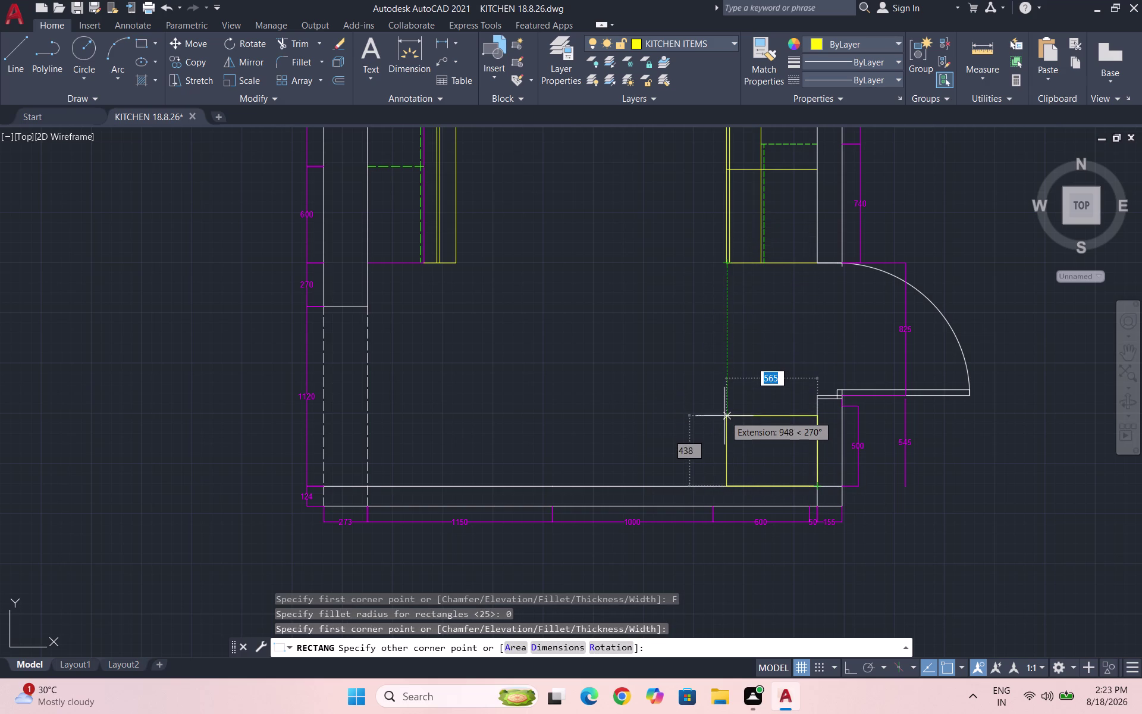
scroll(up, 3)
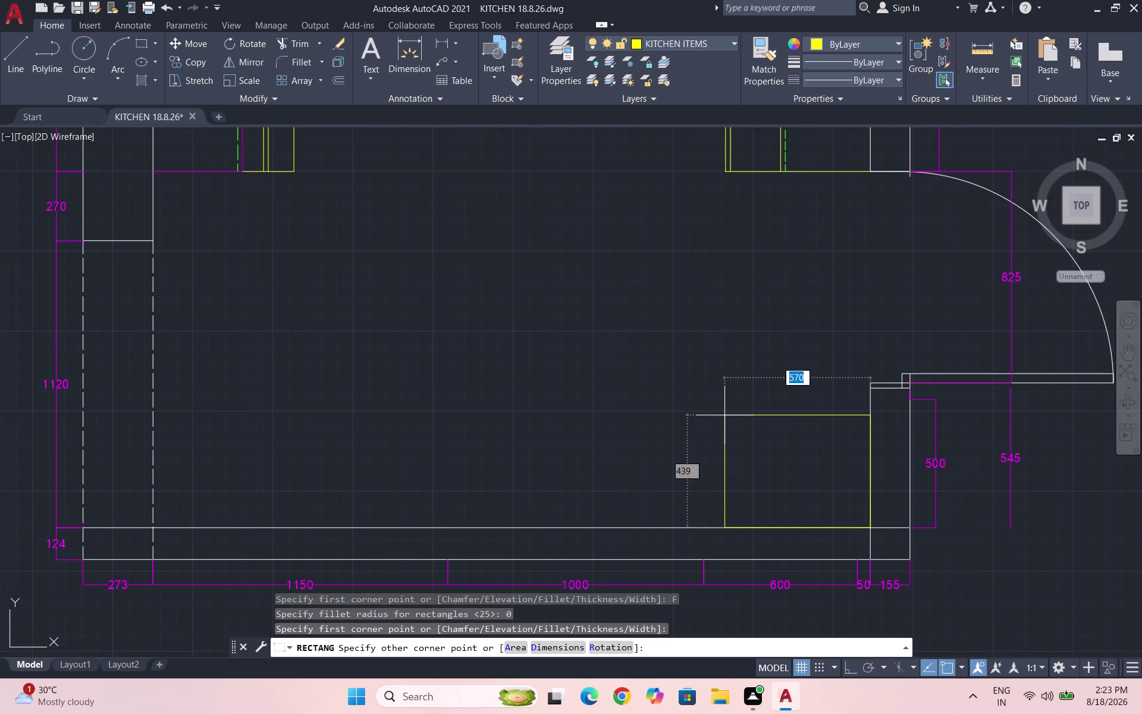
click(724, 403)
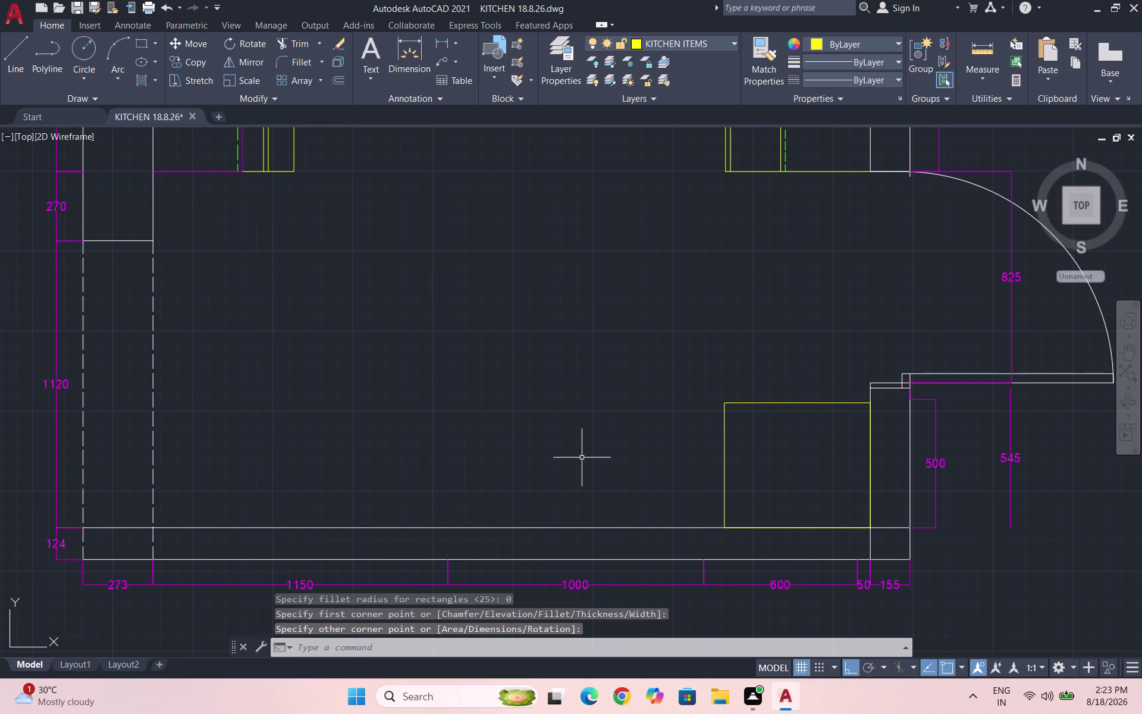
Draw a second cabinet rectangle from the bottom wall to the existing cabinet's front edge.
key(space)
scroll(down, 3)
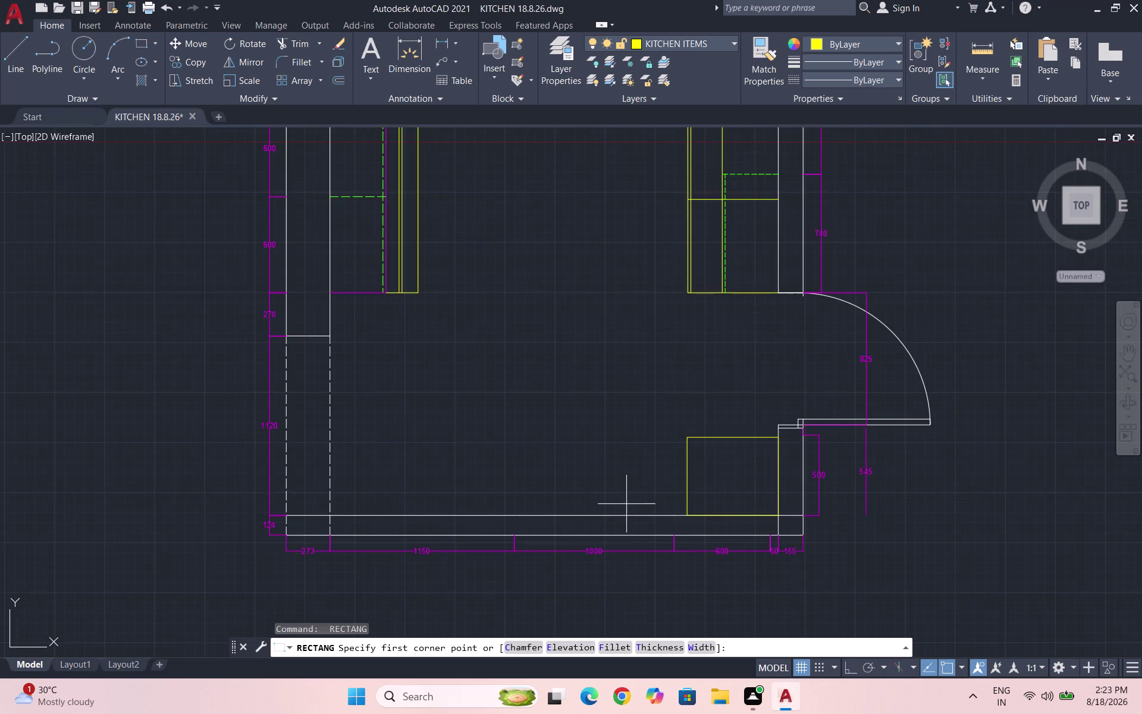
scroll(down, 3)
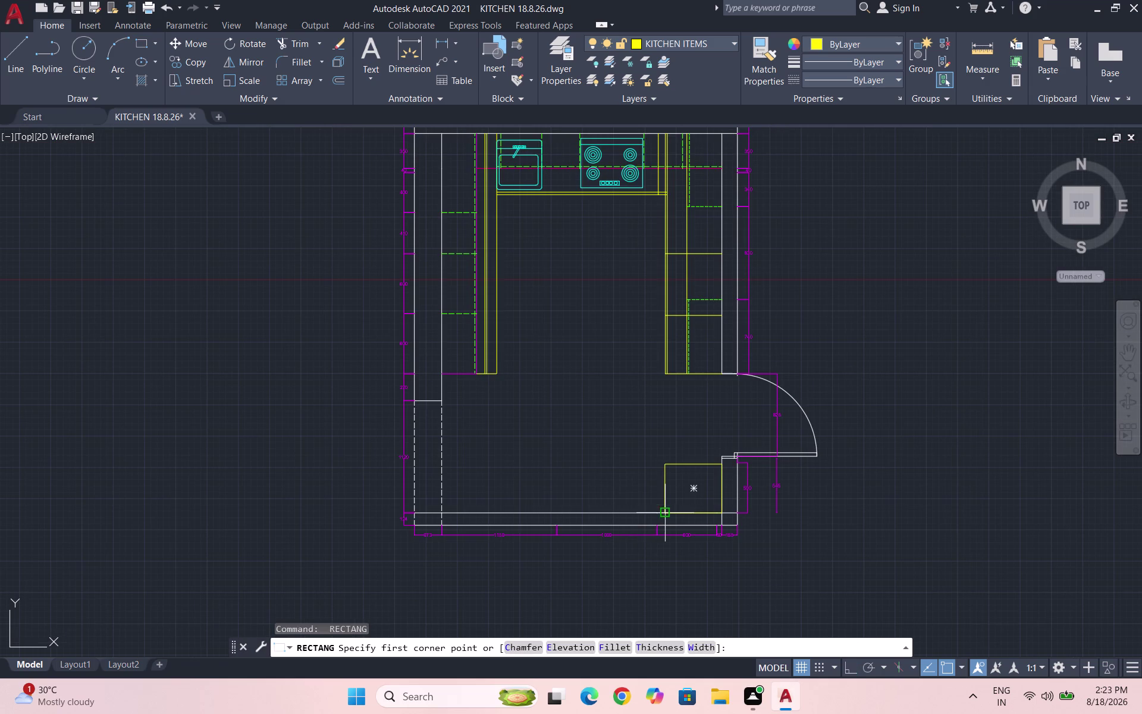
click(662, 509)
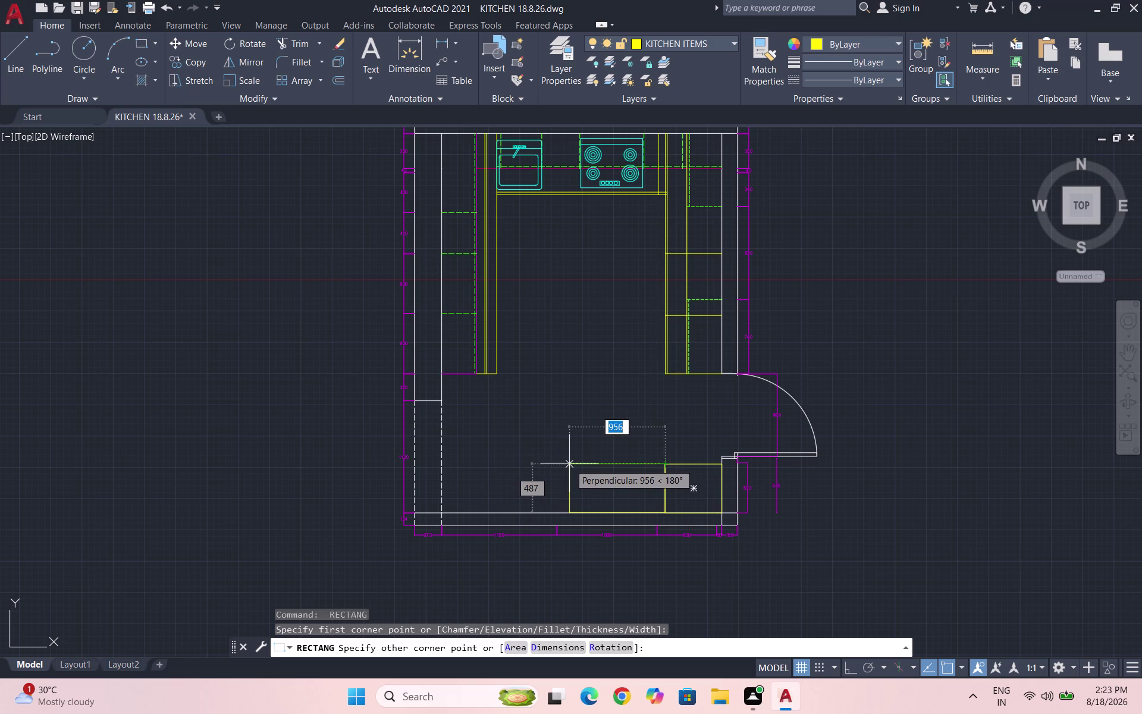
scroll(up, 3)
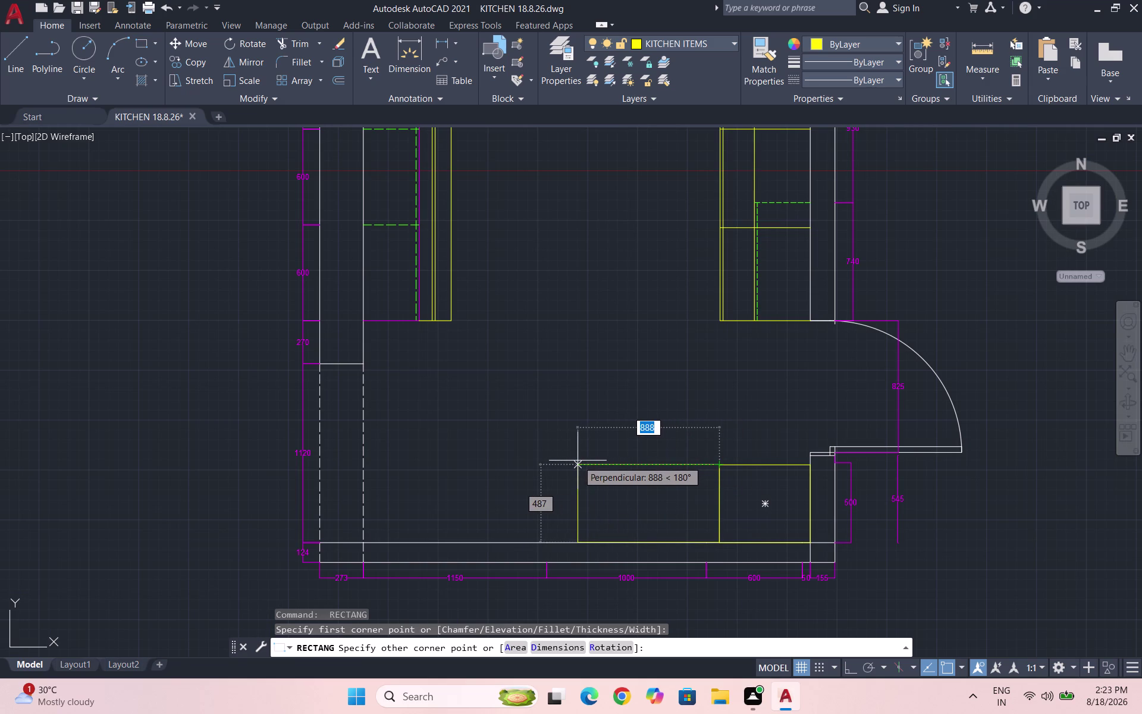
click(577, 460)
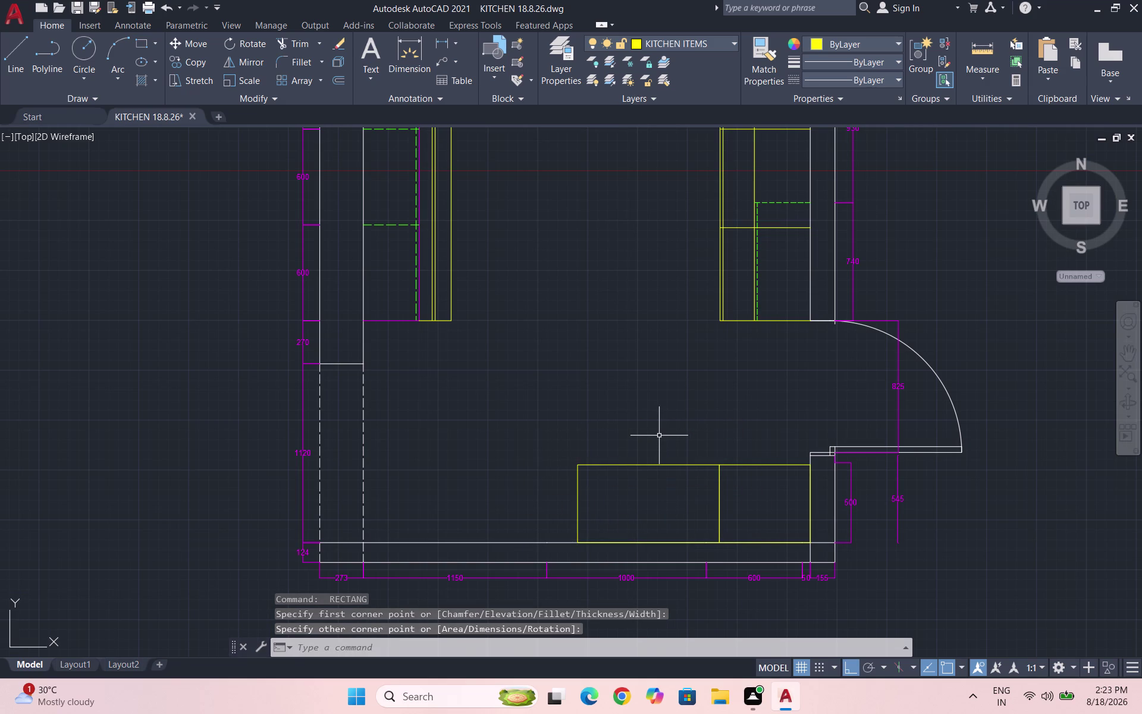
key(l)
key(Return)
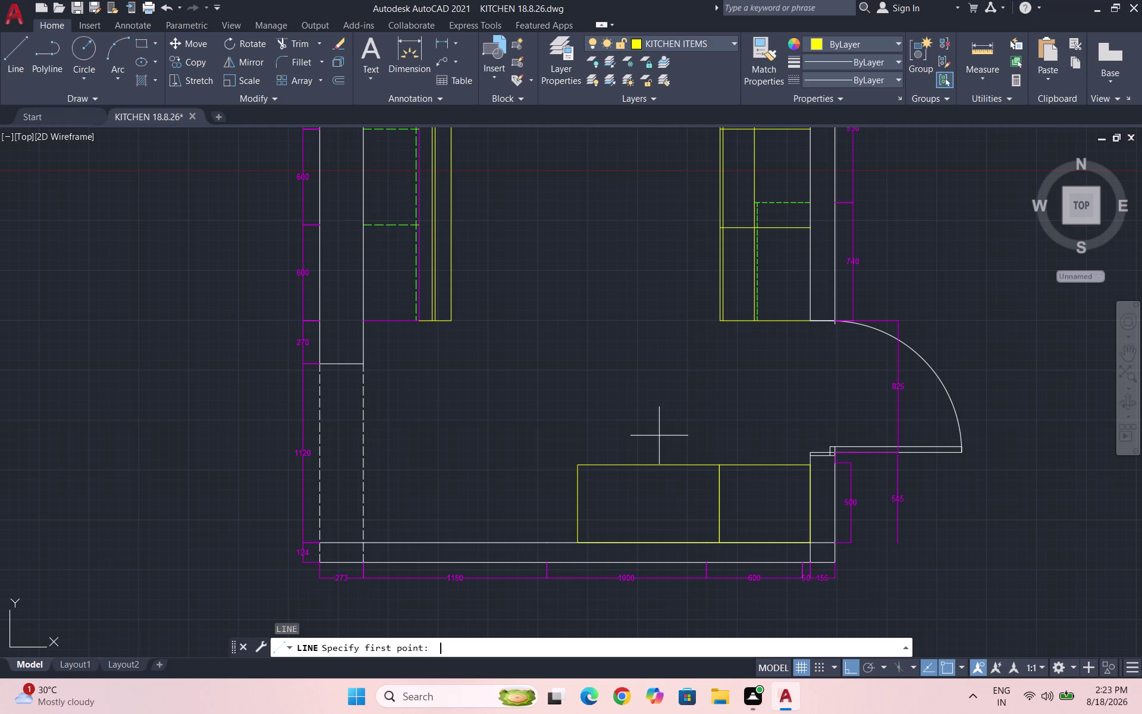
Draw a line from the base cabinet's top-left corner to the cabinet divider.
scroll(up, 3)
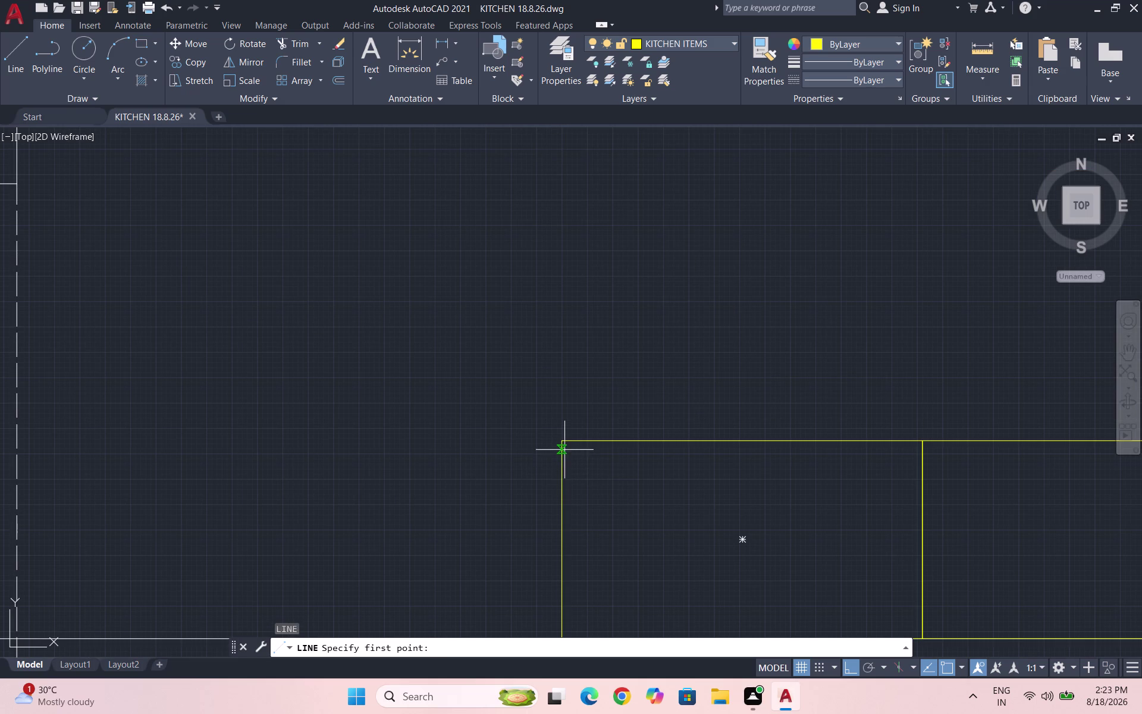
click(561, 453)
scroll(down, 3)
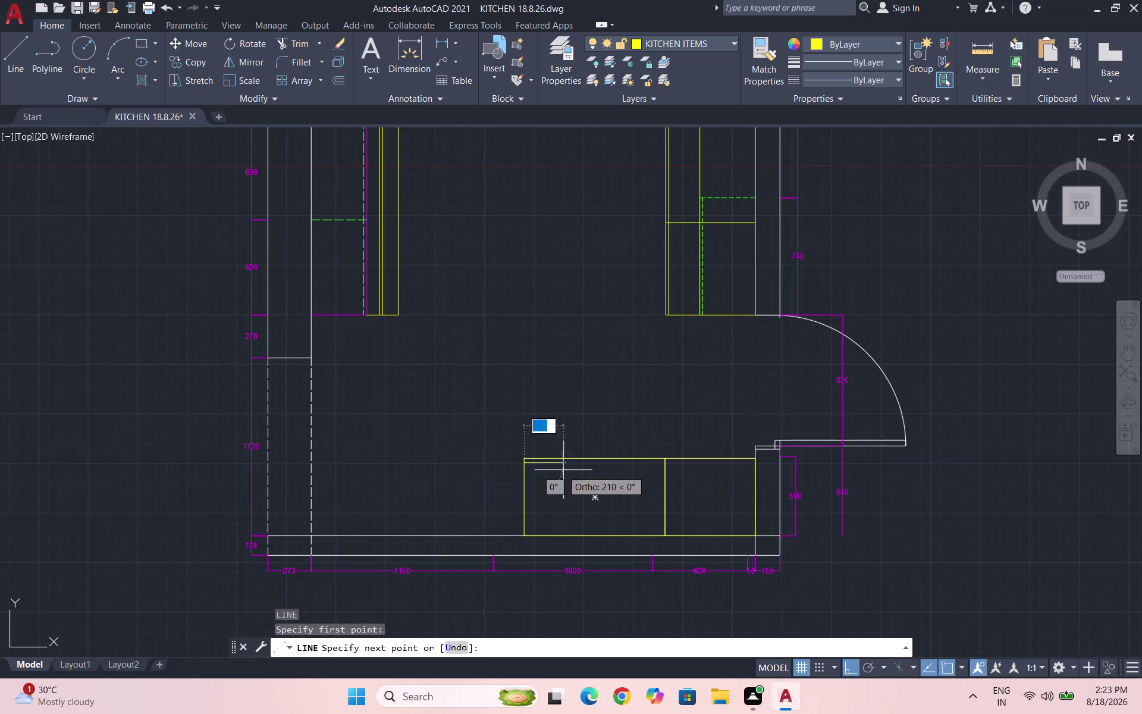
scroll(up, 3)
click(745, 452)
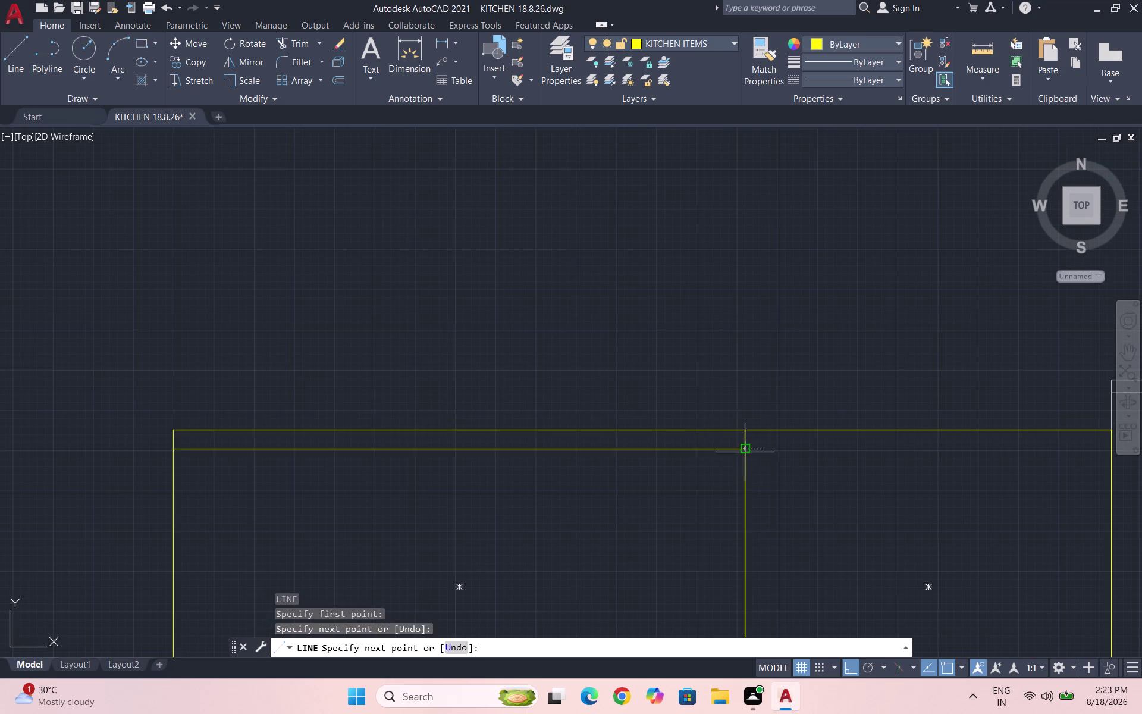
key(Escape)
Save the drawing.
scroll(down, 3)
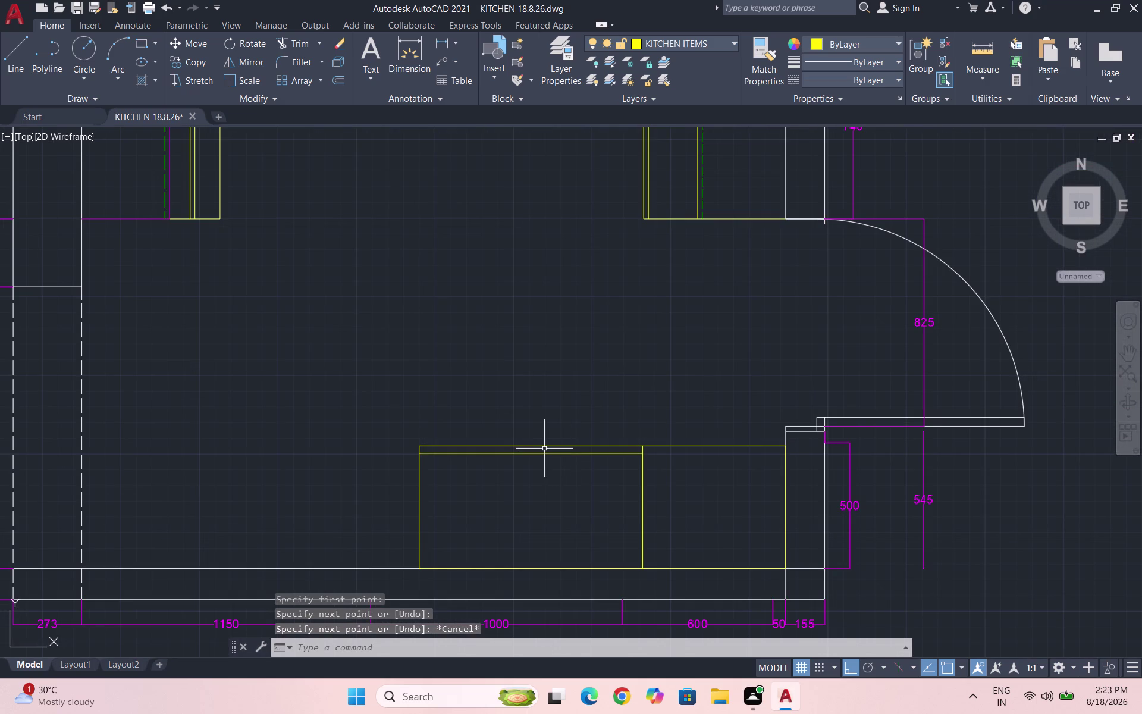
key(ctrl+s)
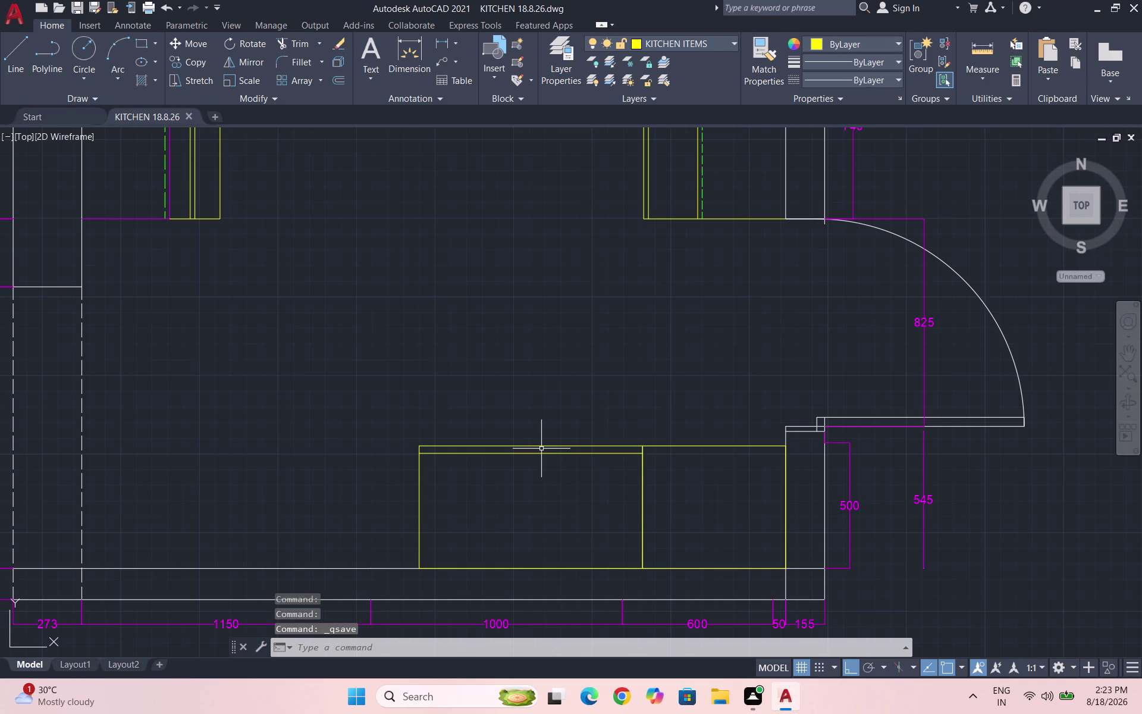
click(716, 42)
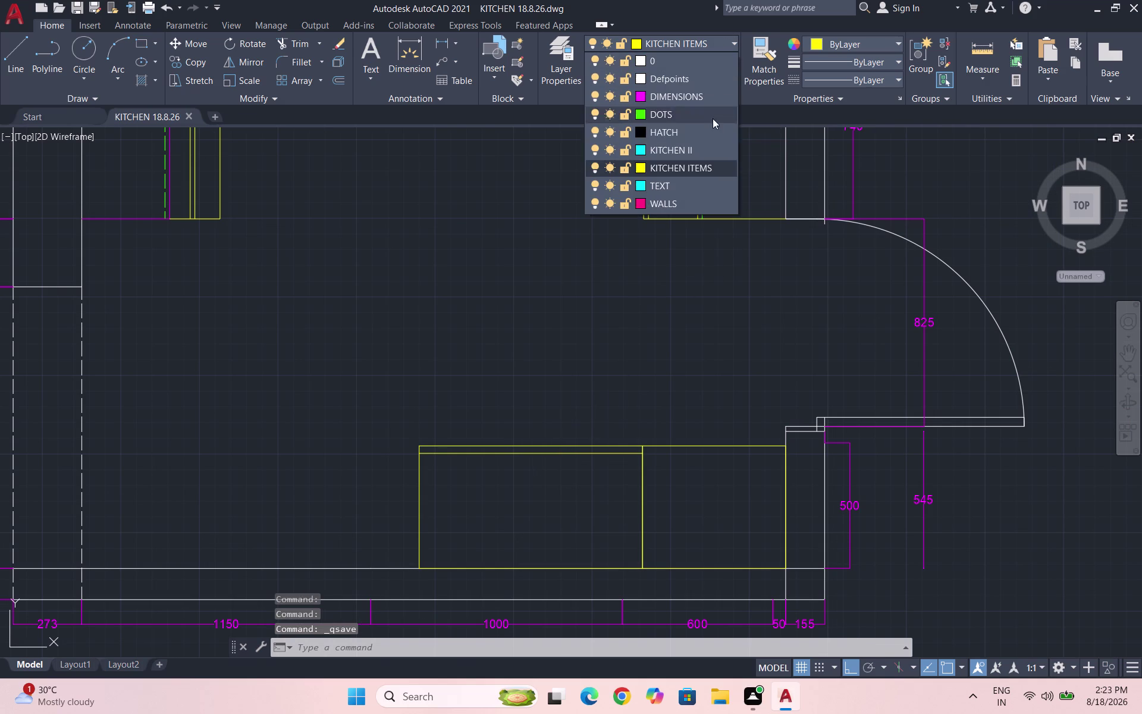
Make KITCHEN II the current layer and start a rectangle with corner fillet 5.
click(706, 145)
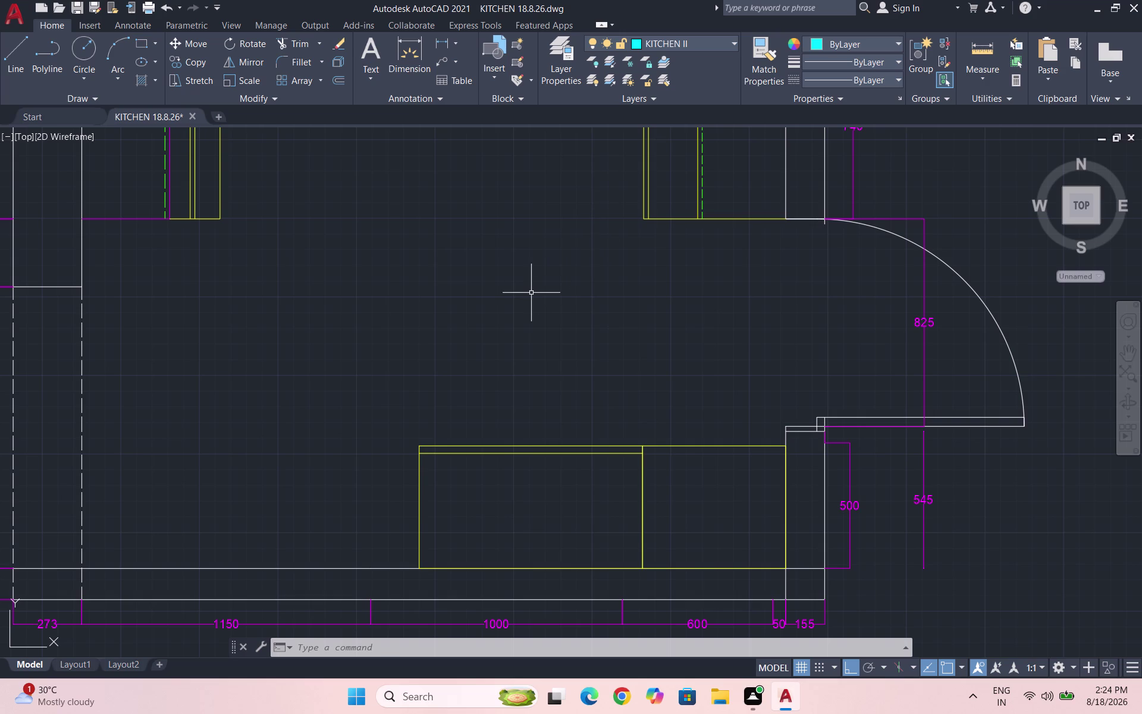
text(REC)
key(Return)
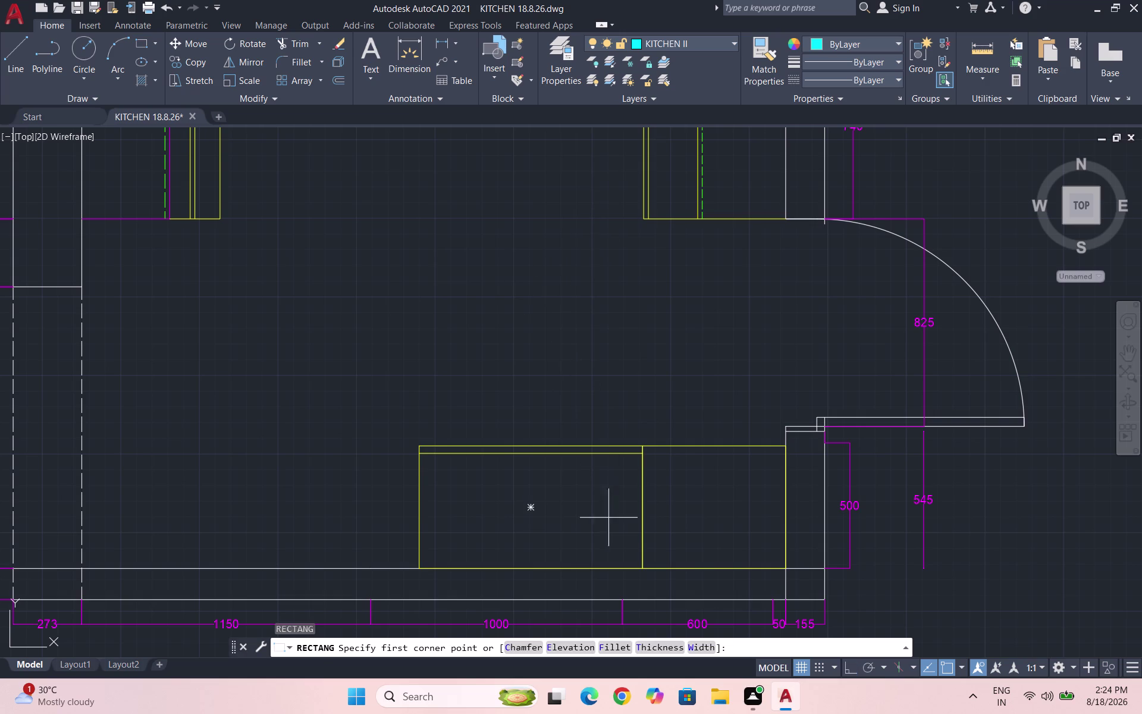
click(616, 642)
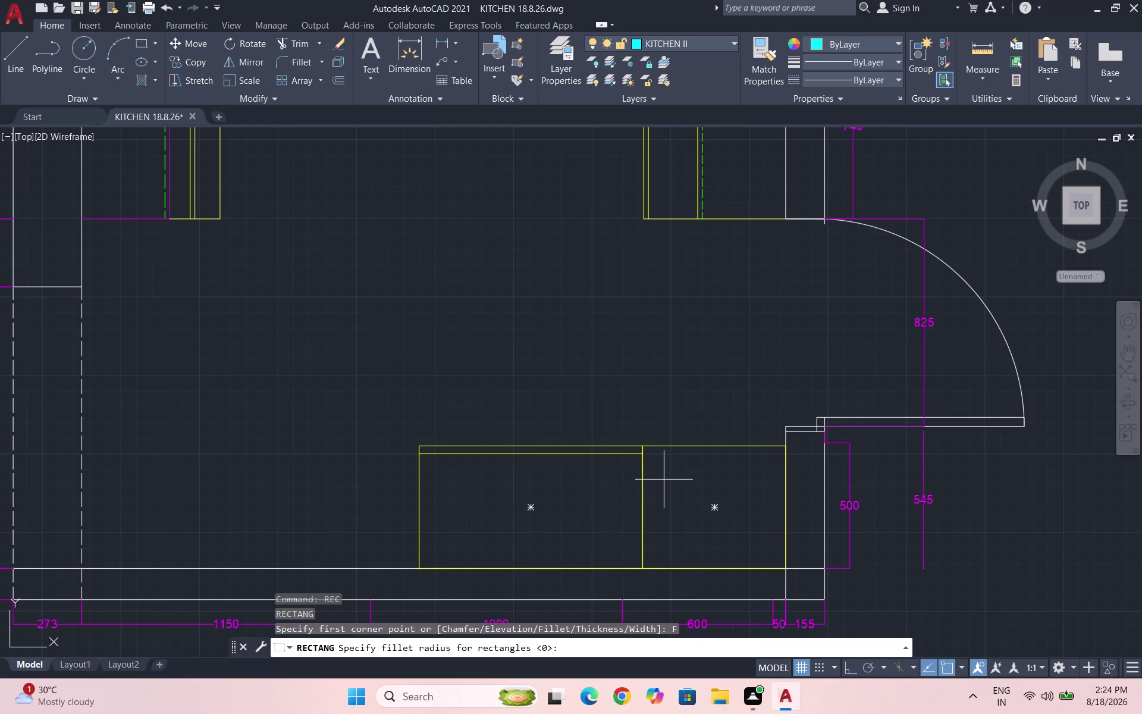
key(5)
key(Return)
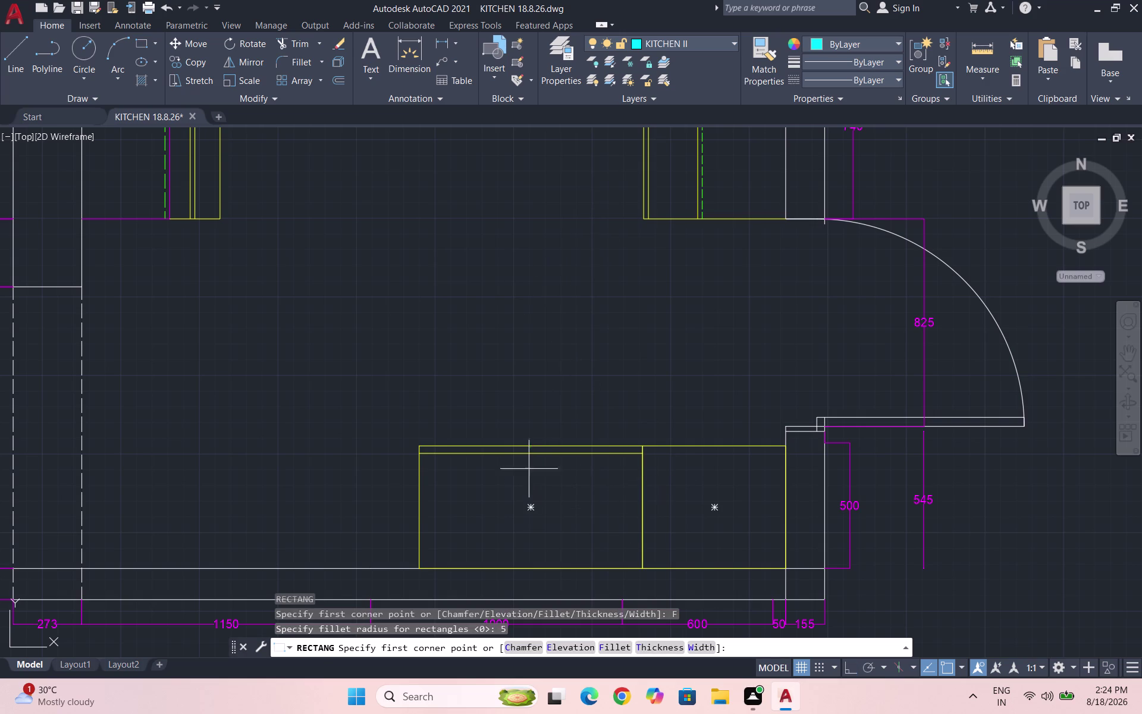
Draw a rounded rectangle over the cabinet, then select and delete it.
click(434, 387)
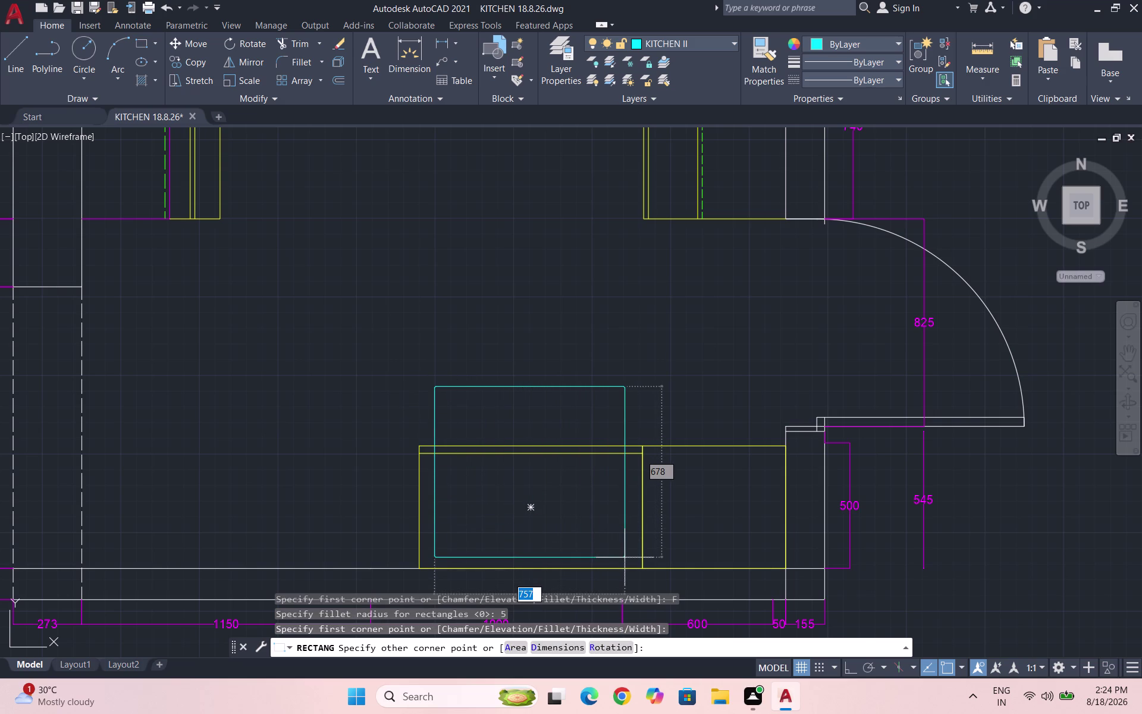
click(627, 557)
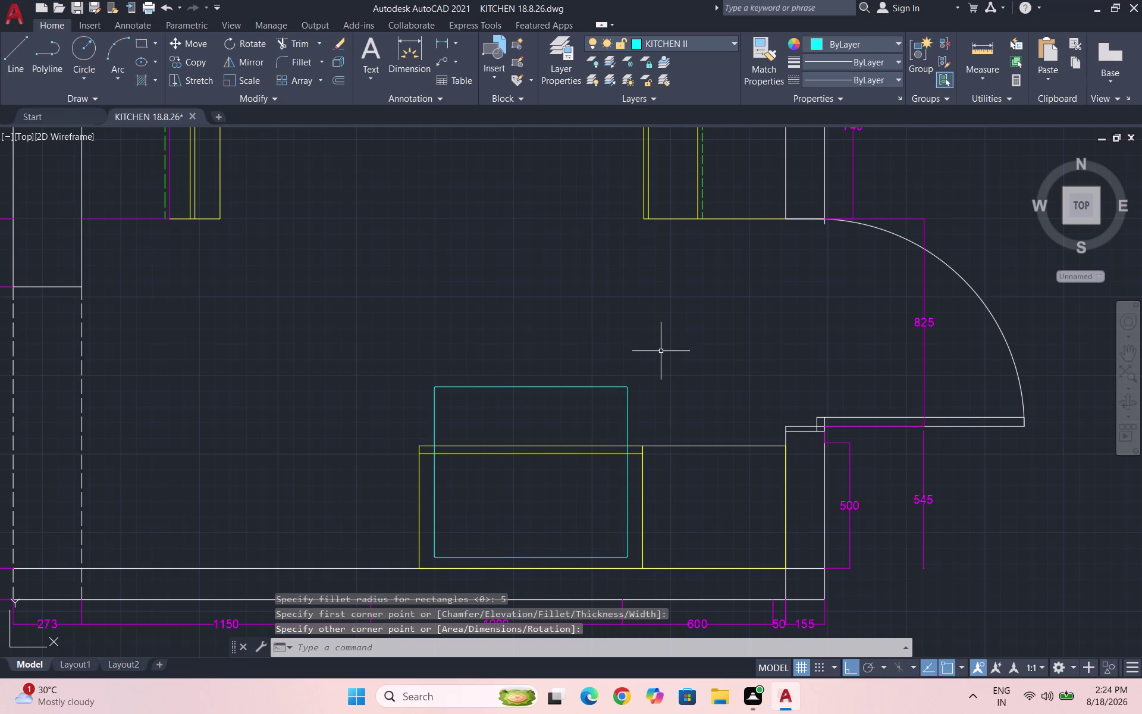
drag(639, 407, 619, 397)
click(556, 362)
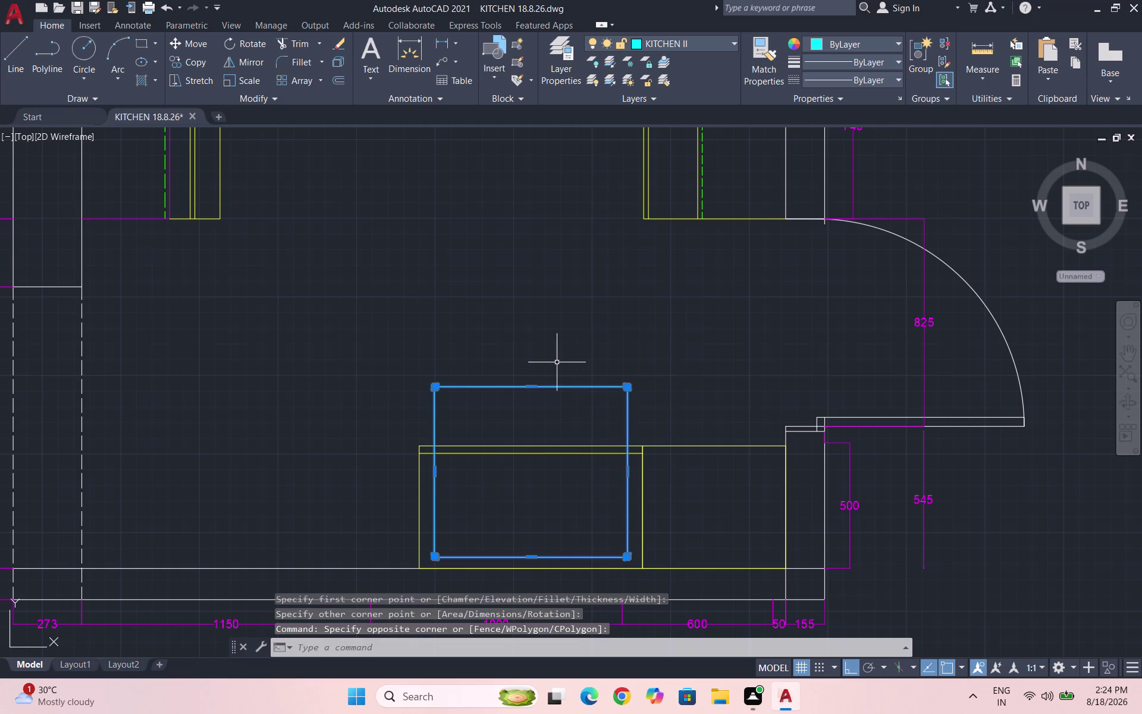
key(Delete)
key(Escape)
key(Escape)
Redraw the rounded appliance rectangle over the left base cabinet and select it.
text(REC)
key(Return)
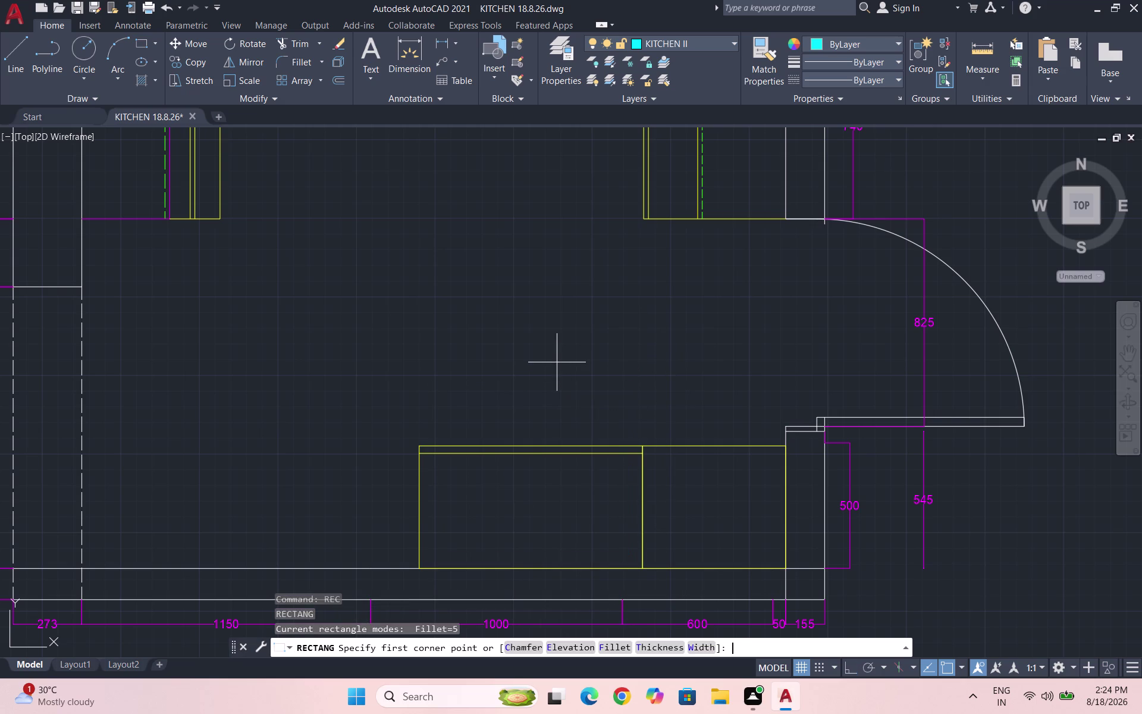
click(433, 404)
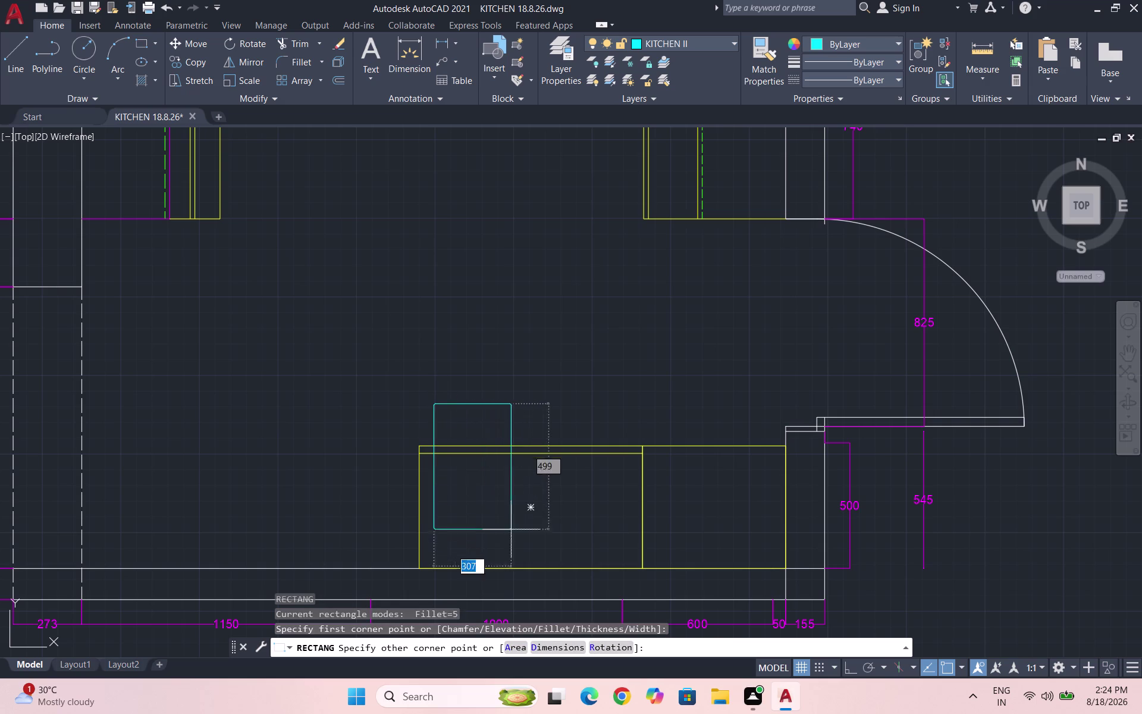
click(633, 560)
key(Escape)
click(511, 411)
click(430, 384)
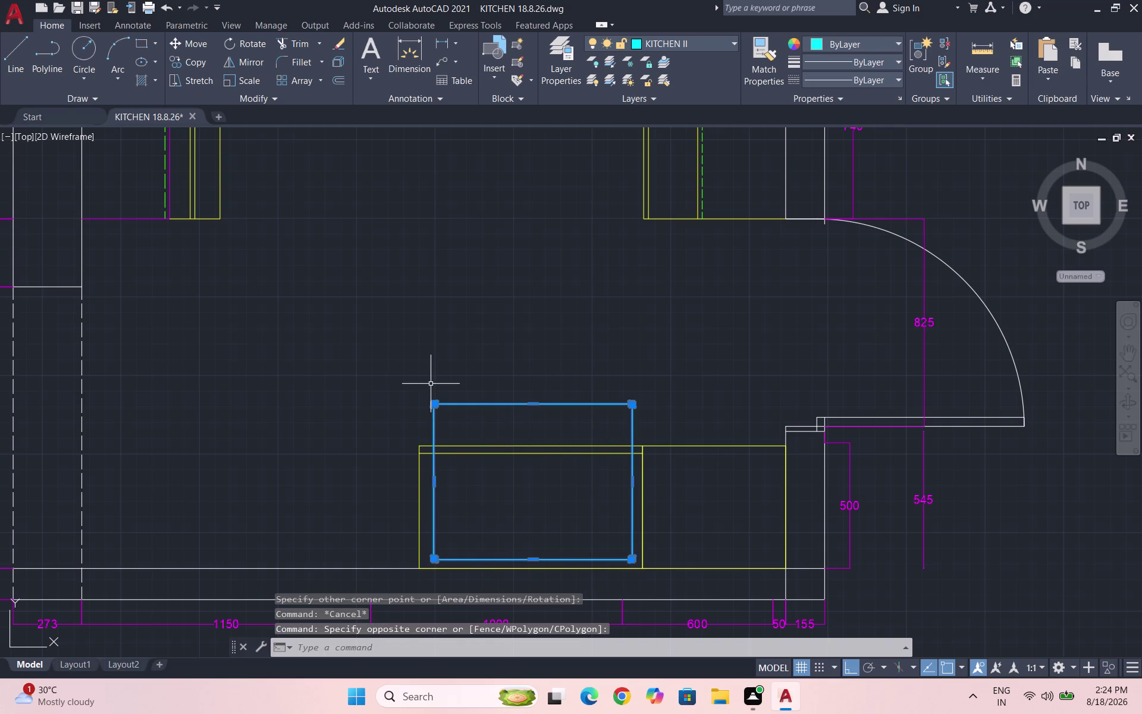
Start moving the rectangle using its top-left corner as base point.
key(m)
key(Return)
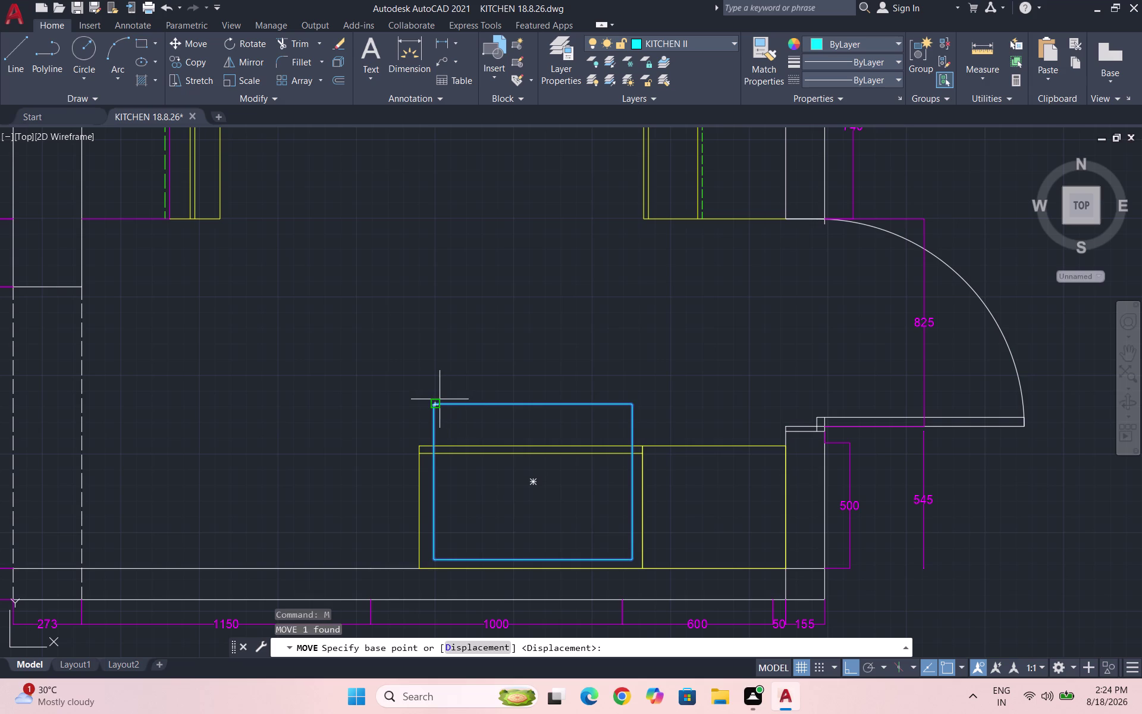
click(439, 399)
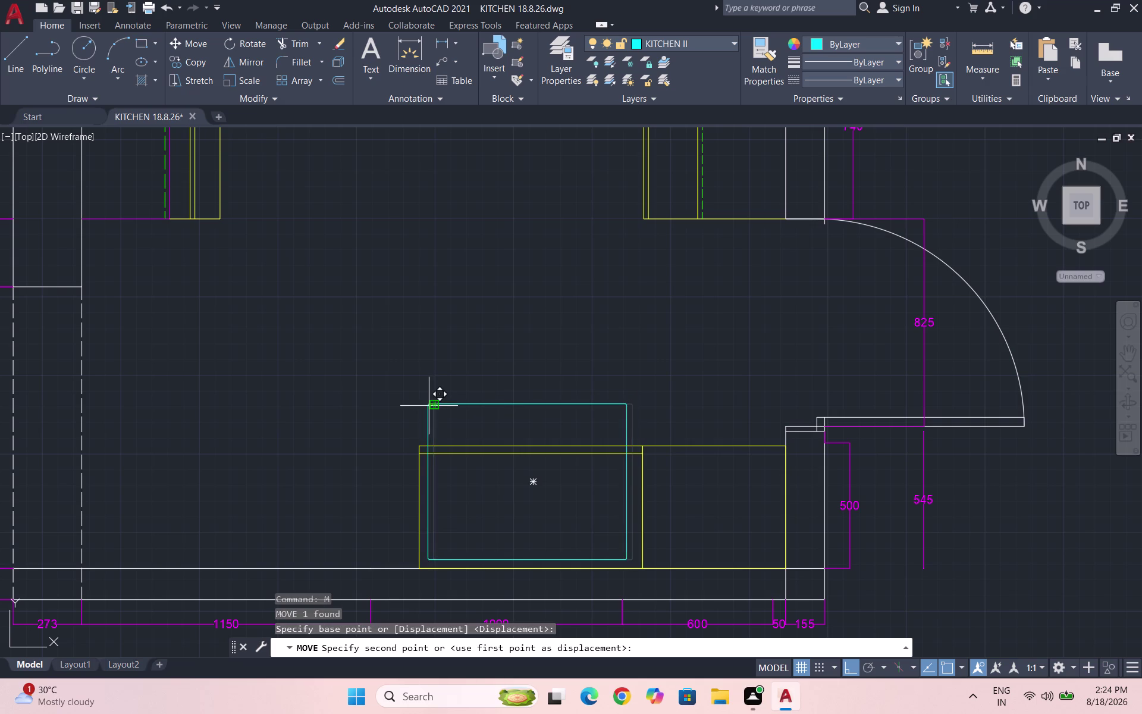
scroll(up, 3)
scroll(down, 3)
scroll(up, 3)
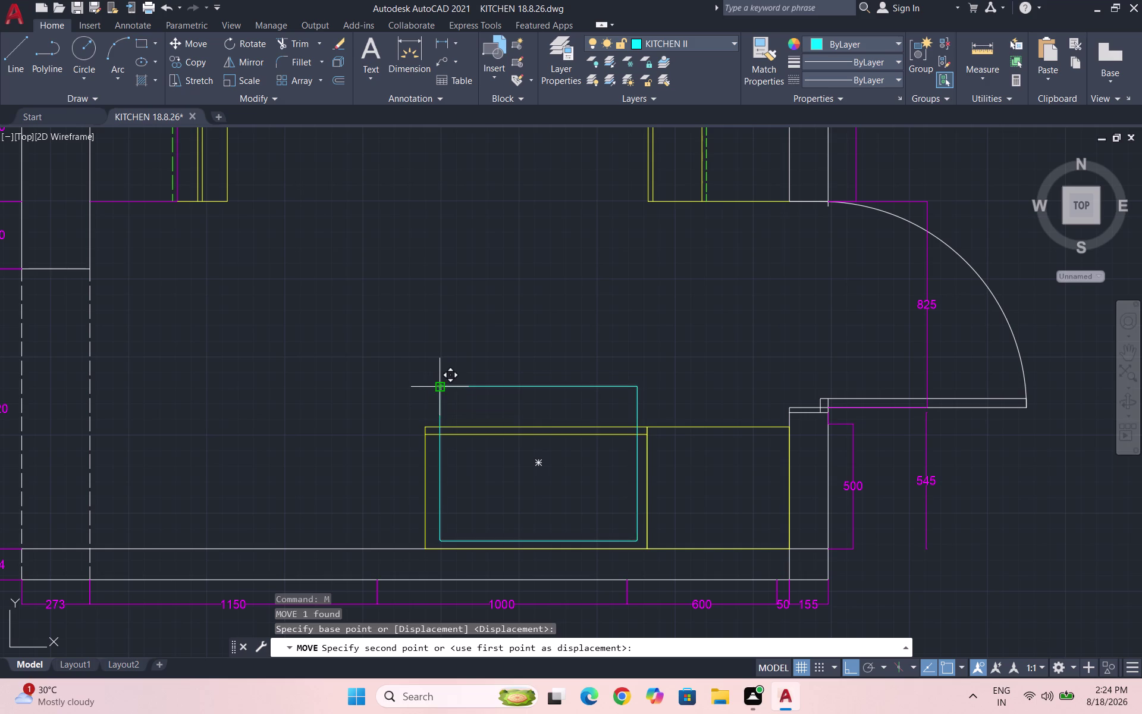
scroll(up, 3)
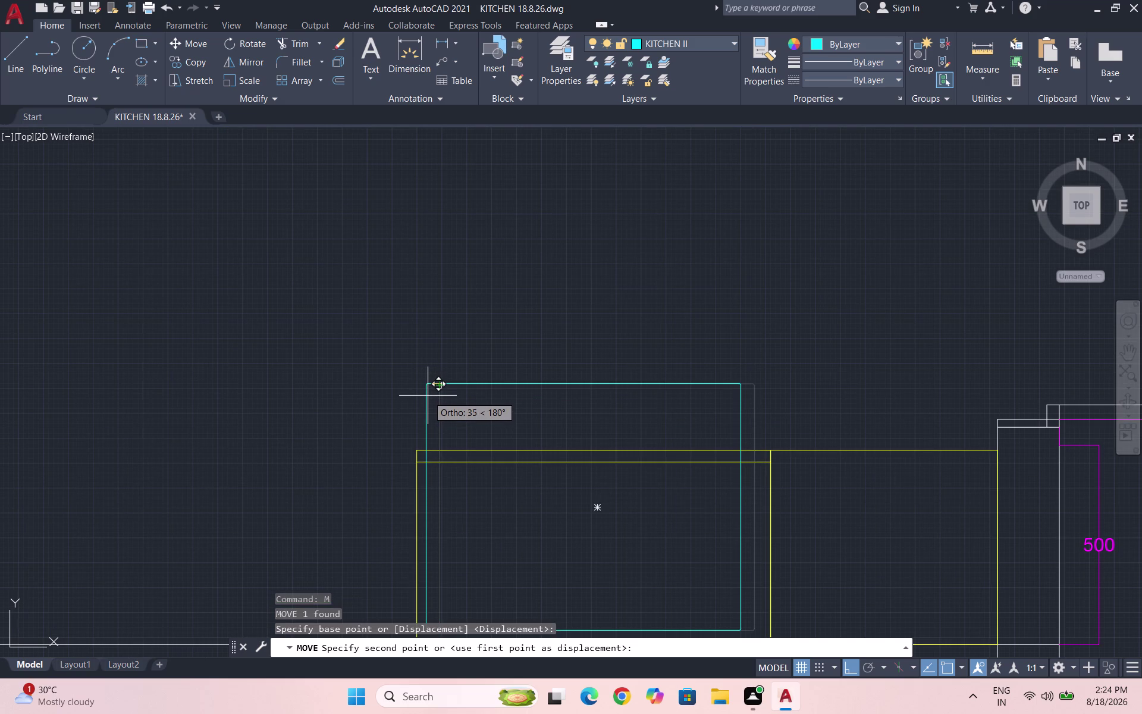
Cancel the move and draw a square-cornered thin strip above the appliance outline.
key(Escape)
scroll(down, 3)
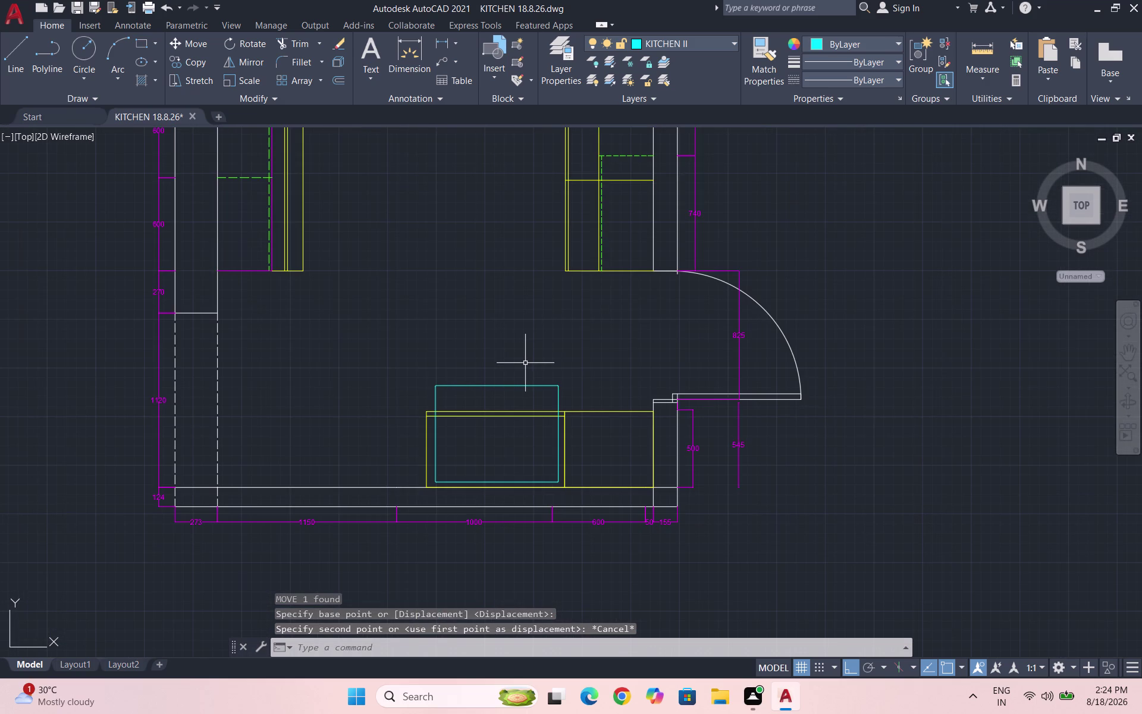
key(r)
text(E)
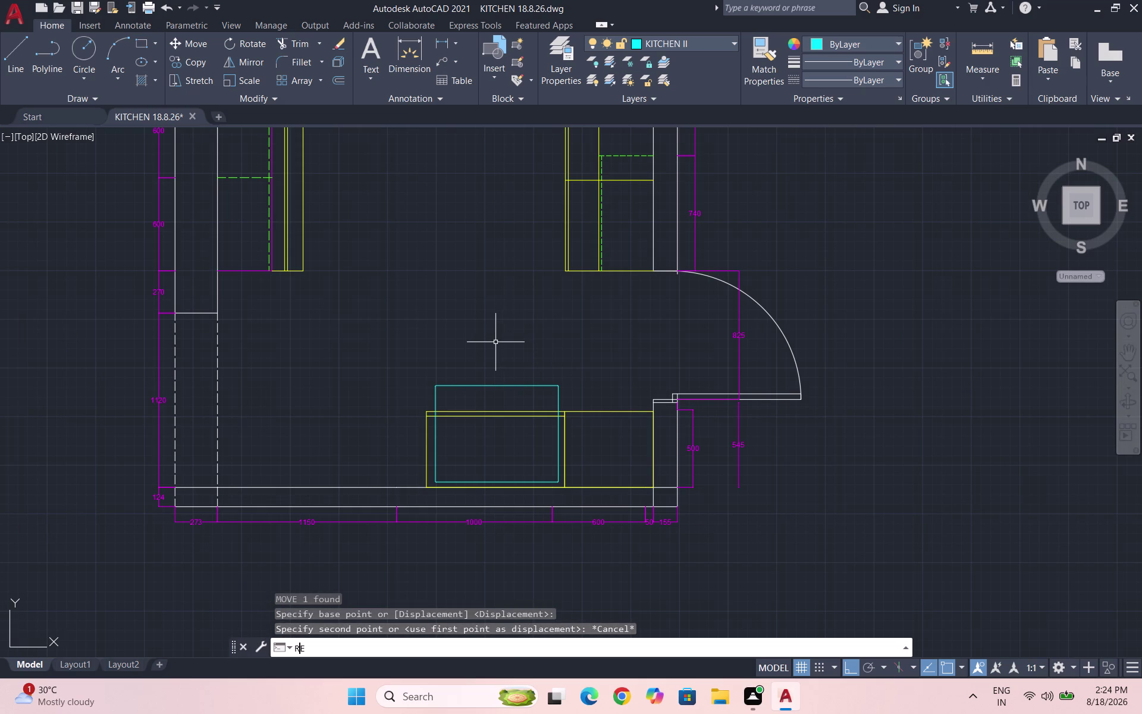
text(C)
key(Return)
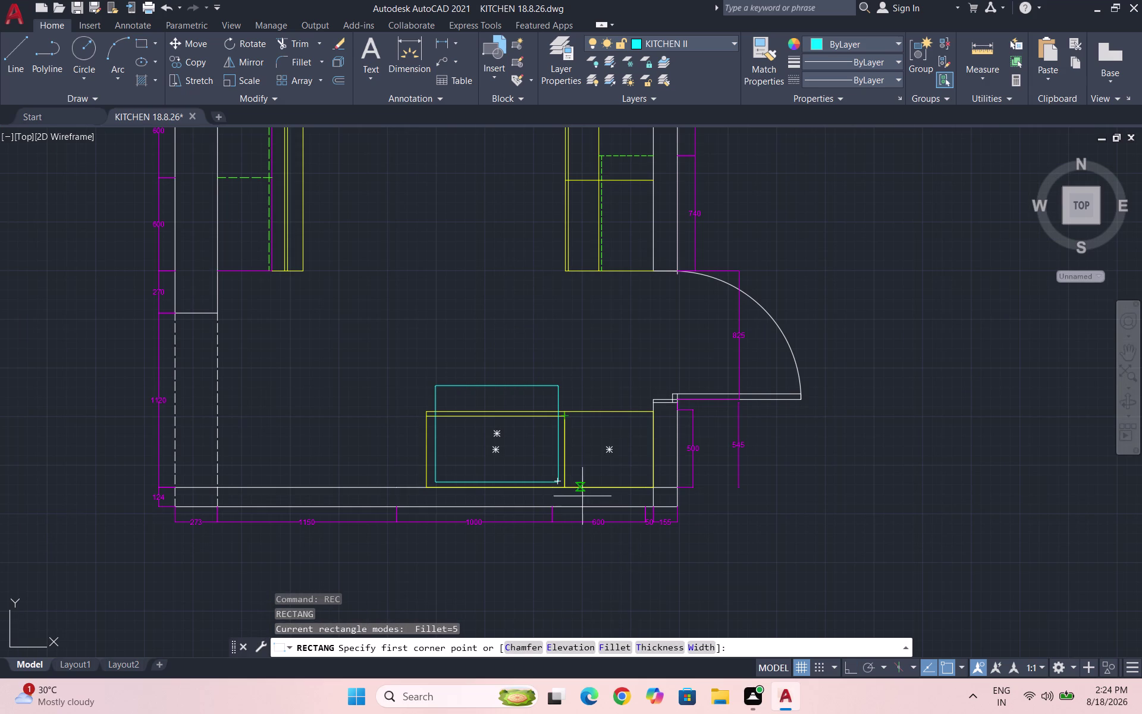
click(623, 645)
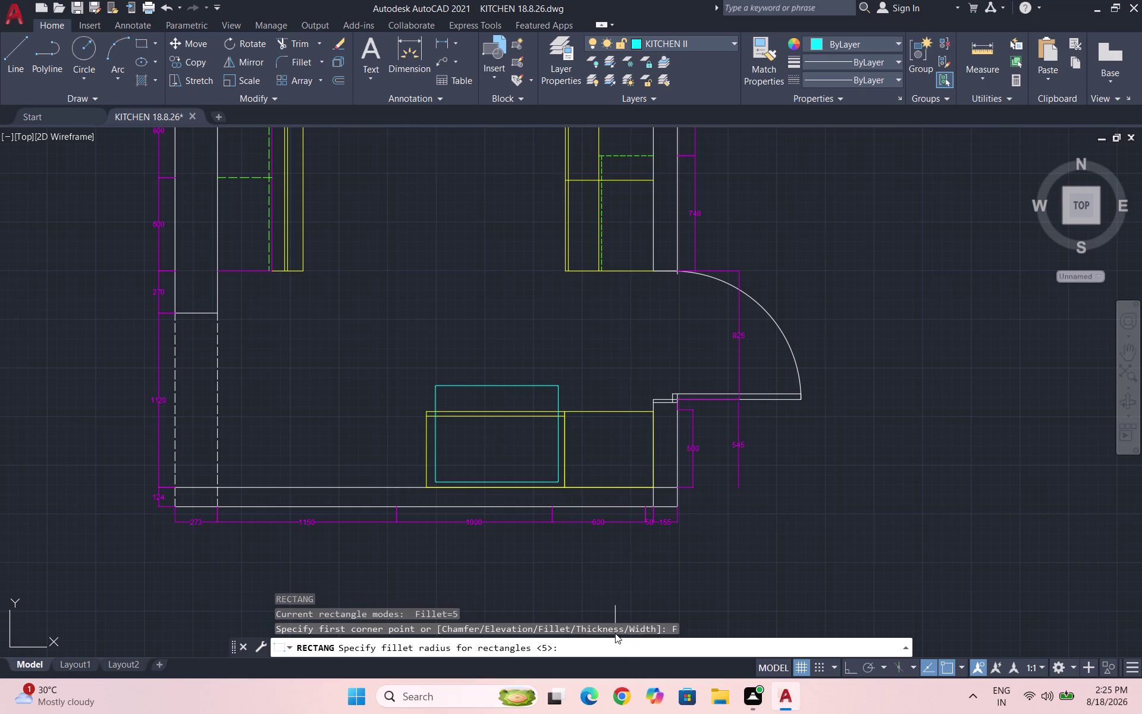
key(0)
key(Return)
scroll(up, 3)
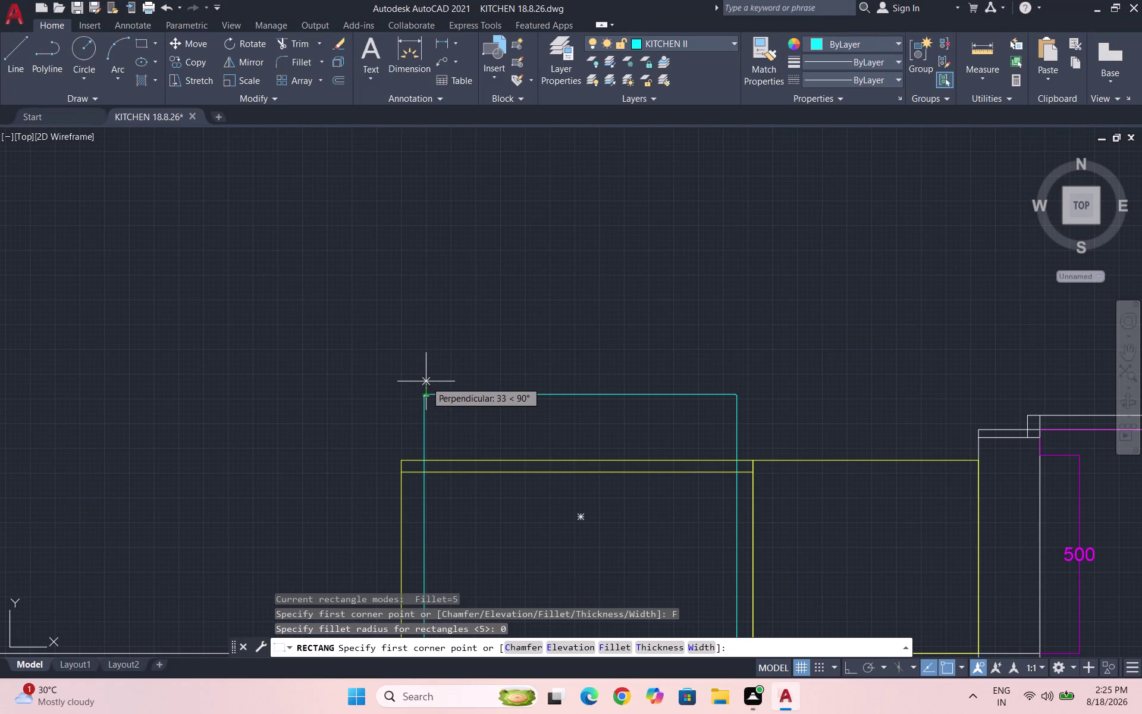
click(425, 381)
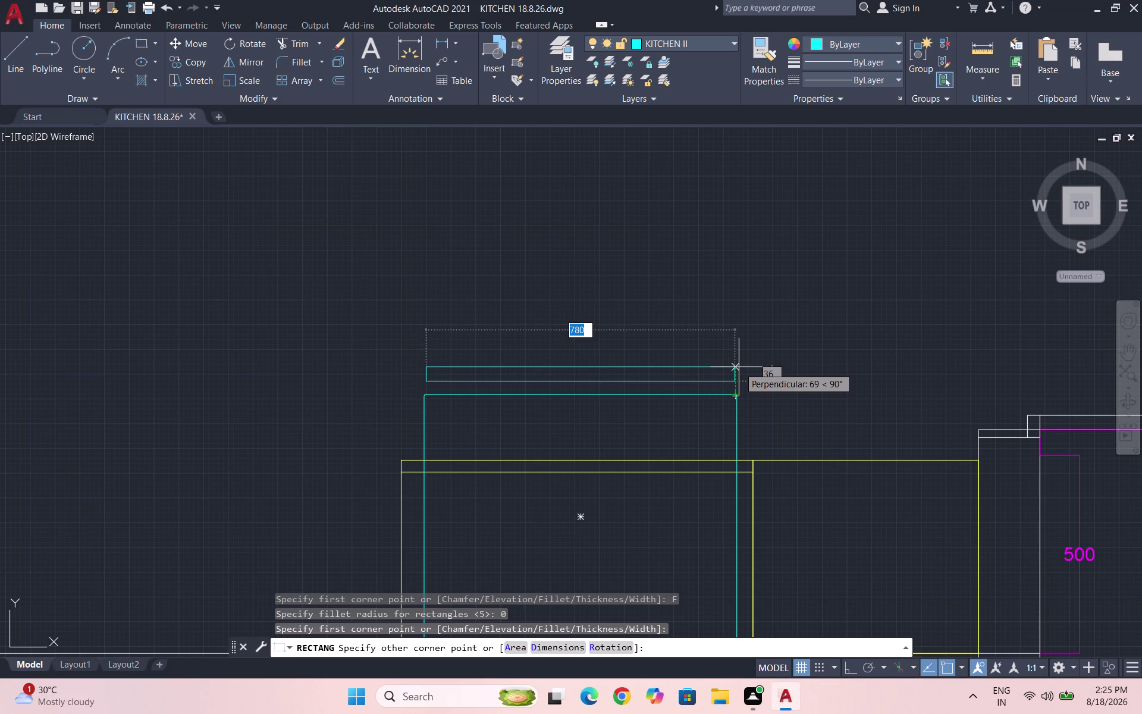
click(737, 365)
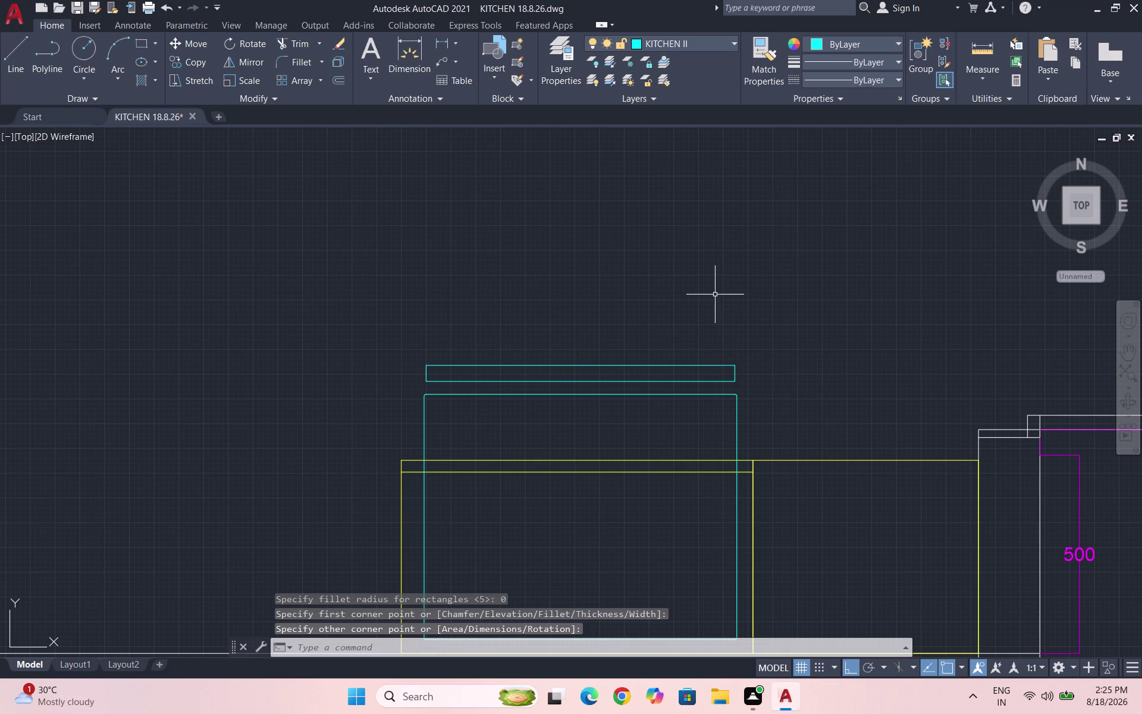
Draw a vertical divider line across the strip.
key(l)
key(Return)
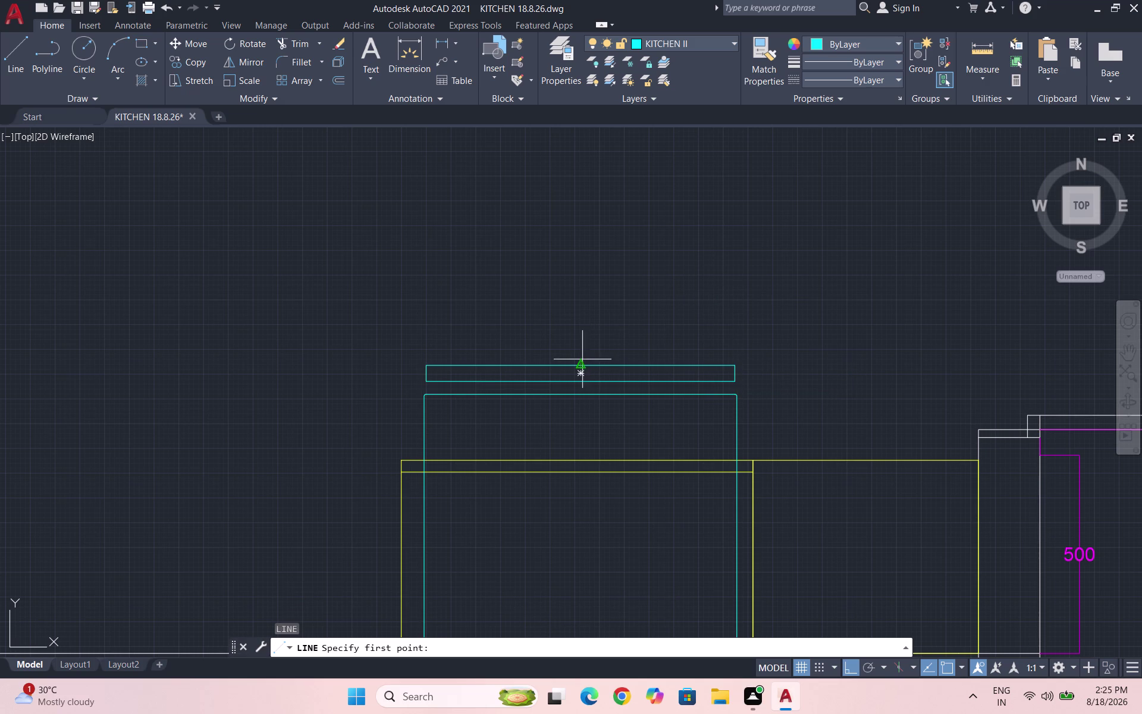
click(568, 365)
click(566, 379)
key(Escape)
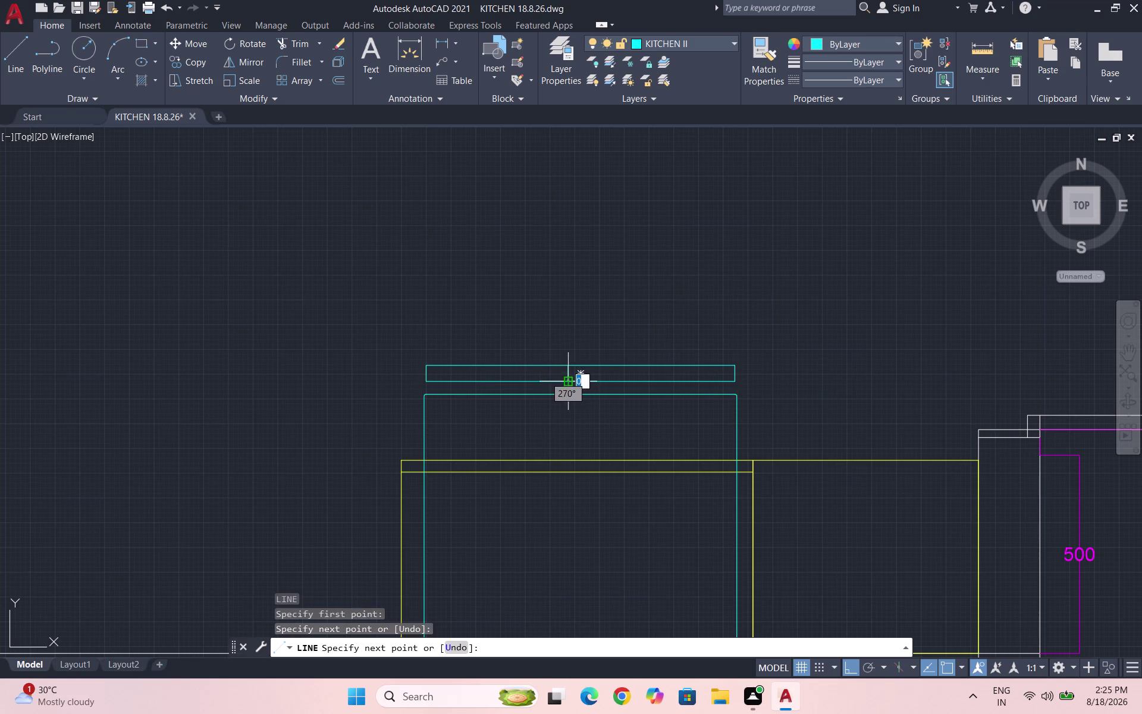
Copy the divider further right along the strip.
scroll(up, 3)
drag(558, 405, 546, 406)
click(523, 405)
text(CO)
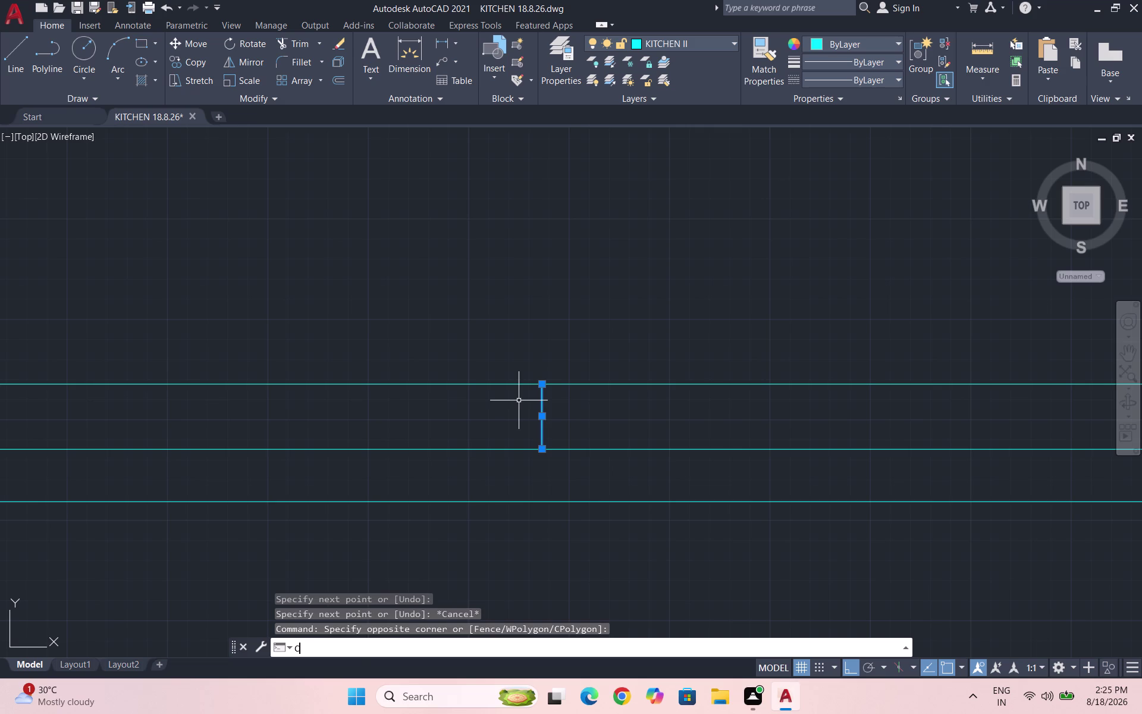
key(Return)
click(538, 385)
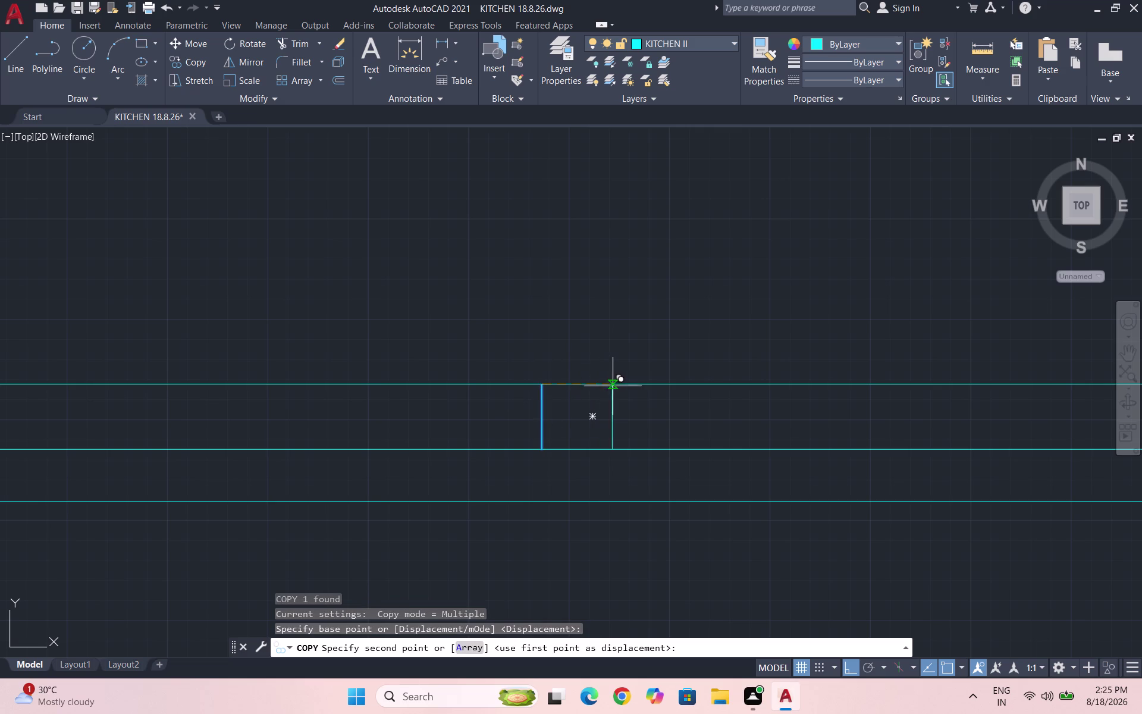
click(648, 387)
key(Escape)
Start another rectangle with RECTANG.
scroll(down, 3)
scroll(up, 3)
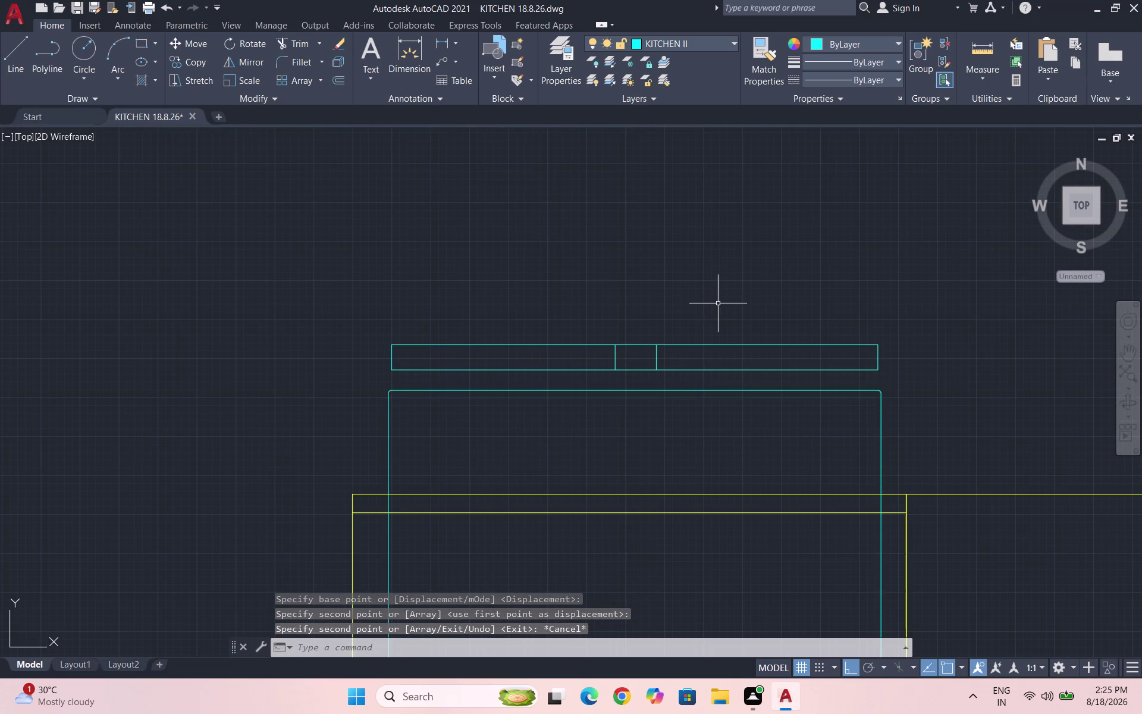
text(RE)
key(c)
key(Return)
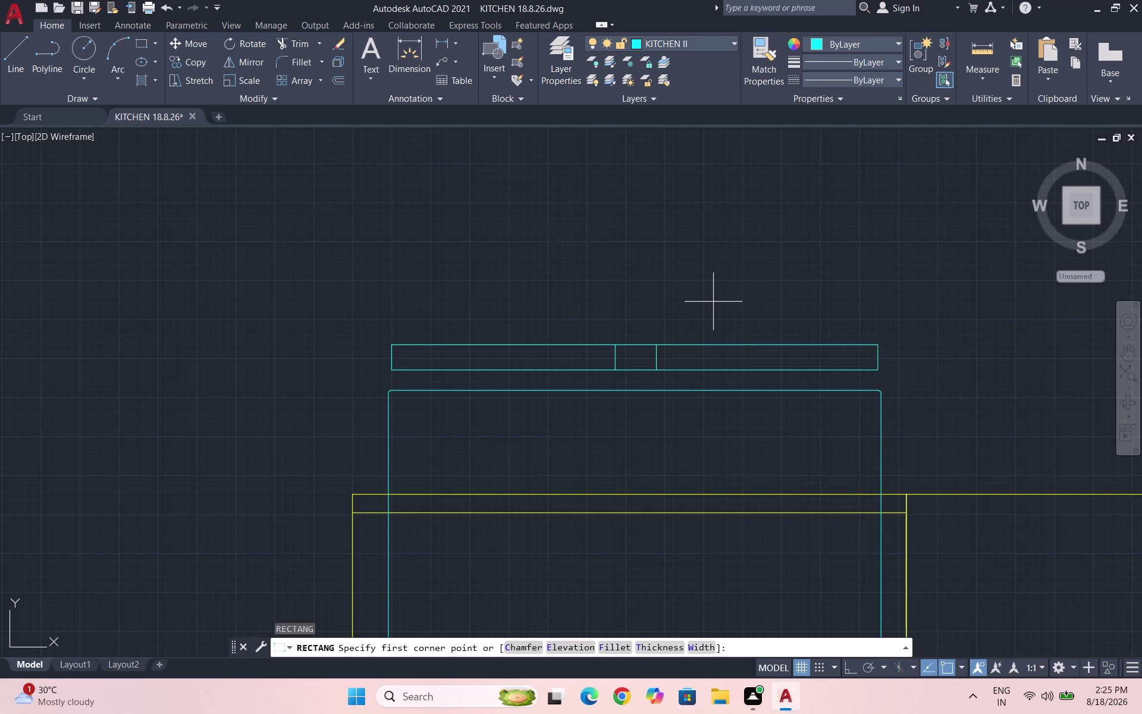
Draw a small tab on the strip's top edge and copy it further along.
scroll(up, 3)
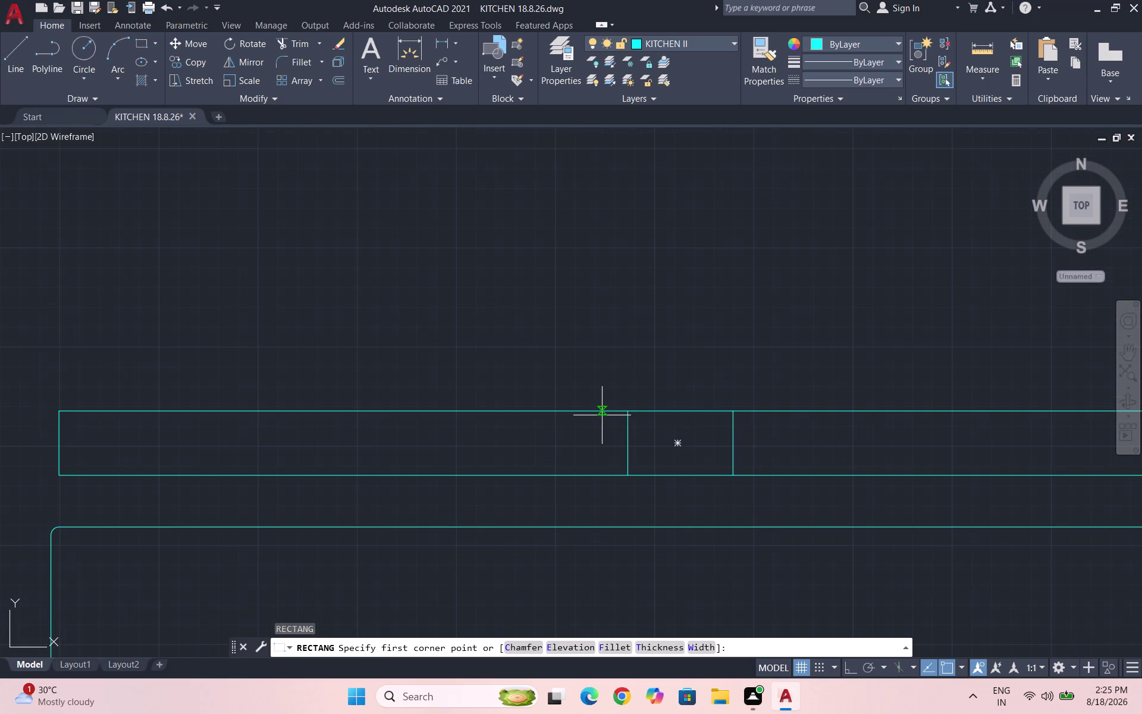
click(601, 411)
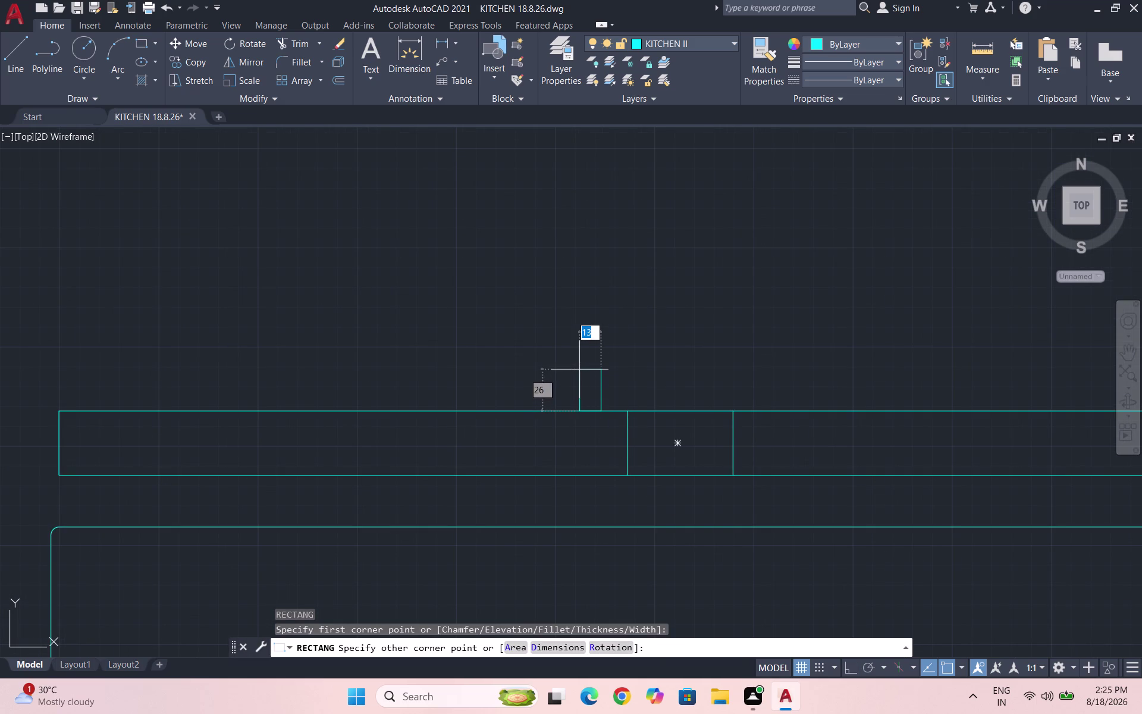
click(579, 369)
drag(610, 375, 580, 373)
click(544, 365)
text(CO)
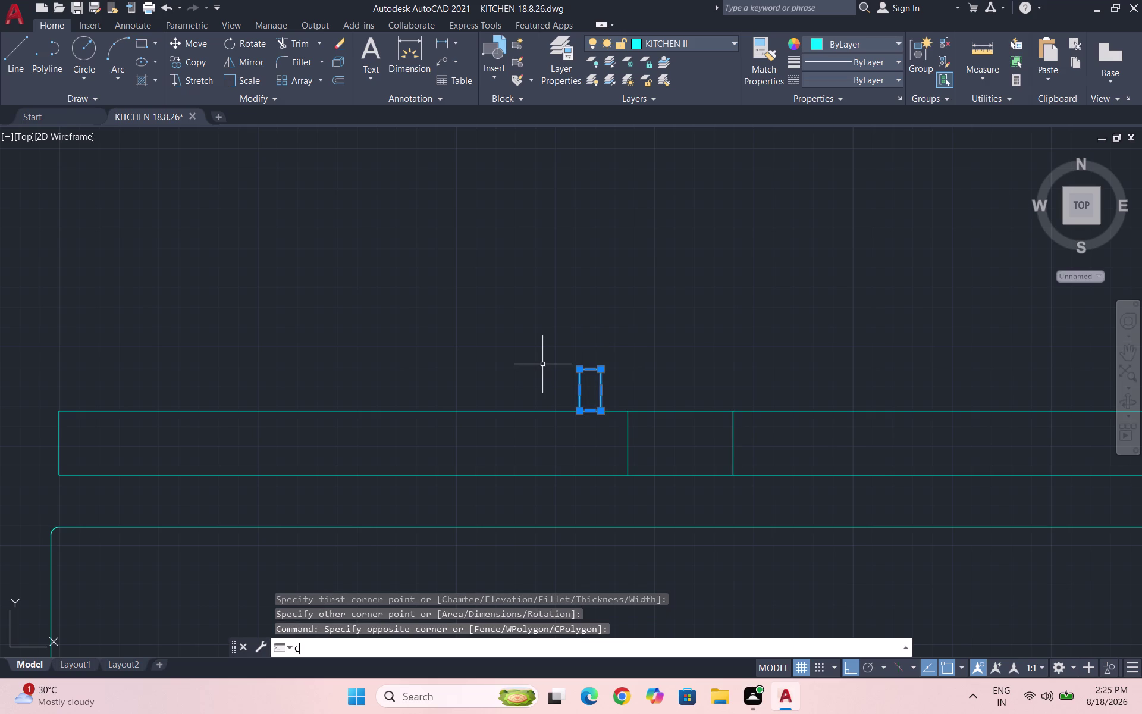
key(Return)
click(582, 408)
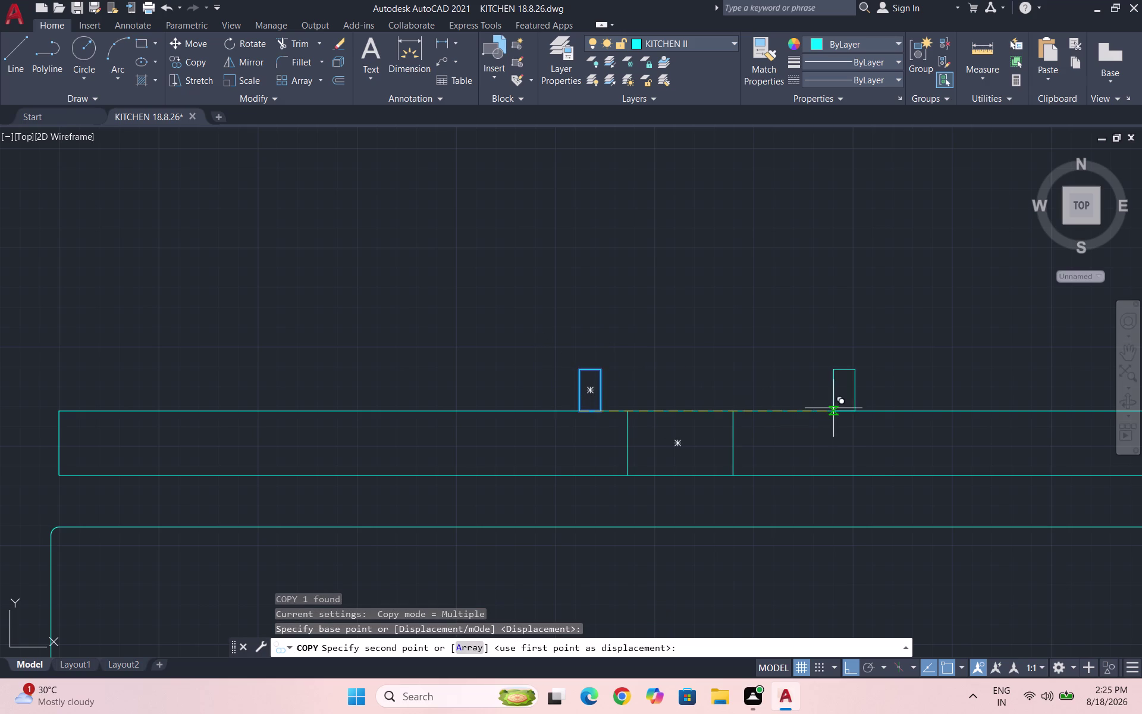
click(766, 412)
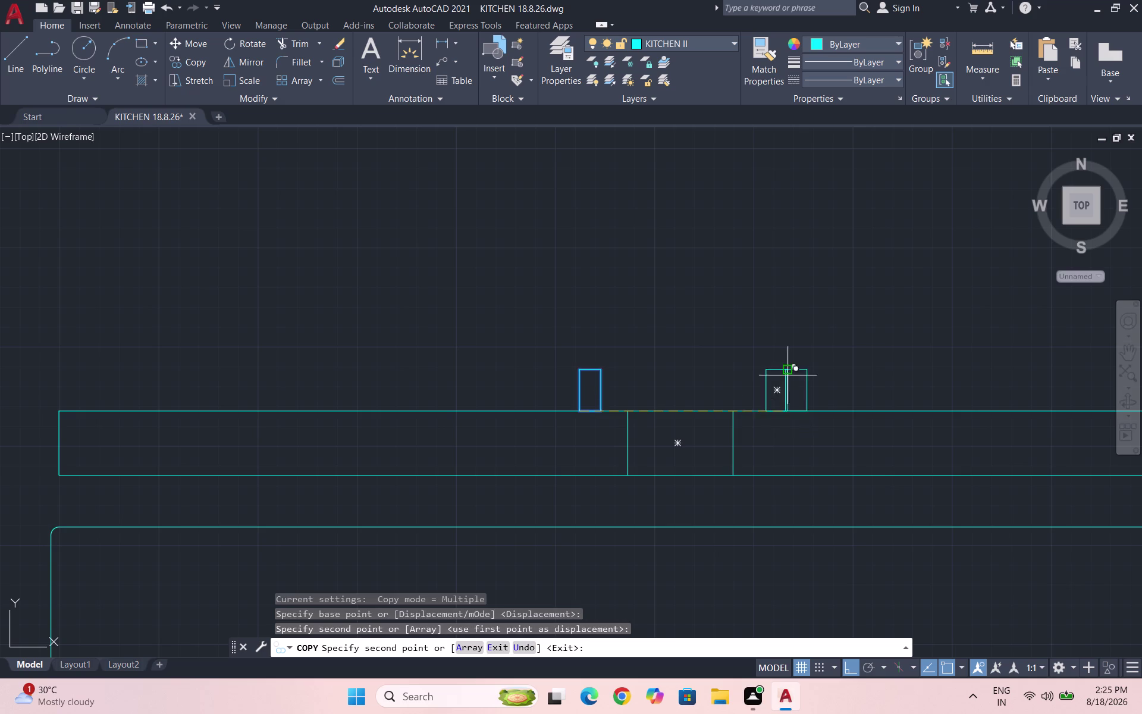
scroll(down, 3)
key(Escape)
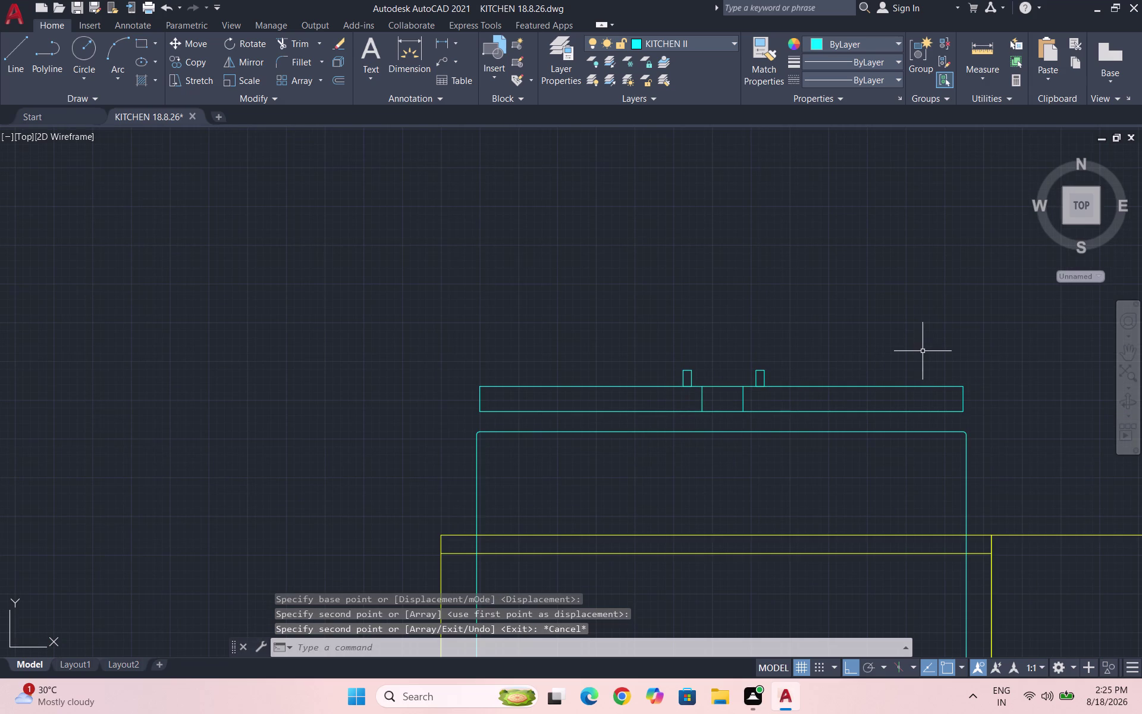
Move the copied tab slightly left into its position on the strip.
scroll(down, 3)
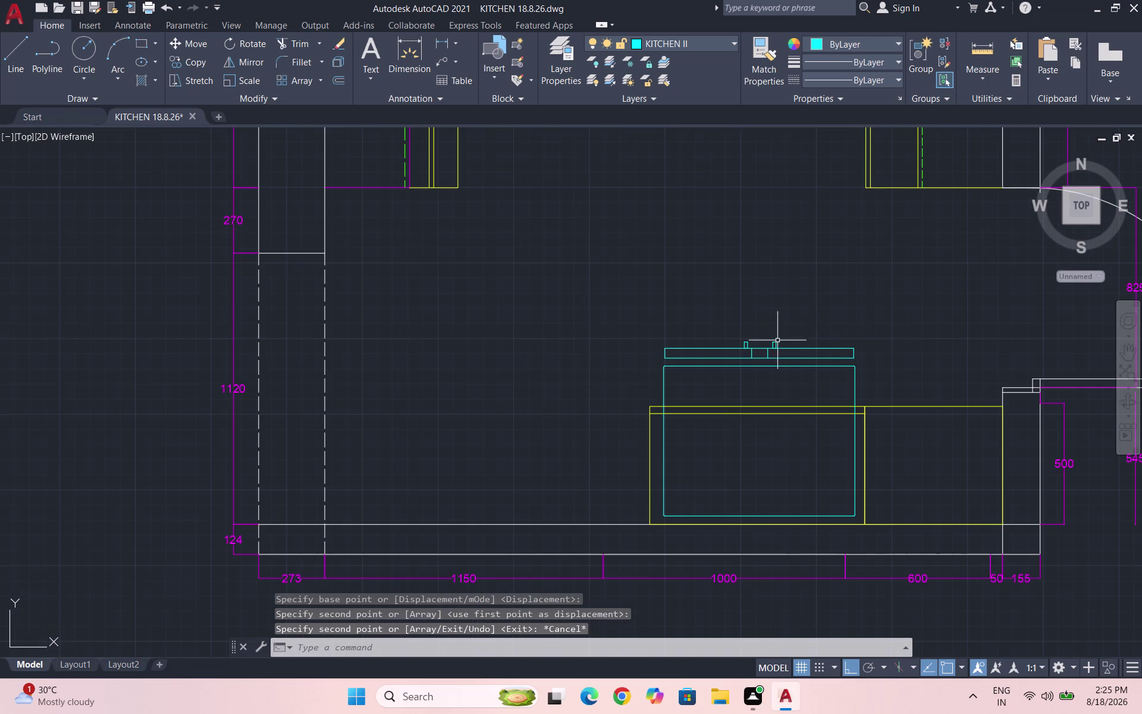
scroll(up, 3)
drag(814, 351, 803, 345)
click(769, 341)
key(m)
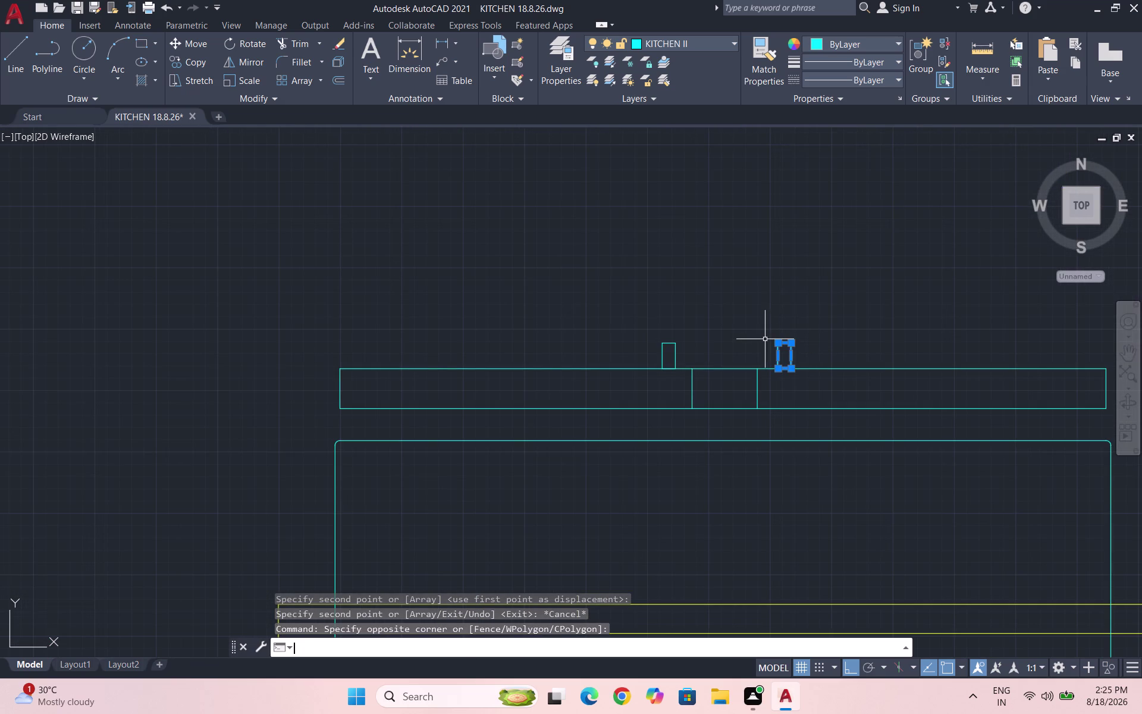
key(Return)
scroll(up, 3)
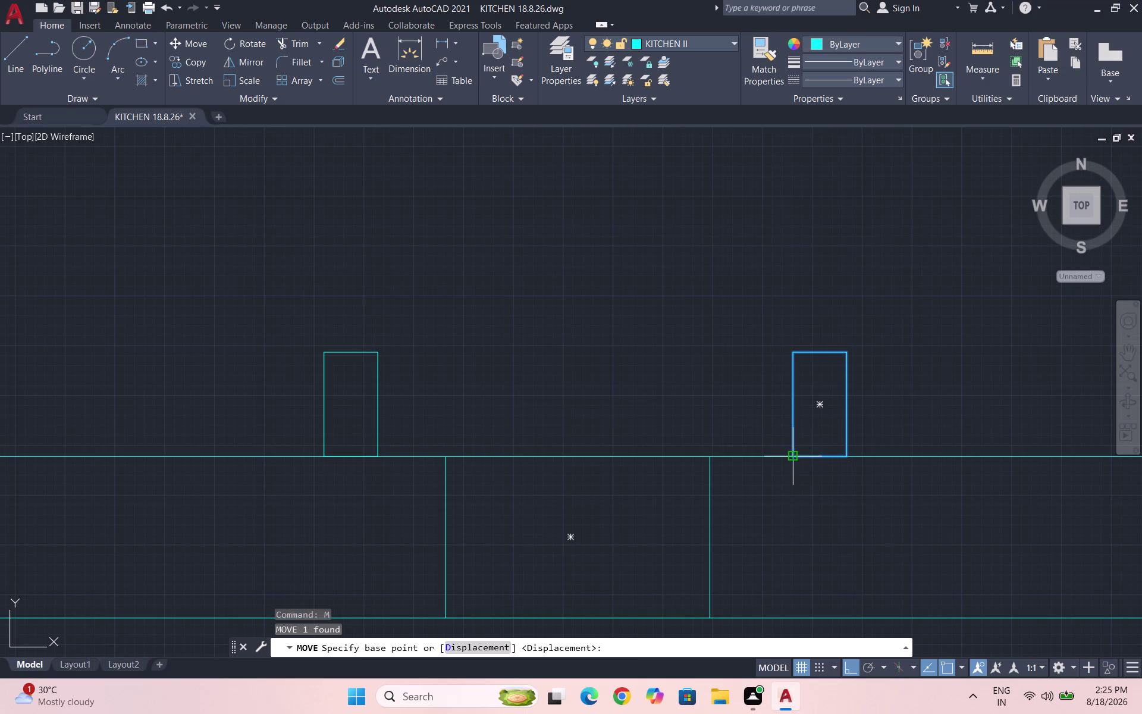
click(795, 456)
click(779, 455)
Save the drawing.
scroll(down, 3)
scroll(up, 3)
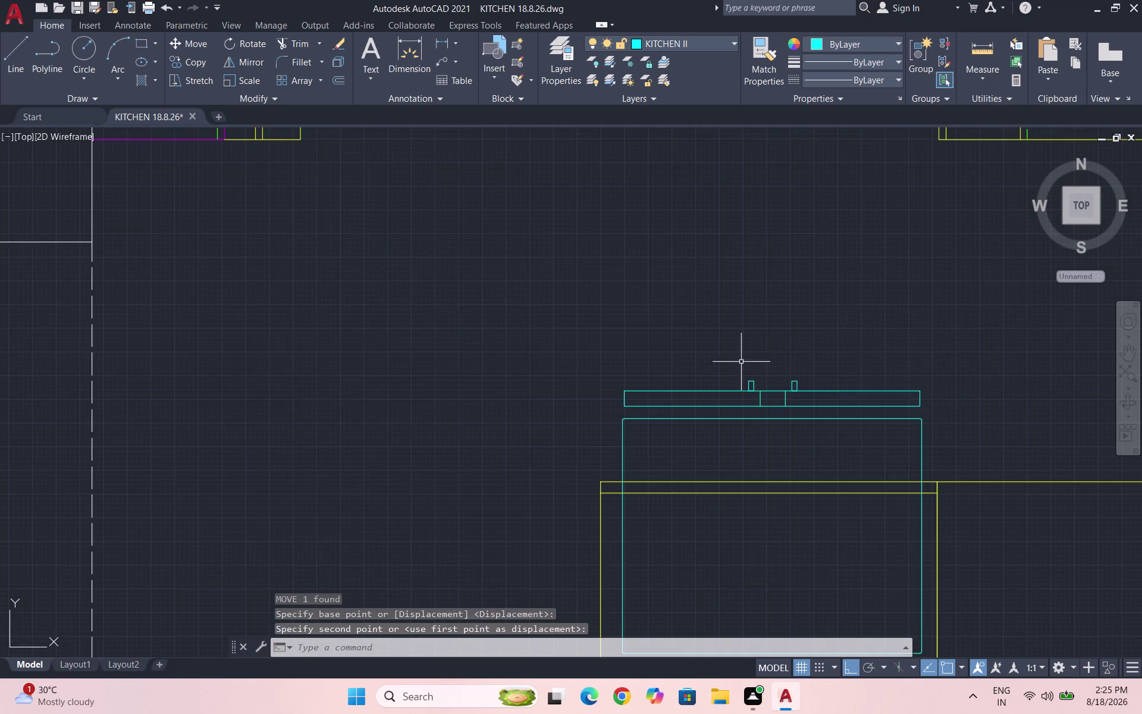
scroll(down, 3)
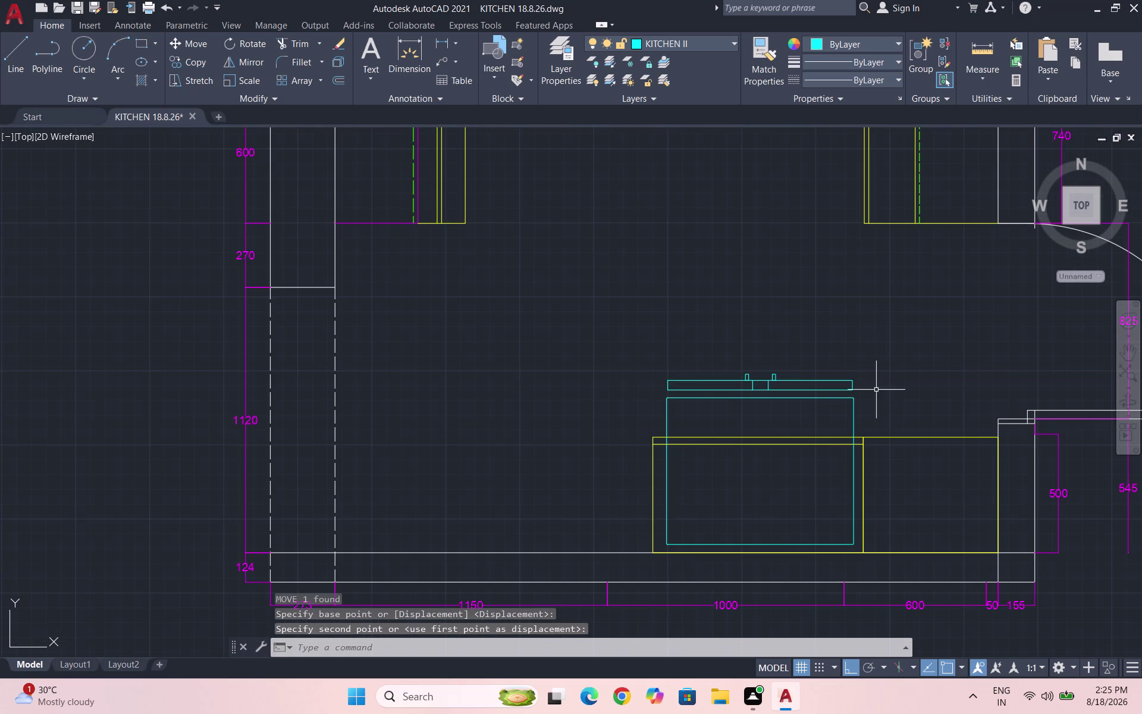
key(ctrl+s)
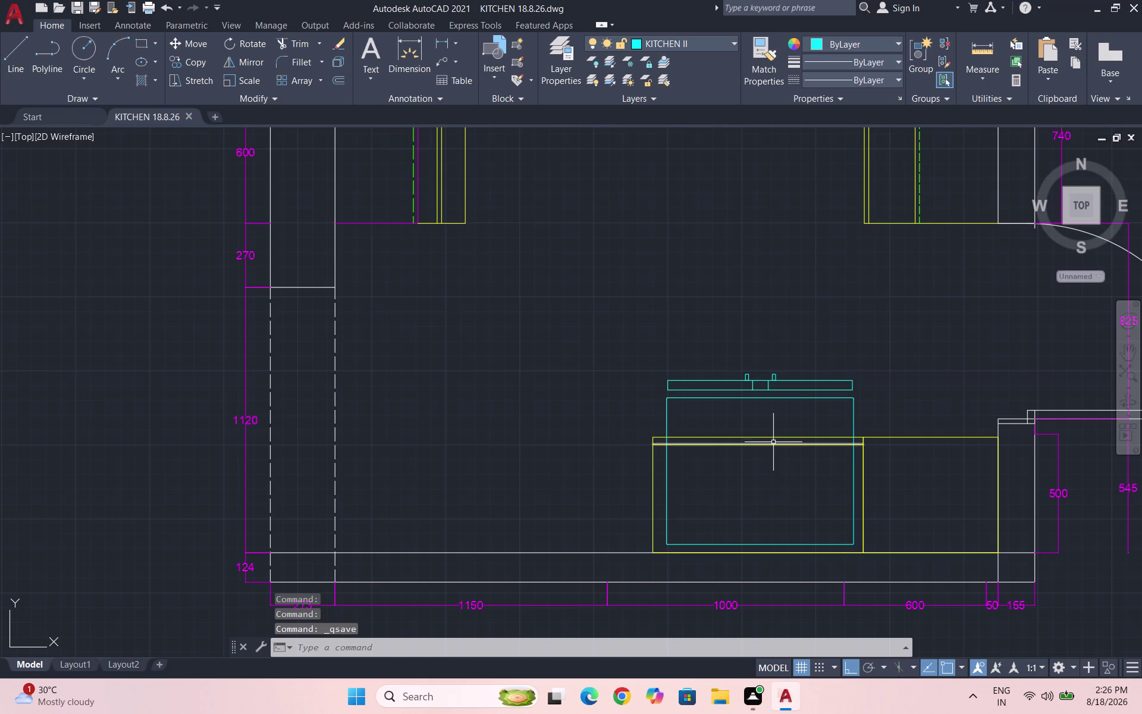
Cancel the mistyped command and make KITCHEN ITEMS the current layer.
scroll(up, 3)
text(L,)
key(Return)
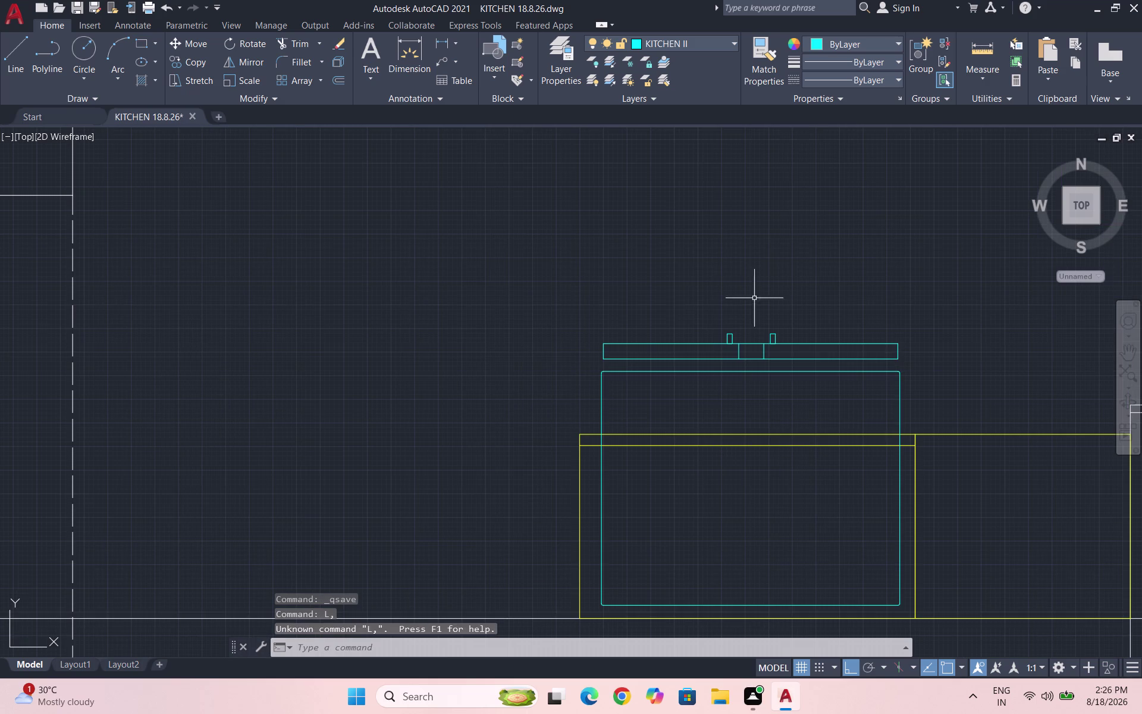
key(Escape)
click(691, 44)
click(707, 165)
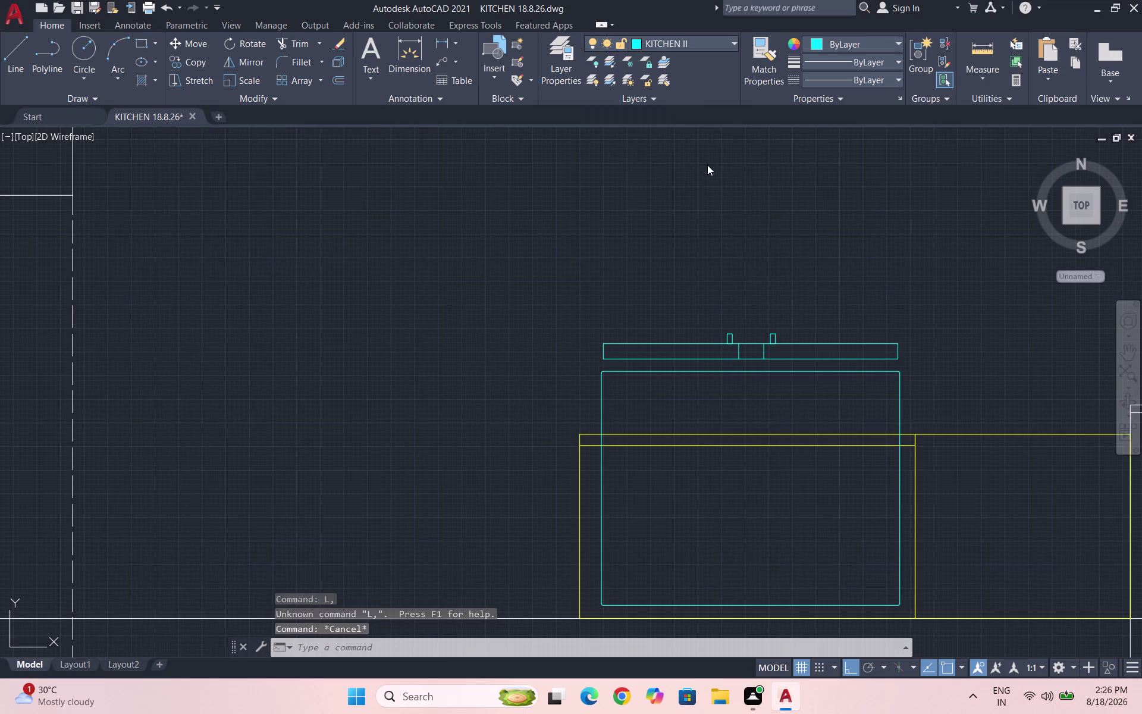
Draw a short line across the yellow counter band and save.
key(l)
key(Return)
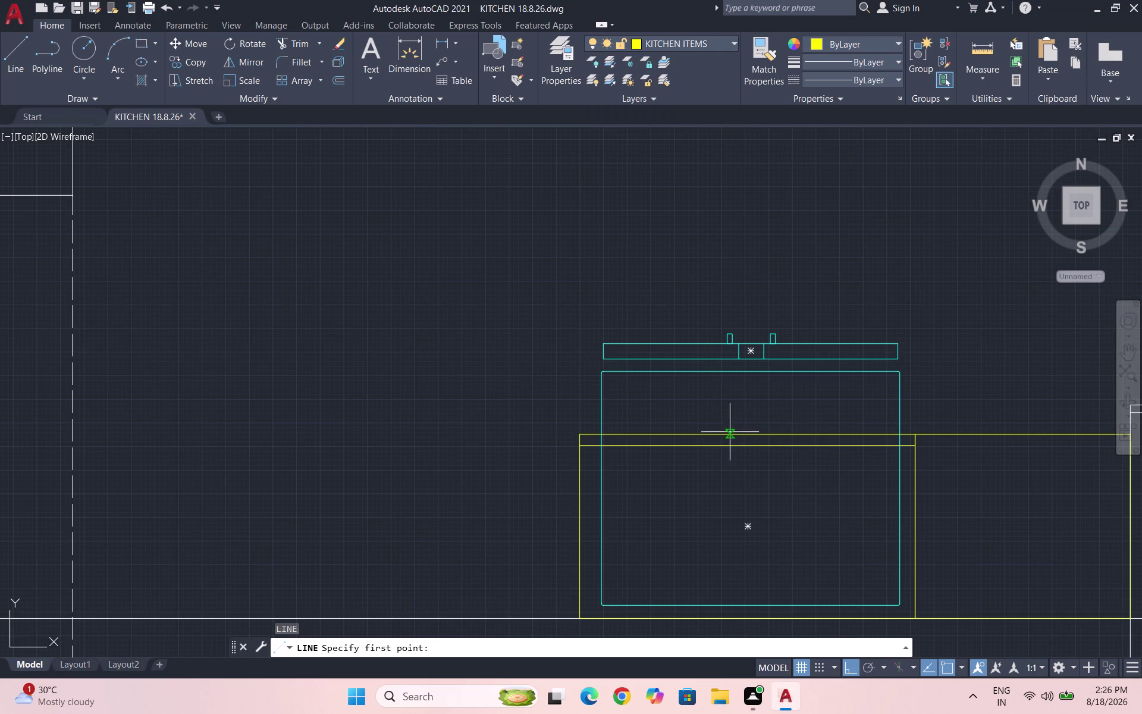
click(745, 433)
click(746, 441)
key(Escape)
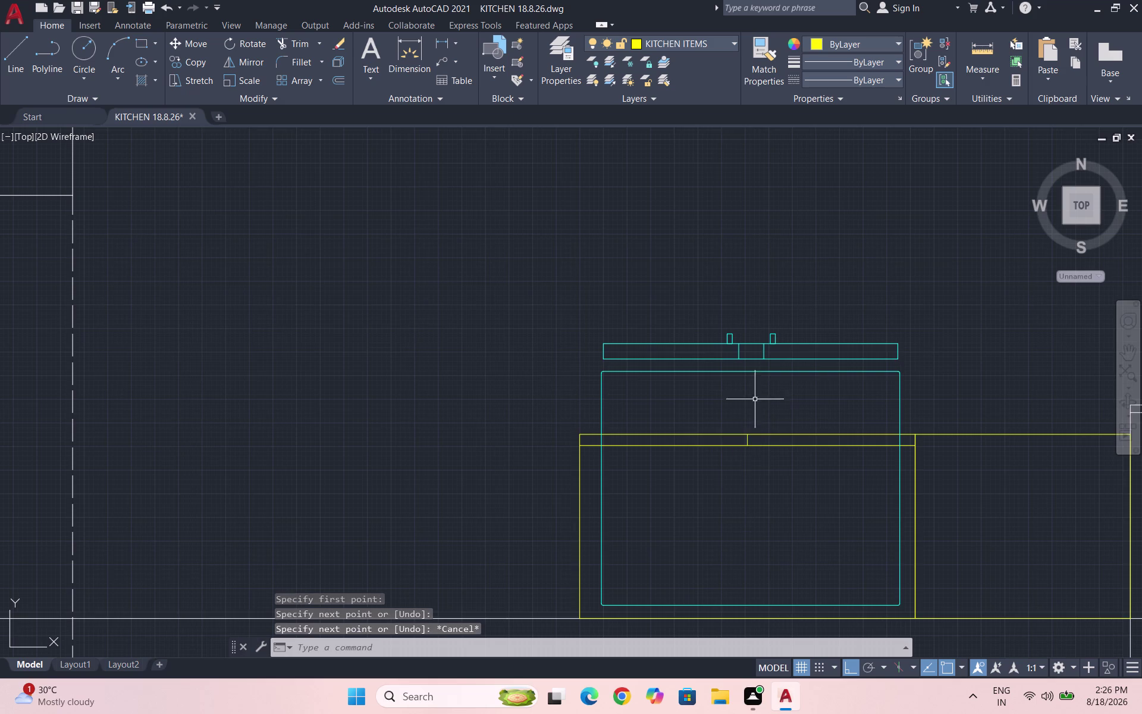
scroll(down, 3)
scroll(down, 3)
key(ctrl+s)
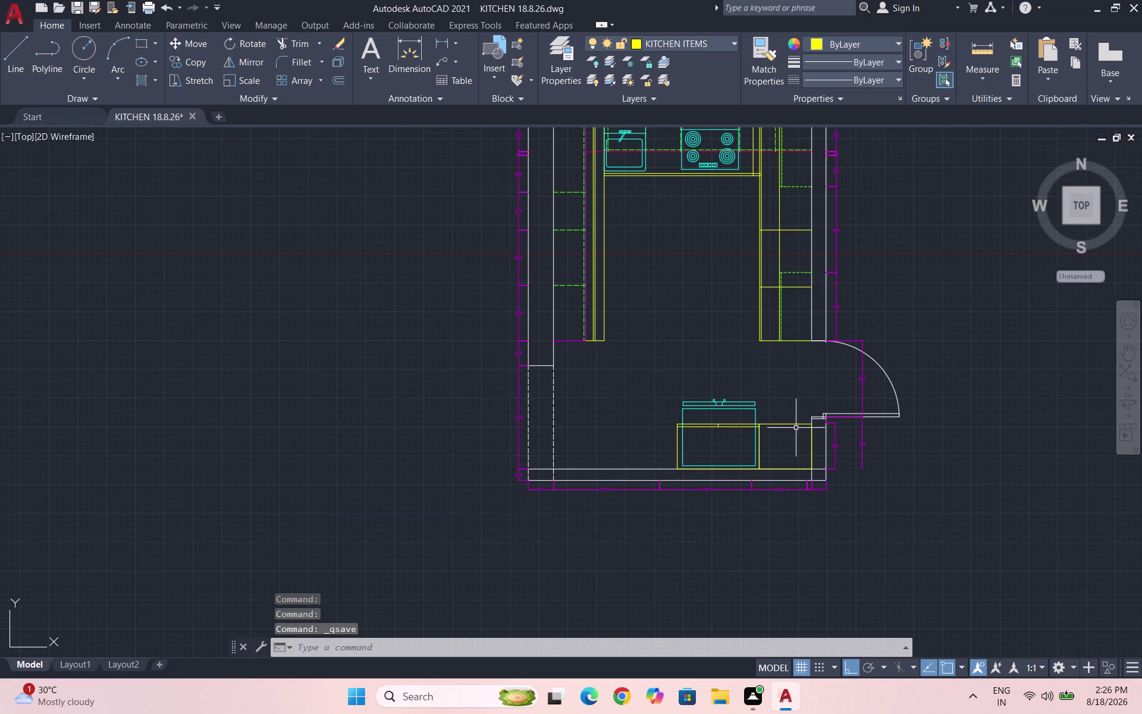
scroll(down, 3)
key(ctrl+s)
key(ctrl+s)
scroll(down, 3)
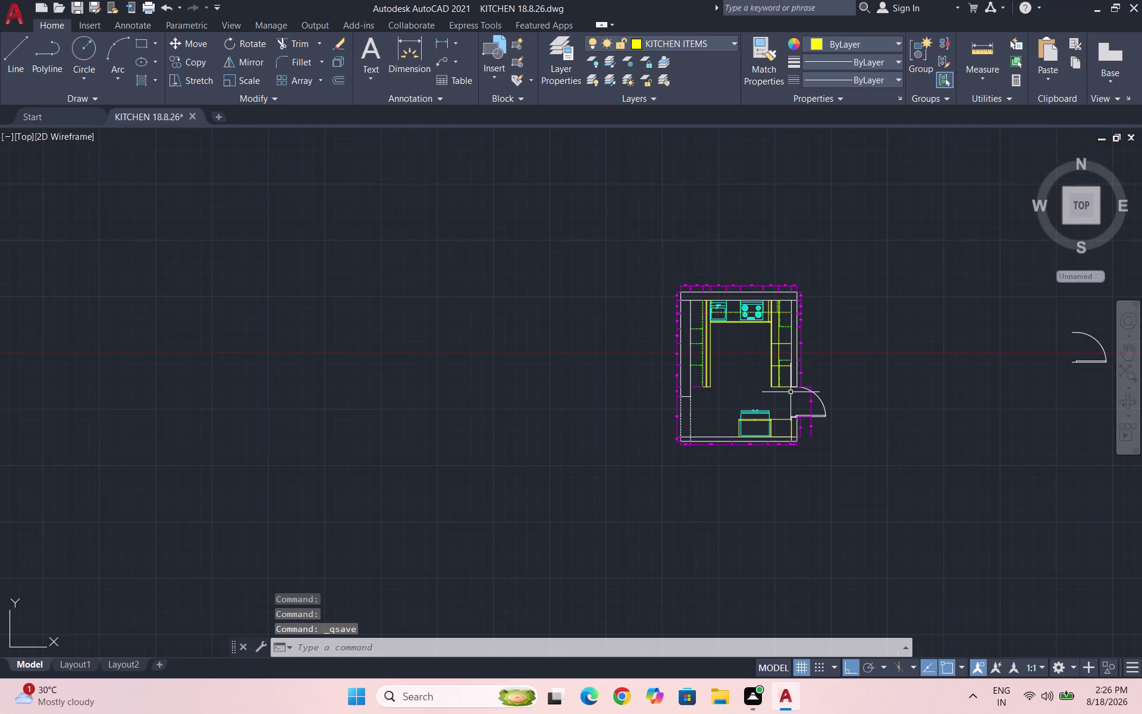
scroll(up, 3)
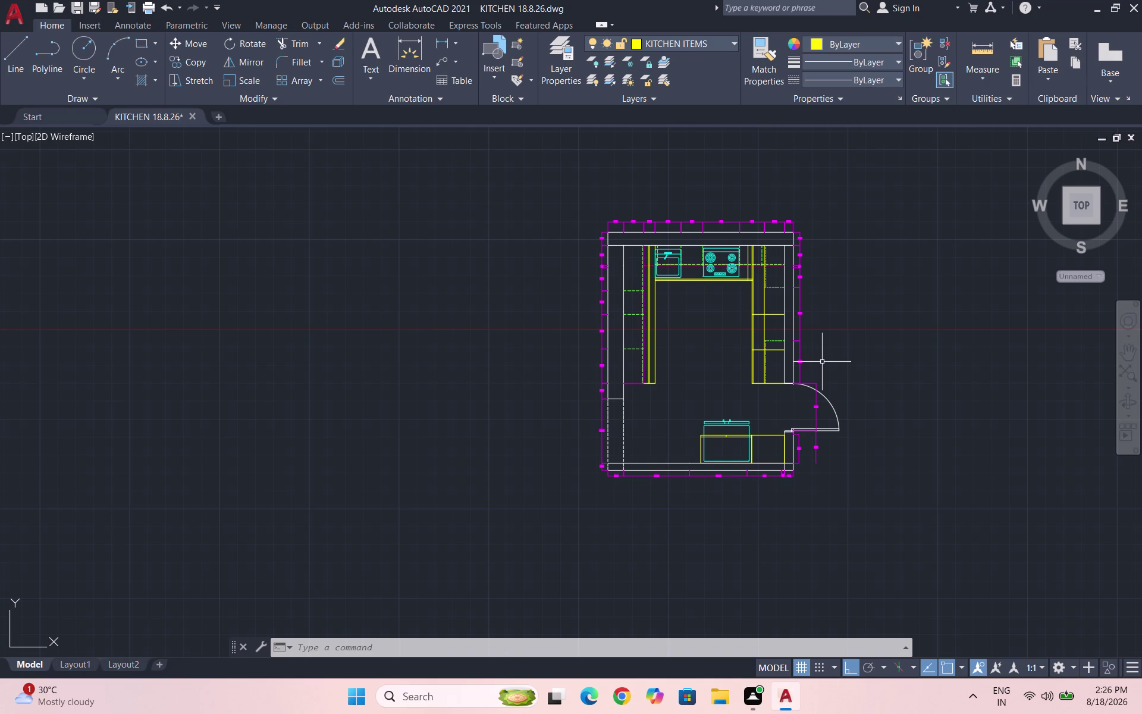
key(ctrl+s)
scroll(up, 3)
scroll(up, 3)
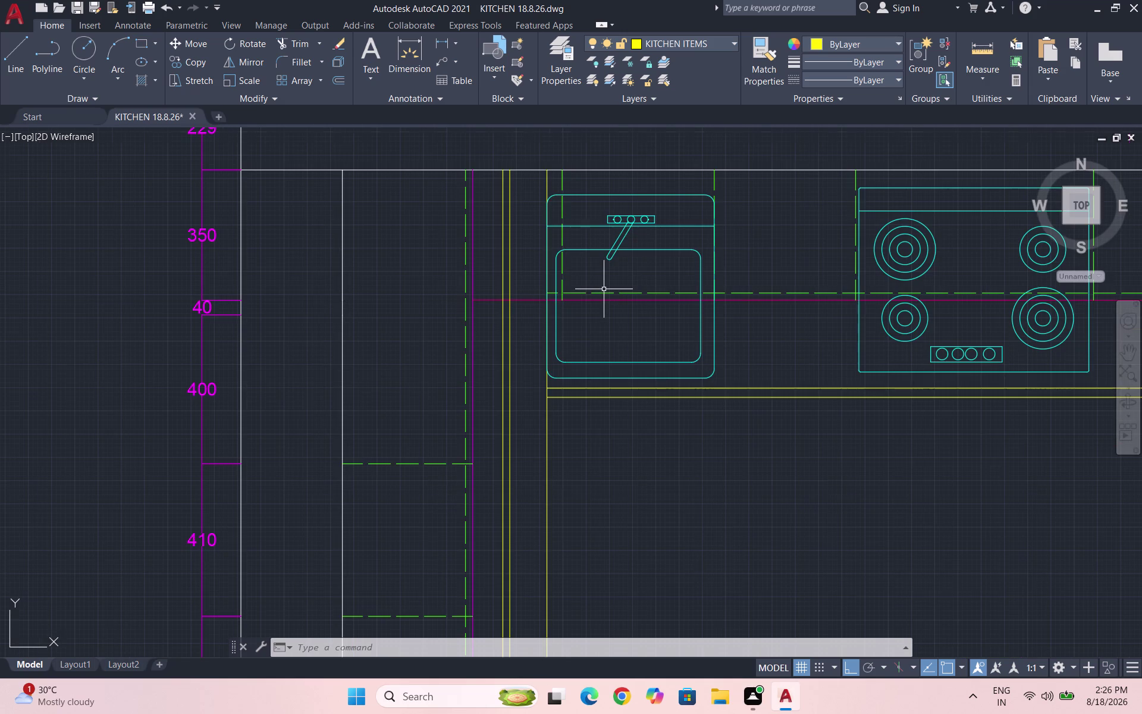
scroll(up, 3)
key(c)
key(Return)
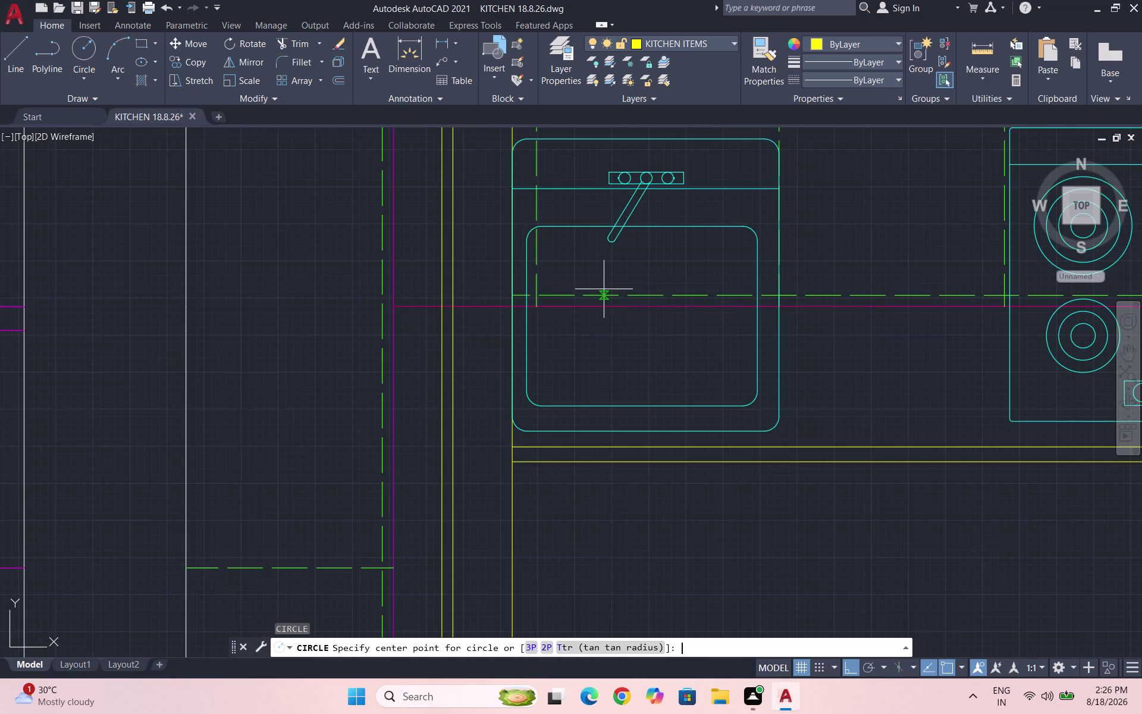
Make KITCHEN II the current layer and draw the drain circle inside the sink basin.
key(Escape)
click(709, 38)
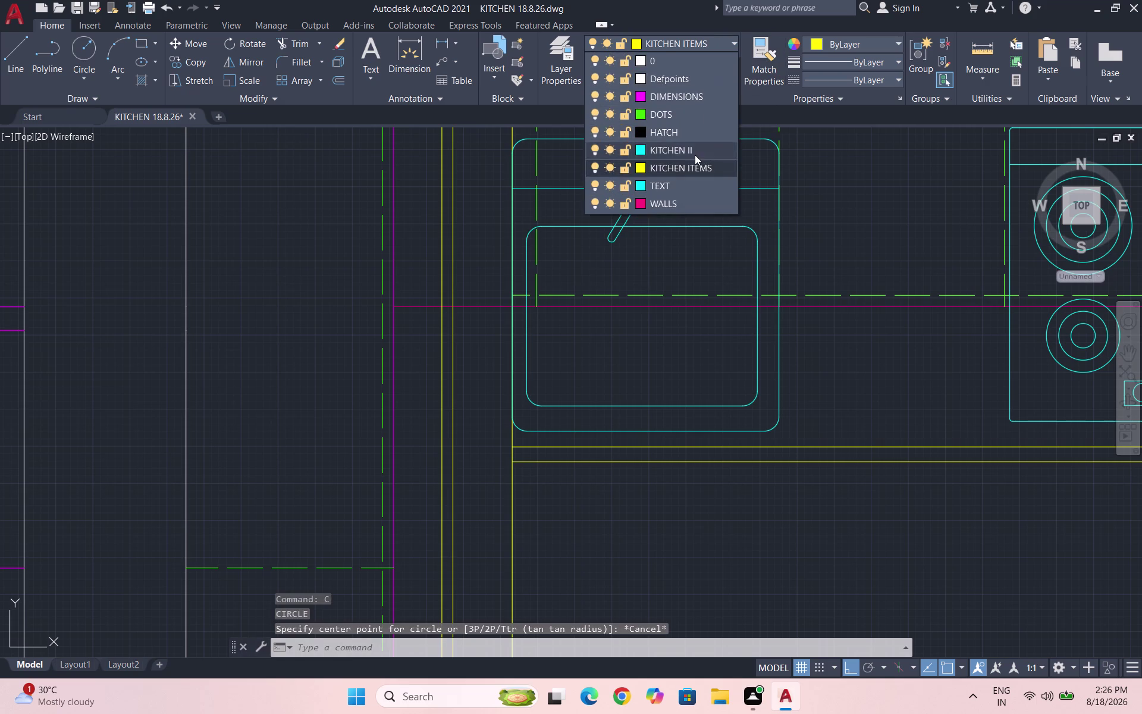
click(695, 154)
key(c)
key(Return)
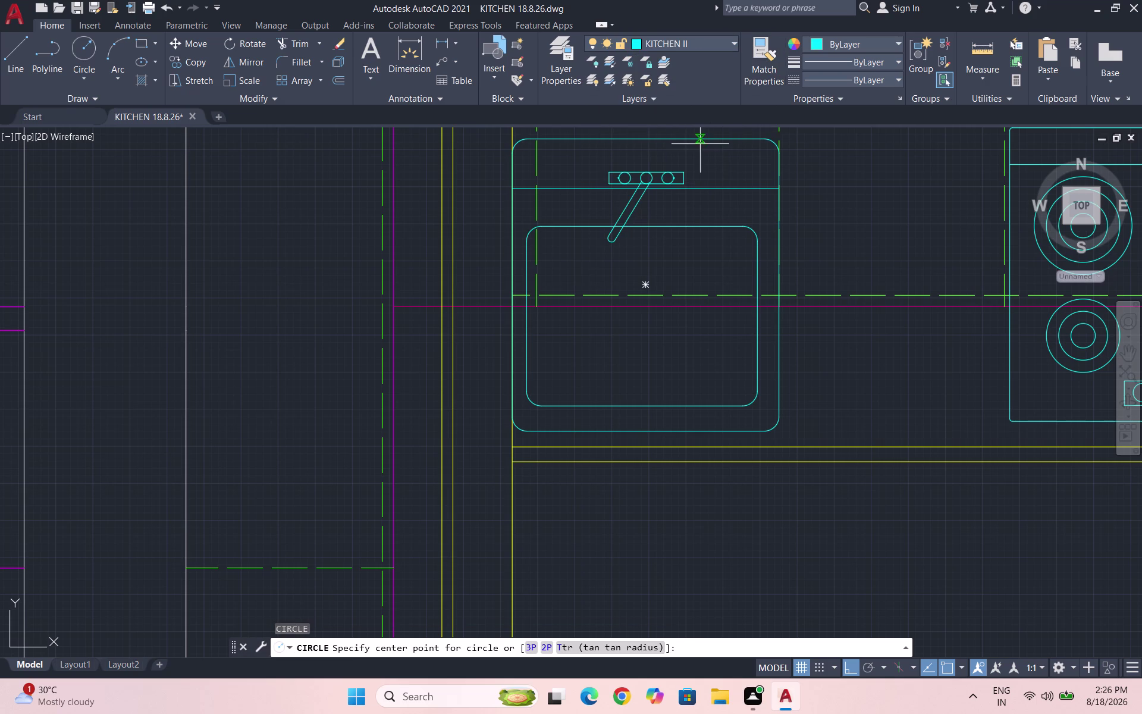
click(637, 308)
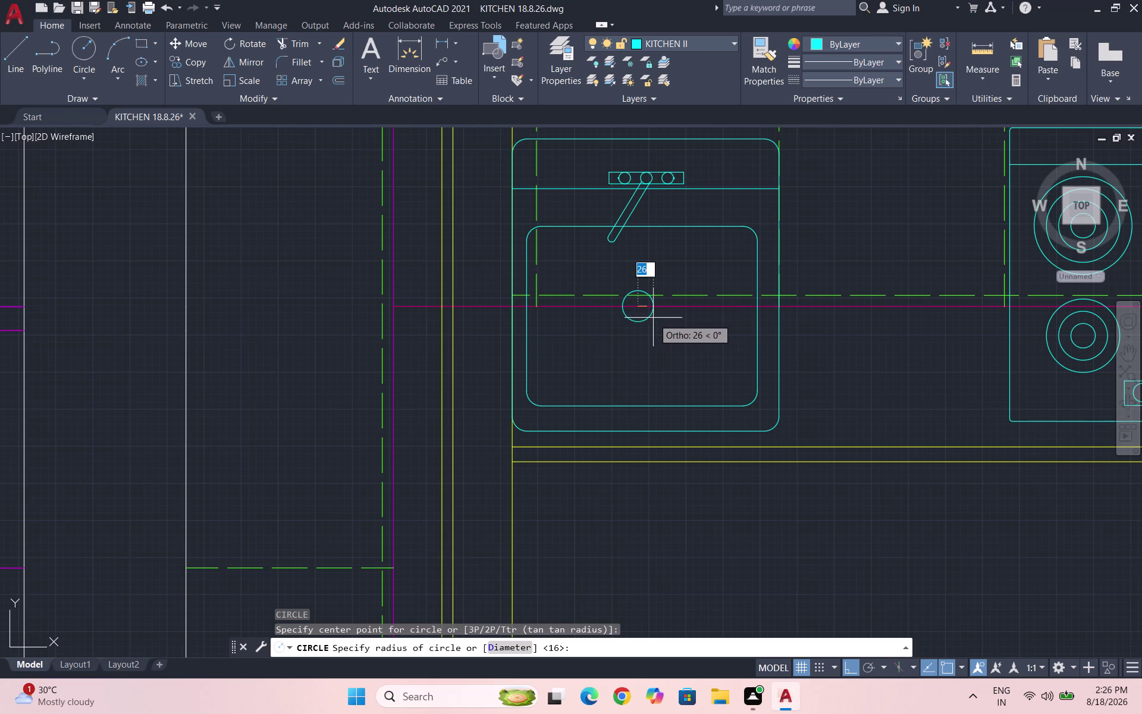
scroll(up, 3)
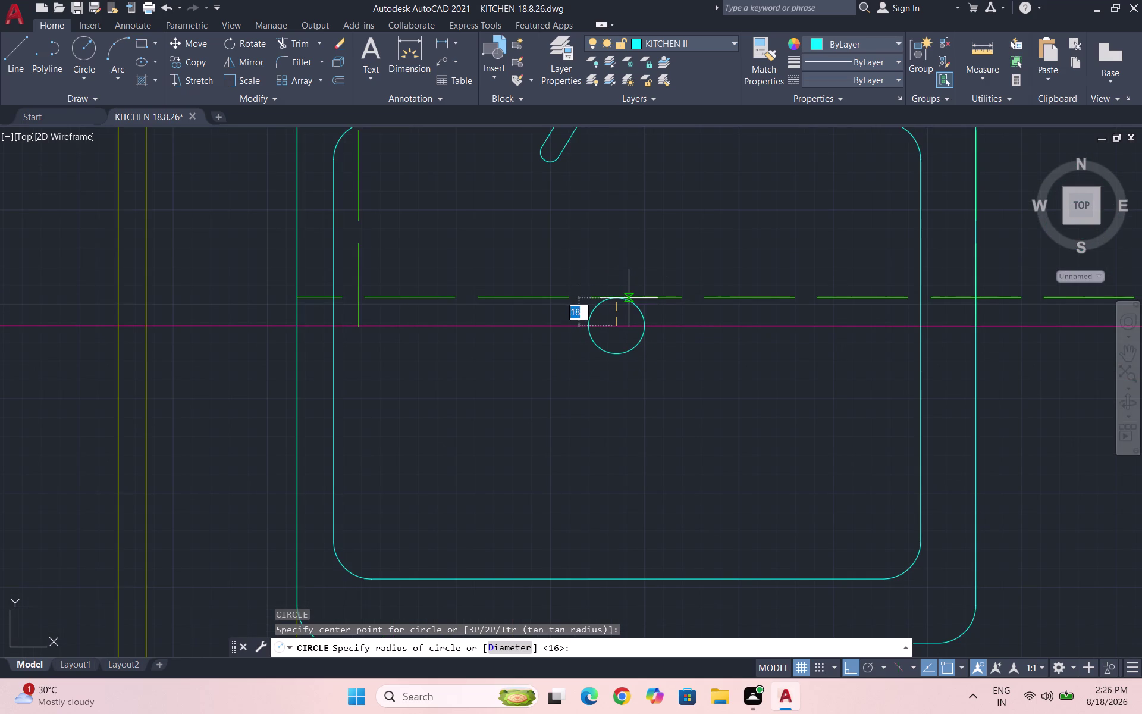
click(628, 298)
scroll(up, 3)
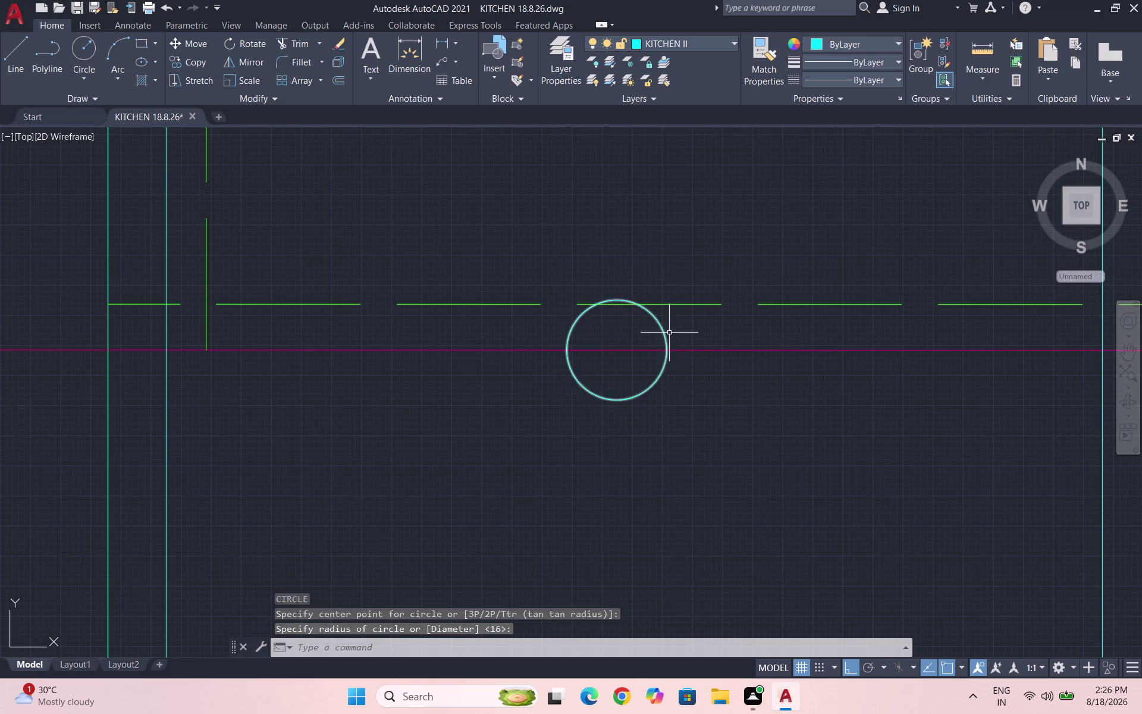
drag(670, 329, 650, 327)
Attempt to move the drain circle, cancel the move, and reselect the circle.
click(615, 333)
key(m)
key(Return)
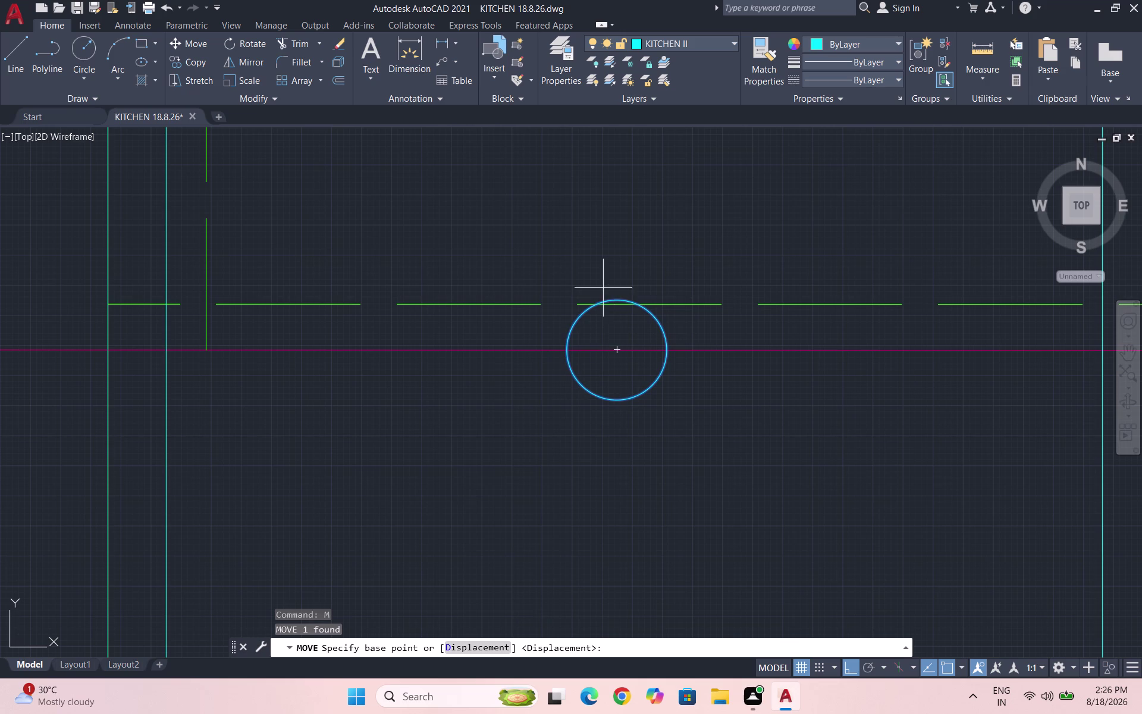
scroll(up, 3)
click(616, 248)
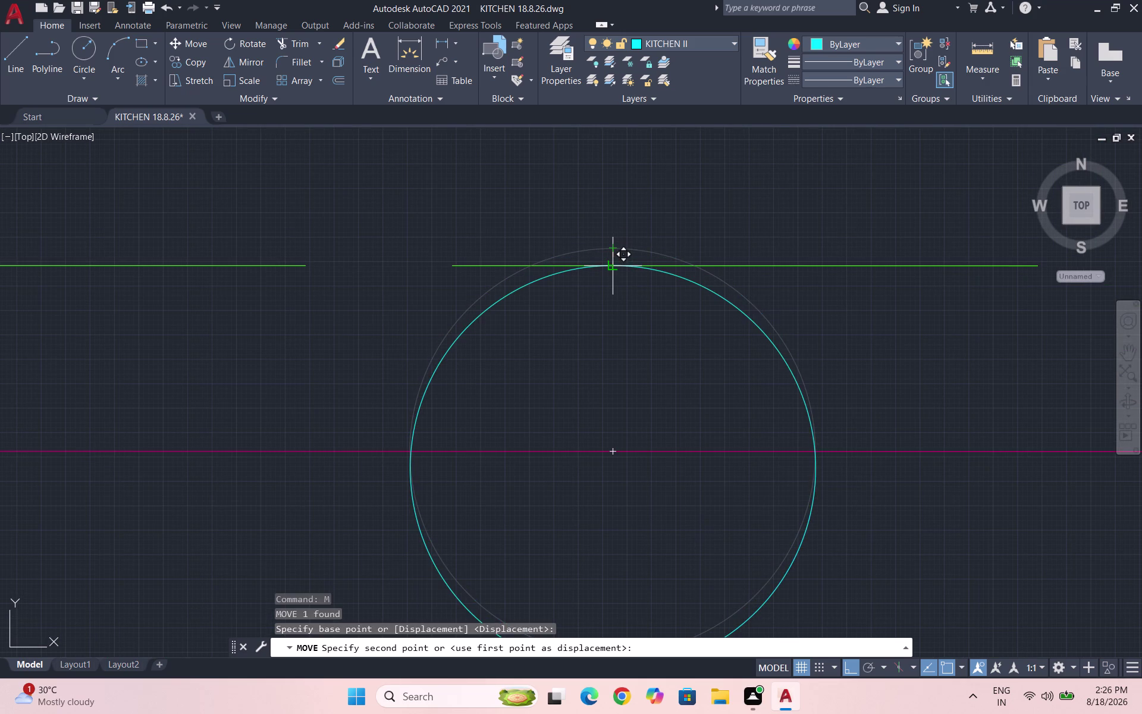
click(614, 266)
scroll(down, 3)
key(Escape)
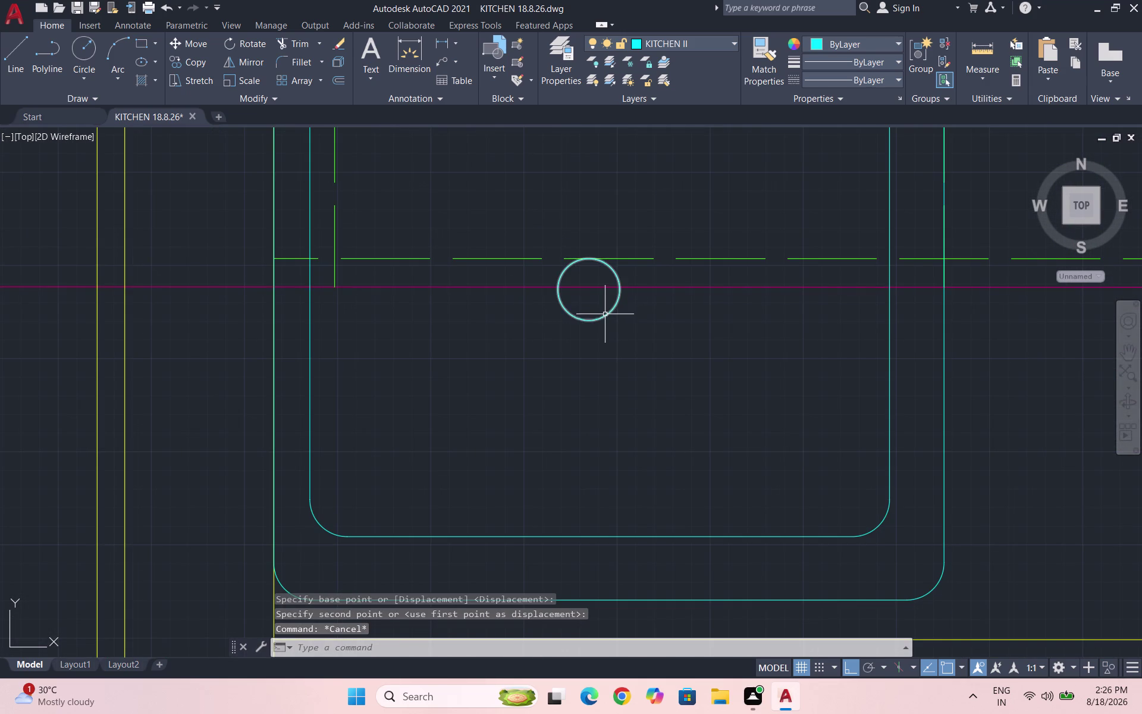
scroll(down, 3)
scroll(up, 3)
drag(618, 350, 599, 340)
click(565, 332)
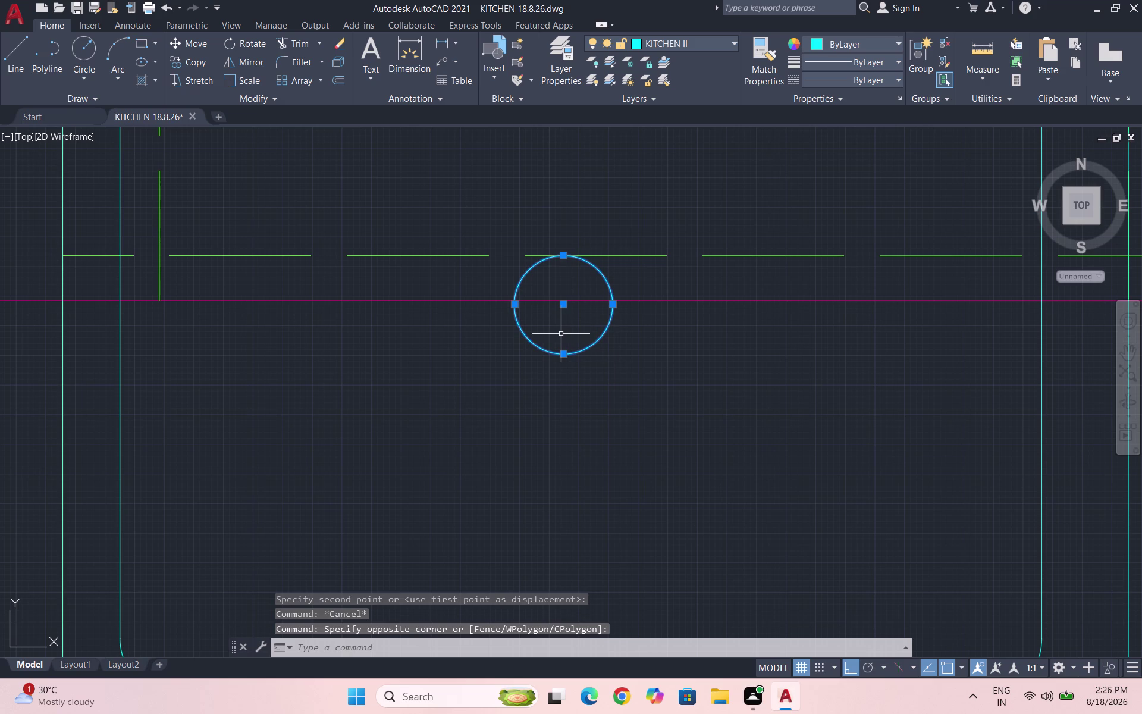
Offset the drain circle with typed distances 2 and 5 to create an inner circle.
key(o)
key(Return)
key(2)
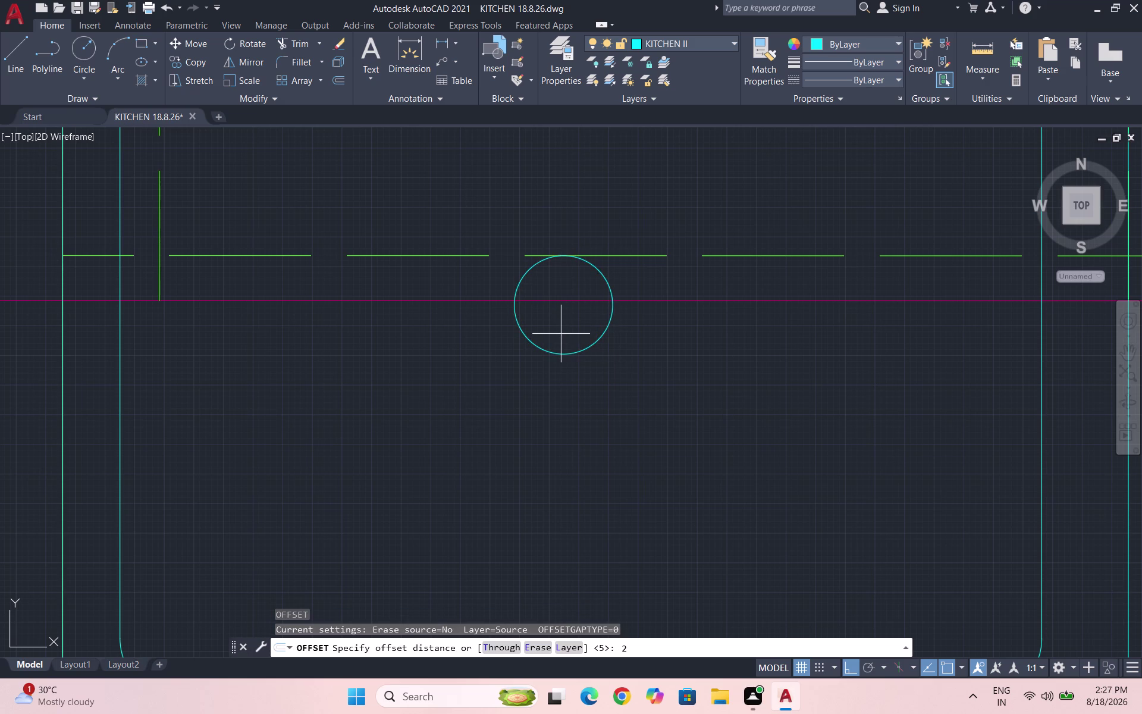
key(Return)
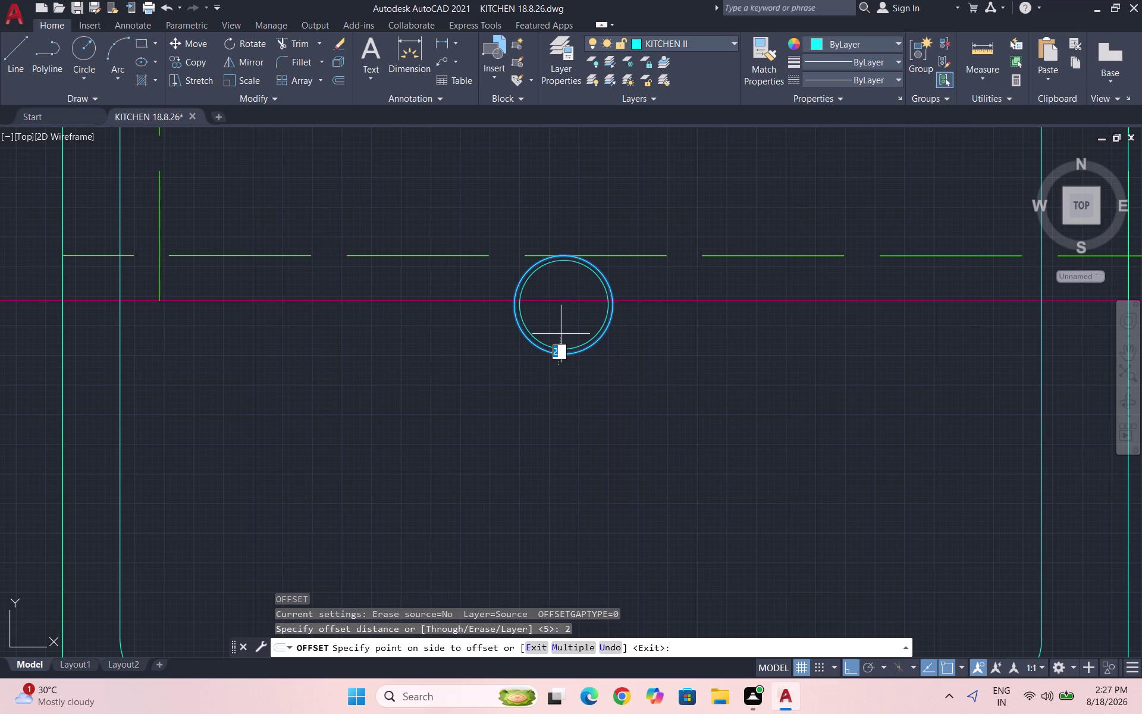
key(5)
key(Return)
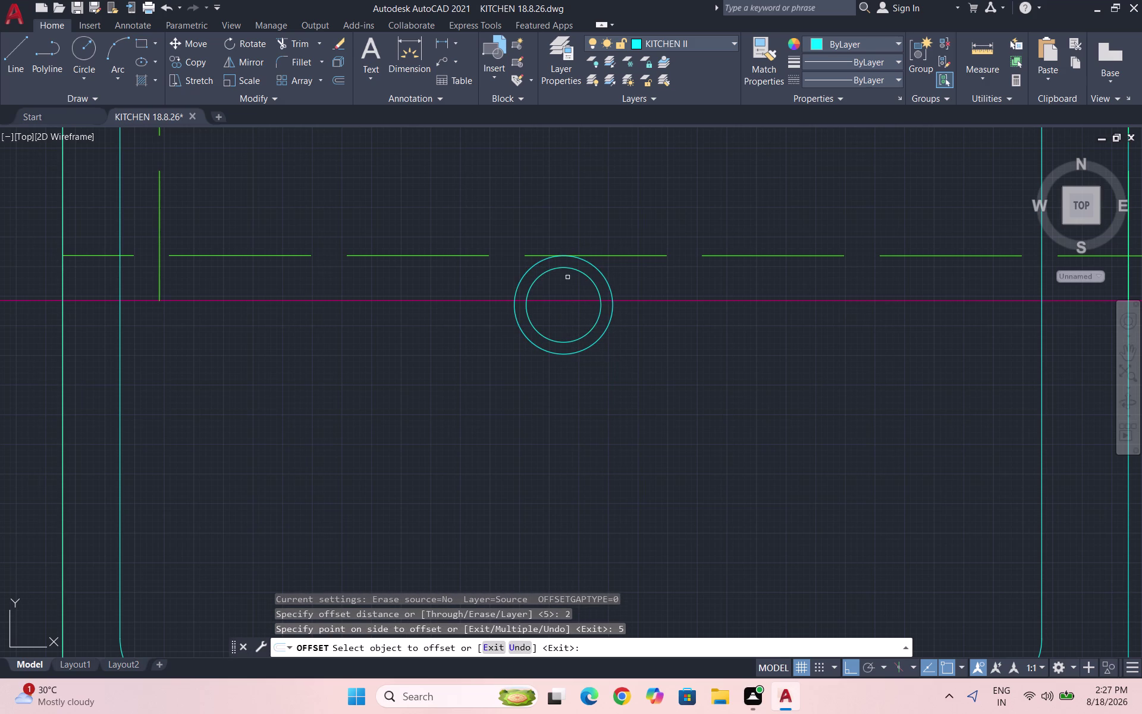
key(Escape)
Offset the drain circles again with distances 10, 20 and 16 for smaller concentric circles.
click(584, 261)
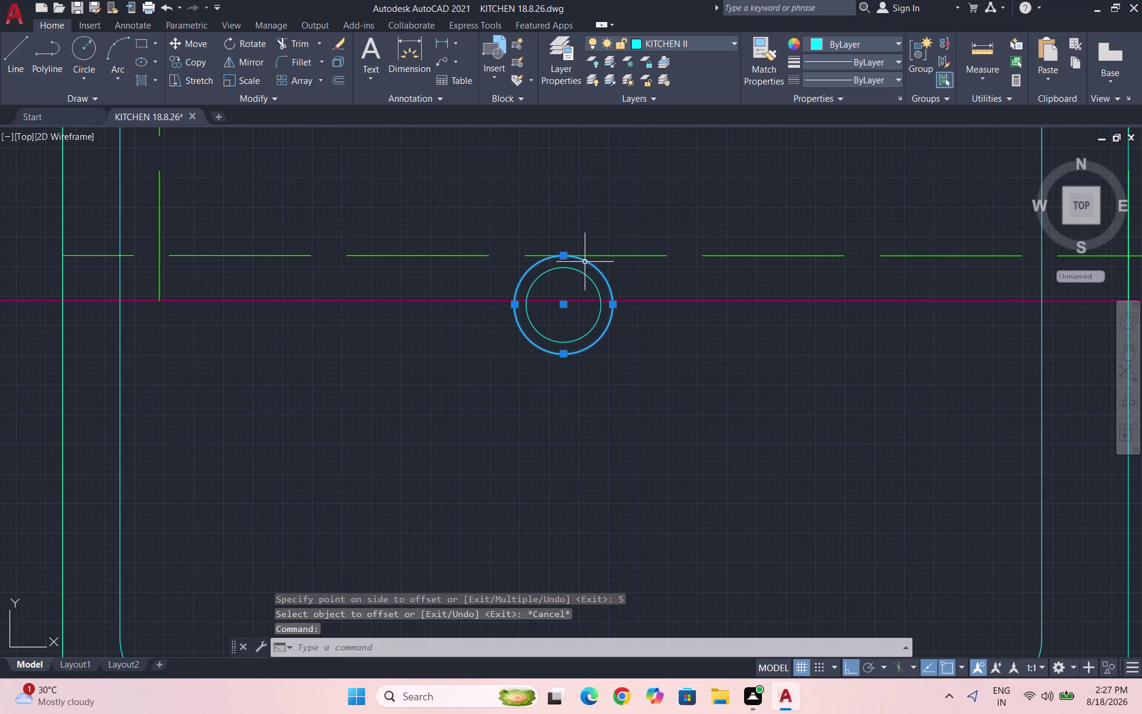
key(o)
key(Return)
text(10)
key(Return)
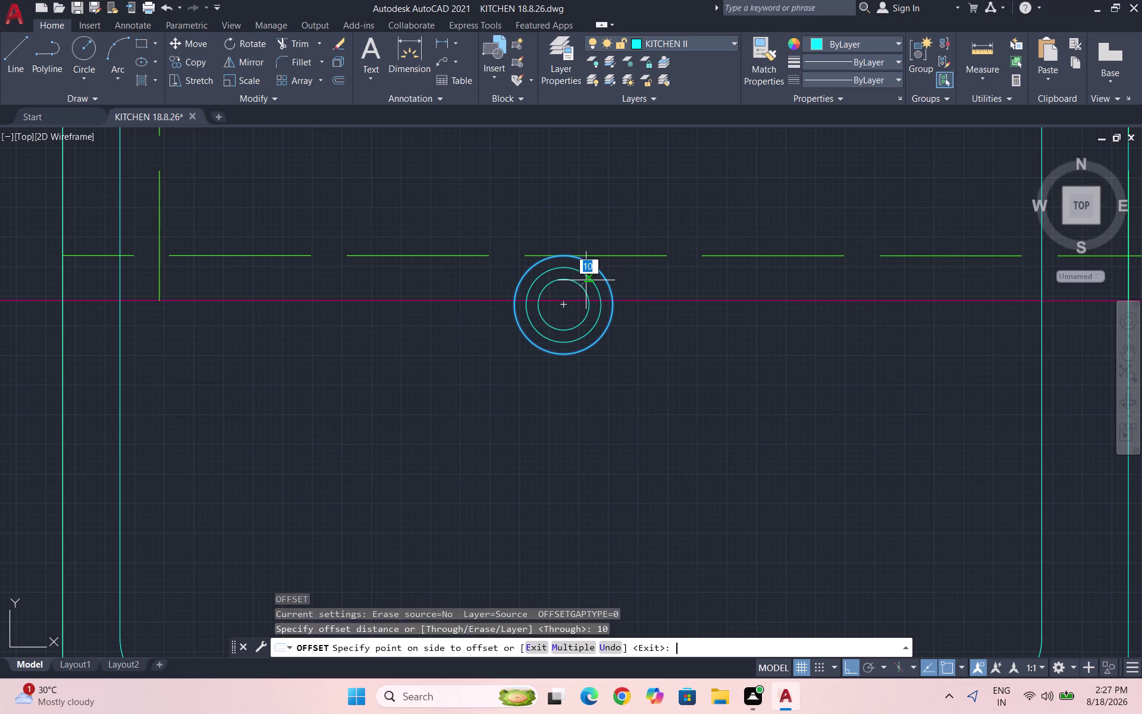
text(20)
key(Return)
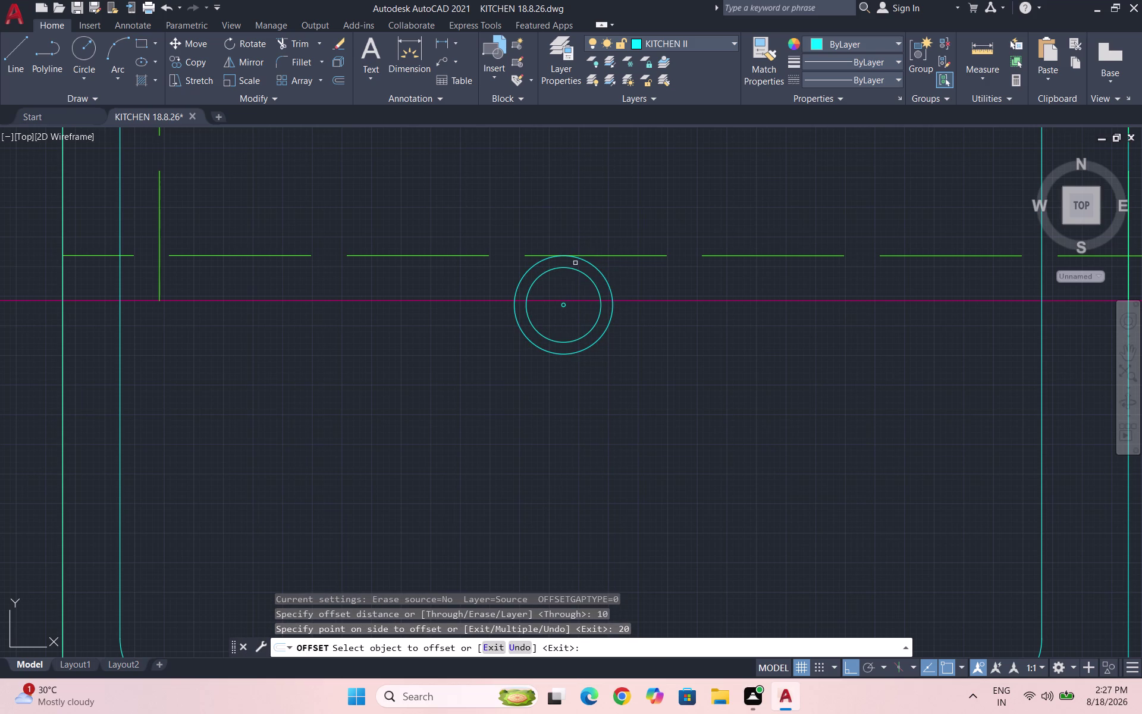
click(587, 264)
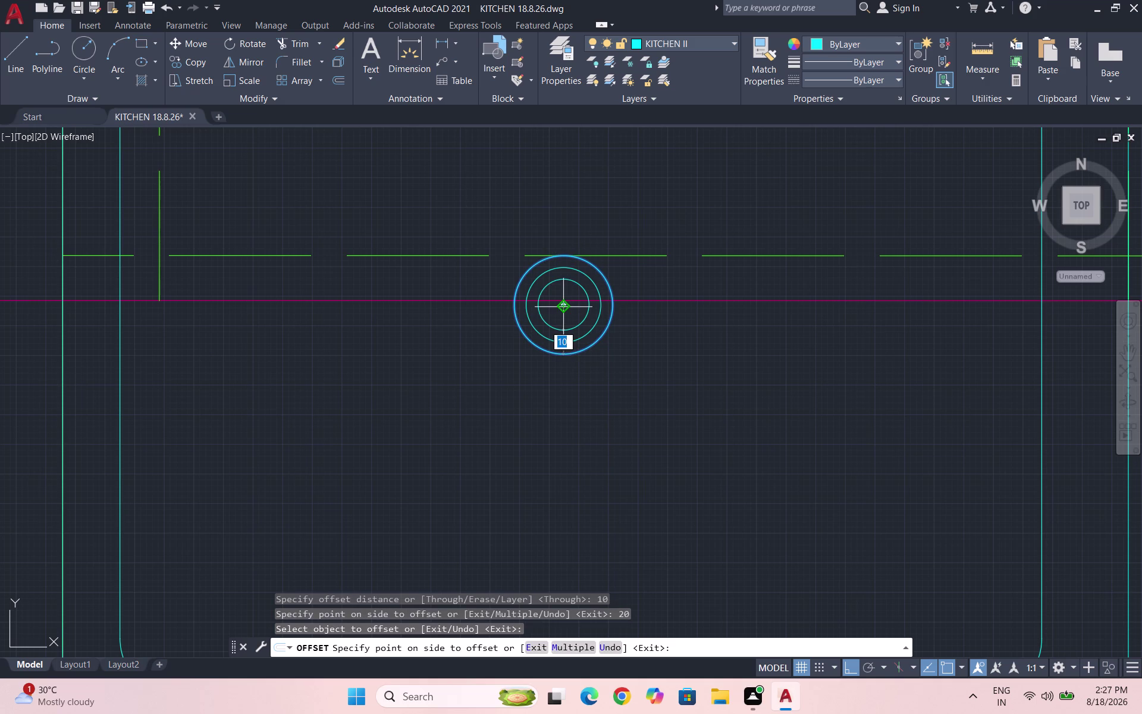
text(16)
key(Return)
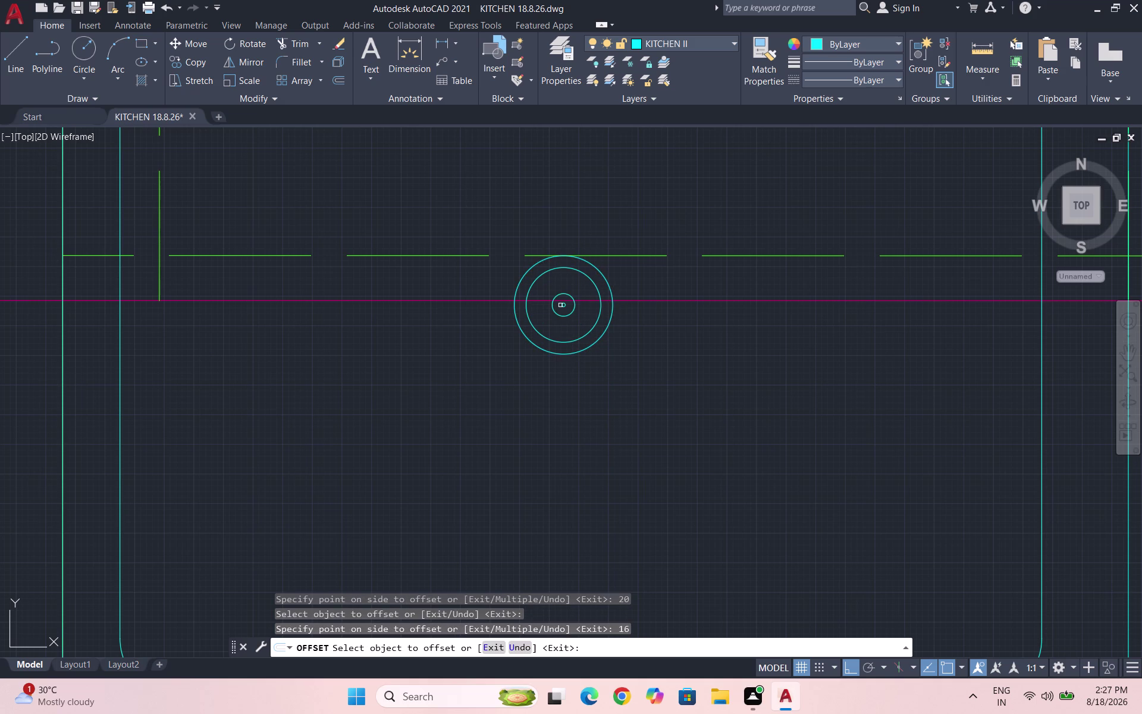
key(Escape)
Delete the extra middle circle and the tiny centre circle, then save the drawing.
click(594, 277)
click(576, 285)
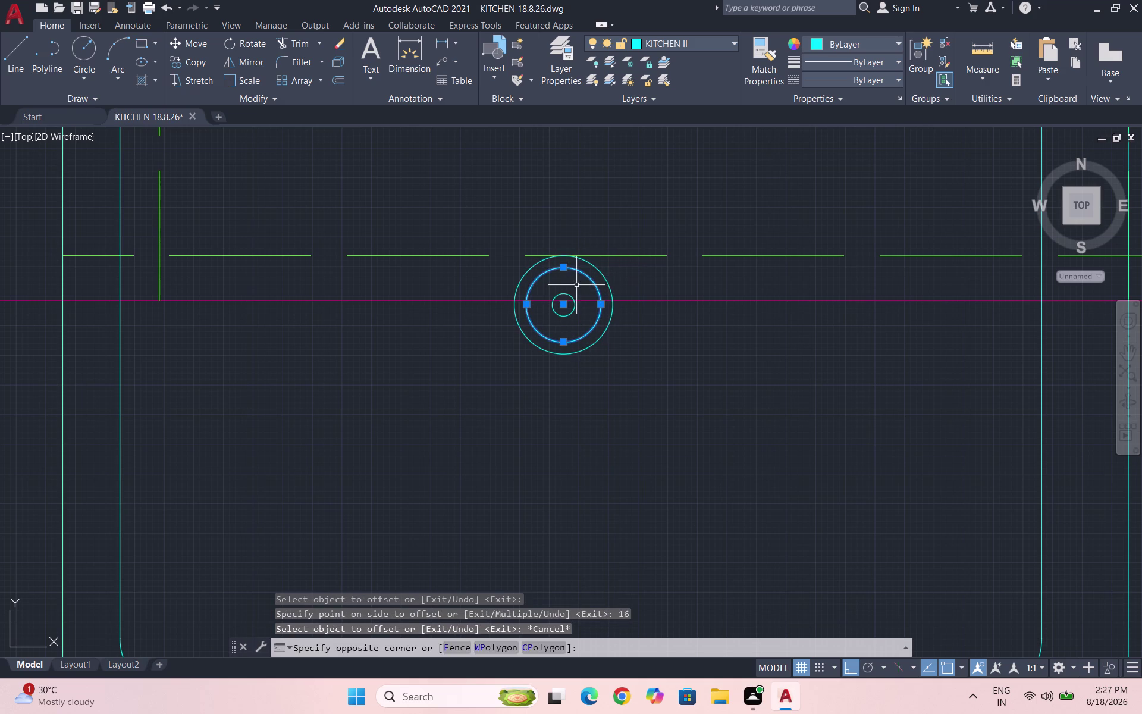
key(Delete)
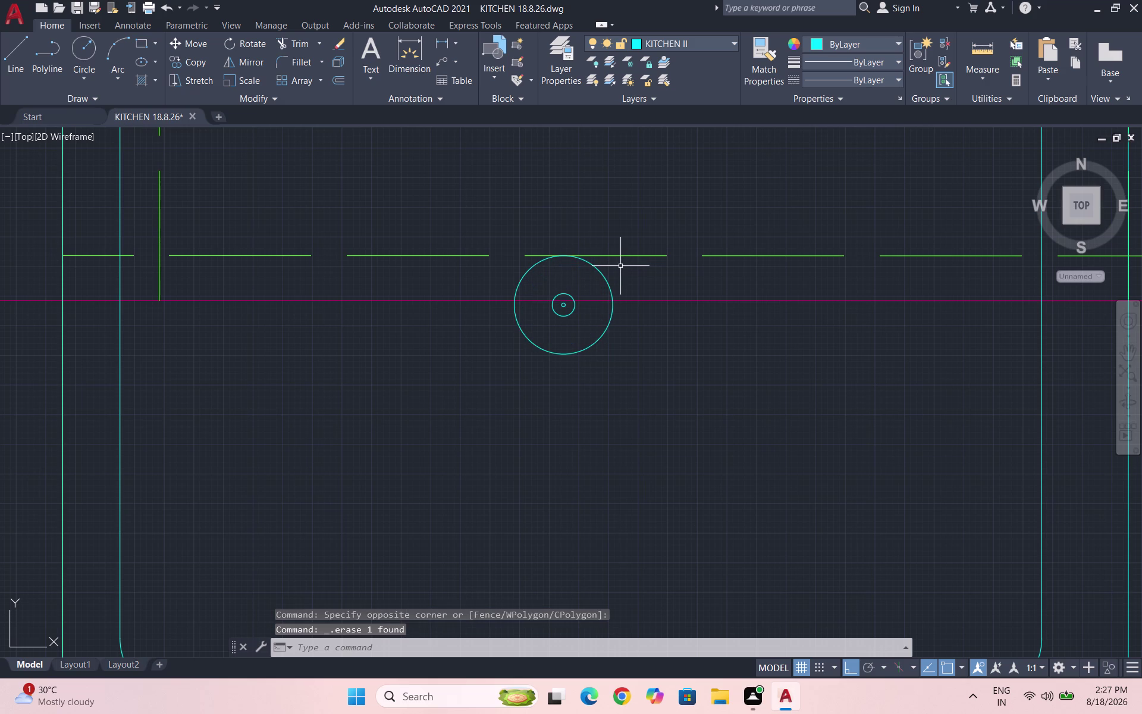
scroll(up, 3)
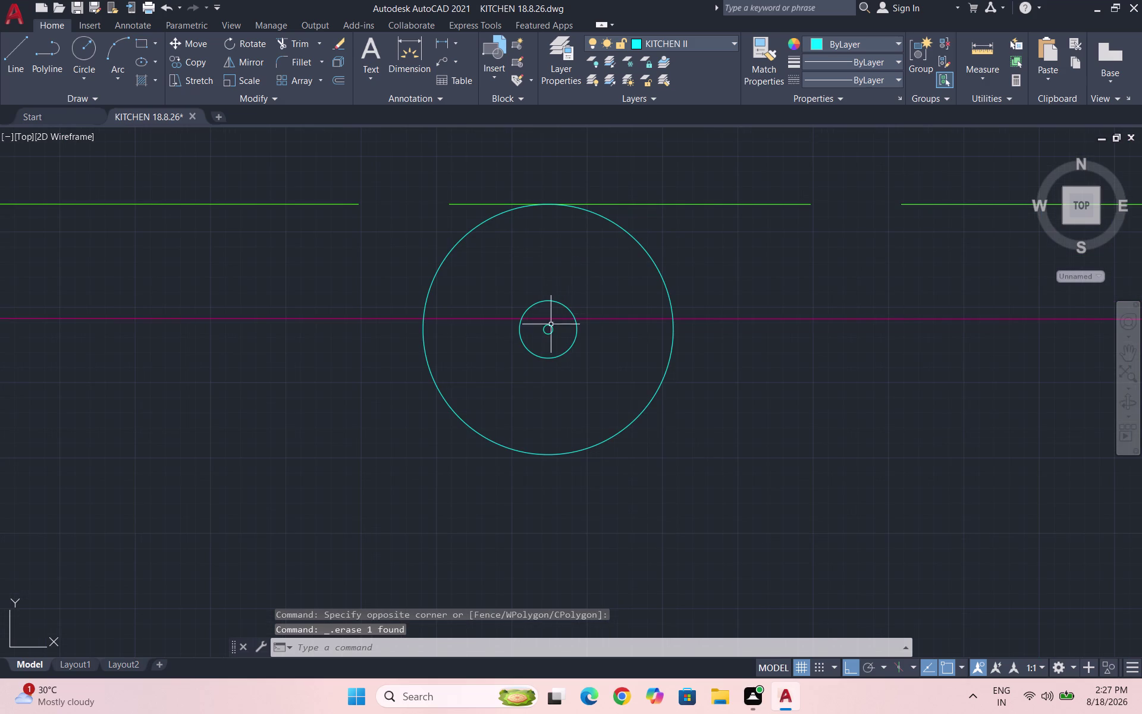
click(547, 333)
key(Delete)
scroll(down, 3)
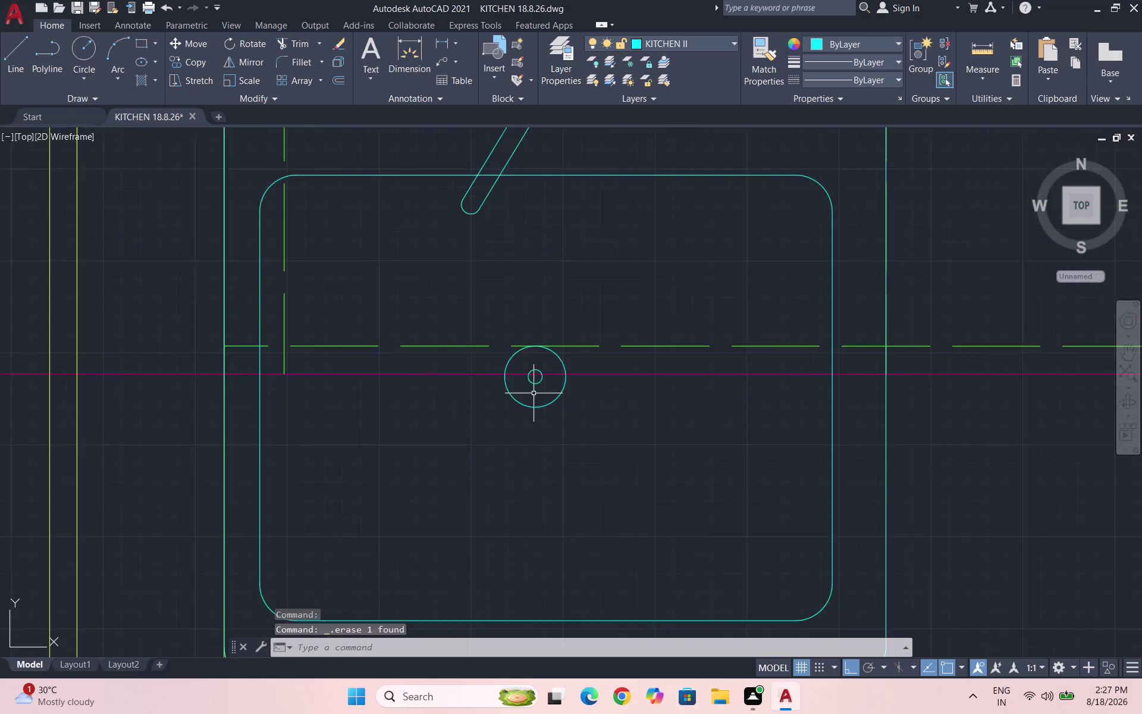
scroll(down, 3)
scroll(down, 3)
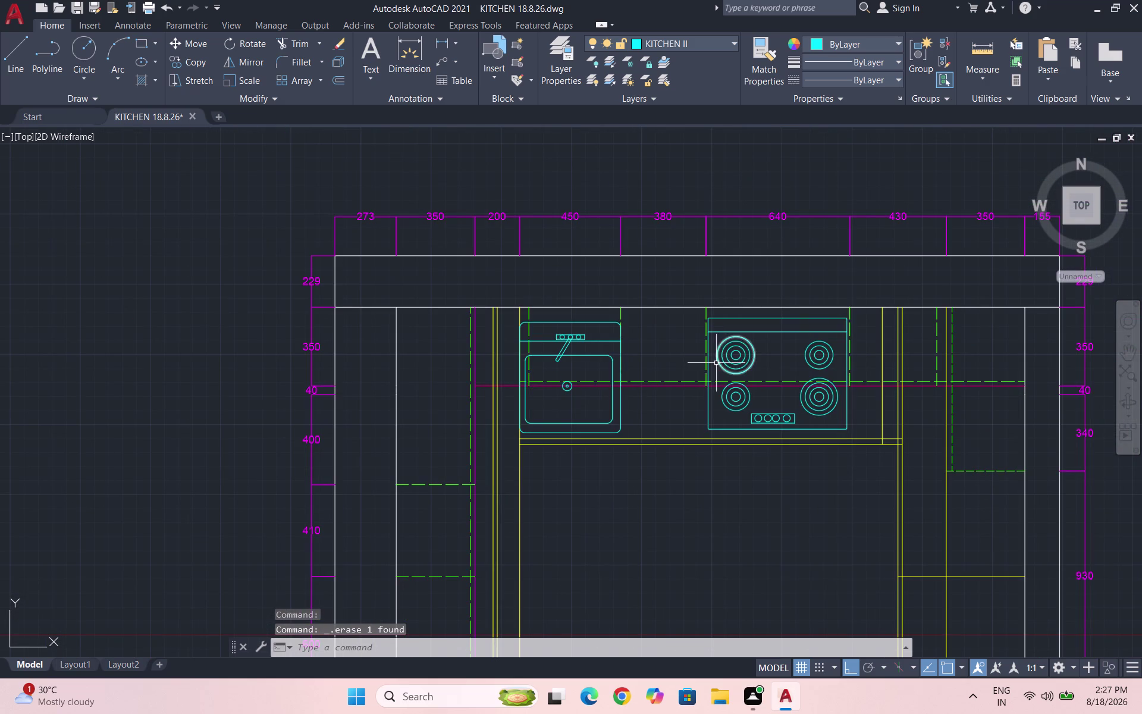
key(ctrl+s)
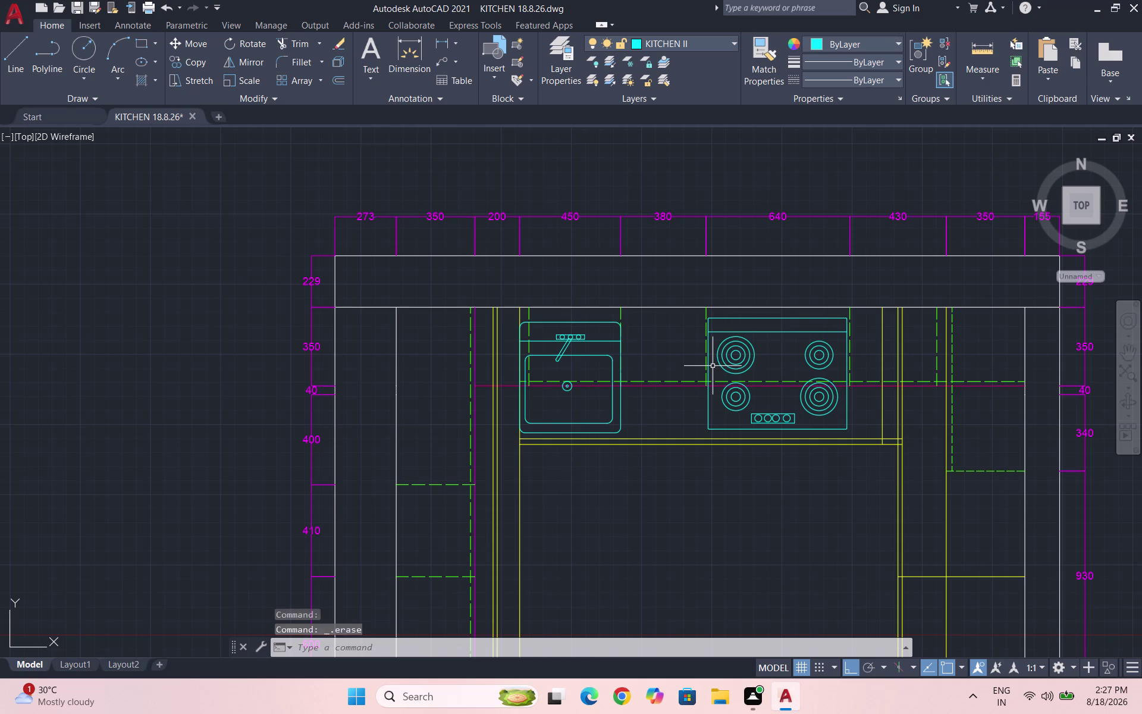
Select TEXT as the current layer from the Layer dropdown.
scroll(down, 3)
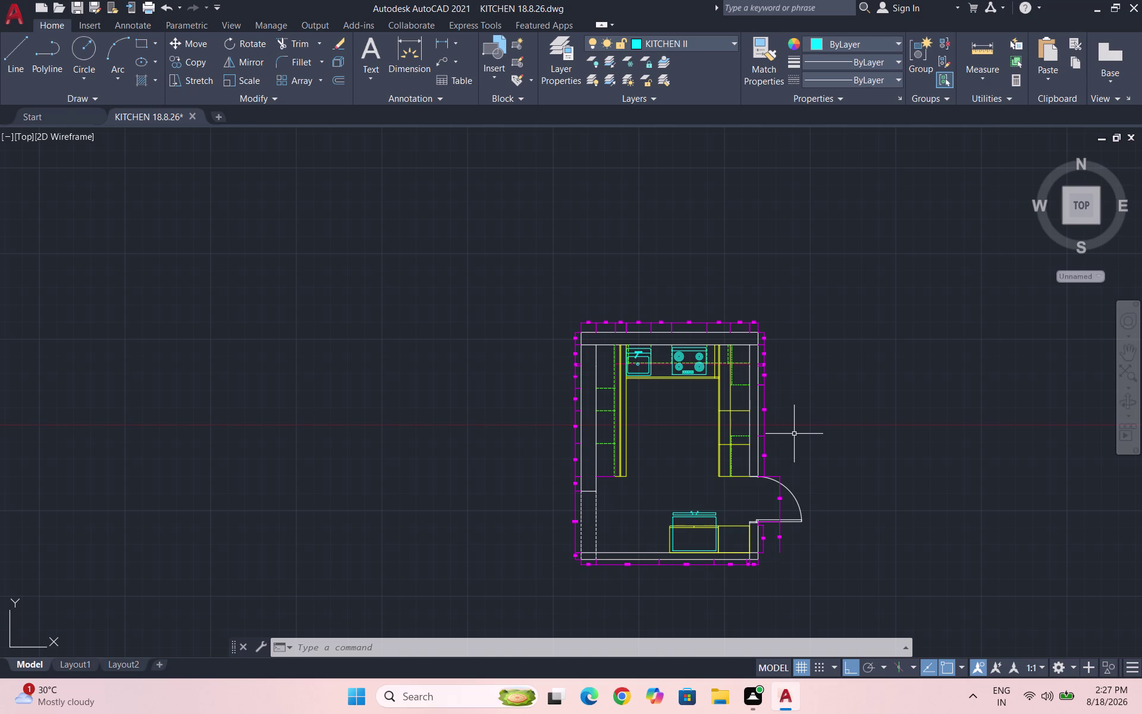
scroll(up, 3)
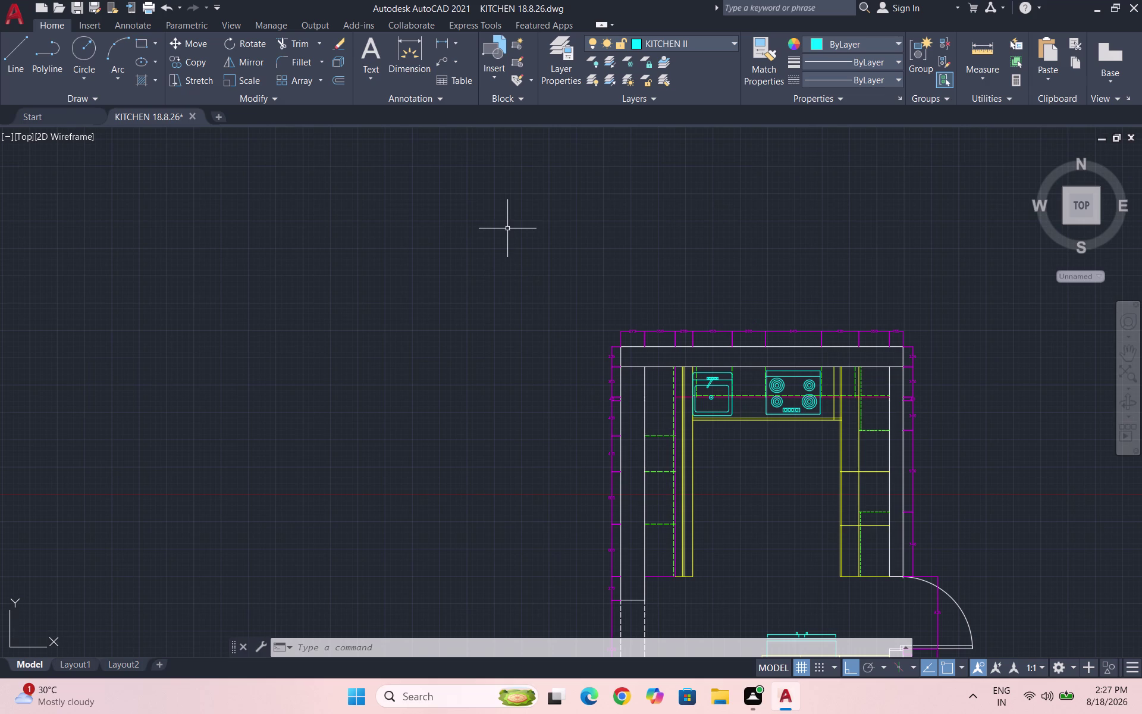
click(697, 43)
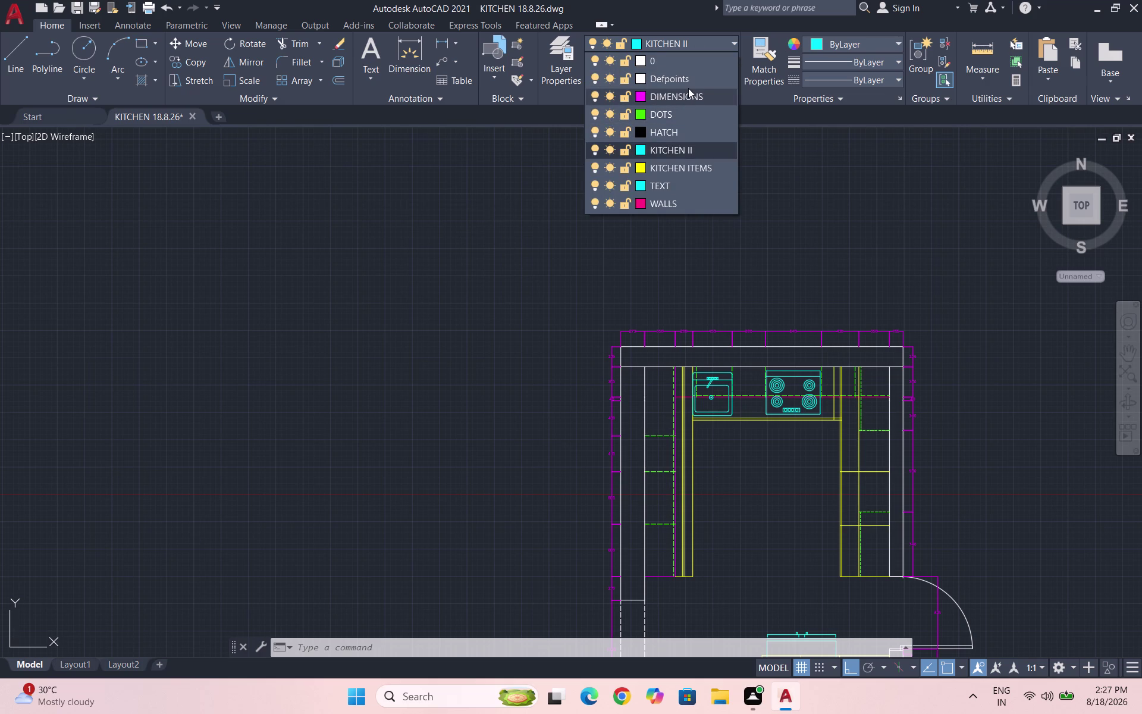
click(676, 181)
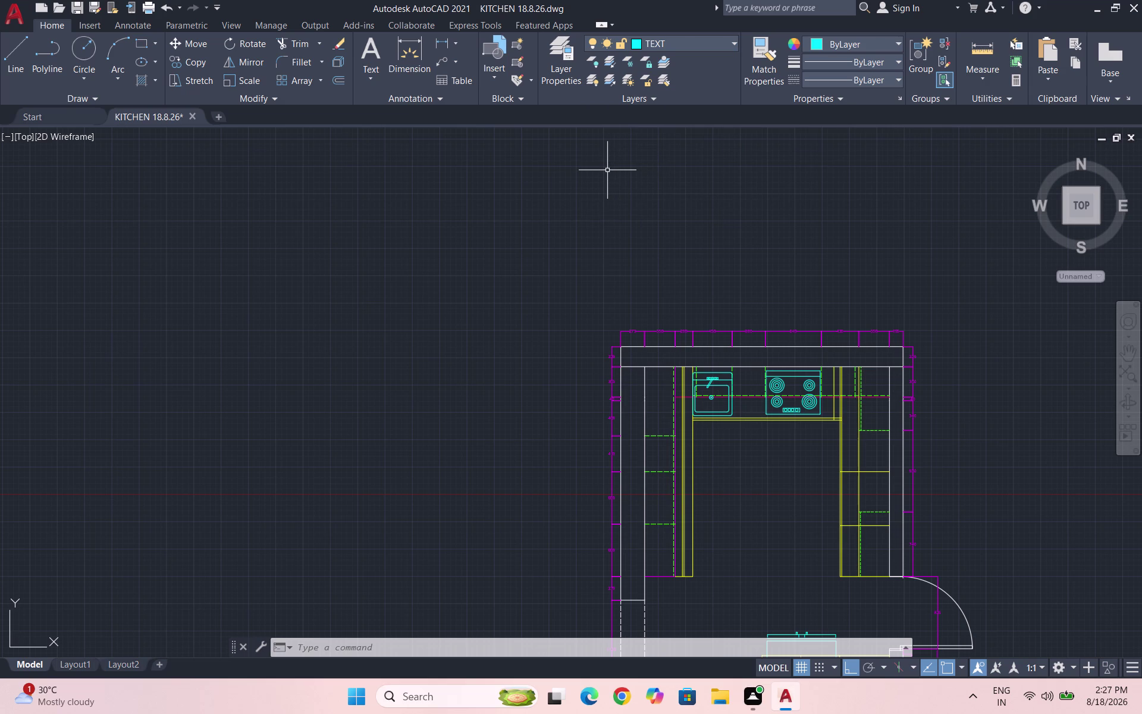
Start a trial single-line DT text reading '1-', then cancel it without adding text.
text(DT)
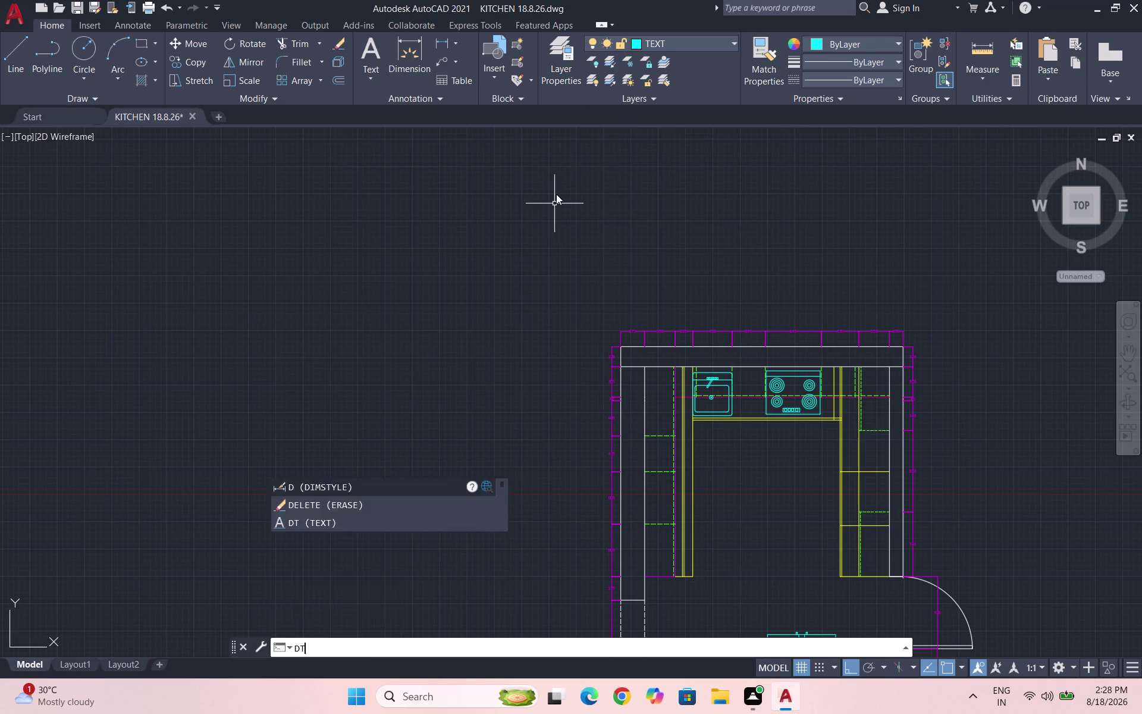
key(Return)
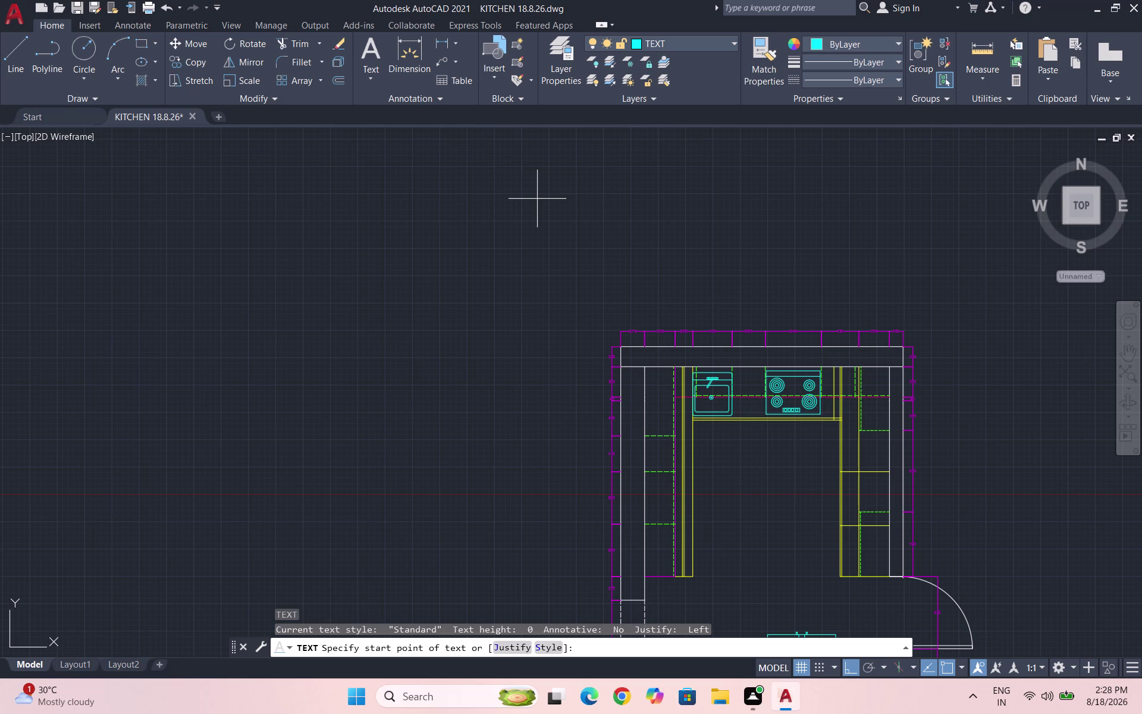
click(497, 216)
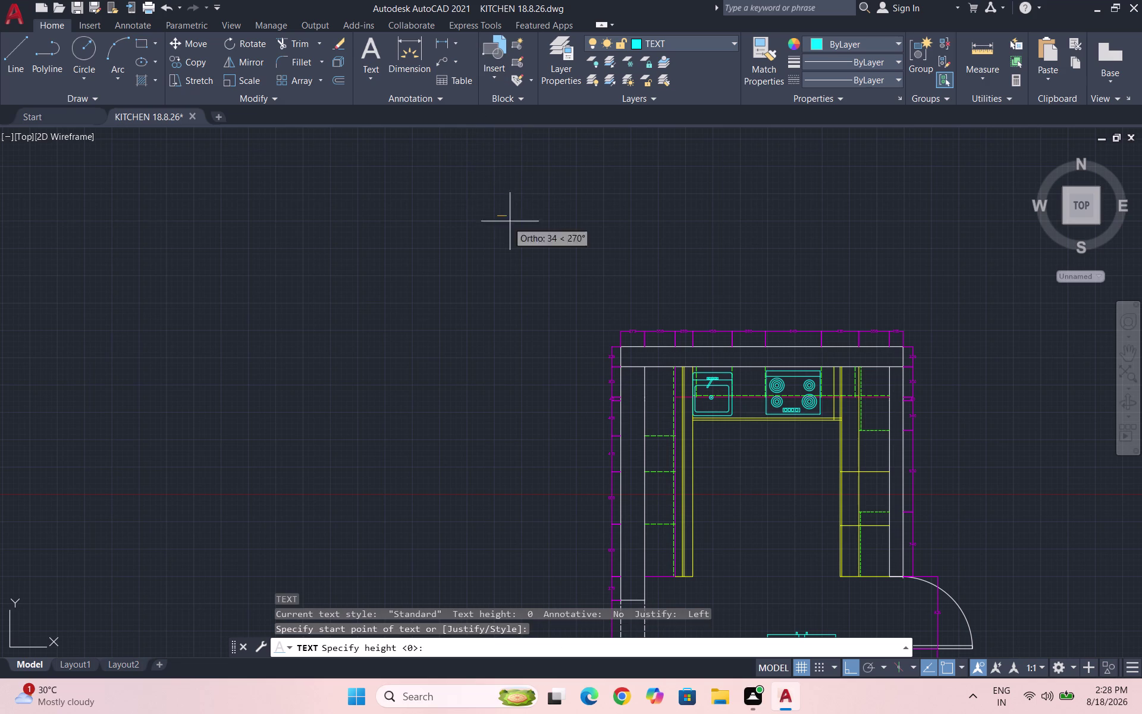
double_click(512, 216)
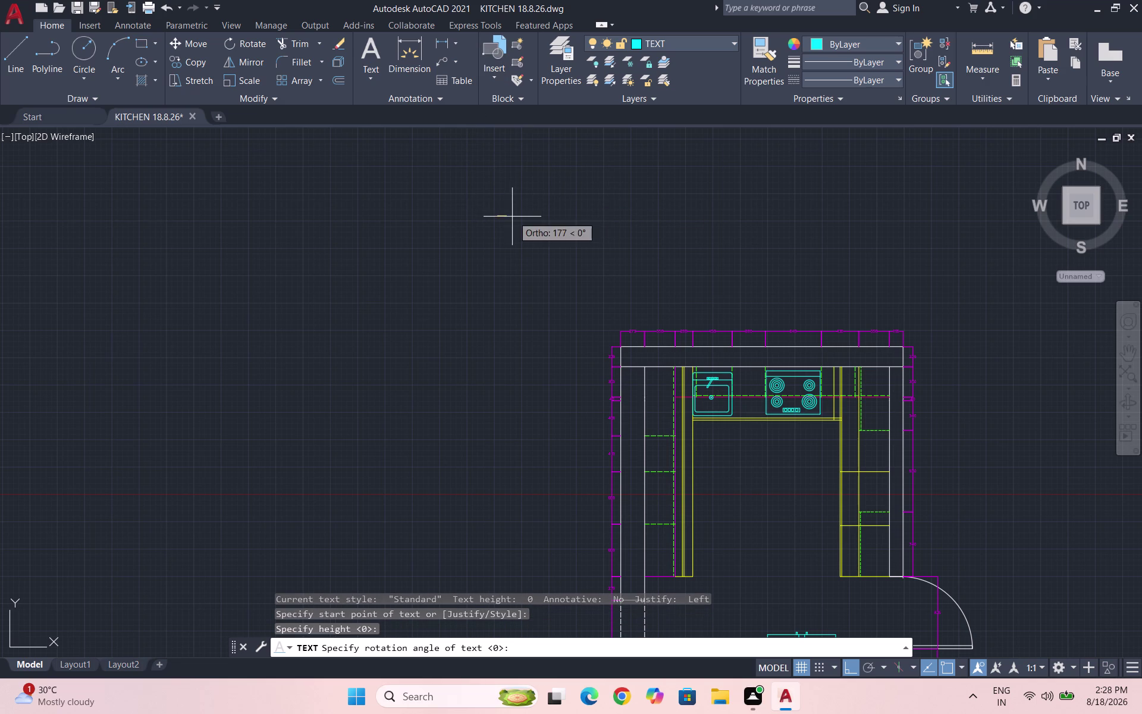
click(512, 216)
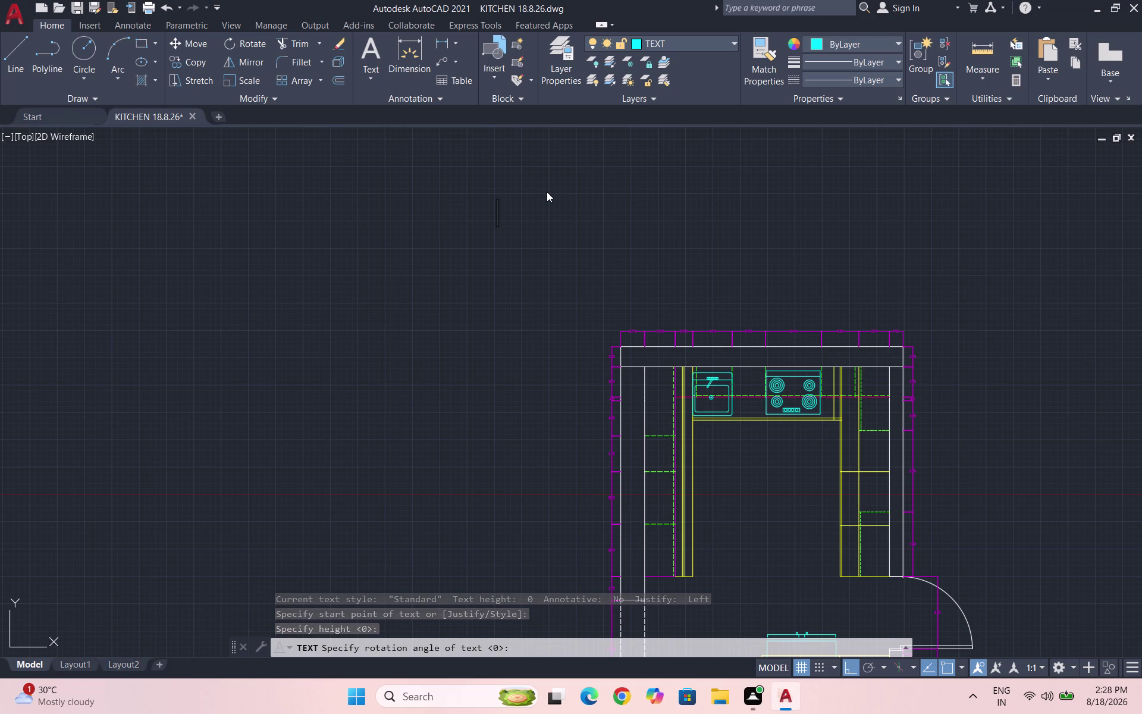
text(1-)
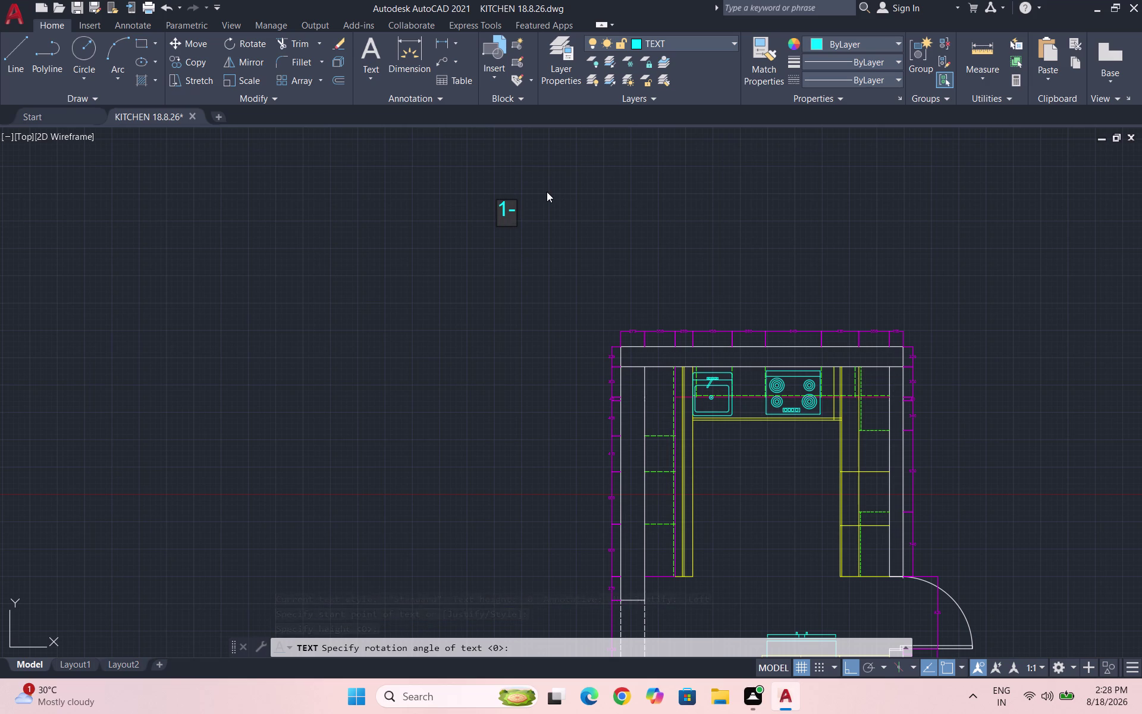
key(Escape)
key(Escape)
key(Escape)
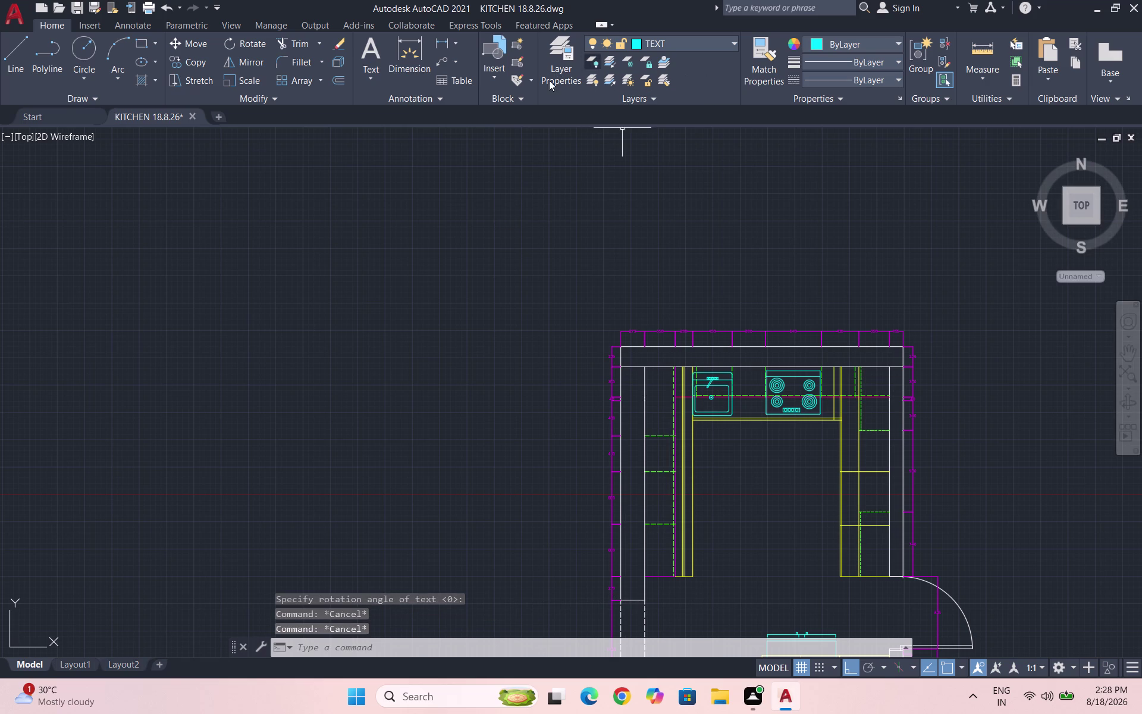
Open the Layer Properties Manager and set the TEXT layer colour to red.
click(549, 80)
click(261, 201)
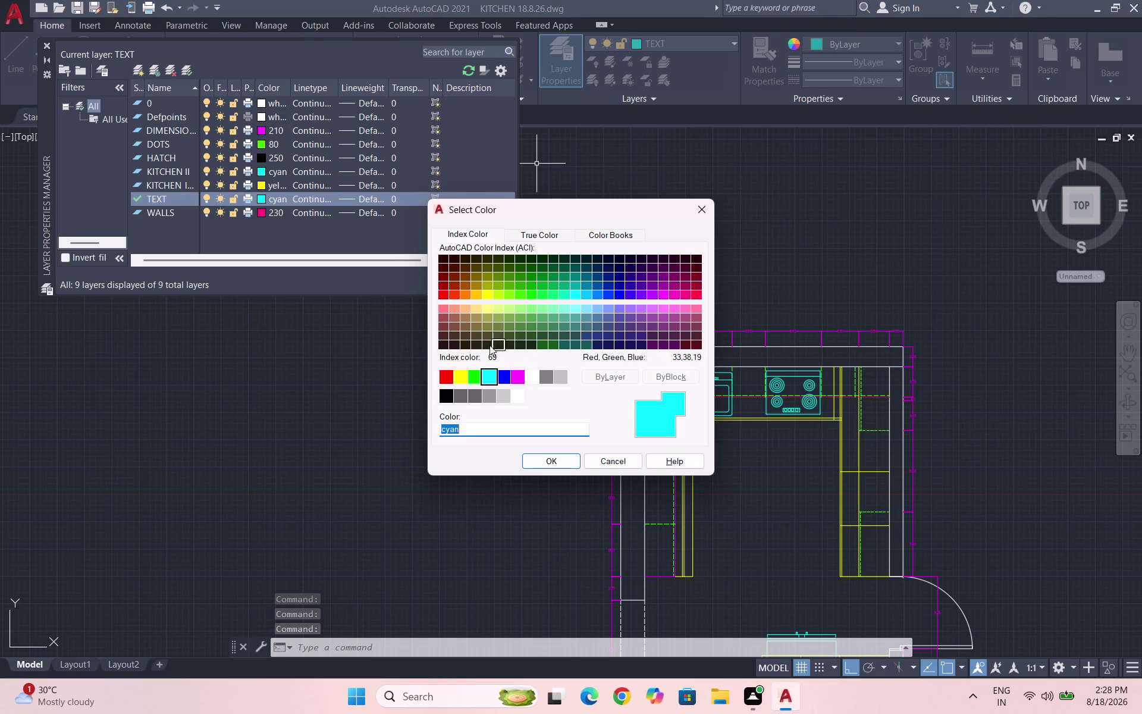
click(448, 376)
click(537, 461)
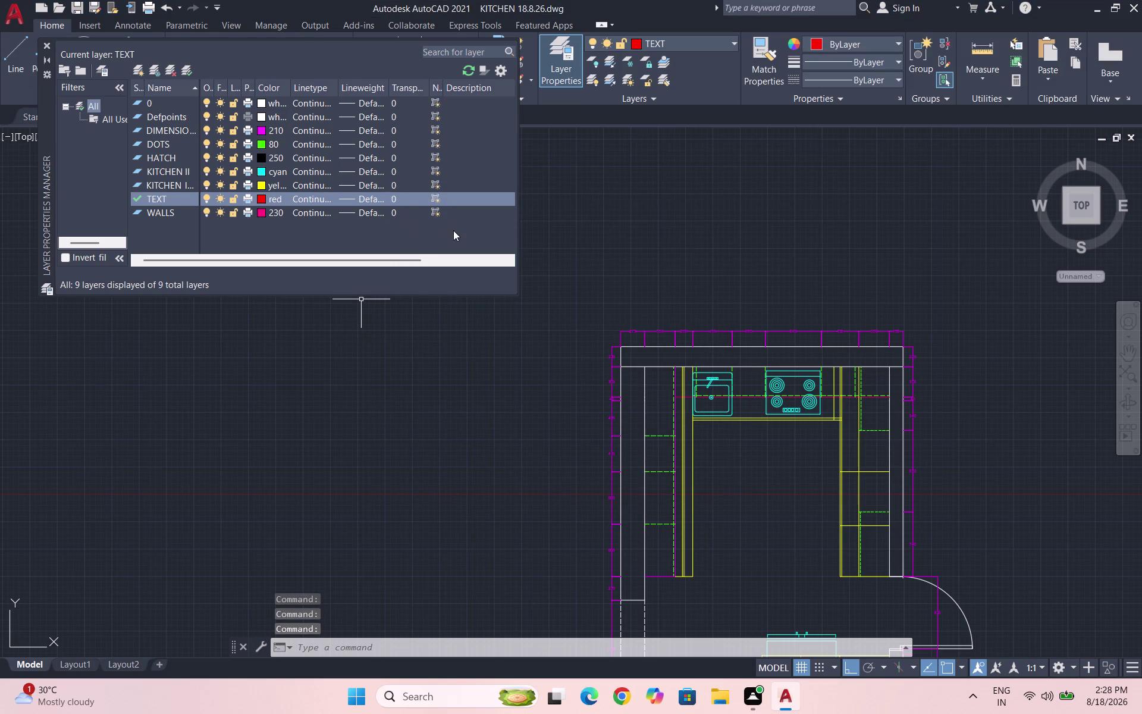
Change the TEXT layer colour to blue, confirm, and close the palette.
click(261, 196)
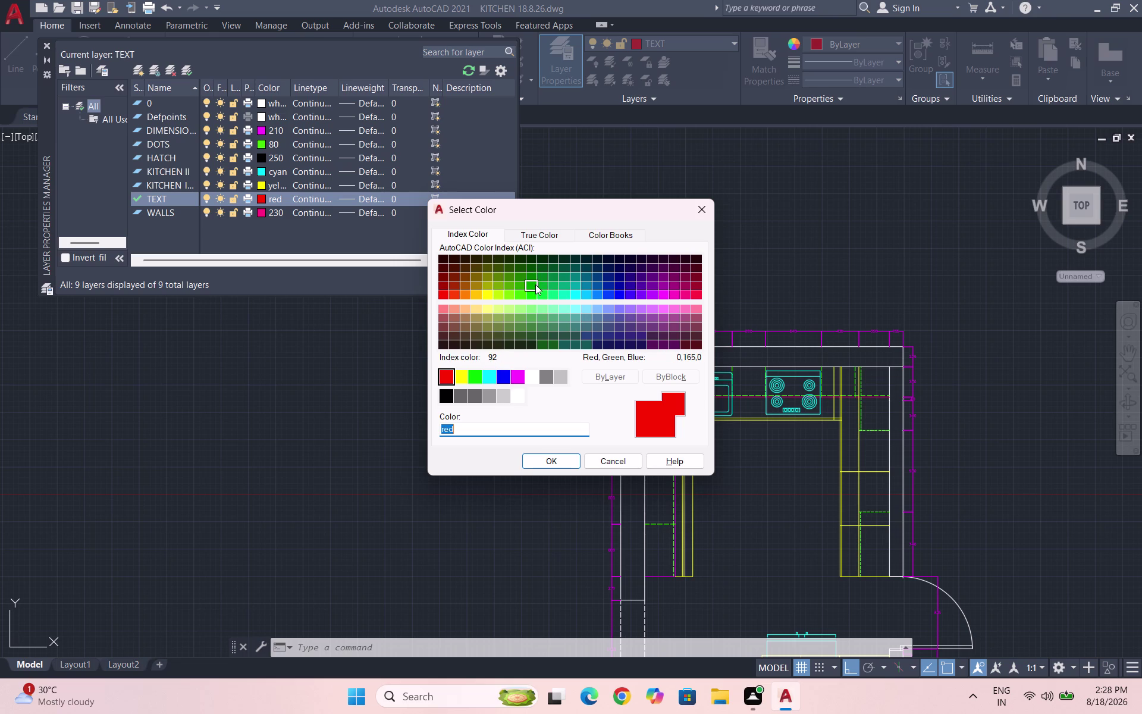
click(505, 379)
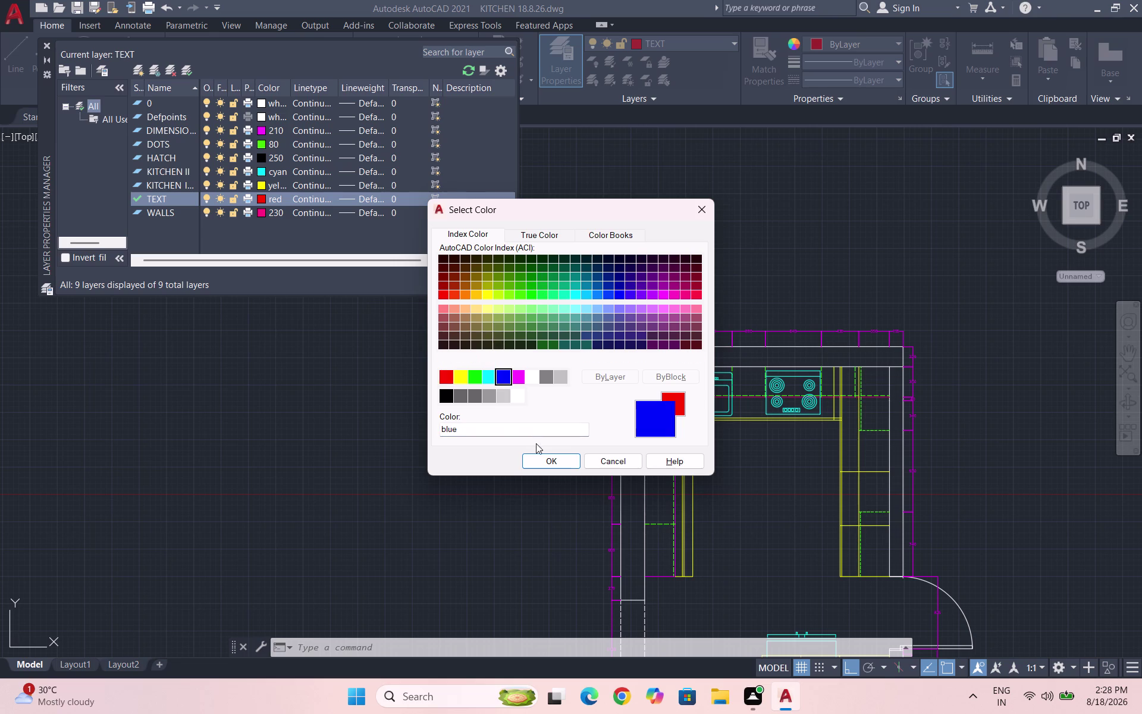
click(542, 464)
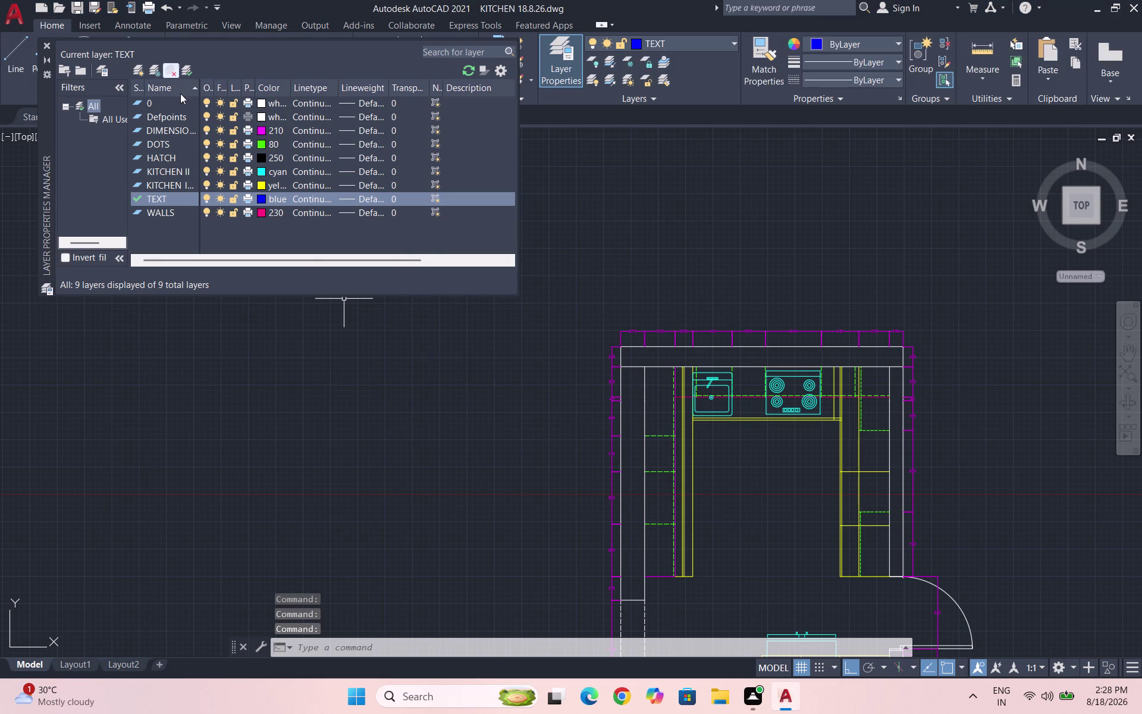
click(188, 75)
click(45, 46)
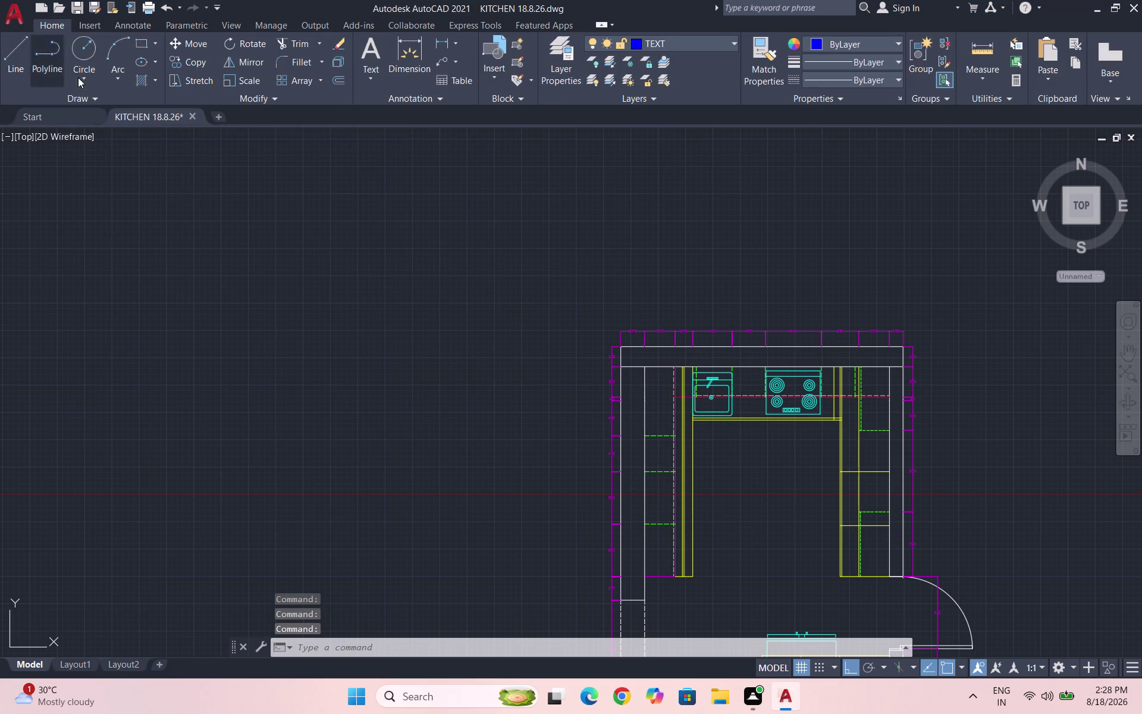
Start DTEXT left of the plan and type the first line '1-OPENABLE SHUTTER'.
text(DT)
key(Return)
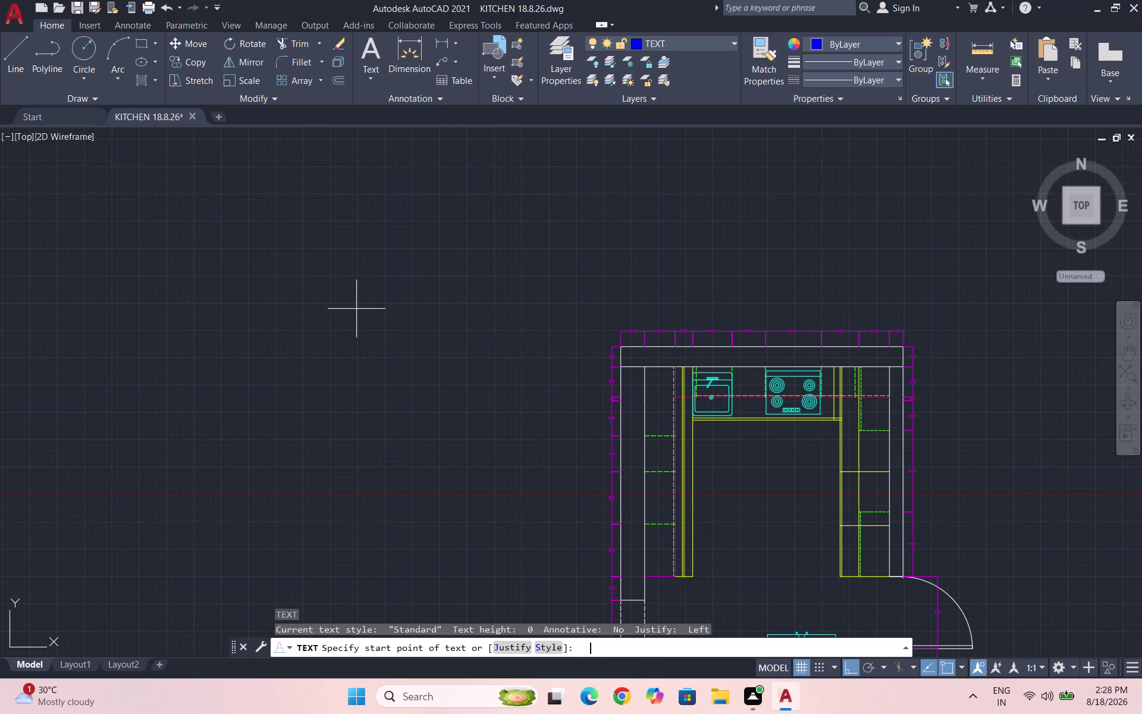
click(332, 314)
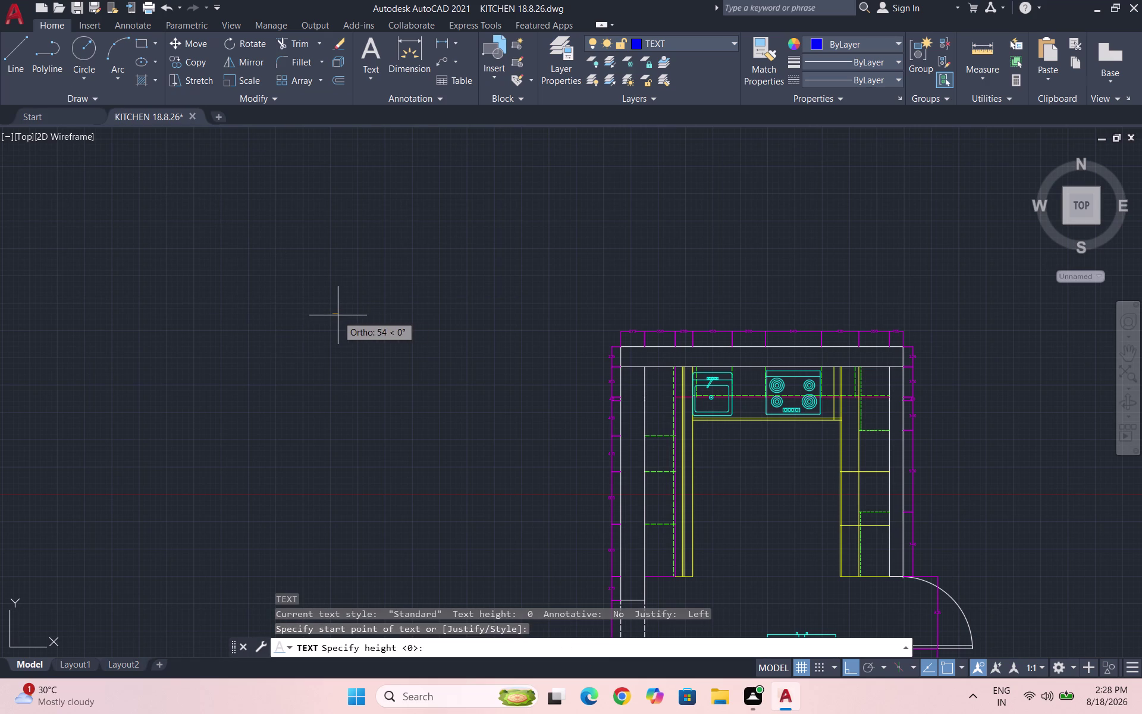
triple_click(342, 313)
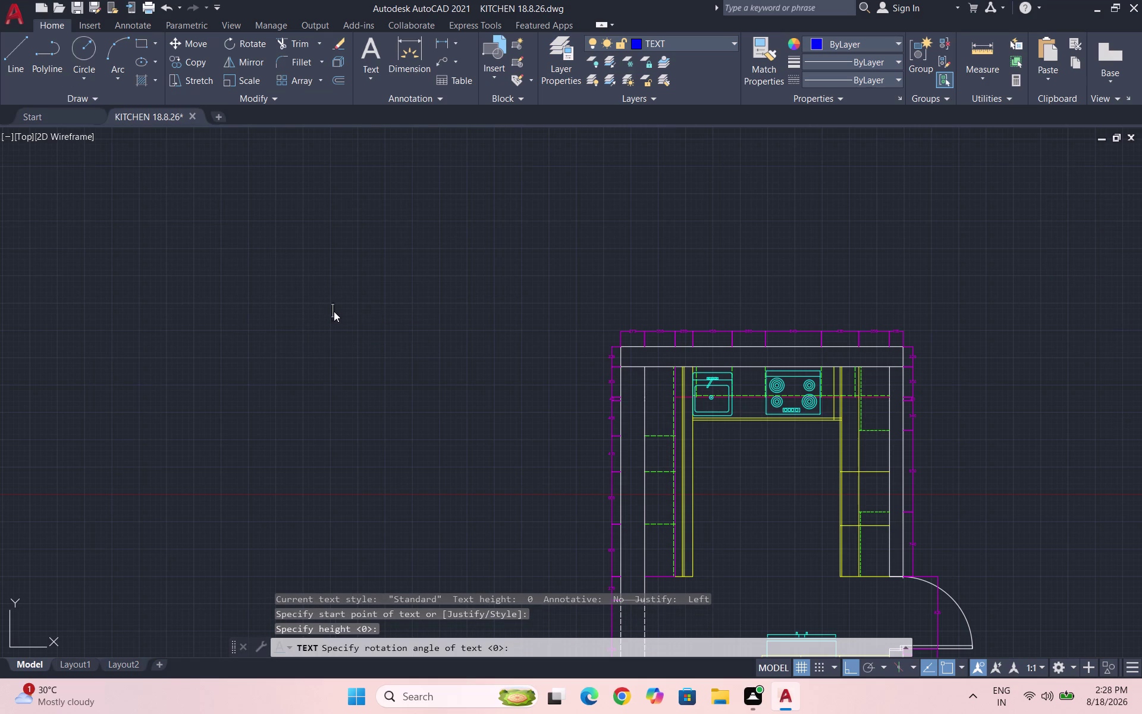
key(1)
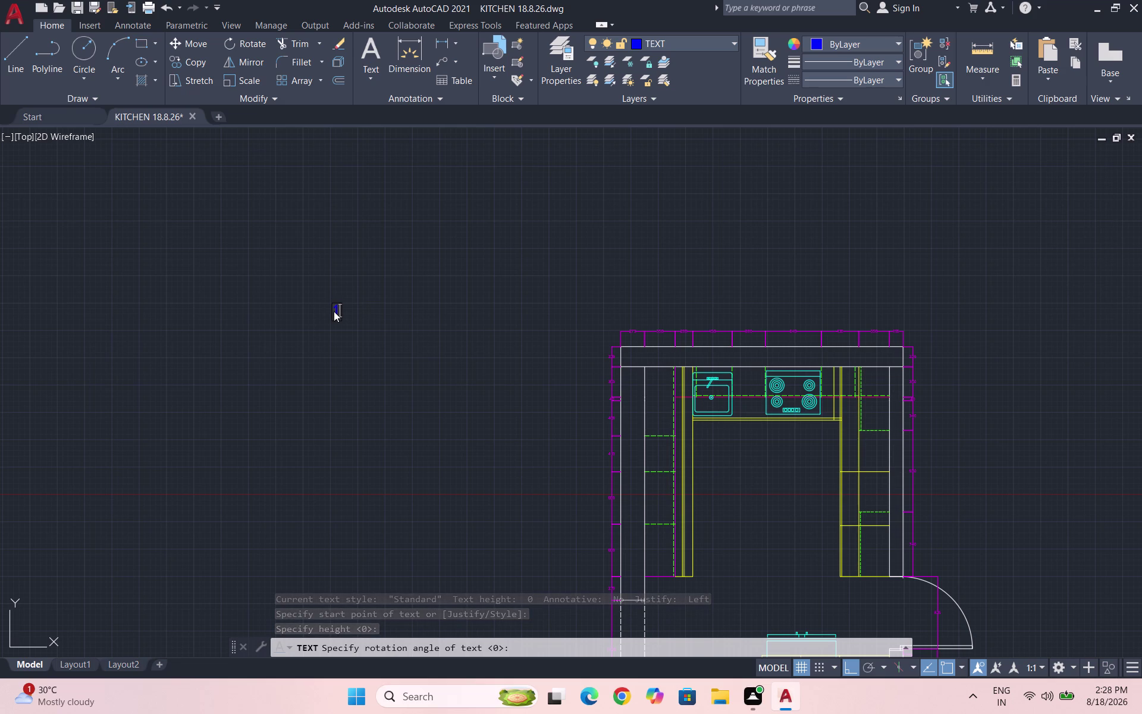
key(minus)
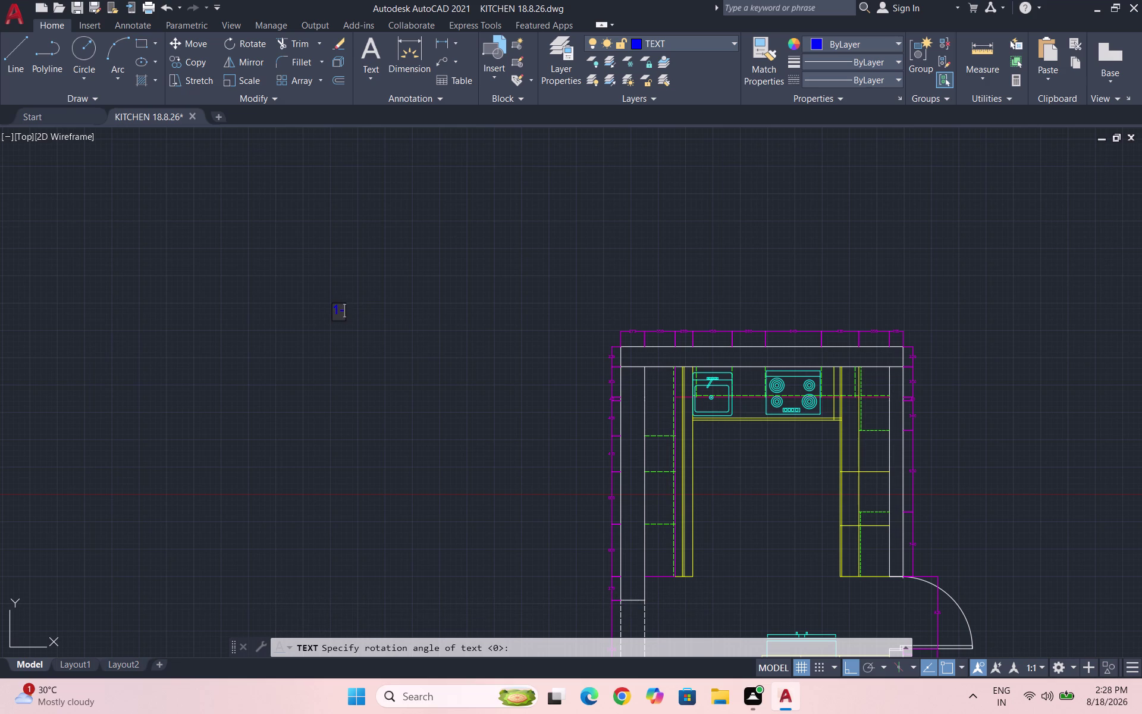
text(OPEN)
text(ABLE)
key(space)
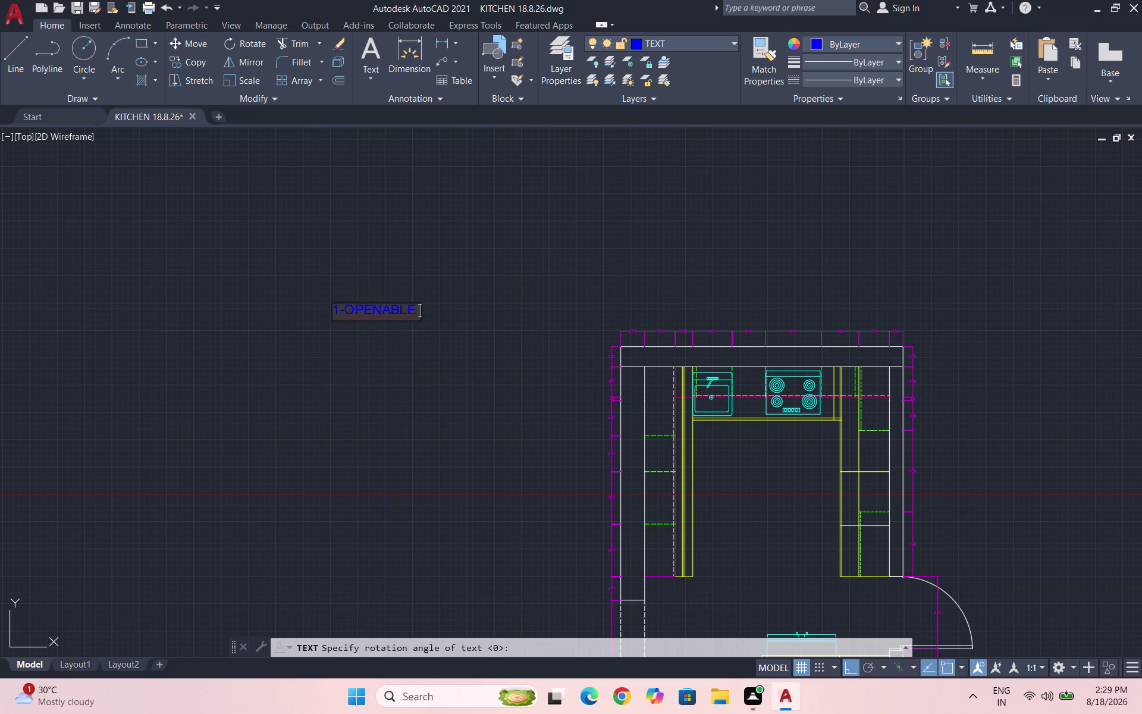
text(SHUT)
text(TER)
key(Return)
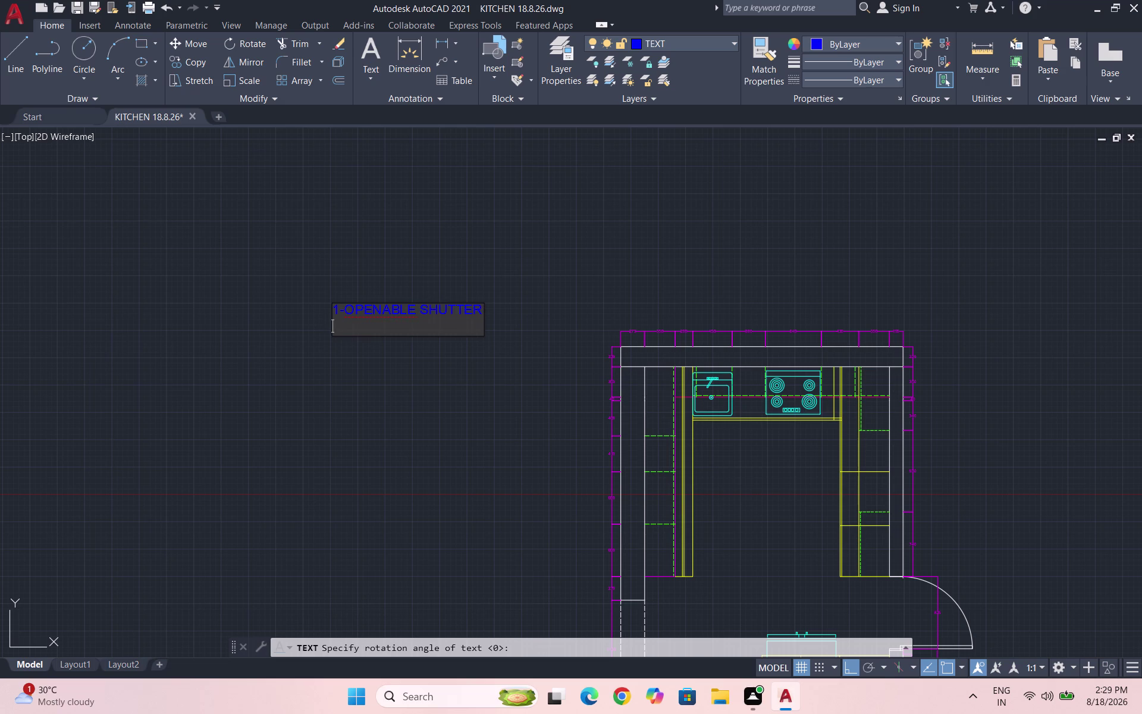
Type the indented second line '1-LOOSE SHELF', exit text, and select the label.
text(1-)
text(LOO)
text(SE SHE)
text(LF)
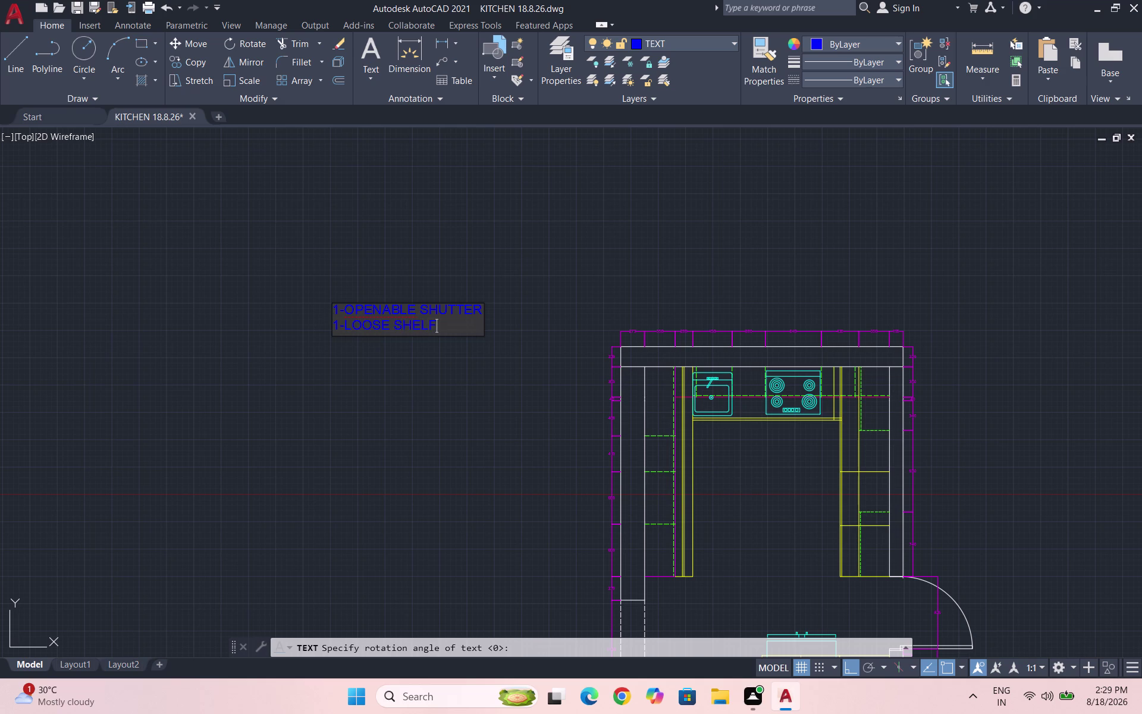
click(332, 330)
key(space)
key(space)
key(space)
key(space)
click(436, 375)
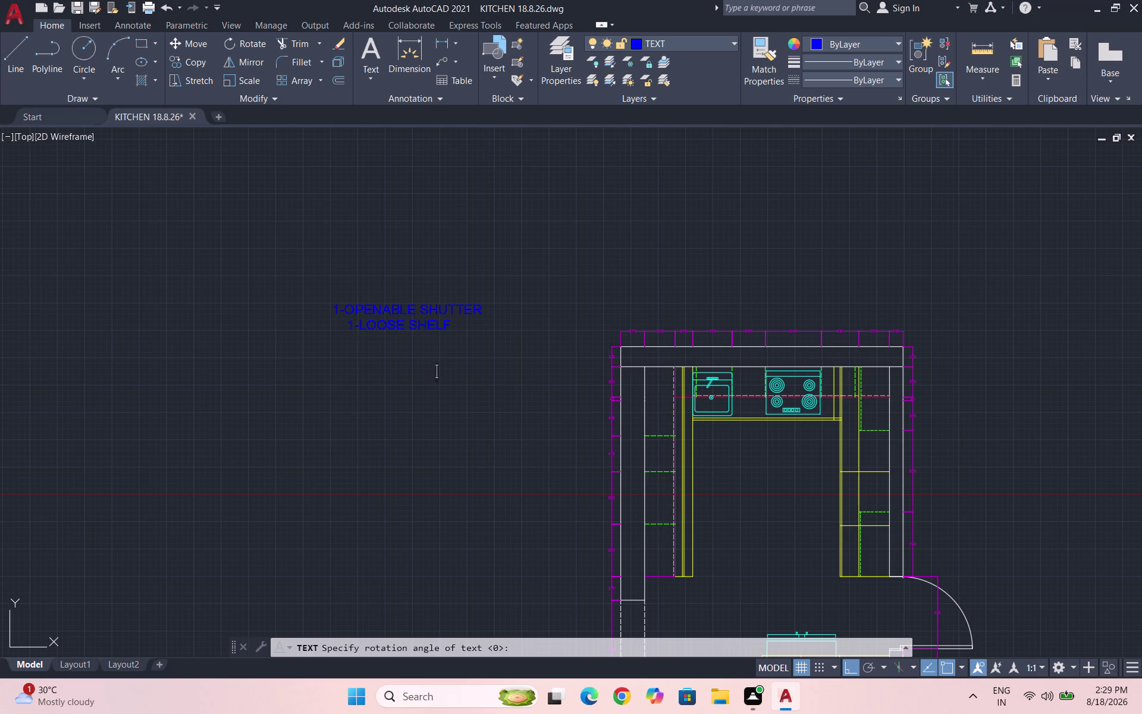
key(Escape)
drag(489, 387, 480, 375)
click(305, 276)
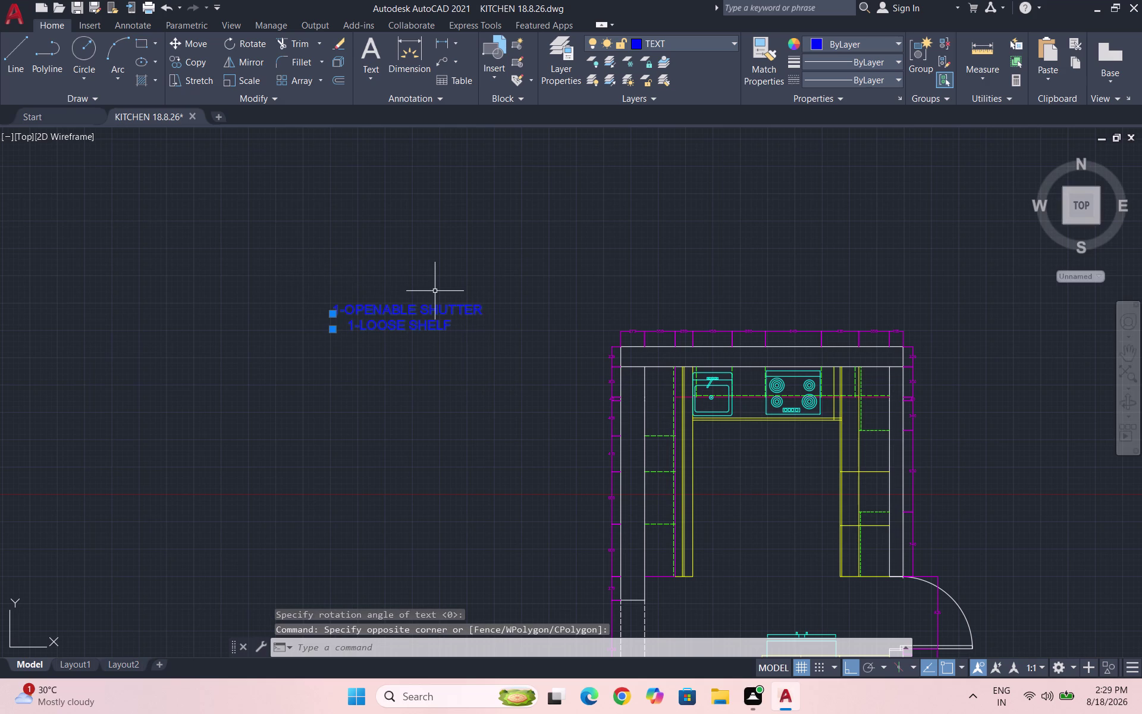
Rotate the shutter-and-shelf label 90° so it reads vertically.
text(RP)
key(BackSpace)
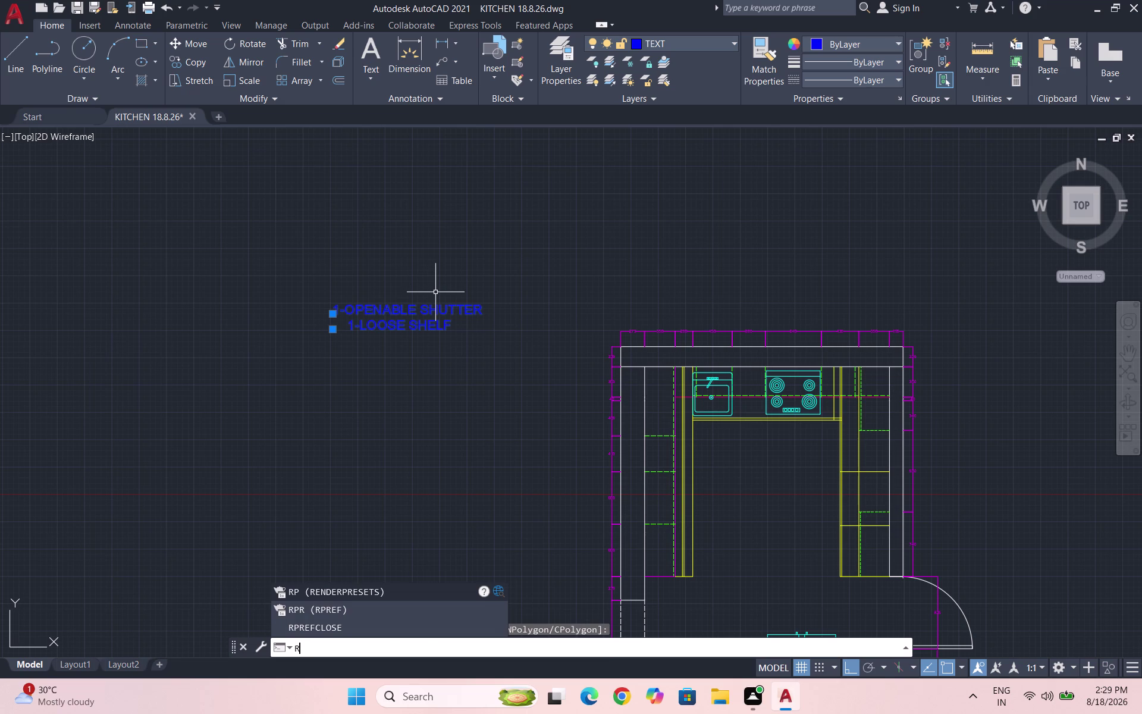
key(o)
key(Return)
click(486, 307)
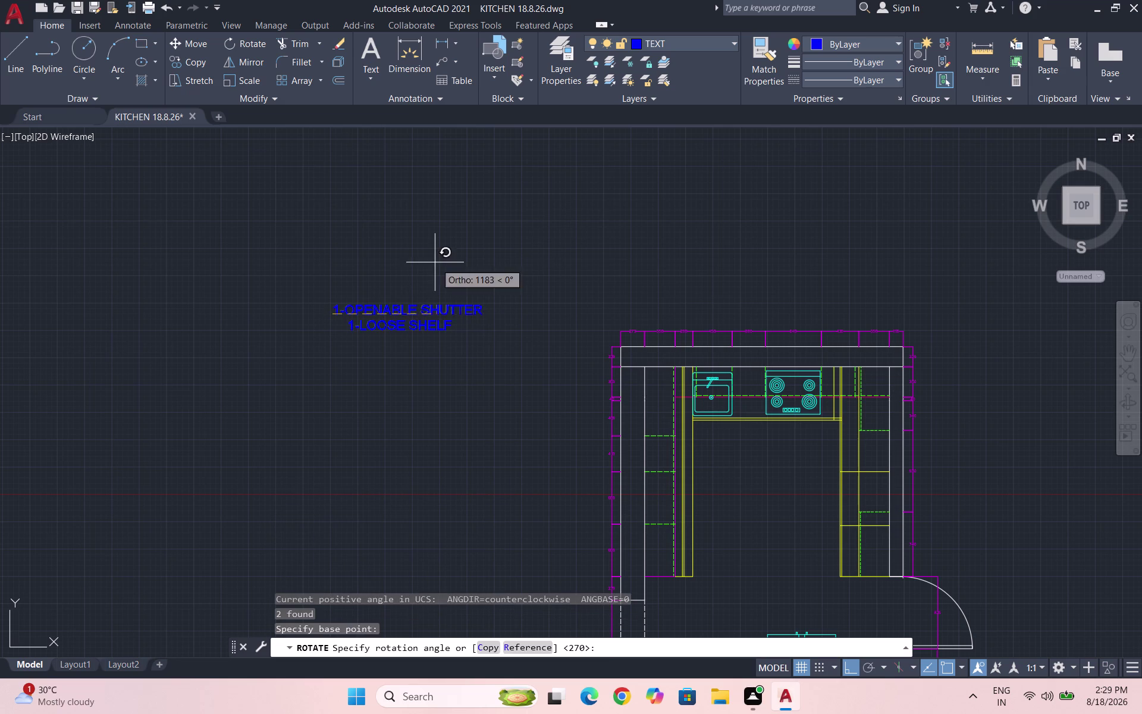
click(358, 193)
drag(450, 303, 405, 310)
click(290, 185)
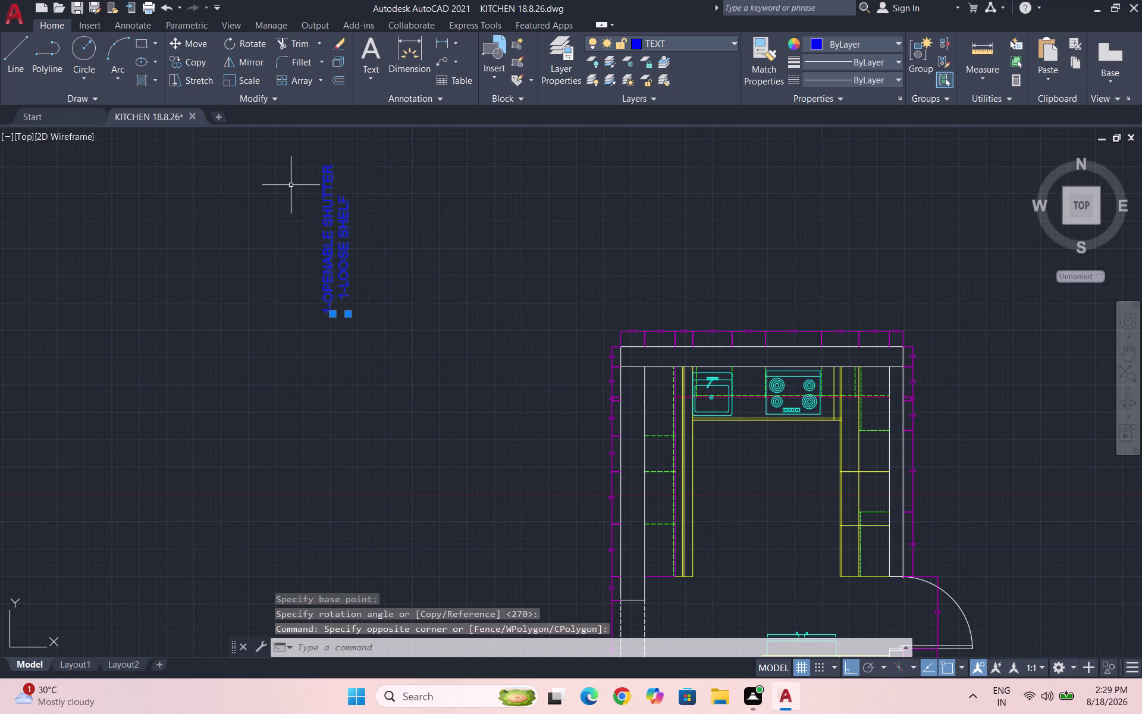
Move the vertical label with Ortho off to sit beside the left cabinets.
text(M,)
key(Return)
click(342, 253)
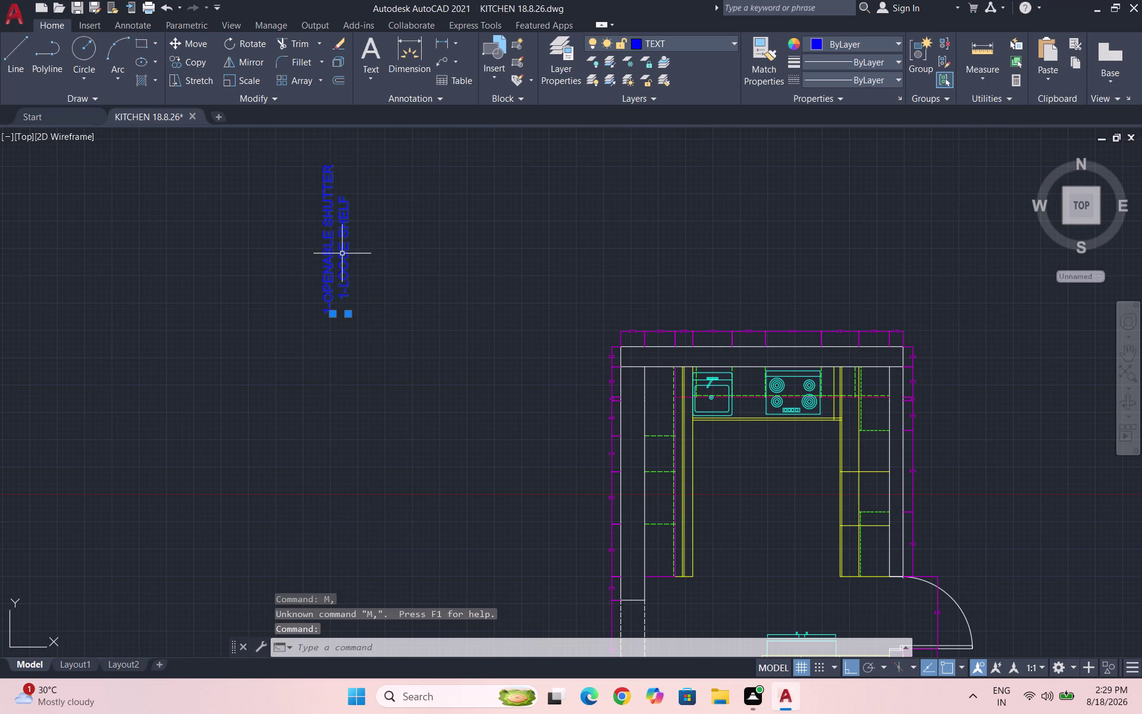
key(m)
key(Return)
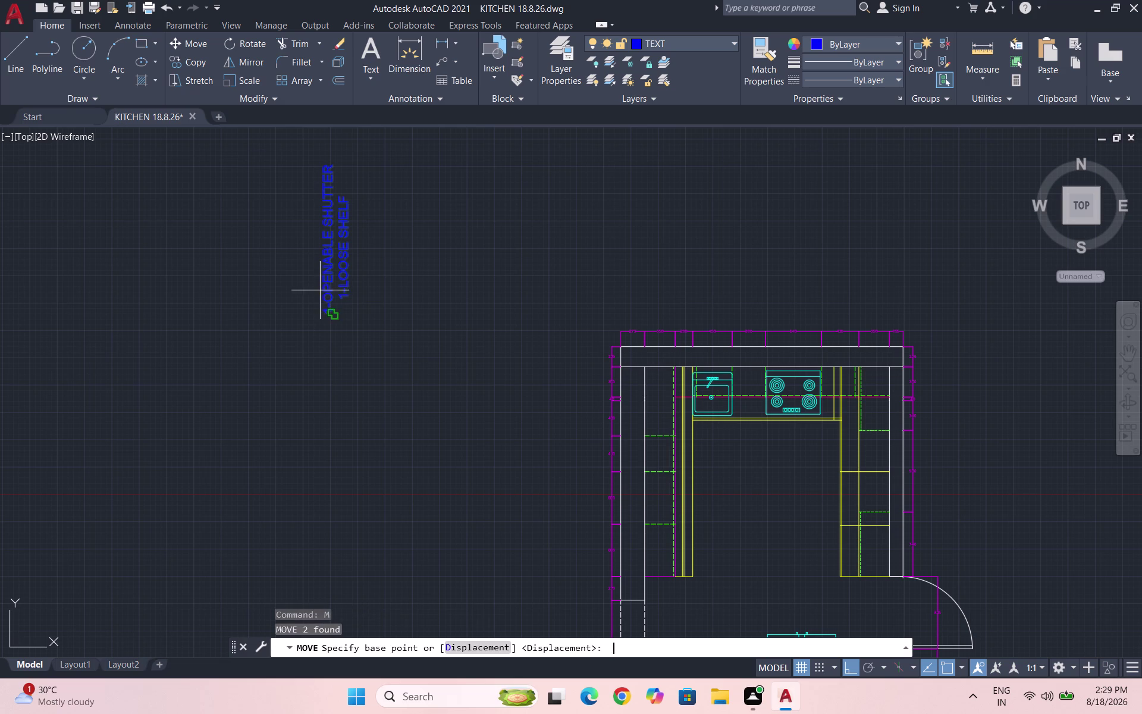
drag(308, 296, 337, 321)
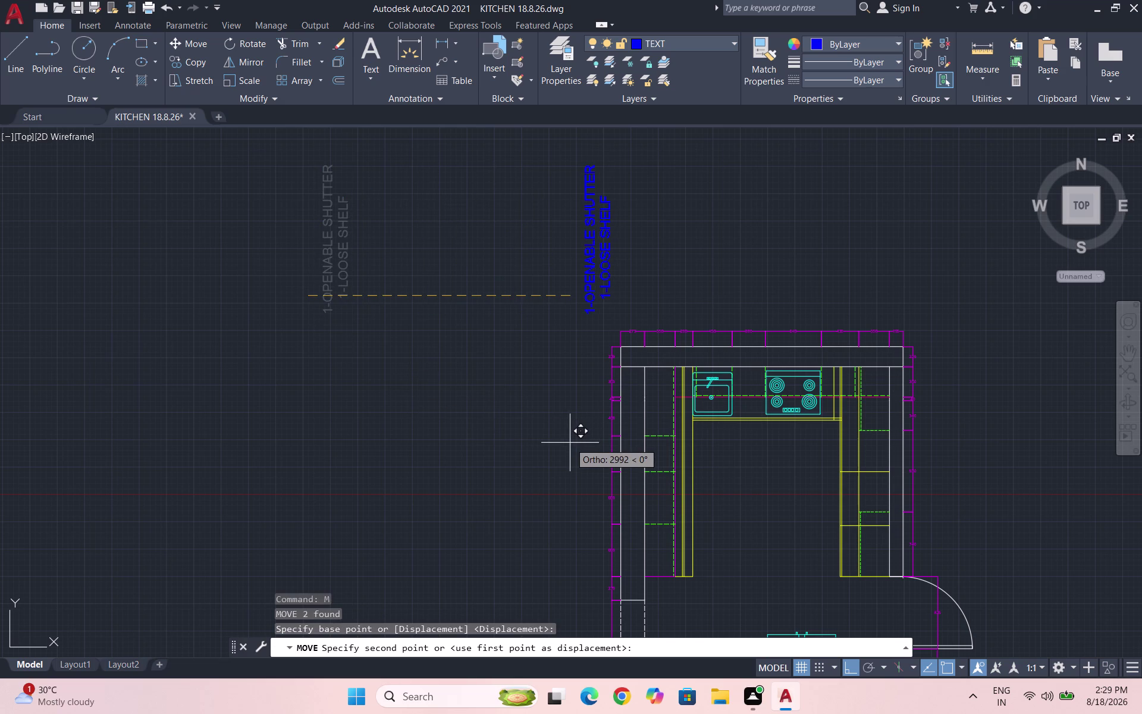
key(F8)
scroll(down, 3)
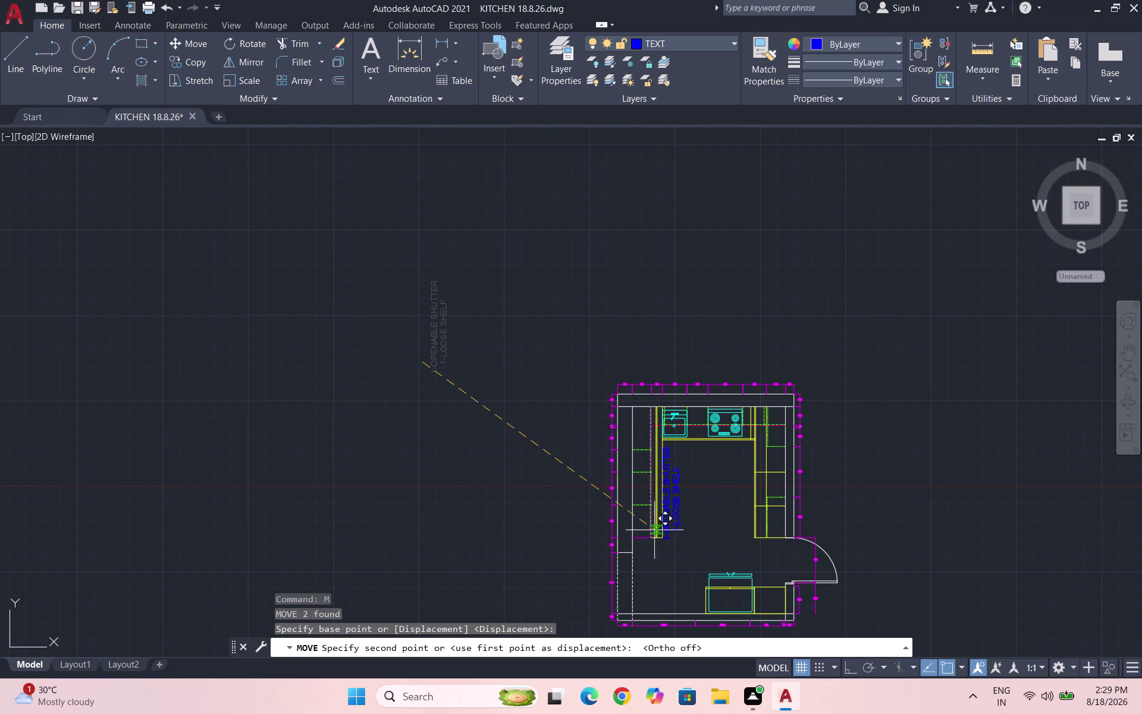
scroll(up, 3)
click(658, 579)
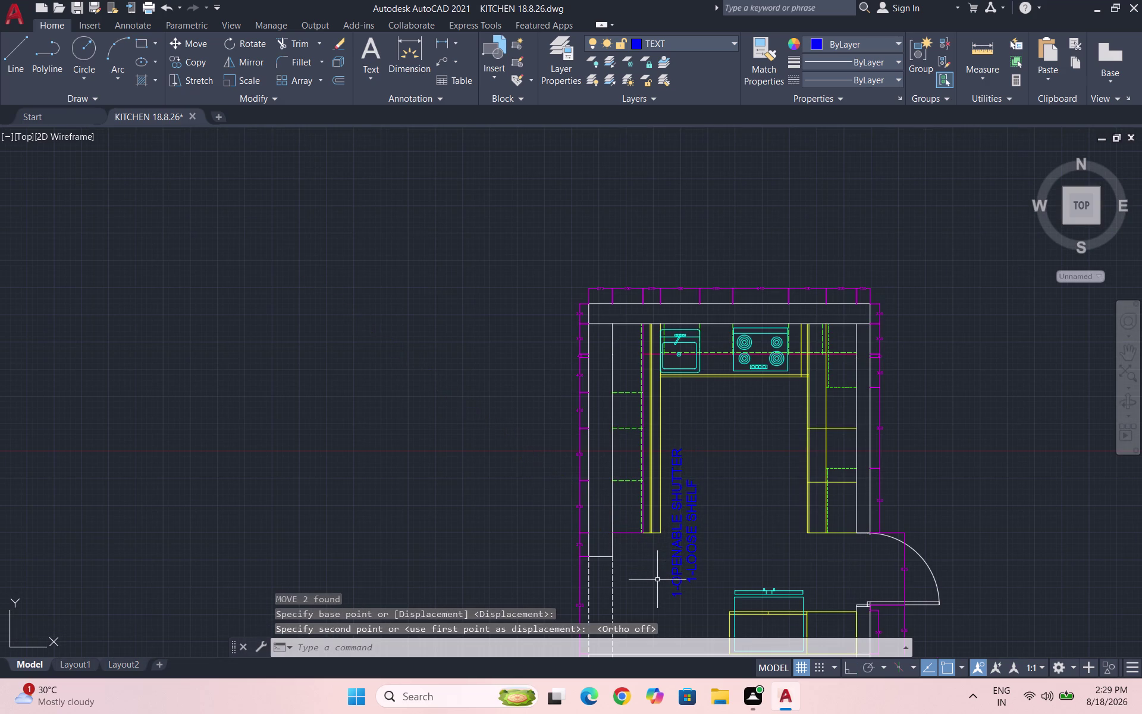
scroll(down, 3)
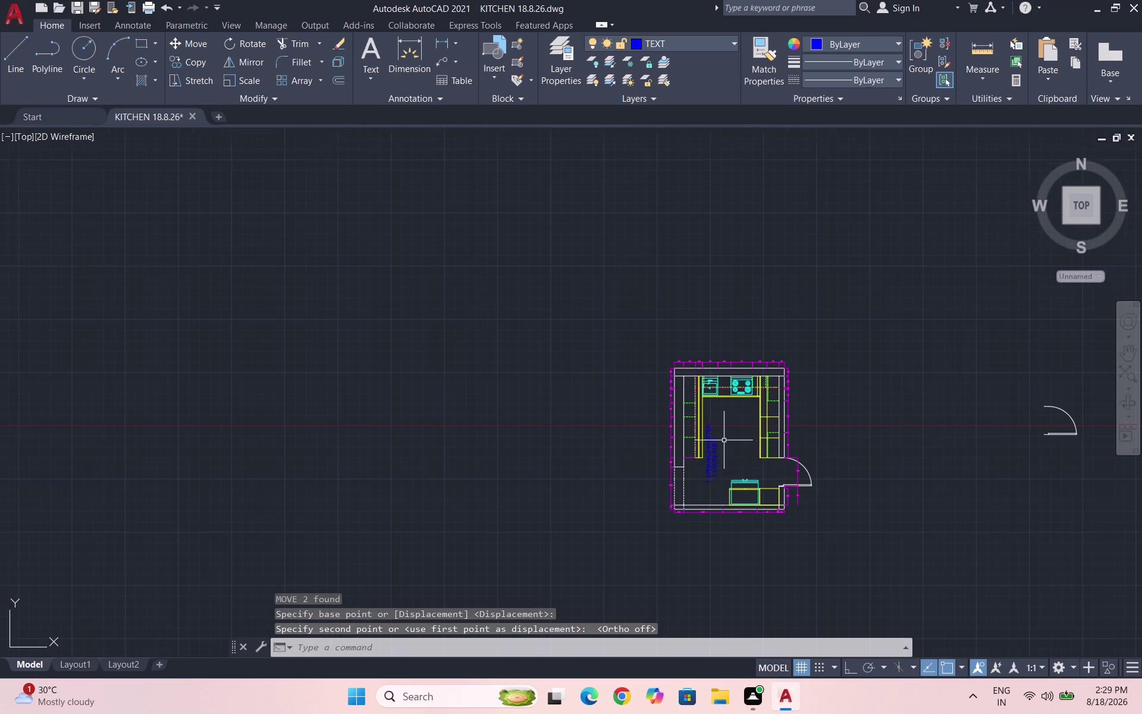
scroll(up, 3)
click(718, 452)
In Layer Properties, set the TEXT layer colour to green 91 and close the palette.
click(626, 411)
key(Escape)
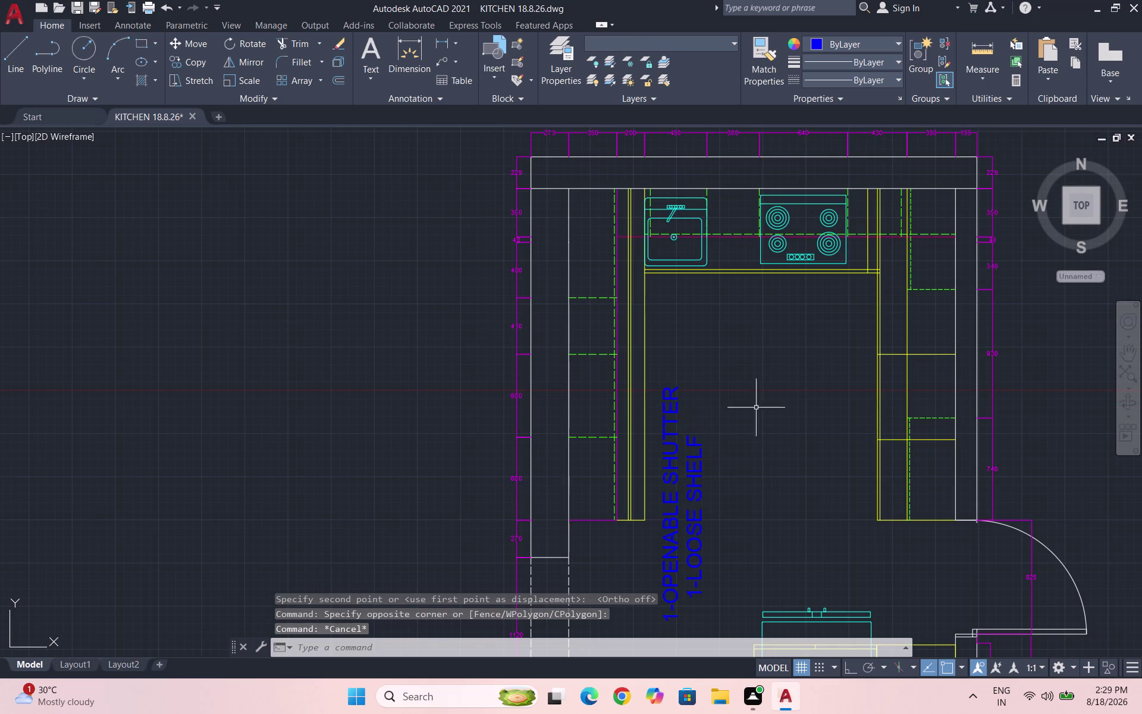
click(682, 36)
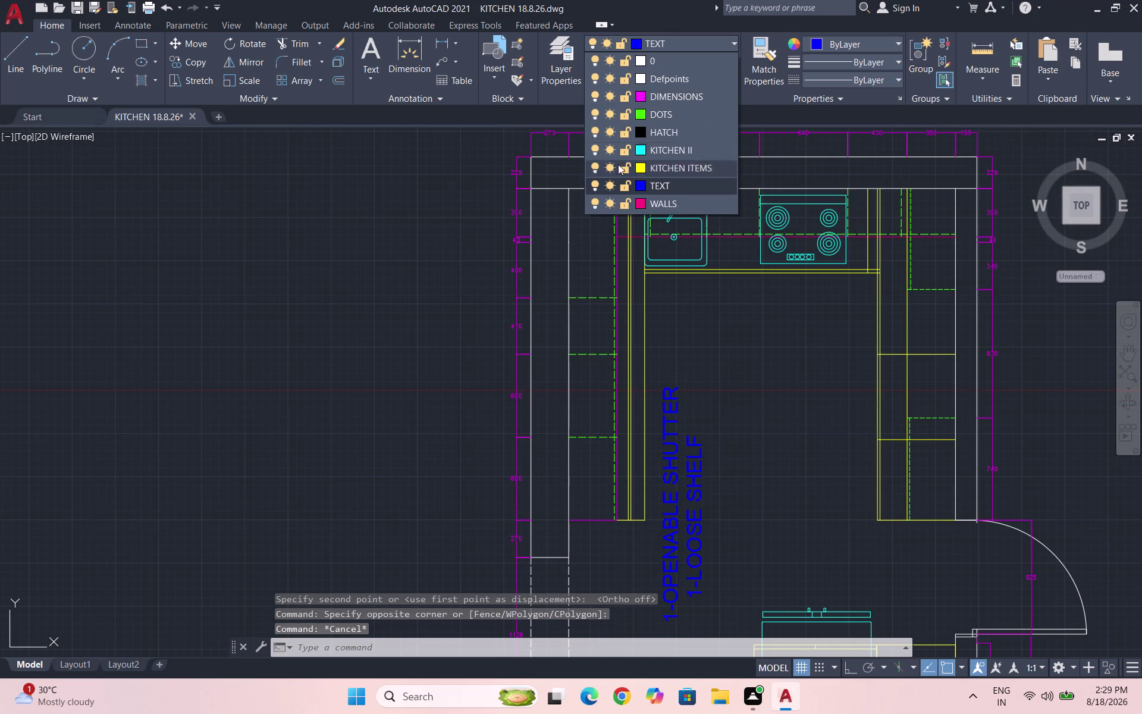
click(565, 68)
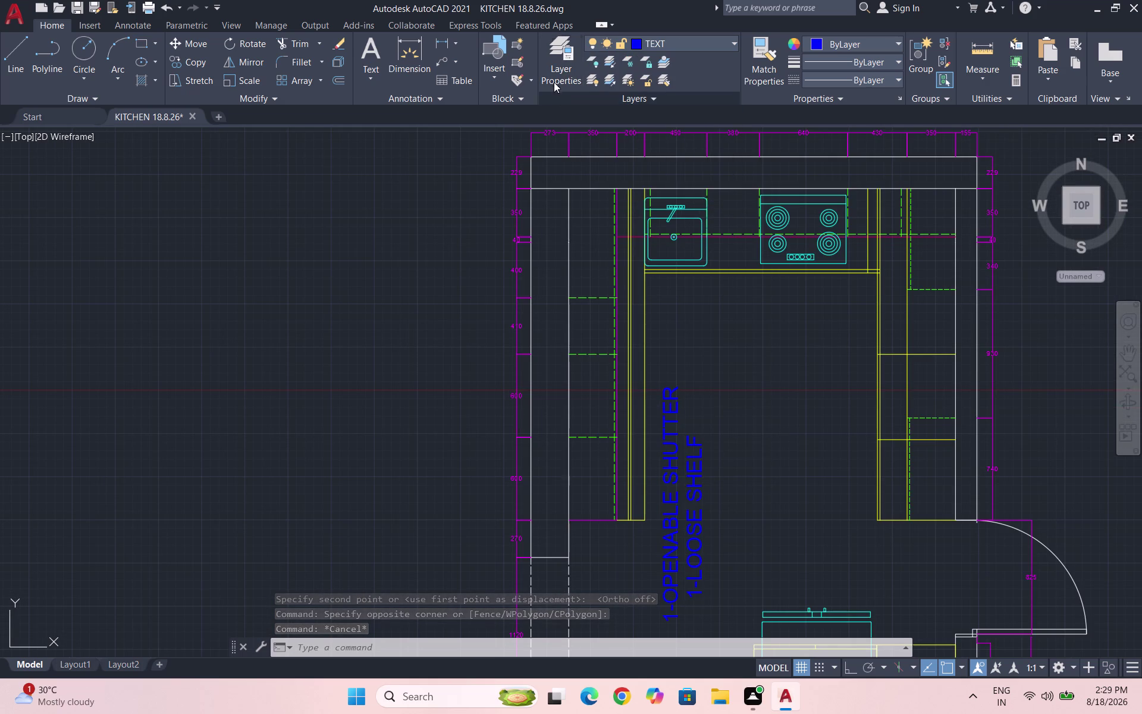
click(554, 82)
click(266, 194)
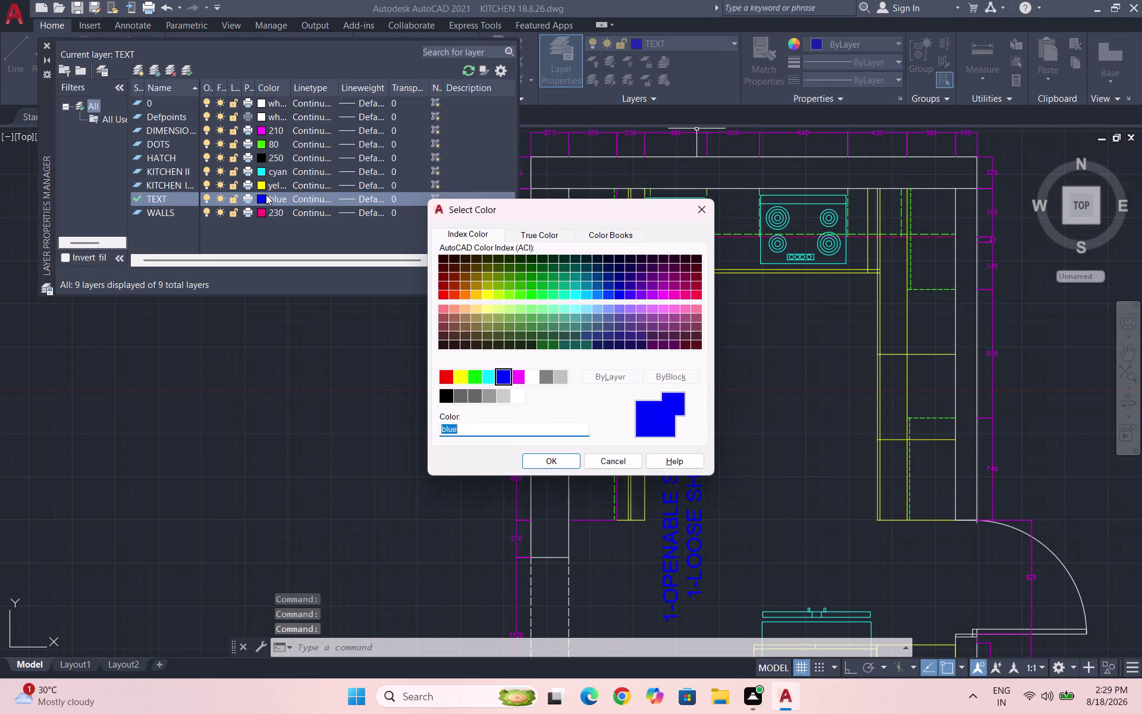
click(531, 312)
click(551, 460)
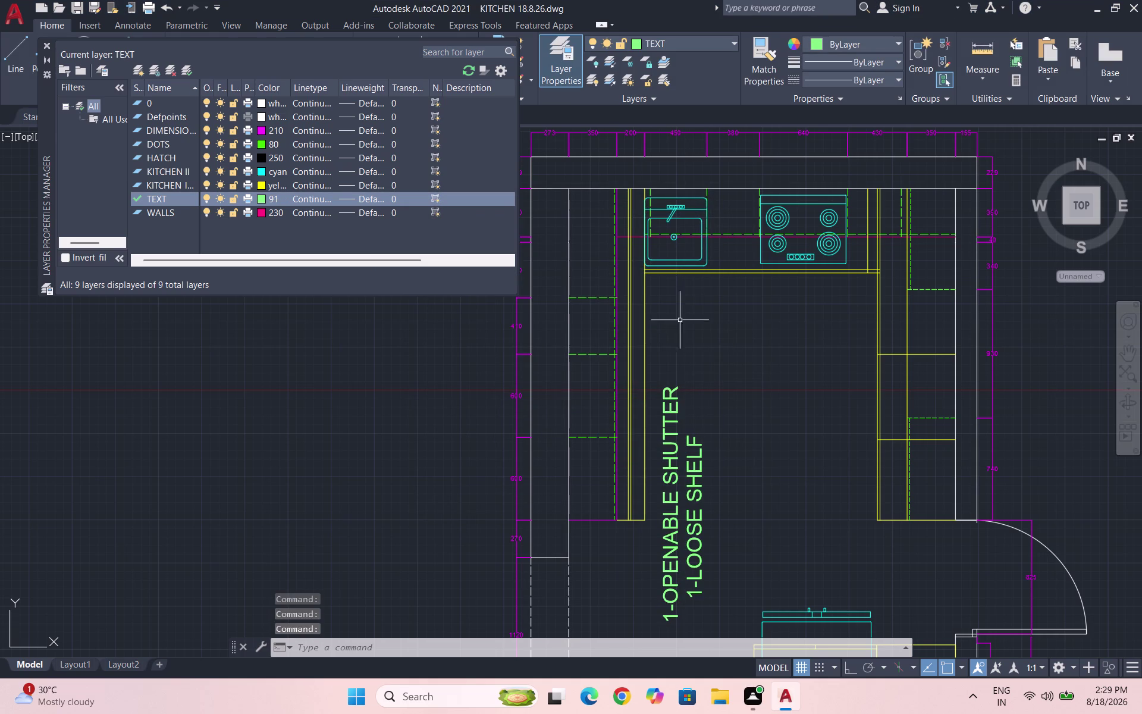
key(Escape)
click(47, 41)
scroll(down, 3)
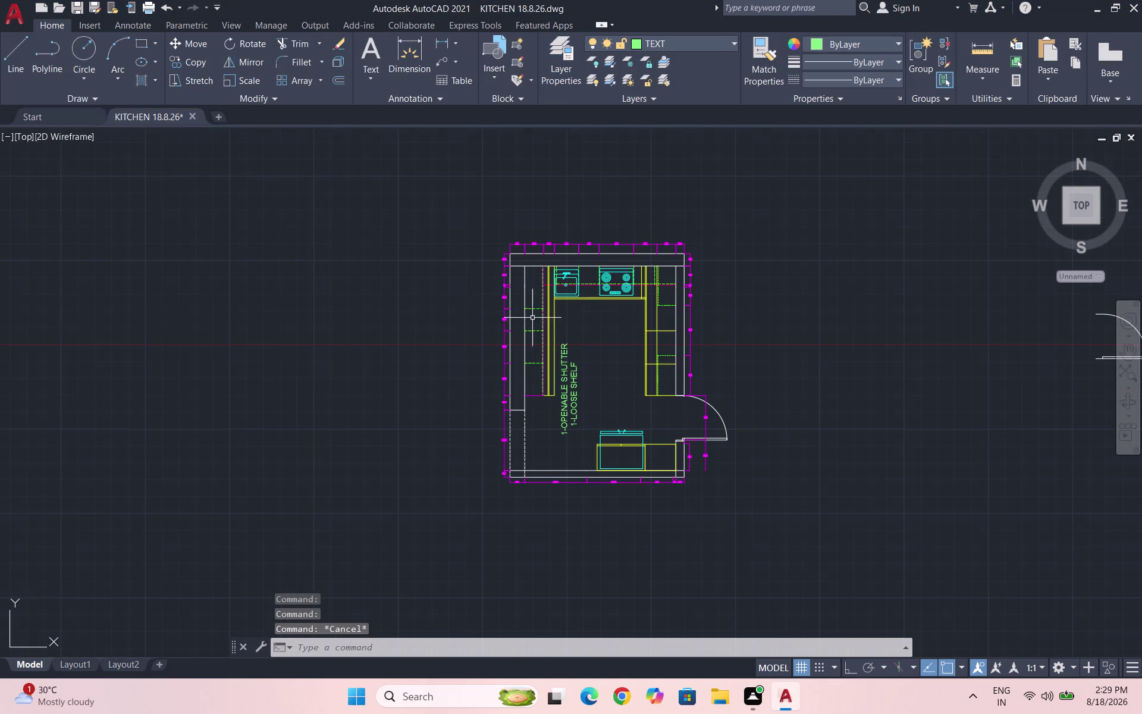
Shrink the green label with SCALE and begin moving it.
scroll(up, 3)
drag(621, 422, 607, 414)
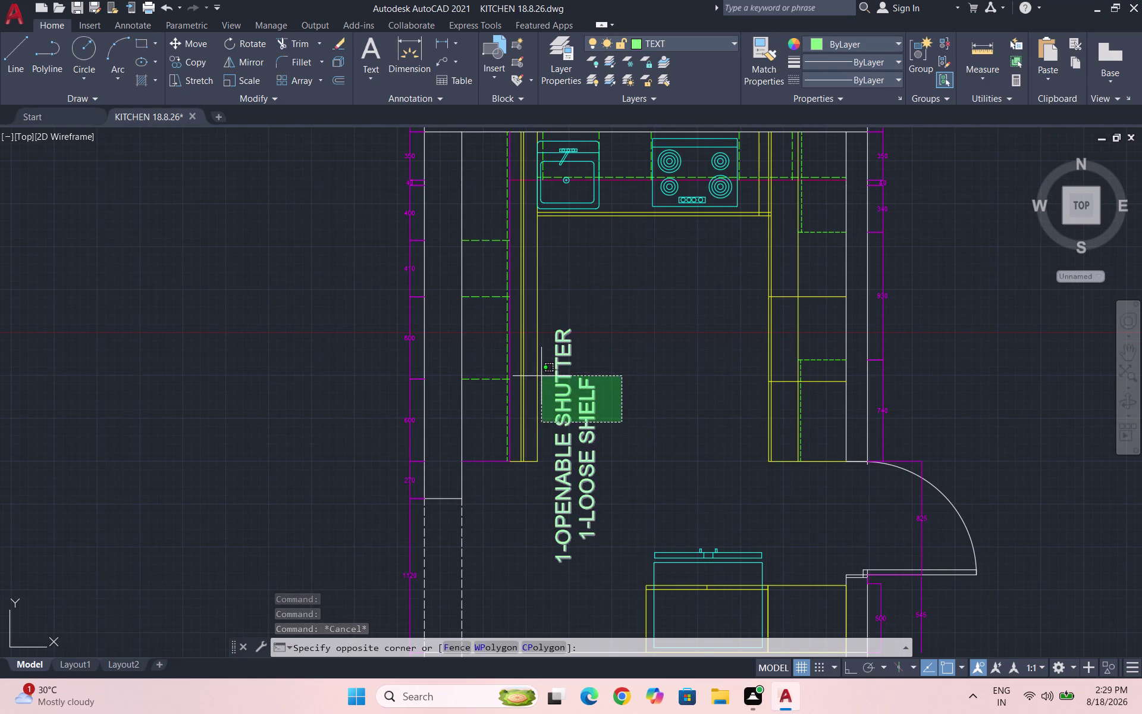
click(541, 376)
scroll(up, 3)
text(SC)
key(Return)
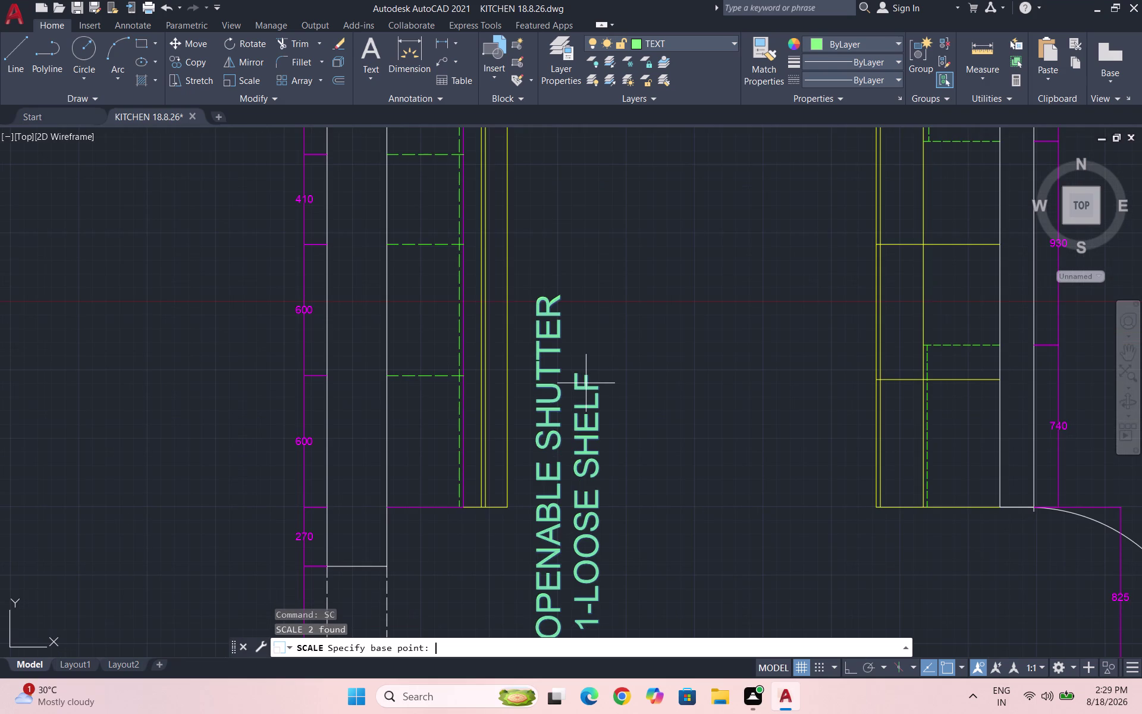
click(586, 386)
click(554, 407)
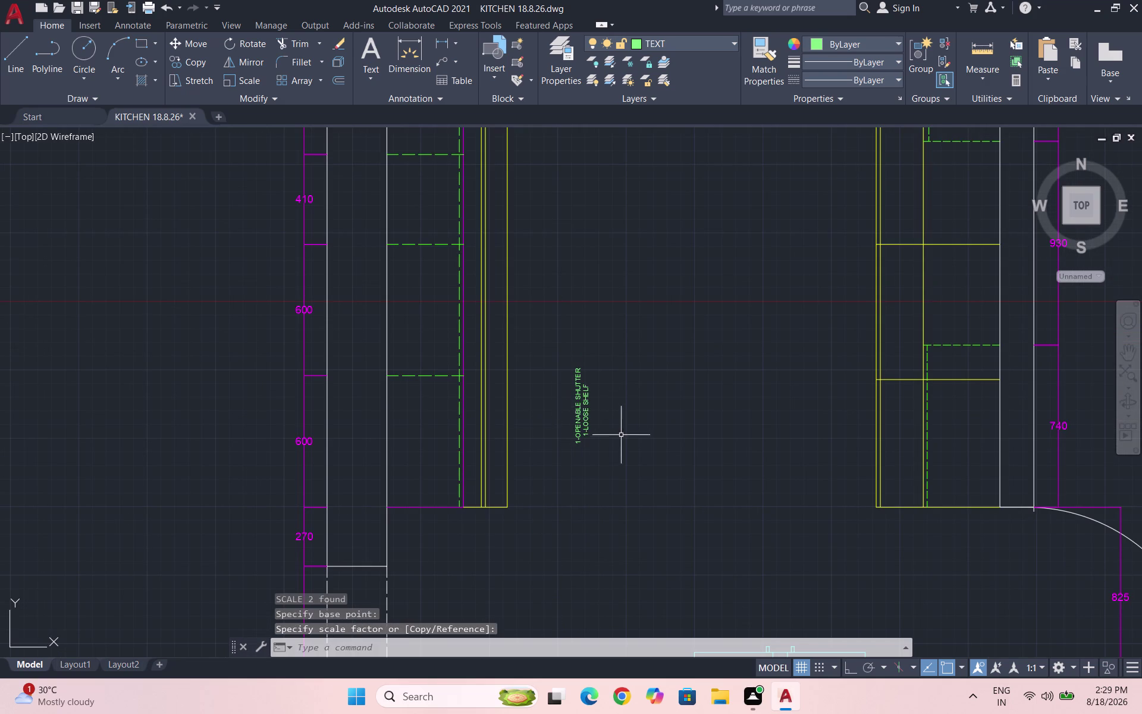
drag(621, 436, 593, 421)
click(541, 383)
key(m)
key(Return)
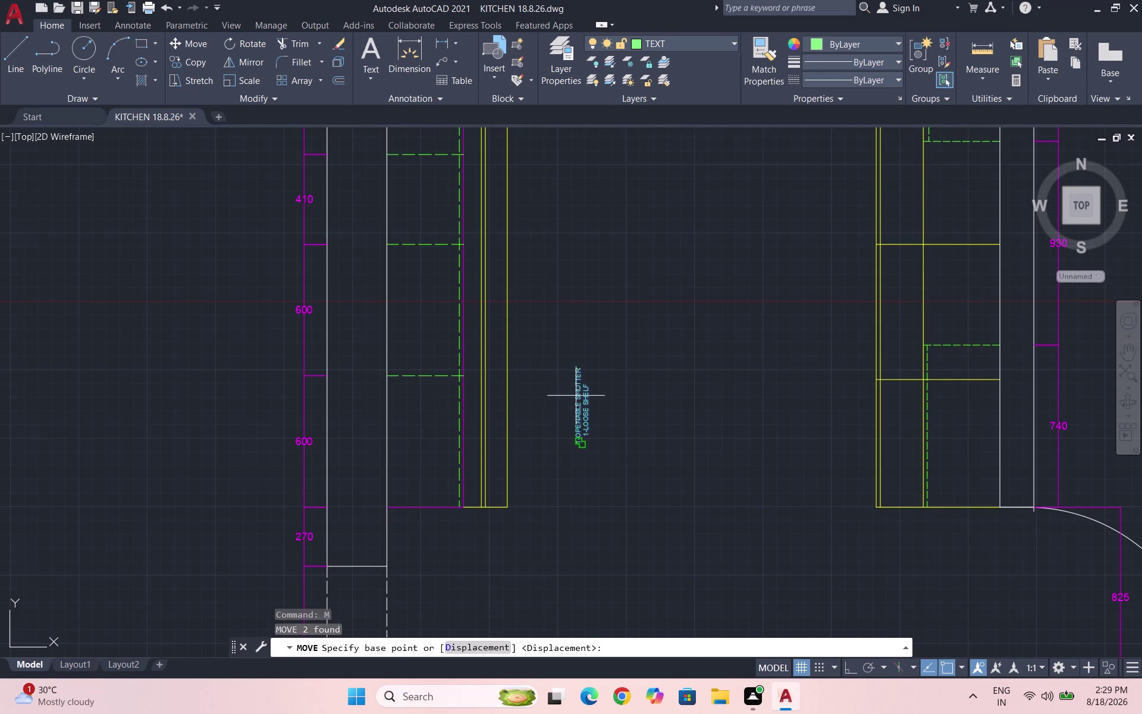
click(578, 398)
Rescale the shutter and shelf label and drop it lower in the cabinet unit.
click(423, 470)
scroll(up, 3)
drag(476, 499, 469, 471)
click(408, 383)
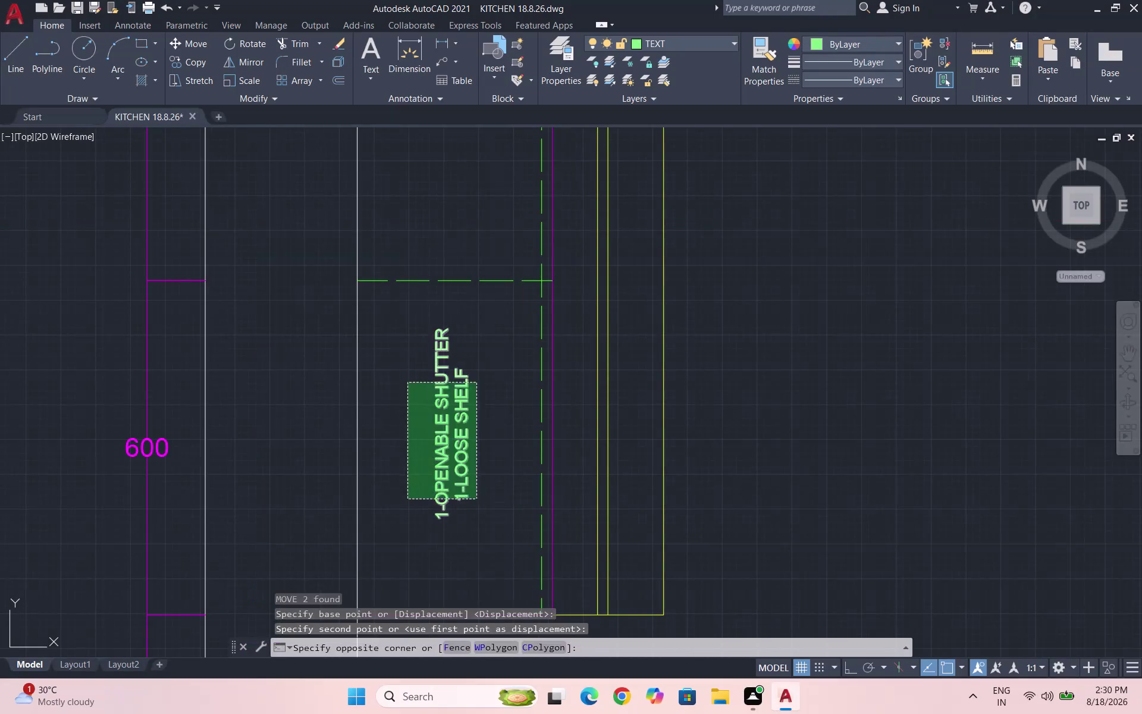
text(SC)
key(Return)
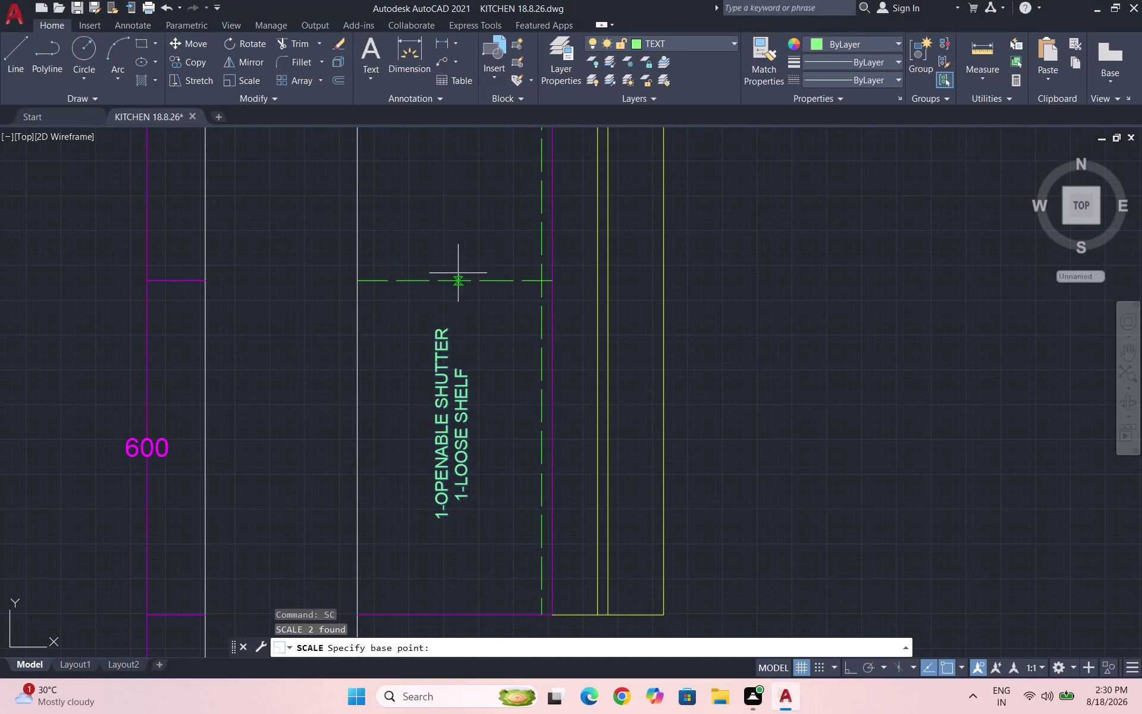
click(445, 326)
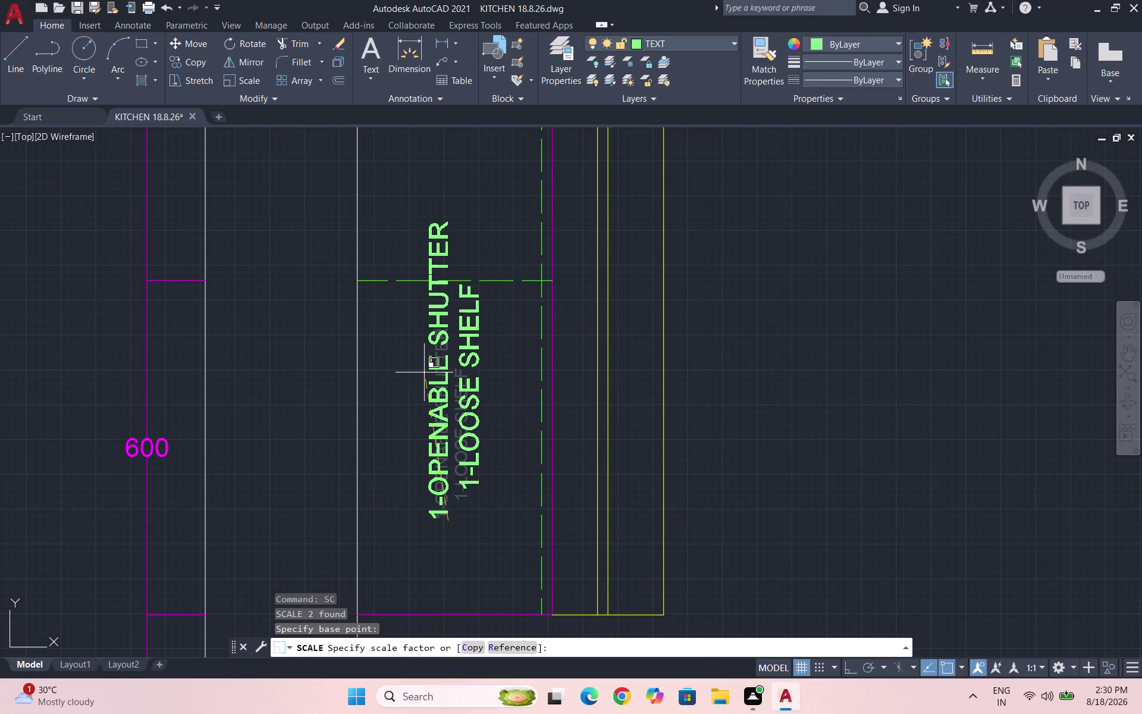
click(424, 373)
drag(485, 392, 470, 389)
click(396, 364)
key(m)
key(Return)
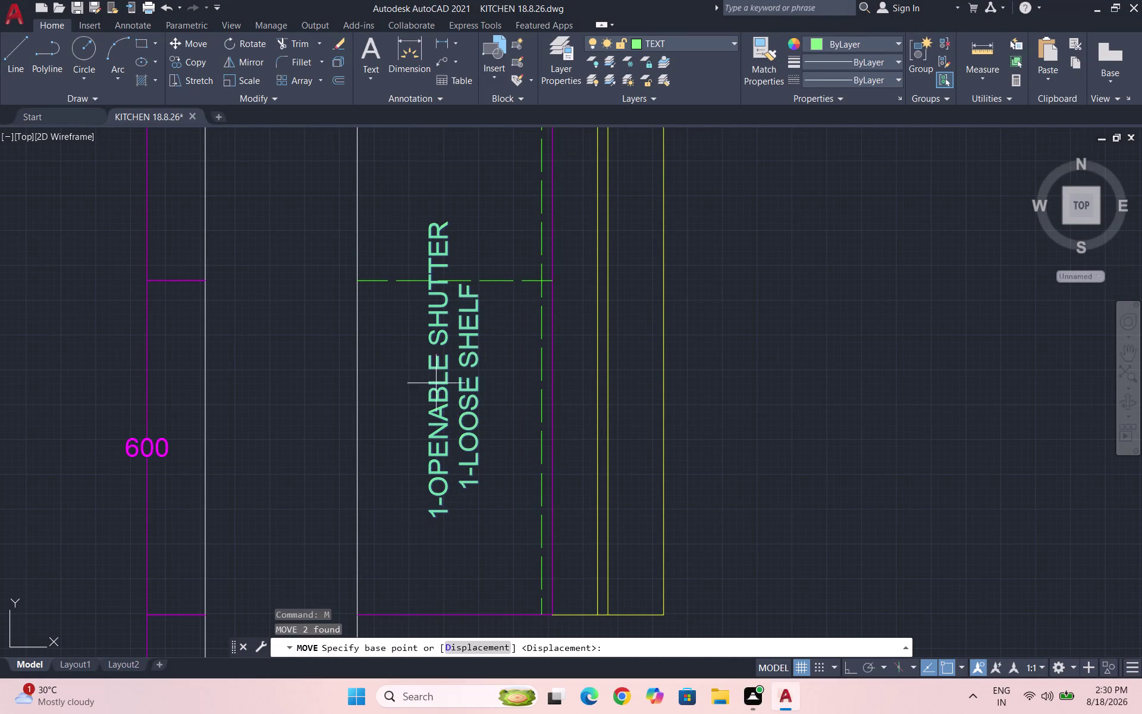
click(439, 380)
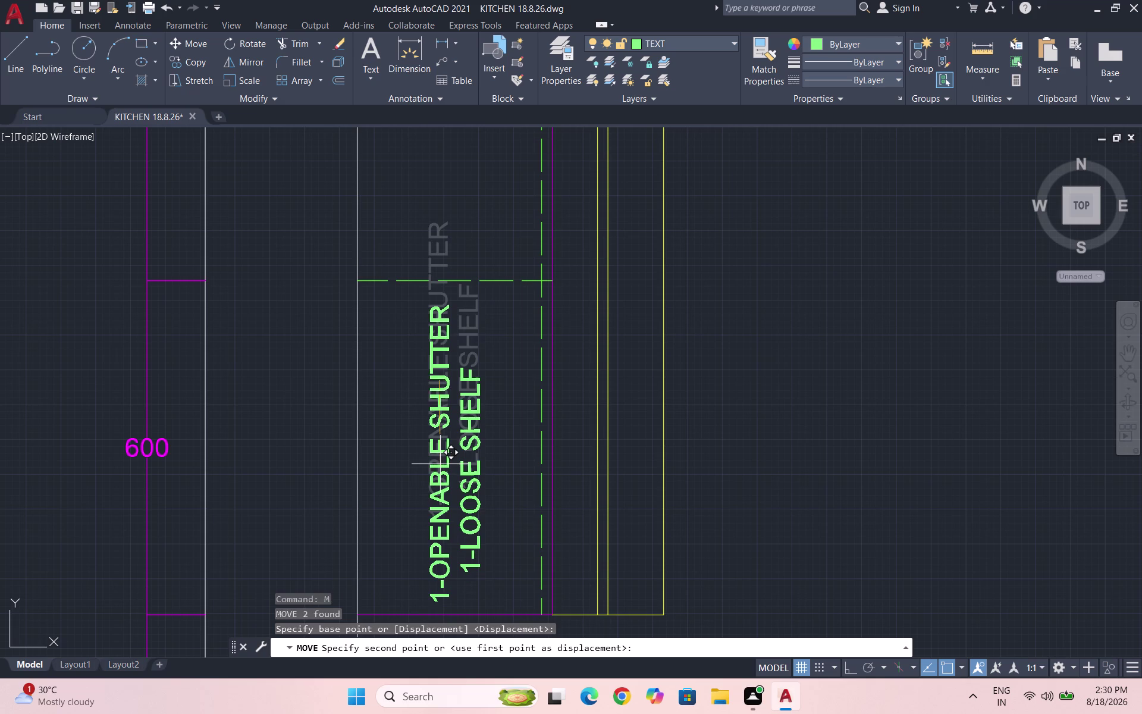
click(440, 464)
Clear the selection and save the drawing.
scroll(down, 3)
key(Escape)
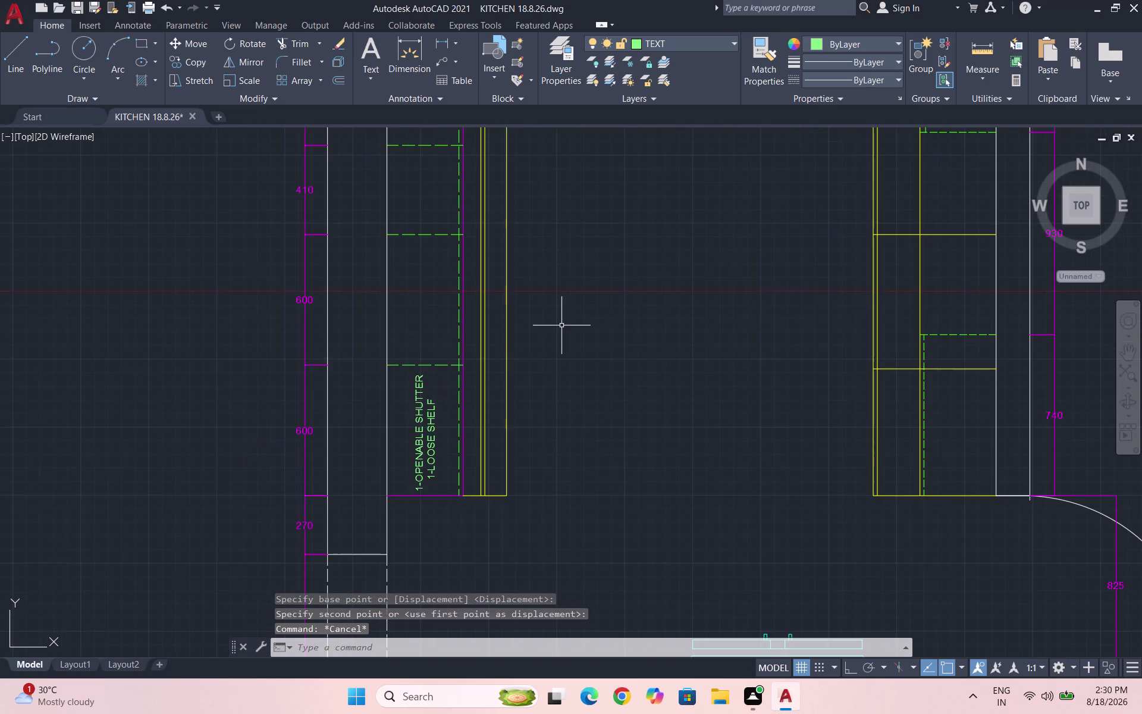
key(ctrl+s)
Move the label horizontally with Ortho on to just right of the left cabinets.
scroll(down, 3)
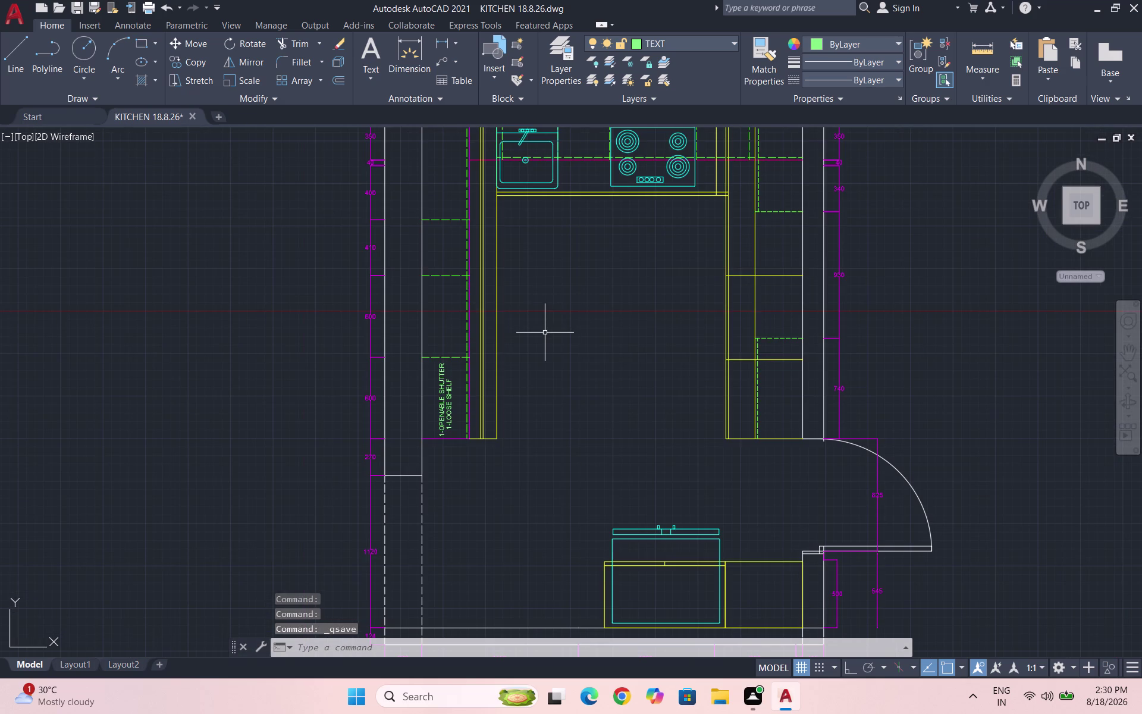
click(451, 391)
click(436, 391)
click(440, 391)
scroll(up, 3)
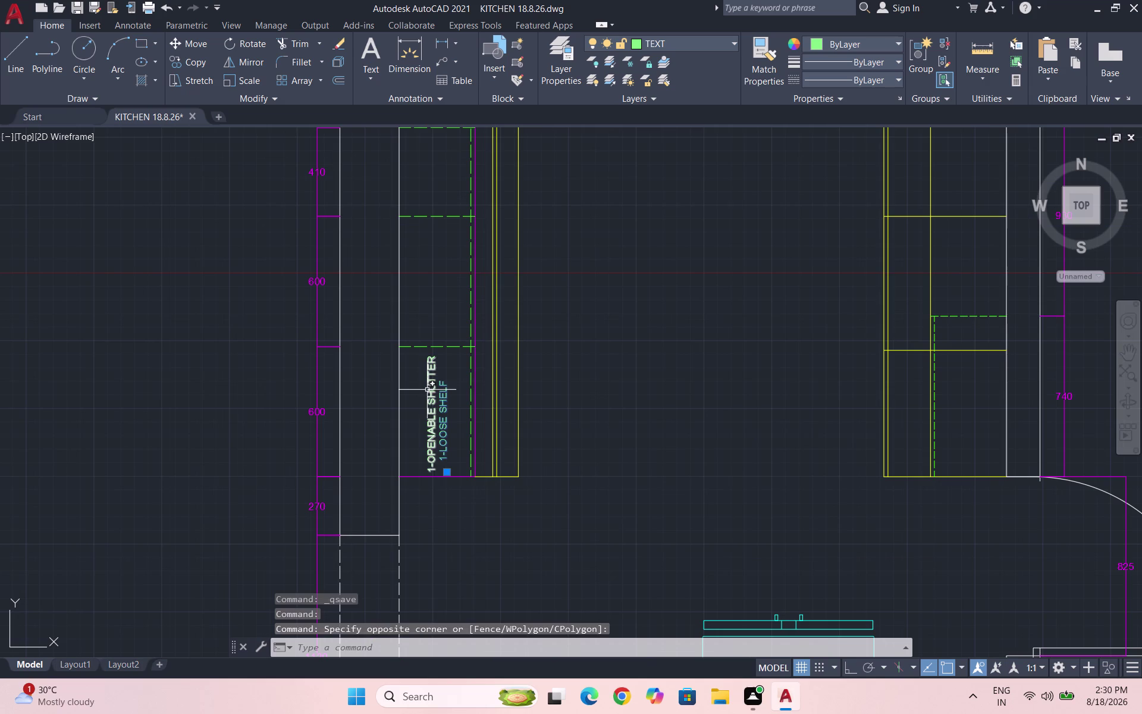
click(427, 389)
key(m)
key(Return)
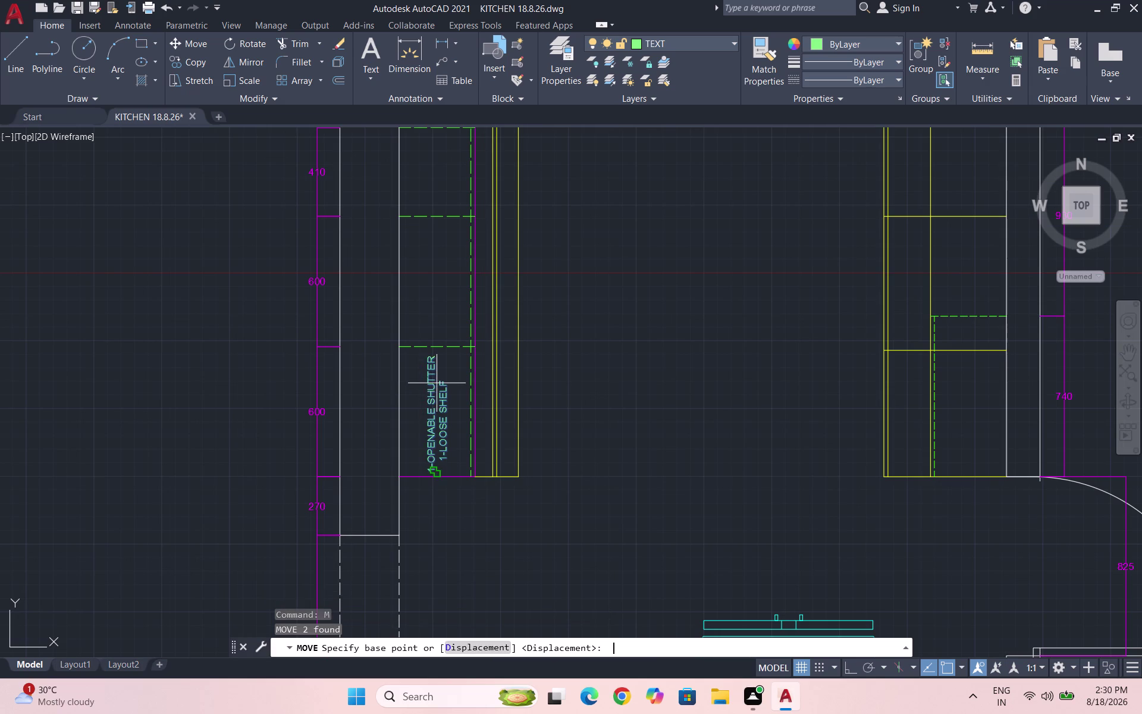
click(440, 412)
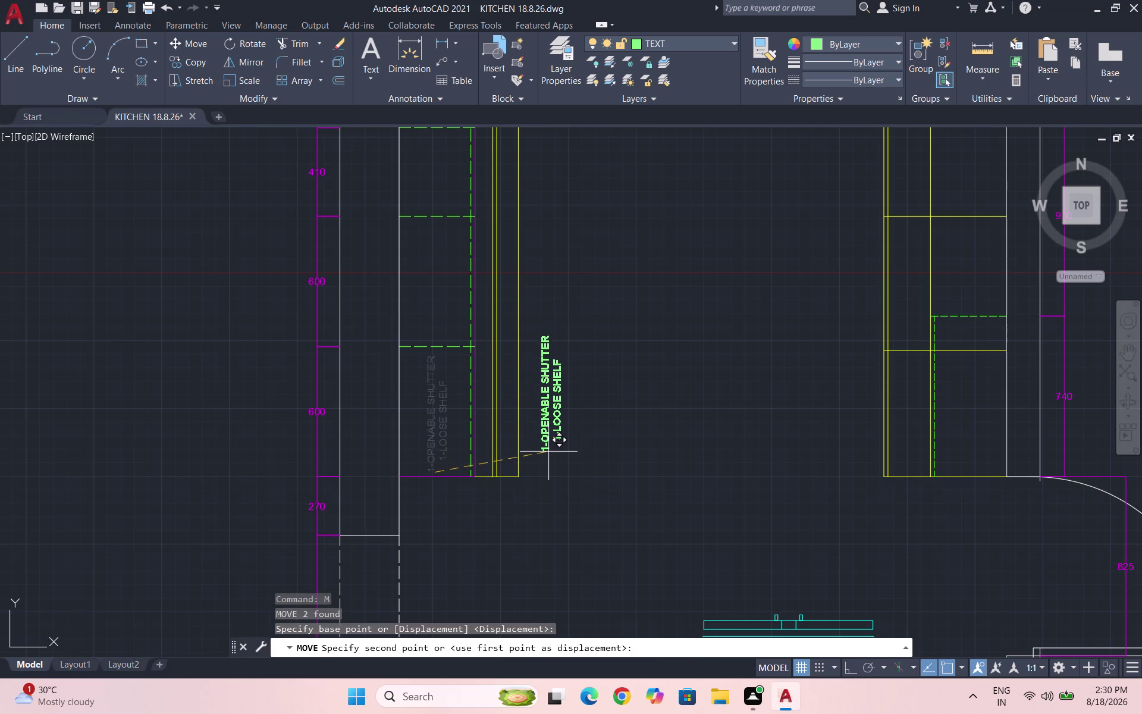
key(F8)
click(544, 450)
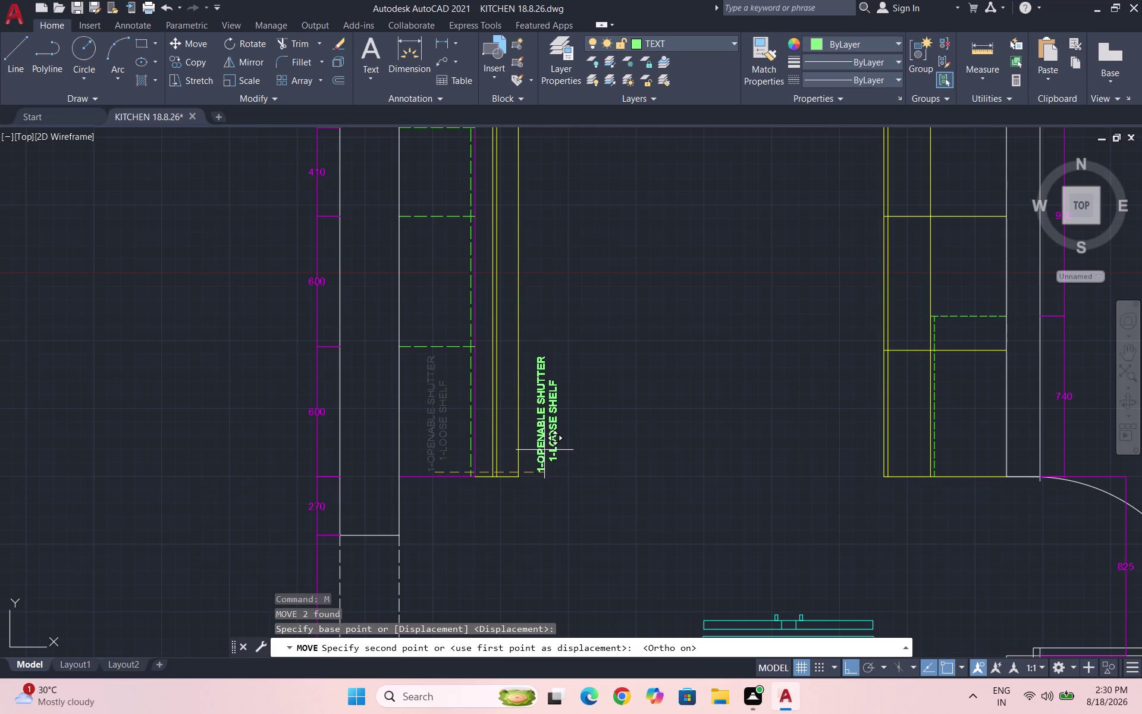
scroll(down, 3)
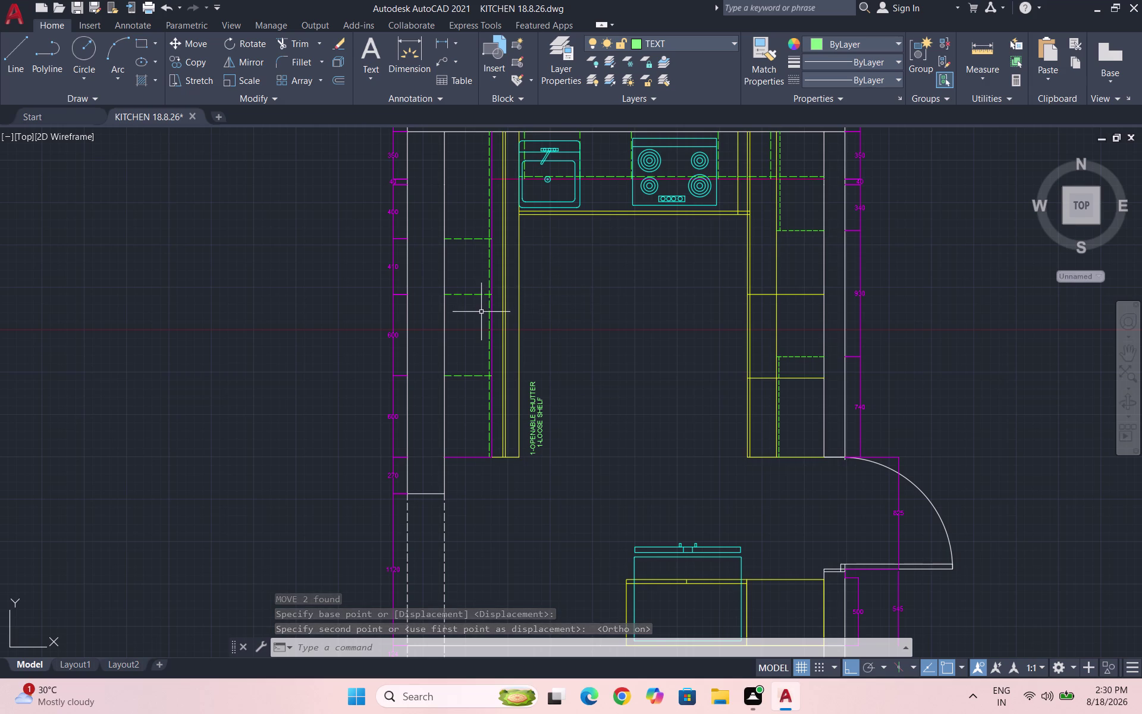
Copy the shutter and shelf label into the cabinet unit above.
click(549, 420)
click(522, 397)
text(C)
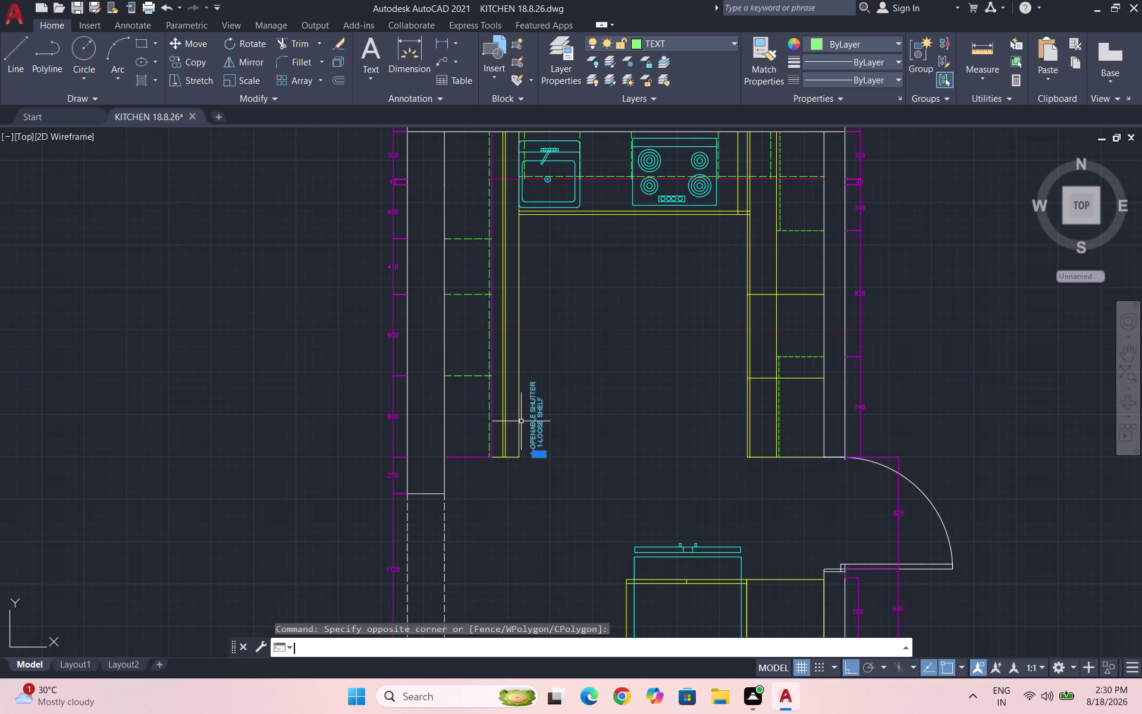
text(O)
key(Return)
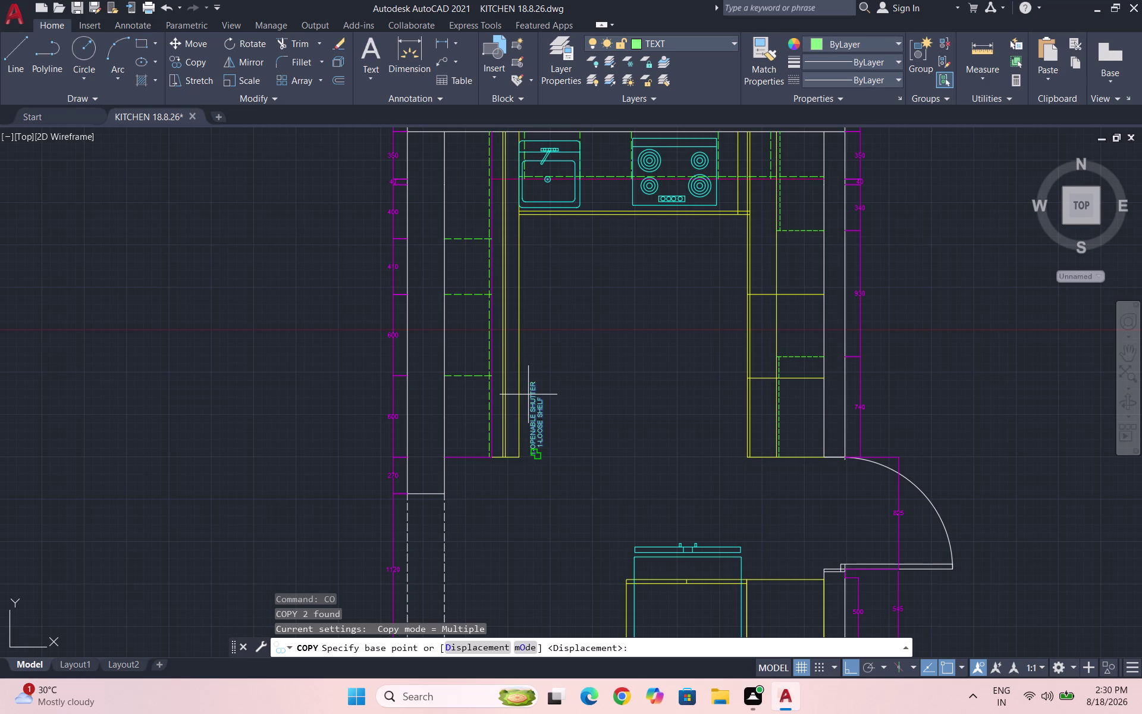
text(CO)
key(Return)
click(538, 405)
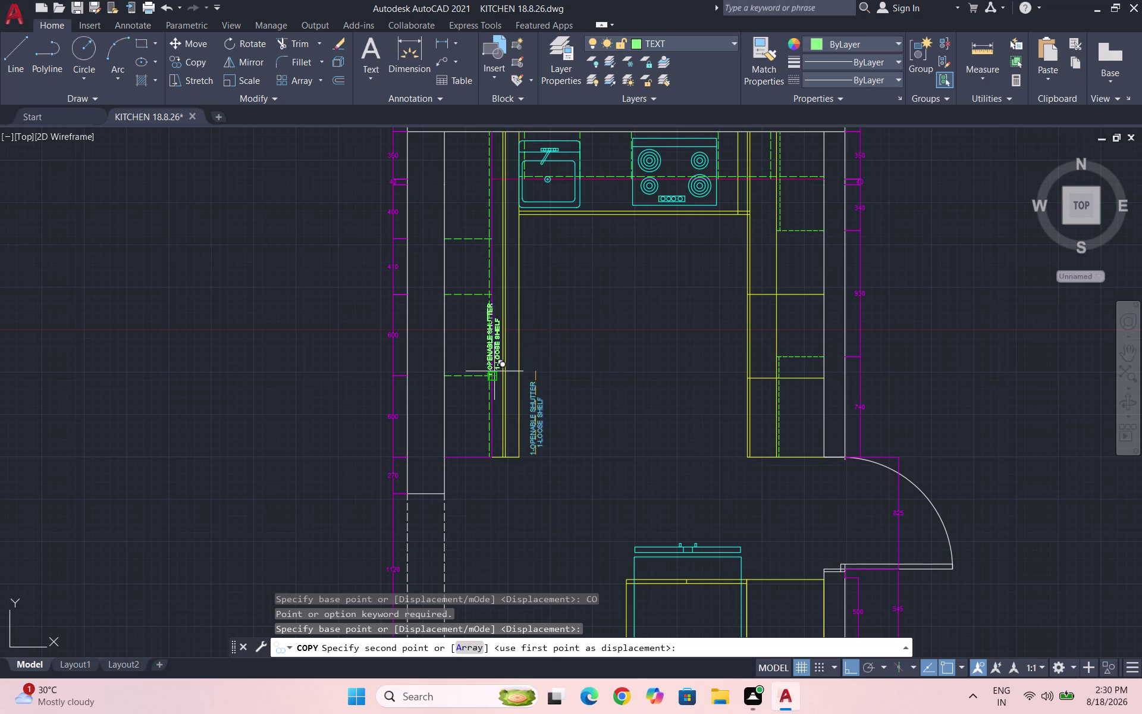
click(494, 372)
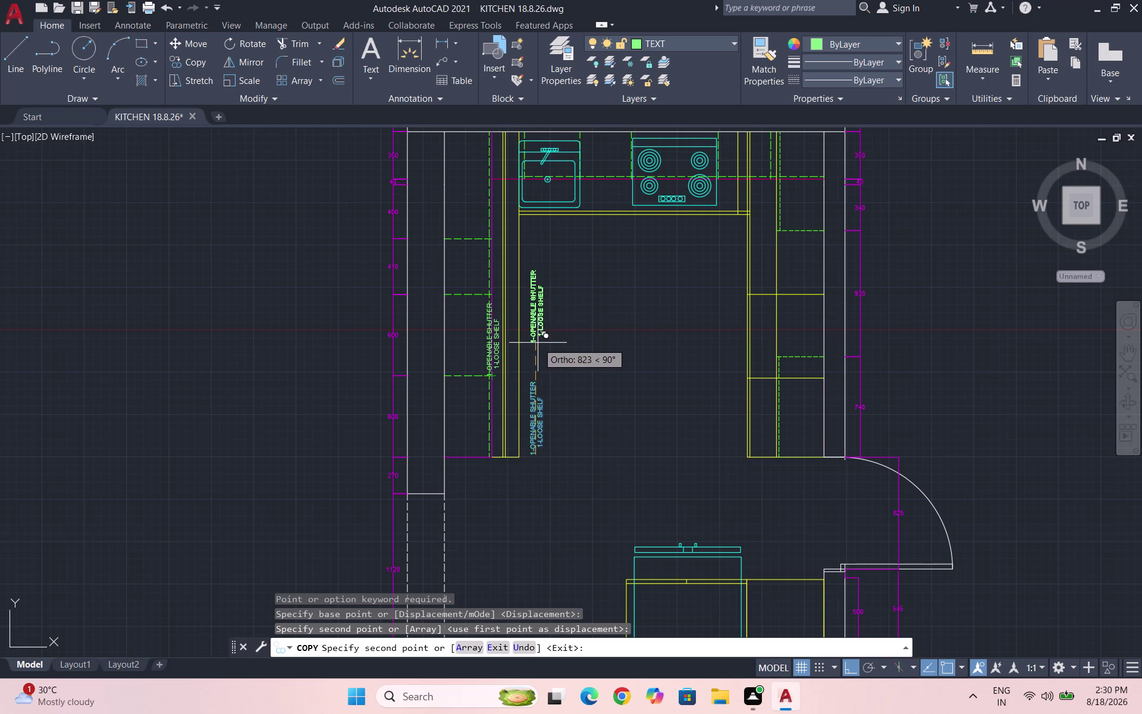
scroll(up, 3)
key(Escape)
Move the copied label into line with the lower label.
click(427, 340)
click(406, 346)
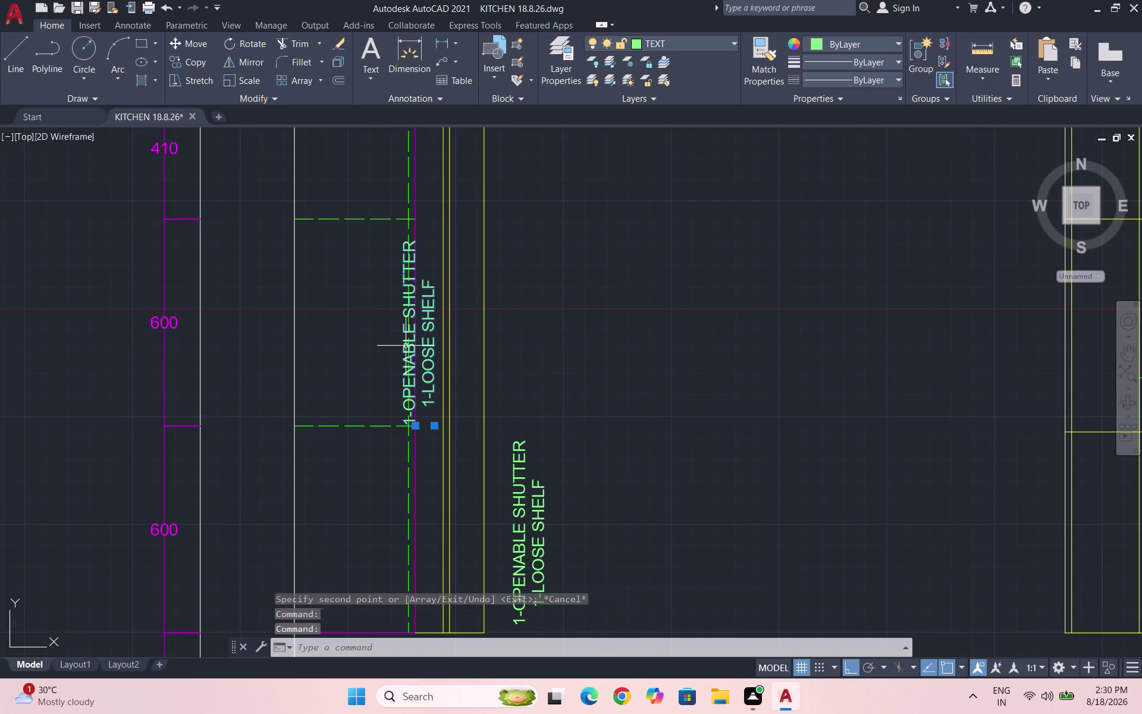
key(m)
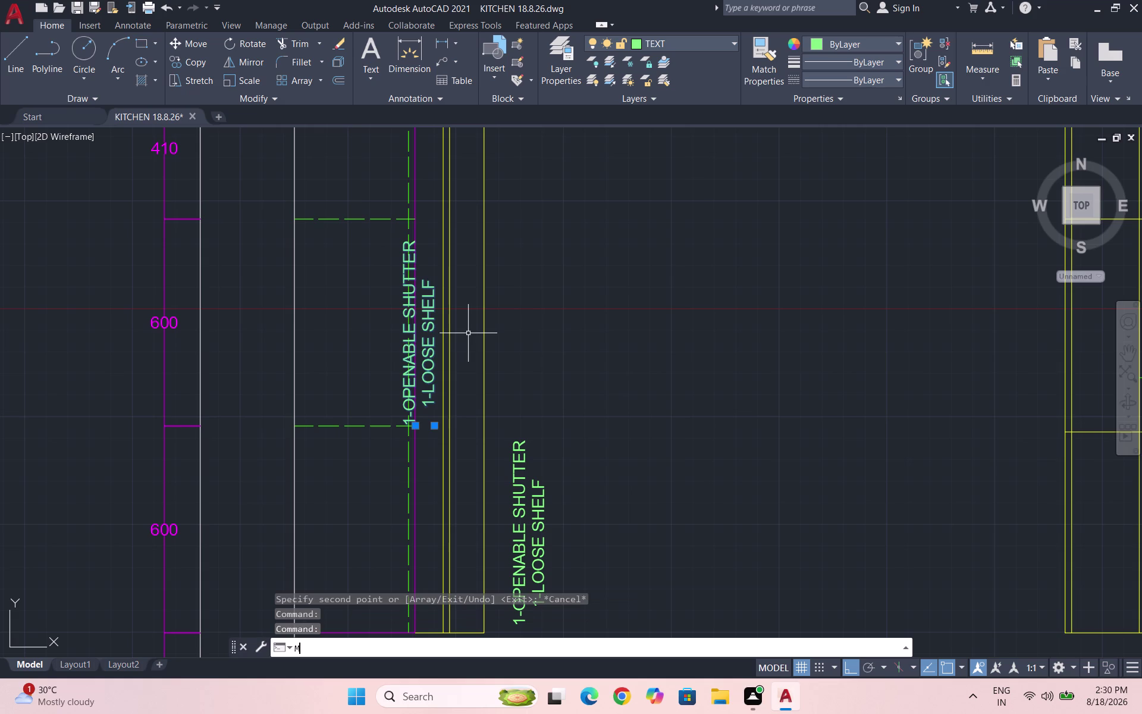
key(Return)
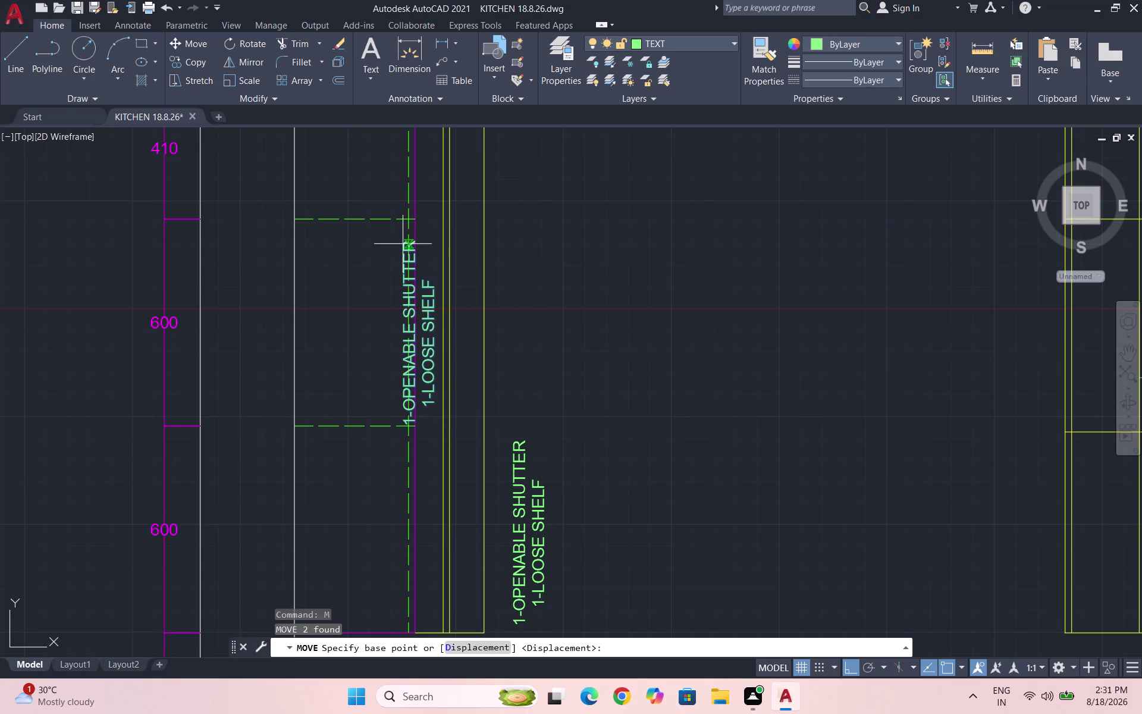
click(403, 244)
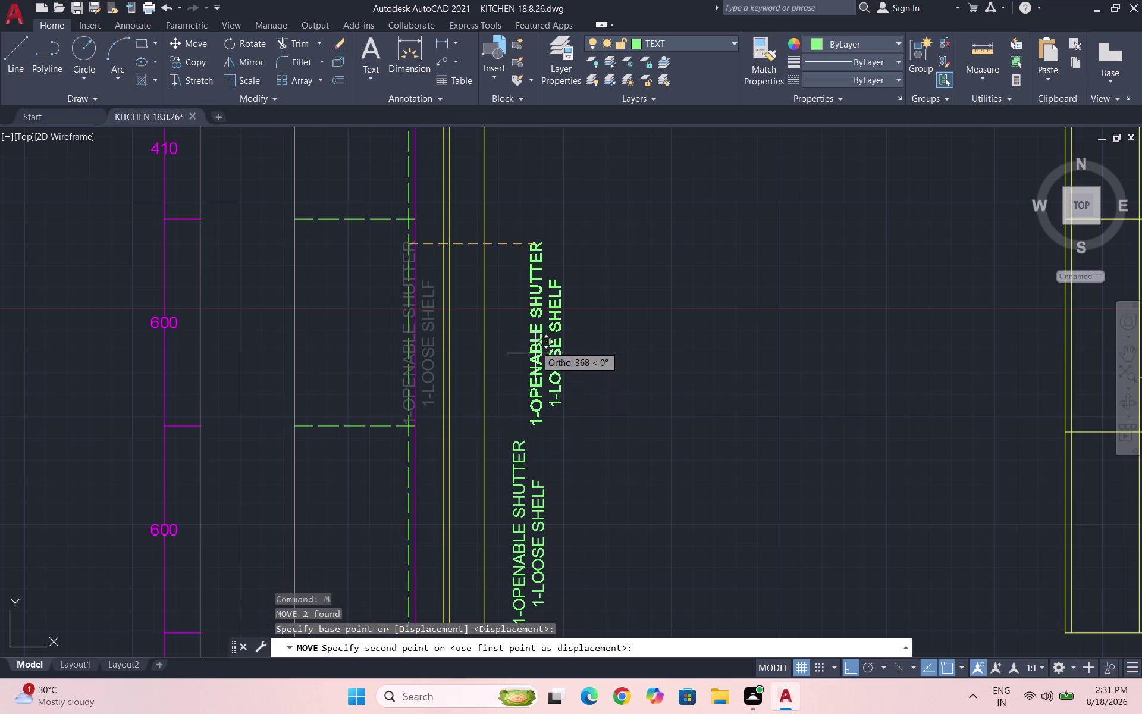
click(516, 326)
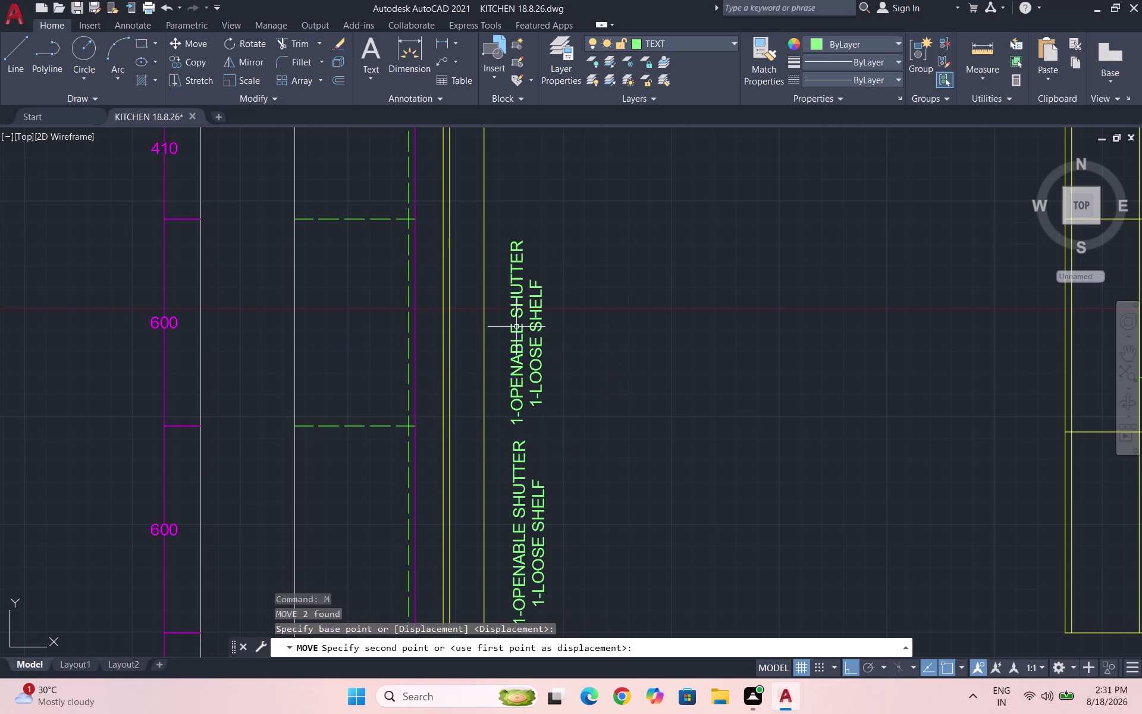
scroll(down, 3)
scroll(up, 3)
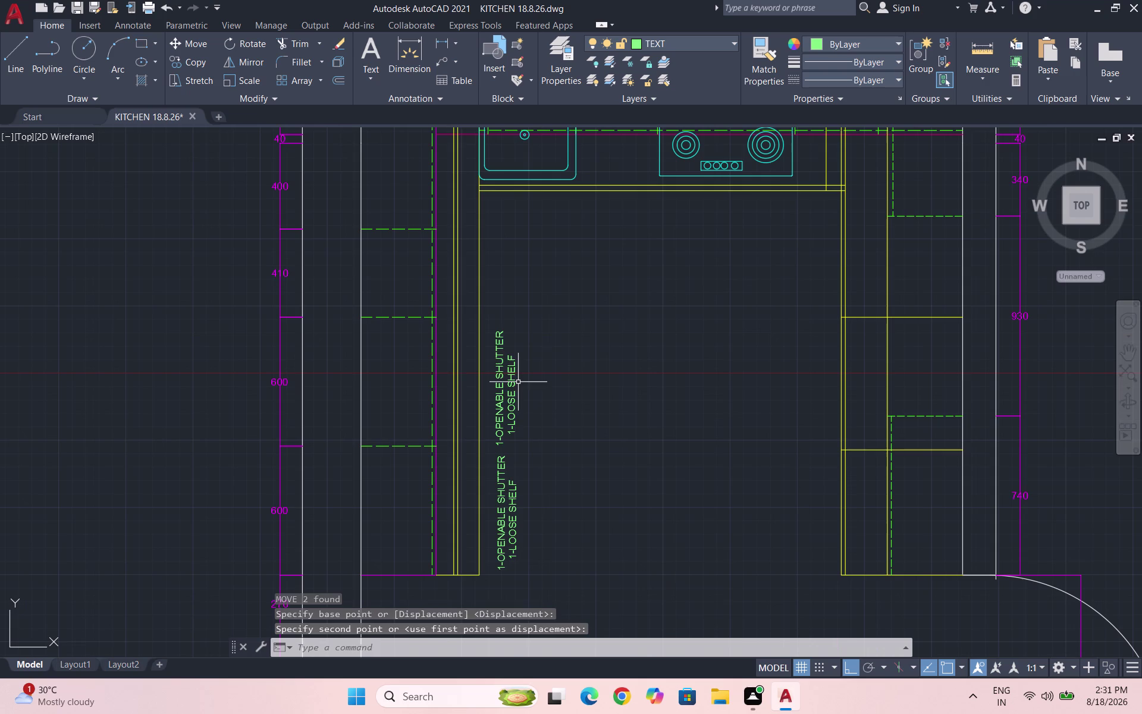
Copy the upper label into the next cabinet unit up.
click(518, 382)
click(493, 345)
text(CO)
key(Return)
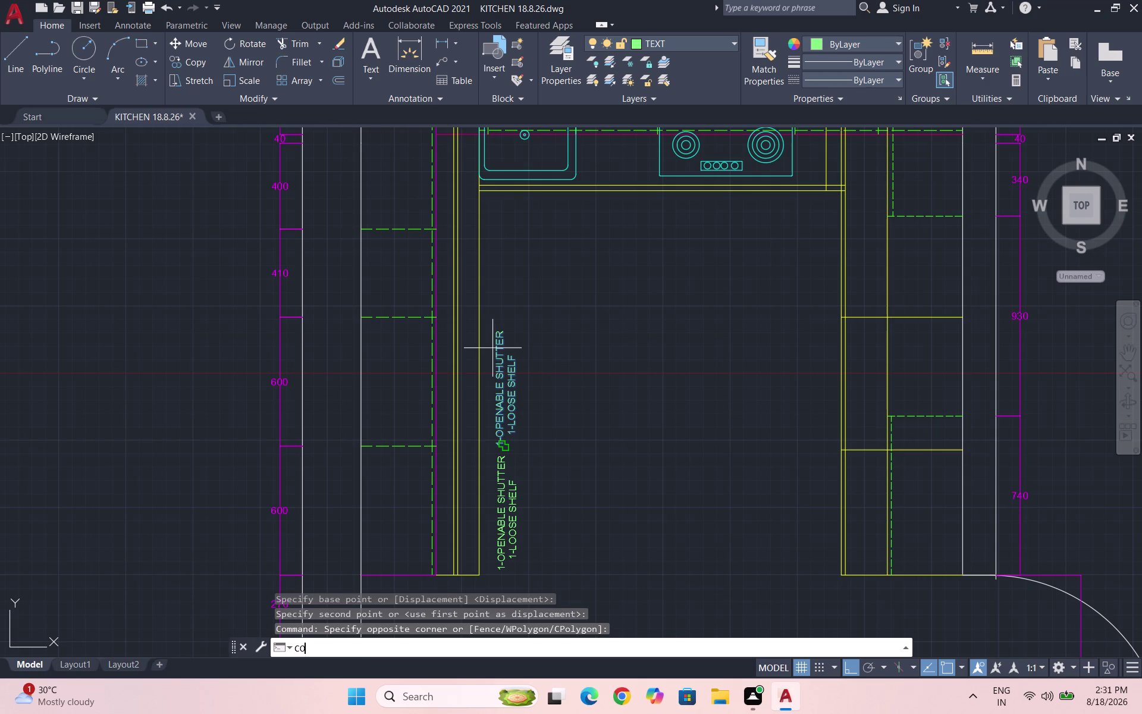
click(493, 375)
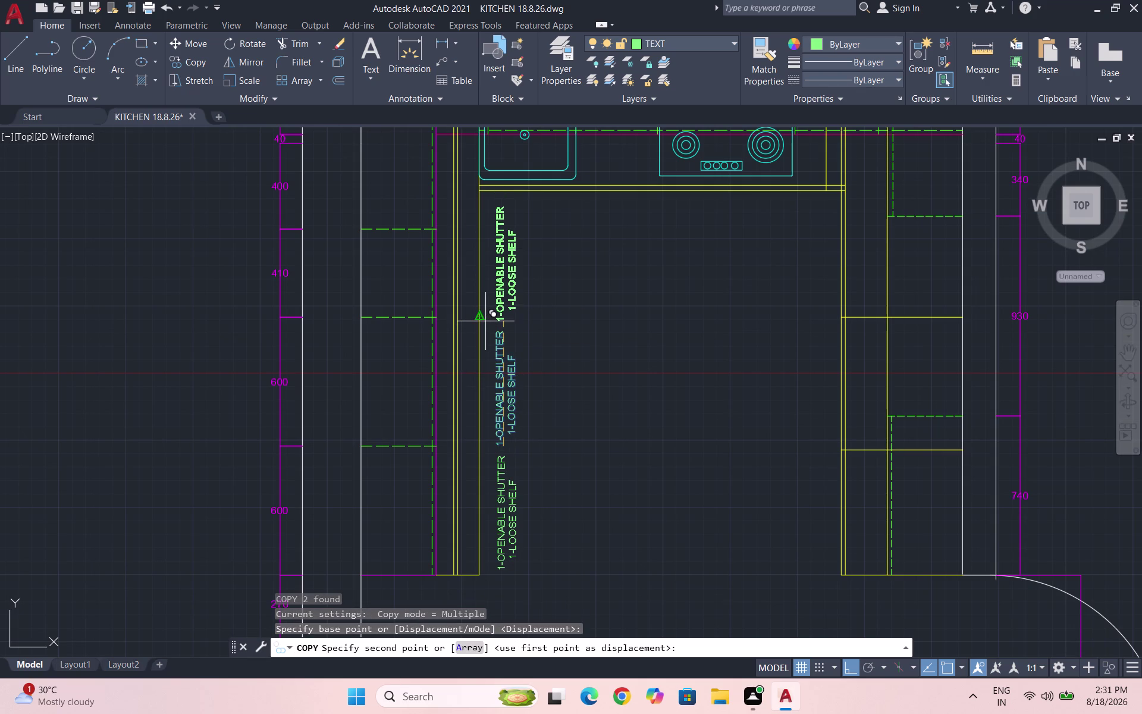
click(487, 319)
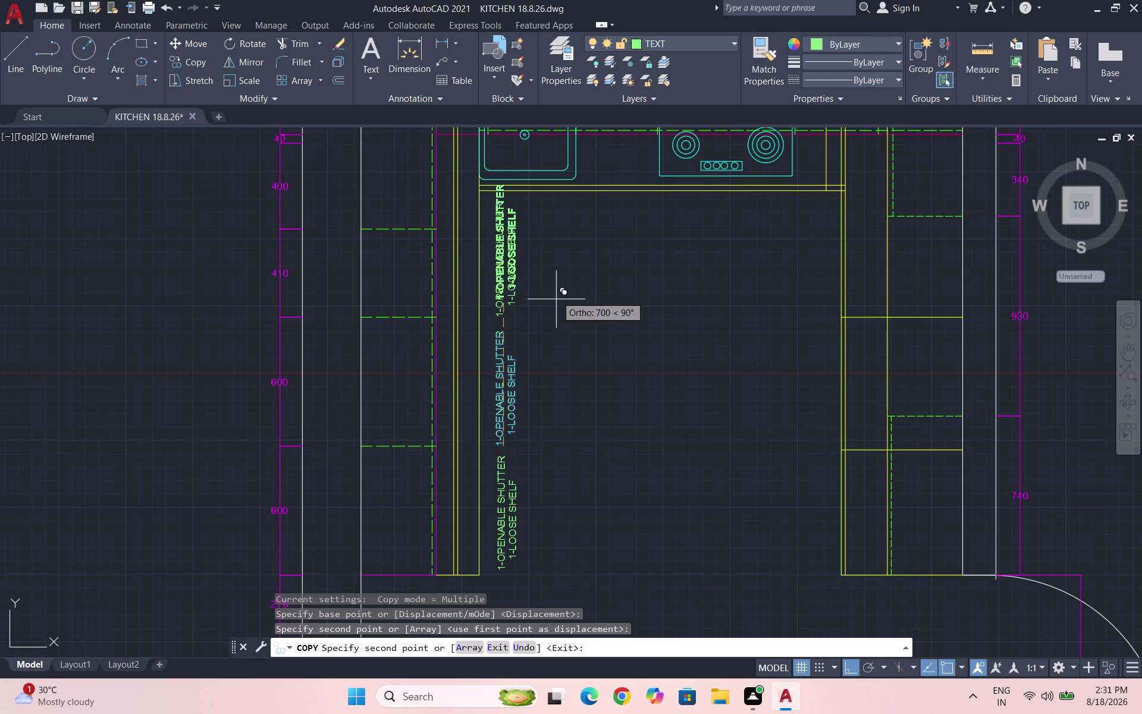
key(Escape)
Retype the top label's second line as 1- FIX SHELF.
double_click(512, 261)
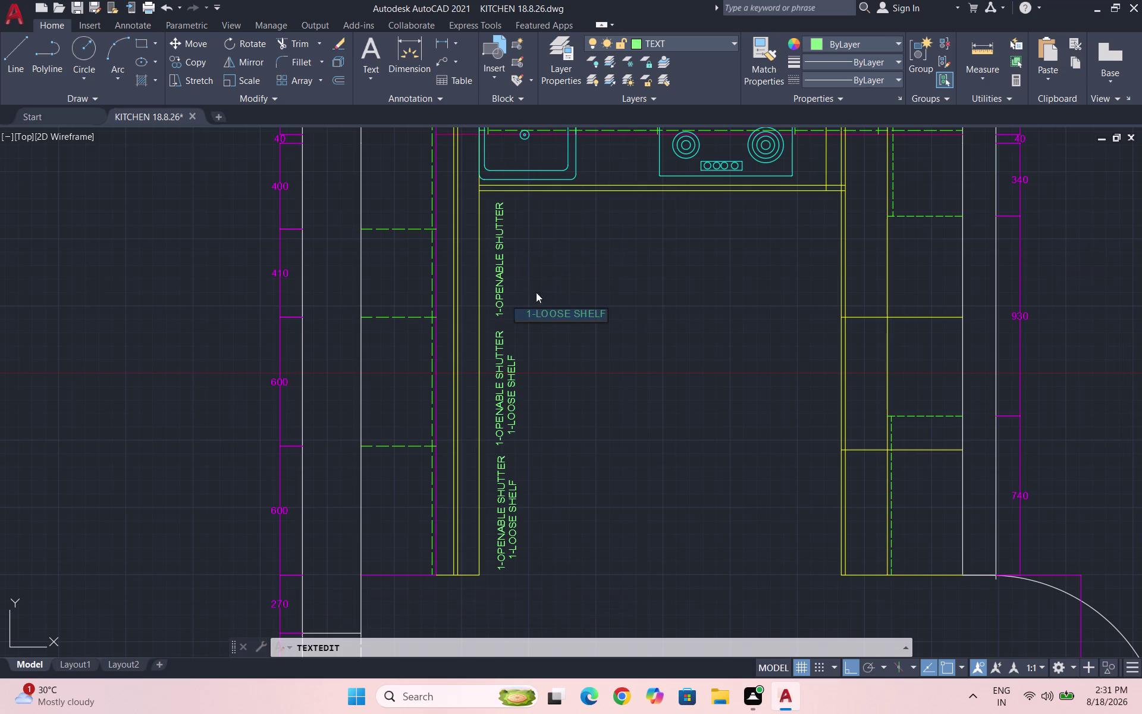
text(1)
text(- FIC.)
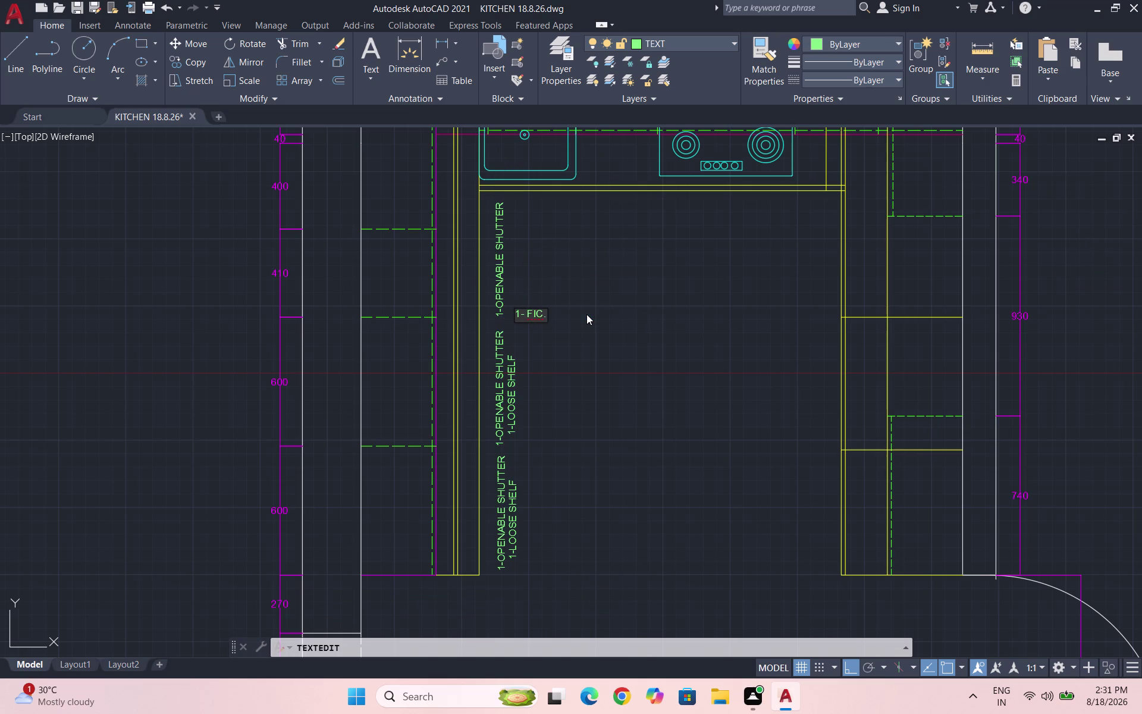
key(BackSpace)
key(BackSpace)
text(X)
text(.SHEL)
key(f)
click(603, 319)
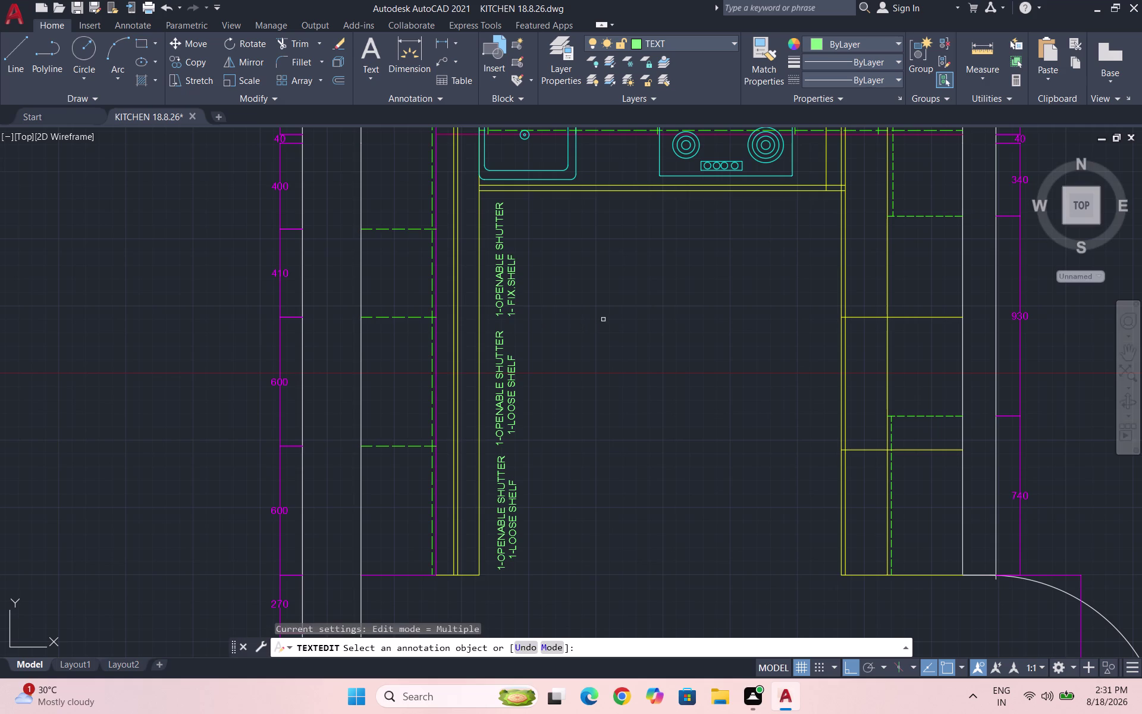
Correct the spacing in the FIX SHELF line and exit text editing.
double_click(513, 277)
click(518, 311)
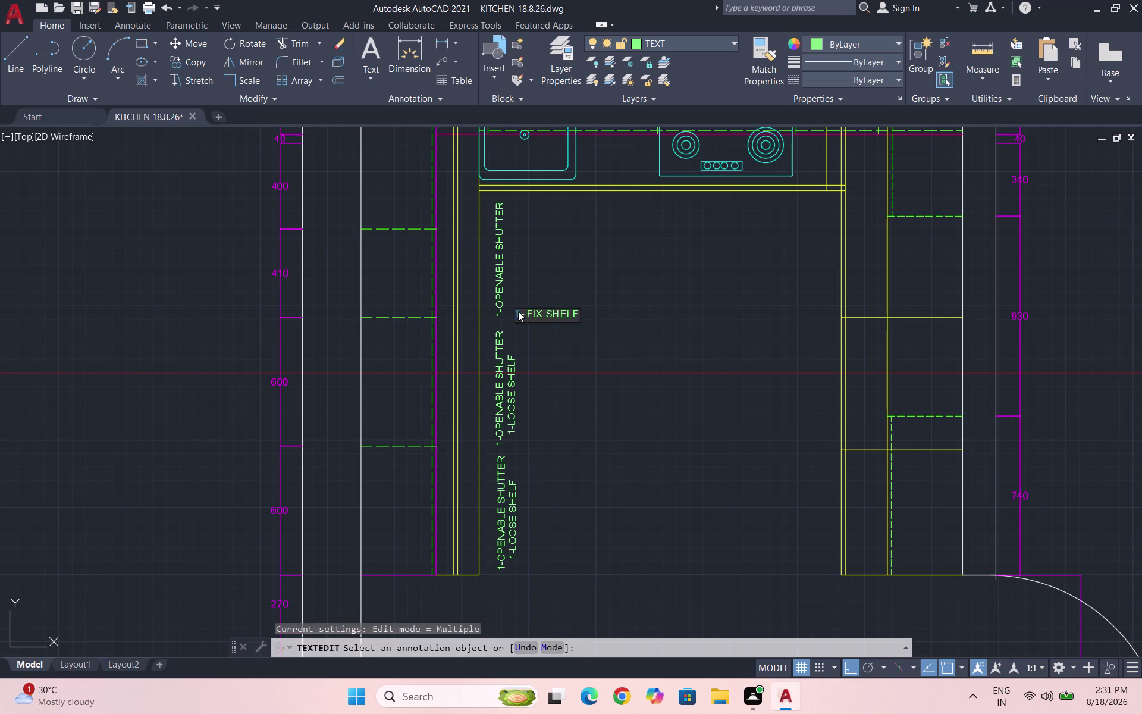
key(Left)
key(space)
key(space)
key(space)
key(space)
key(Return)
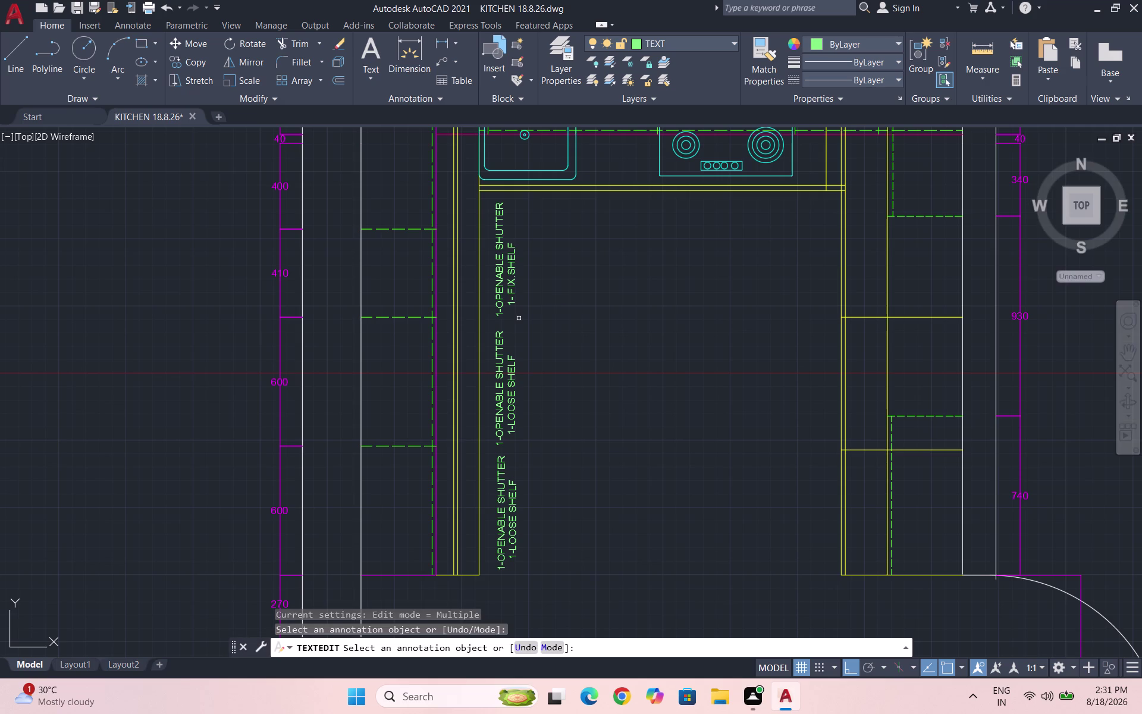
Save the drawing.
key(ctrl+s)
scroll(down, 3)
scroll(down, 3)
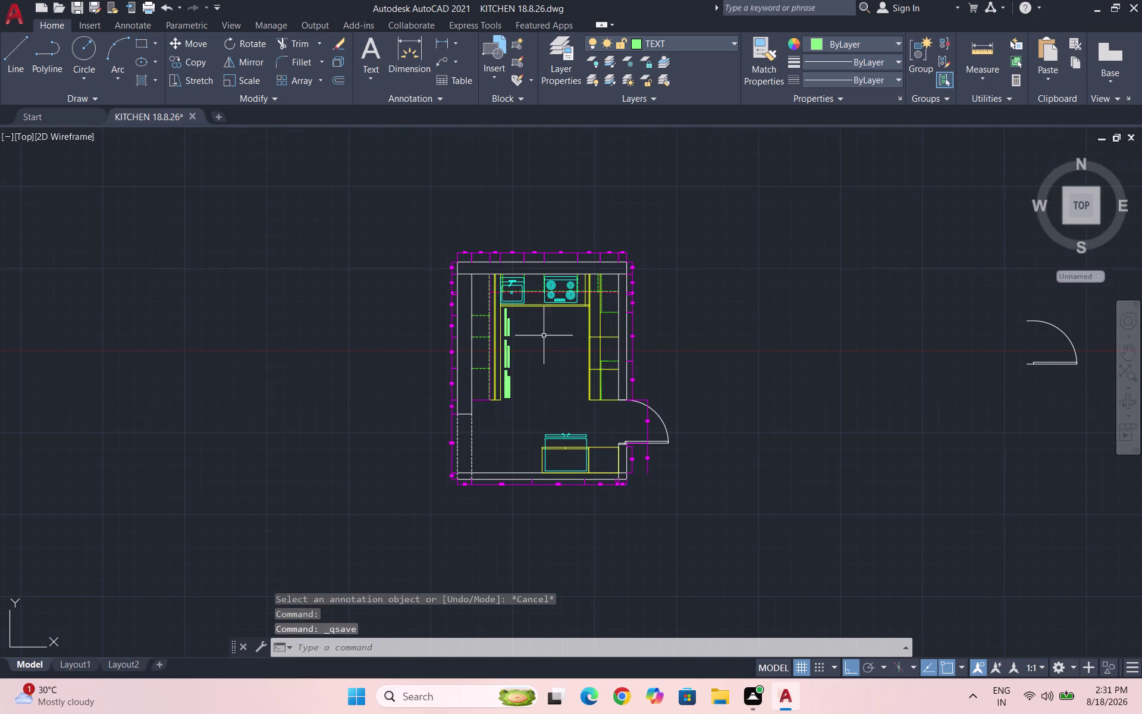
Copy both label lines, Ortho off, into the outer upper-left corner cabinet unit.
scroll(up, 3)
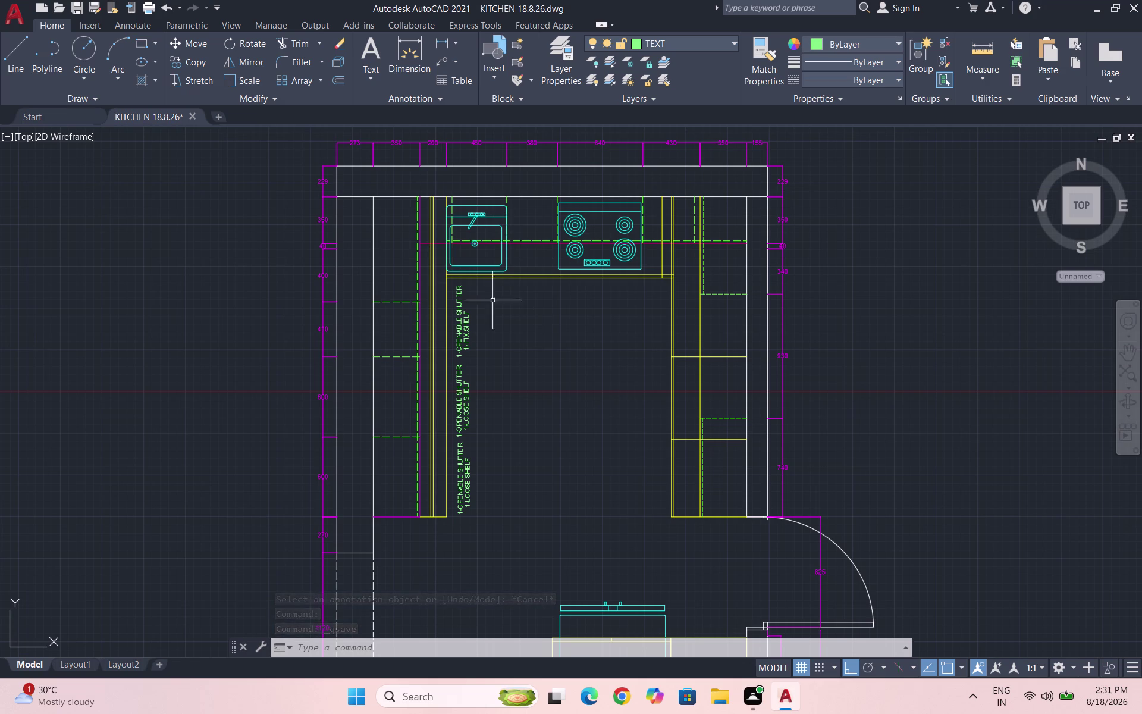
scroll(up, 3)
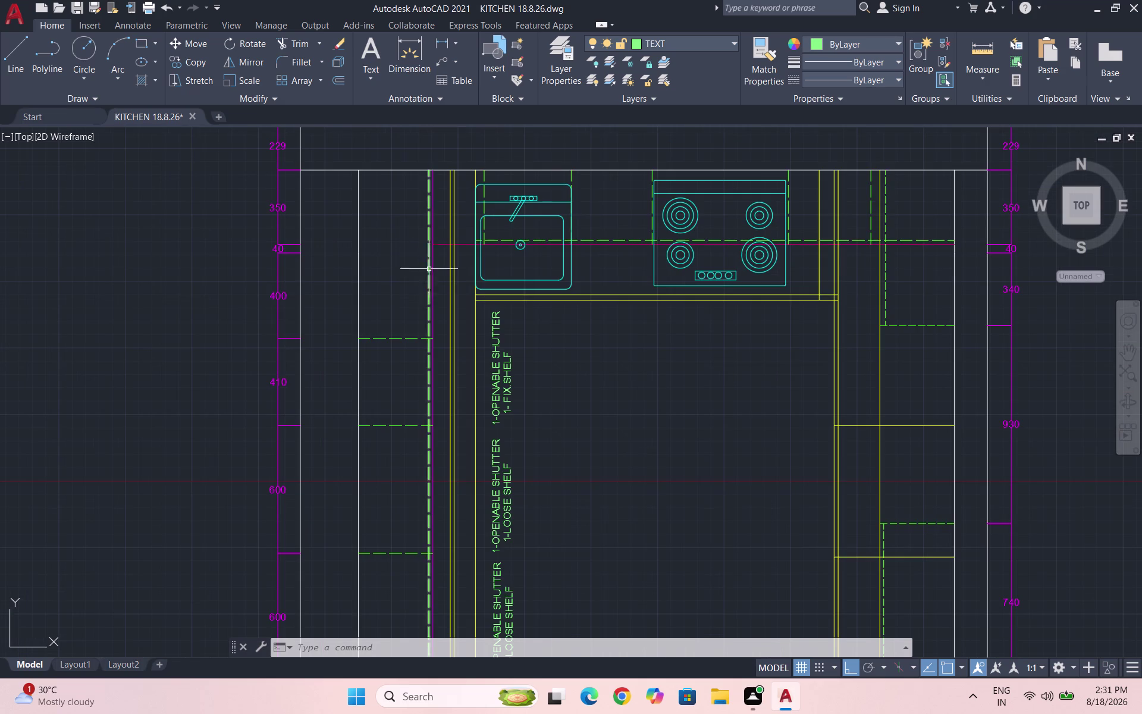
key(d)
key(Escape)
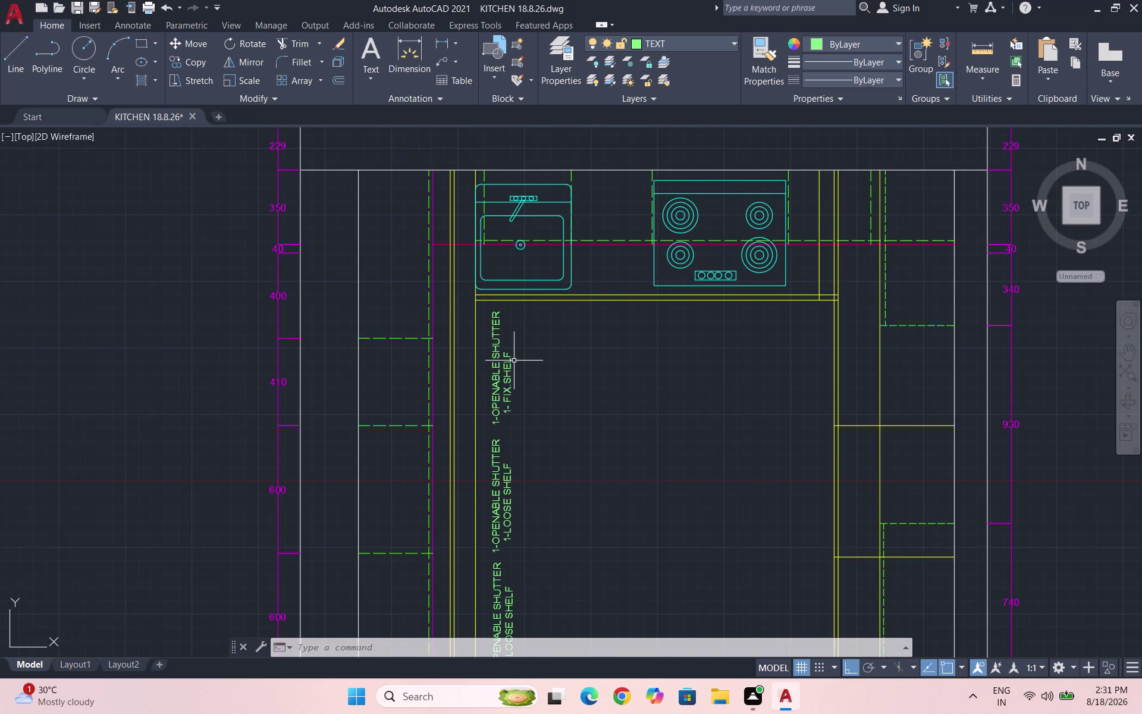
click(514, 361)
click(493, 349)
text(CO)
key(Return)
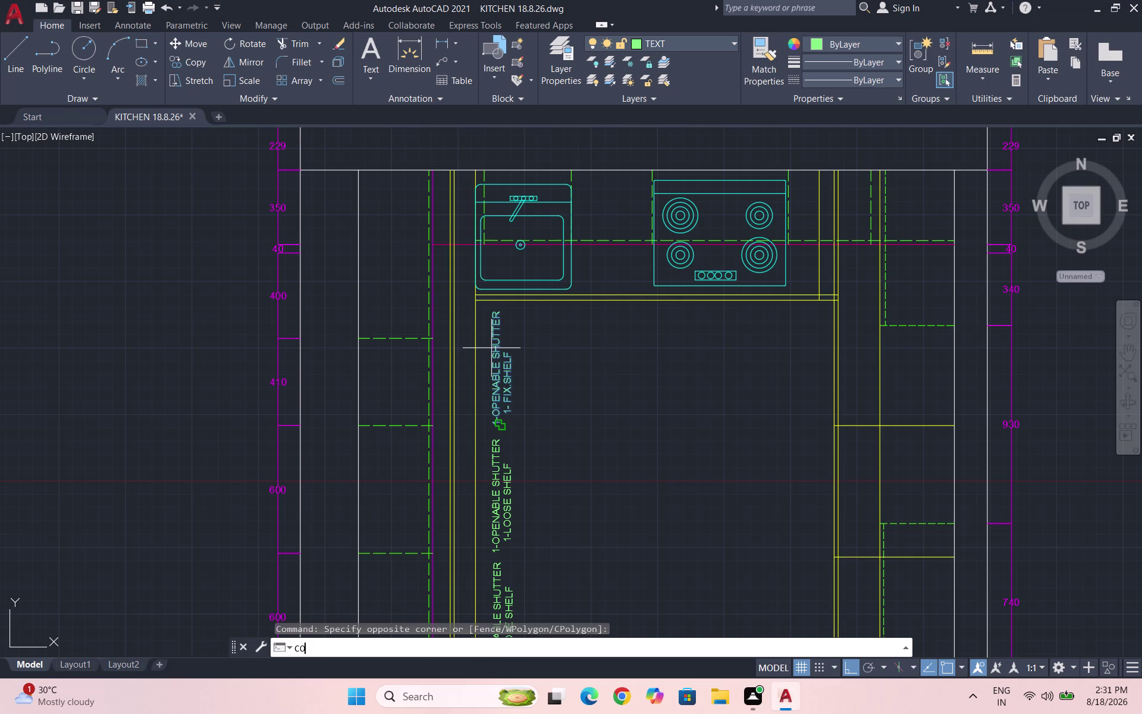
click(496, 355)
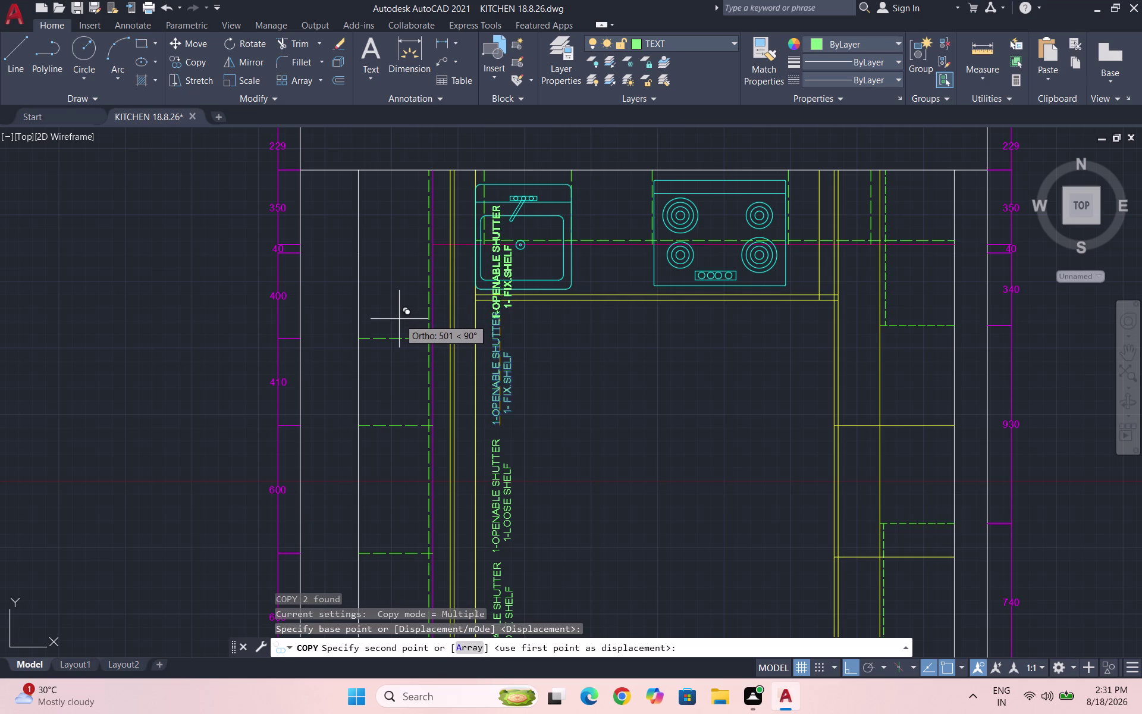
key(F8)
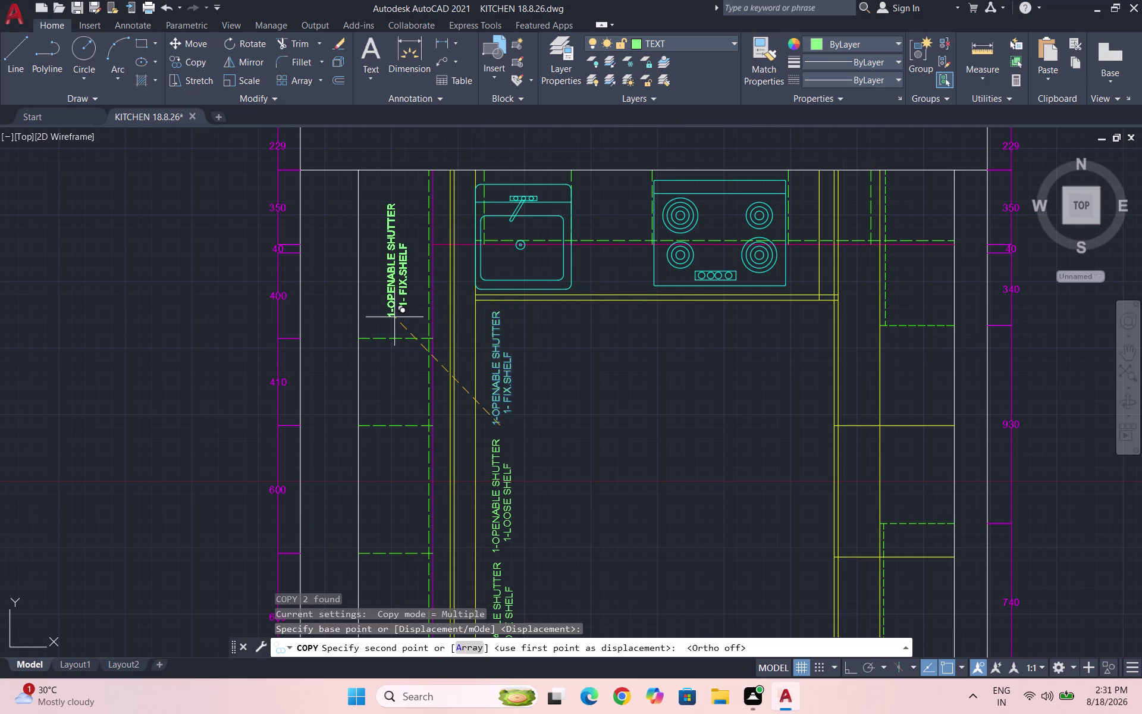
click(394, 317)
Open the copied shutter line for editing and clear its old wording.
key(Escape)
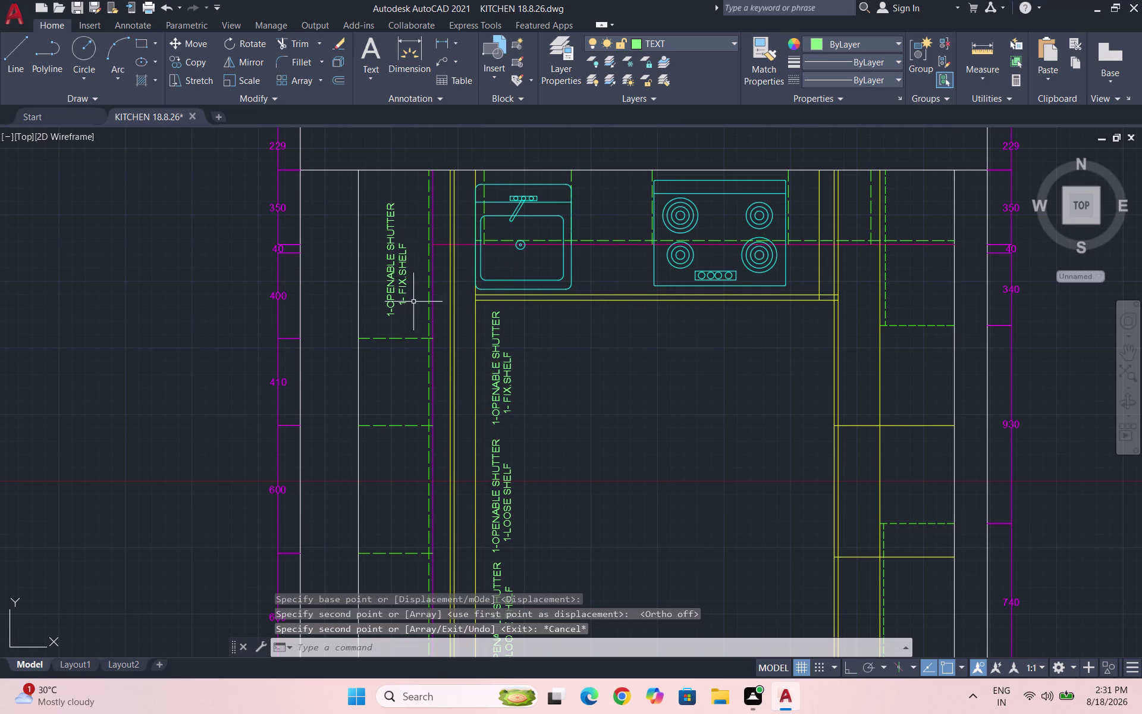
click(398, 261)
double_click(387, 260)
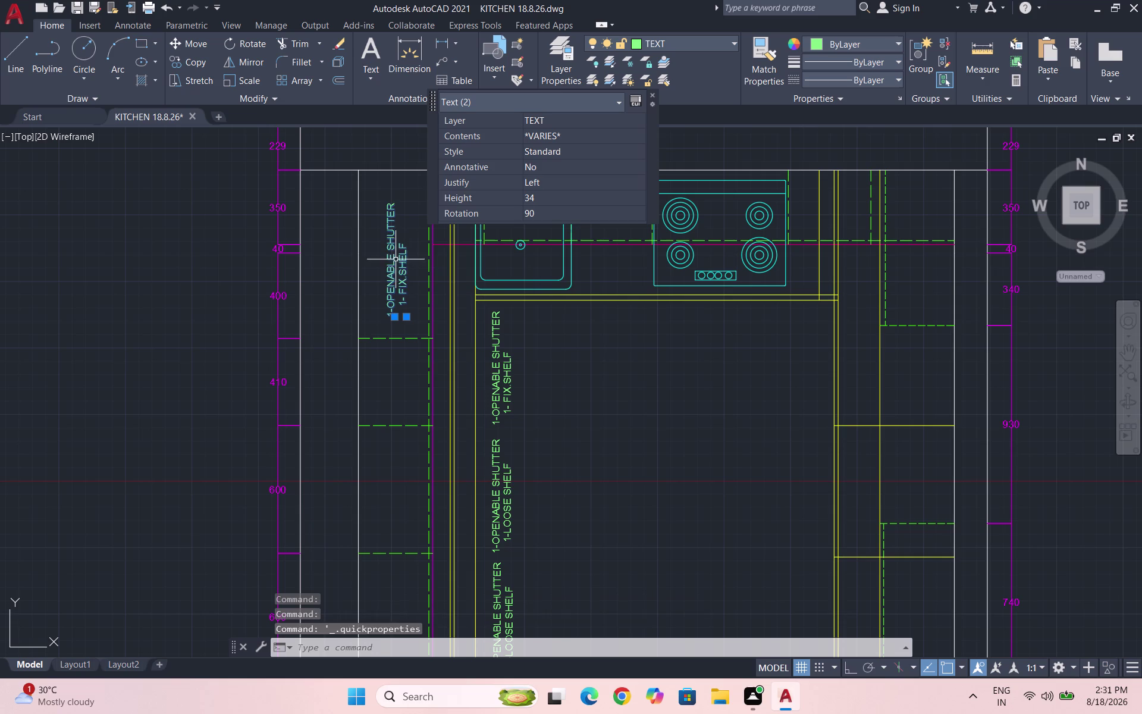
click(404, 262)
double_click(384, 269)
click(396, 269)
key(Escape)
triple_click(387, 268)
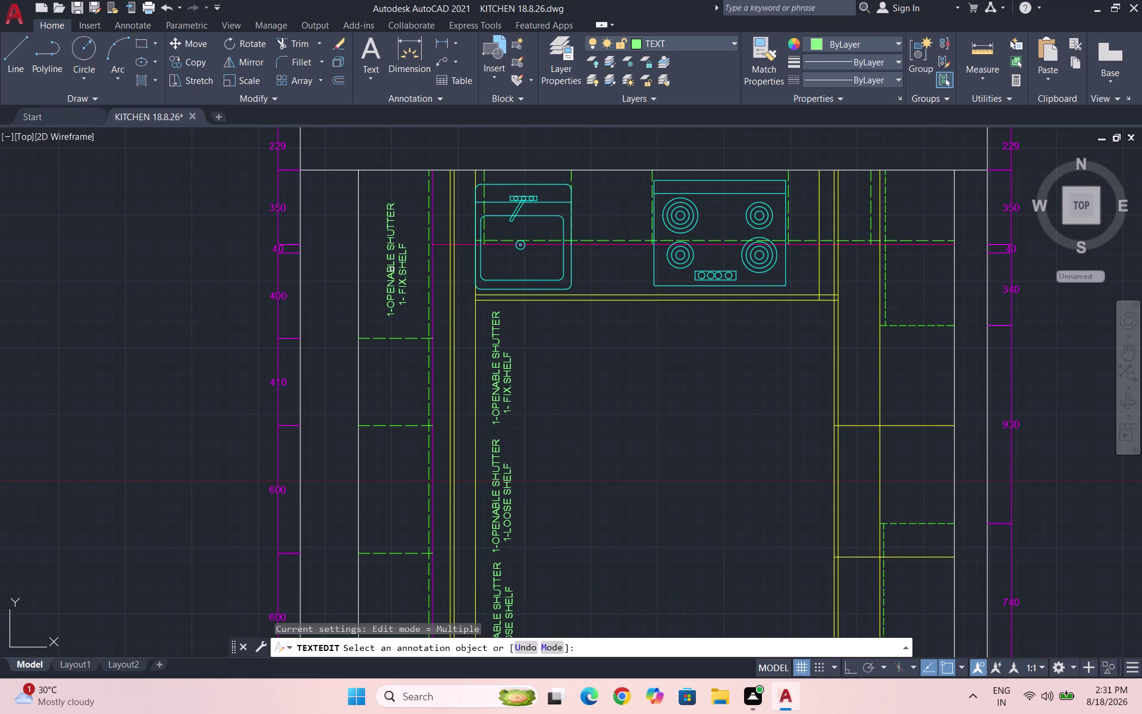
triple_click(399, 271)
triple_click(393, 273)
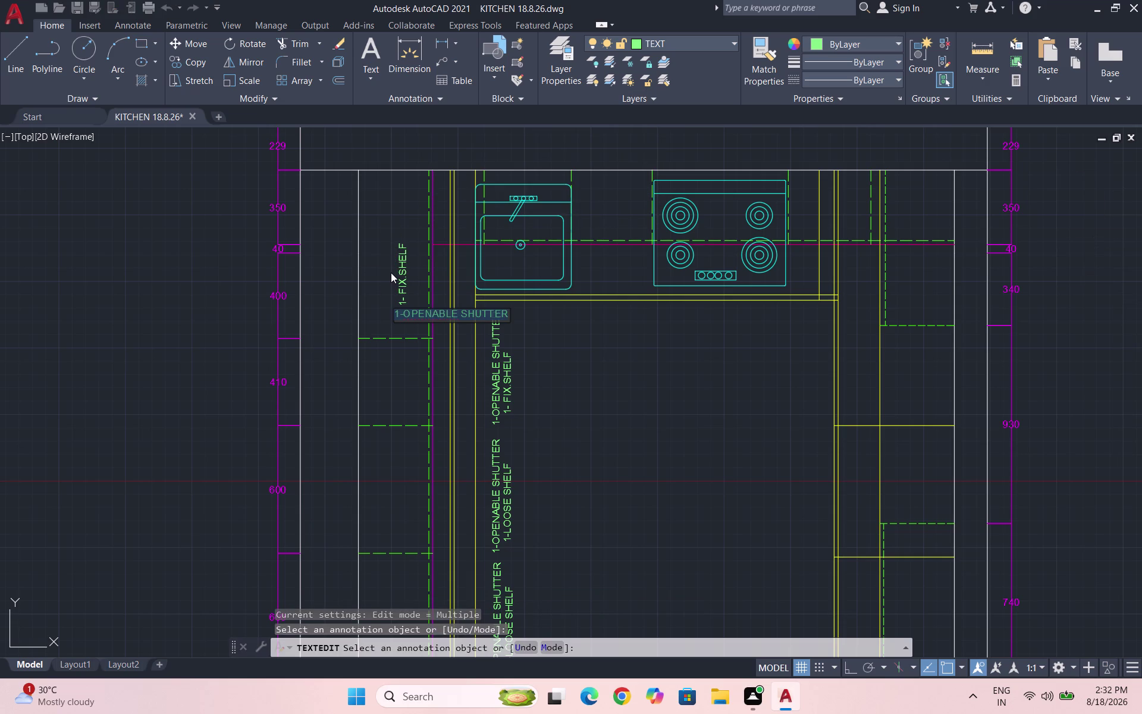
click(391, 272)
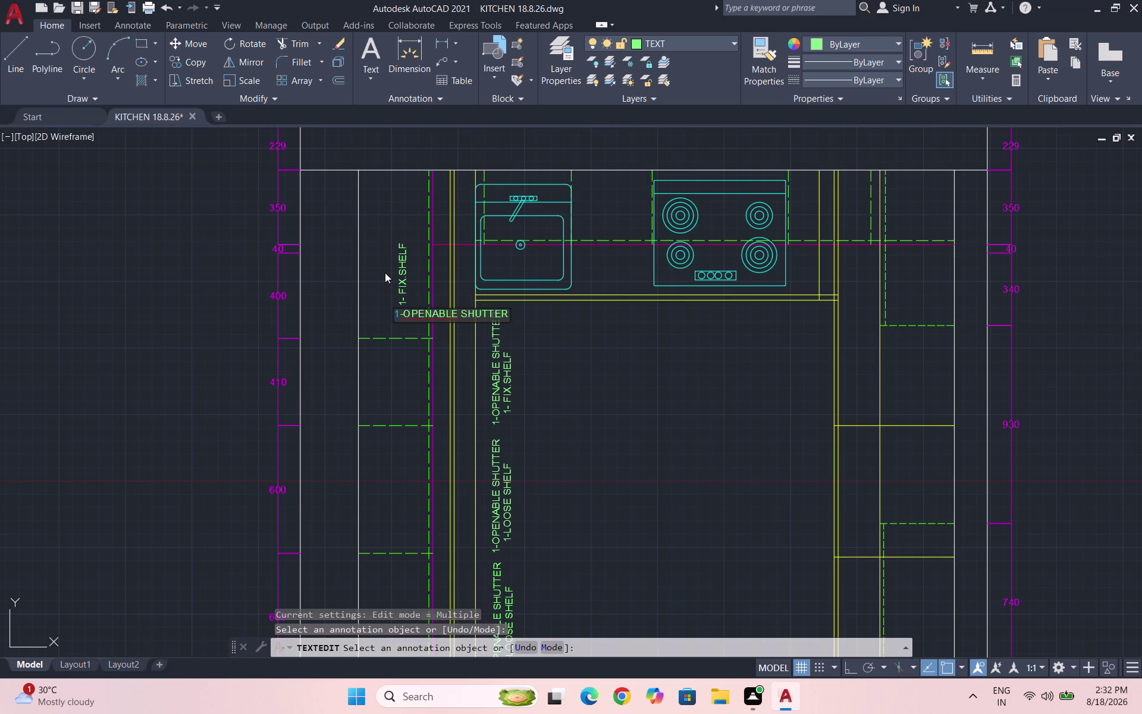
text(BLI)
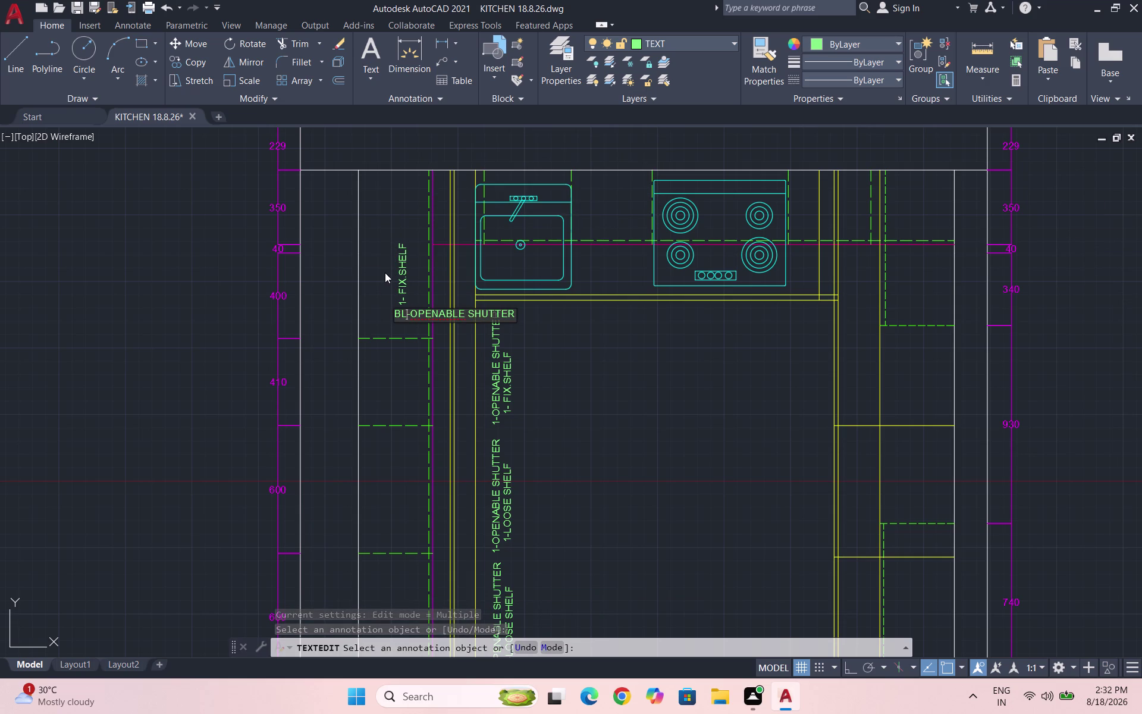
text(ND)
key(Right)
key(Right)
key(Right)
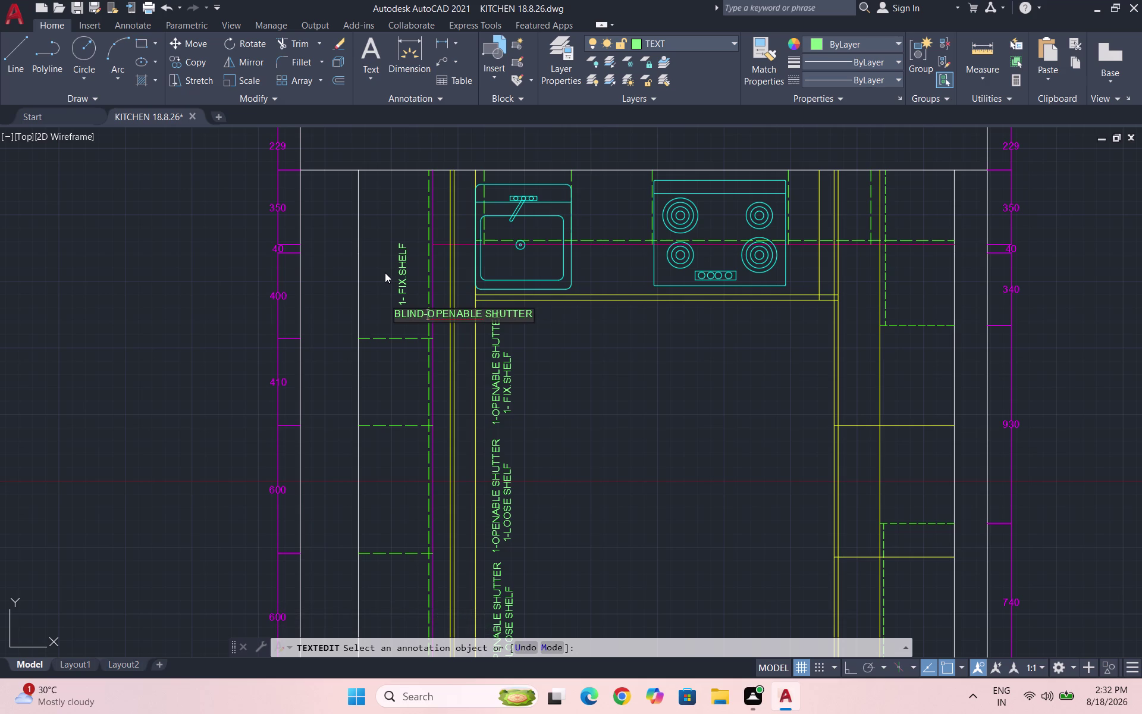
key(Delete)
key(BackSpace)
key(BackSpace)
key(BackSpace)
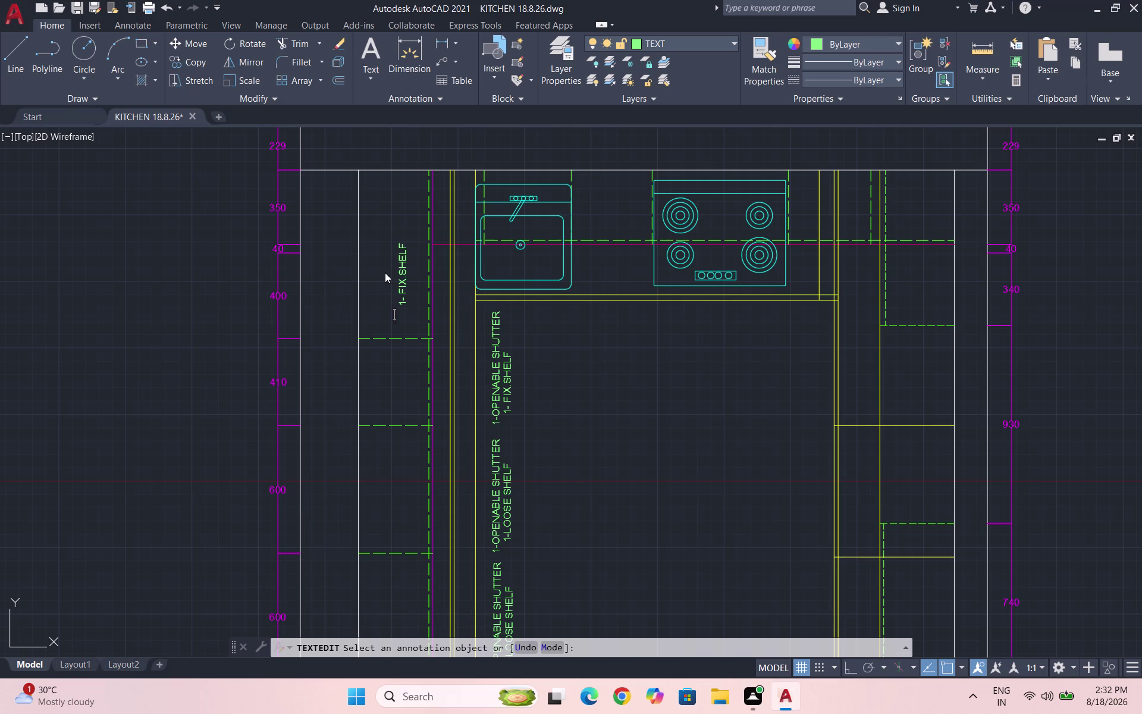
Retype the line as BLIND CORNER UNIT and erase the 1- FIX SHELF line.
text(BLIN)
text(D)
key(space)
key(c)
text(ORNER U)
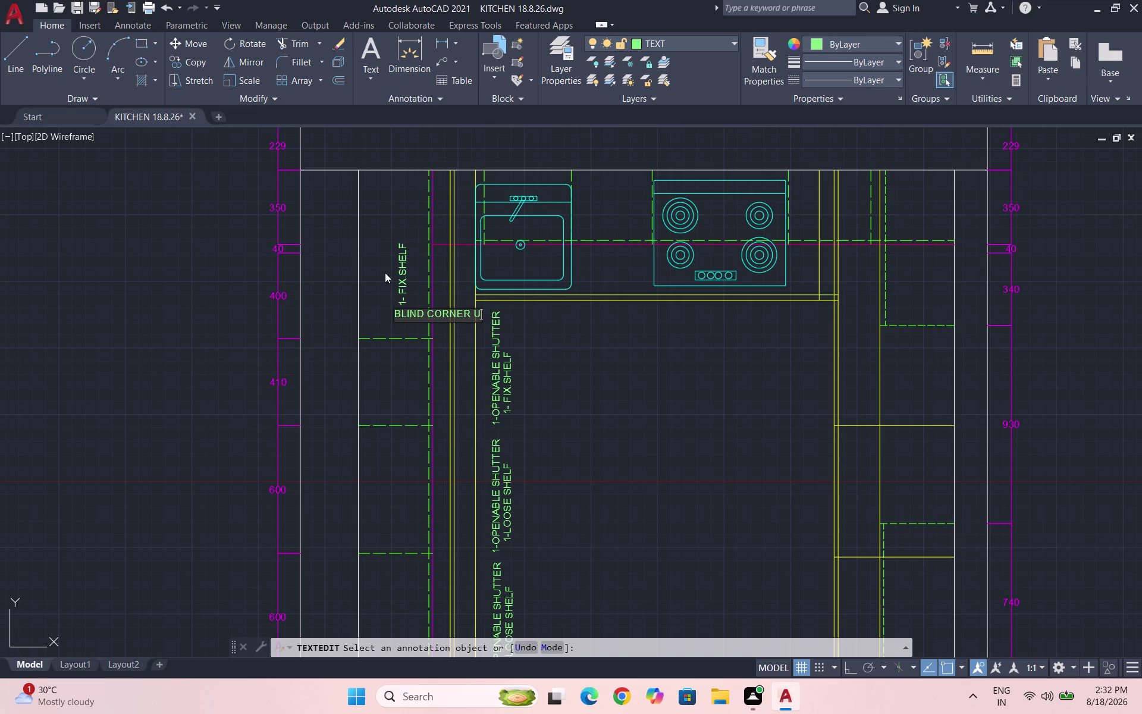
text(NIT)
key(Return)
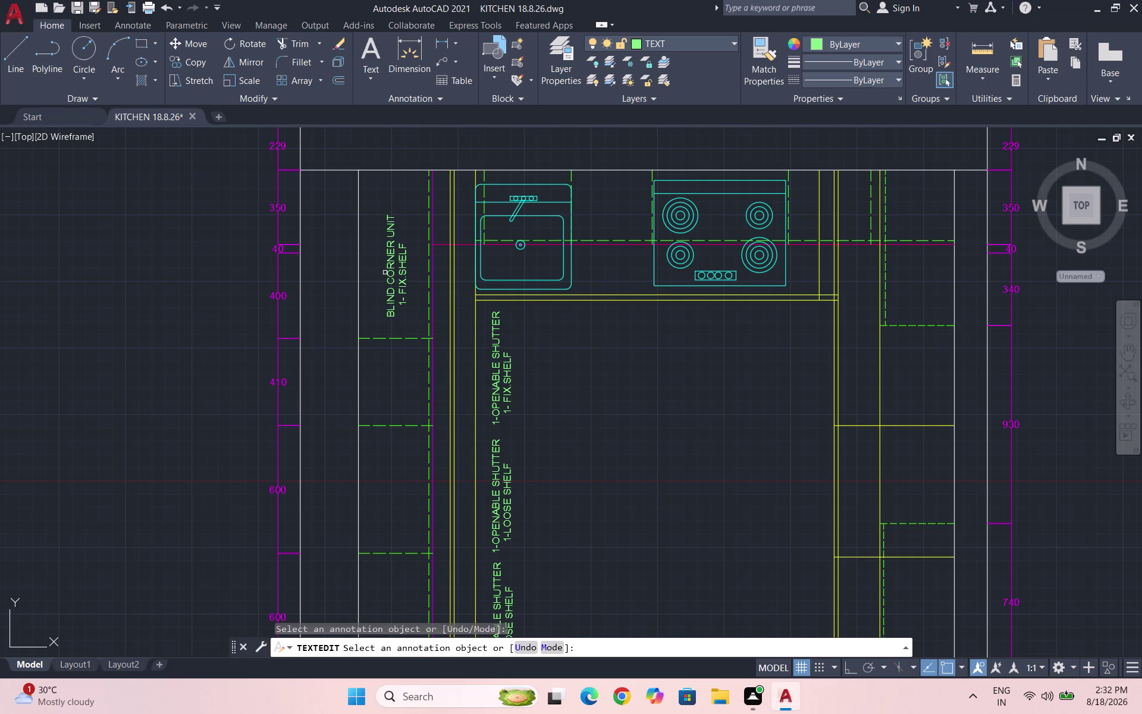
key(Escape)
click(404, 270)
key(Delete)
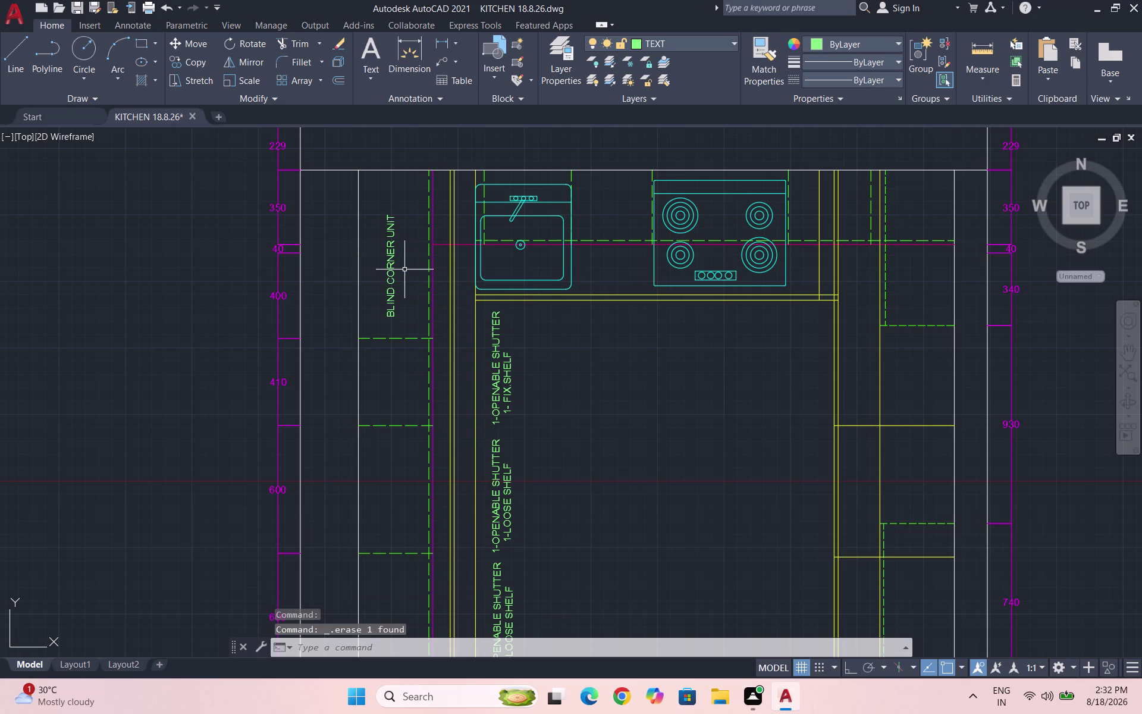
Move the BLIND CORNER UNIT label down into the corner unit, undoing a misplaced retry.
click(399, 248)
click(385, 248)
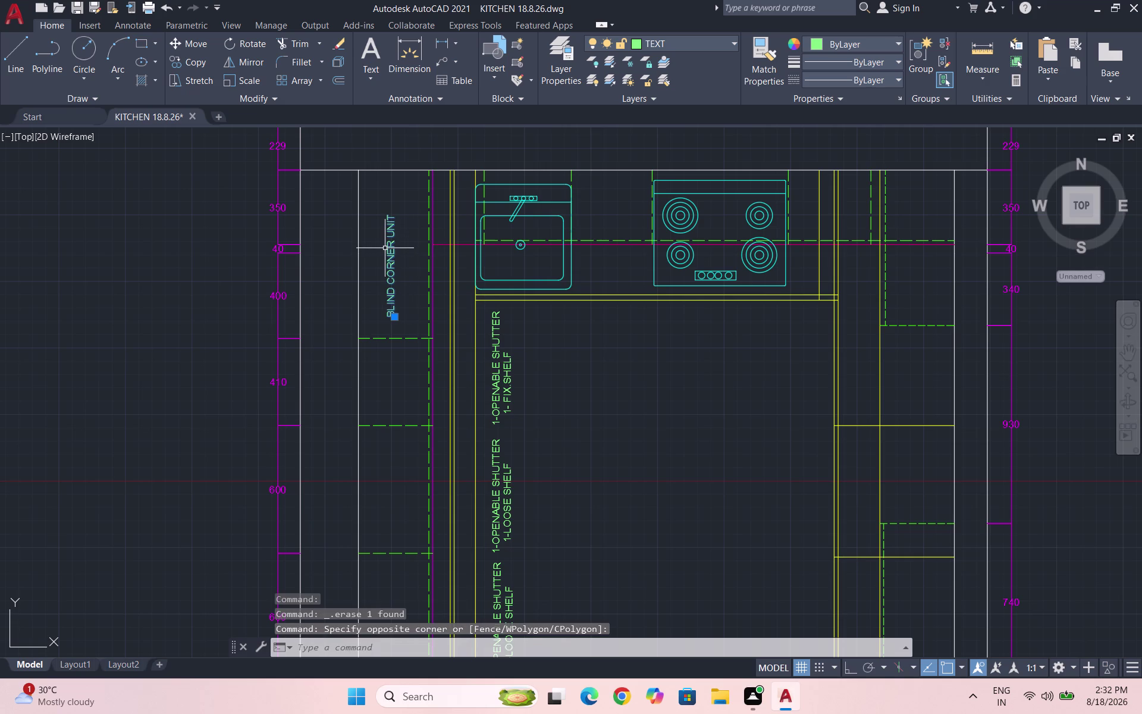
key(m)
key(Return)
click(389, 242)
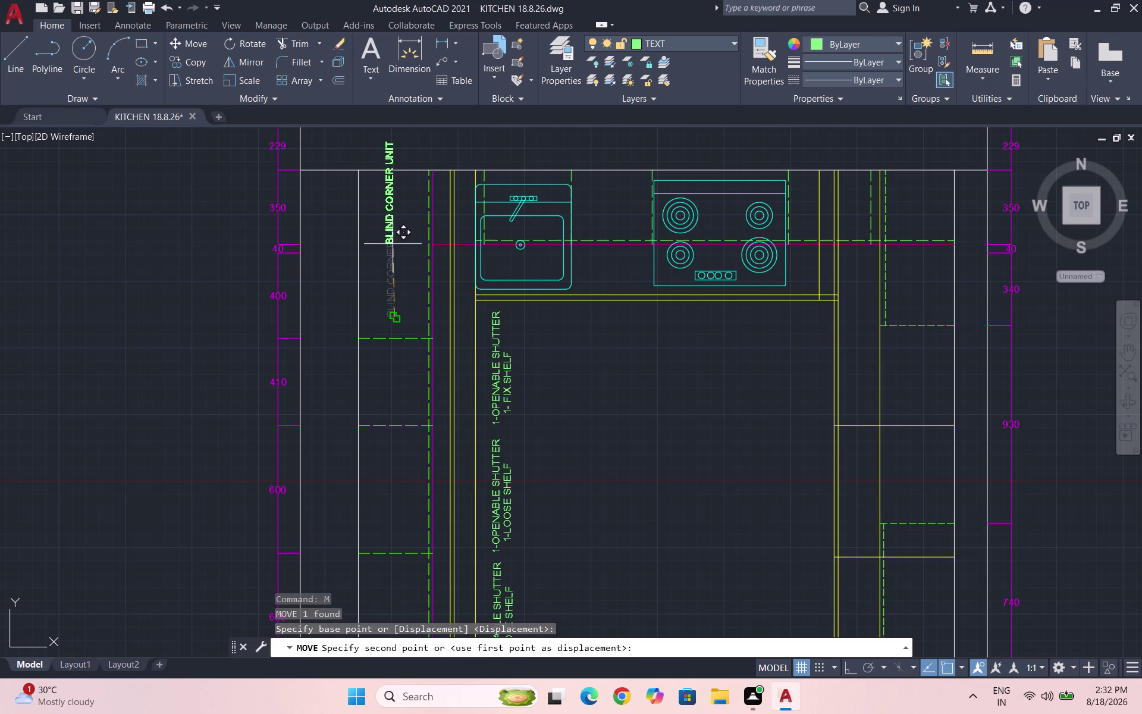
click(400, 314)
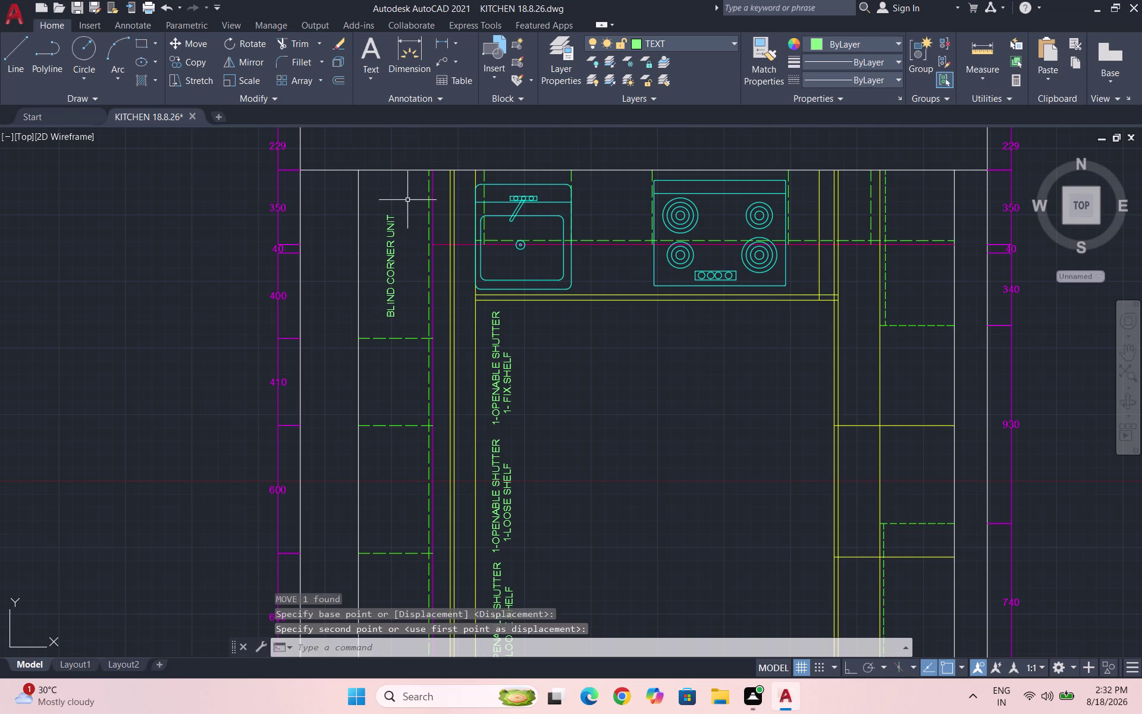
click(388, 216)
key(m)
key(Return)
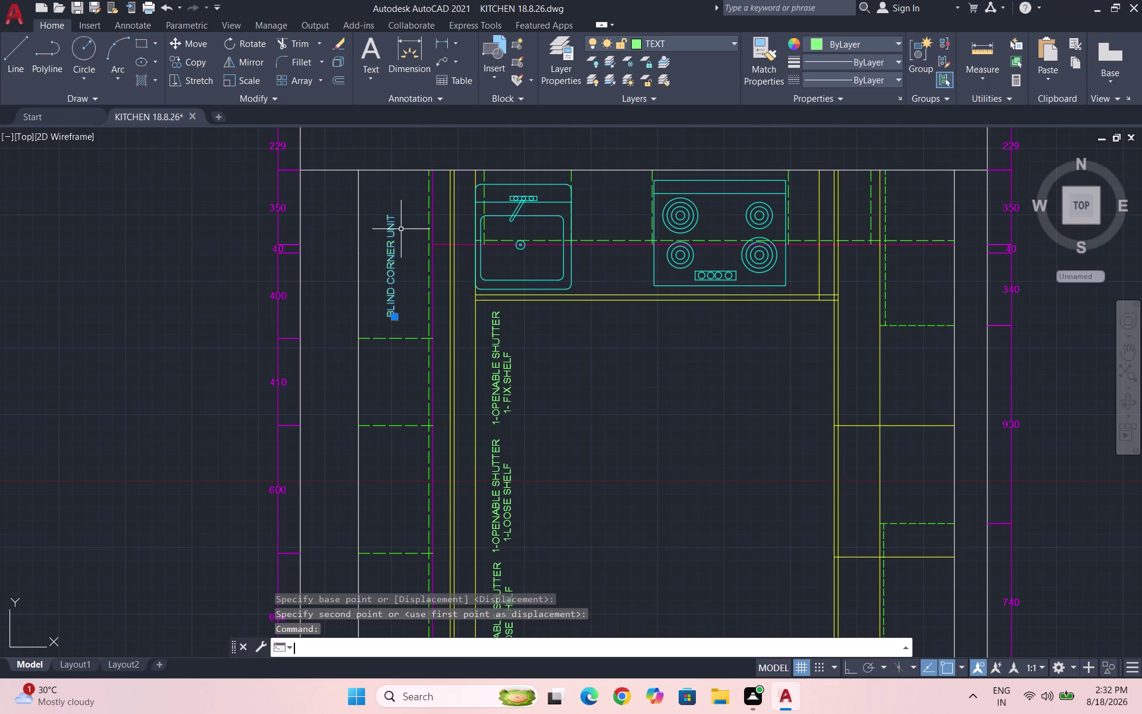
scroll(up, 3)
click(385, 256)
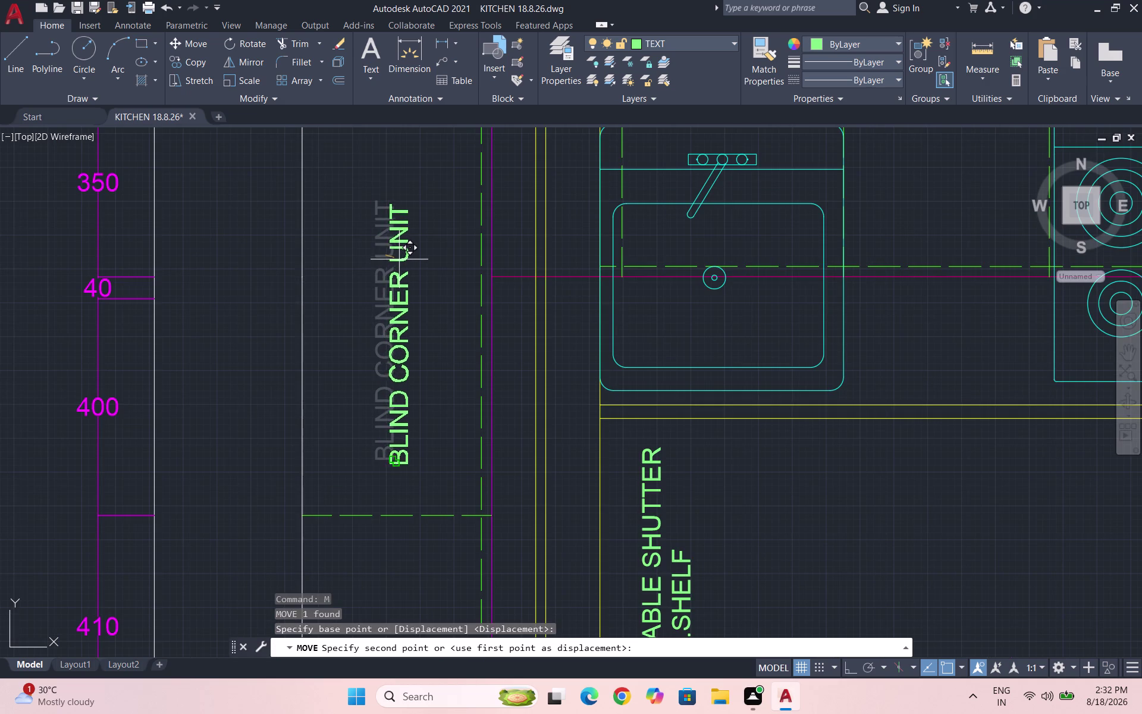
click(399, 254)
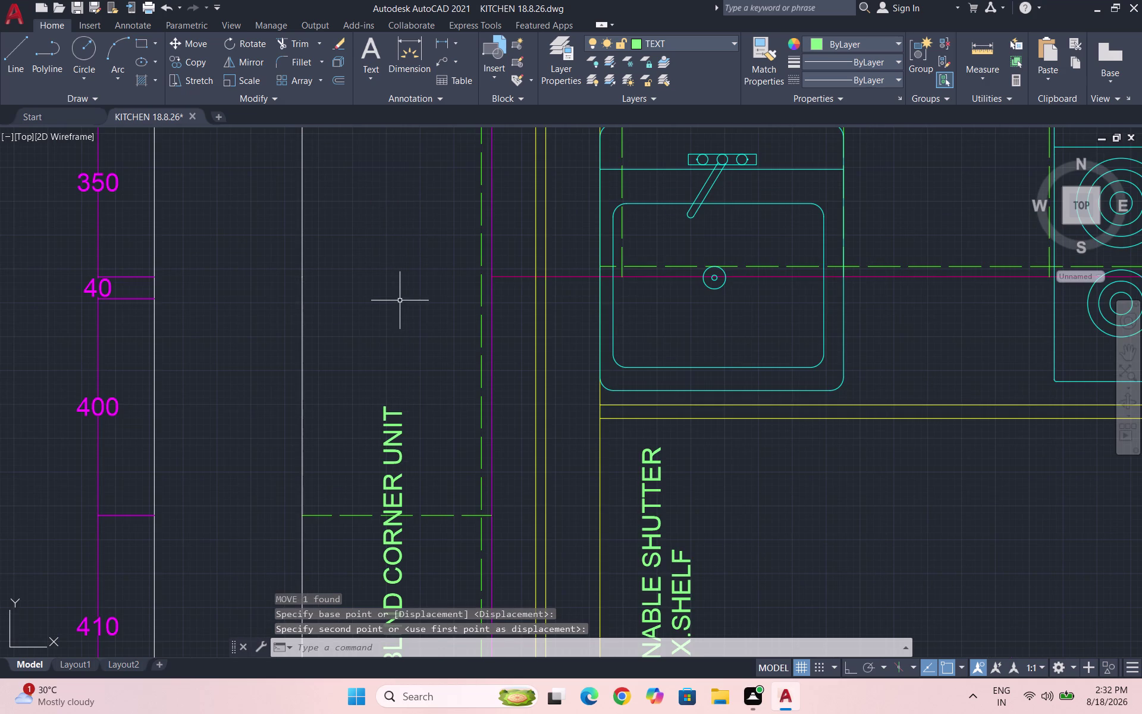
key(ctrl+z)
Reselect the BLIND CORNER UNIT label and shift it lower inside the corner cabinet.
drag(410, 292, 412, 286)
click(392, 250)
key(m)
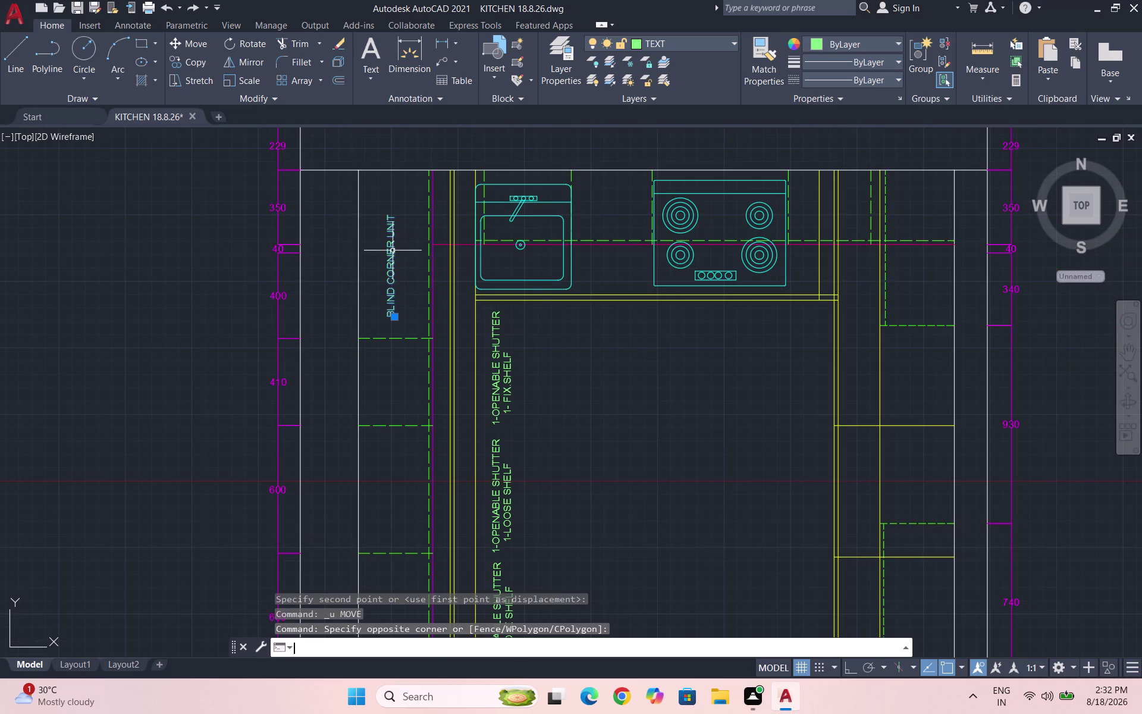
key(Return)
click(394, 250)
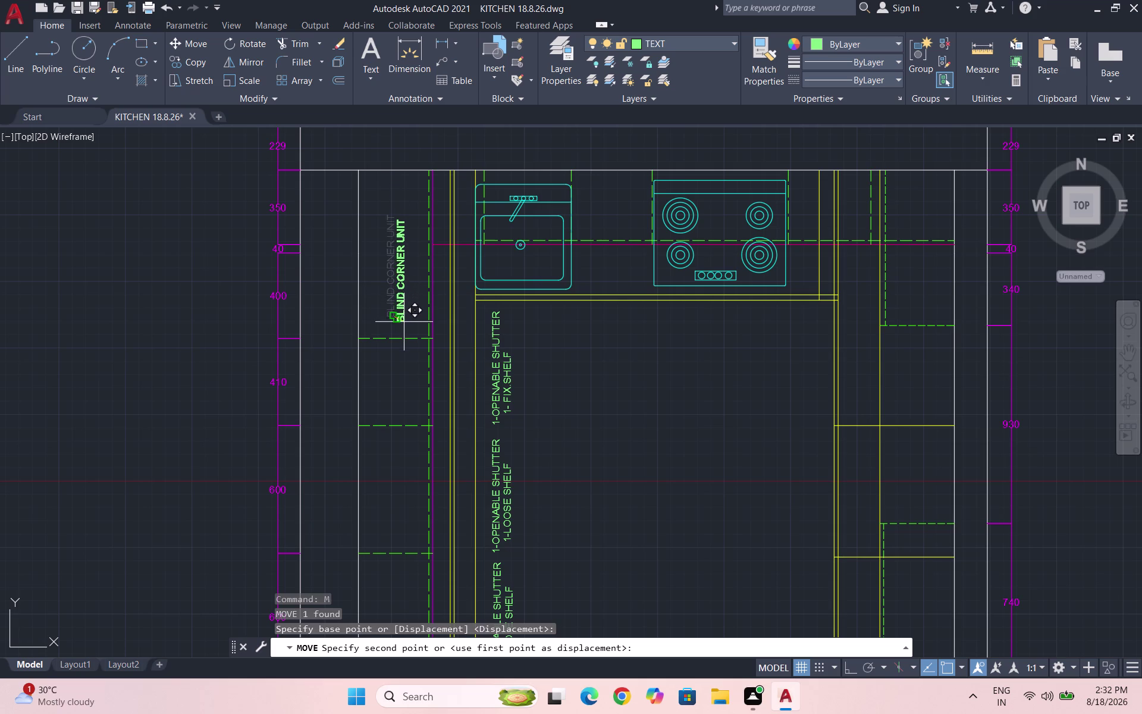
click(406, 319)
scroll(down, 3)
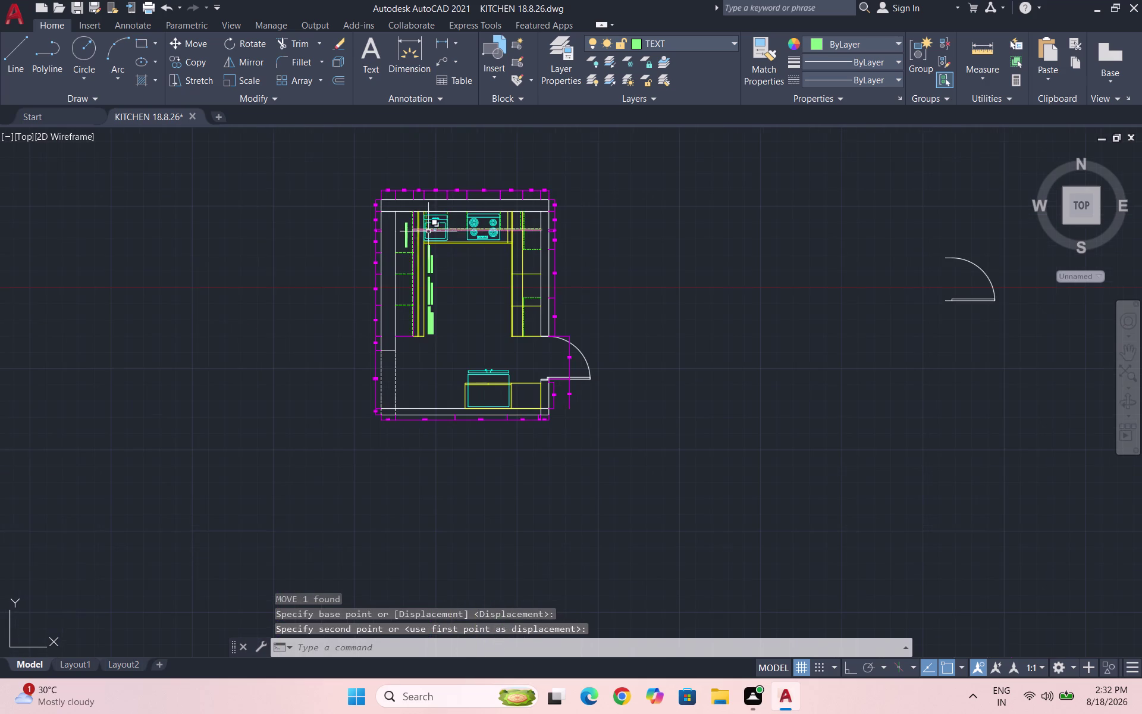
scroll(up, 3)
drag(401, 314, 391, 312)
click(361, 301)
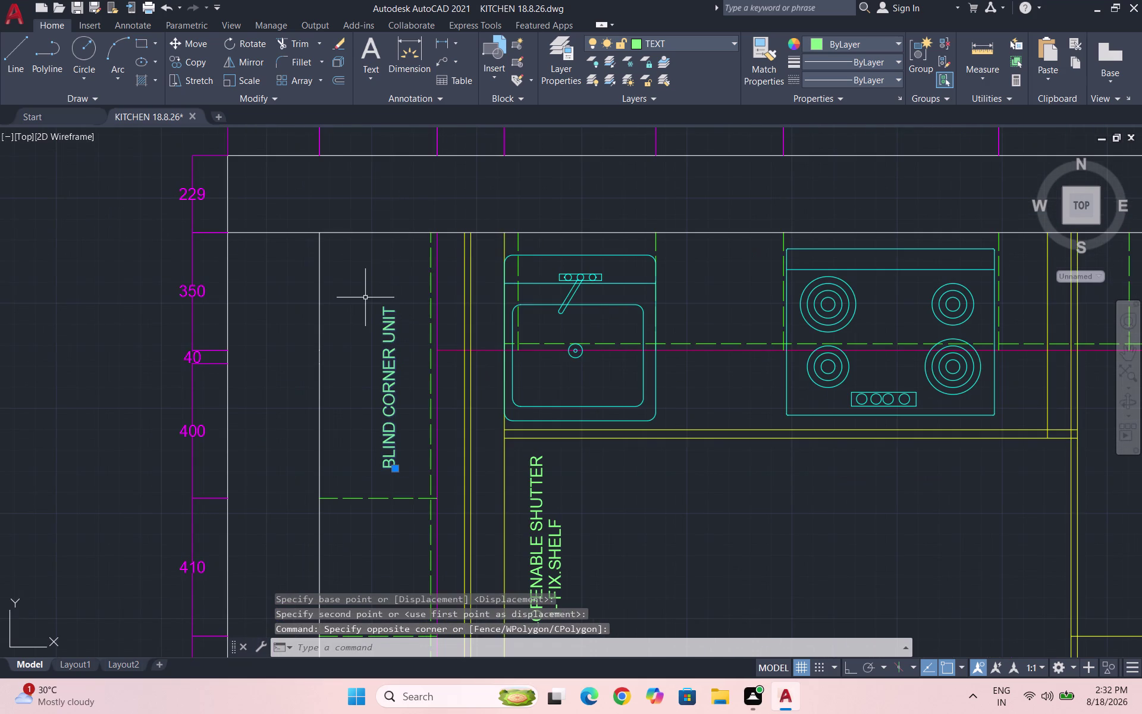
key(m)
key(Return)
click(386, 320)
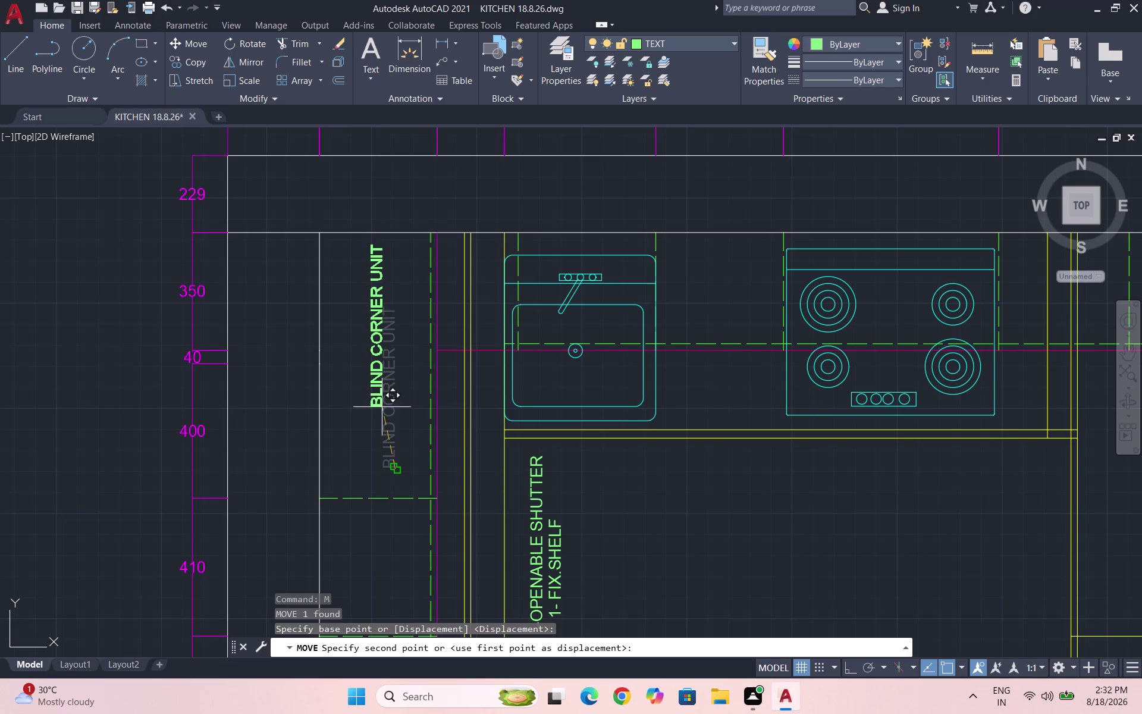
click(382, 460)
Move the label again with ortho toggled via F8 to place it in the corner unit.
drag(401, 355, 394, 342)
click(338, 277)
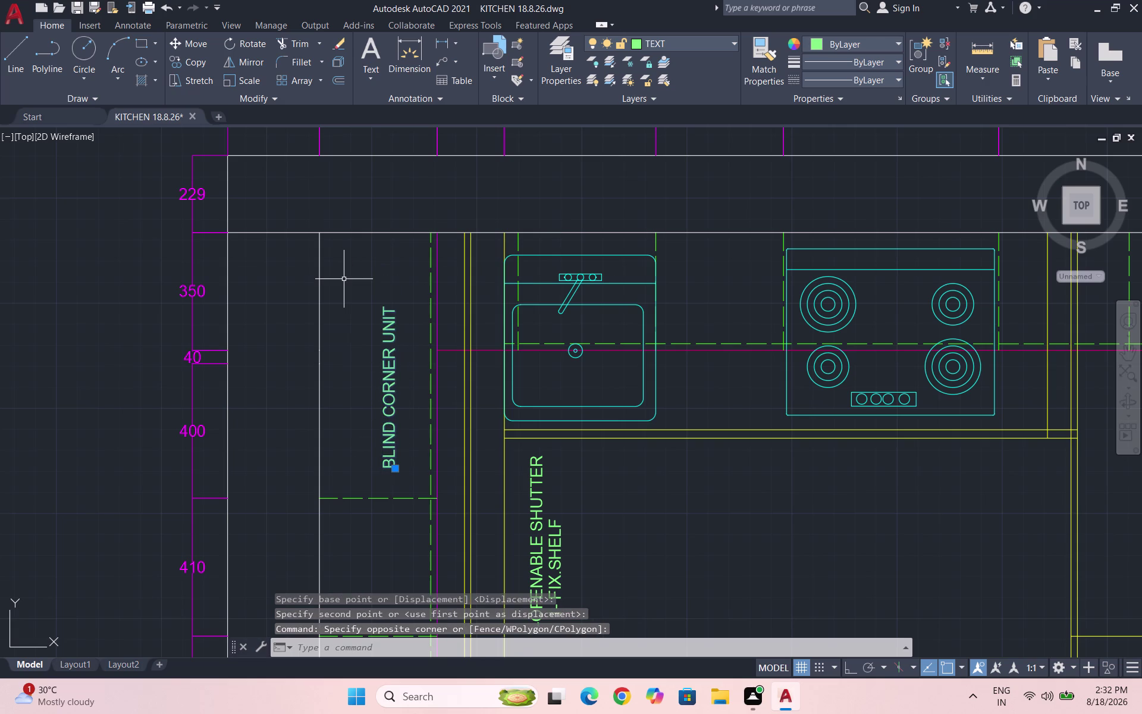
key(F8)
key(m)
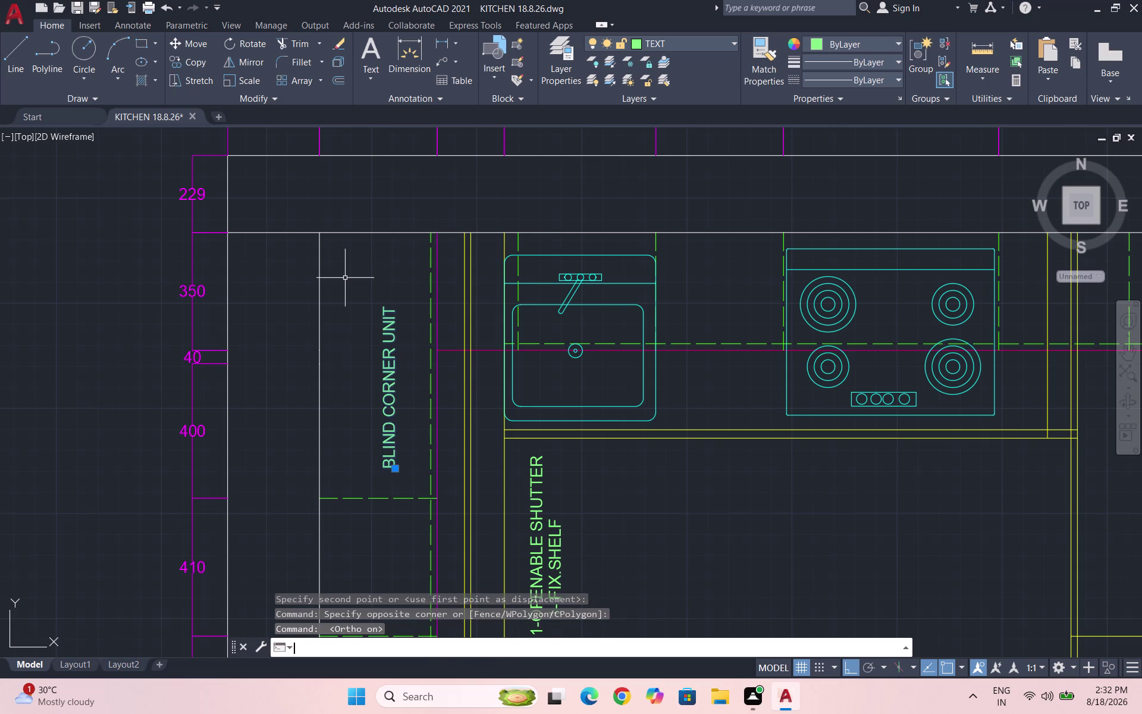
key(Return)
click(388, 344)
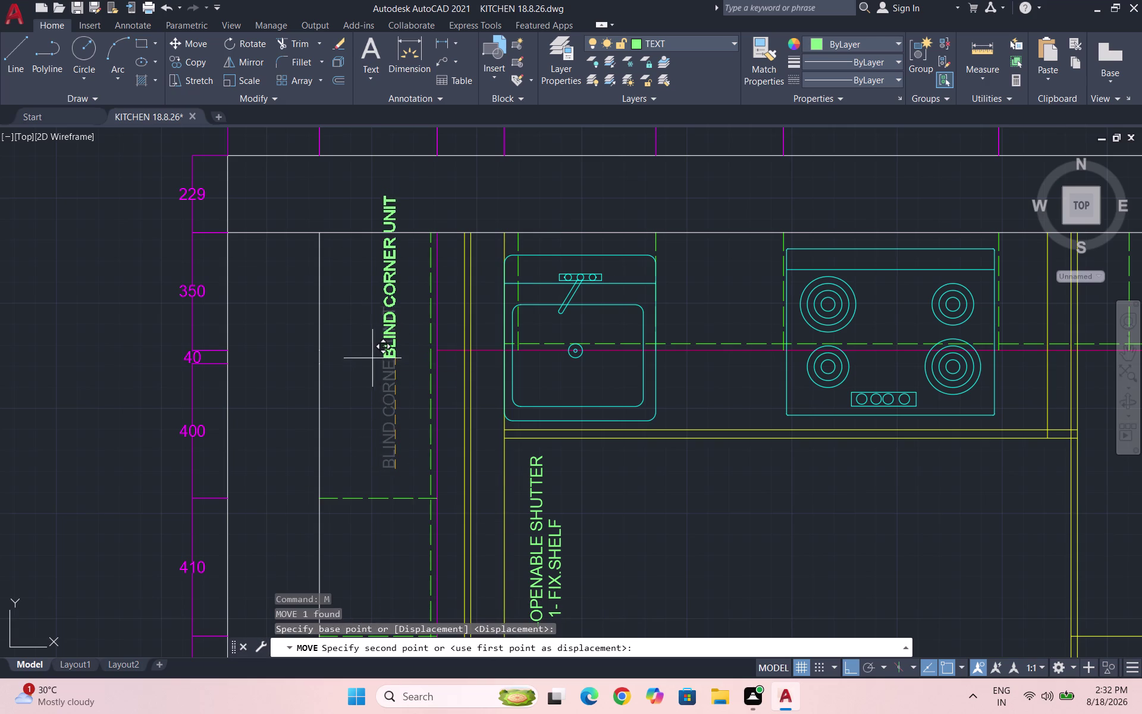
key(F8)
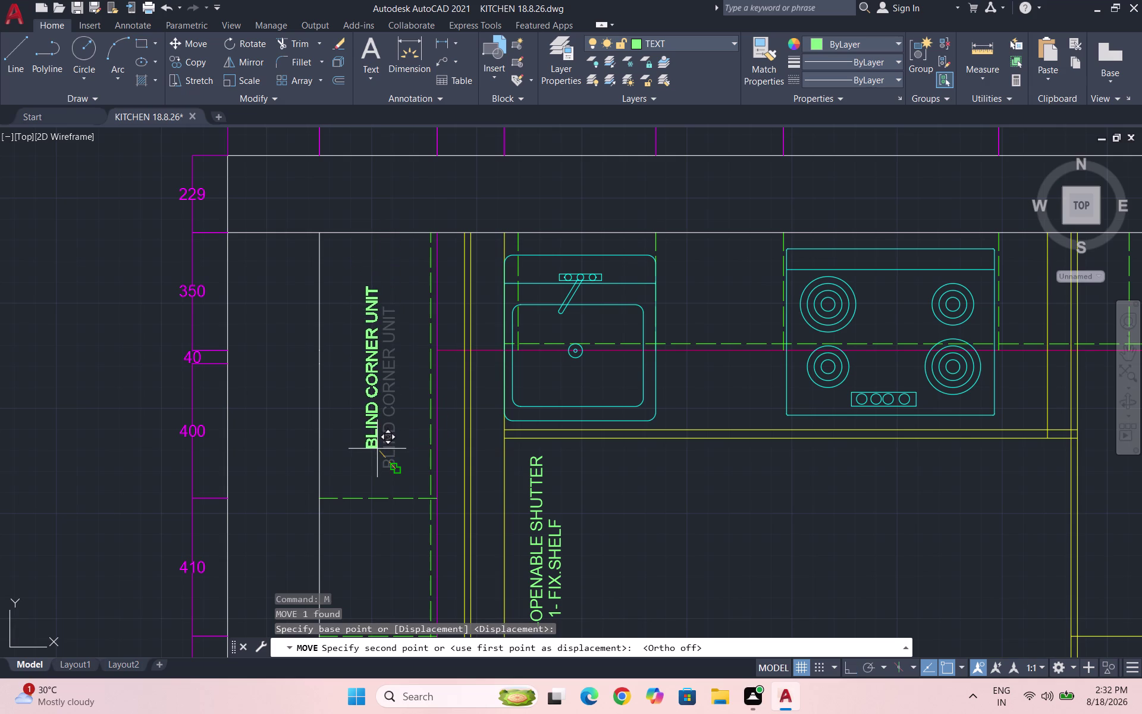
click(377, 449)
Try another move of the label, then cancel and undo the last placement.
drag(406, 337, 399, 312)
click(376, 300)
key(m)
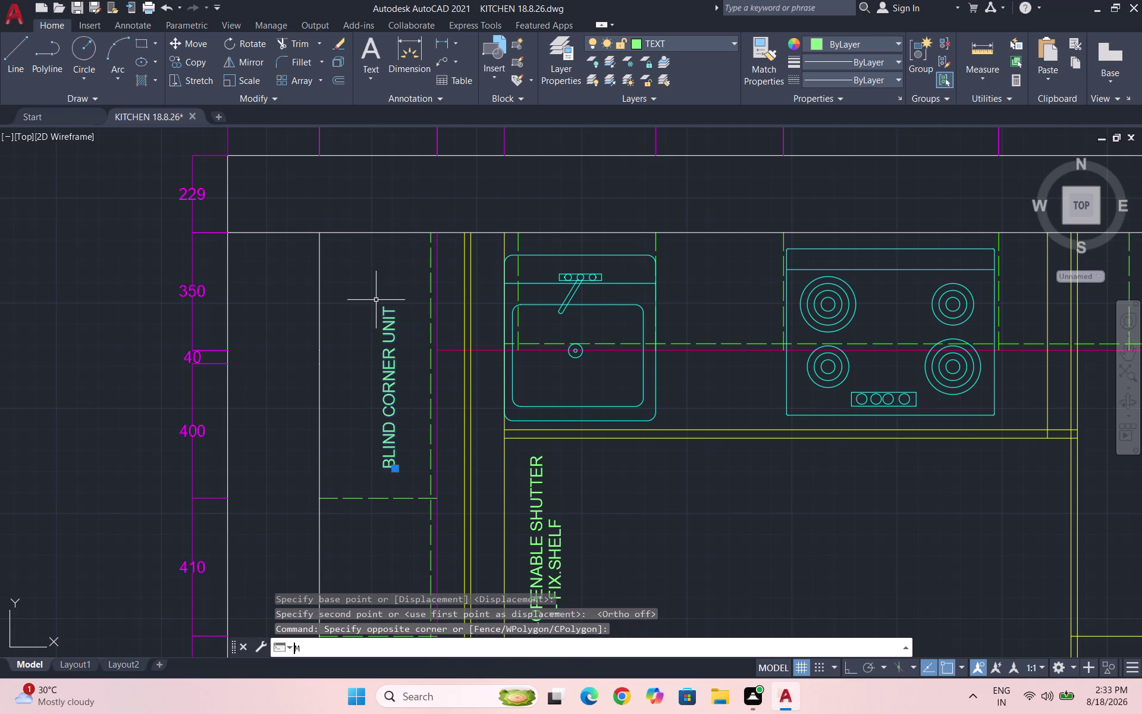
key(Return)
scroll(up, 3)
click(396, 329)
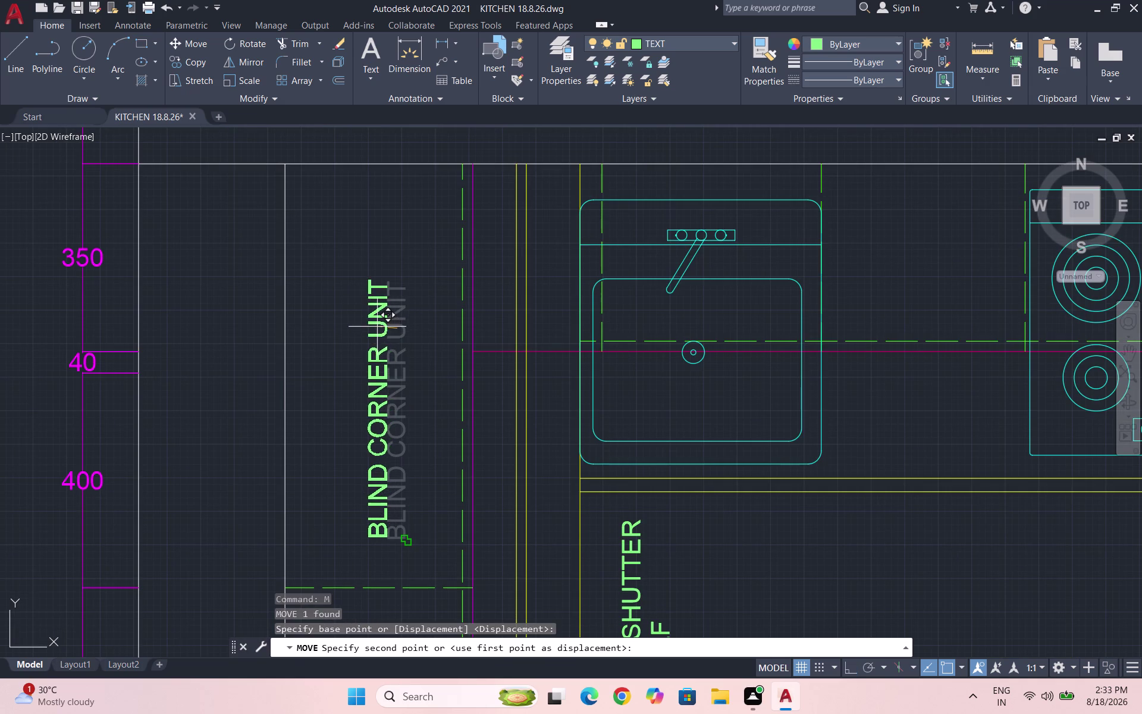
click(377, 326)
drag(407, 503, 397, 498)
text(MN)
key(Return)
drag(407, 533, 410, 525)
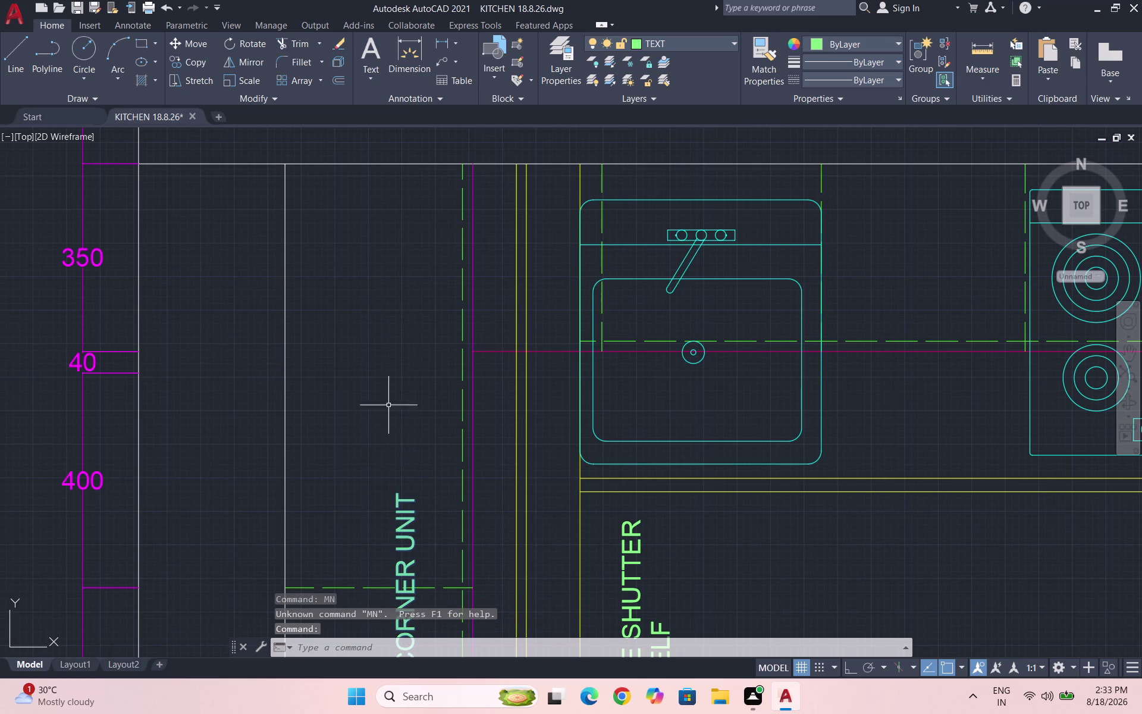
scroll(down, 3)
key(Escape)
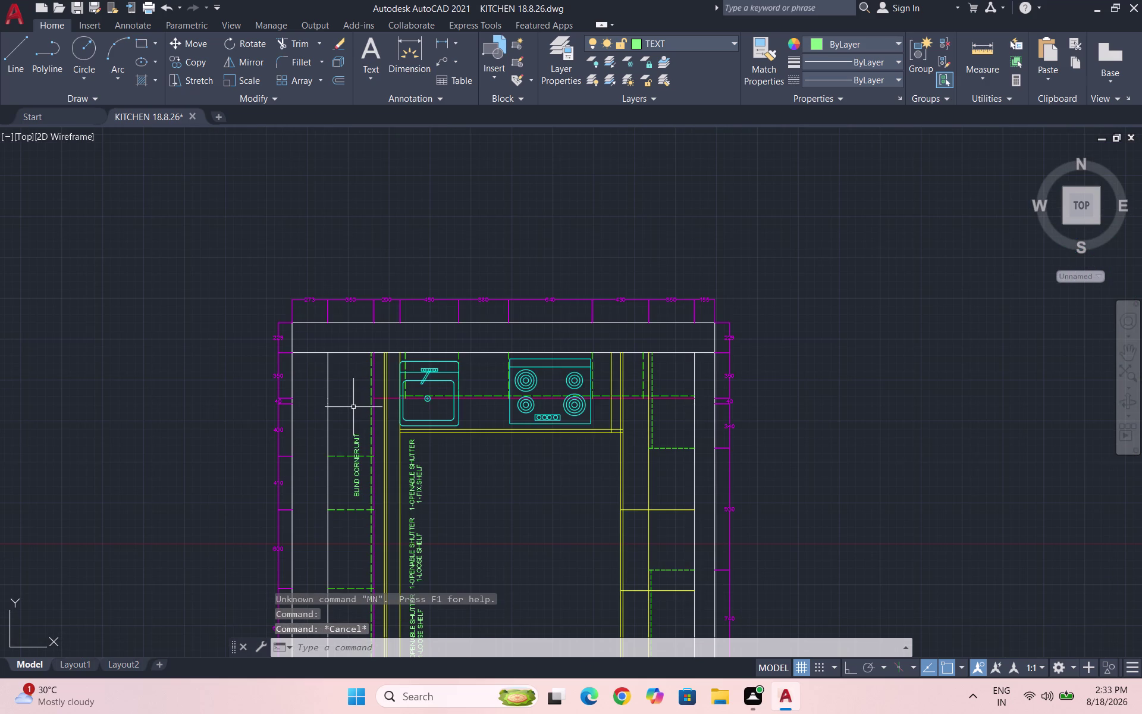
key(ctrl+z)
key(ctrl+z)
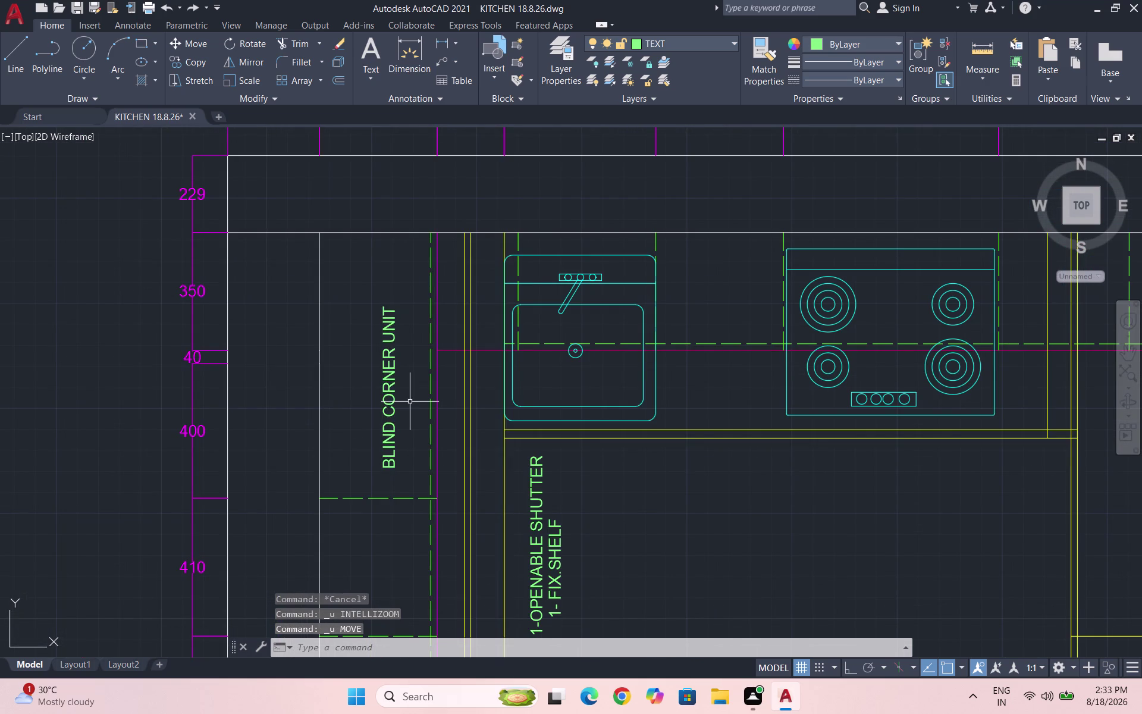
Move the BLIND CORNER UNIT label left inside the corner unit and save the drawing.
click(407, 403)
click(379, 395)
key(m)
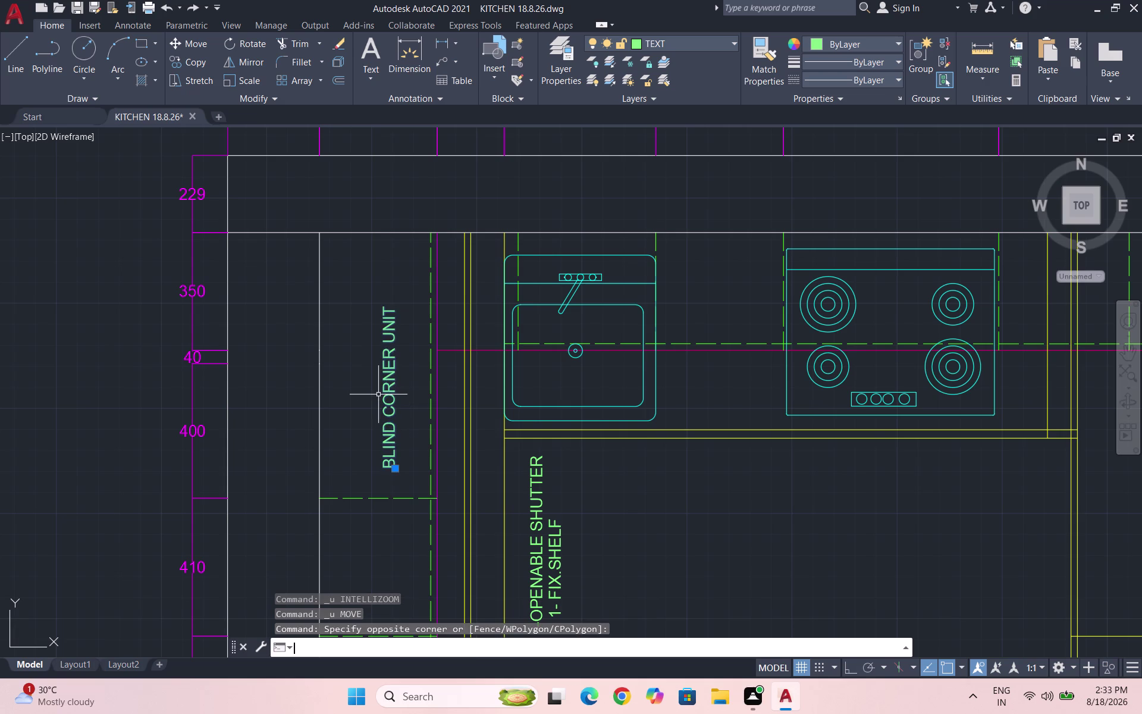
key(Return)
scroll(up, 3)
click(401, 376)
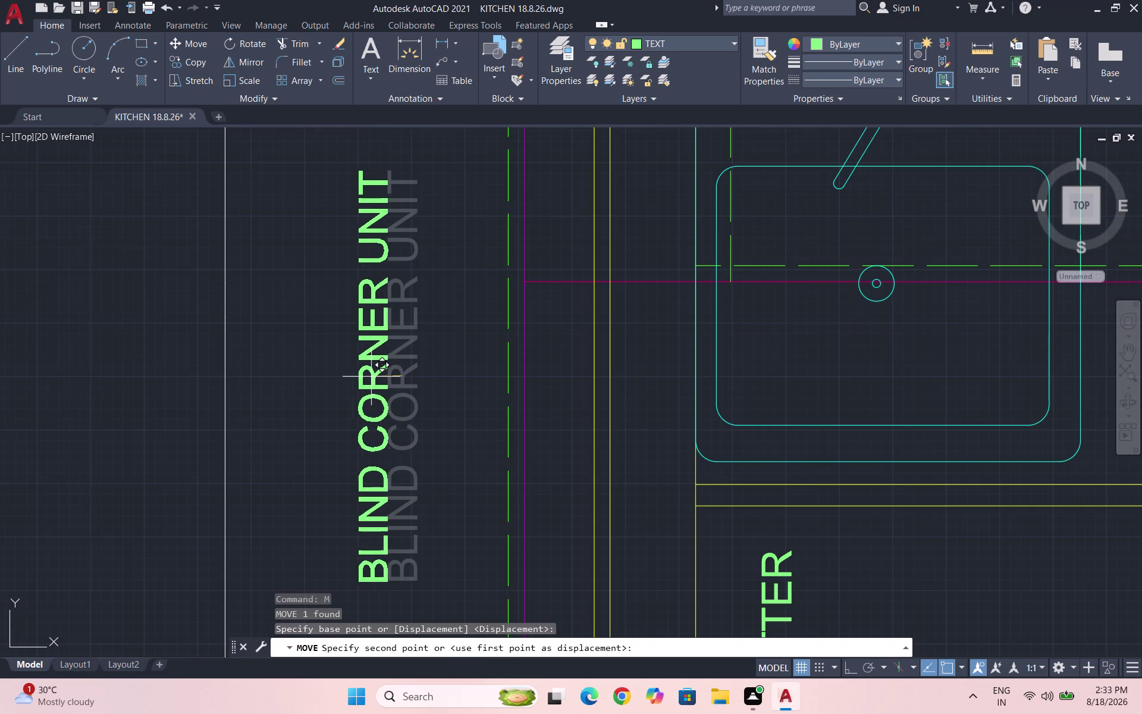
click(366, 377)
scroll(down, 3)
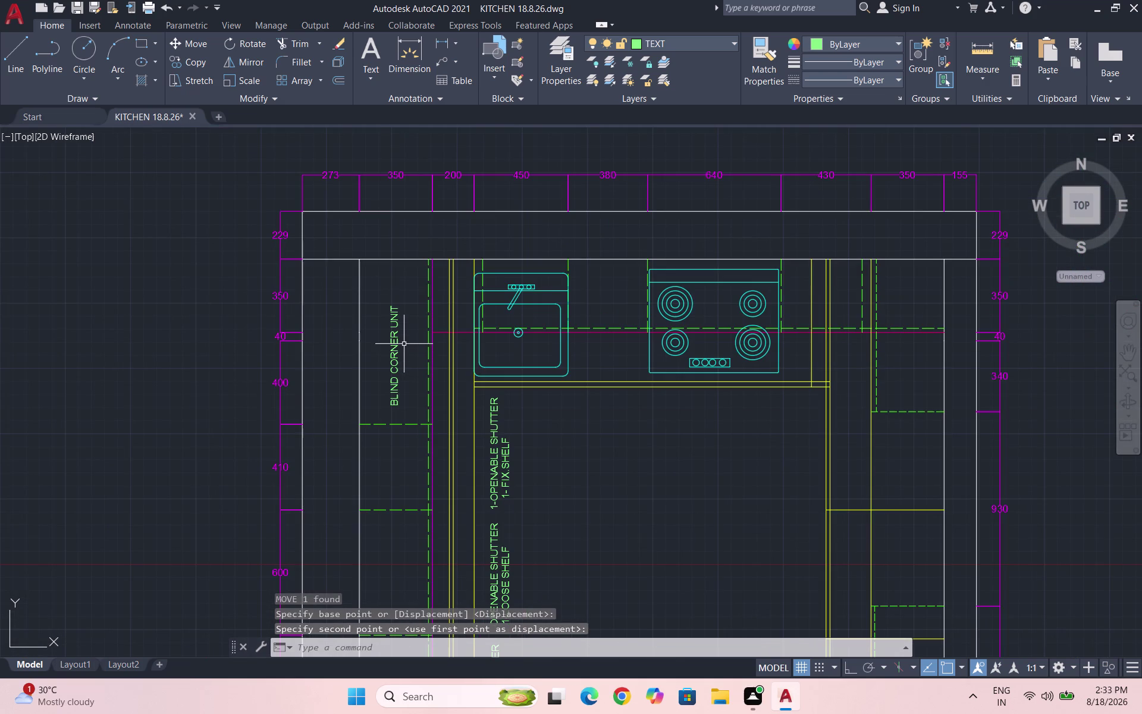
key(ctrl+s)
scroll(down, 3)
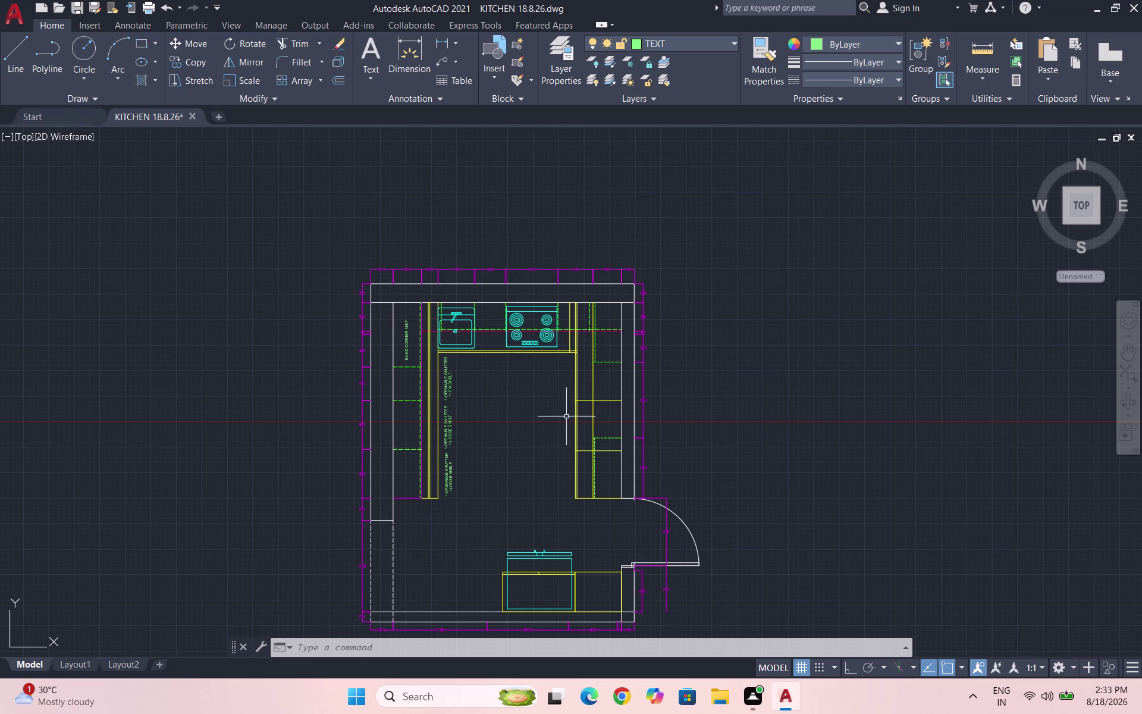
Extend the divider lines near the 930 level and shelf label using EXTEND and a fence.
text(EX)
key(Return)
key(Return)
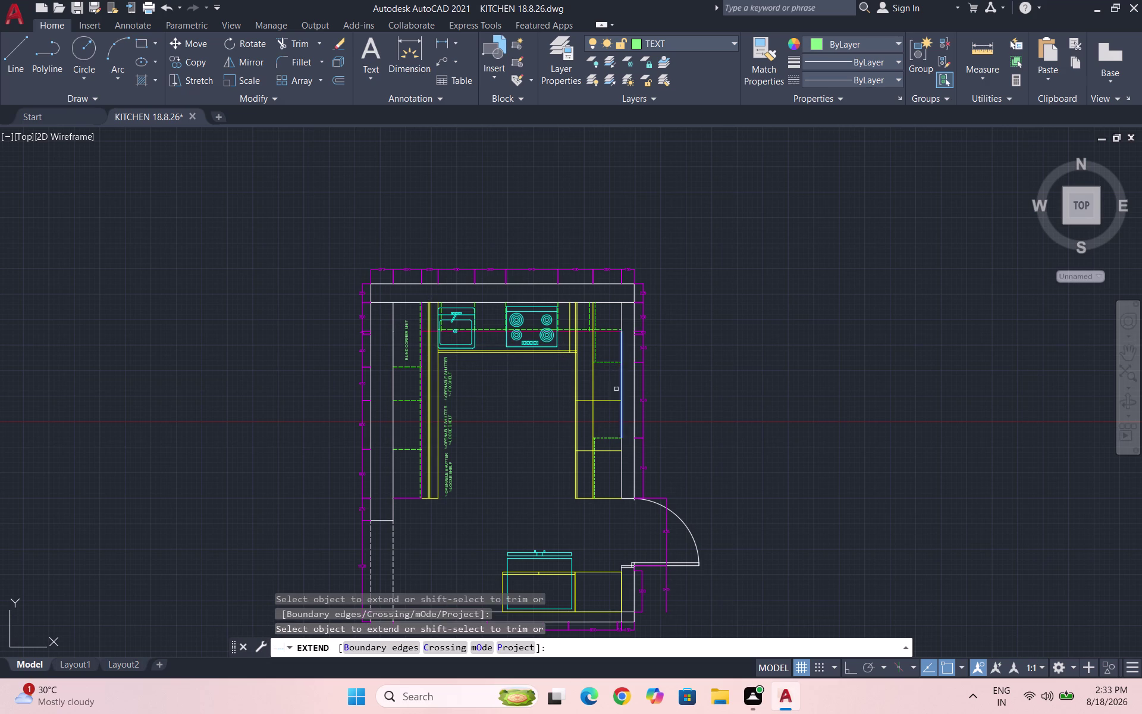
click(585, 402)
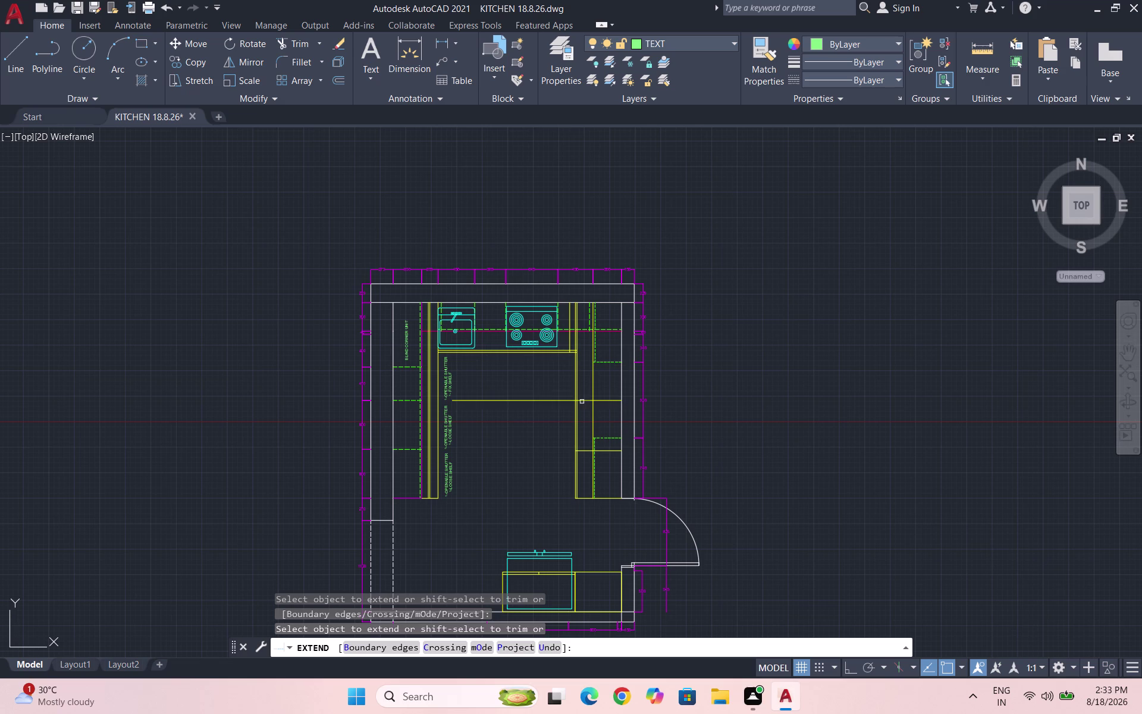
click(466, 400)
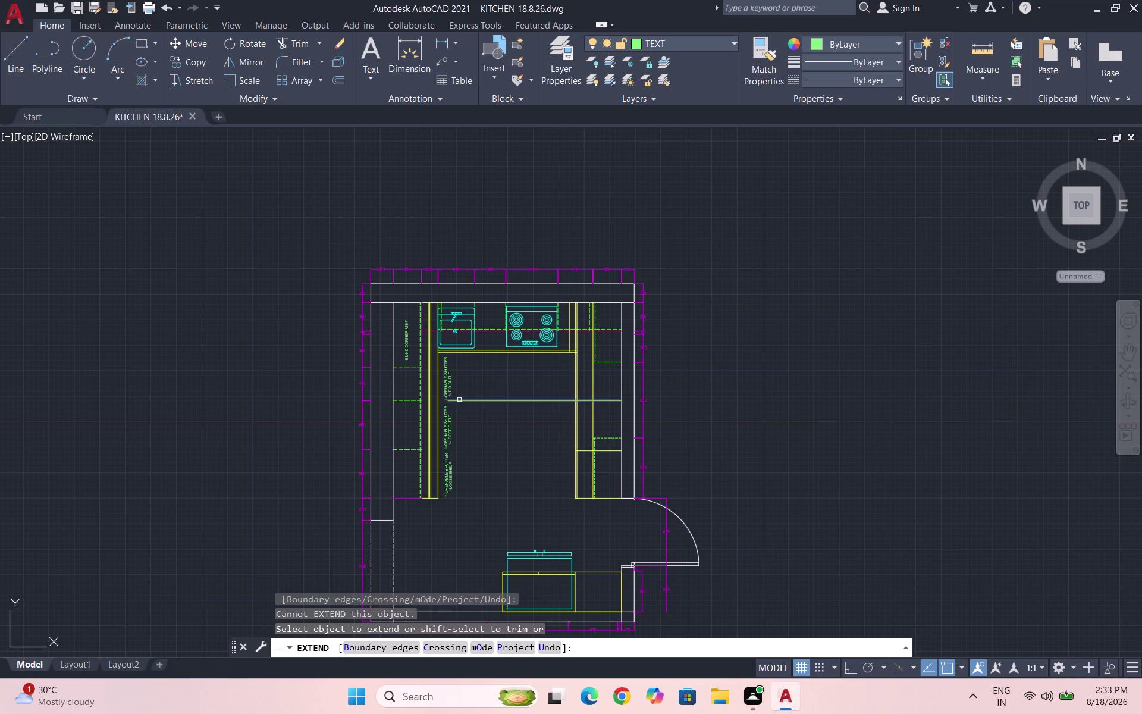
click(459, 400)
scroll(up, 3)
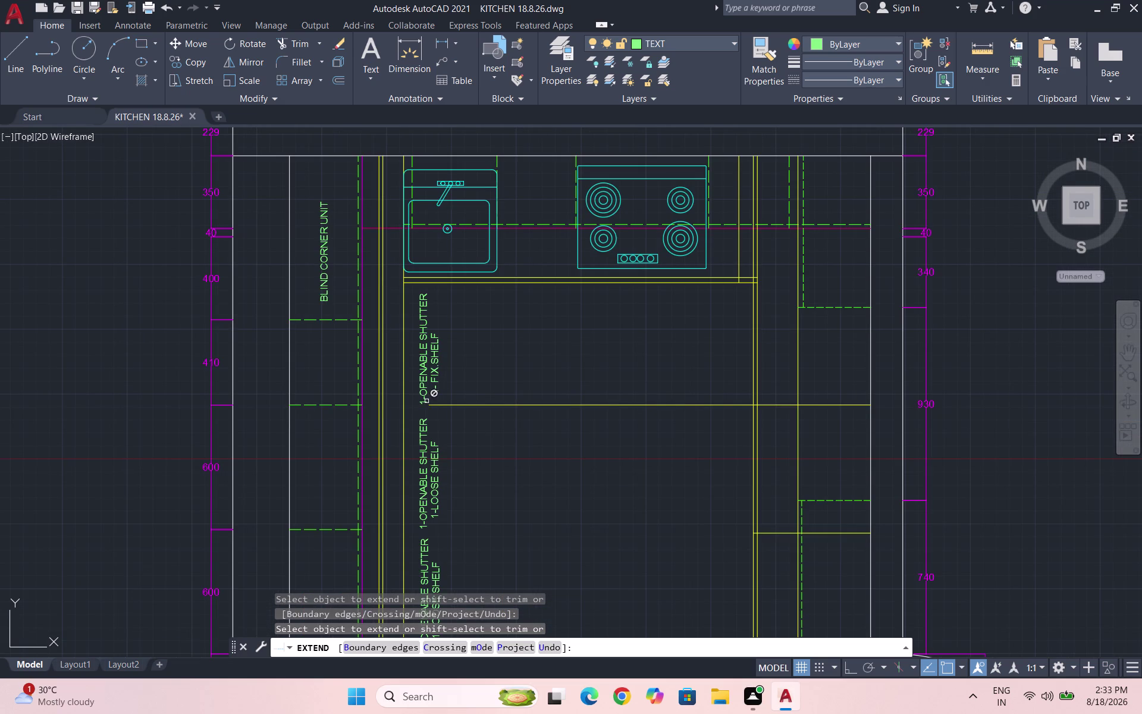
click(430, 407)
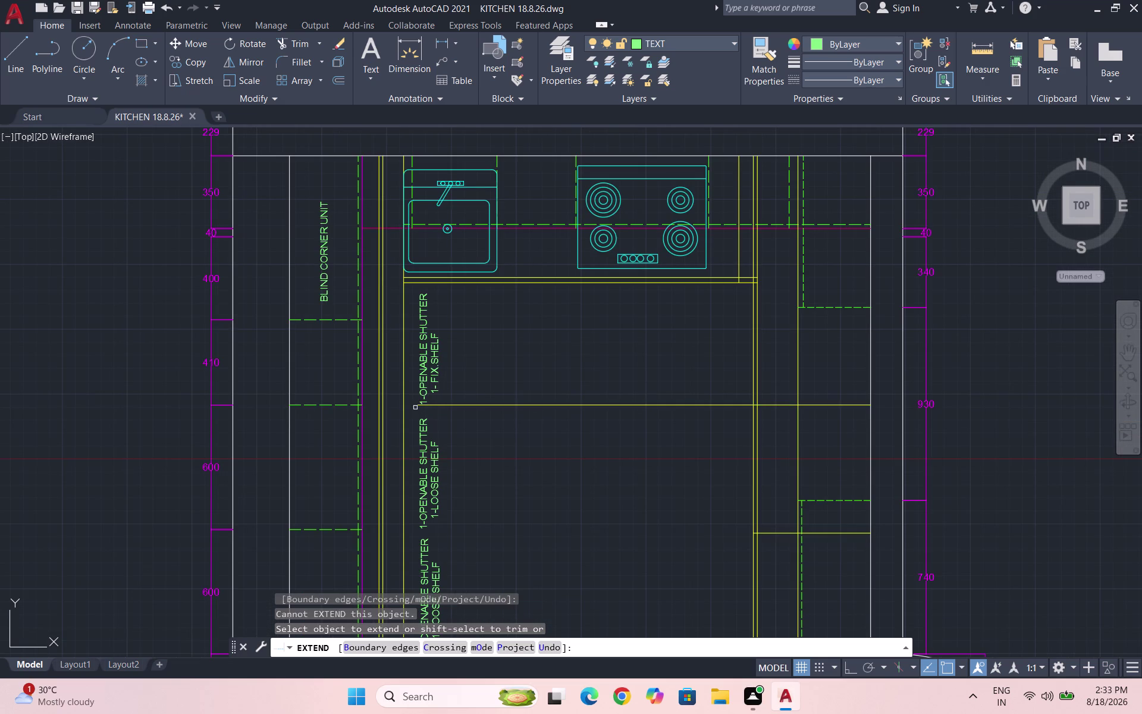
scroll(up, 3)
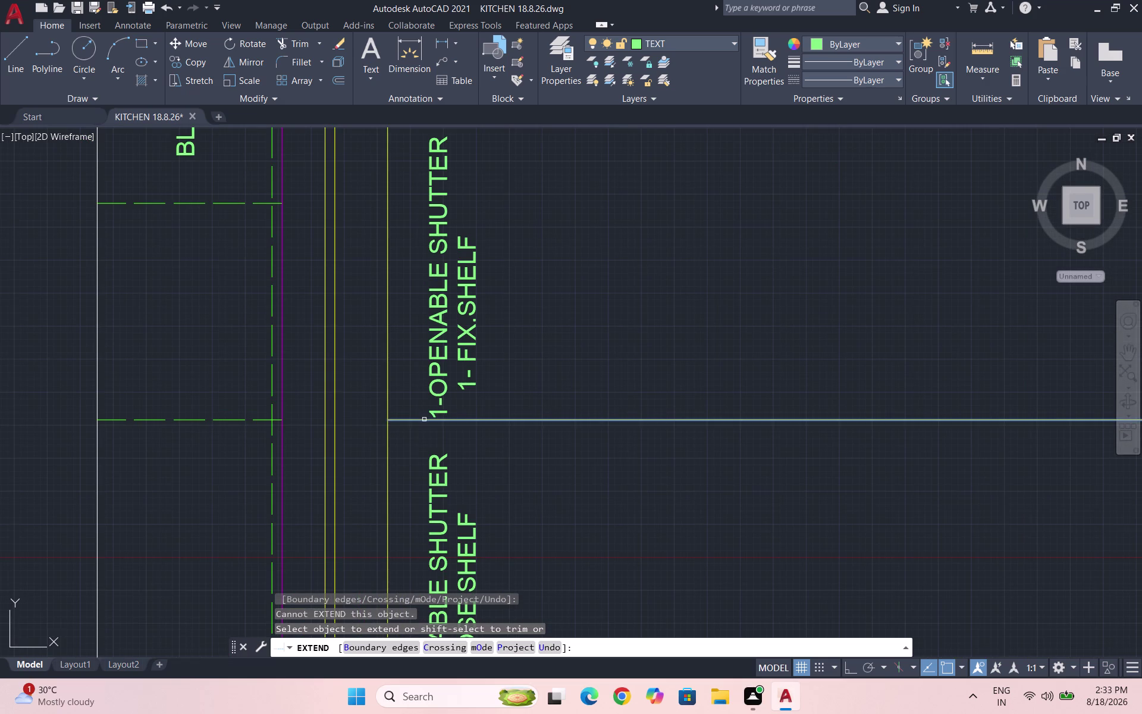
click(424, 419)
click(398, 418)
click(356, 418)
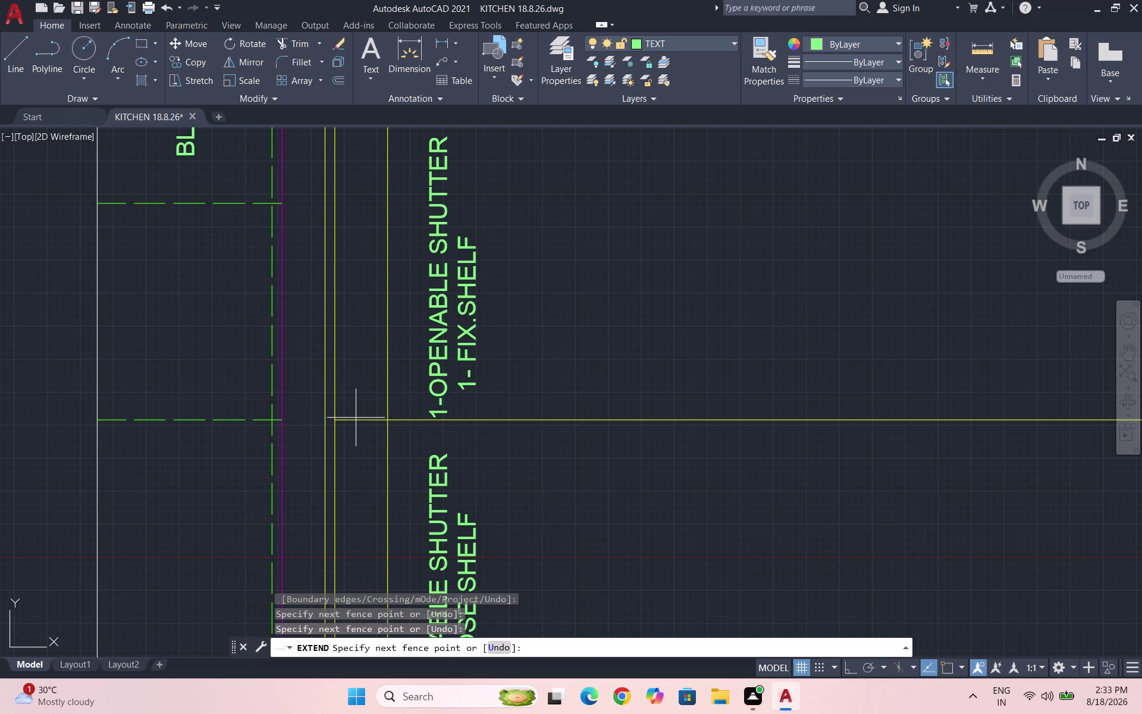
key(Escape)
Extend the upper and lower divider lines leftwards into the left cabinet run.
key(space)
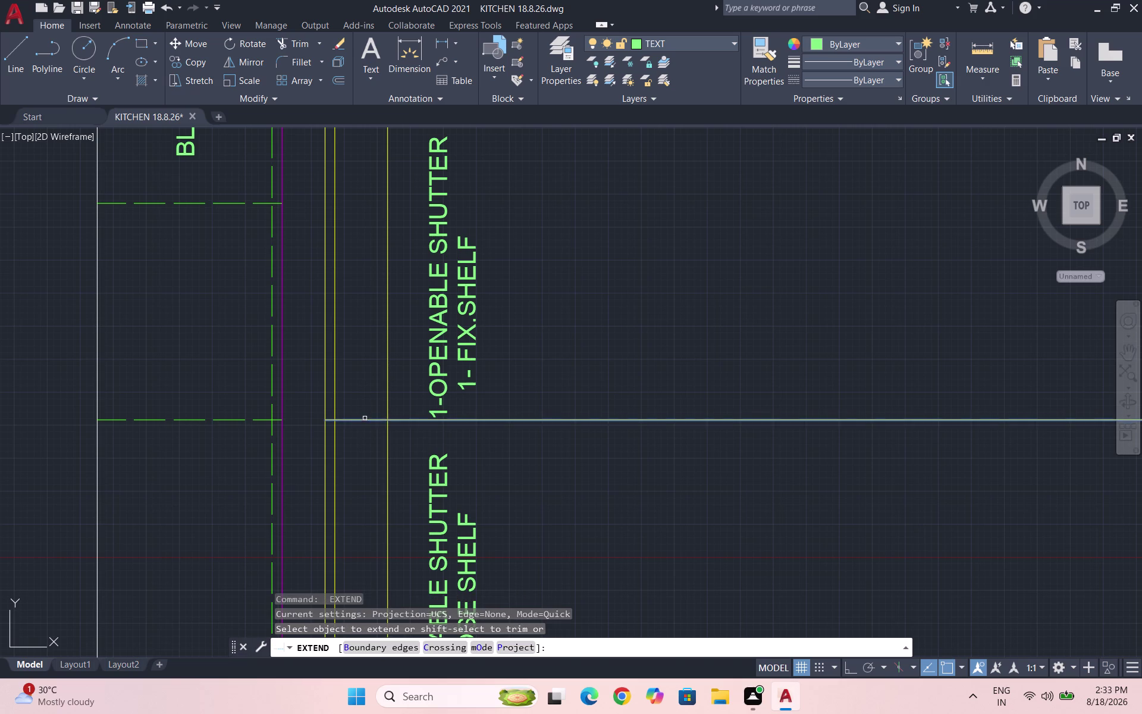
click(363, 419)
scroll(down, 3)
scroll(down, 3)
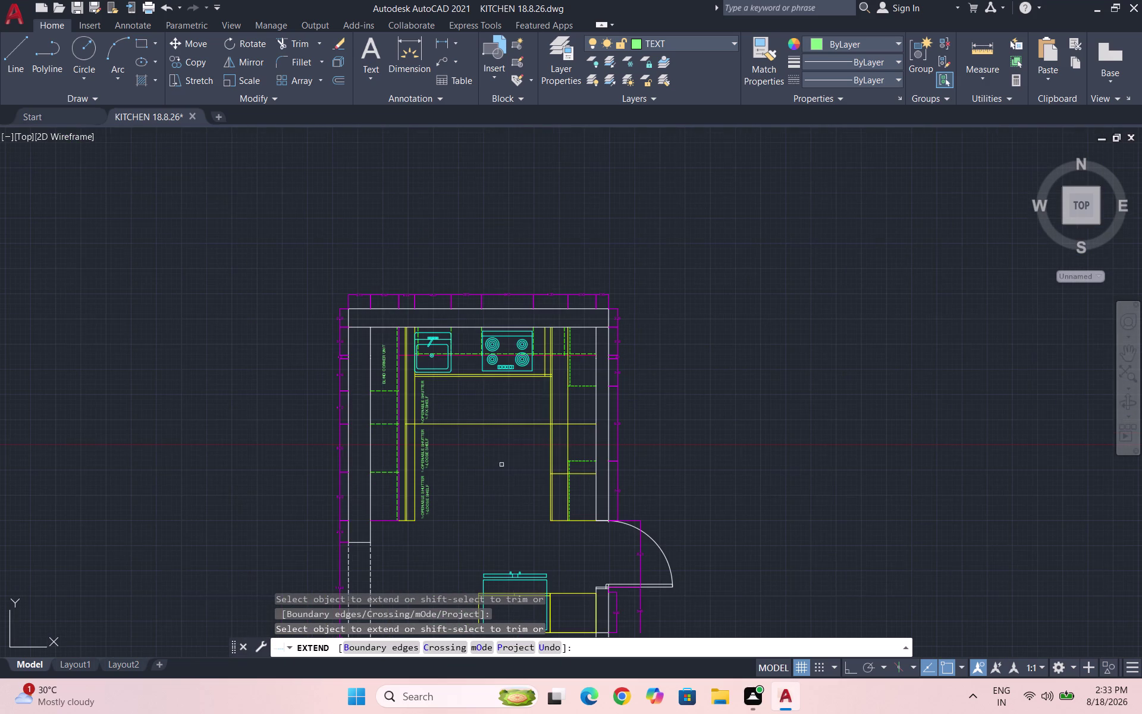
scroll(up, 3)
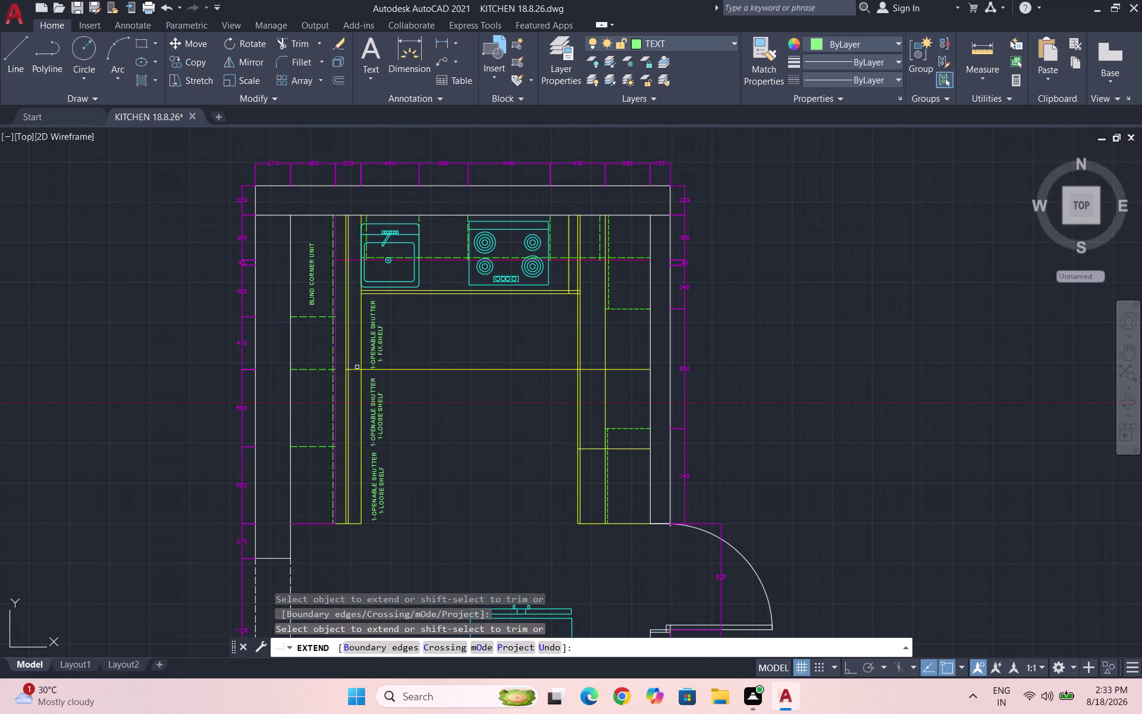
click(356, 371)
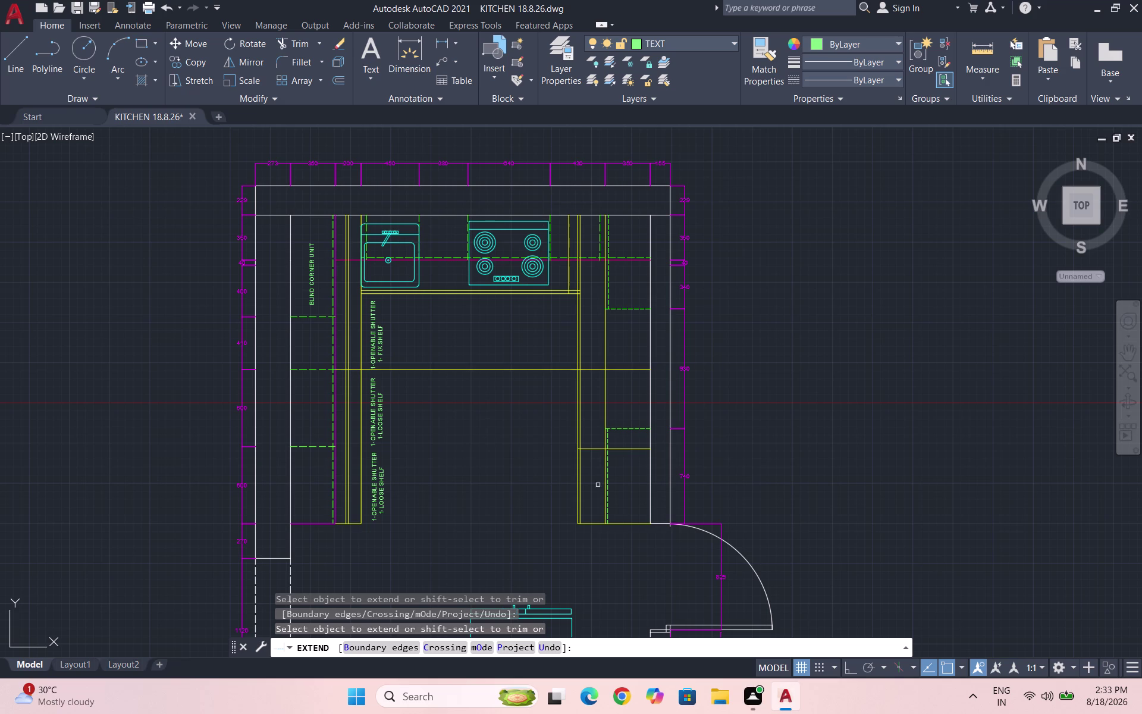
click(595, 449)
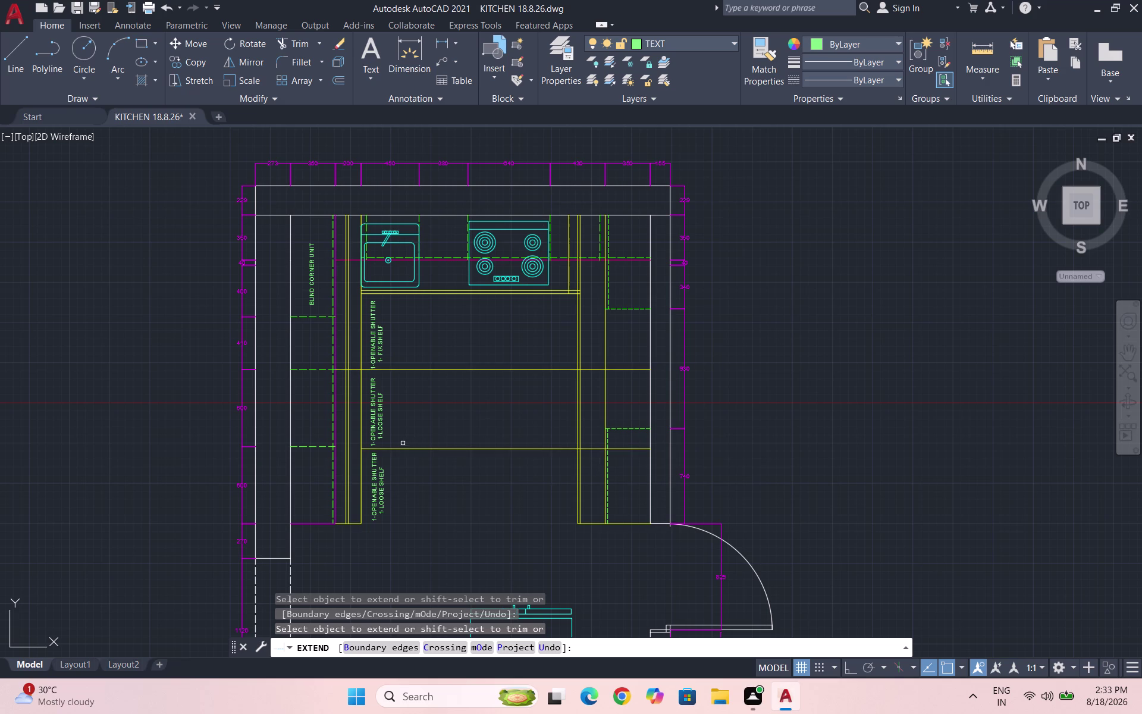
click(398, 448)
click(357, 447)
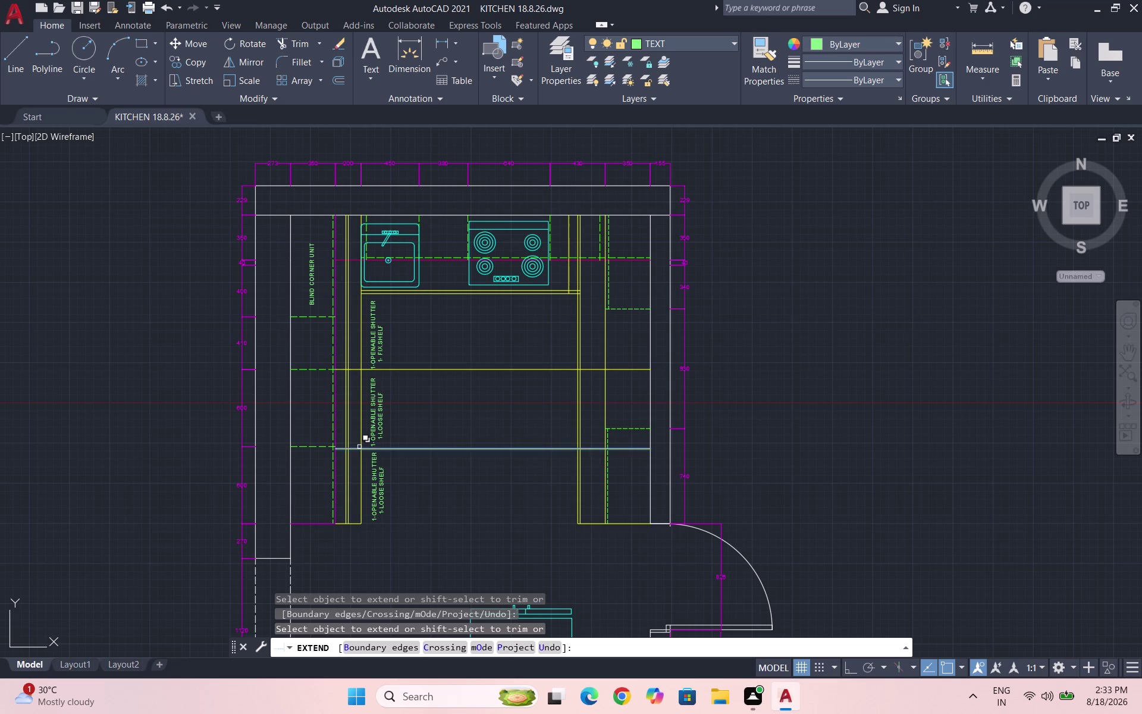
key(Escape)
Trim the divider lines crossing the open floor with a fence, then cancel.
text(T)
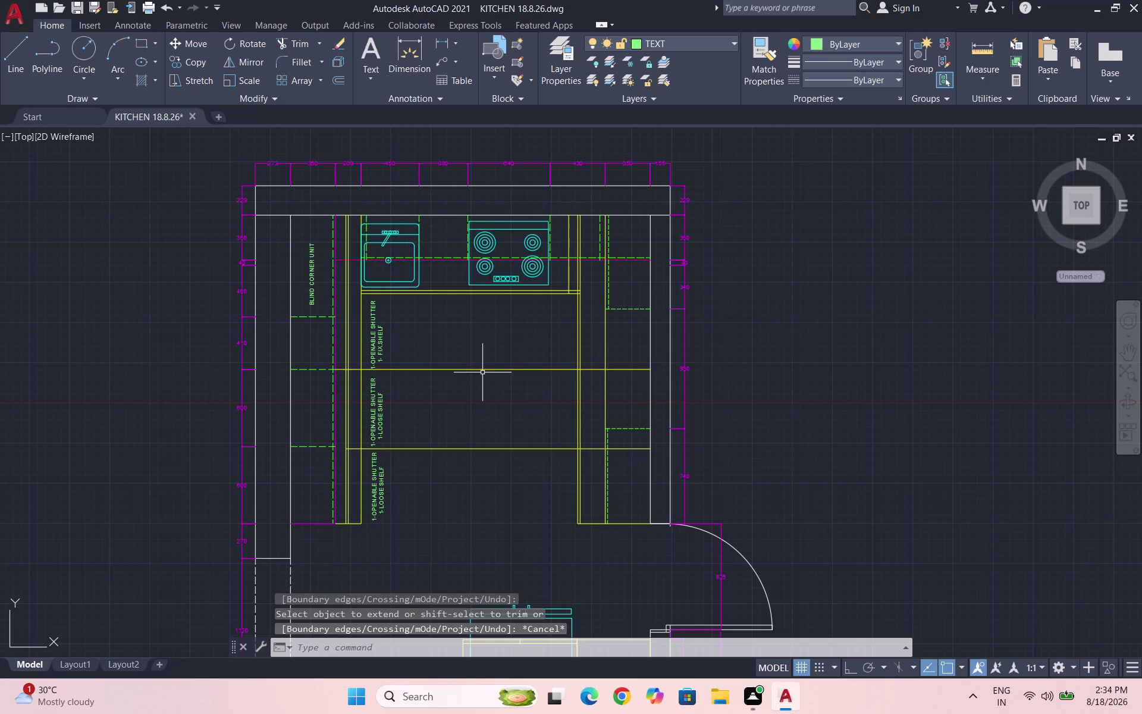
text(R)
key(Return)
key(Return)
drag(473, 344, 460, 493)
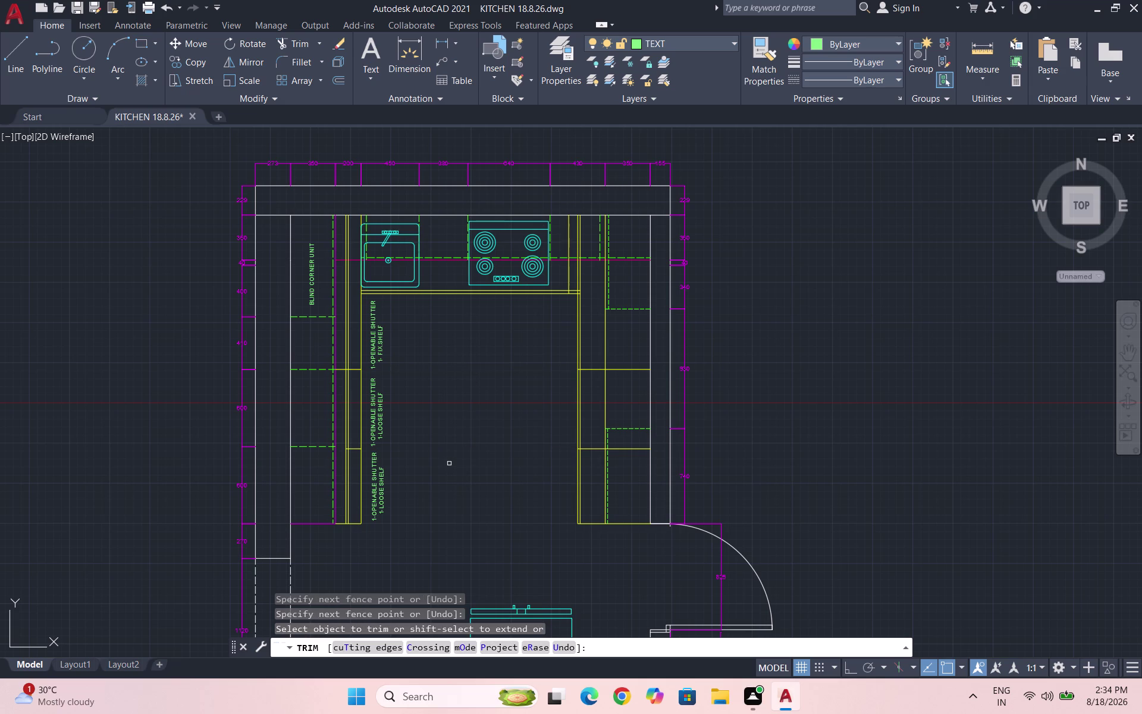
key(Escape)
key(Escape)
key(Escape)
key(Escape)
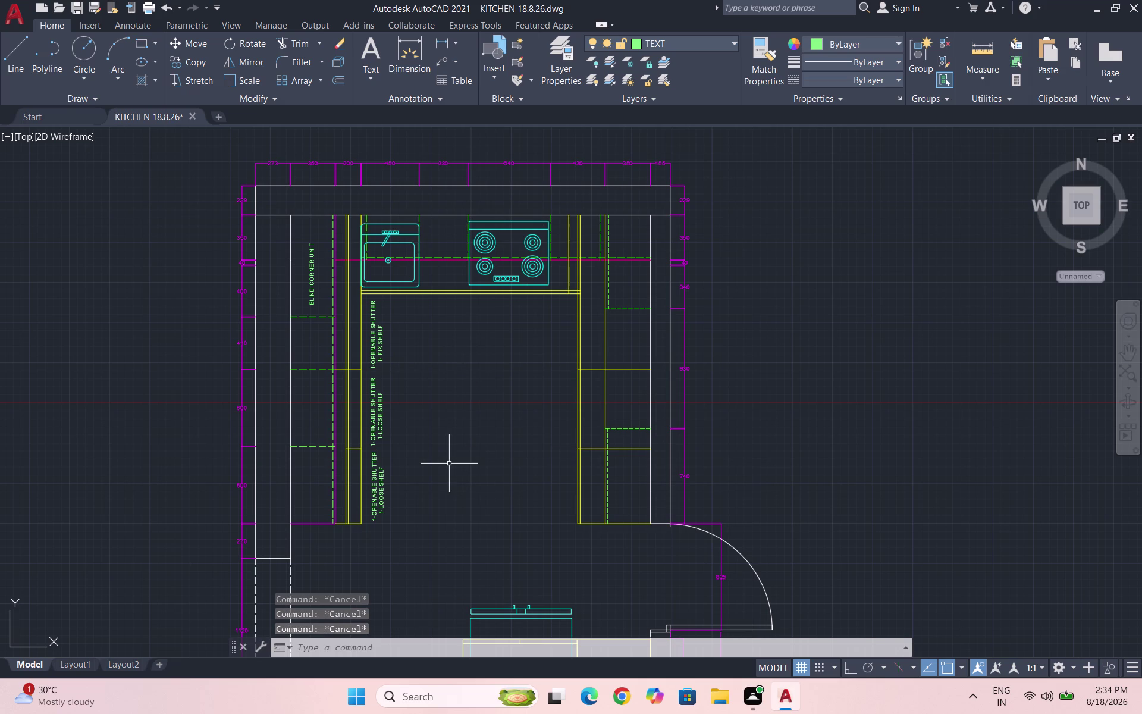
Retry EXTEND on the lower divider, cancel it, and begin selecting the BLIND CORNER UNIT label.
text(EX)
key(Return)
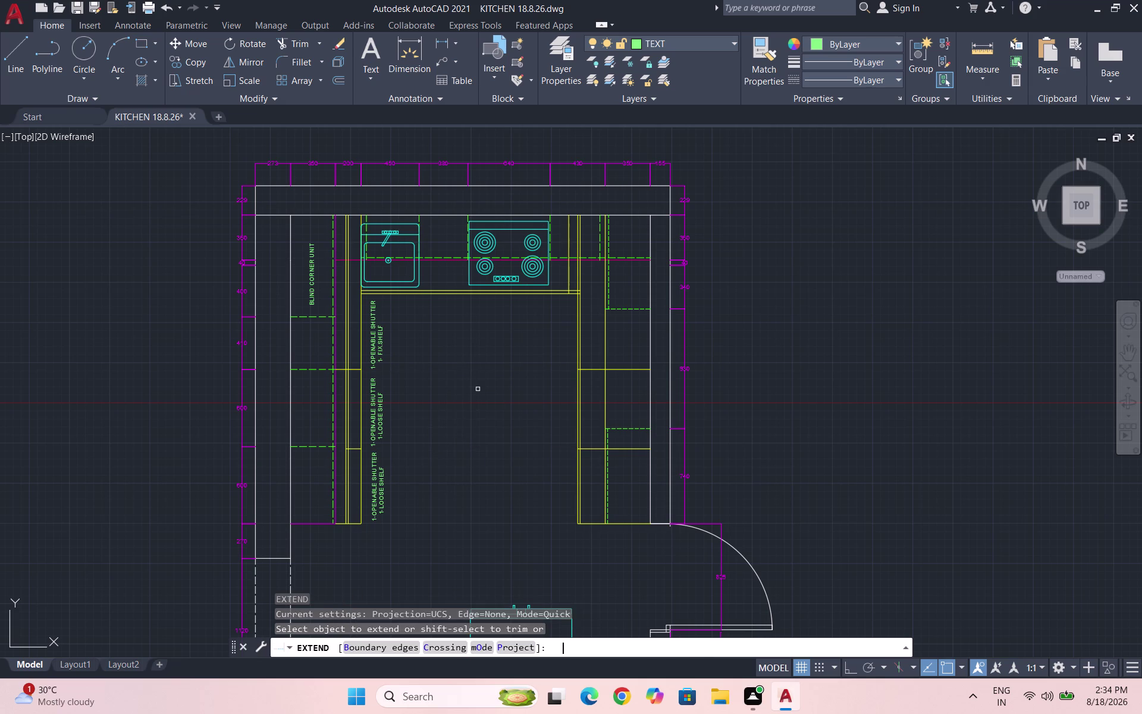
click(353, 449)
key(Escape)
scroll(down, 3)
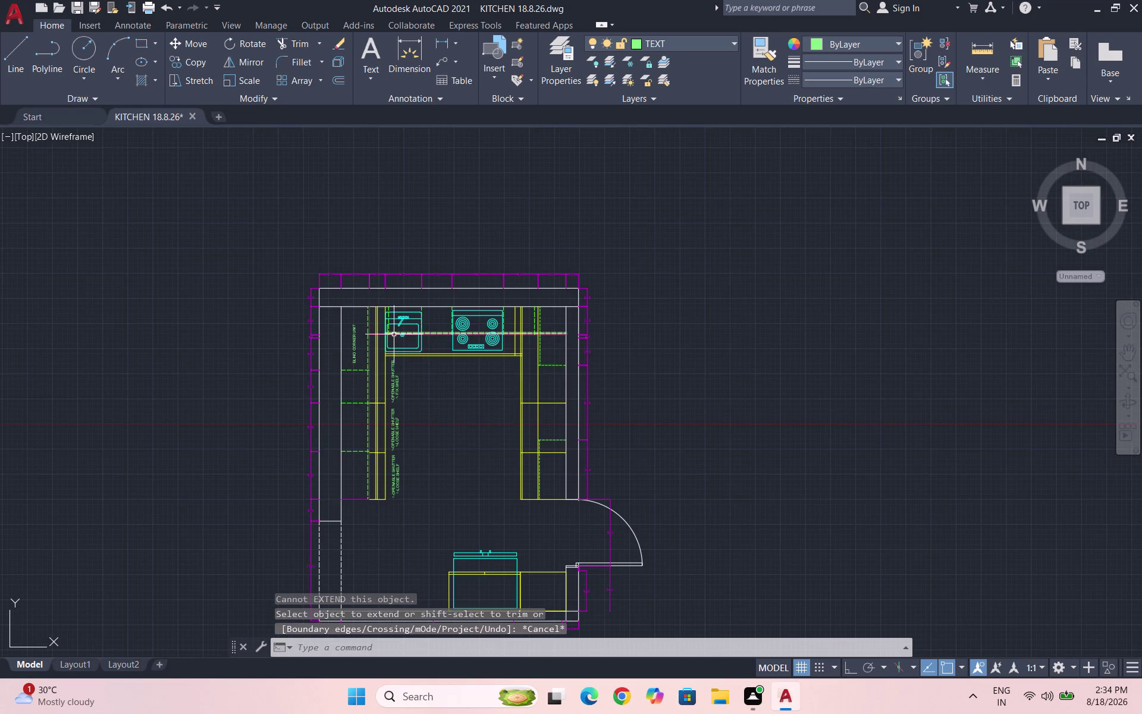
scroll(up, 3)
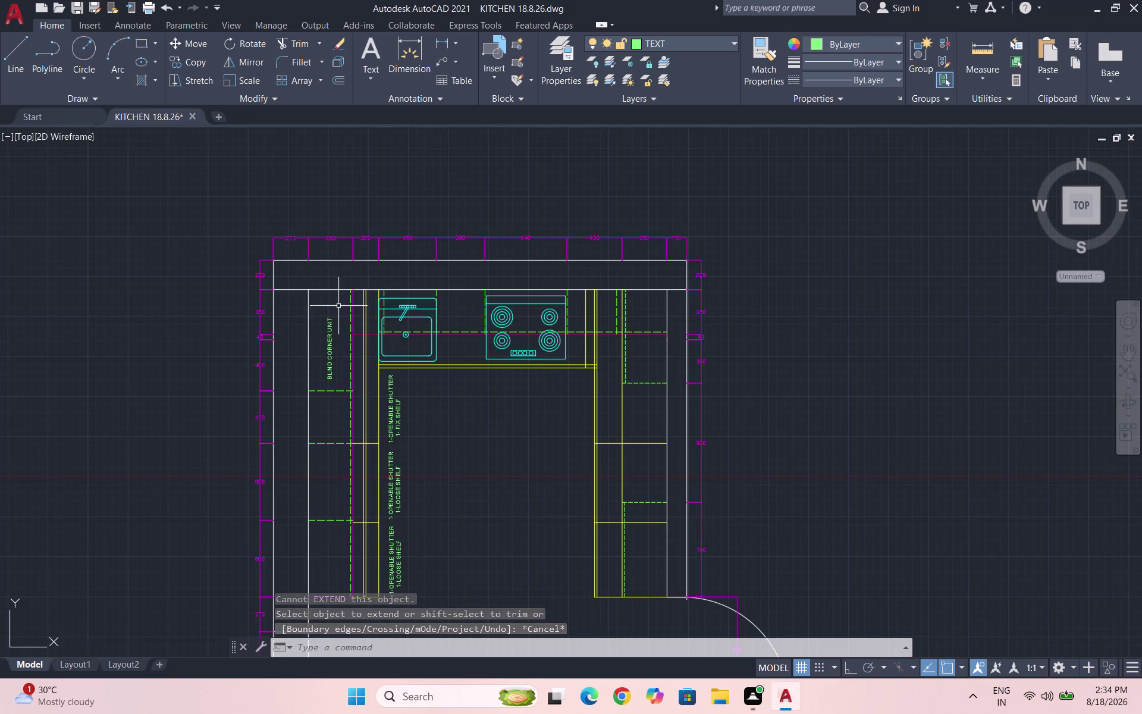
scroll(up, 3)
drag(323, 387, 314, 381)
Copy the BLIND CORNER UNIT label to a spot beside the sink.
click(300, 373)
text(CO)
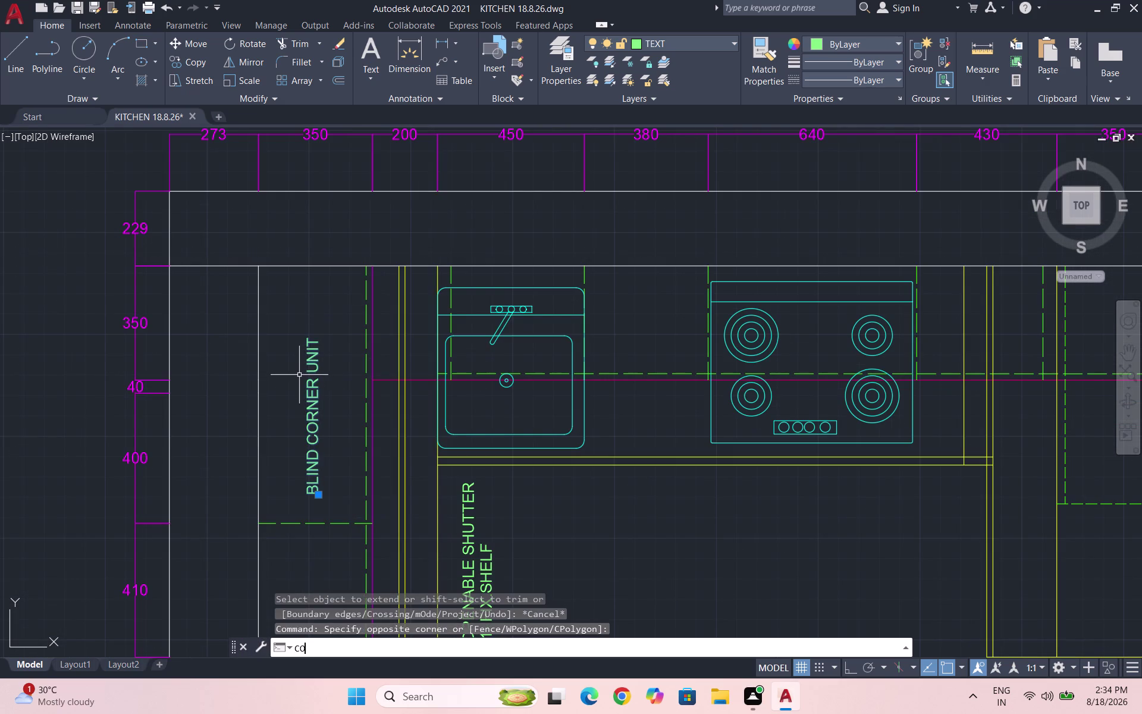
key(Return)
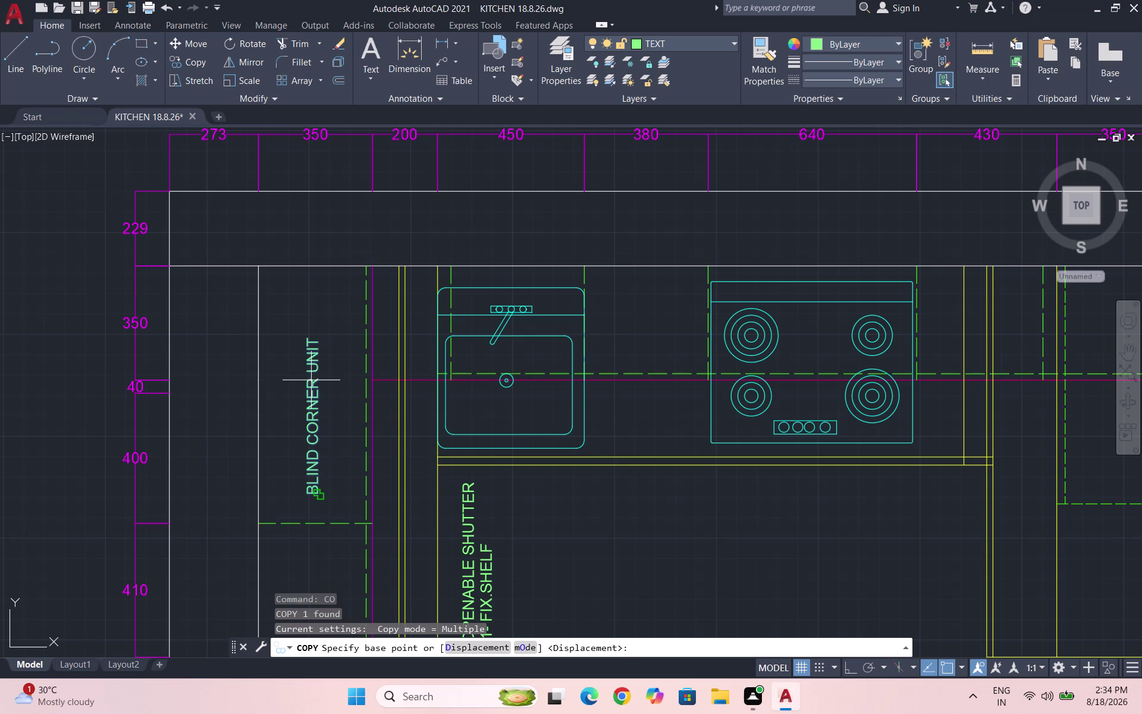
click(311, 380)
scroll(down, 3)
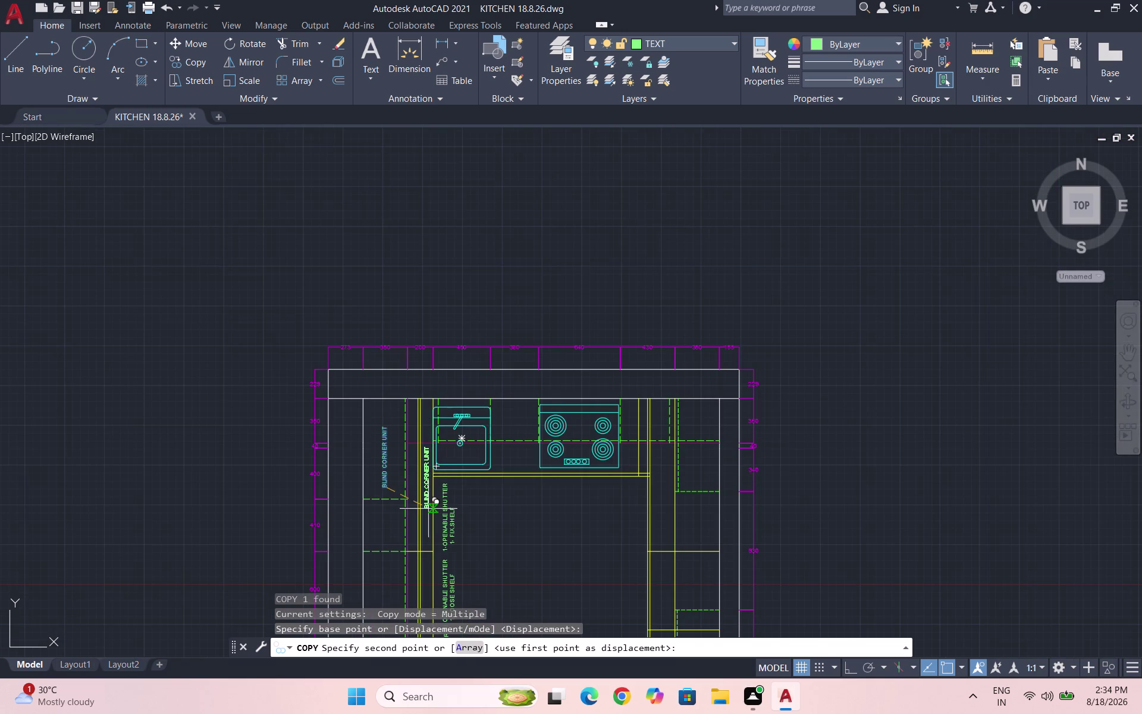
scroll(up, 3)
click(427, 510)
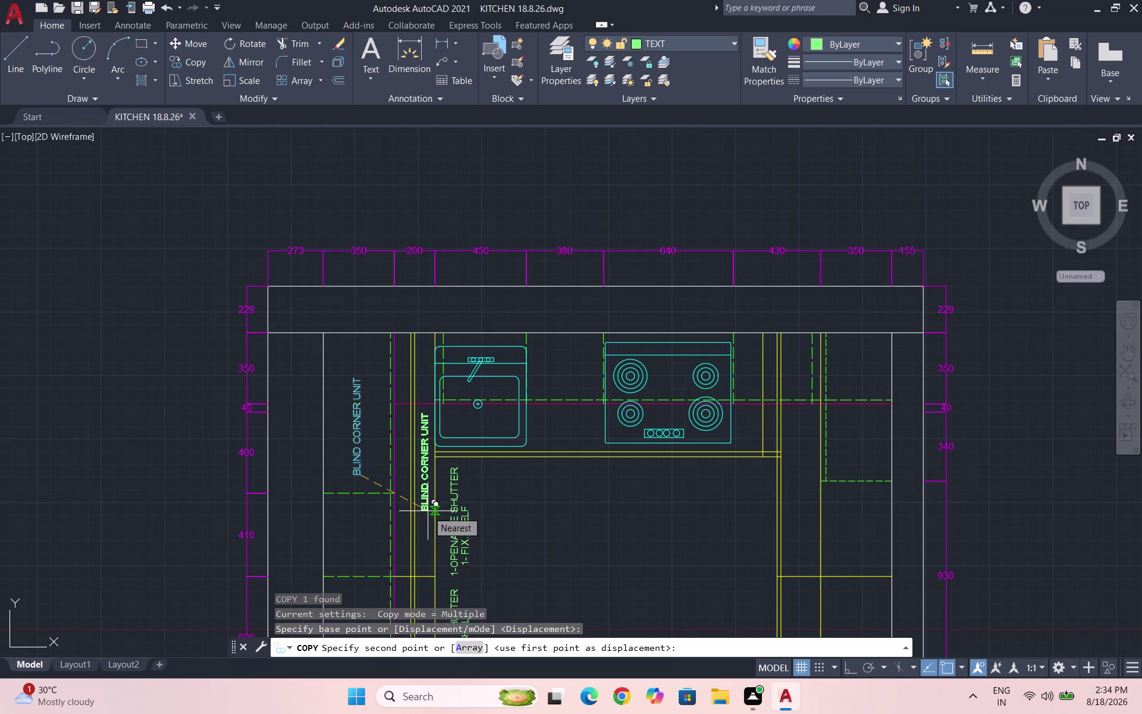
key(Escape)
Move the copied BLIND CORNER UNIT label left against the corner cabinet edge.
scroll(up, 3)
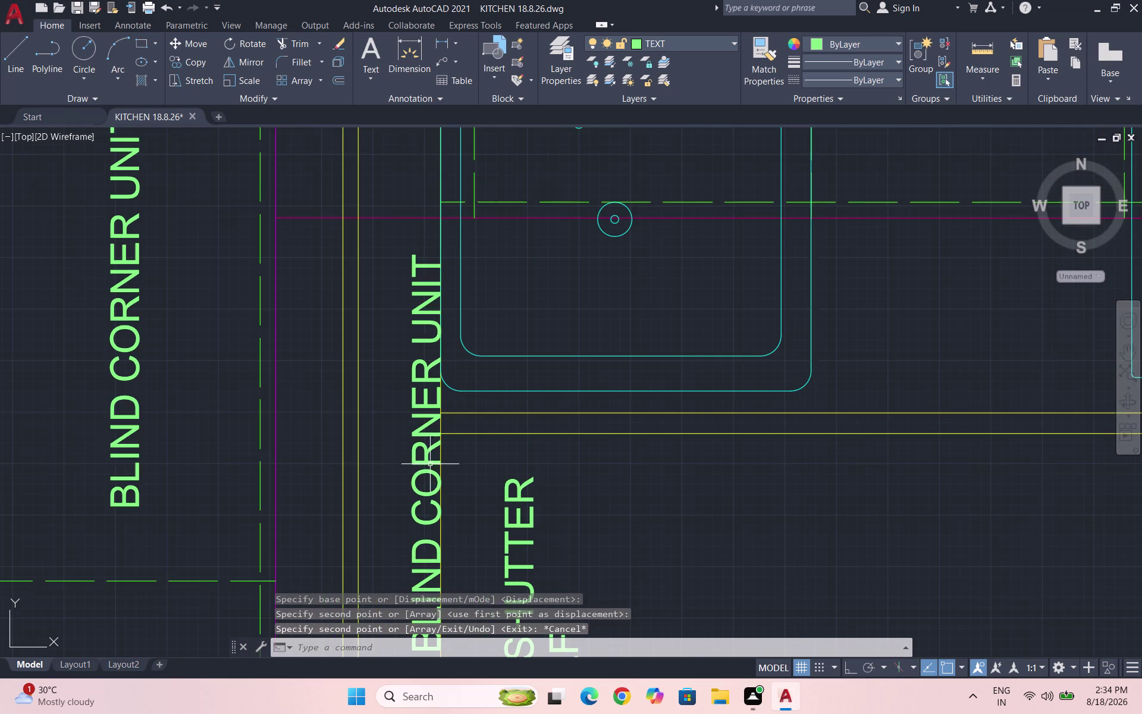
click(433, 466)
key(m)
key(Return)
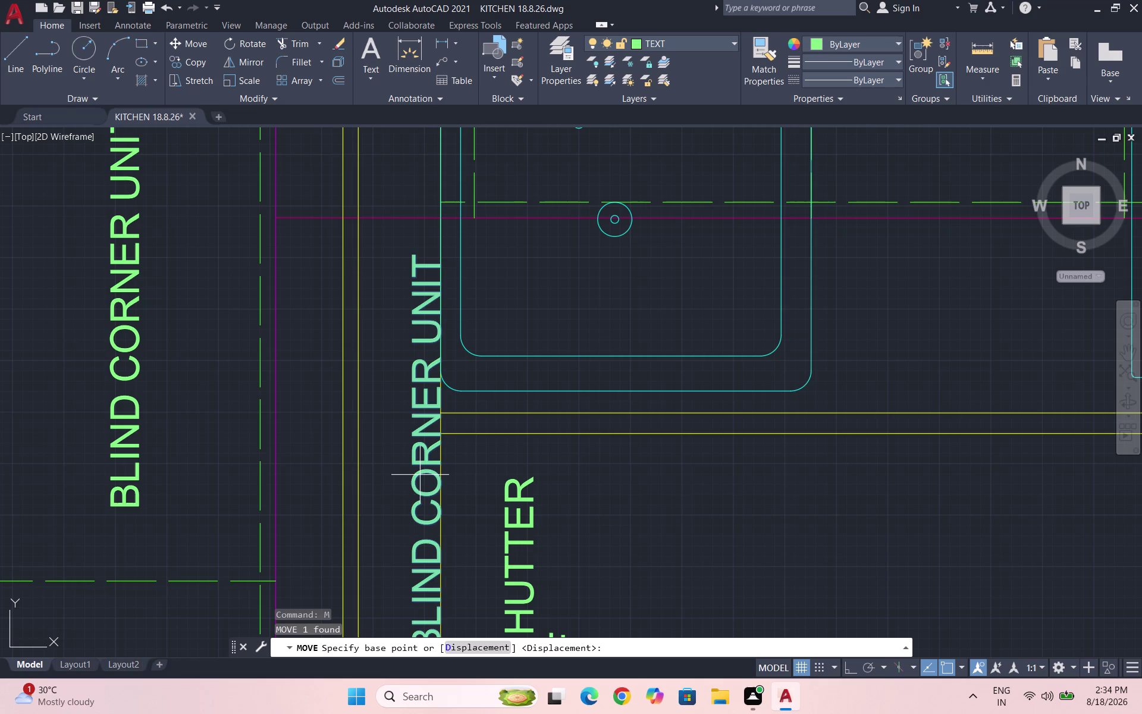
click(420, 474)
click(399, 476)
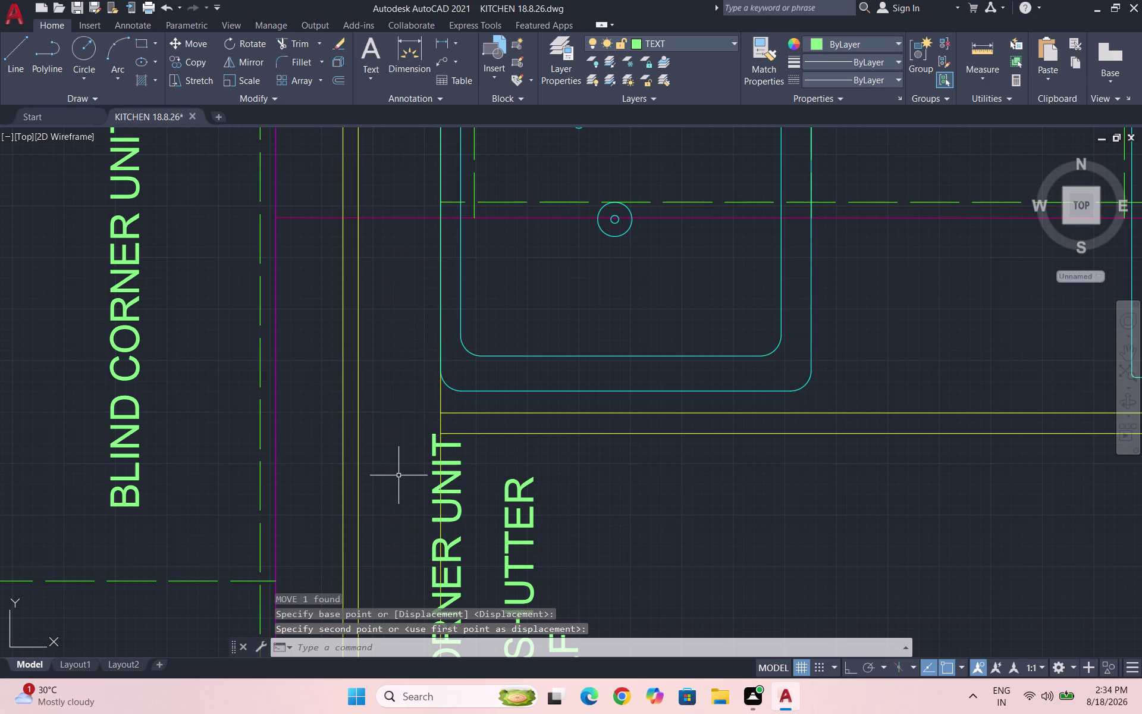
Start moving another BLIND CORNER UNIT label, cancel it, and save the drawing.
scroll(down, 3)
scroll(up, 3)
click(559, 449)
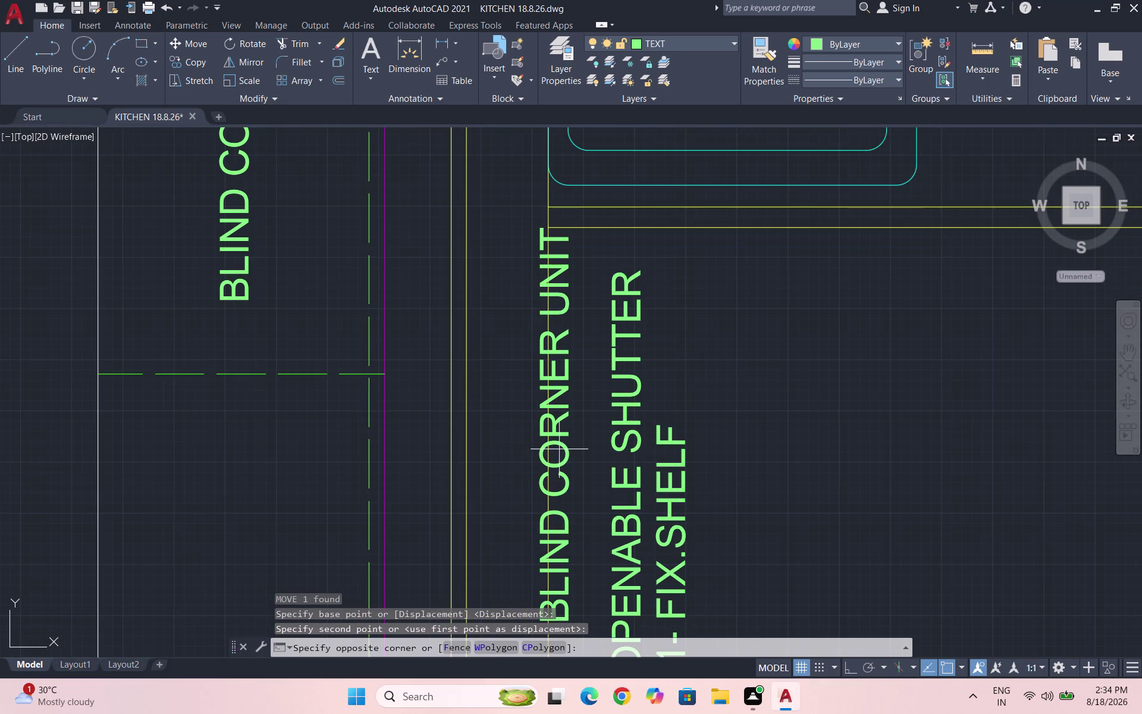
click(559, 419)
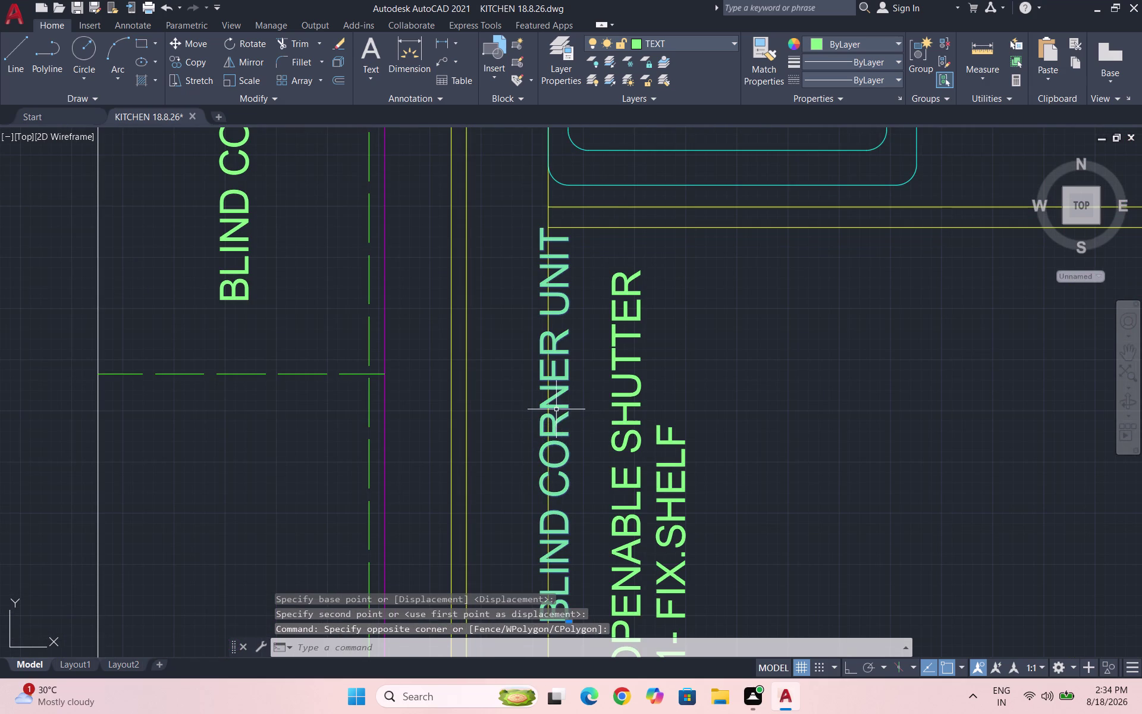
key(m)
key(Return)
click(561, 395)
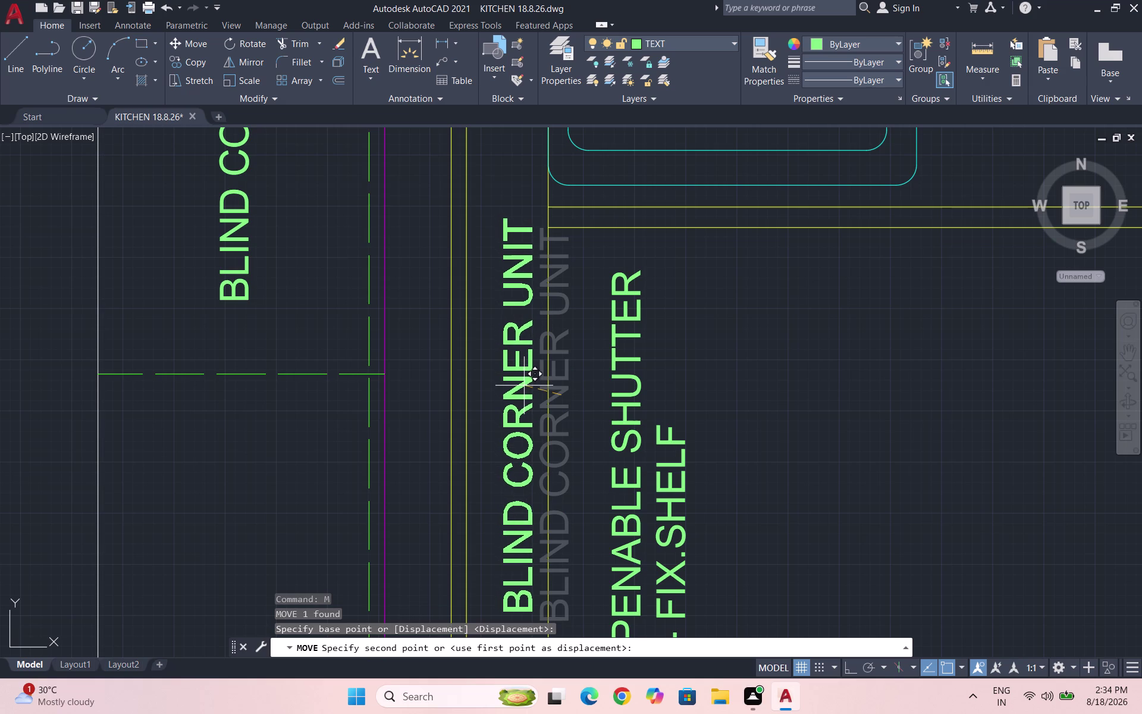
scroll(down, 3)
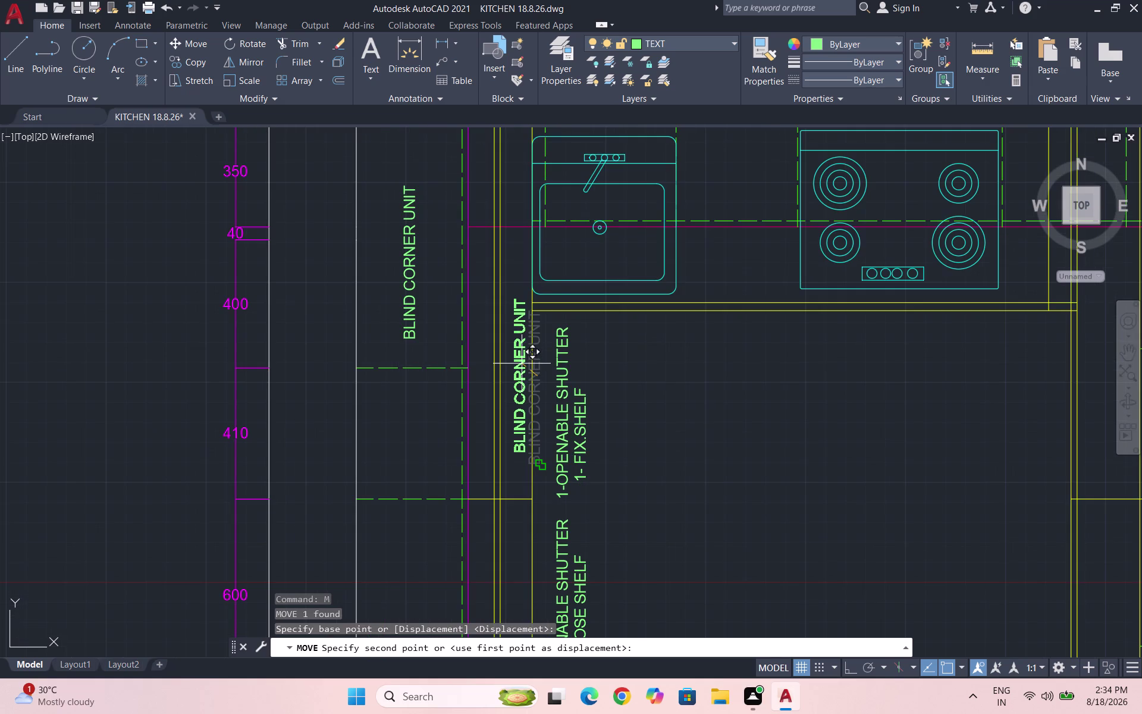
scroll(down, 3)
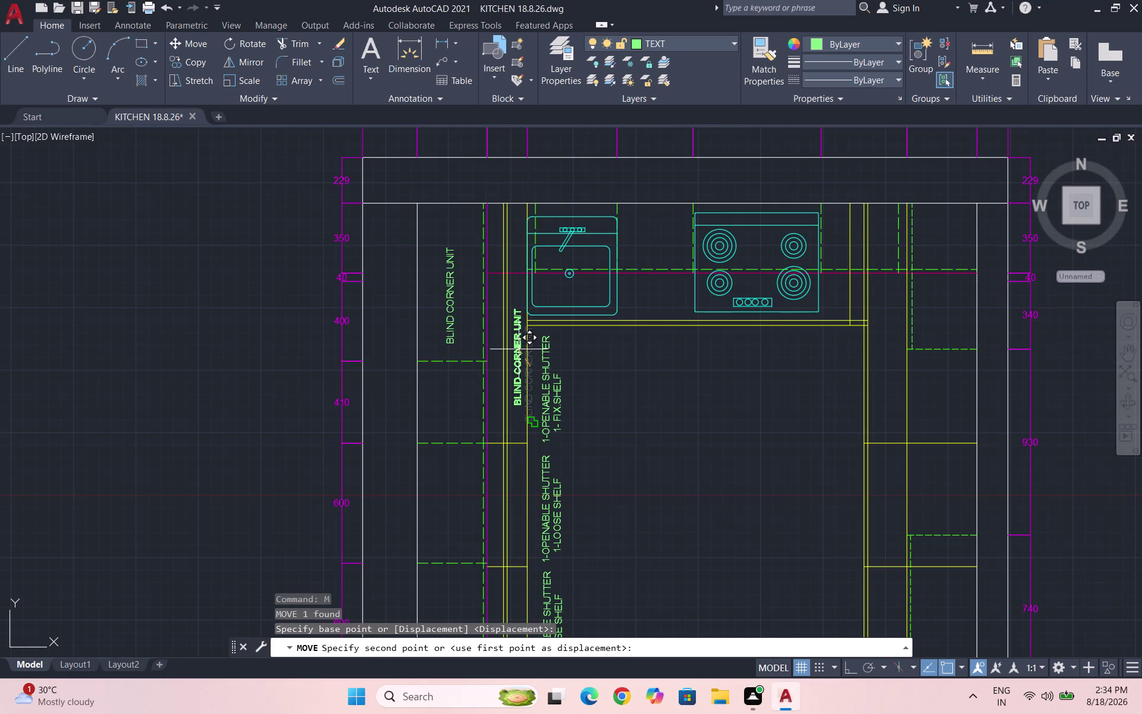
key(ctrl+s)
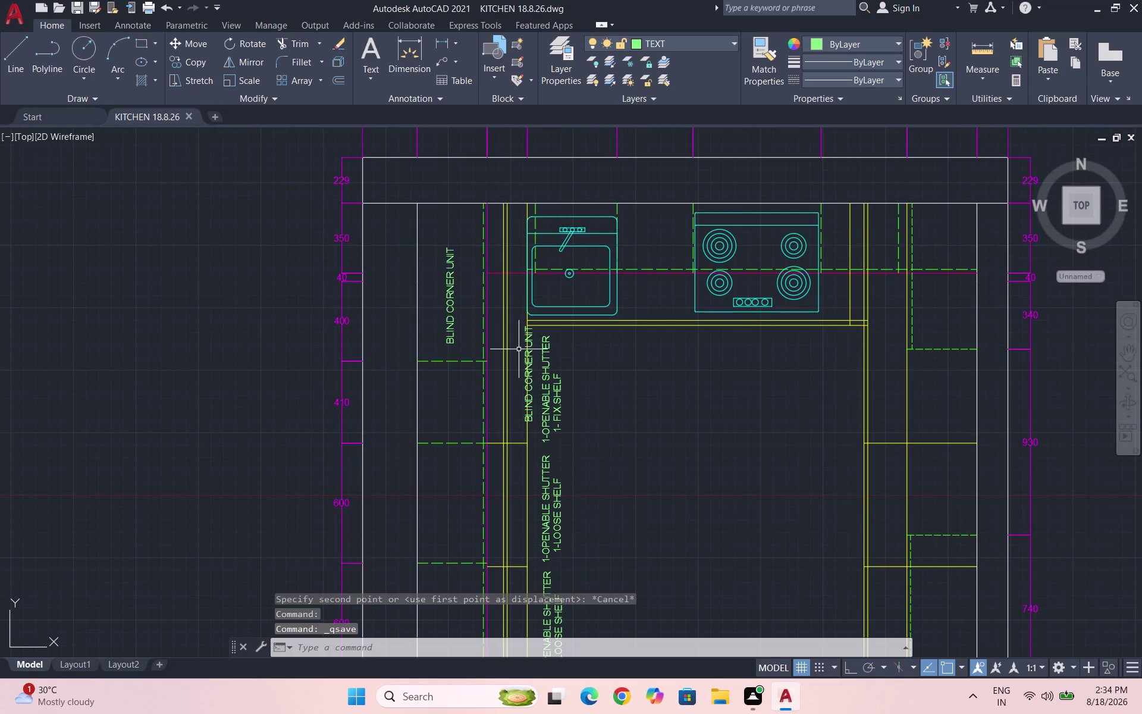
Zoom in and window-select the BLIND CORNER UNIT label after several attempts.
scroll(up, 3)
scroll(up, 3)
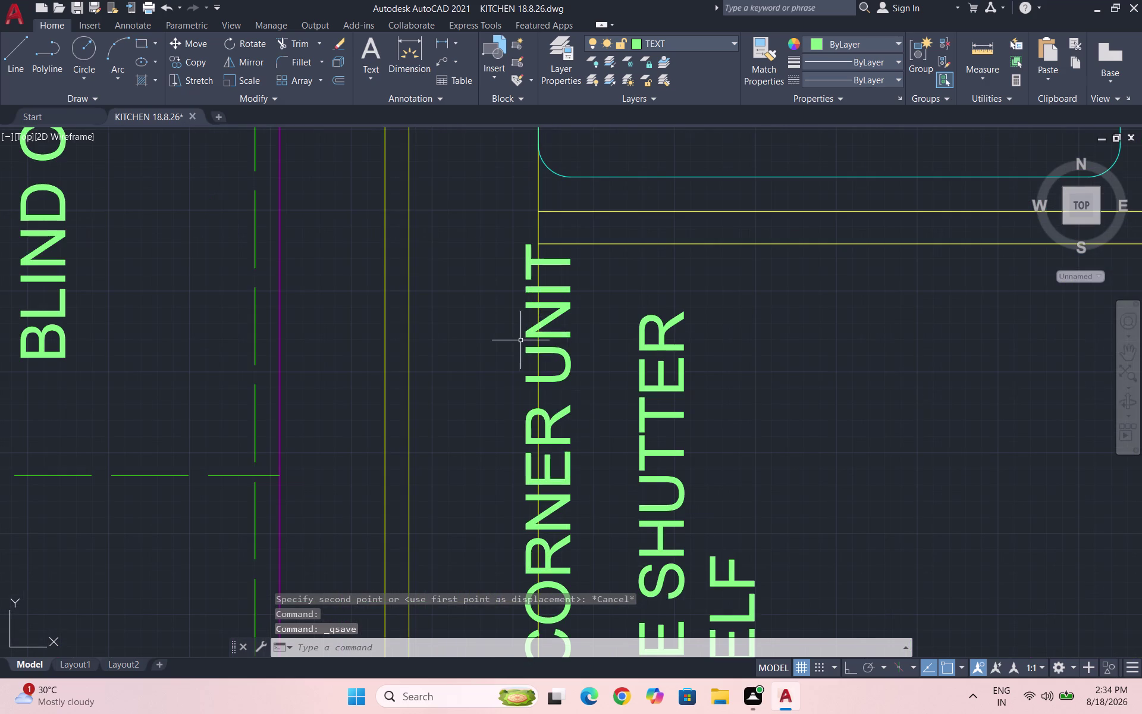
click(564, 324)
key(m)
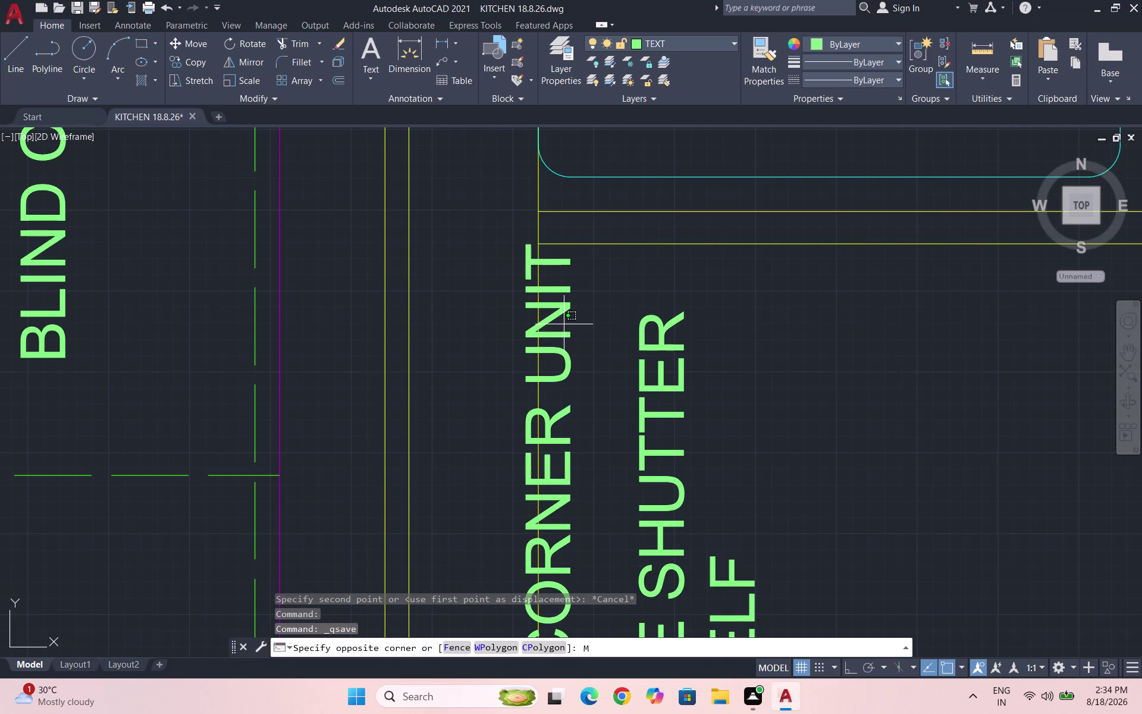
click(552, 314)
key(m)
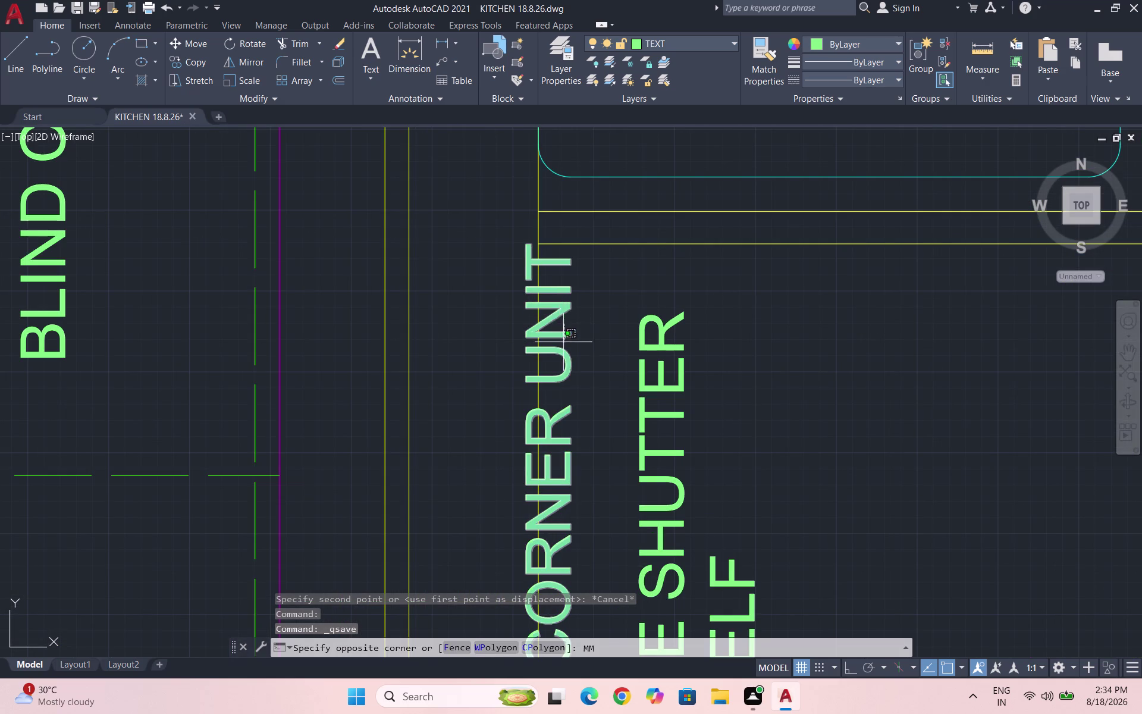
click(540, 332)
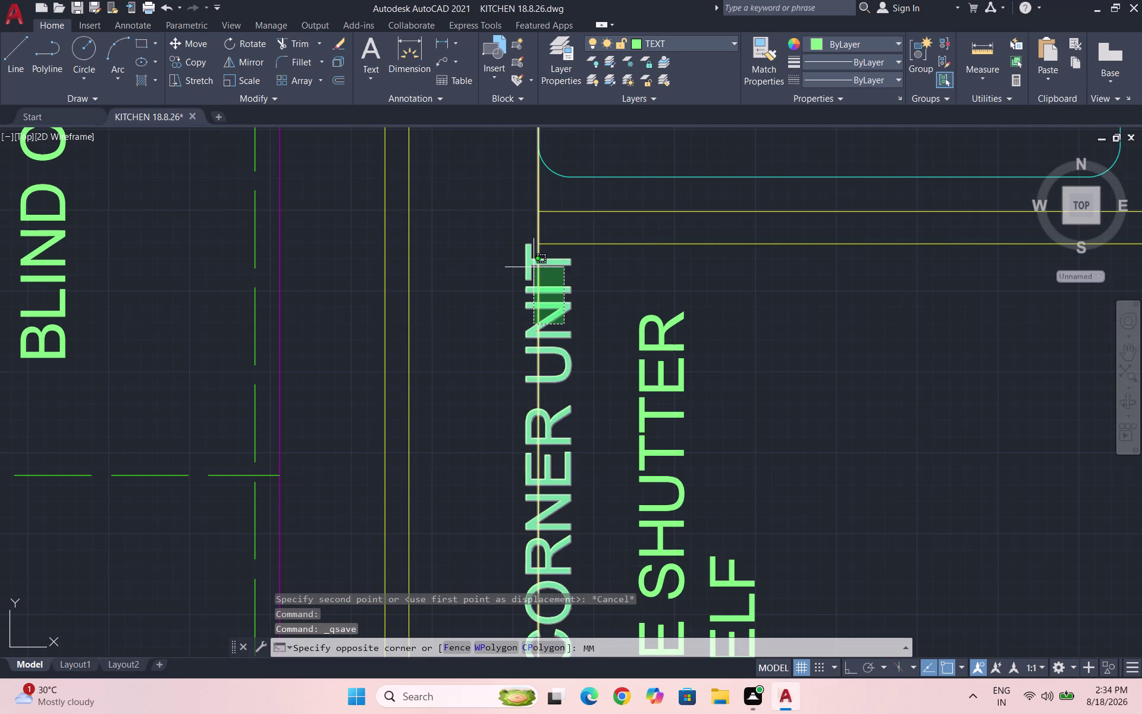
click(547, 266)
click(554, 278)
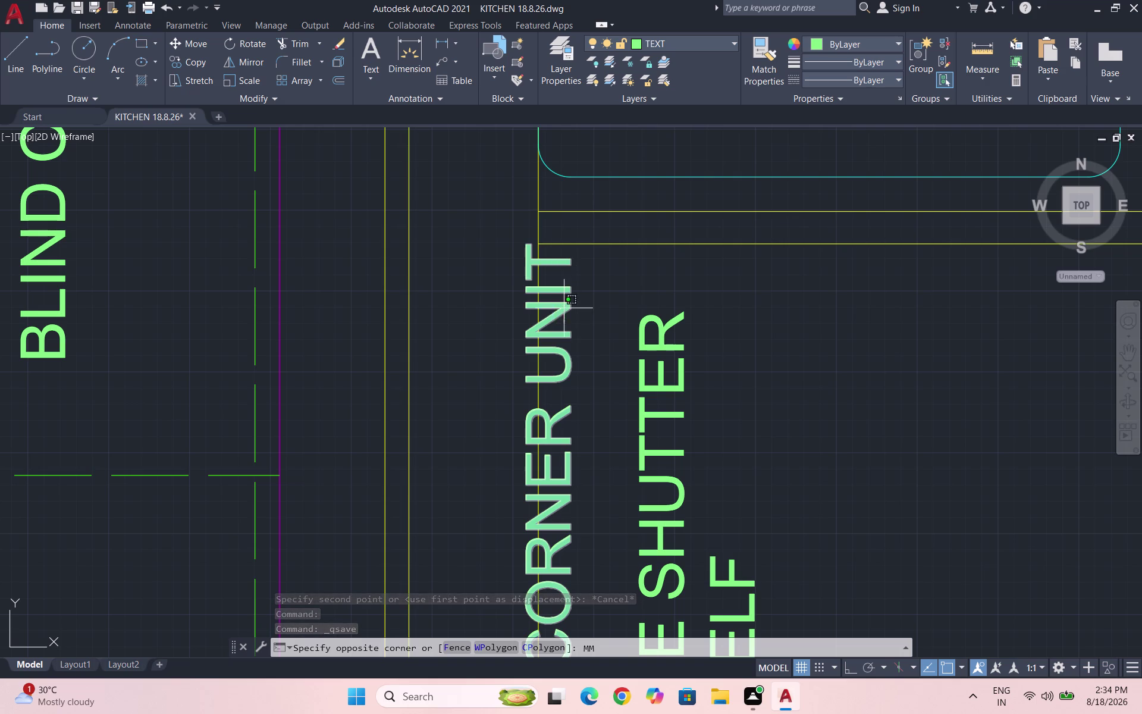
click(557, 311)
click(556, 324)
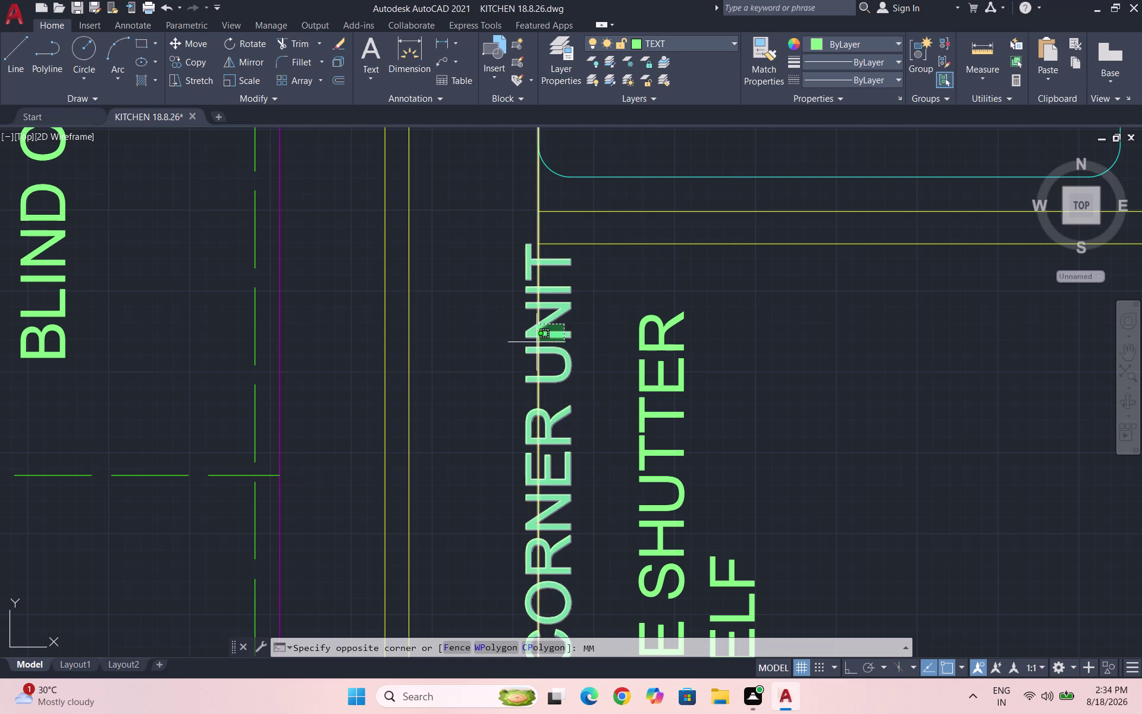
click(539, 333)
click(551, 253)
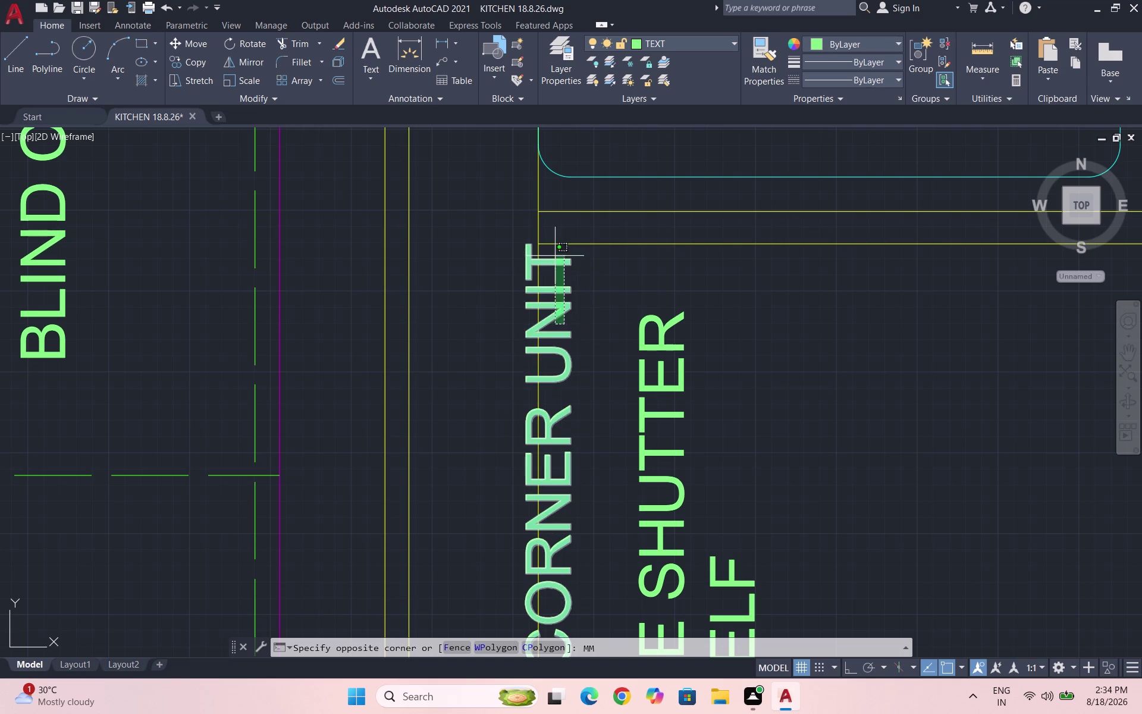
click(551, 267)
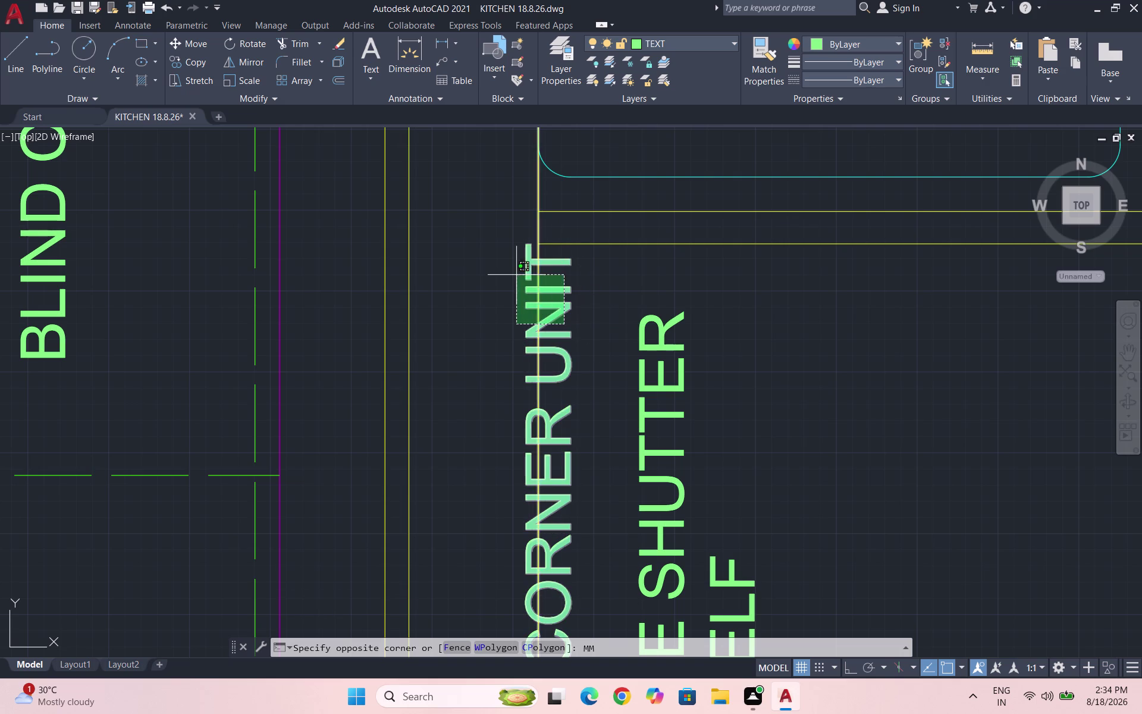
key(Escape)
drag(593, 294, 587, 292)
click(554, 255)
Move the selected BLIND CORNER UNIT label to the left.
key(m)
key(Return)
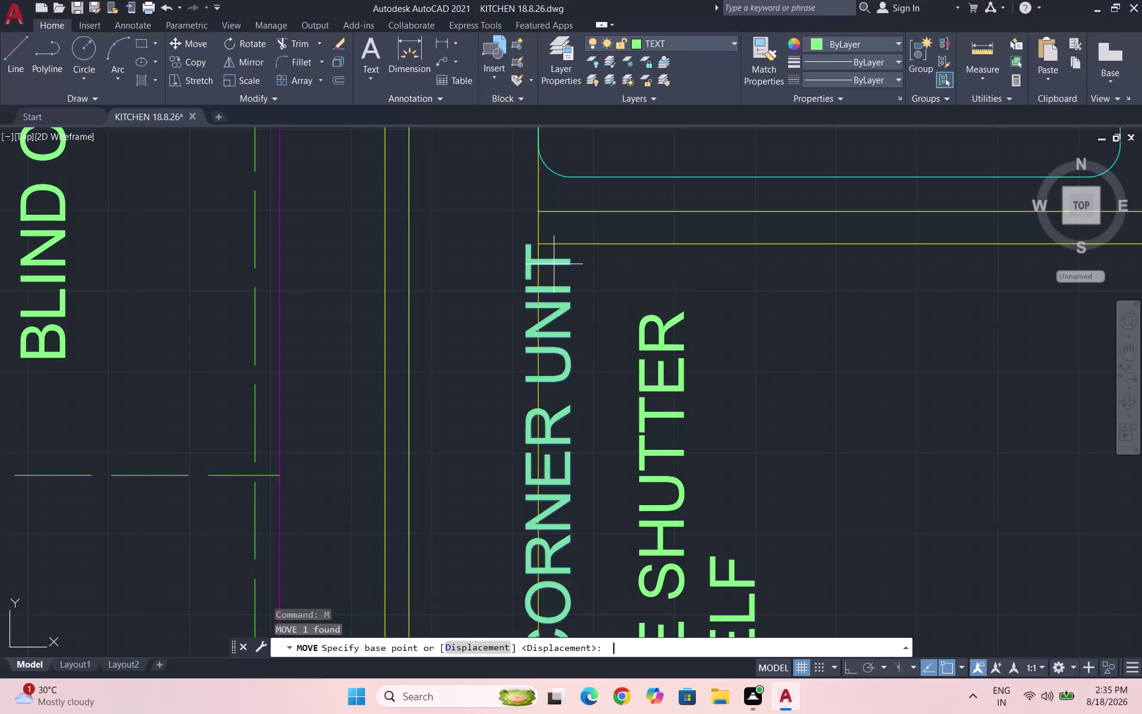
scroll(down, 3)
click(561, 325)
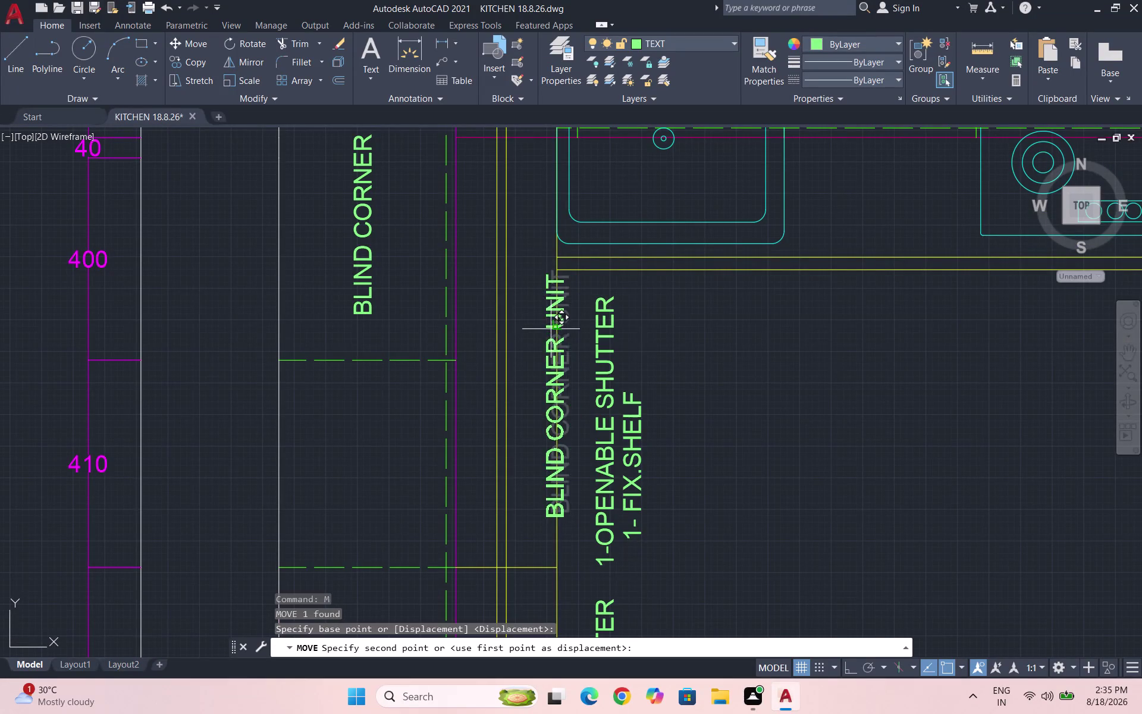
scroll(up, 3)
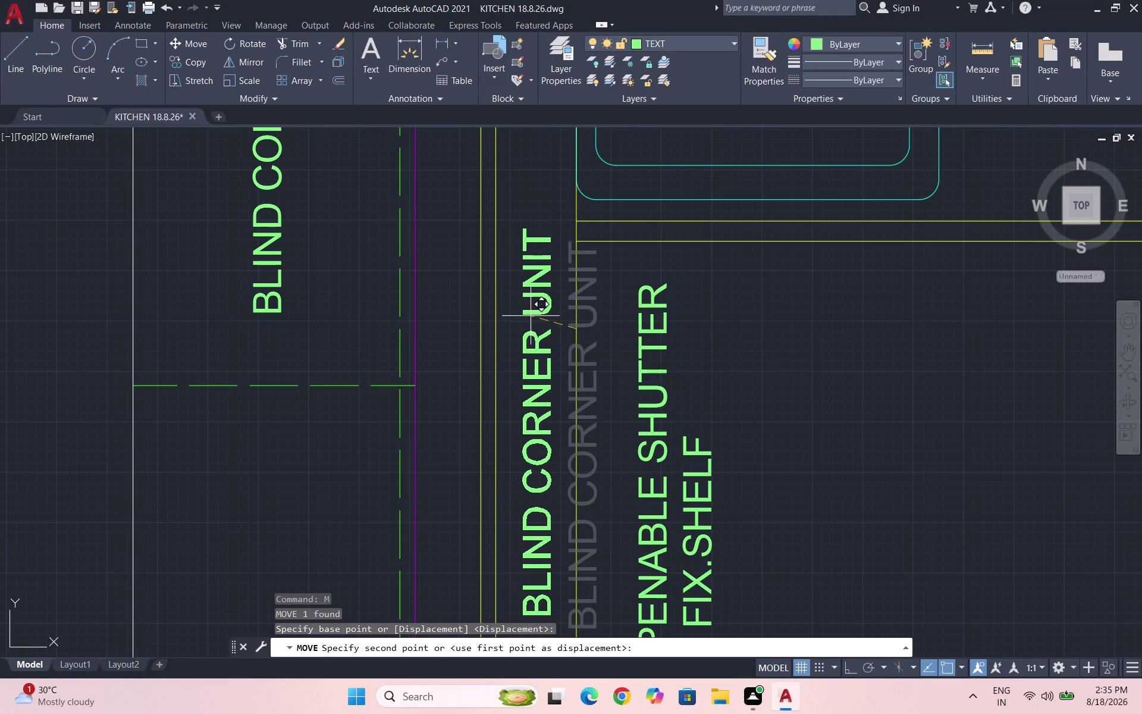
click(530, 316)
scroll(down, 3)
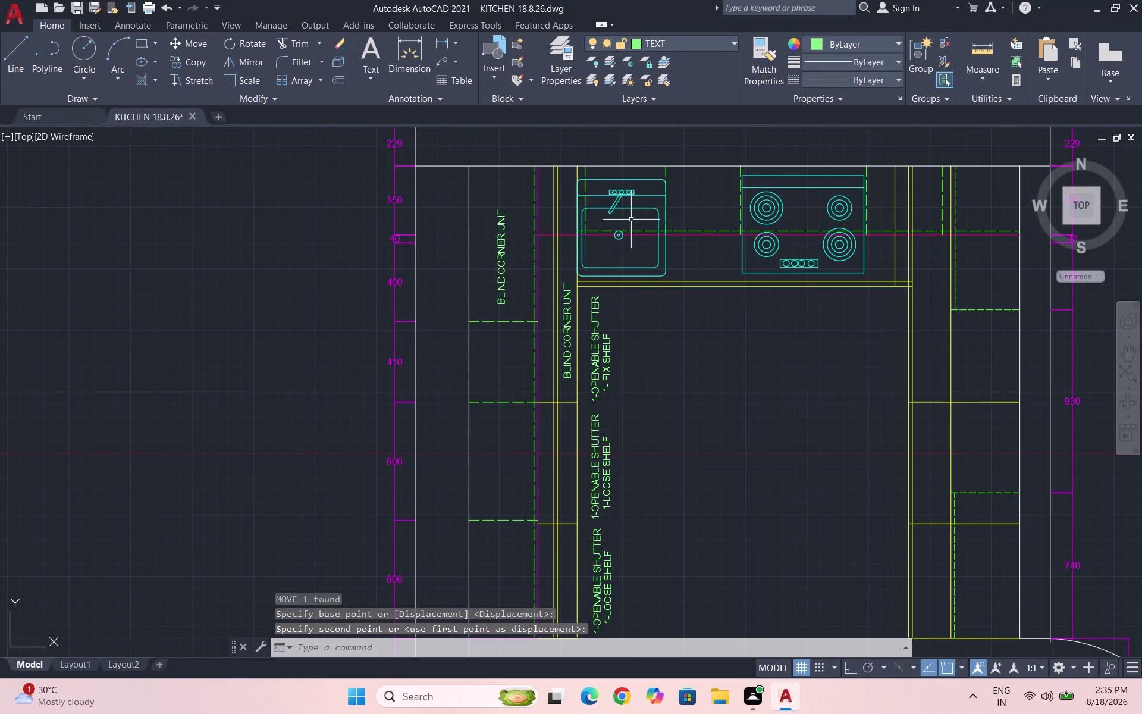
scroll(down, 3)
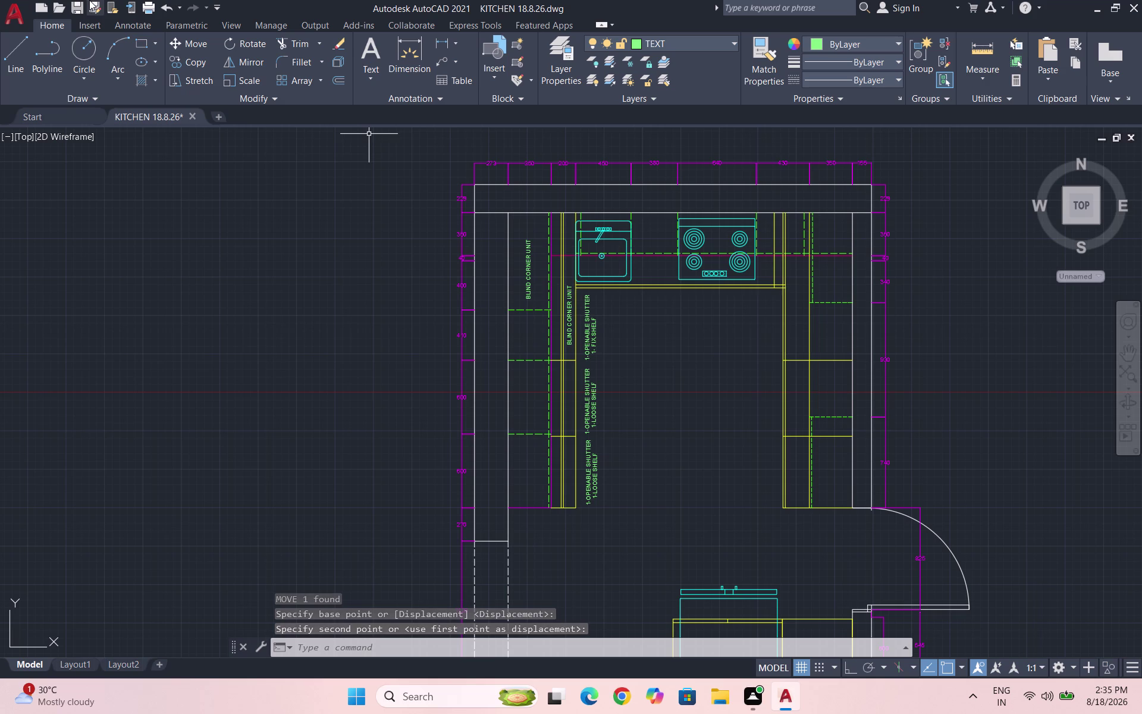
Save the kitchen drawing with Ctrl+S.
key(ctrl+s)
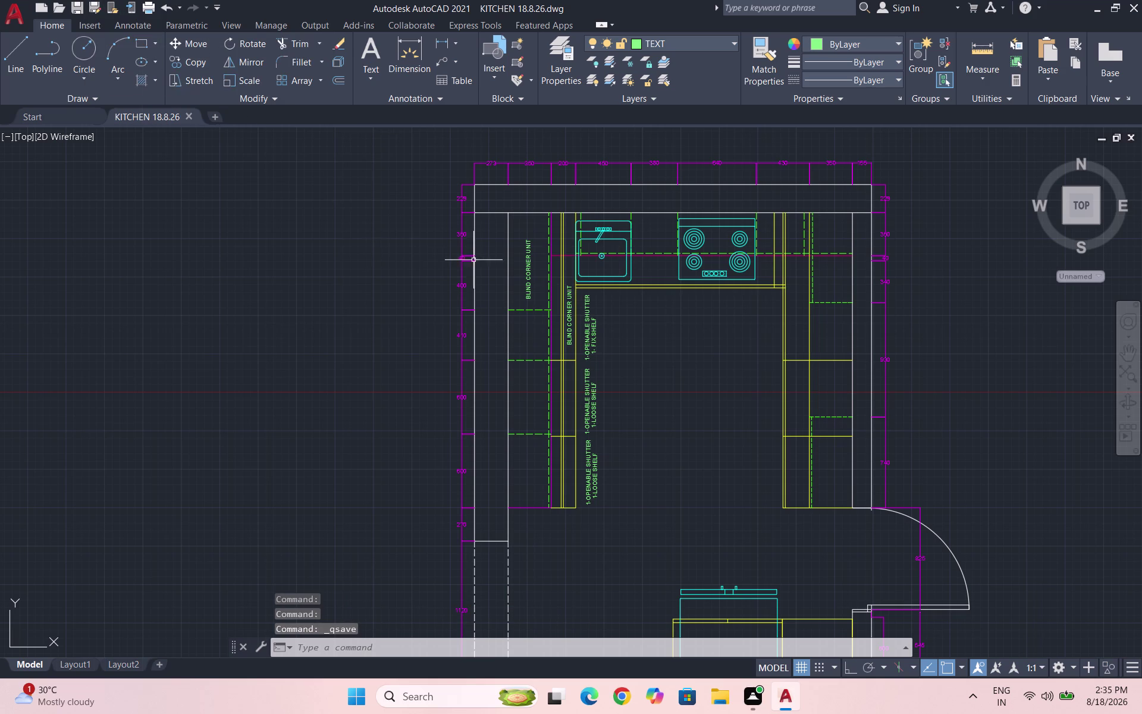
scroll(up, 3)
scroll(up, 3)
scroll(down, 3)
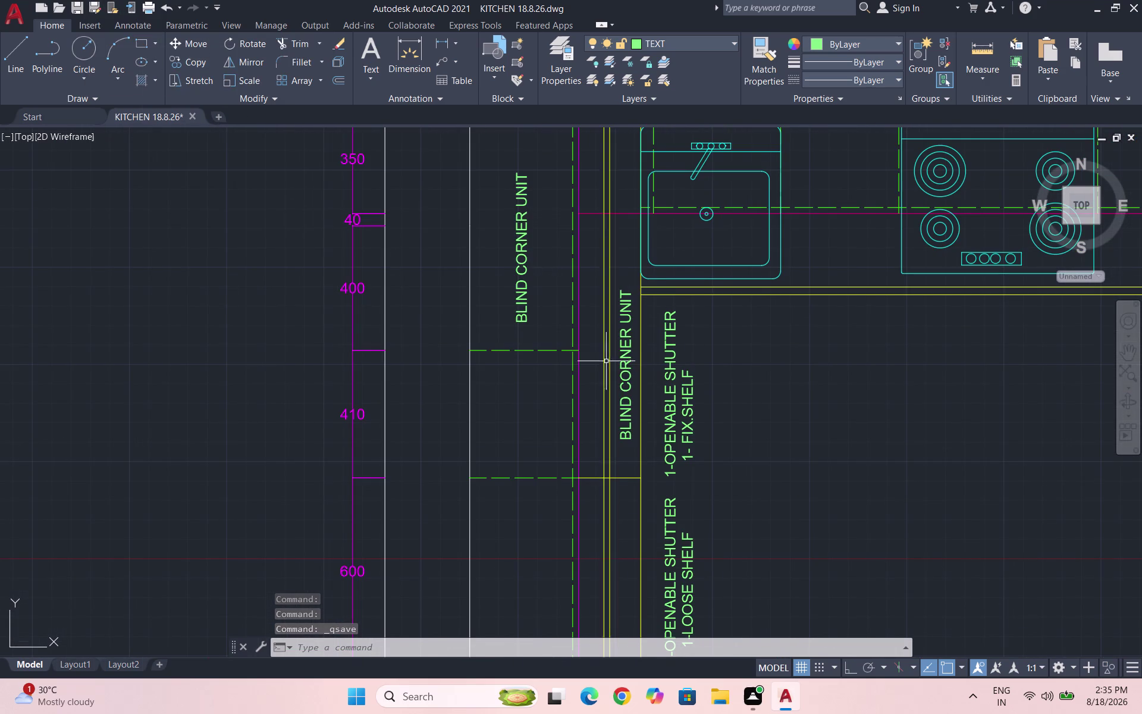
scroll(down, 3)
scroll(up, 3)
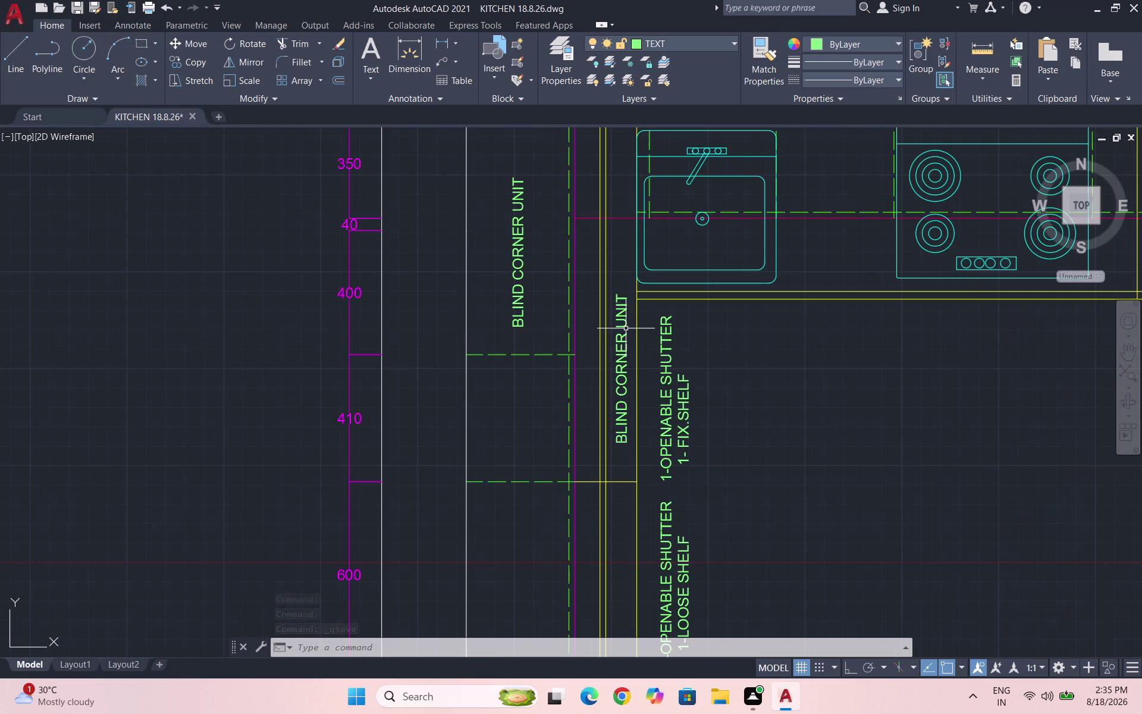
Move the second BLIND CORNER UNIT label to a new position.
click(625, 328)
key(m)
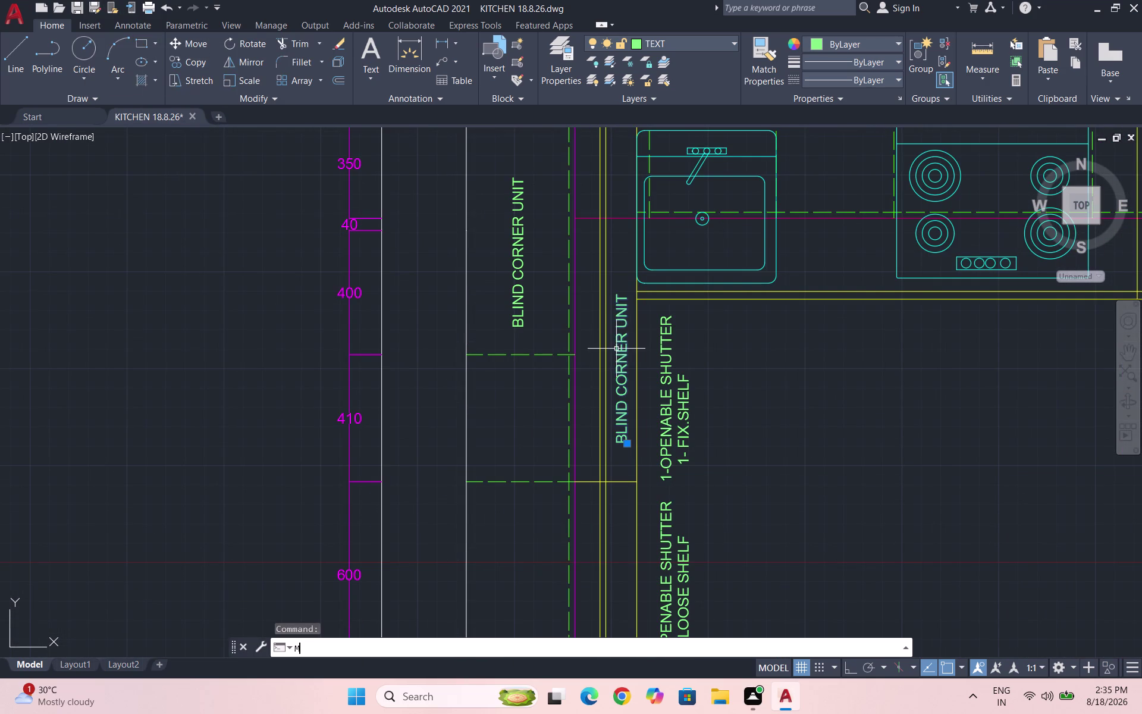
key(Return)
click(621, 337)
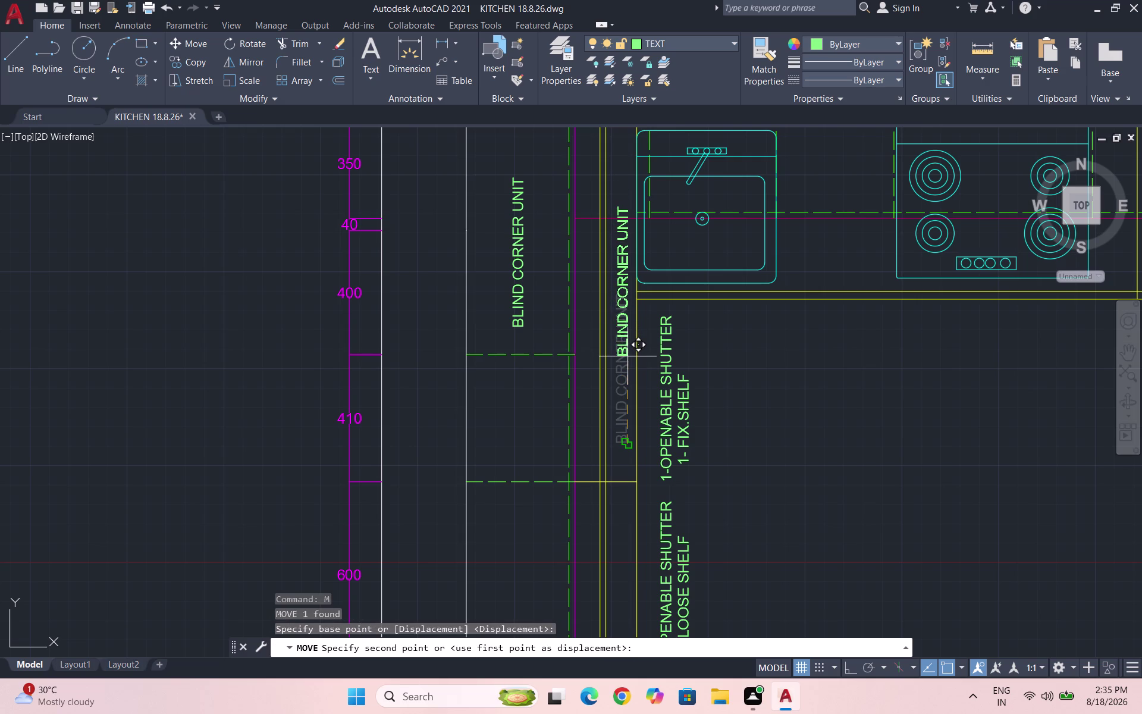
click(624, 358)
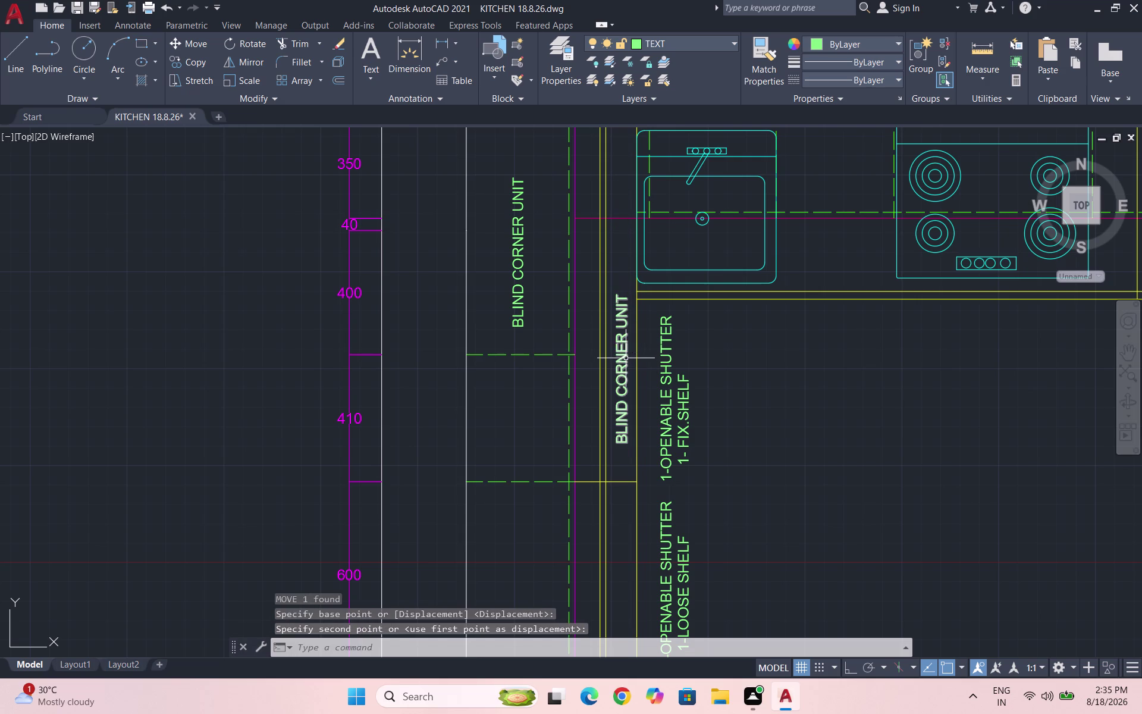
scroll(down, 3)
scroll(up, 3)
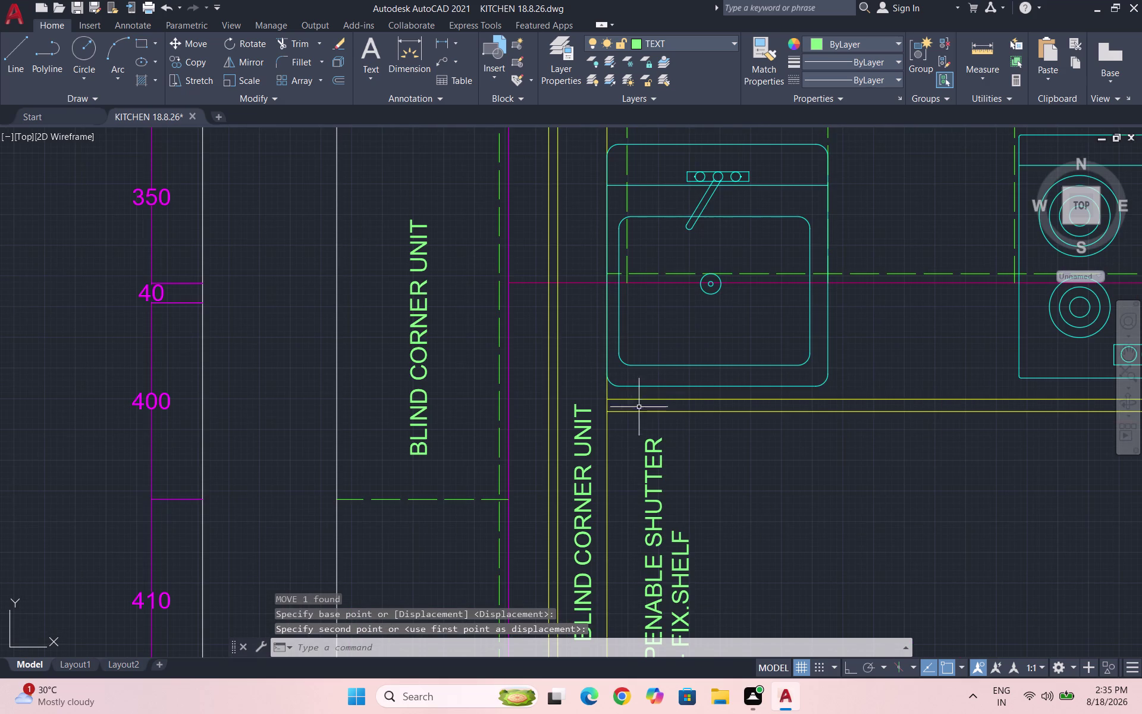
Window-select the label and move it higher to its final position.
click(594, 423)
click(572, 413)
key(m)
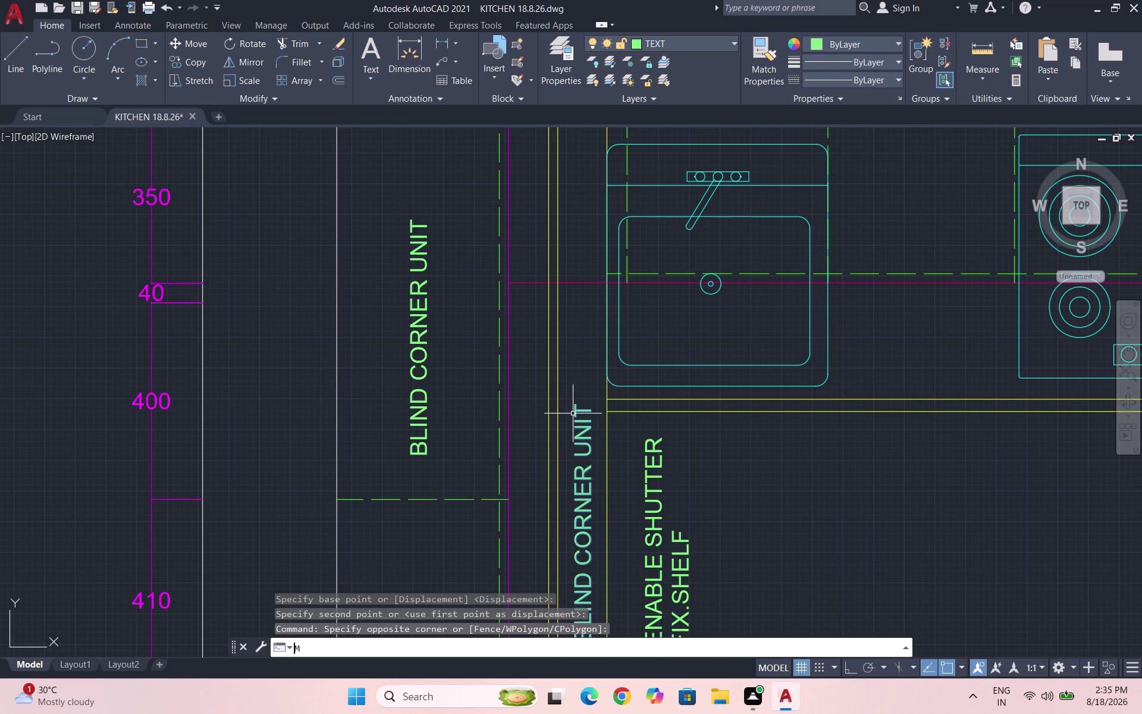
key(Return)
click(581, 423)
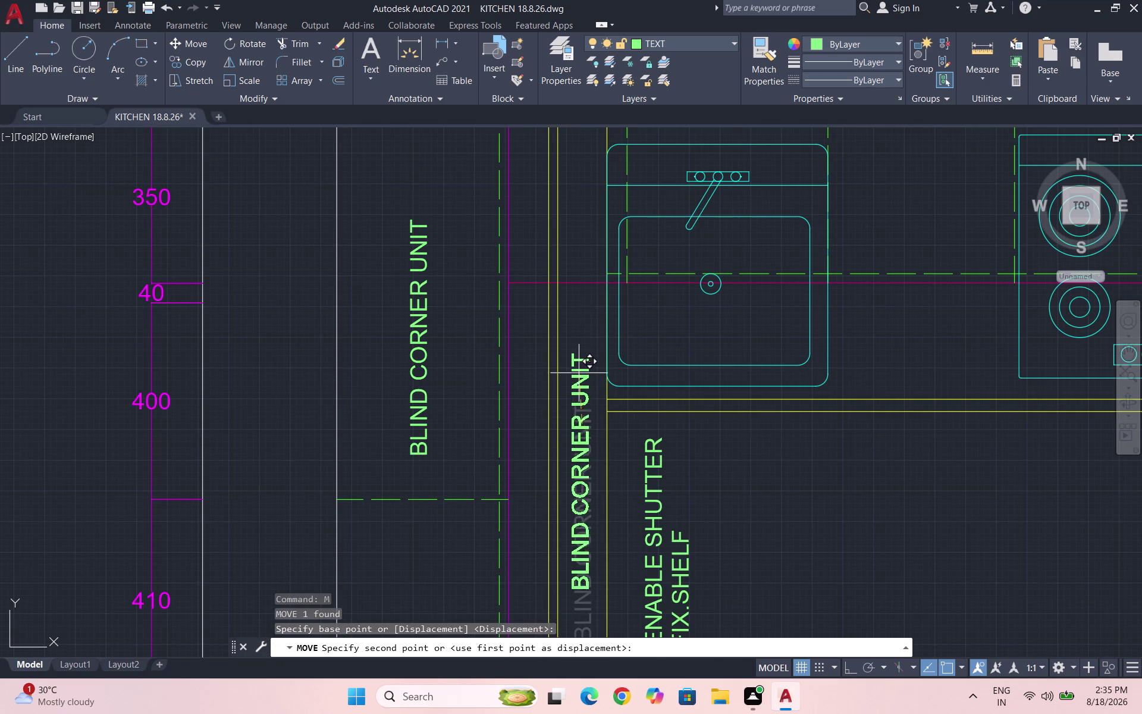
click(579, 326)
scroll(down, 3)
scroll(down, 3)
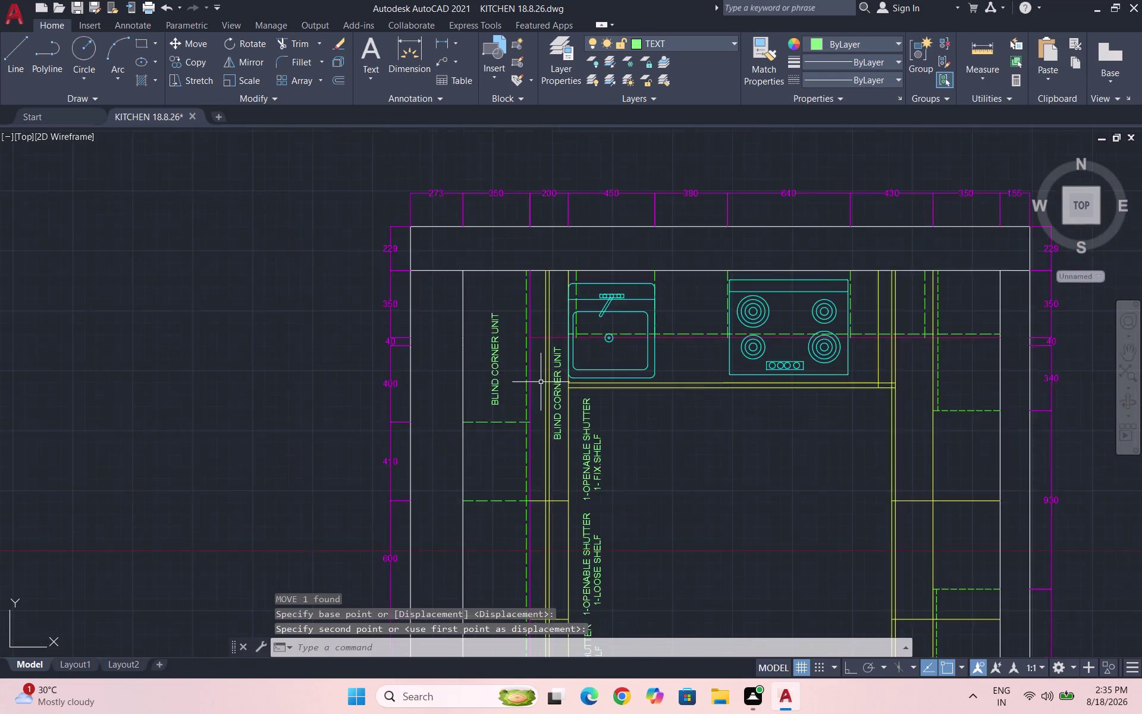
scroll(down, 3)
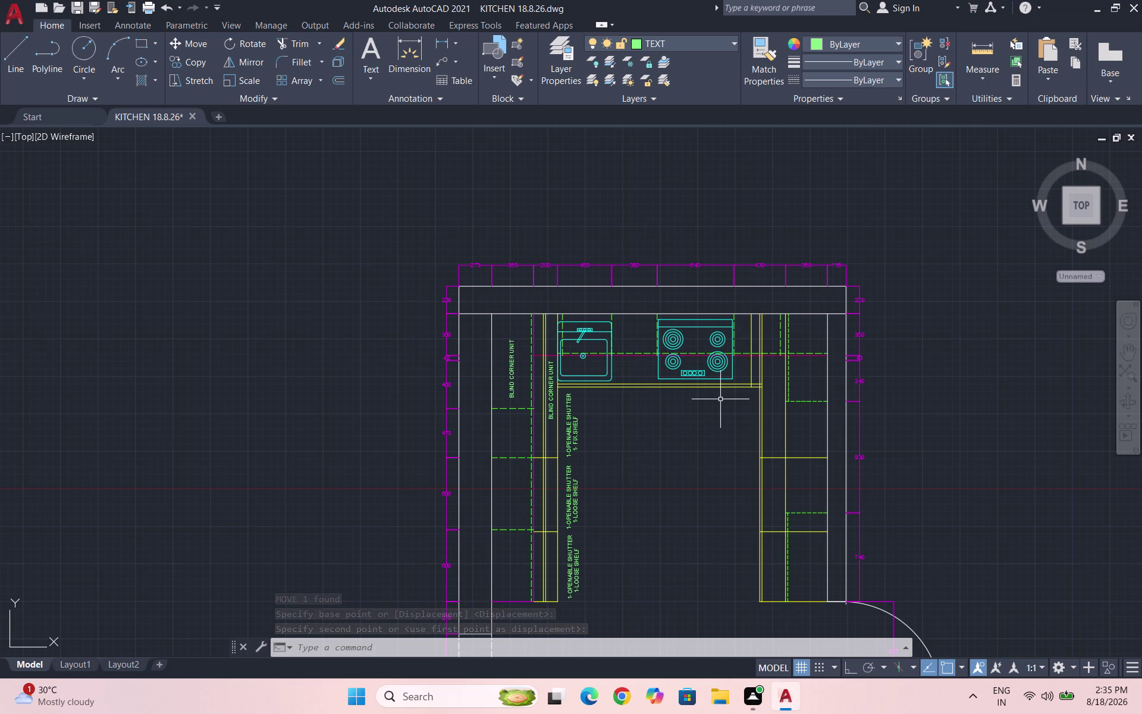
Save the drawing again and zoom to review the labels.
key(ctrl+s)
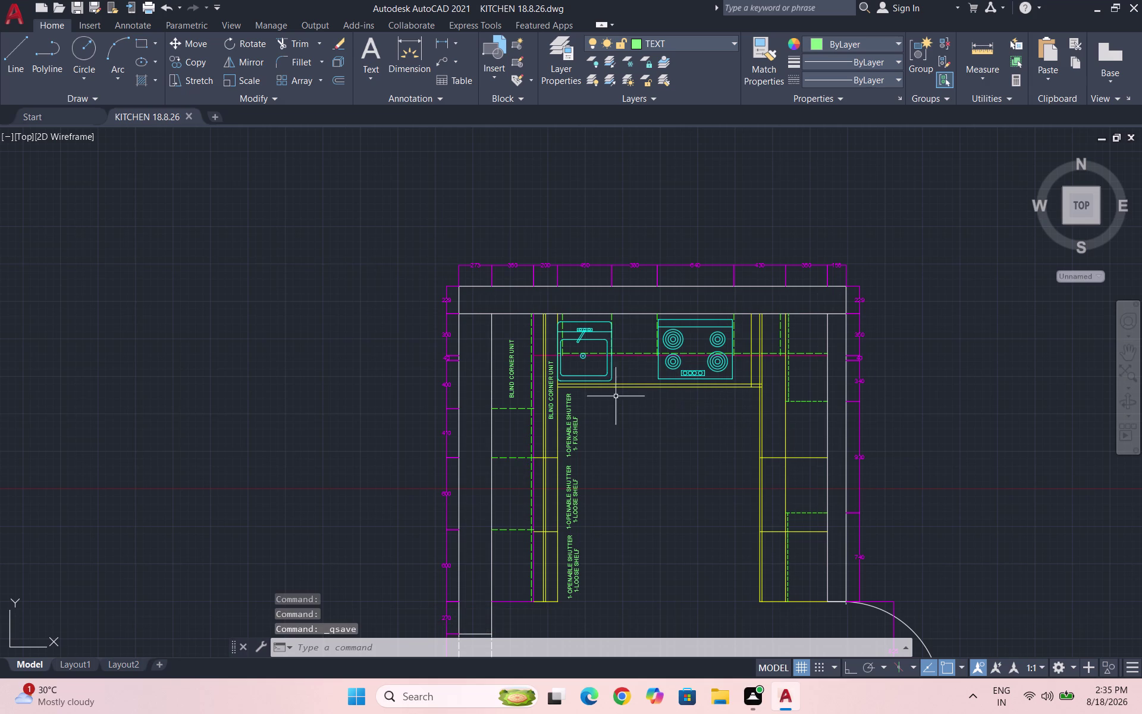
scroll(up, 3)
scroll(up, 3)
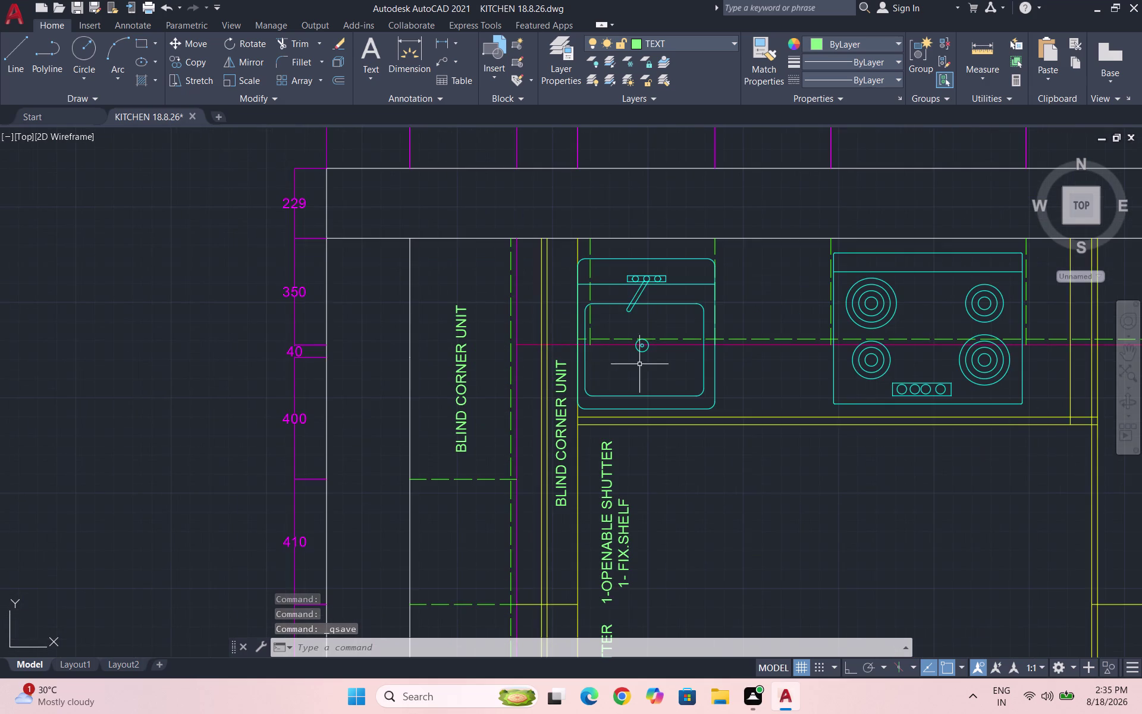
scroll(down, 3)
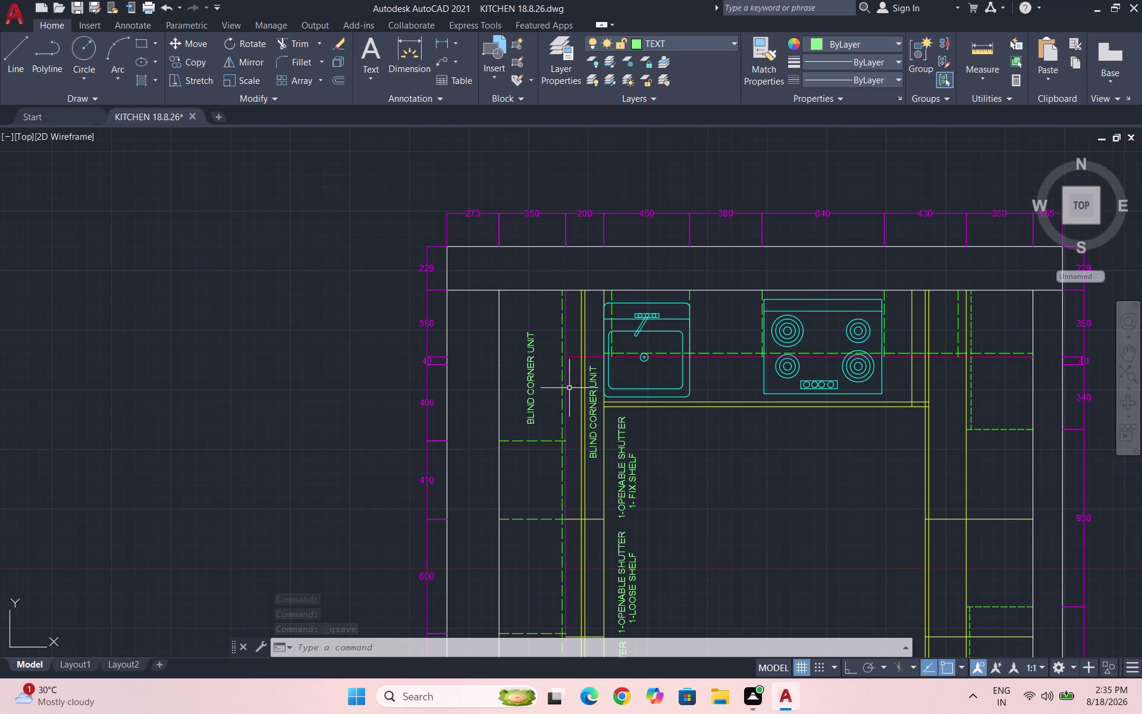
scroll(up, 3)
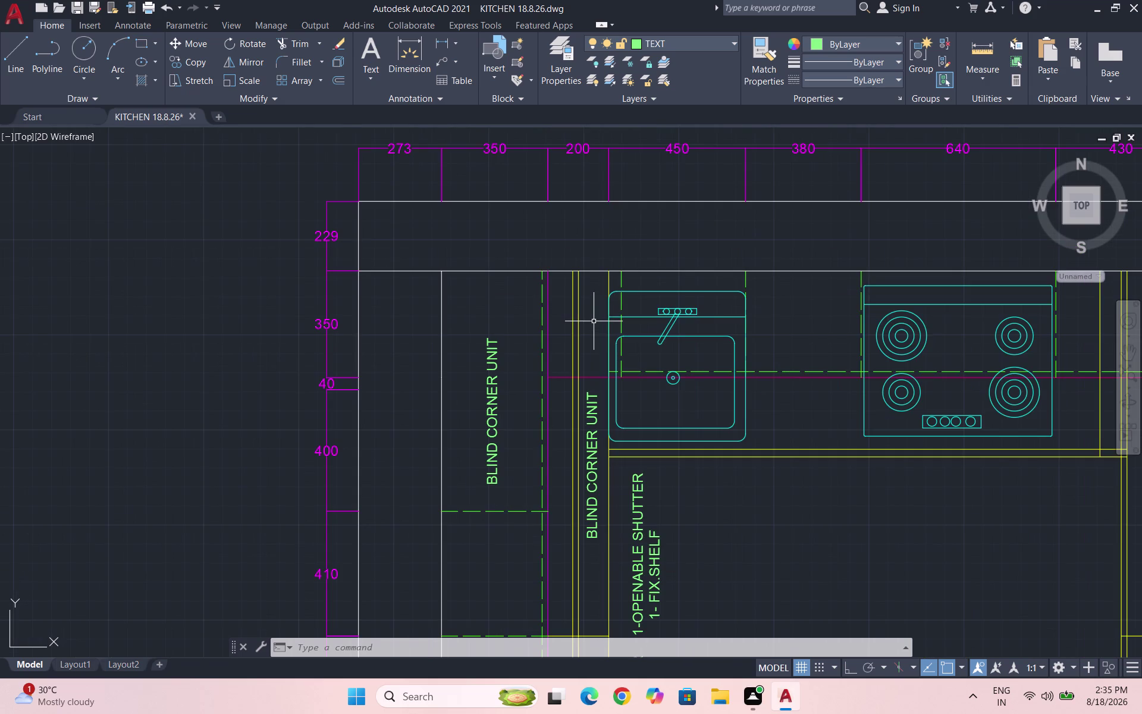
scroll(down, 3)
Nudge the second BLIND CORNER UNIT label slightly left and reselect it.
click(596, 416)
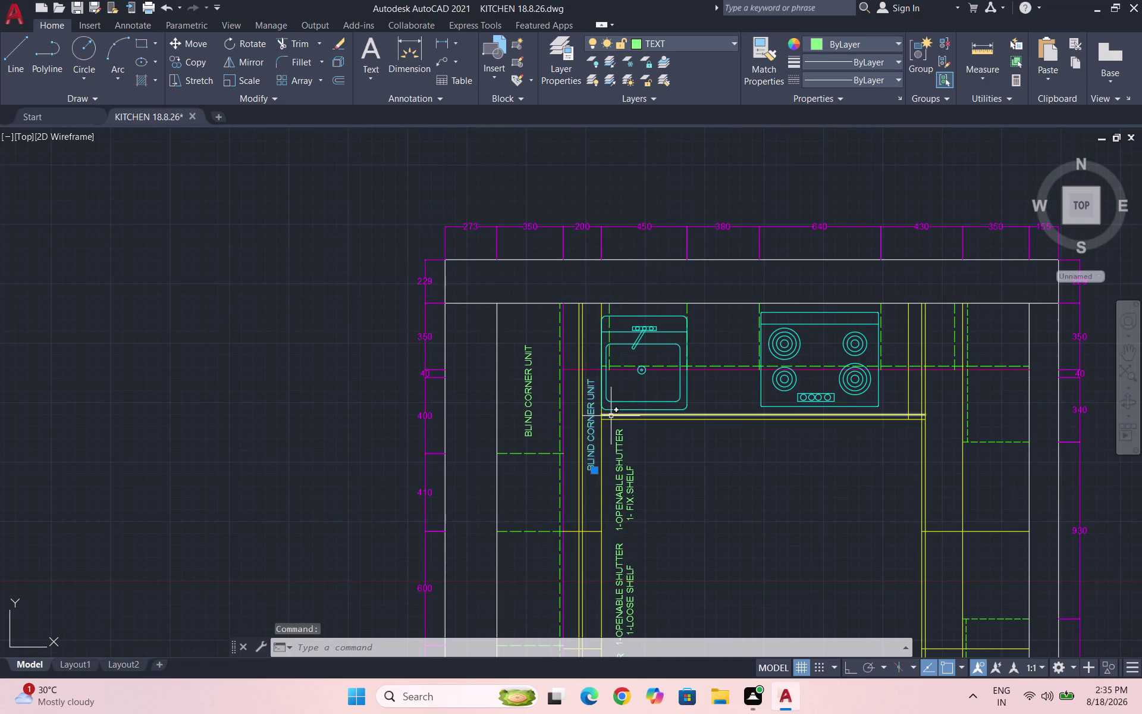
key(m)
key(Return)
scroll(up, 3)
click(611, 414)
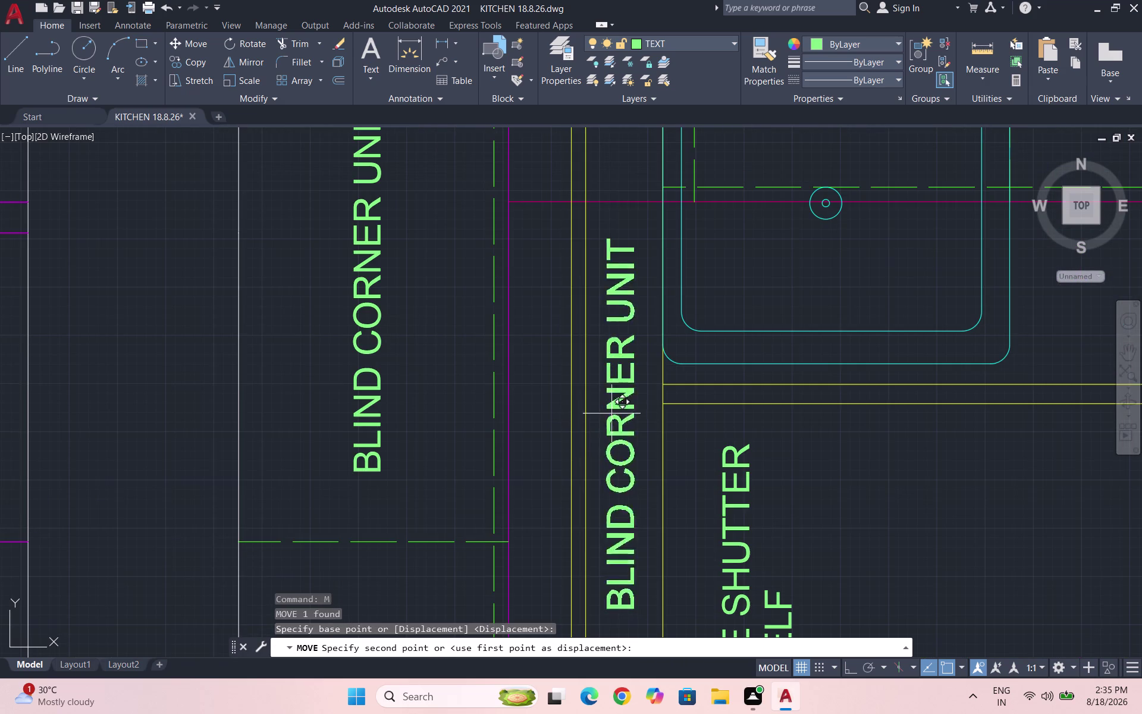
click(537, 416)
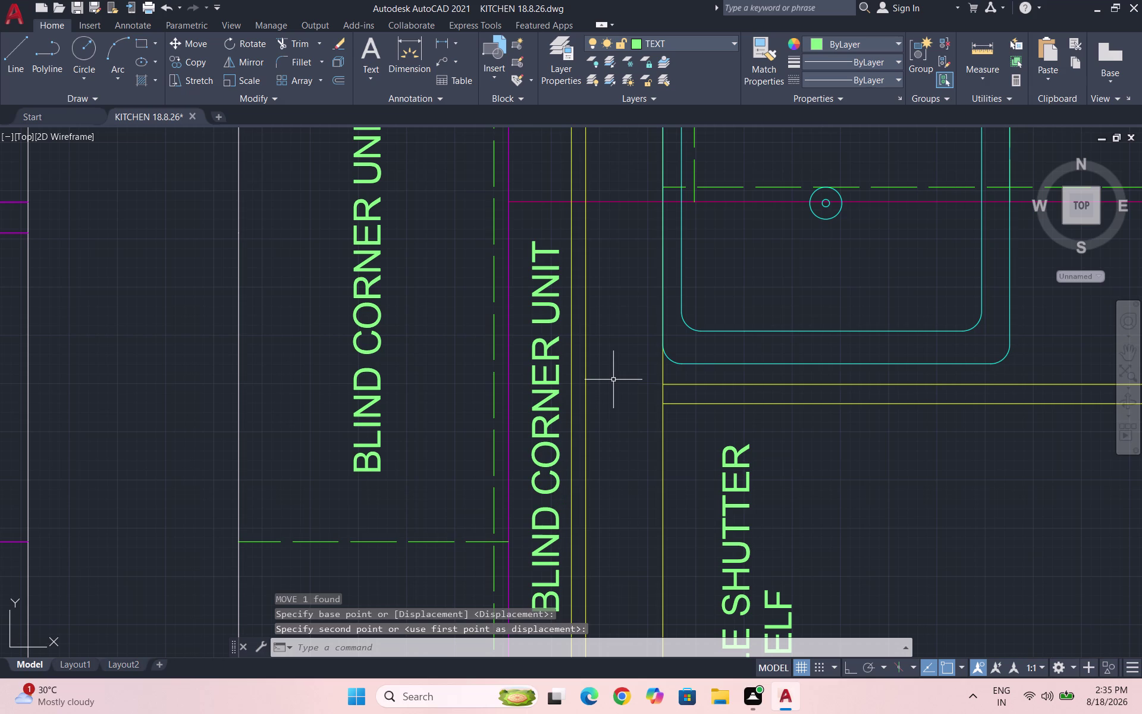
scroll(down, 3)
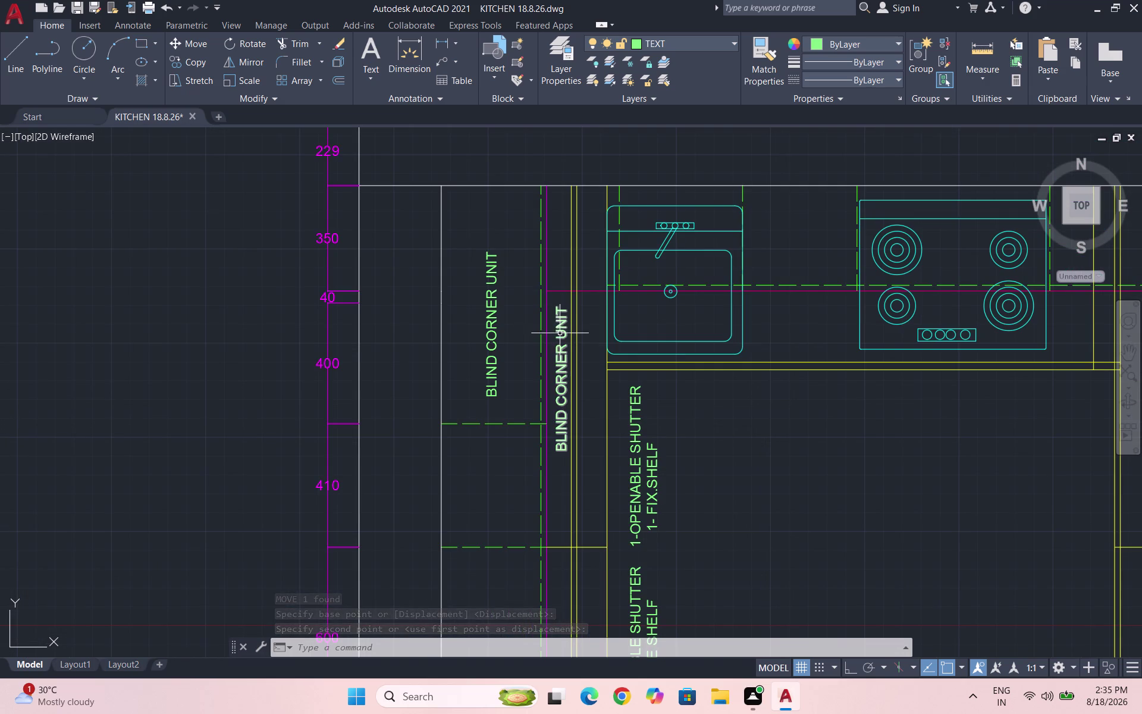
scroll(up, 3)
click(543, 340)
Copy the BLIND CORNER UNIT label into the narrow filler strip with CO.
text(CO)
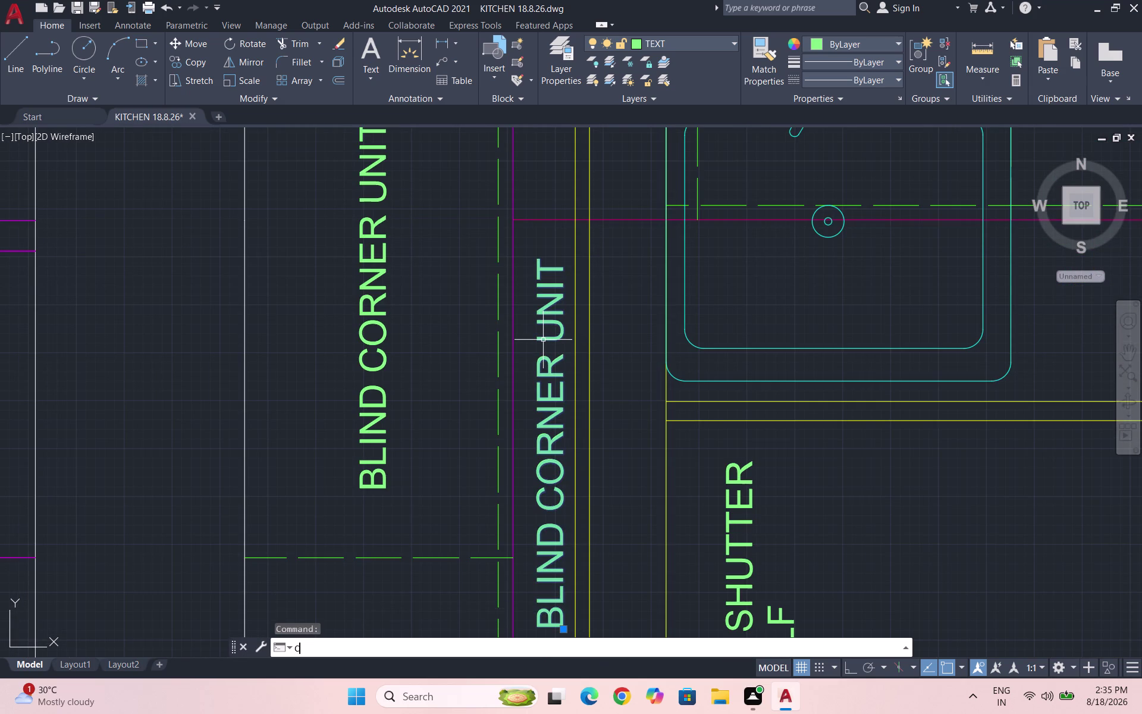
key(Return)
click(543, 340)
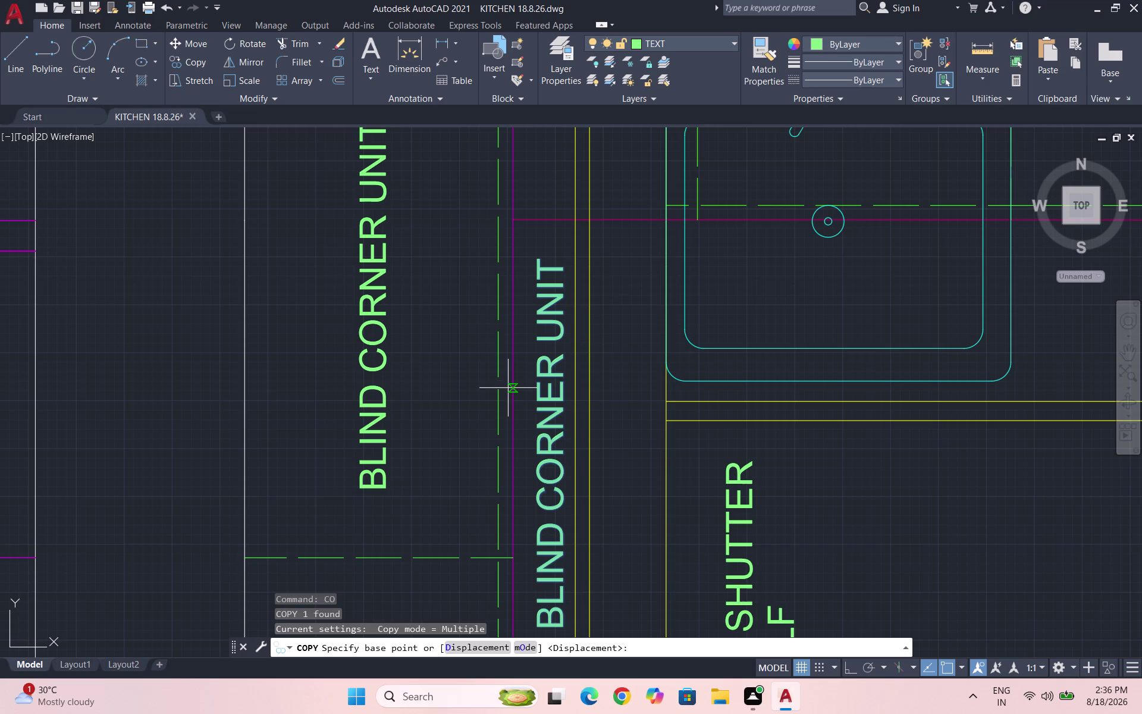
click(538, 403)
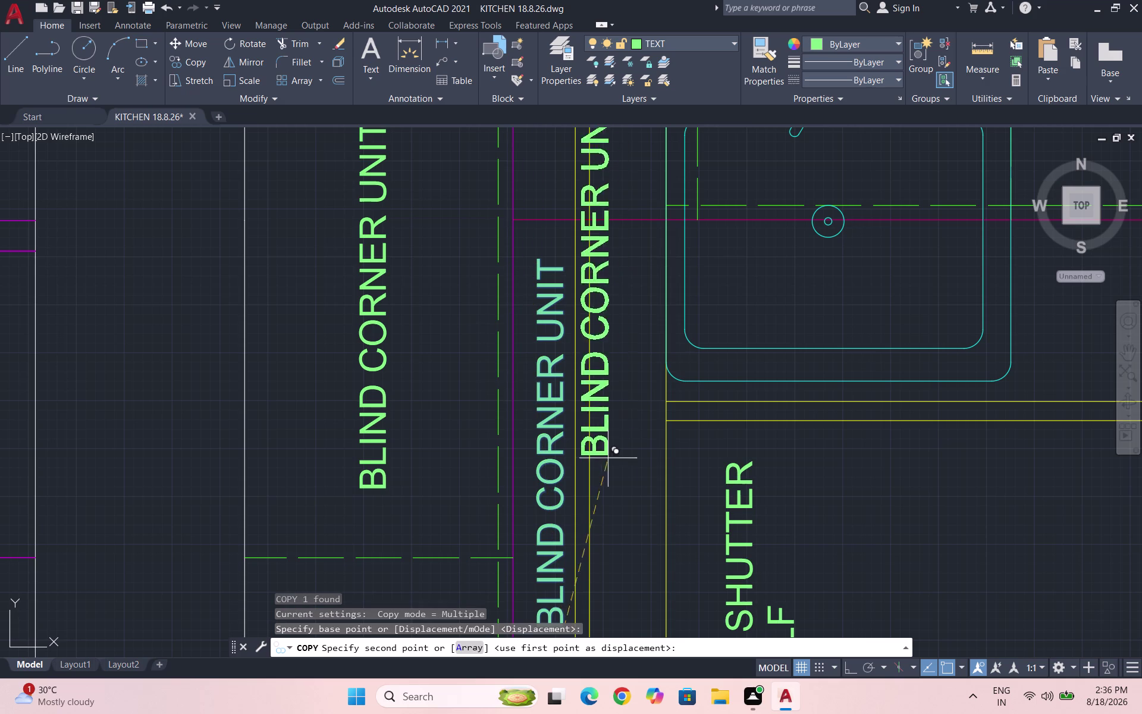
scroll(down, 3)
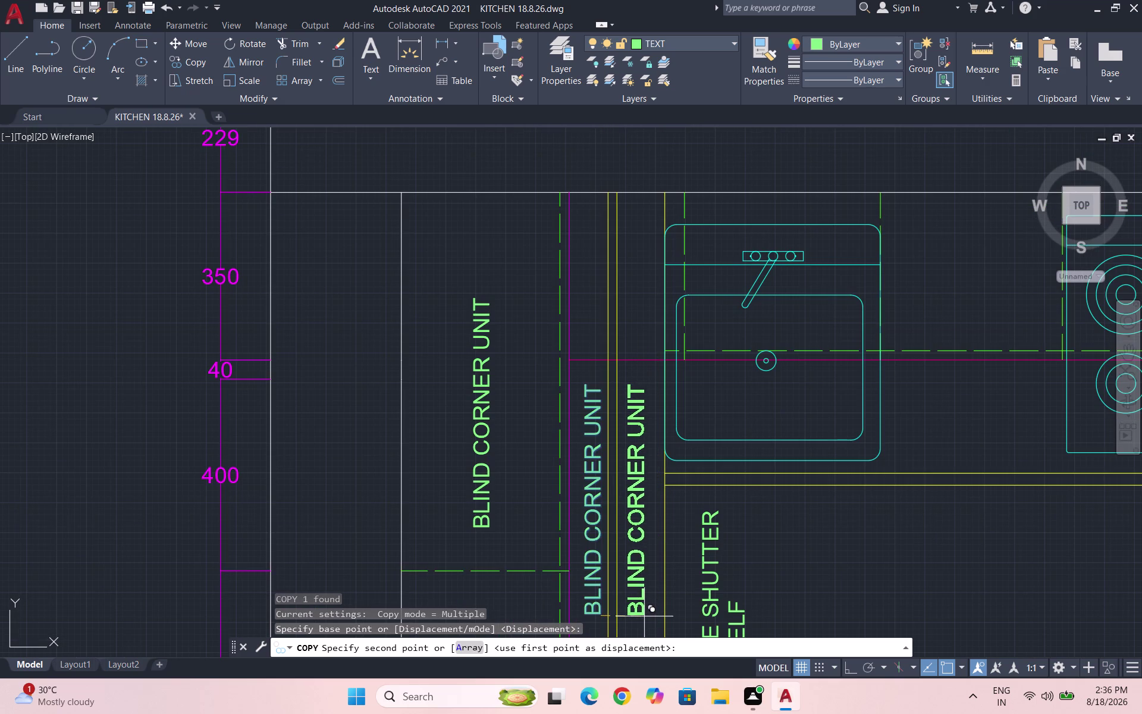
click(644, 616)
key(Escape)
Try editing the copied label, undoing the unintended changes.
click(642, 414)
double_click(638, 420)
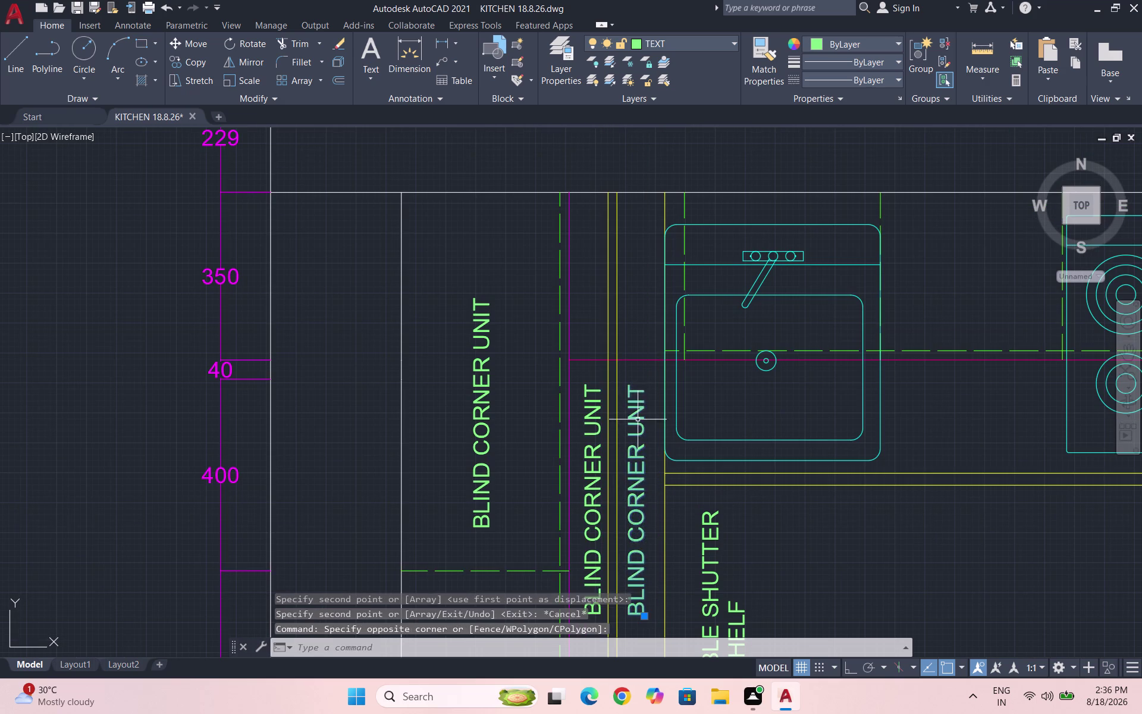
scroll(down, 3)
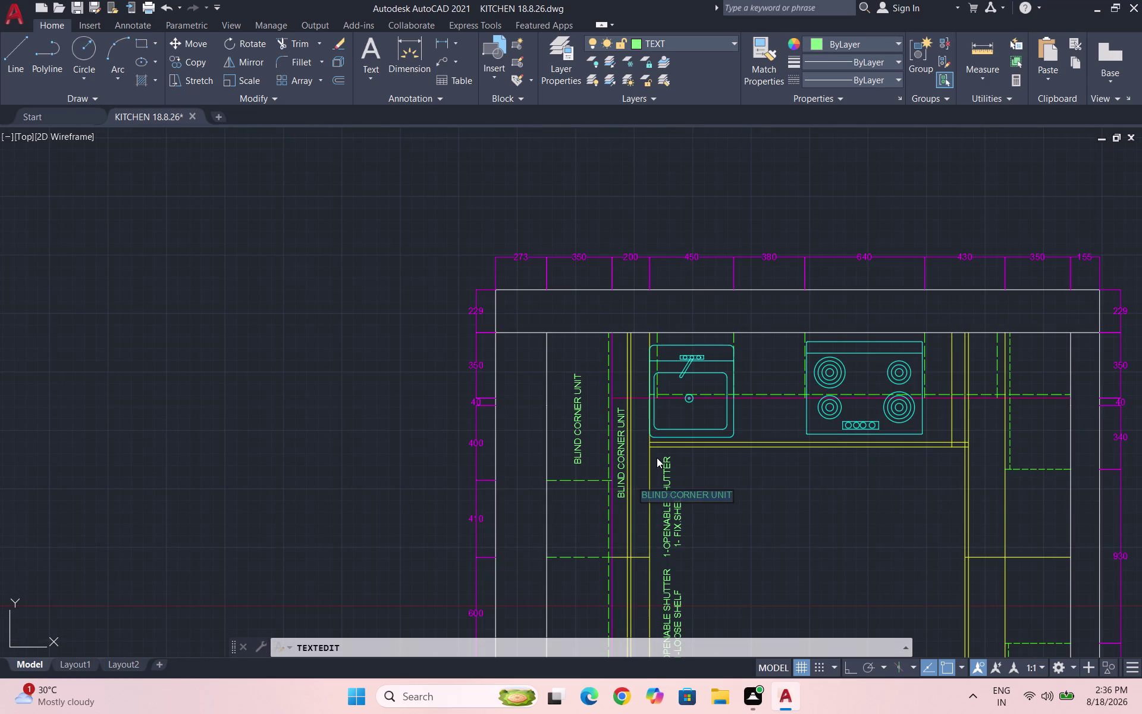
key(ctrl+z)
key(ctrl+z)
key(Escape)
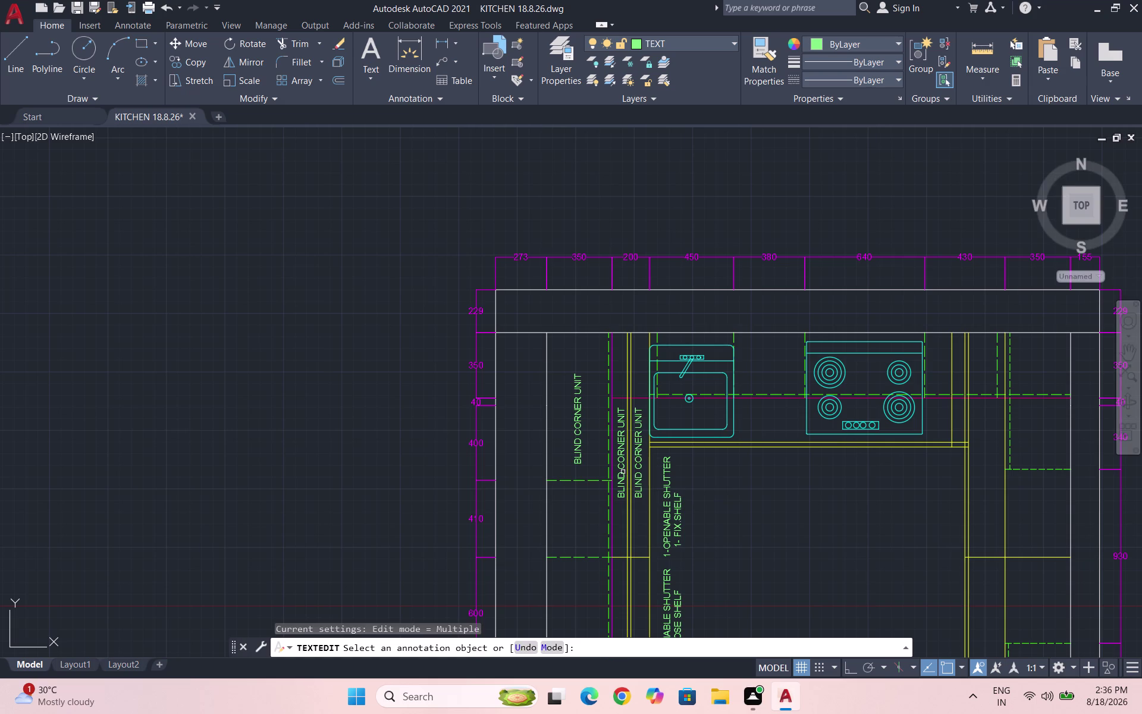
key(ctrl+z)
Replace the copied label's text with FILLER.
triple_click(640, 440)
double_click(639, 439)
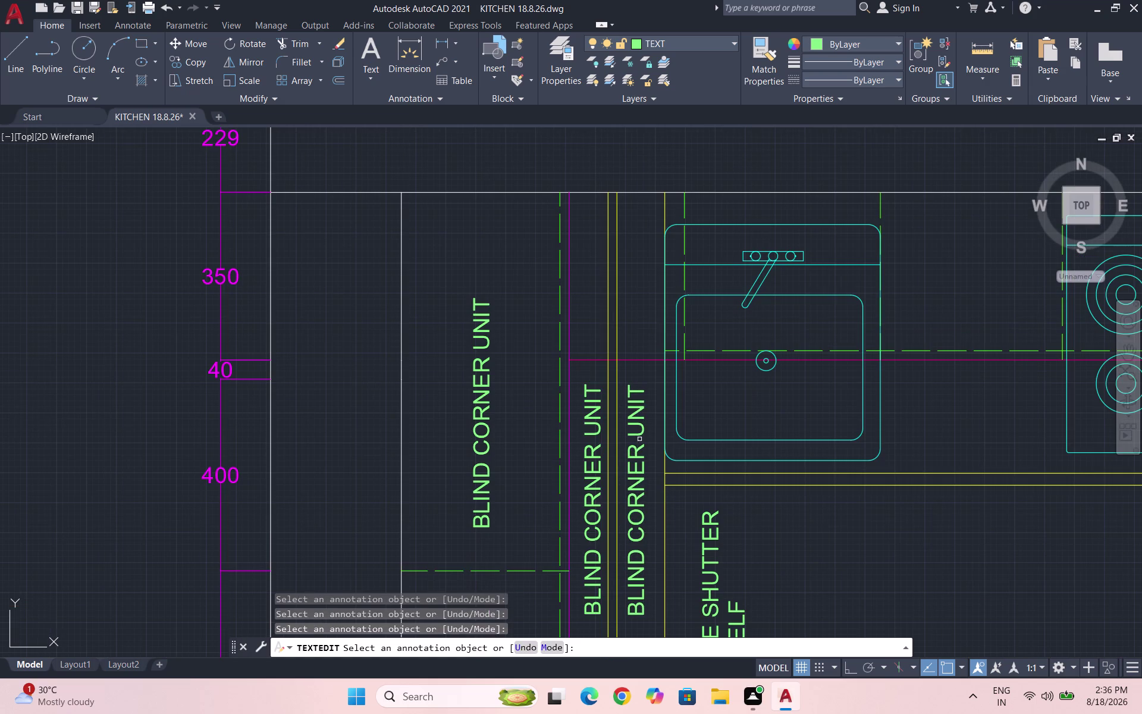
double_click(634, 427)
double_click(633, 421)
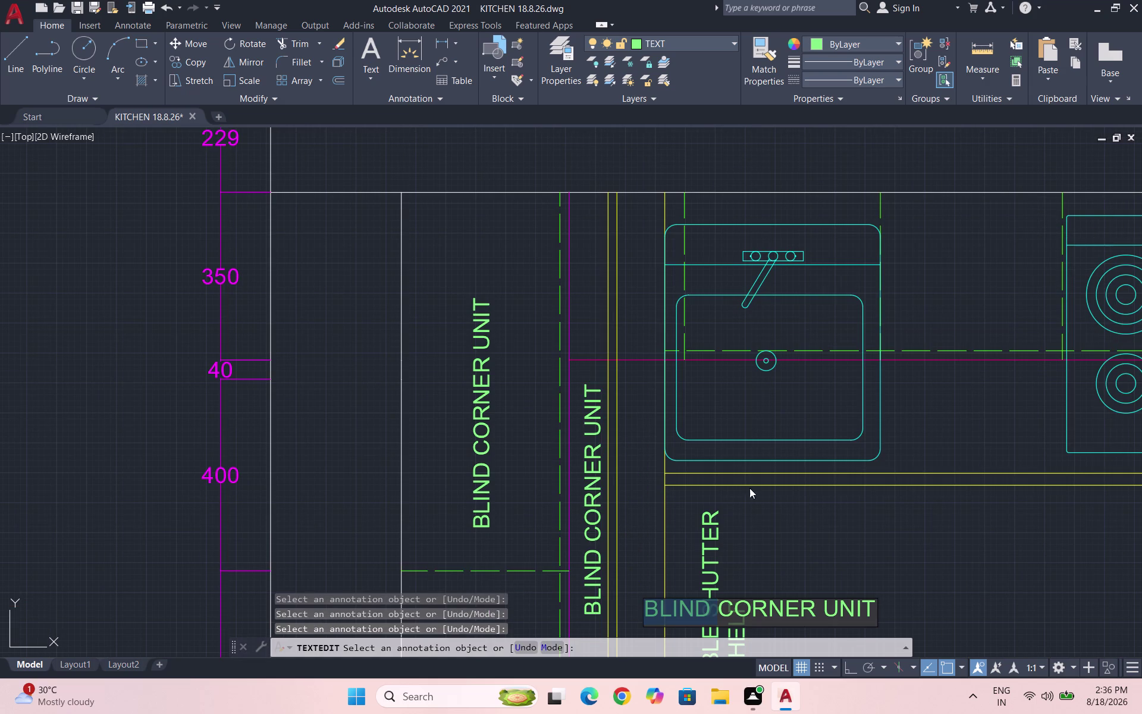
click(870, 603)
drag(870, 604, 600, 613)
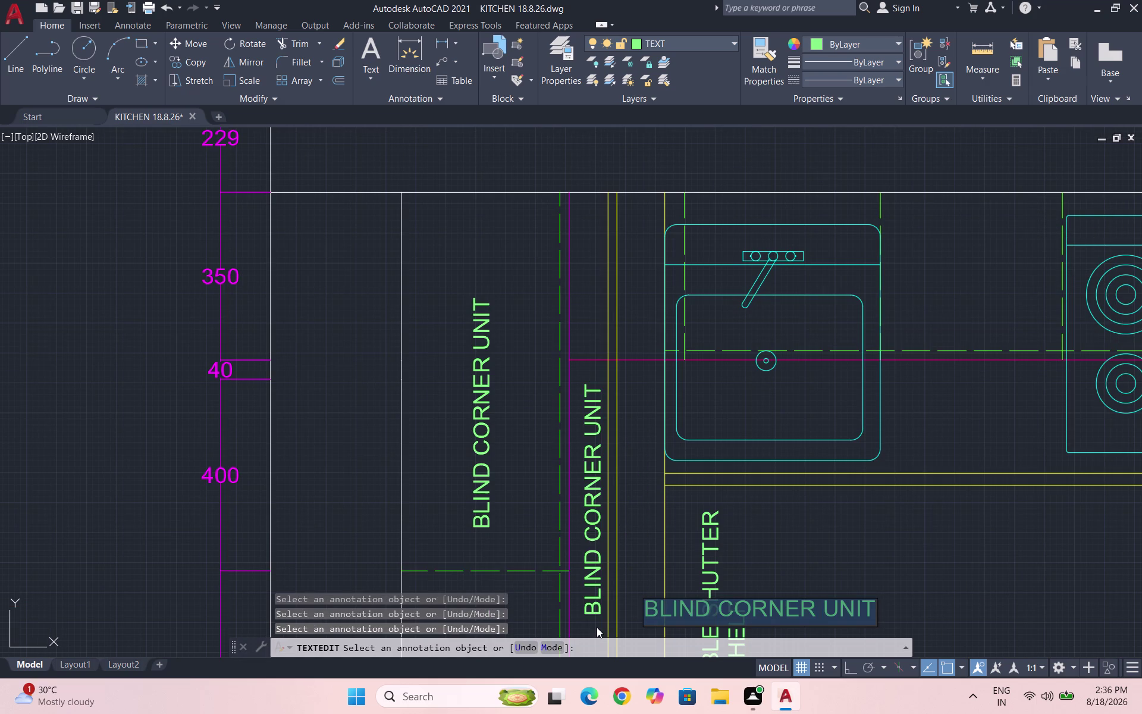
key(BackSpace)
text(F)
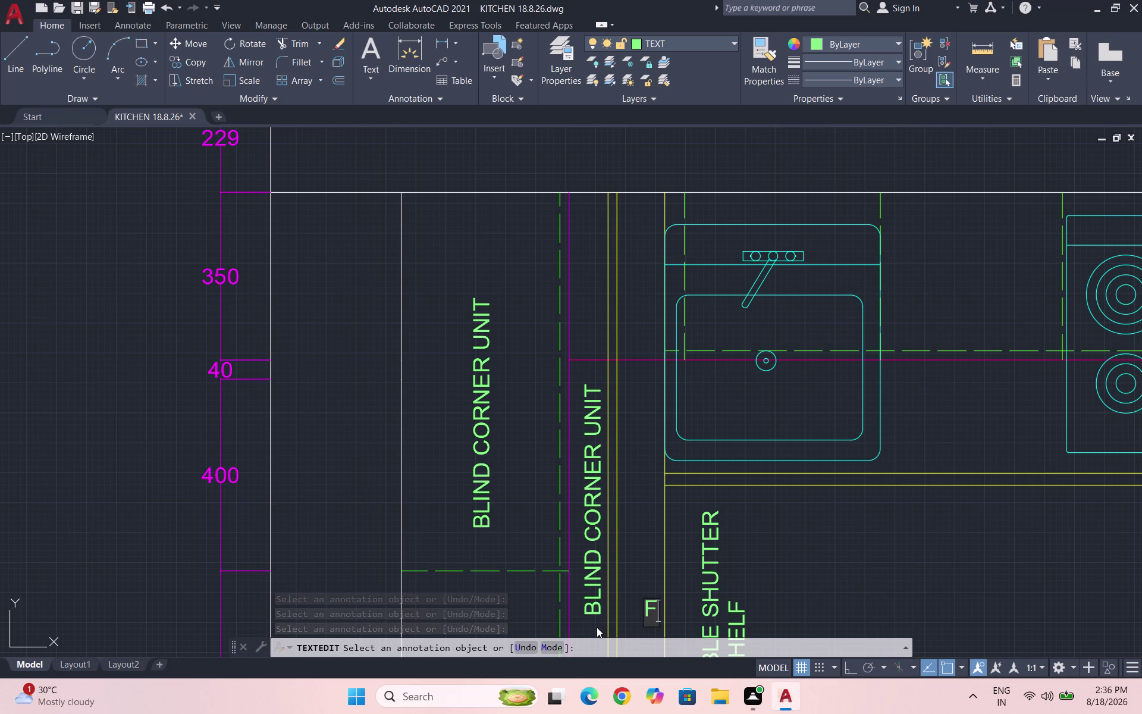
text(ILLER)
key(Return)
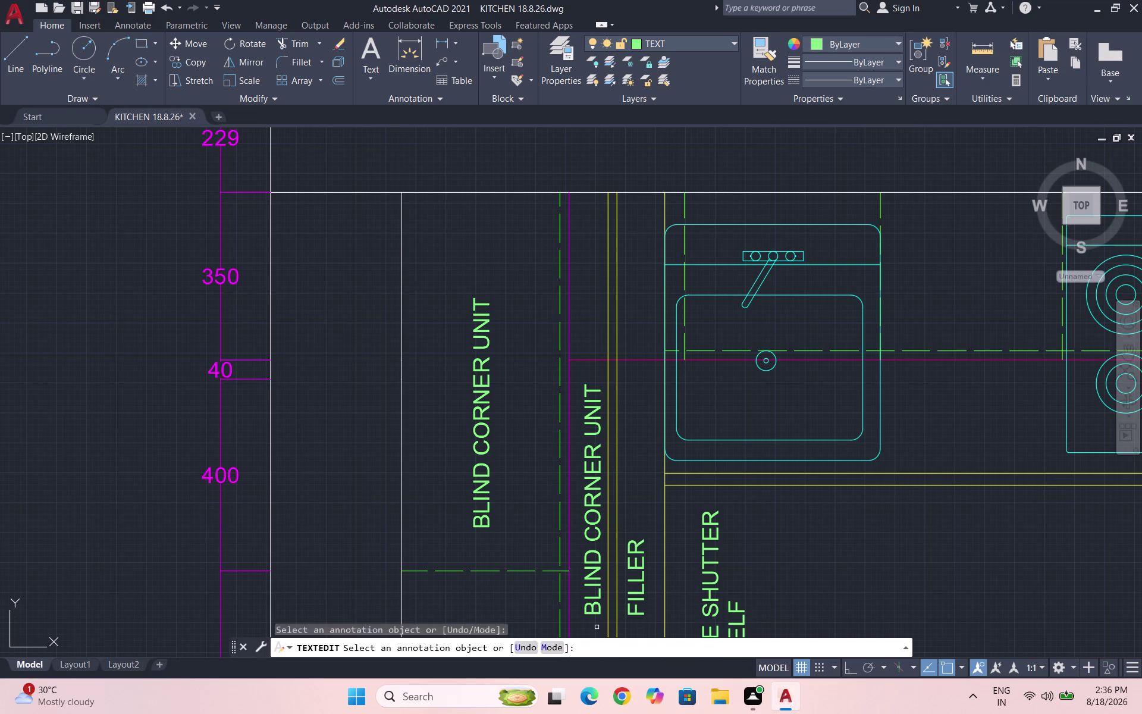
Check the FILLER label, then start moving it from a base point.
scroll(down, 3)
scroll(up, 3)
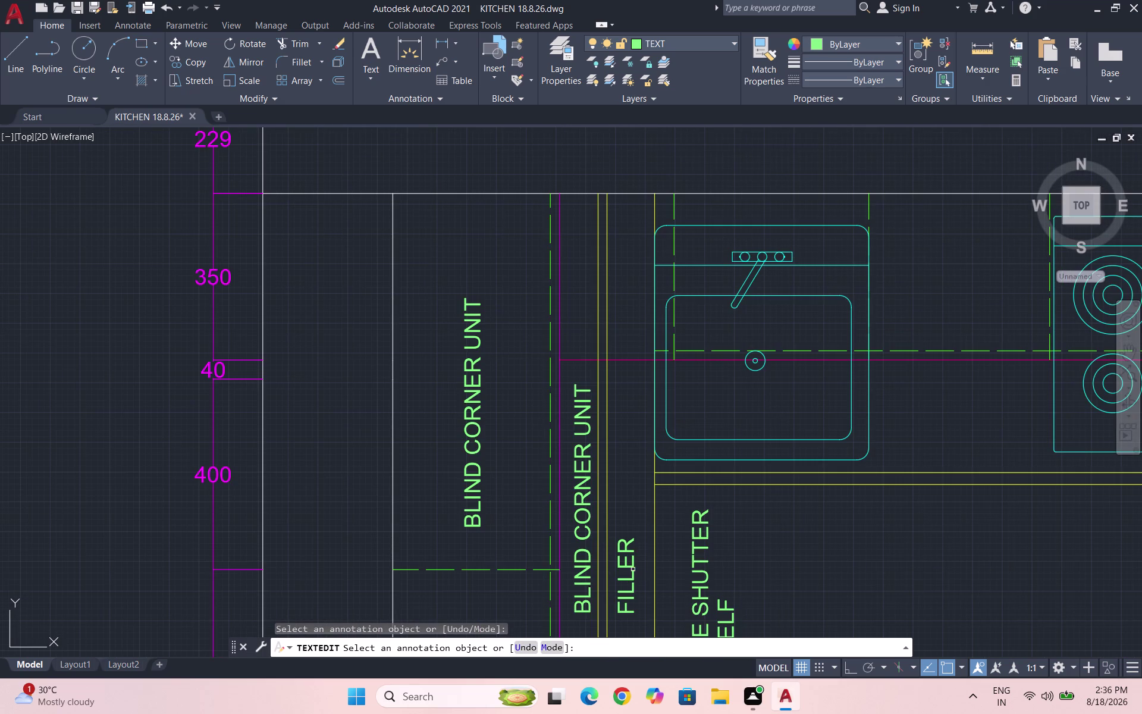
click(639, 571)
click(610, 542)
click(636, 555)
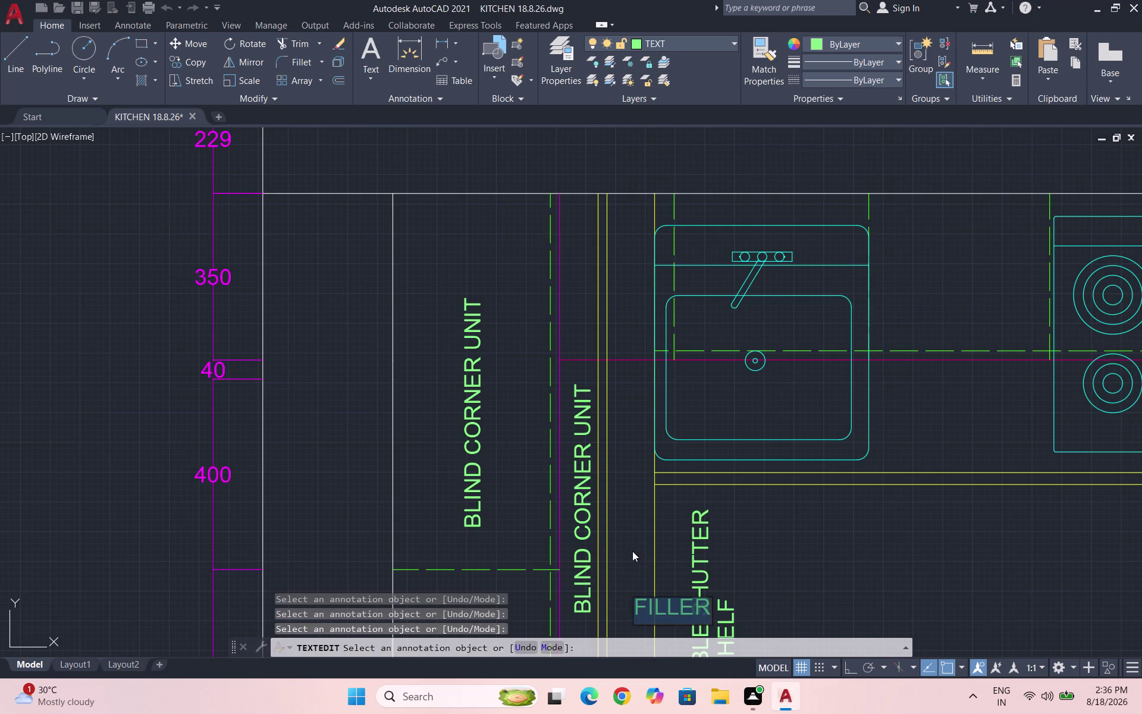
key(Escape)
key(Escape)
click(639, 557)
click(623, 549)
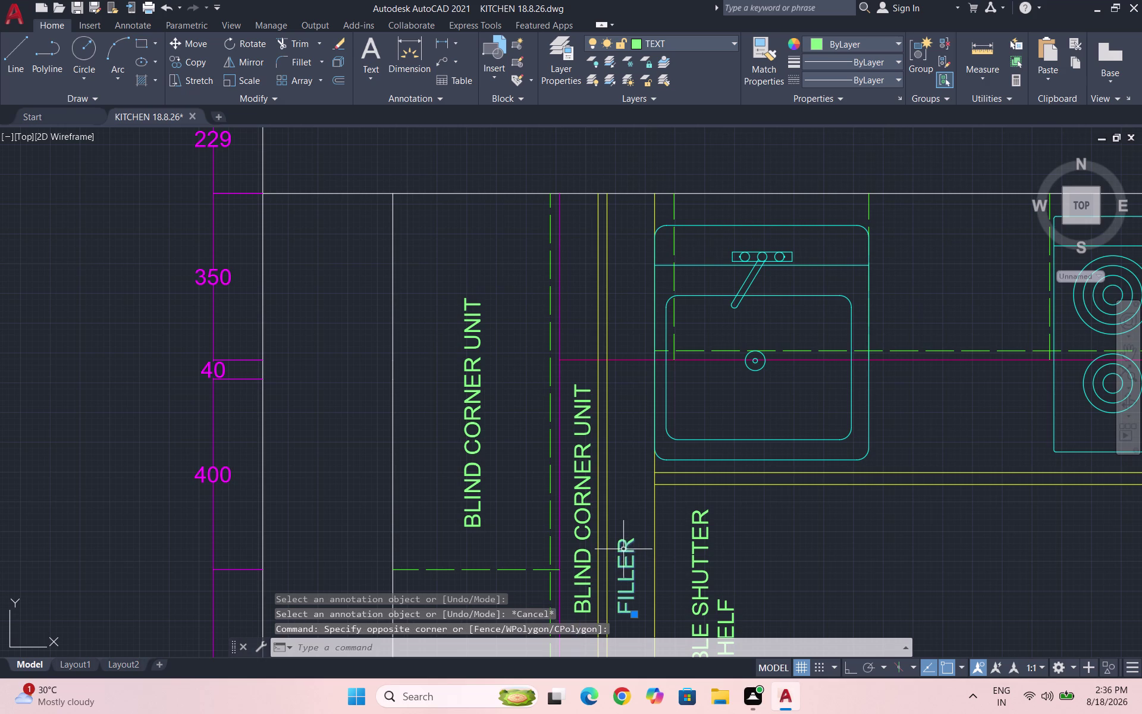
key(m)
key(Return)
click(628, 555)
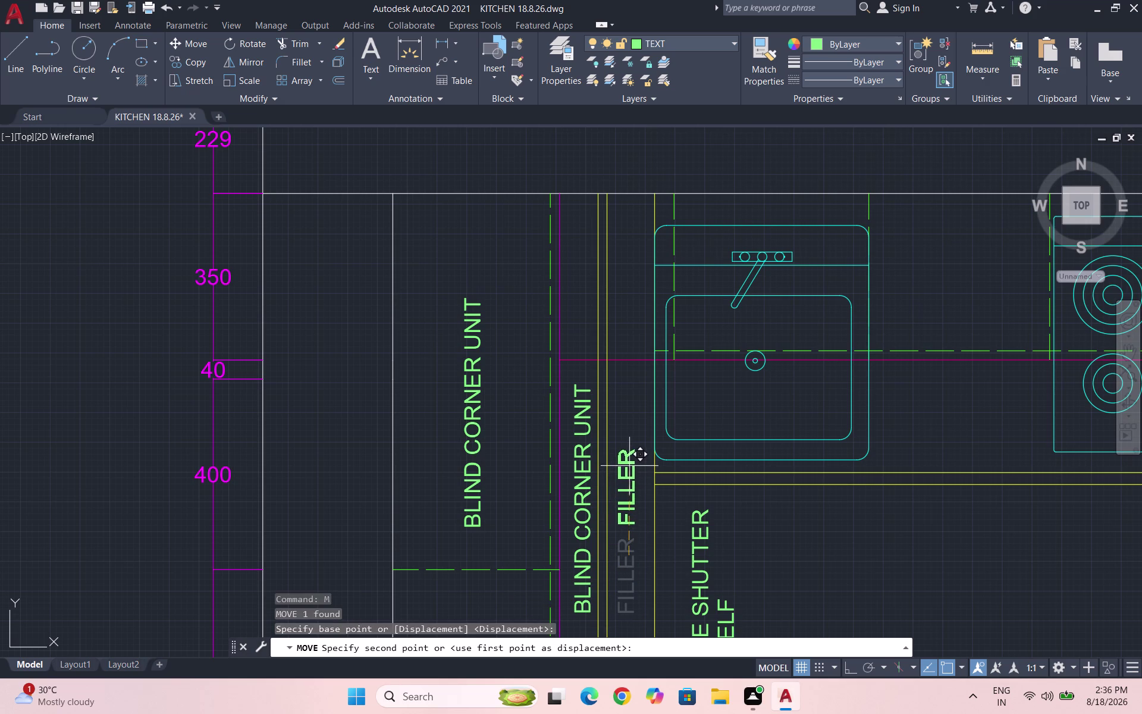
Drop the FILLER label near the top of its strip, below the counter line.
click(629, 465)
scroll(down, 3)
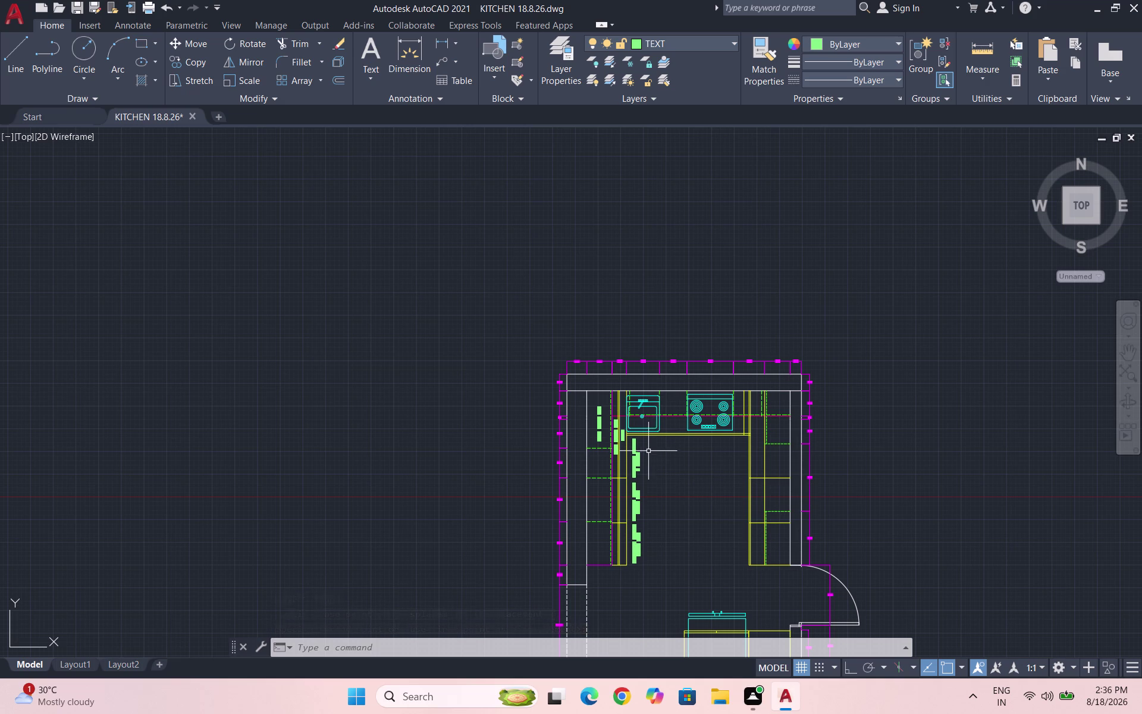
scroll(up, 3)
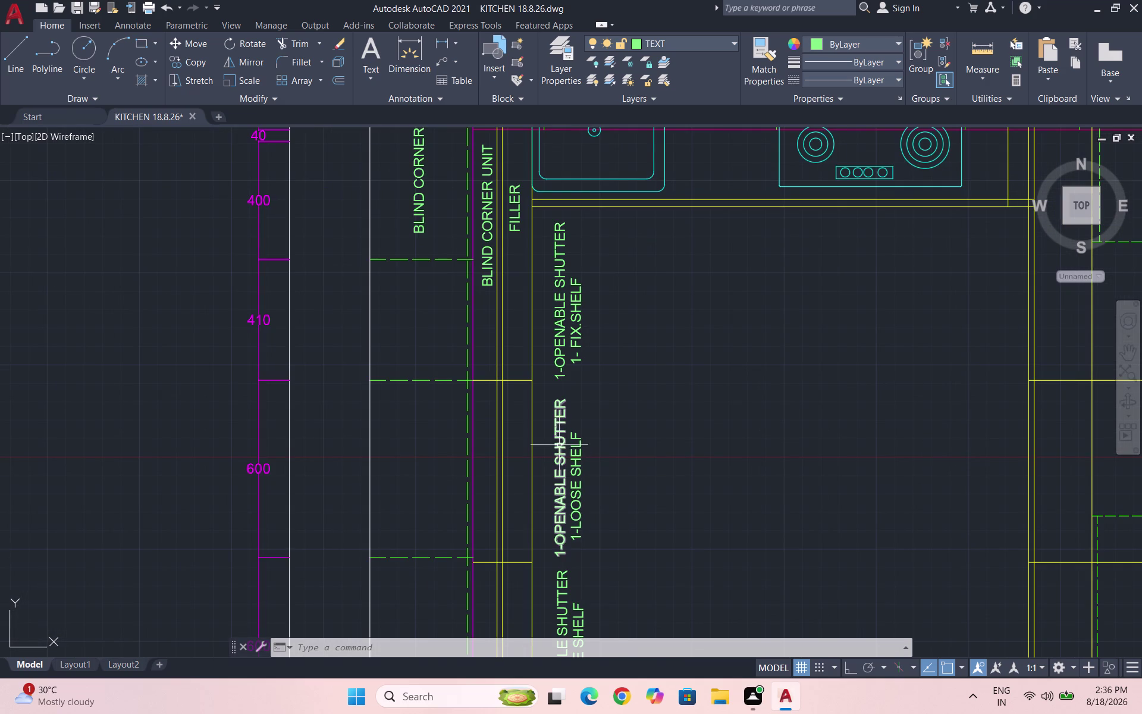
Try opening the lower shutter label for editing, then cancel.
double_click(557, 443)
key(Escape)
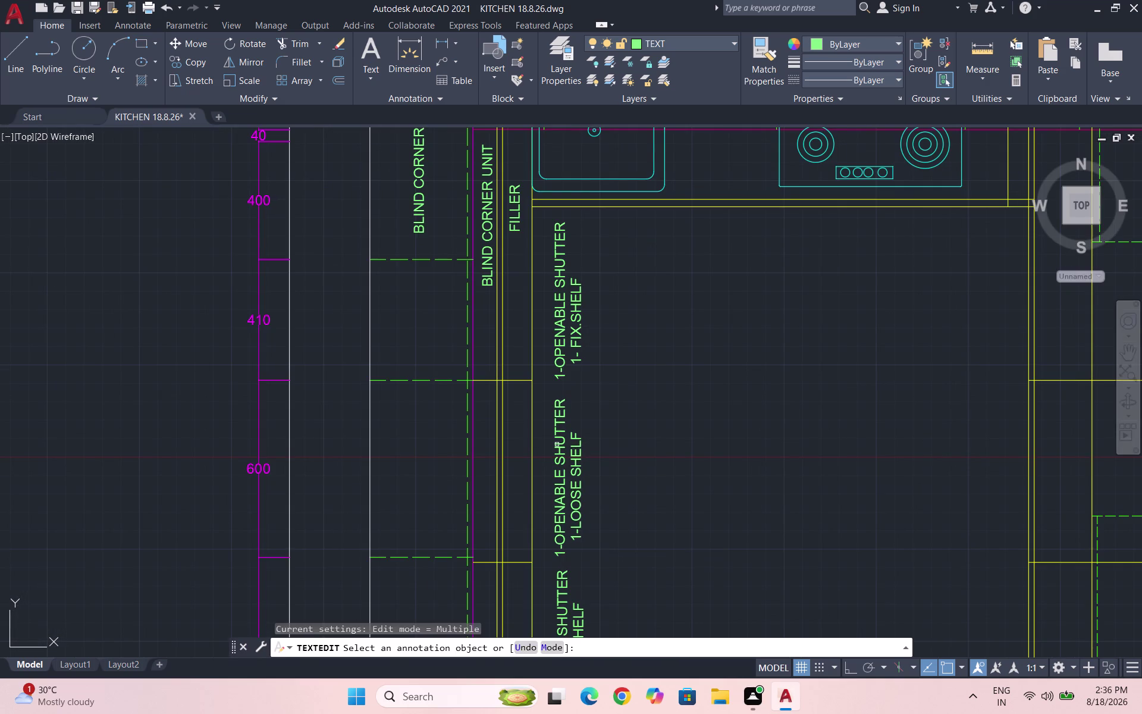
click(556, 444)
key(Escape)
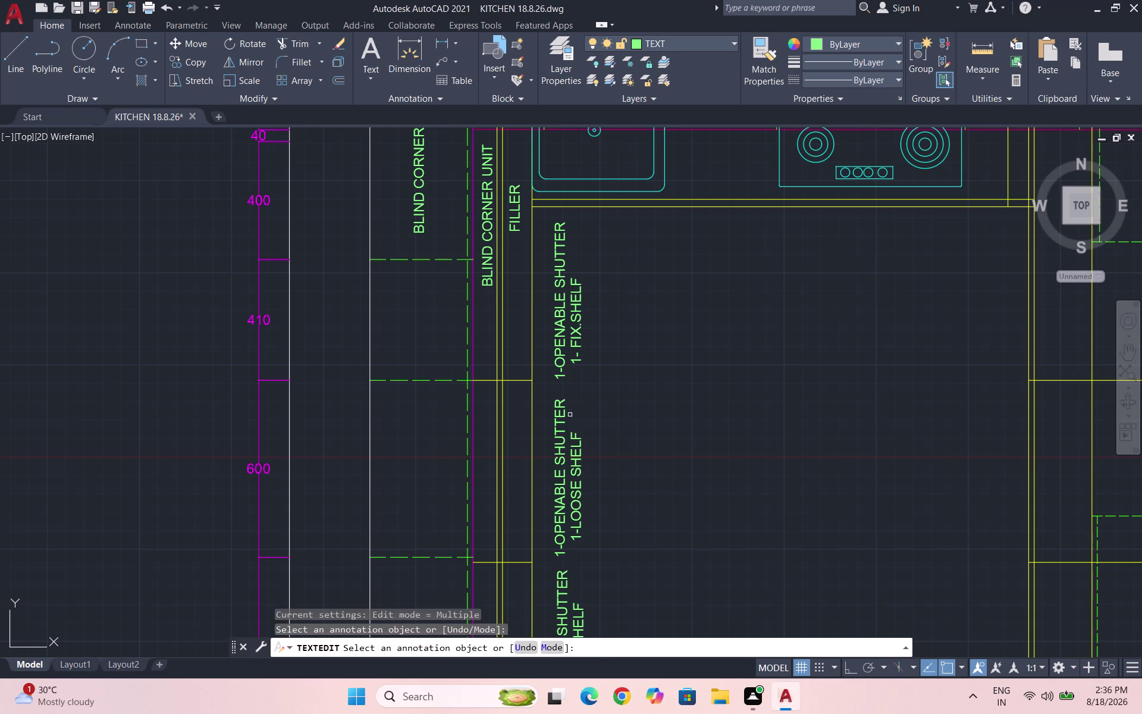
key(Escape)
key(Escape)
Copy the lower 1-OPENABLE SHUTTER line into the next cabinet.
click(564, 407)
text(C)
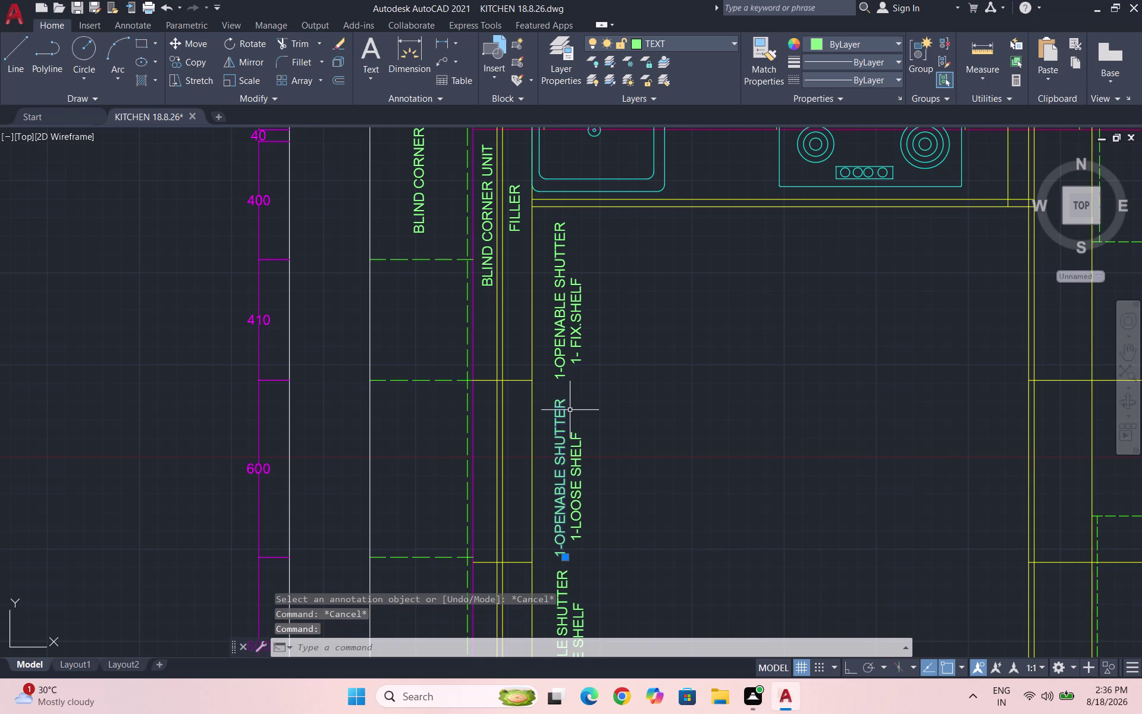
text(O)
key(Return)
click(557, 403)
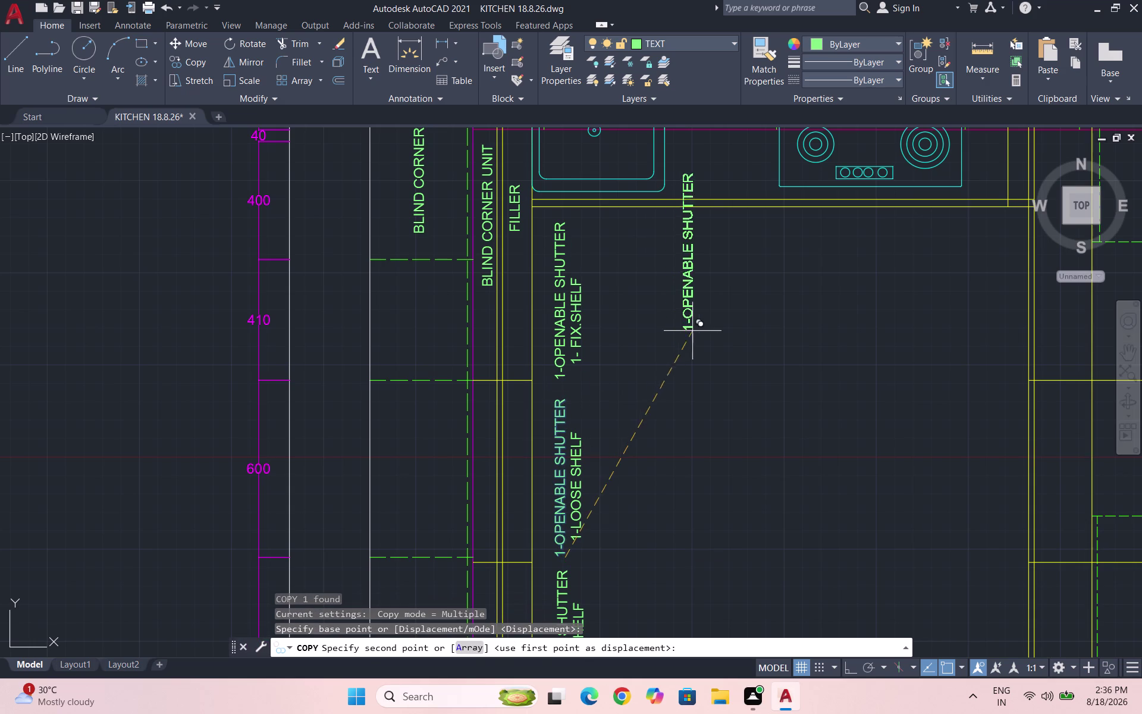
click(674, 383)
key(Escape)
Rotate the copied shutter label to horizontal, with ortho toggled on.
drag(688, 374, 674, 364)
click(624, 318)
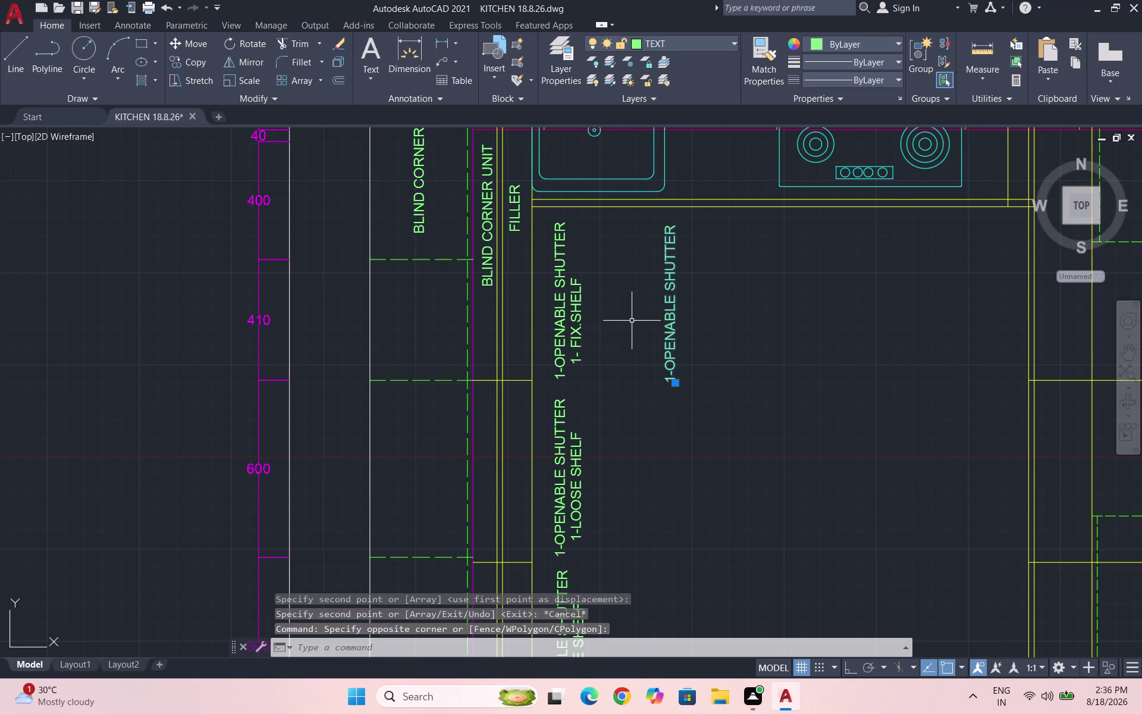
key(F8)
text(RO)
key(Return)
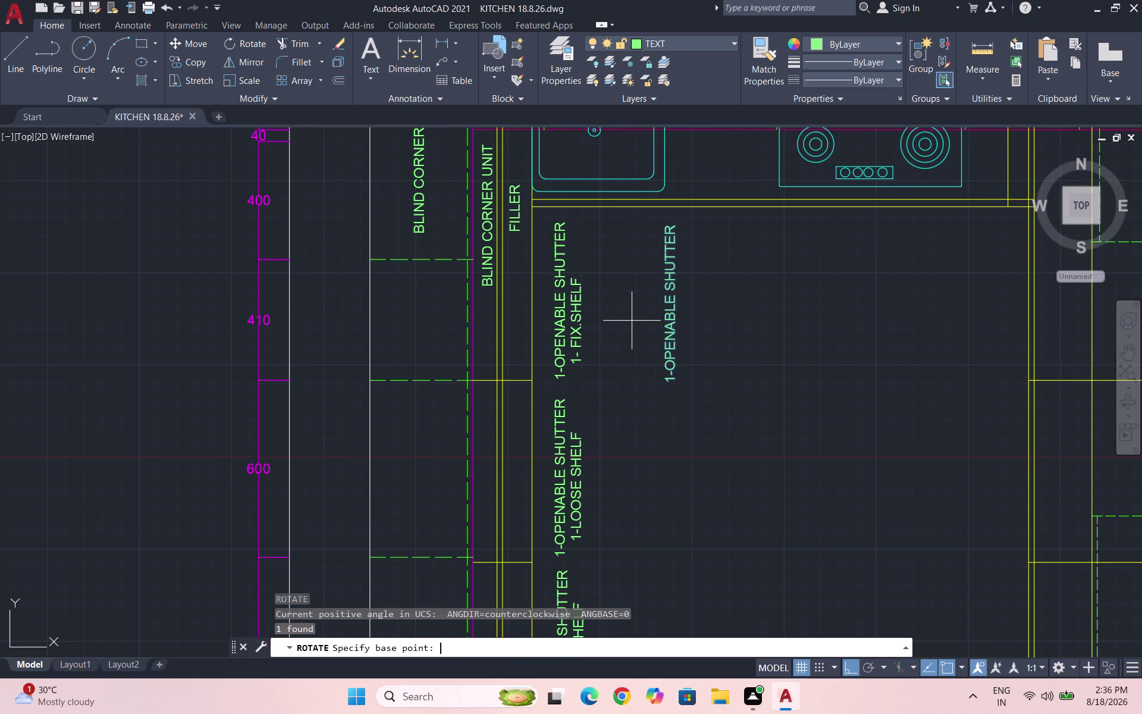
drag(672, 227, 678, 229)
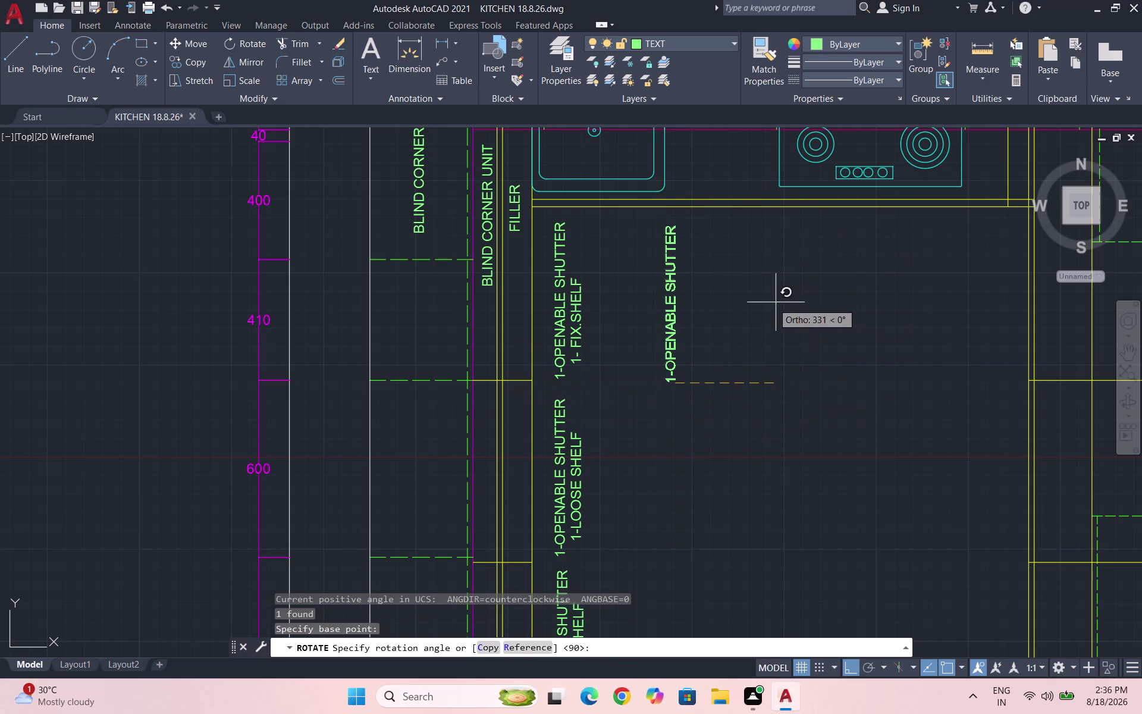
click(712, 516)
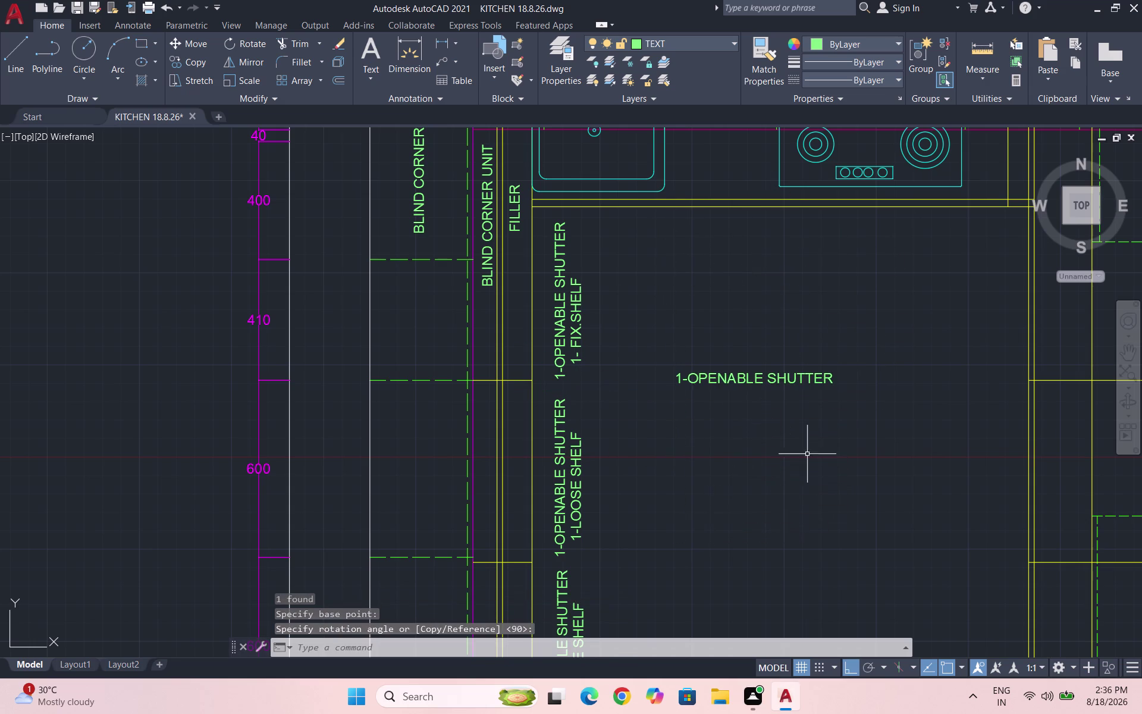
Attempt to open the horizontal shutter label for text editing.
drag(838, 428, 829, 412)
key(Escape)
double_click(711, 378)
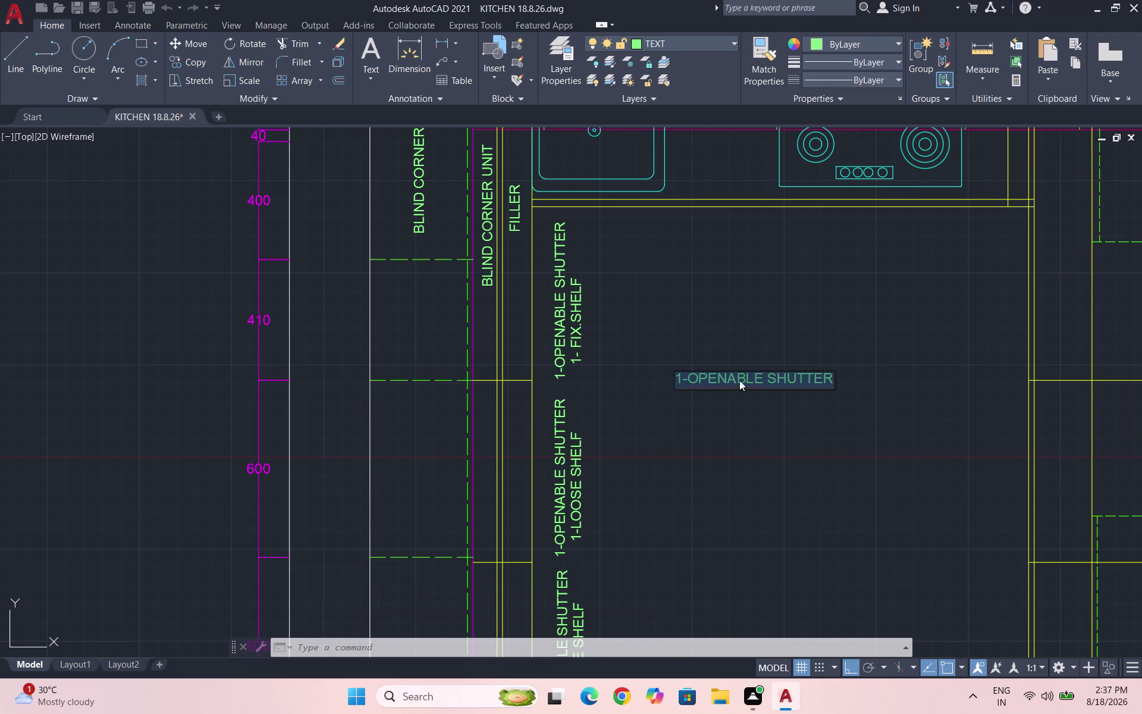
click(765, 372)
click(762, 373)
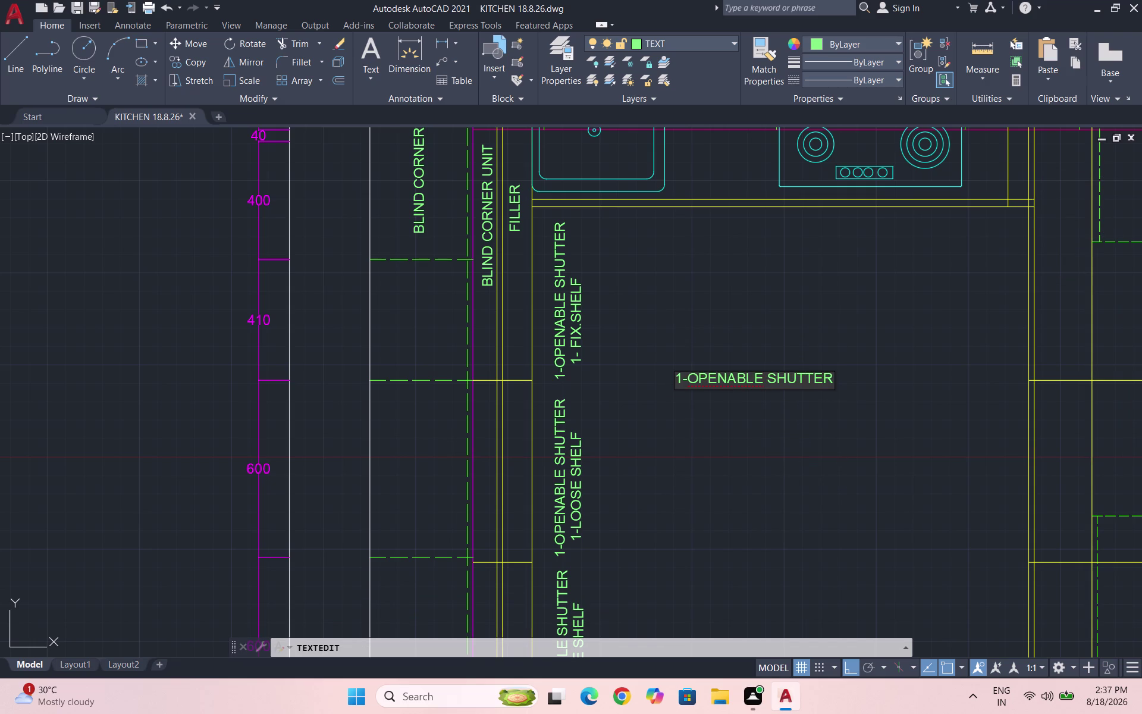
key(Return)
double_click(768, 376)
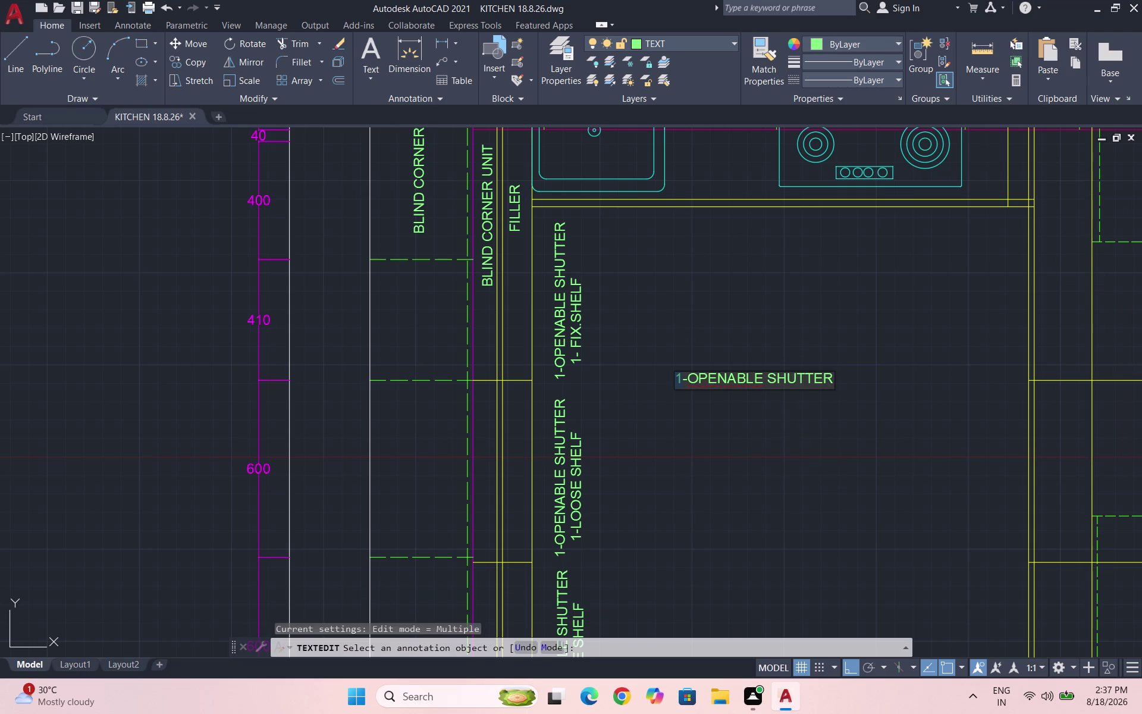
click(769, 379)
key(Return)
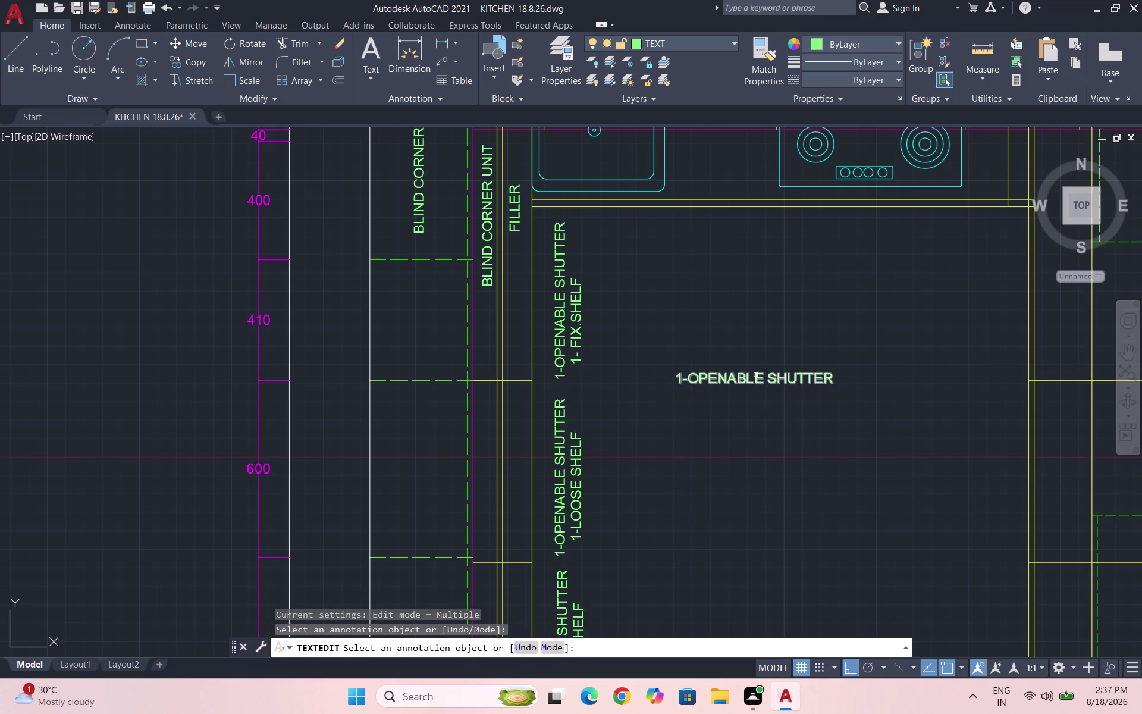
key(Escape)
triple_click(791, 375)
click(782, 374)
click(762, 385)
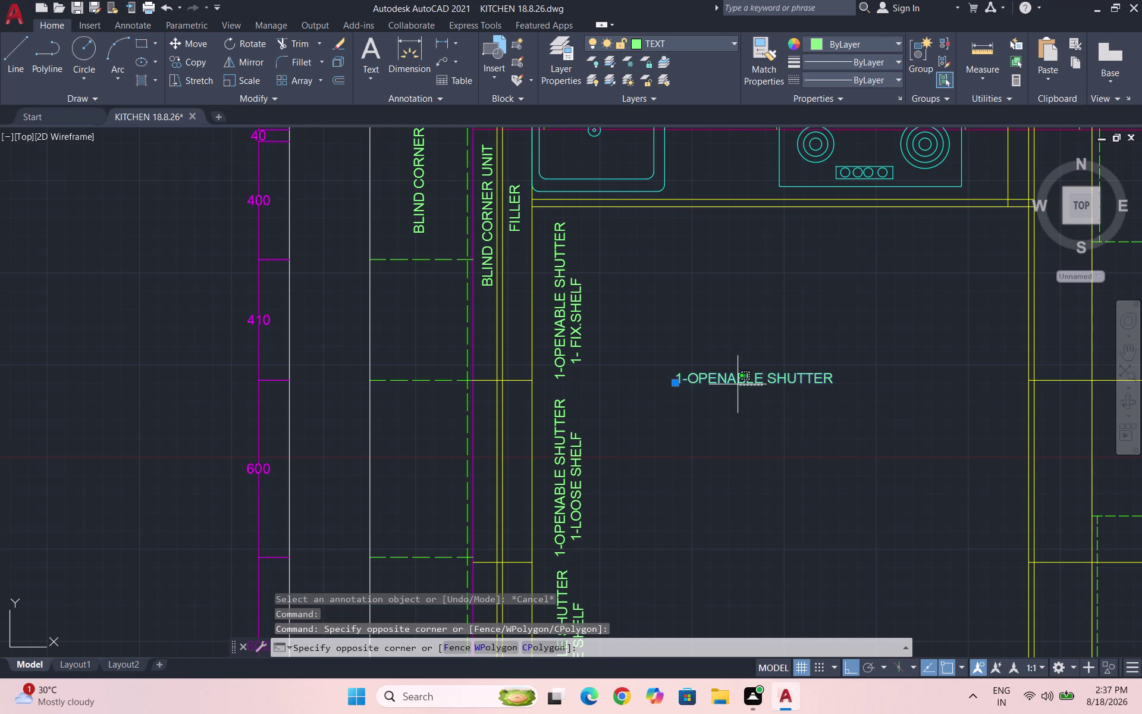
click(738, 383)
click(745, 382)
drag(751, 379, 753, 367)
click(750, 366)
key(Escape)
Cut the word SHUTTER from the label, leaving 1-OPENABLE.
triple_click(772, 377)
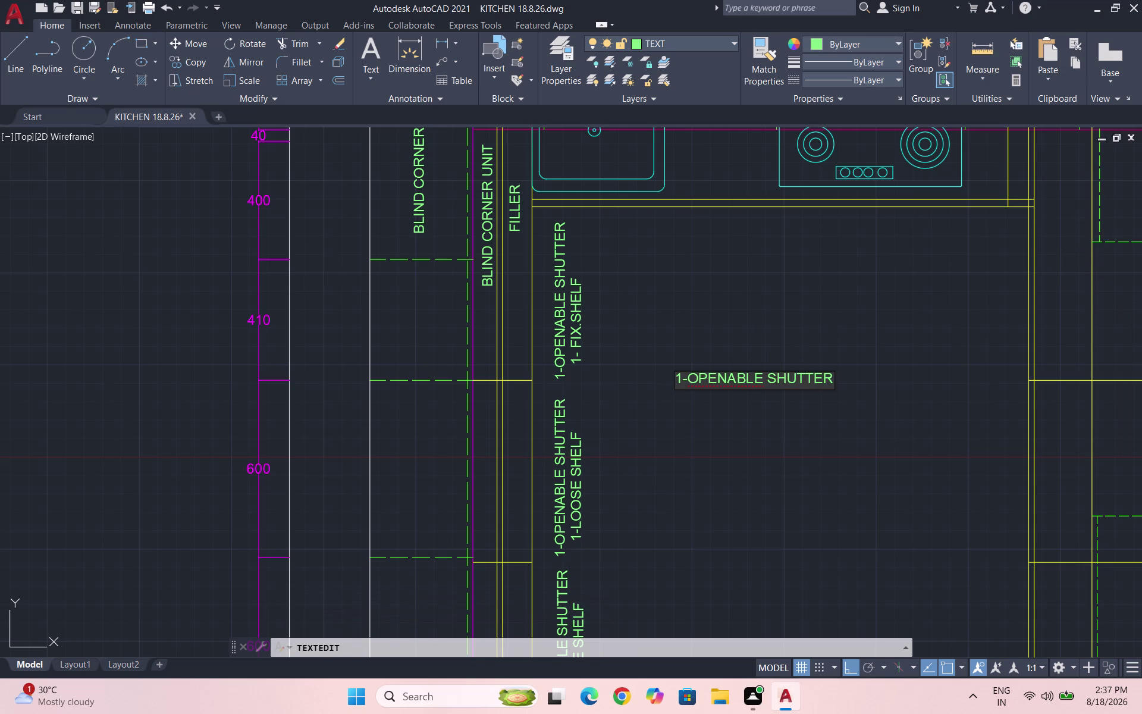
click(768, 377)
key(BackSpace)
key(BackSpace)
key(e)
key(space)
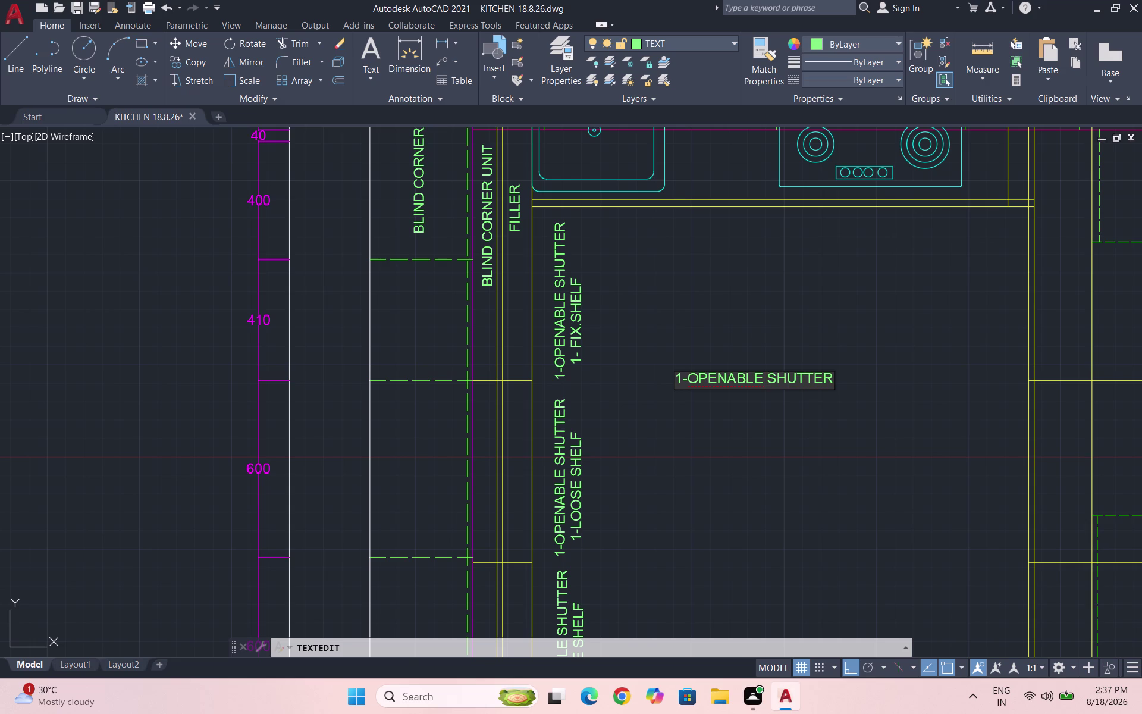
click(831, 379)
drag(788, 383, 779, 383)
drag(828, 375, 767, 381)
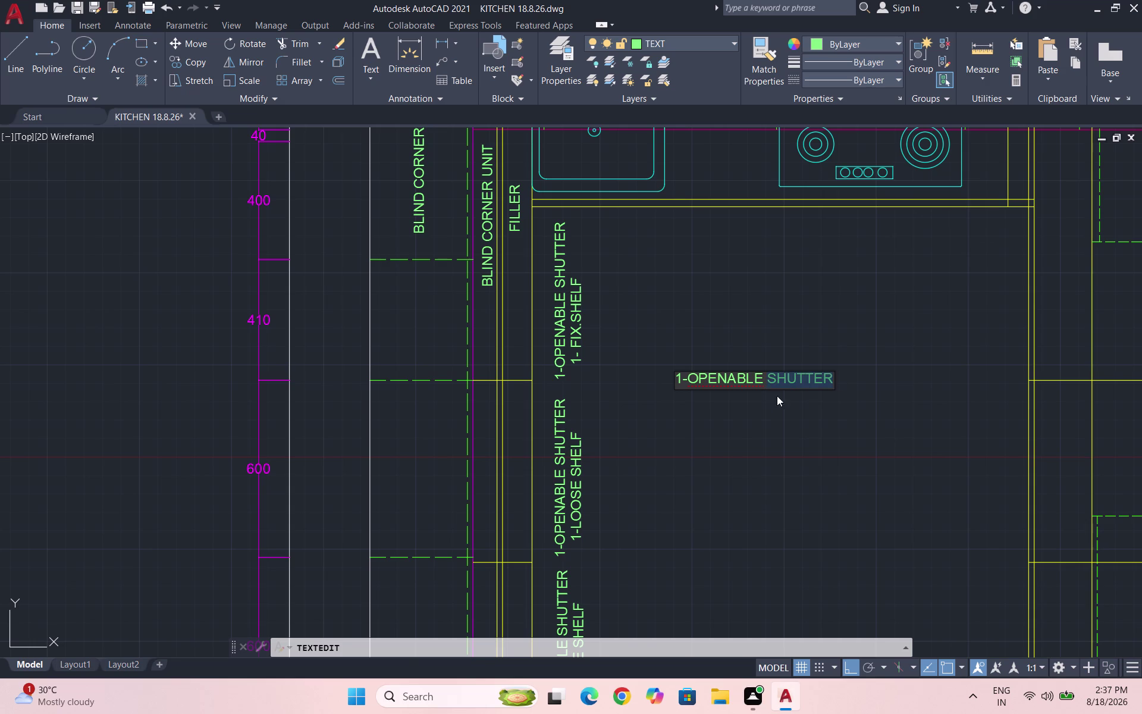
key(ctrl+x)
key(Return)
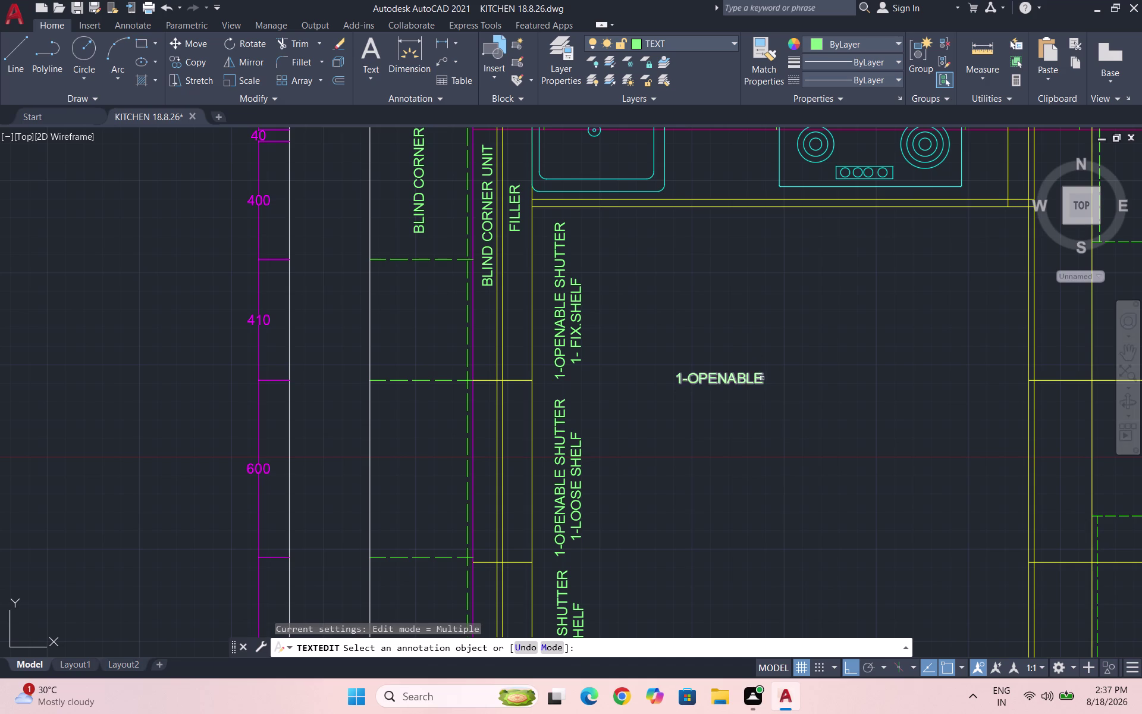
key(Escape)
key(Escape)
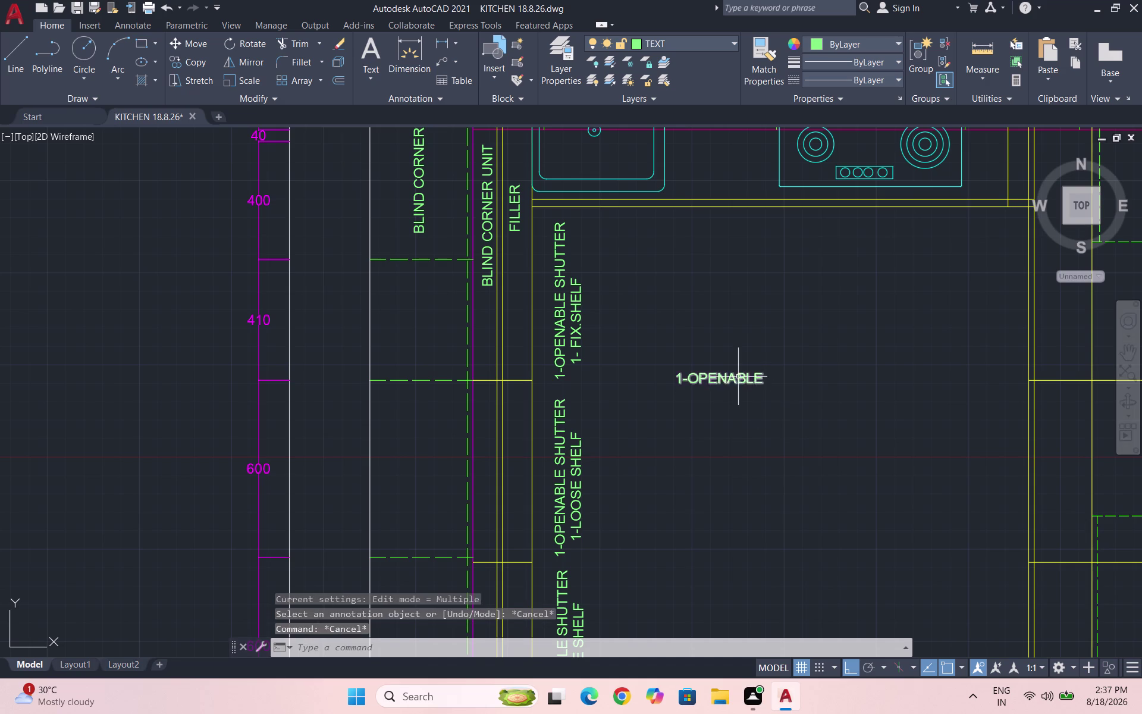
Reopen the shortened label, then undo the recent edits and exit editing.
triple_click(739, 377)
click(738, 377)
click(754, 380)
click(756, 380)
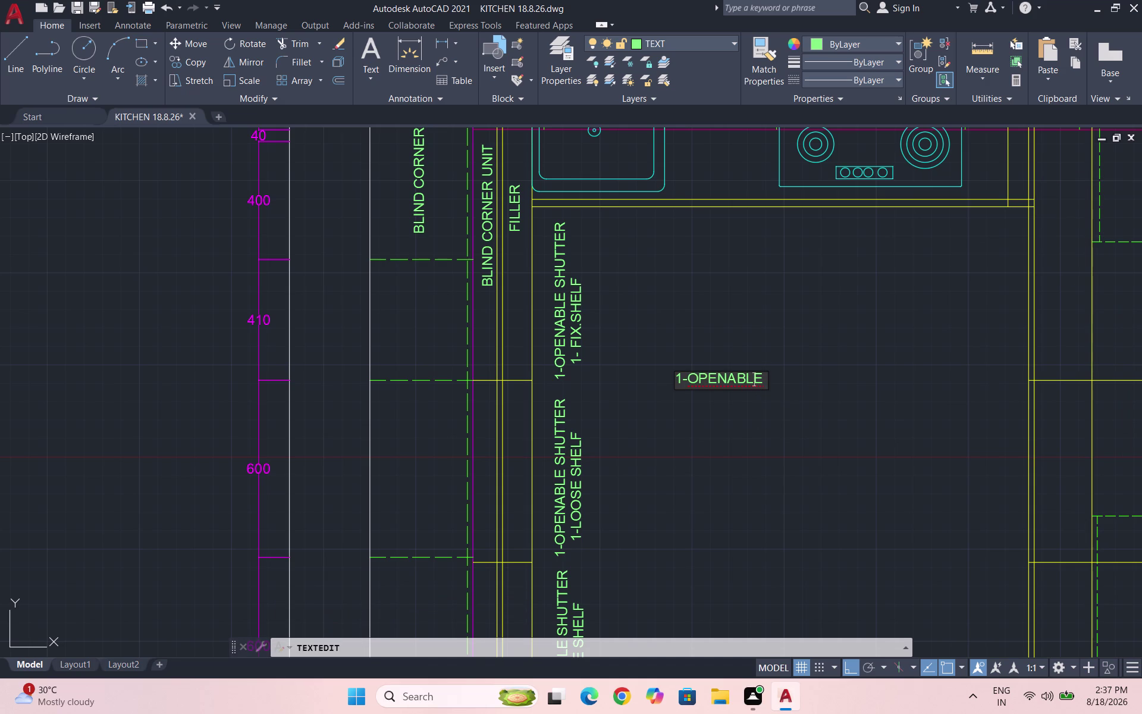
click(758, 380)
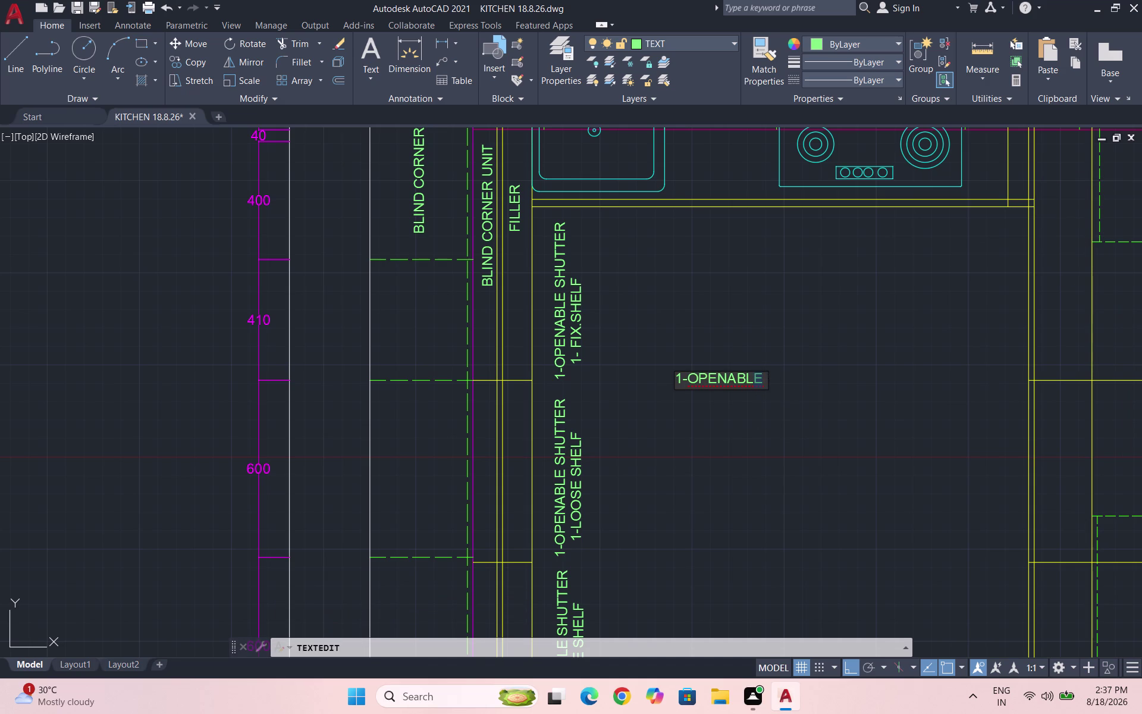
click(765, 375)
key(Down)
key(Down)
key(Down)
key(Down)
key(Down)
key(Down)
key(Down)
key(Down)
key(Escape)
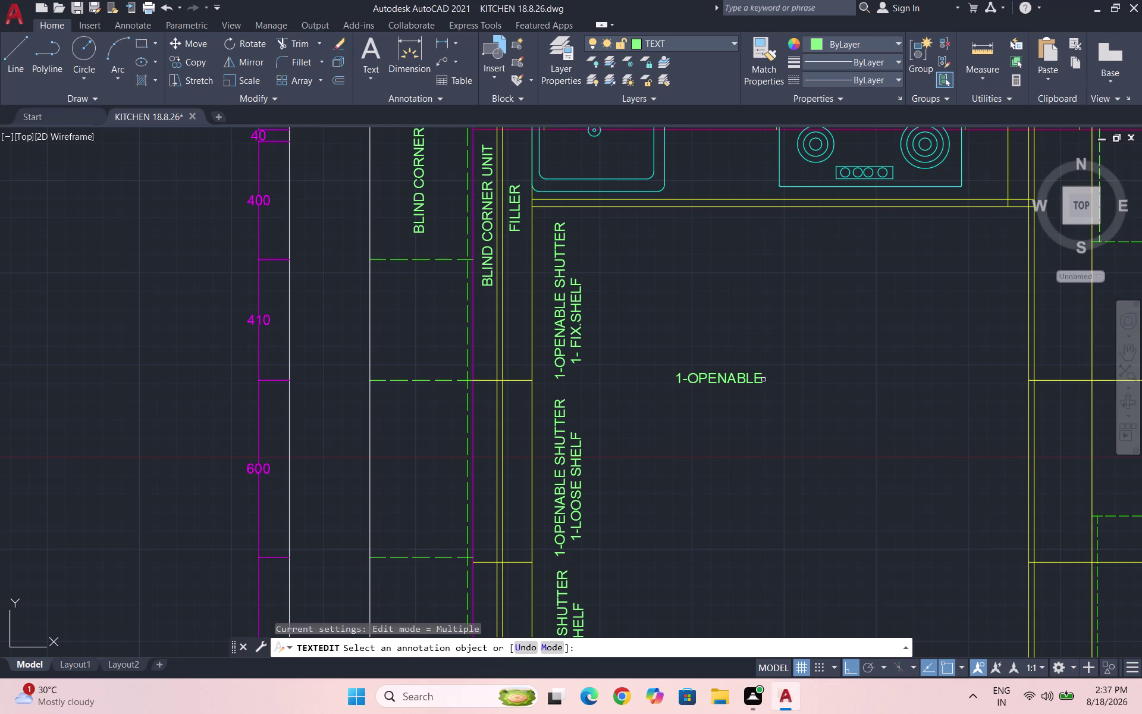
key(ctrl+z)
key(ctrl+z)
key(ctrl+z)
key(Escape)
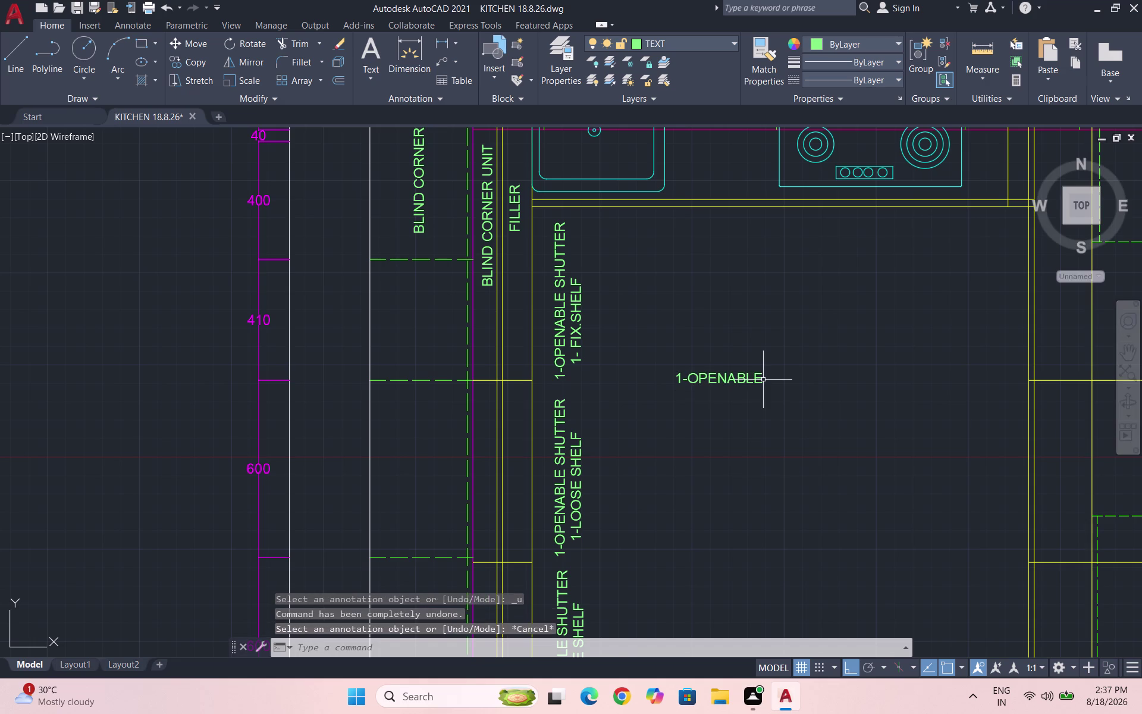
key(Escape)
Delete the 1-OPENABLE label and select the vertical shutter and fix shelf label.
click(770, 389)
drag(692, 358, 686, 358)
key(Delete)
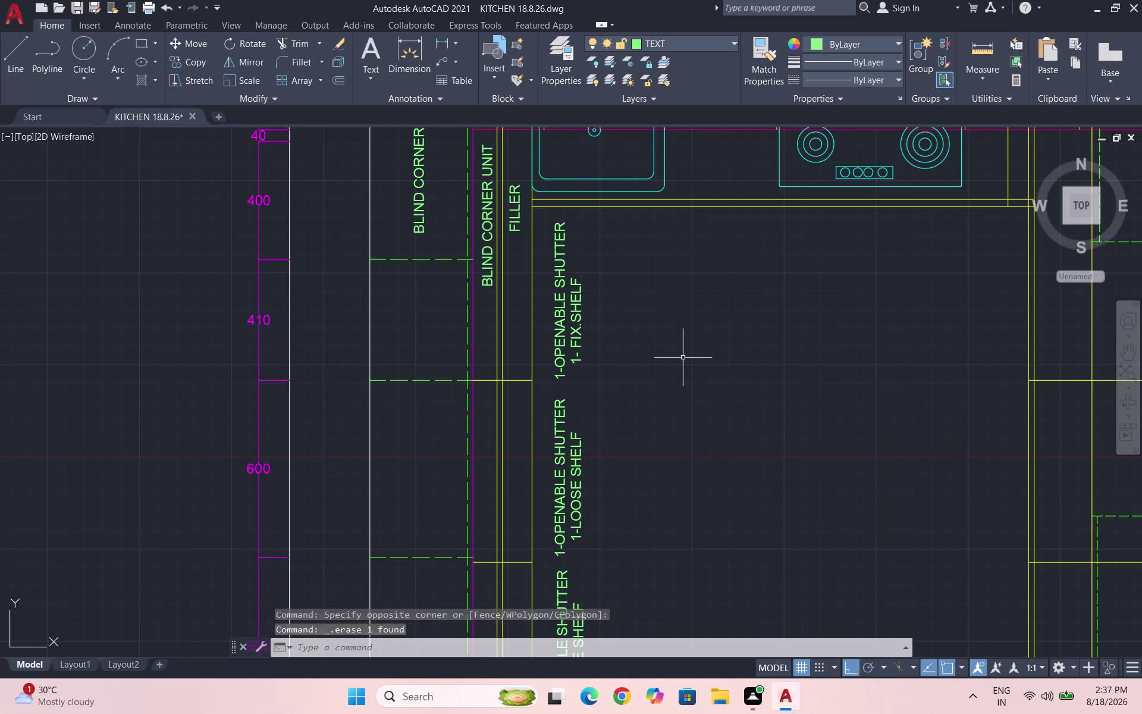
key(Escape)
key(Escape)
click(603, 321)
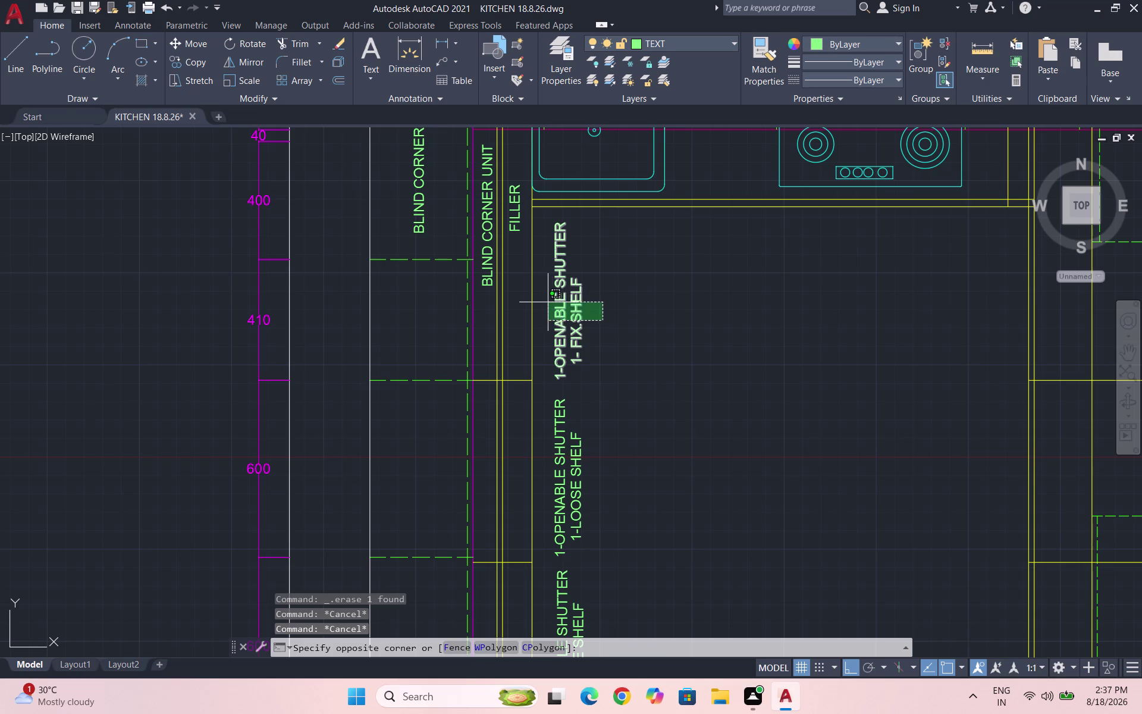
click(547, 303)
Copy the two-line shutter and fix shelf label into the empty cabinet.
text(CO)
key(Return)
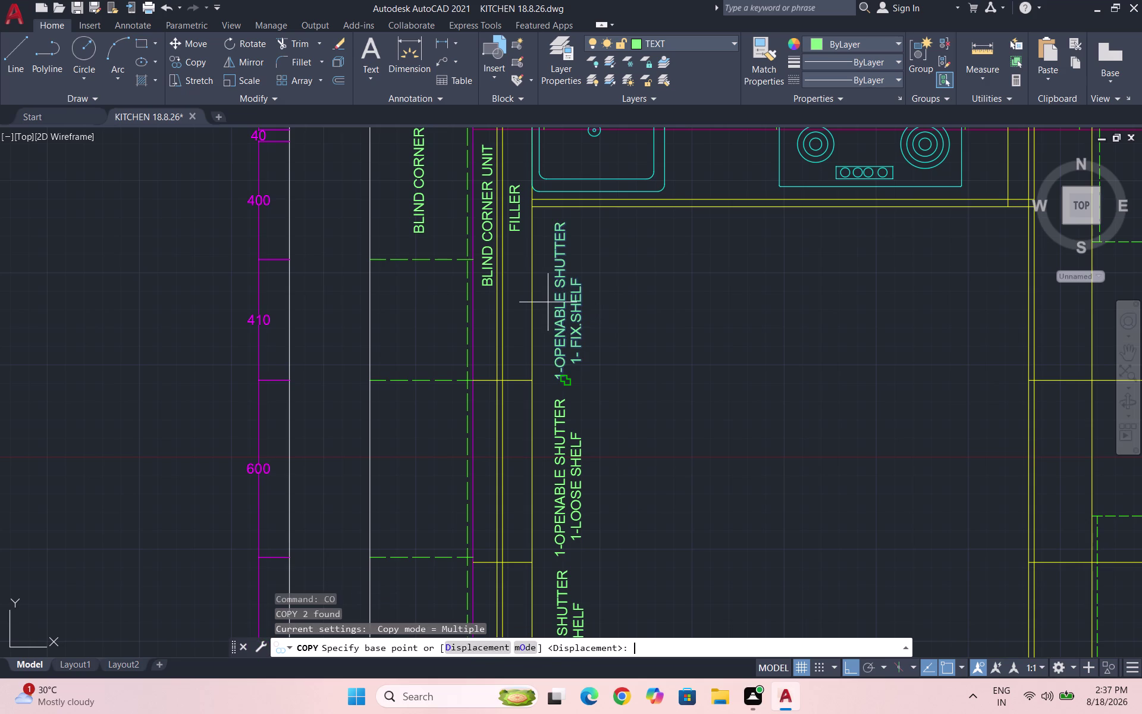
click(553, 303)
click(710, 353)
key(Escape)
Rotate the copied label 270° so it reads horizontally.
drag(739, 368, 727, 348)
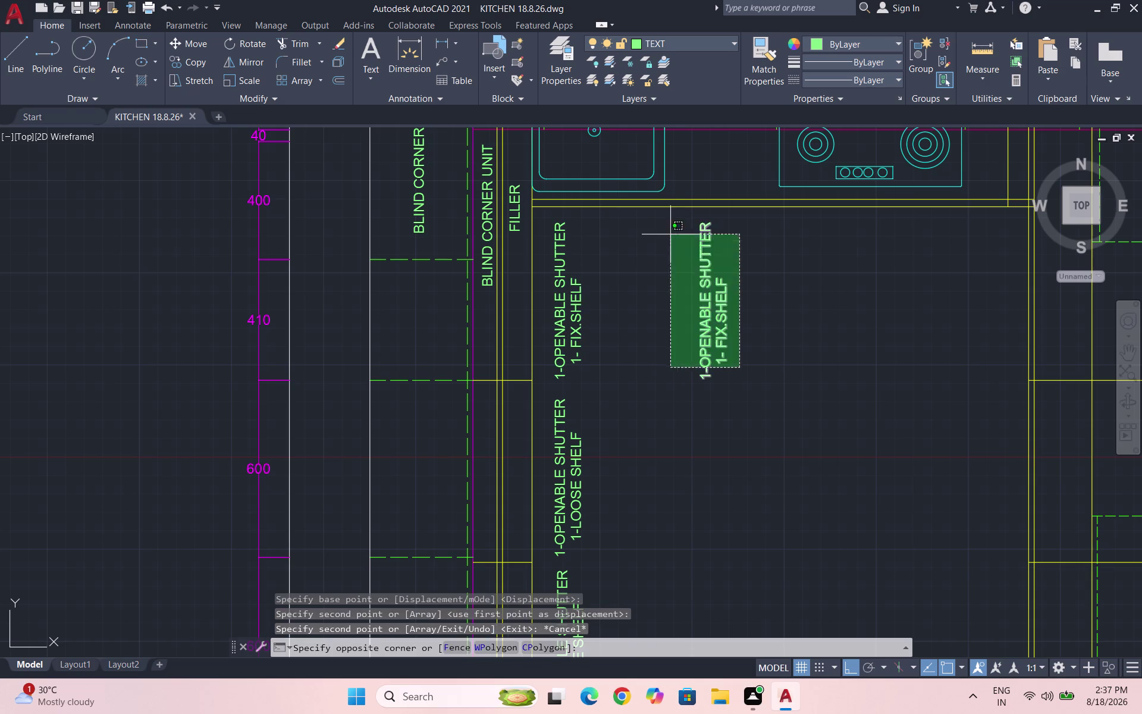
click(670, 234)
text(RO)
key(Return)
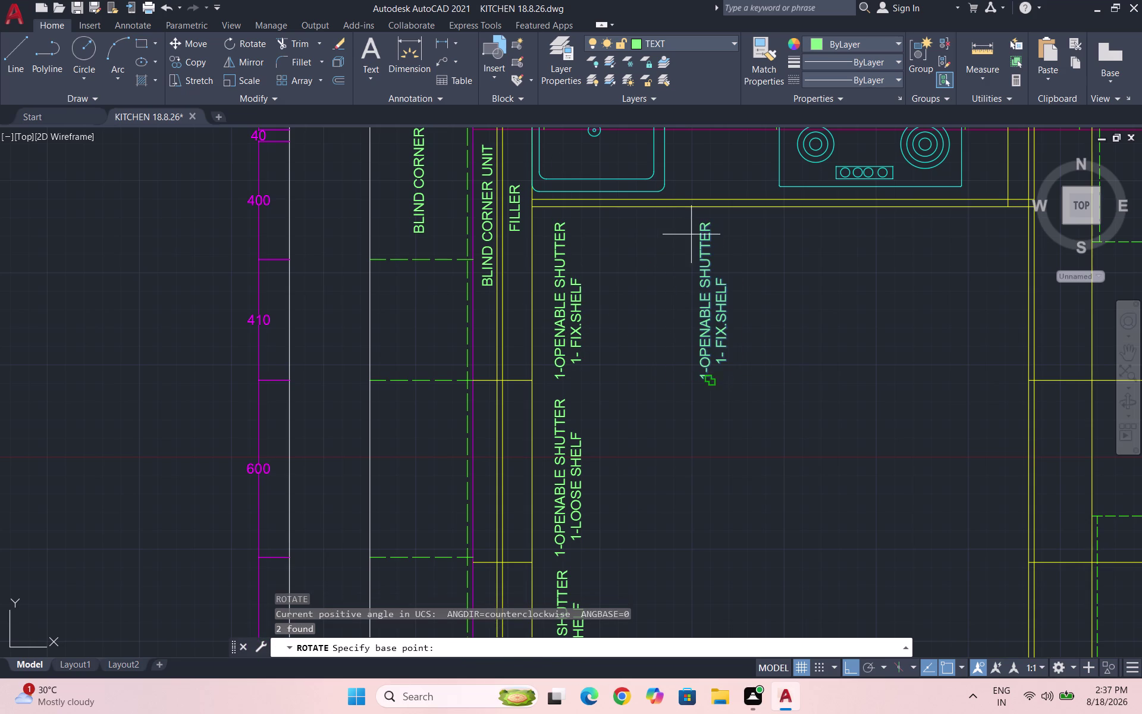
click(698, 223)
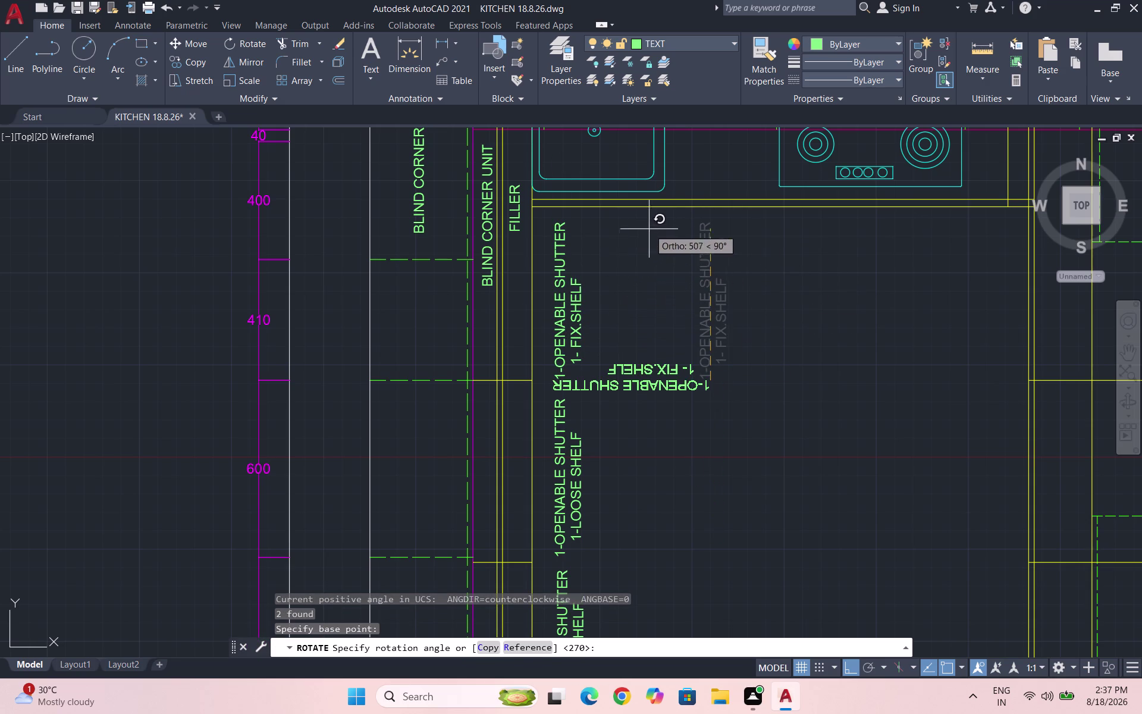
click(706, 453)
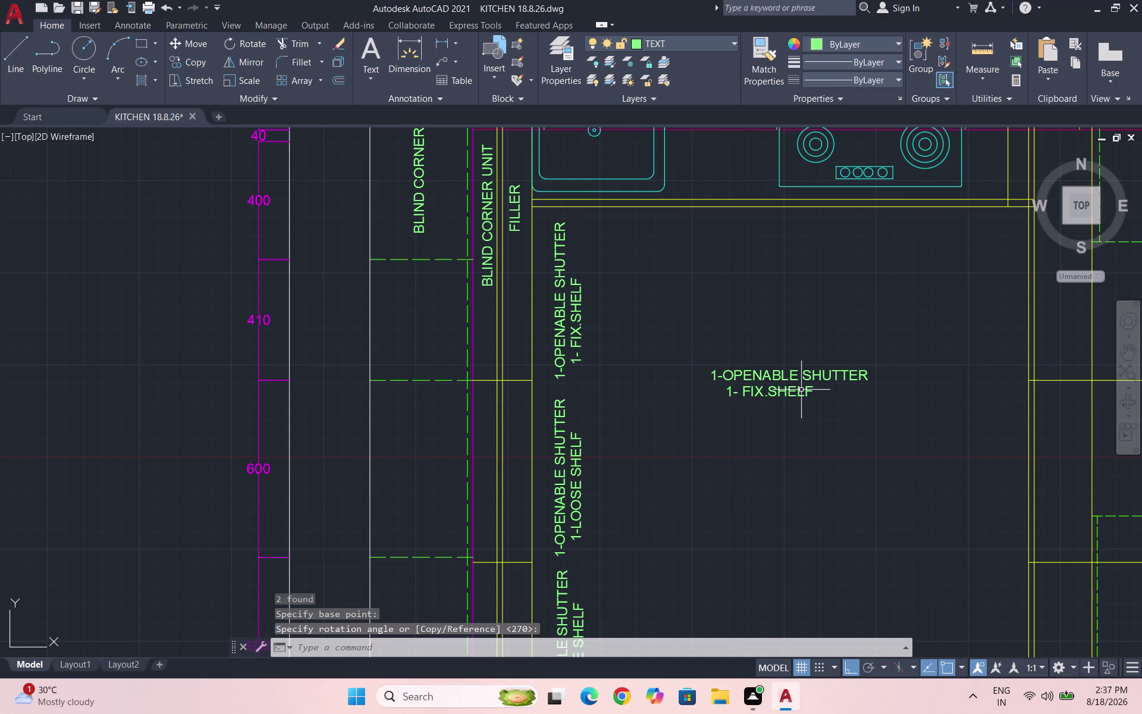
Type SHUTTER on the label's second line, indented with four spaces.
double_click(801, 389)
double_click(820, 374)
double_click(816, 374)
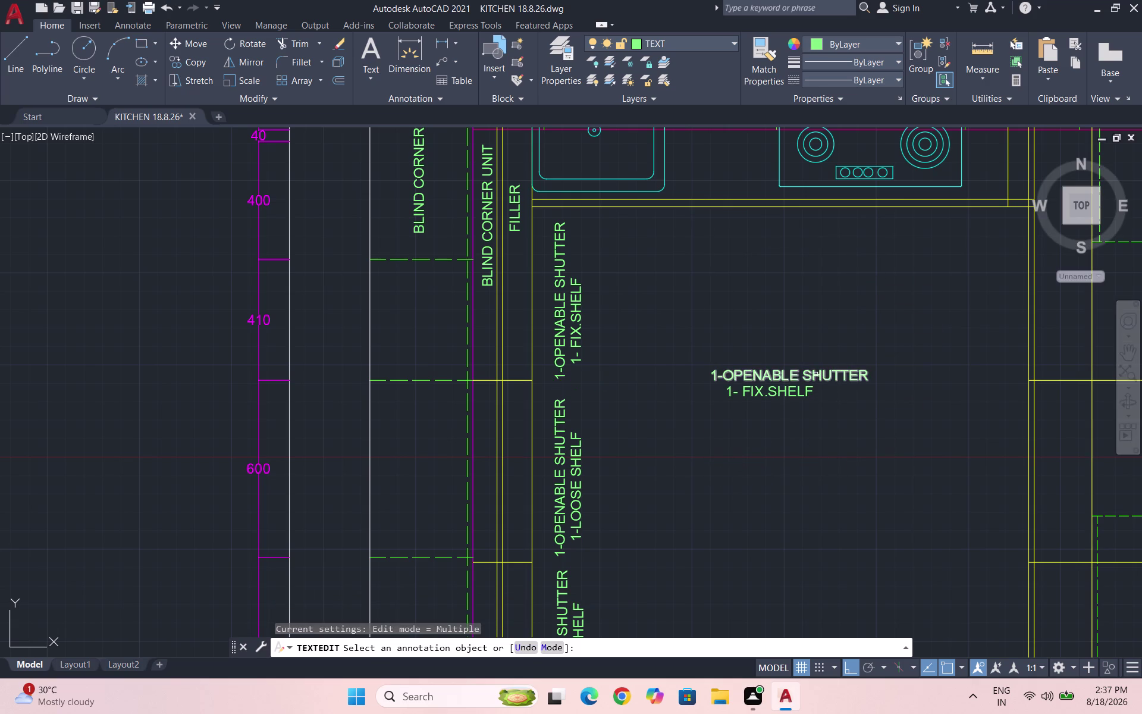
key(Escape)
double_click(811, 389)
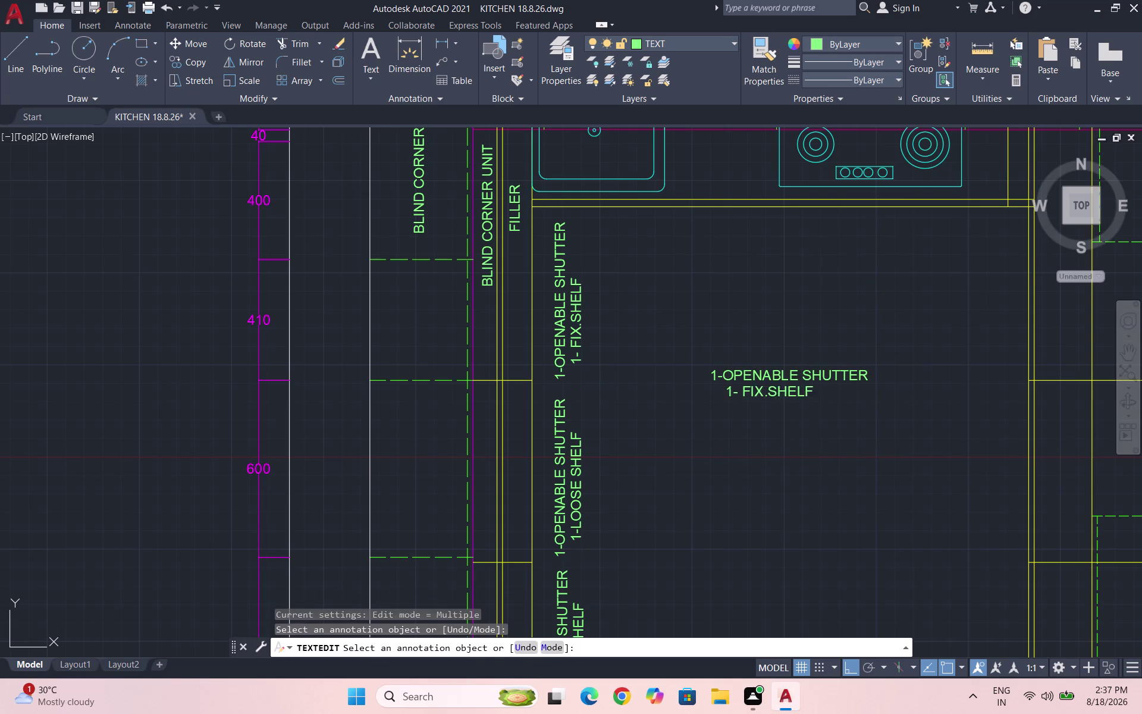
text(SHU)
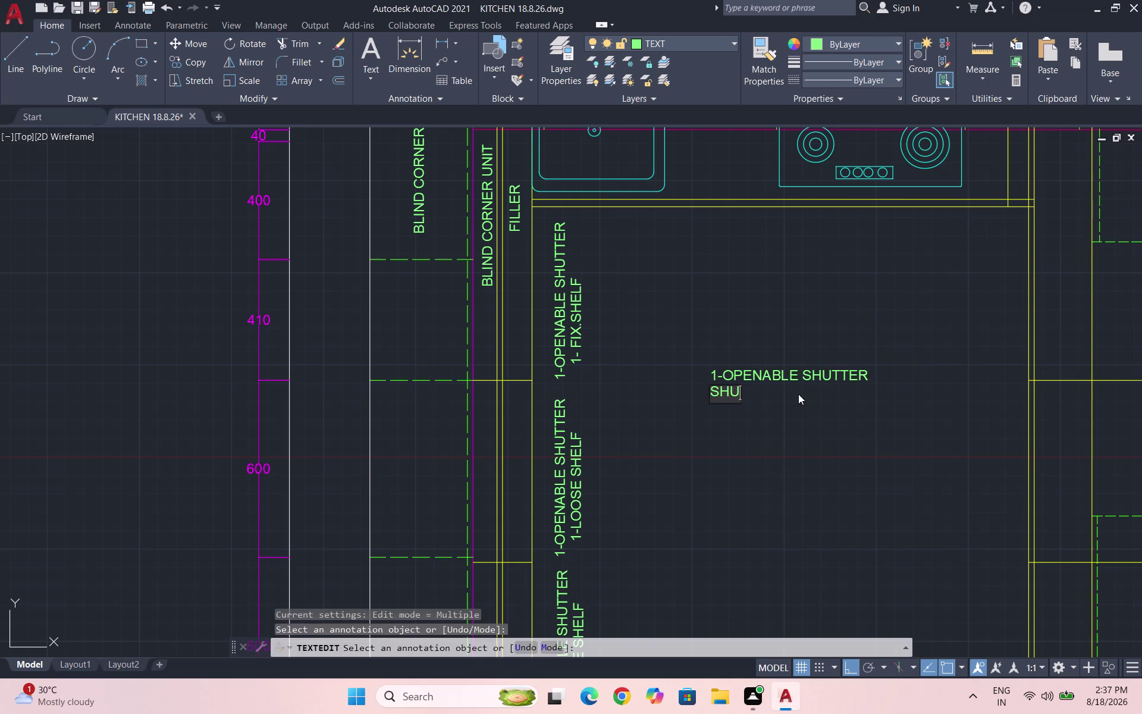
text(TTER)
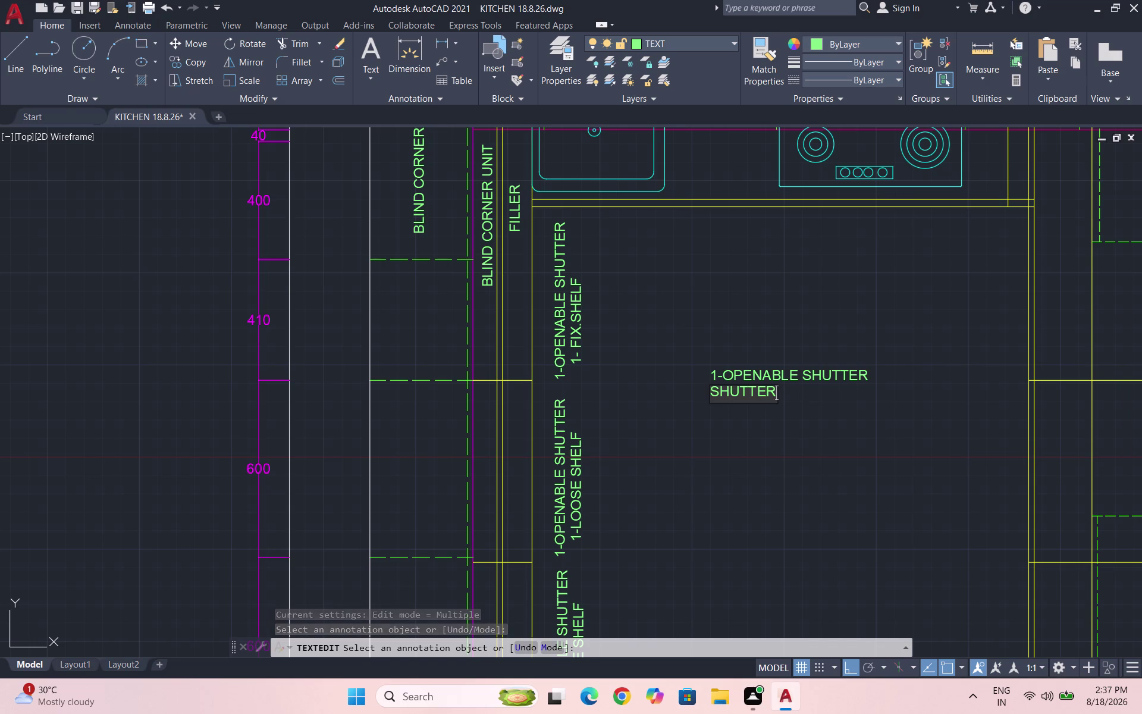
click(714, 390)
key(space)
key(space)
key(space)
key(space)
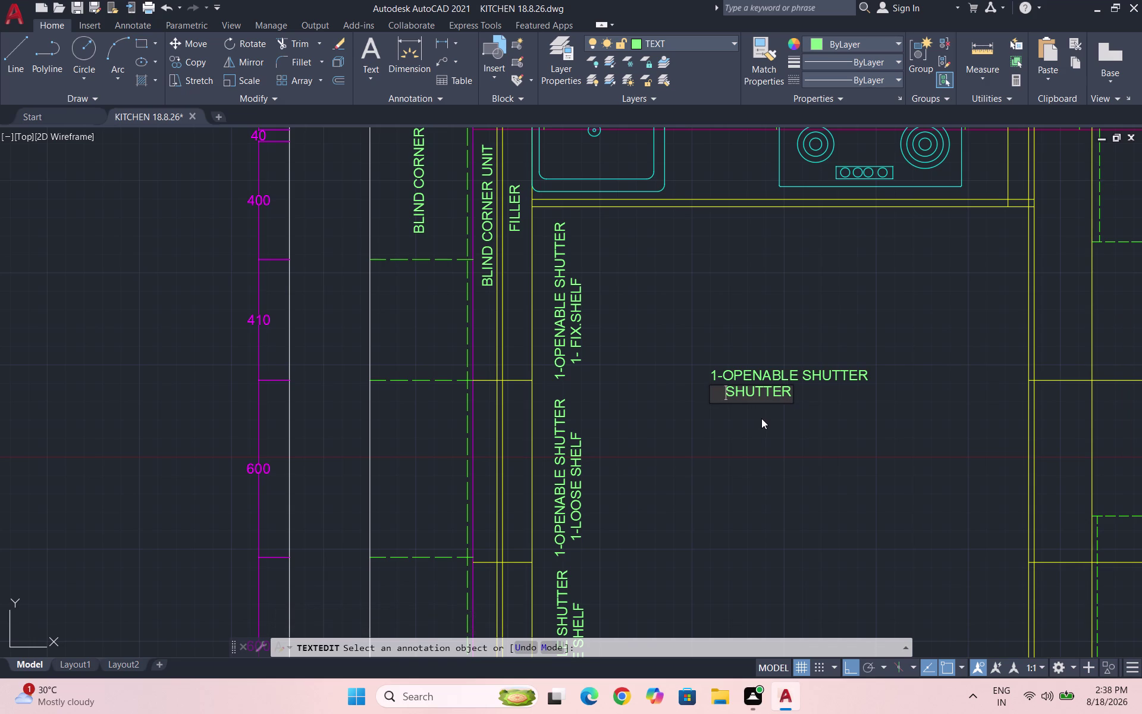
click(807, 415)
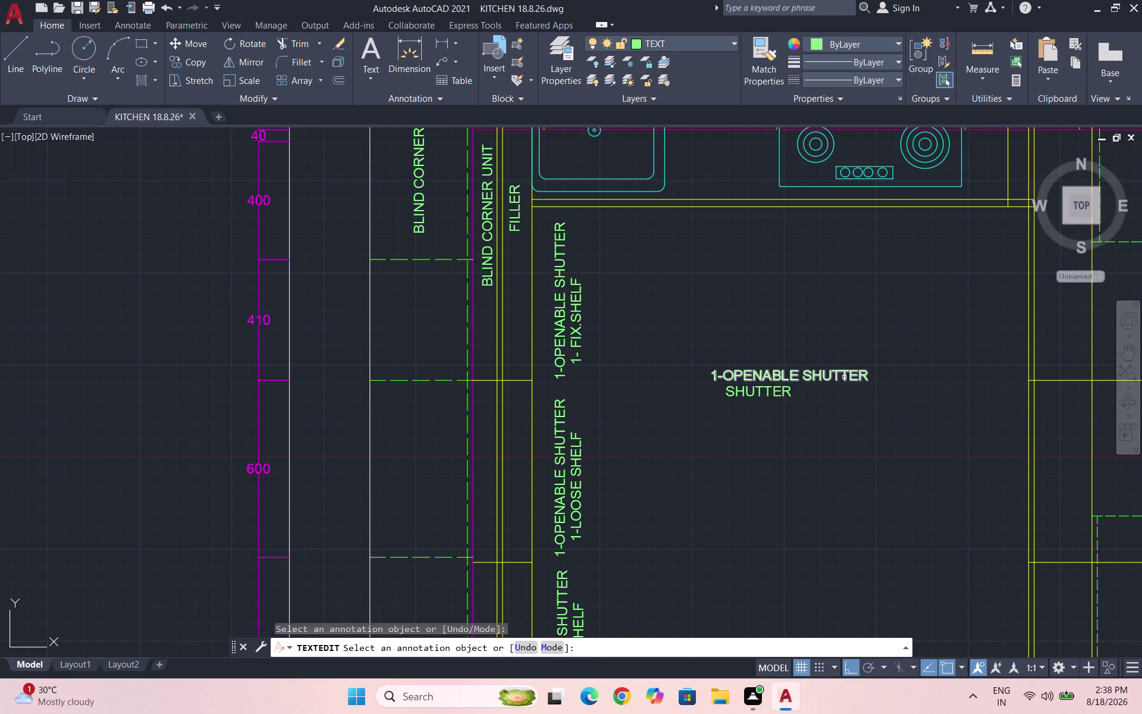
Delete the repeated SHUTTER from the label's first line.
triple_click(844, 377)
click(857, 377)
drag(865, 375, 848, 376)
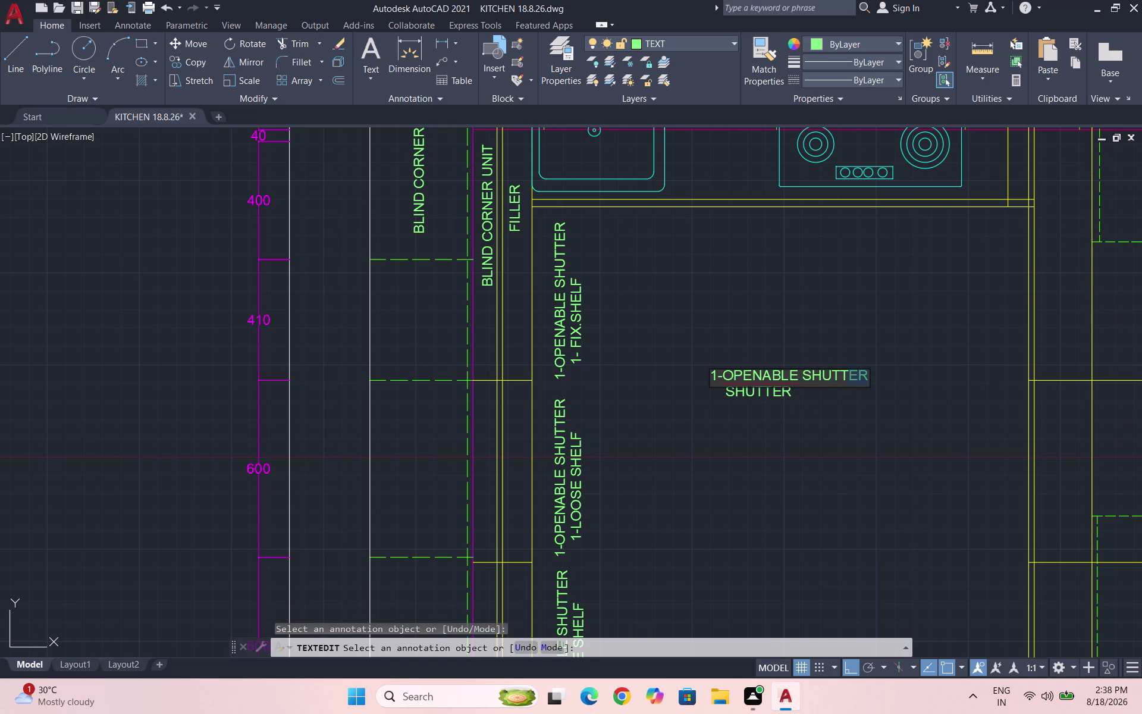
drag(848, 376, 804, 377)
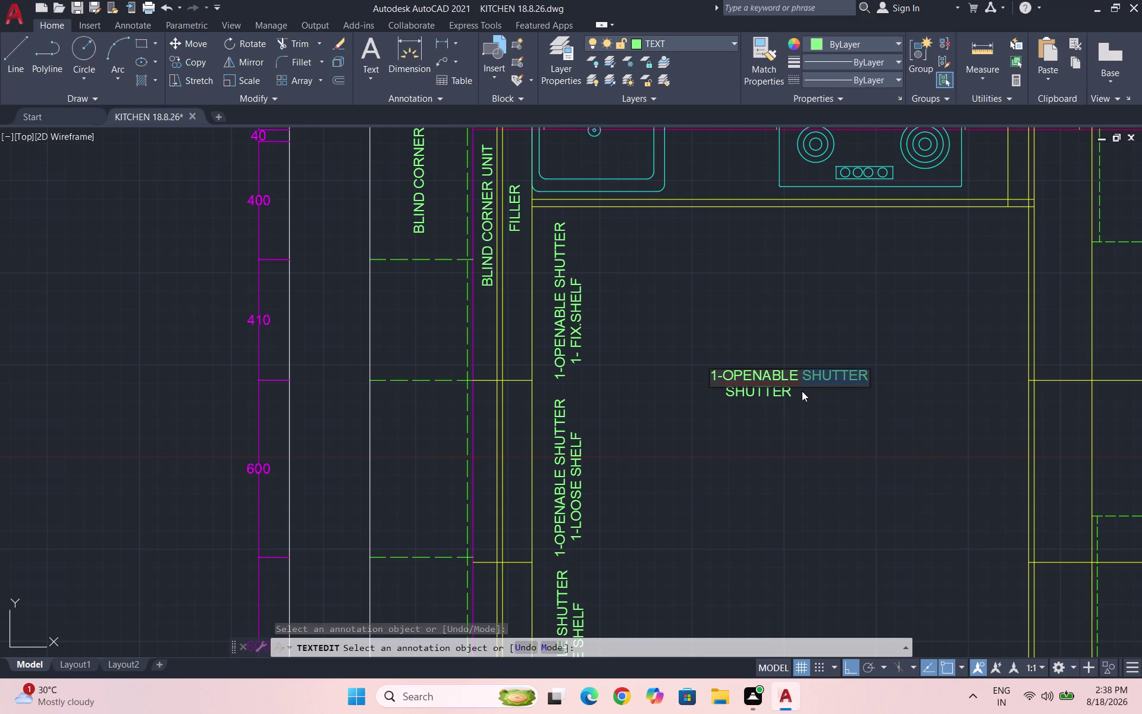
key(BackSpace)
key(Escape)
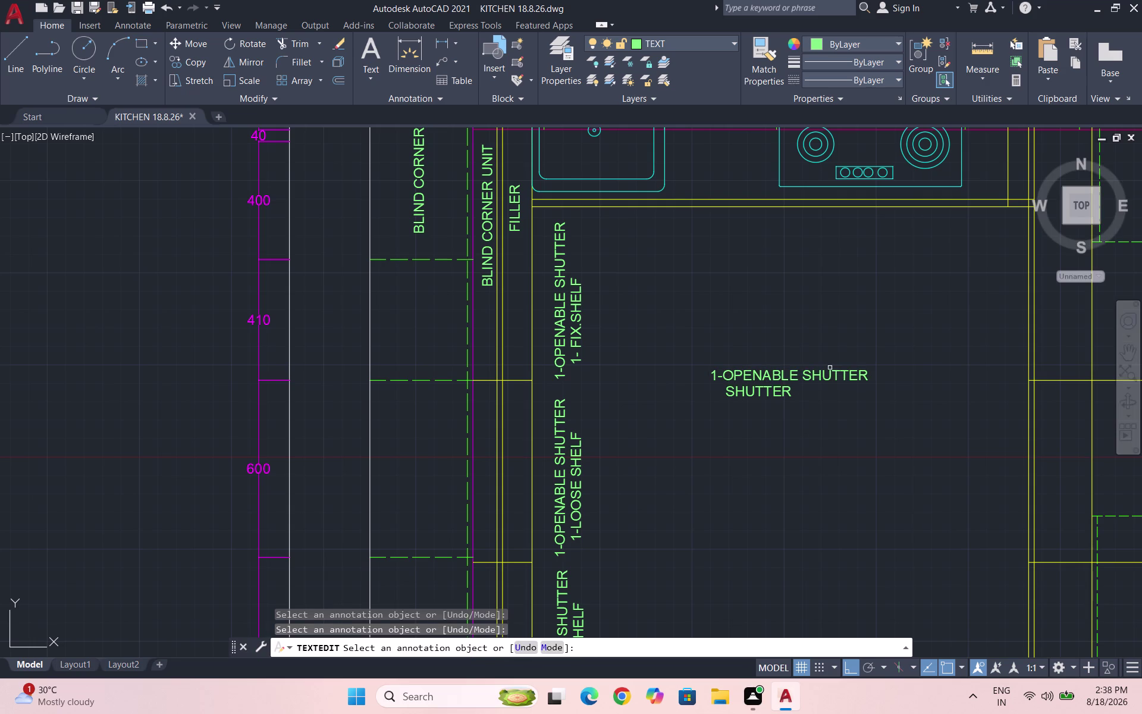
click(829, 368)
double_click(833, 372)
drag(867, 372, 816, 376)
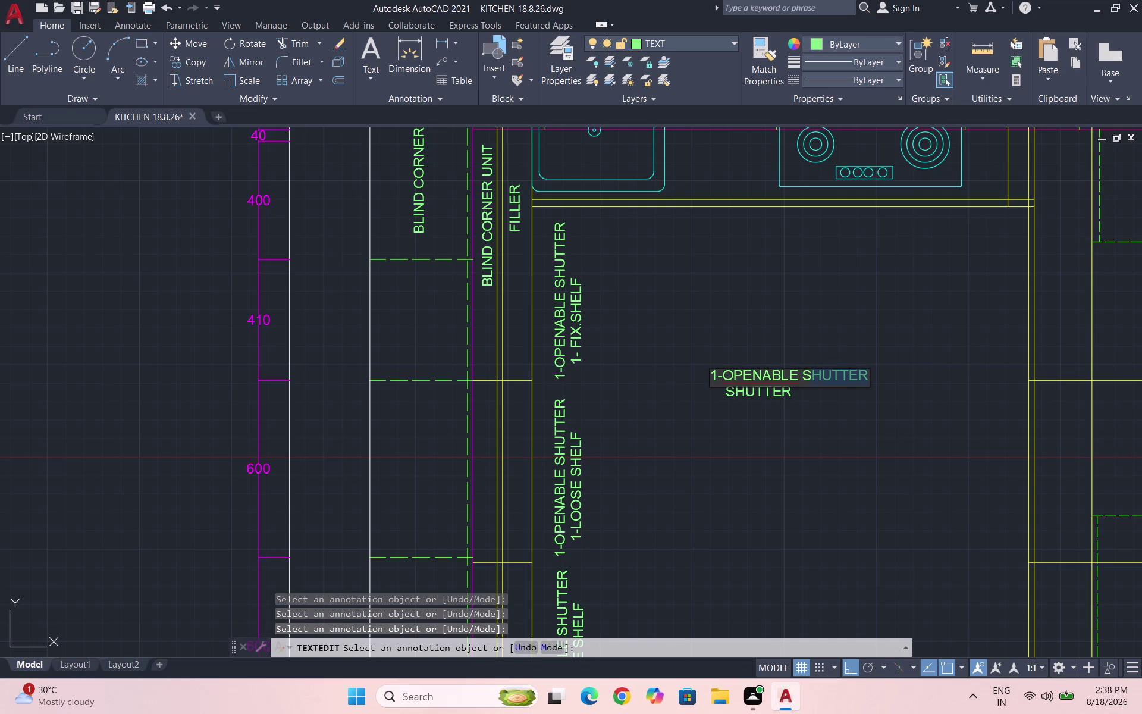
drag(816, 375, 803, 374)
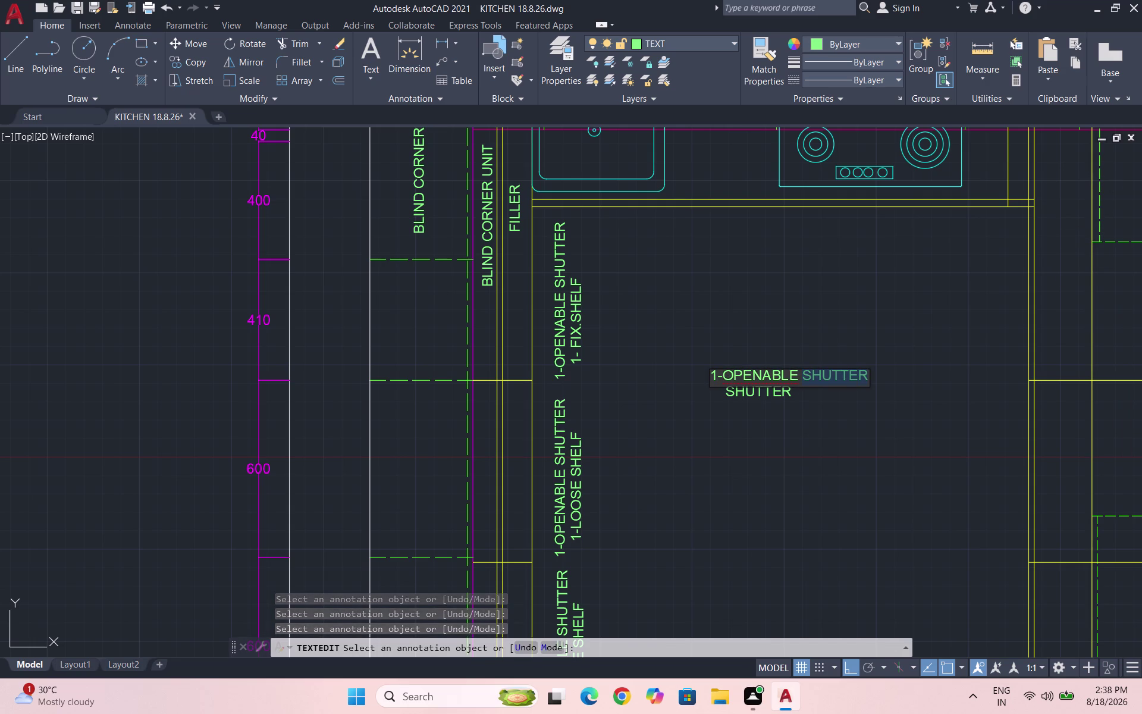
key(BackSpace)
click(804, 427)
key(Escape)
Select the two-line shutter label and start moving it.
drag(817, 418, 814, 410)
click(699, 341)
key(m)
key(Return)
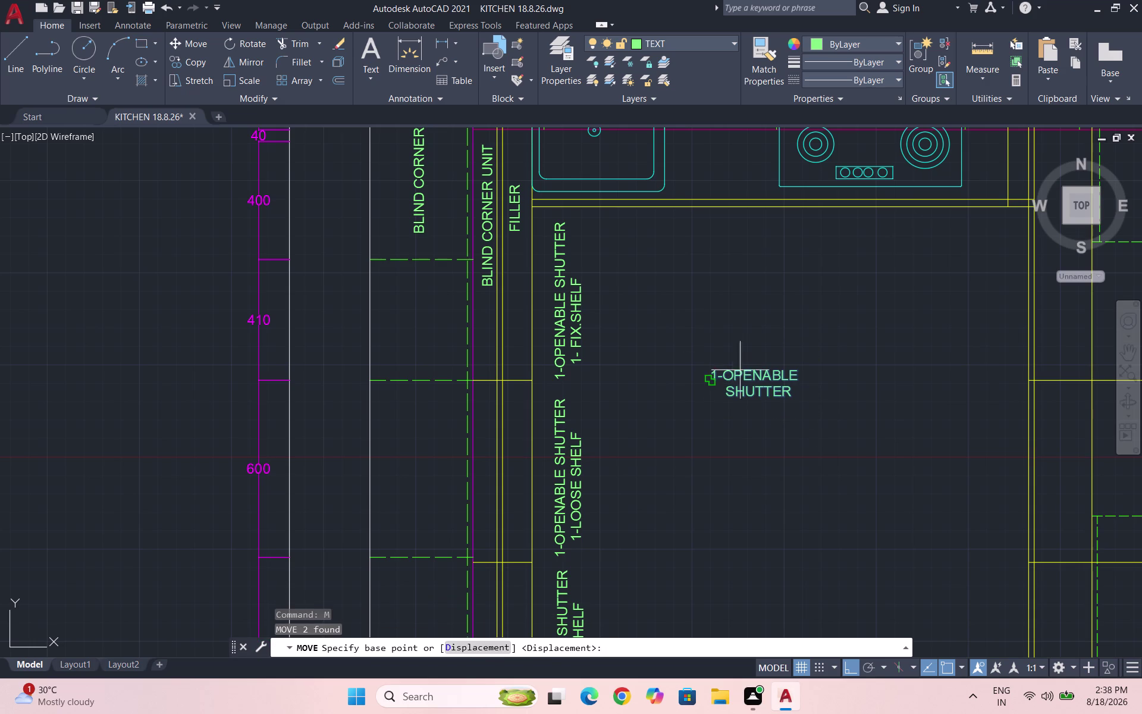
With Ortho off, try moving the 1-OPENABLE SHUTTER label up toward the unit top.
click(749, 378)
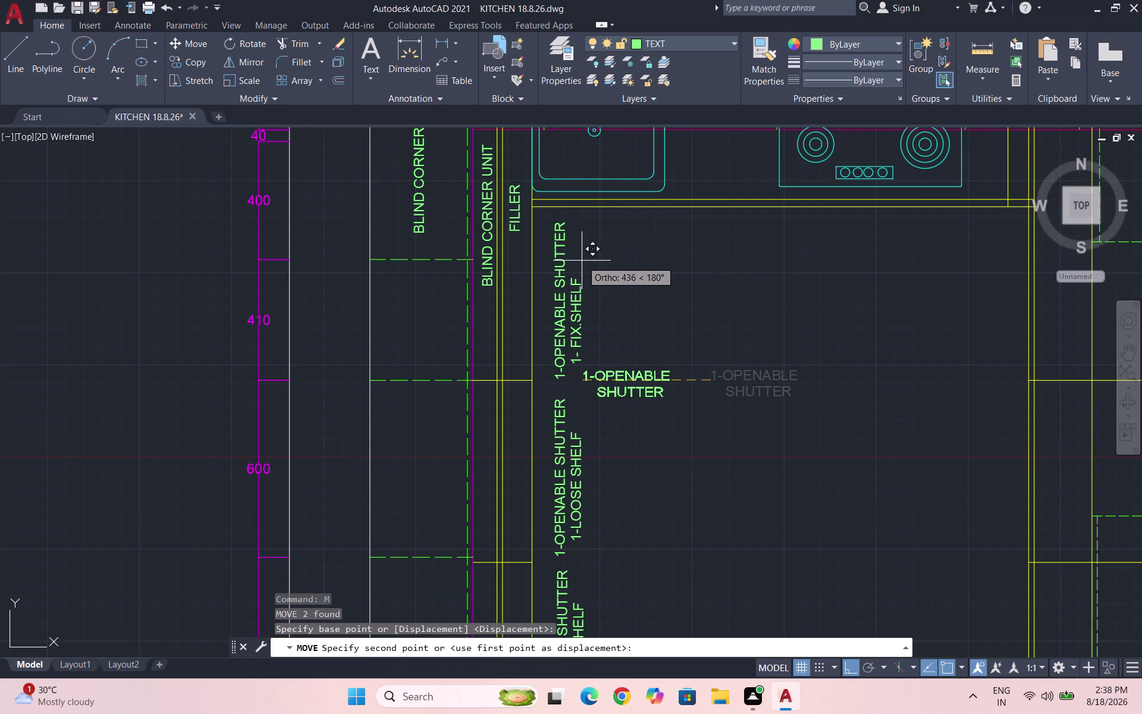
key(F8)
scroll(down, 3)
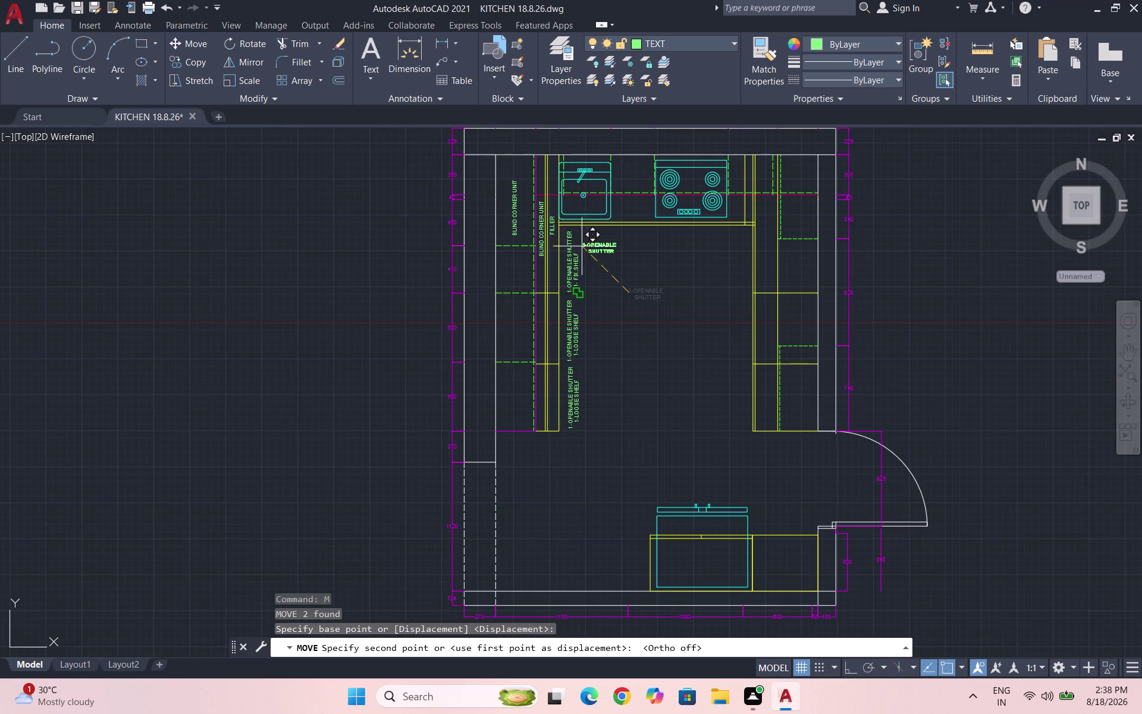
scroll(up, 3)
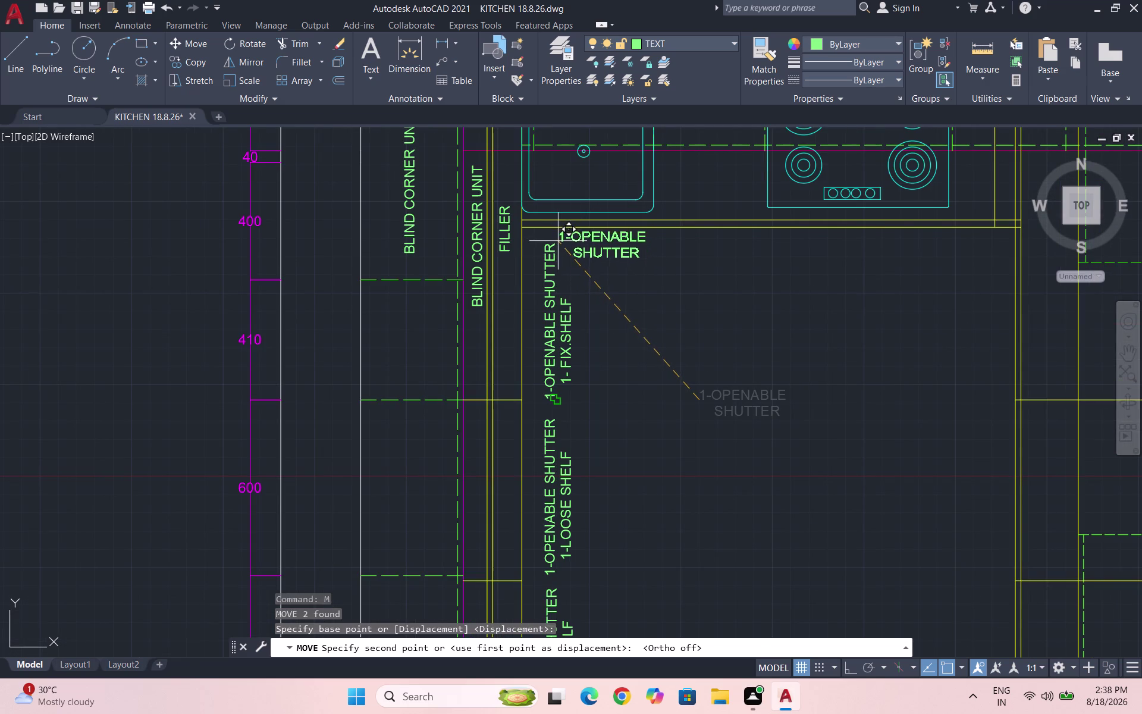
scroll(up, 3)
click(558, 260)
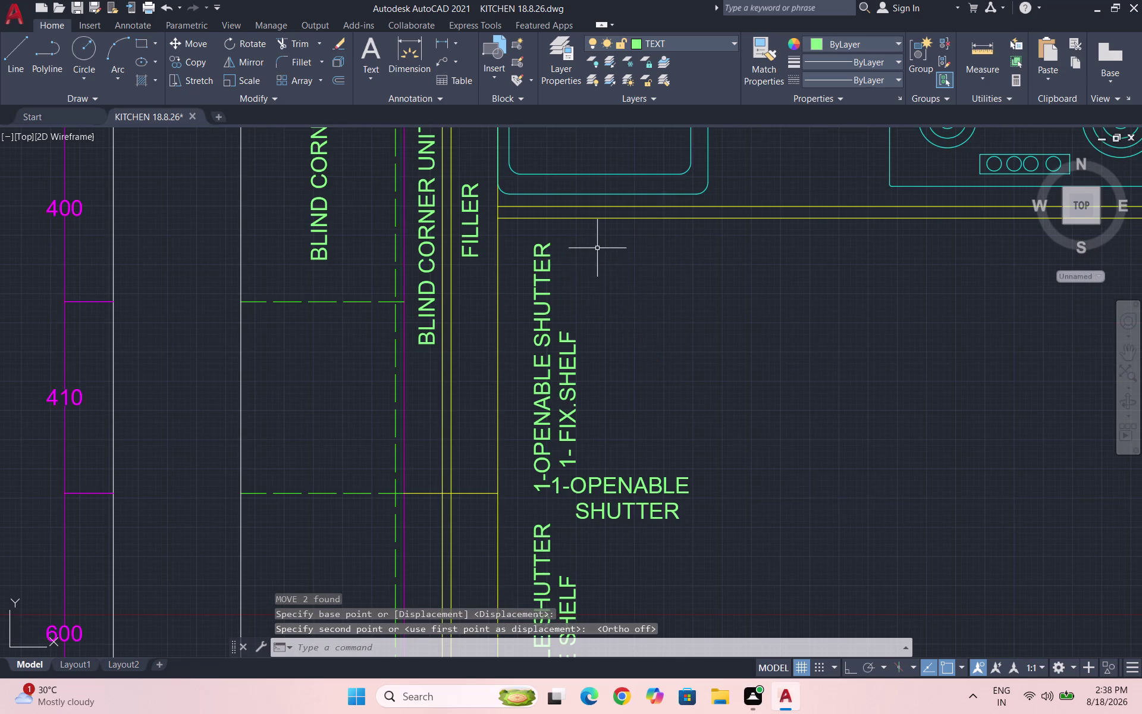
drag(651, 520, 641, 492)
click(625, 470)
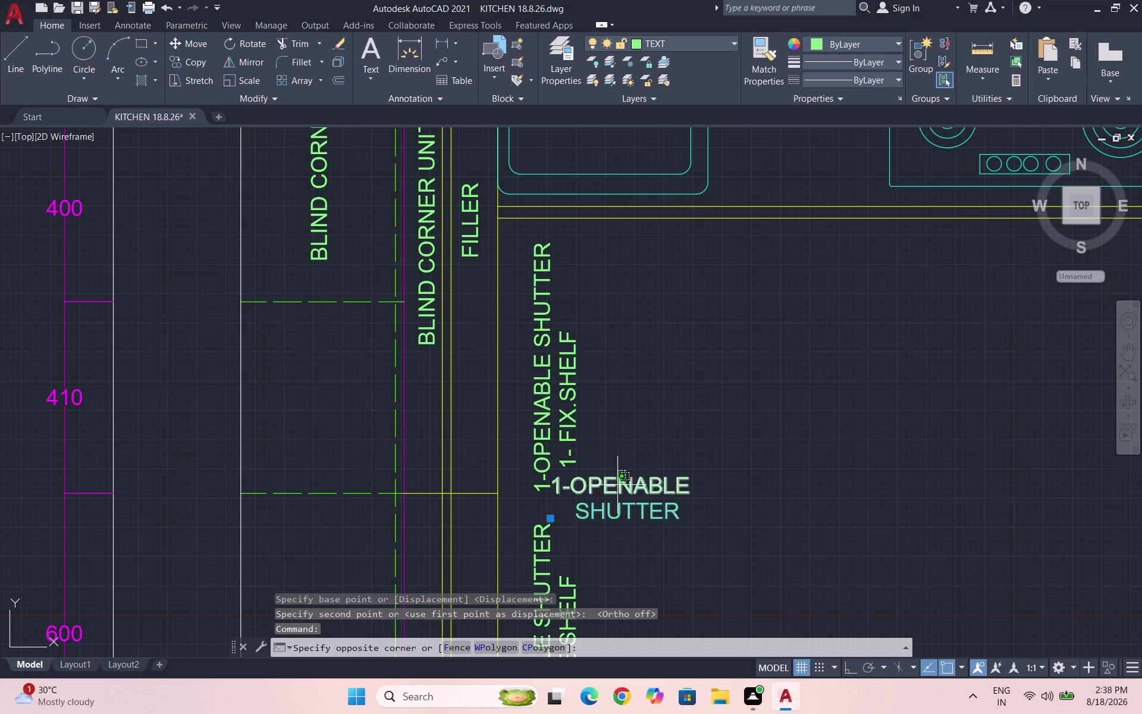
click(620, 480)
key(m)
key(Return)
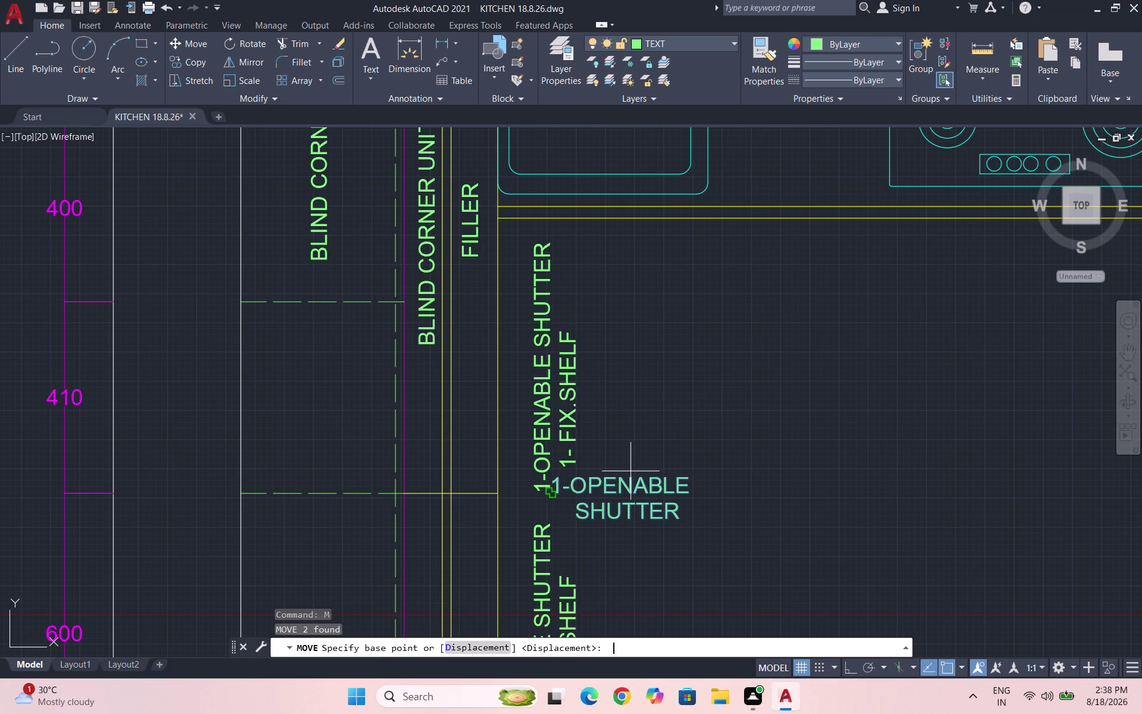
click(641, 504)
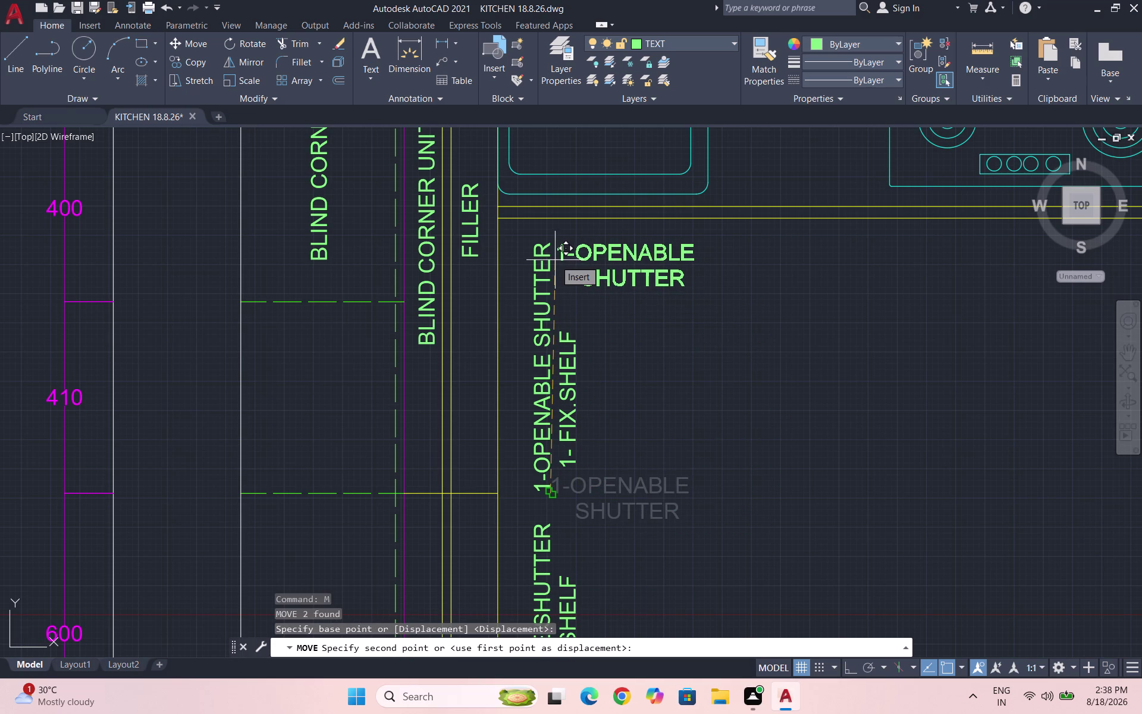
click(554, 260)
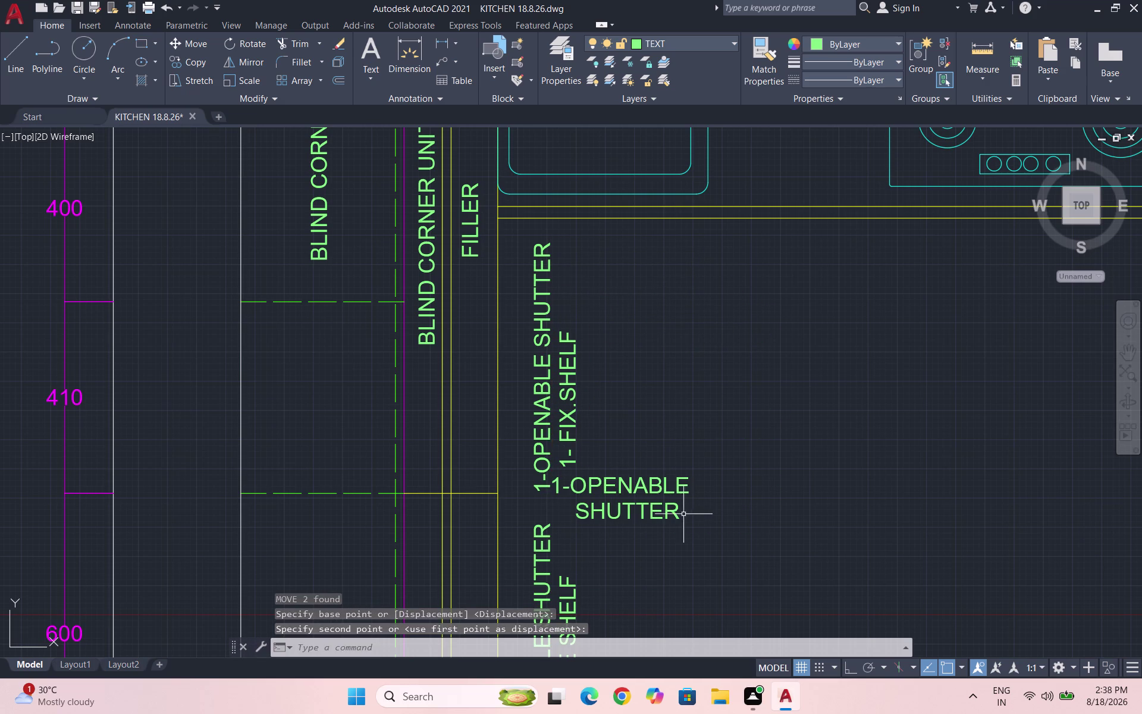
Re-select and move the shutter label until it sits at the top below the sink.
drag(684, 515, 667, 498)
click(625, 467)
key(m)
key(Return)
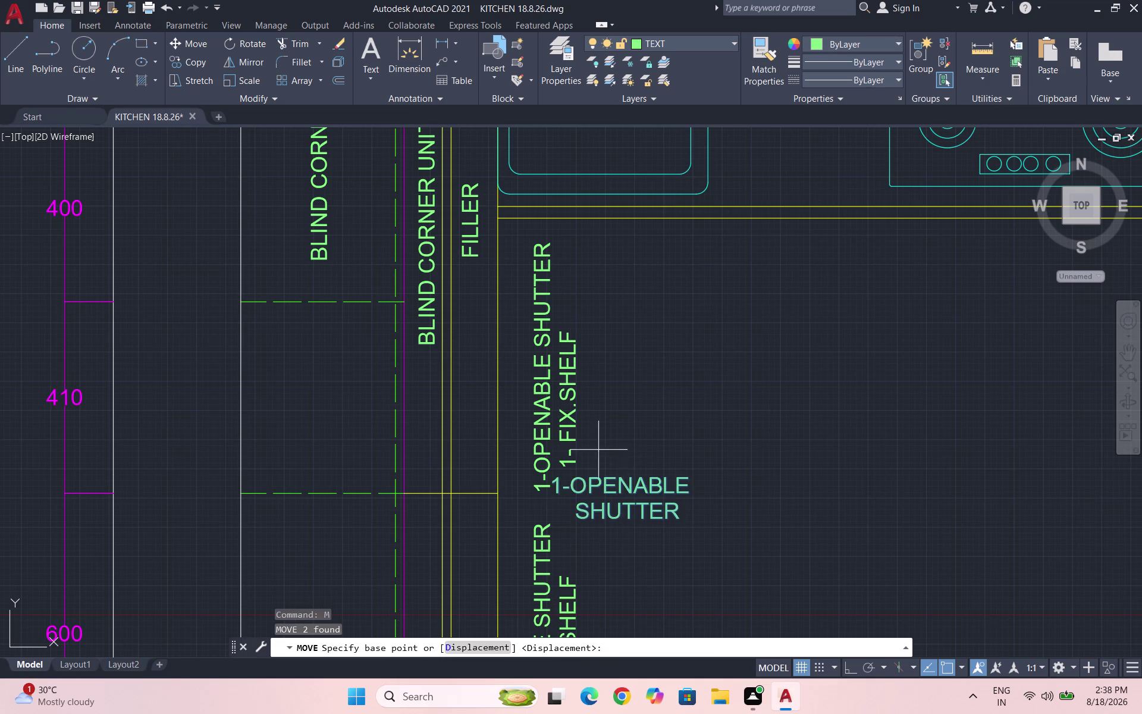
click(601, 493)
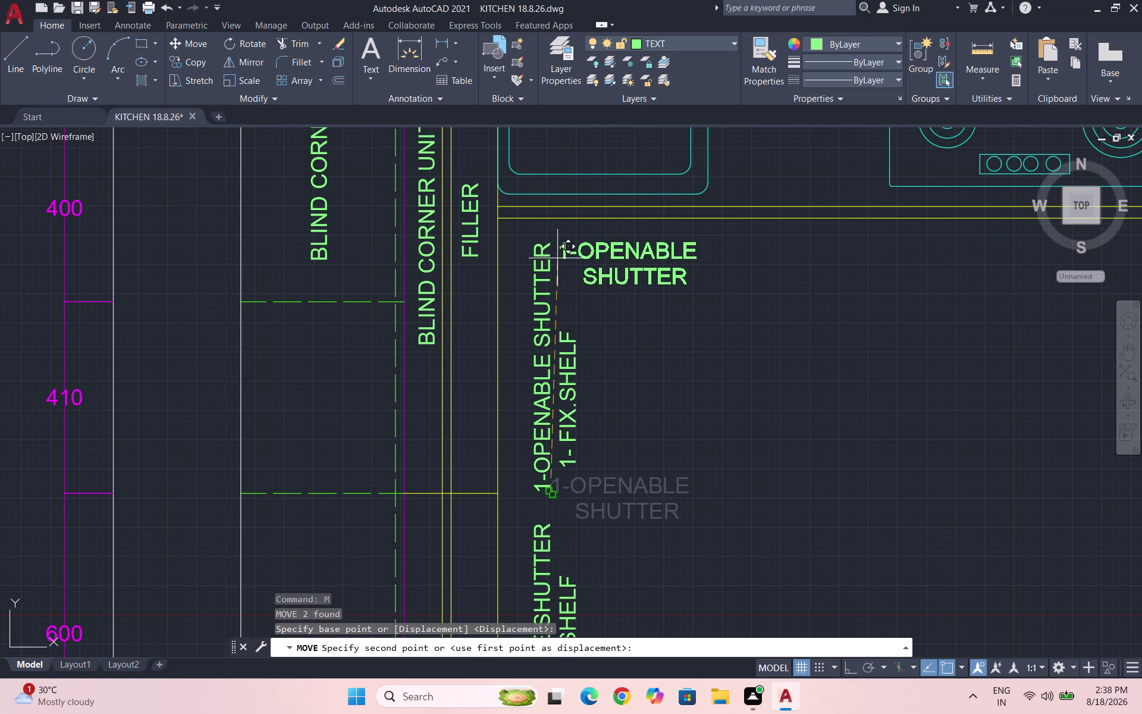
click(557, 258)
drag(648, 547, 648, 534)
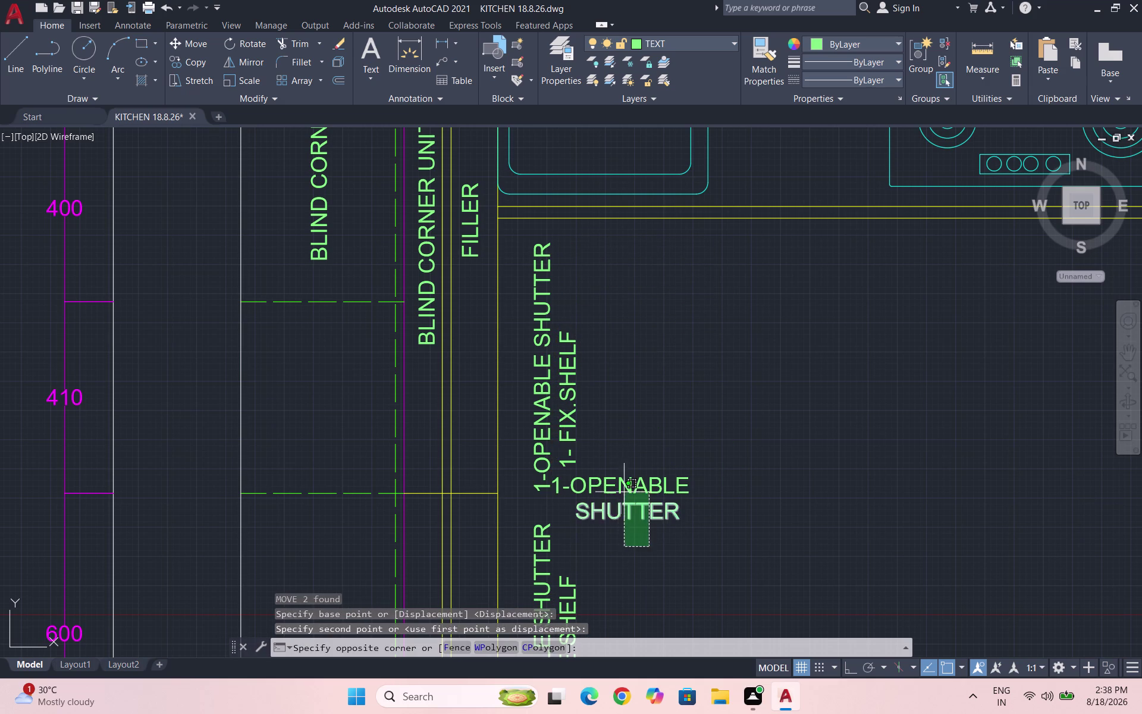
click(601, 473)
key(m)
key(Return)
click(610, 511)
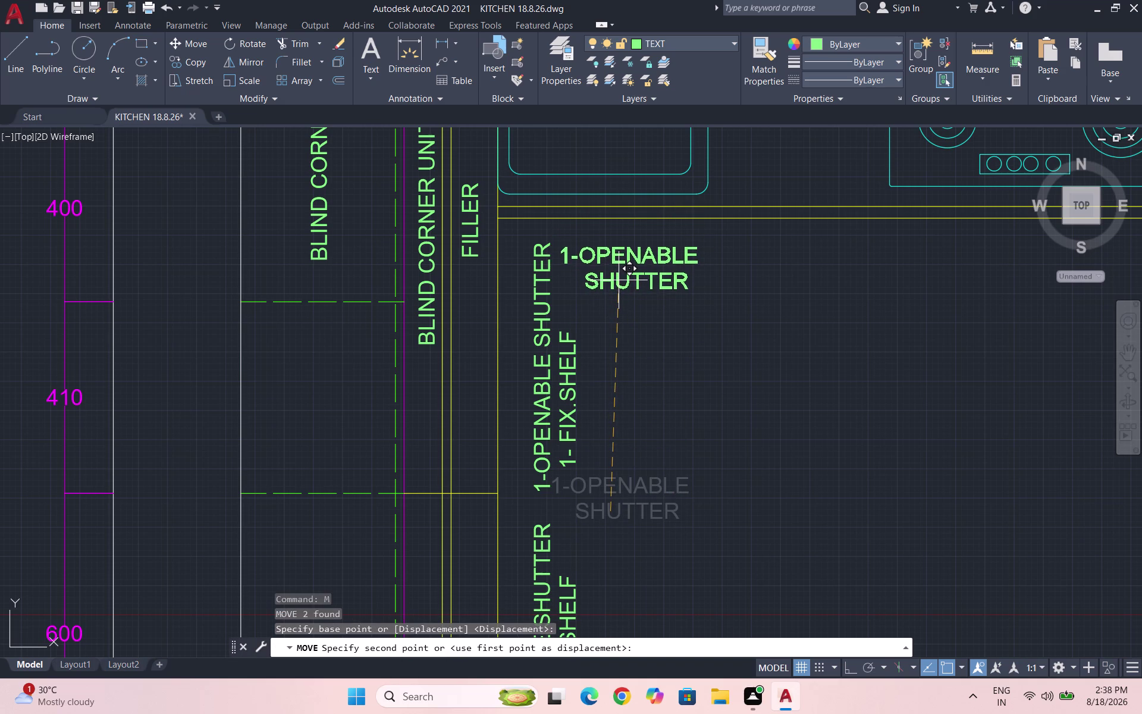
click(619, 277)
Save the drawing with Ctrl+S.
scroll(down, 3)
scroll(down, 3)
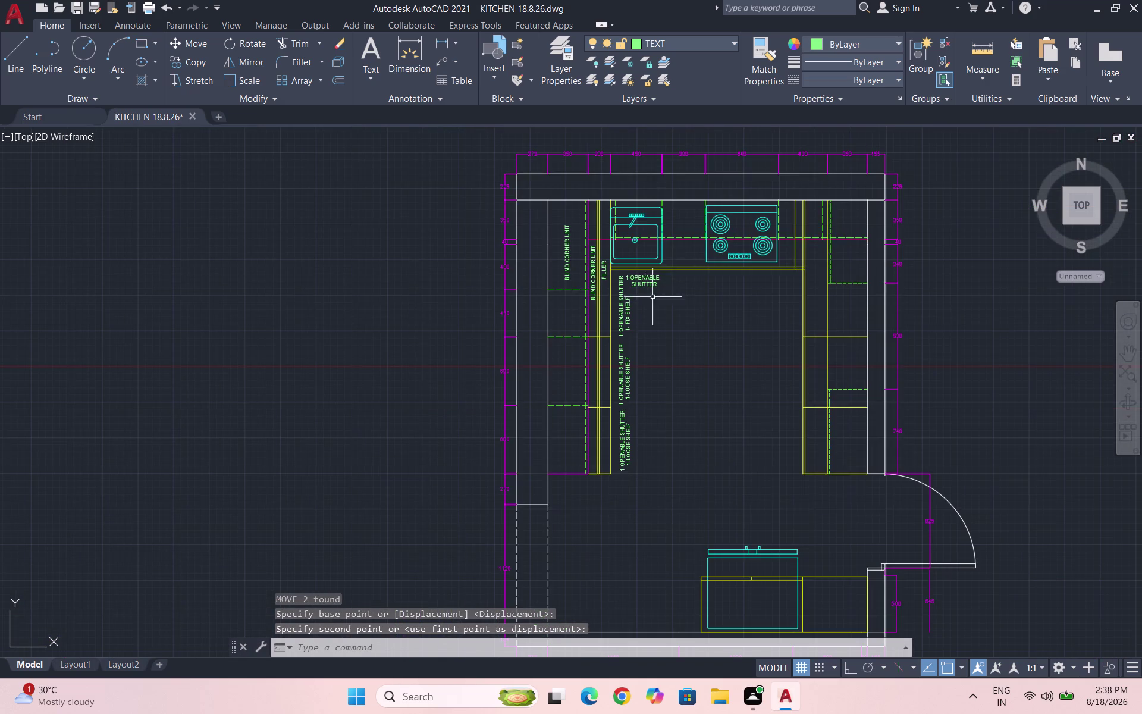
scroll(up, 3)
key(ctrl+s)
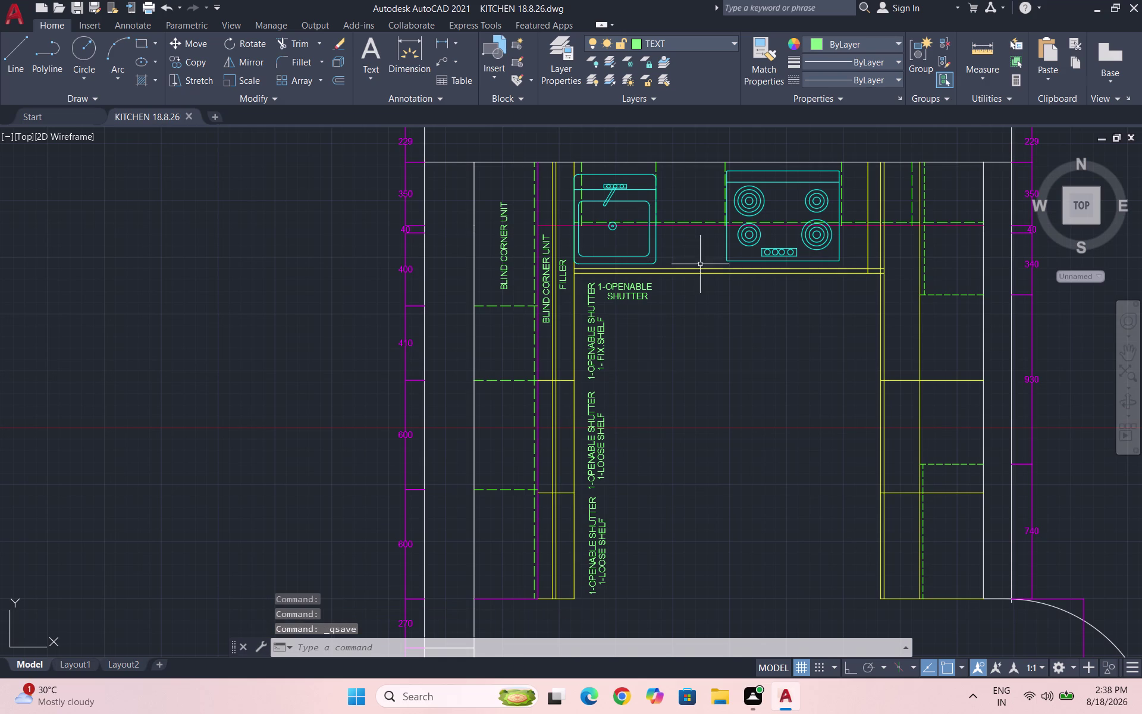
scroll(up, 3)
scroll(up, 3)
Copy the 1-OPENABLE SHUTTER label level to the right of the original, Ortho on.
drag(648, 335, 641, 331)
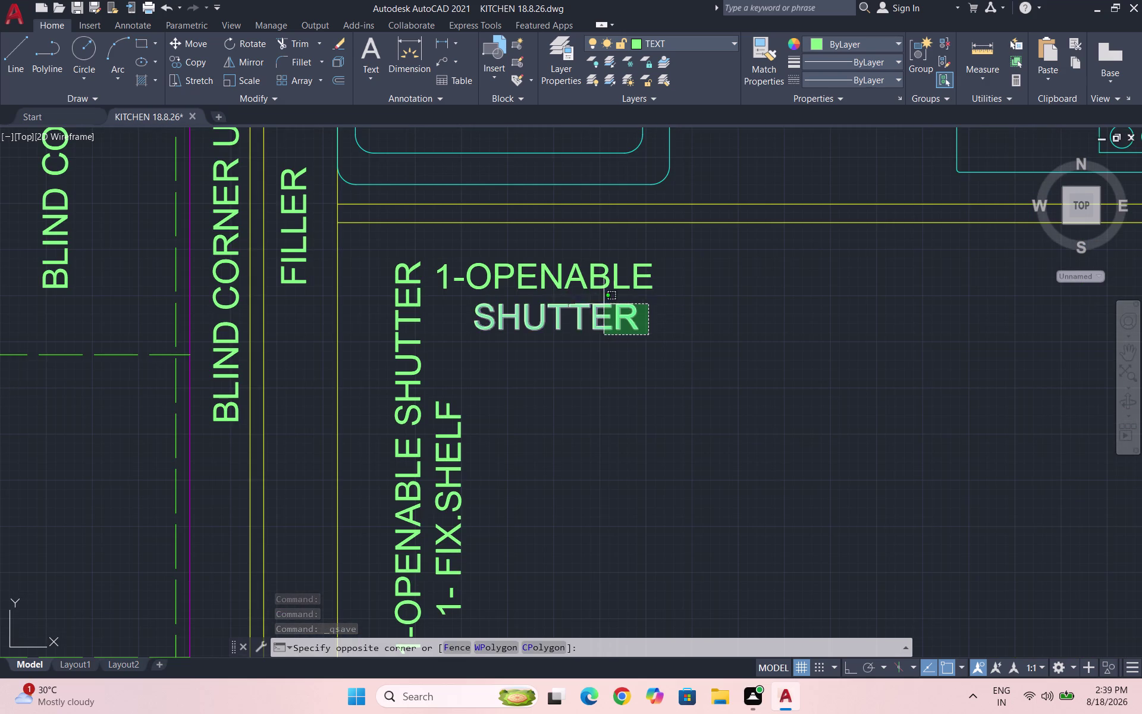
click(506, 262)
key(c)
key(o)
key(Return)
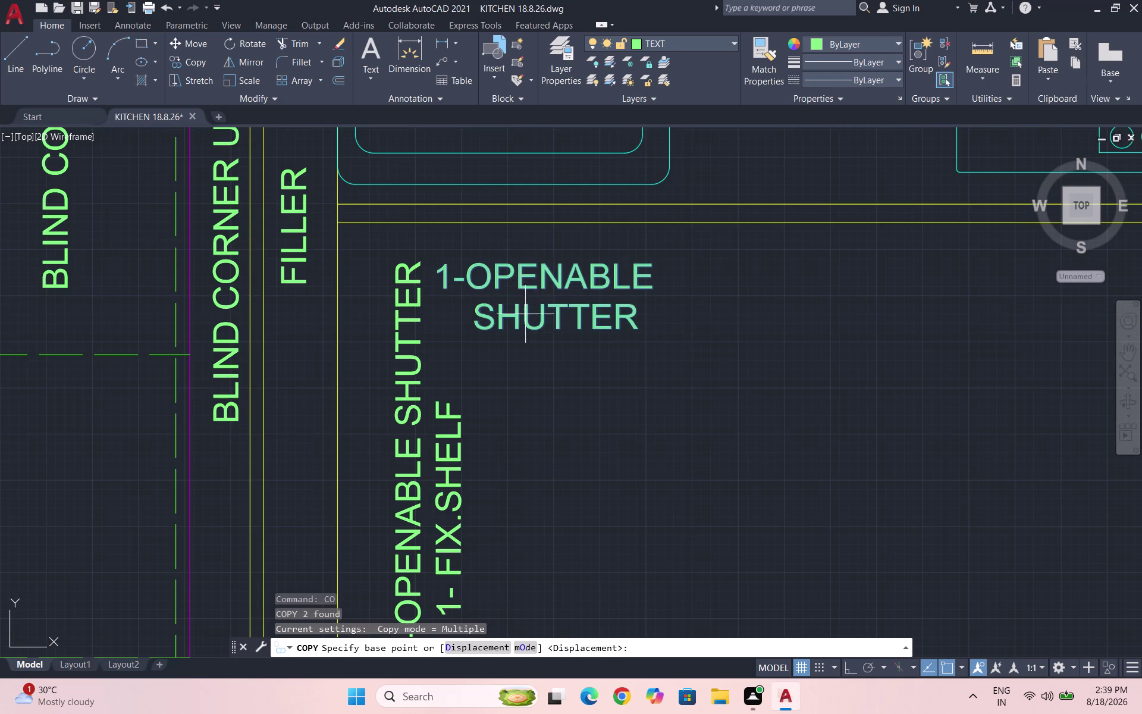
click(548, 306)
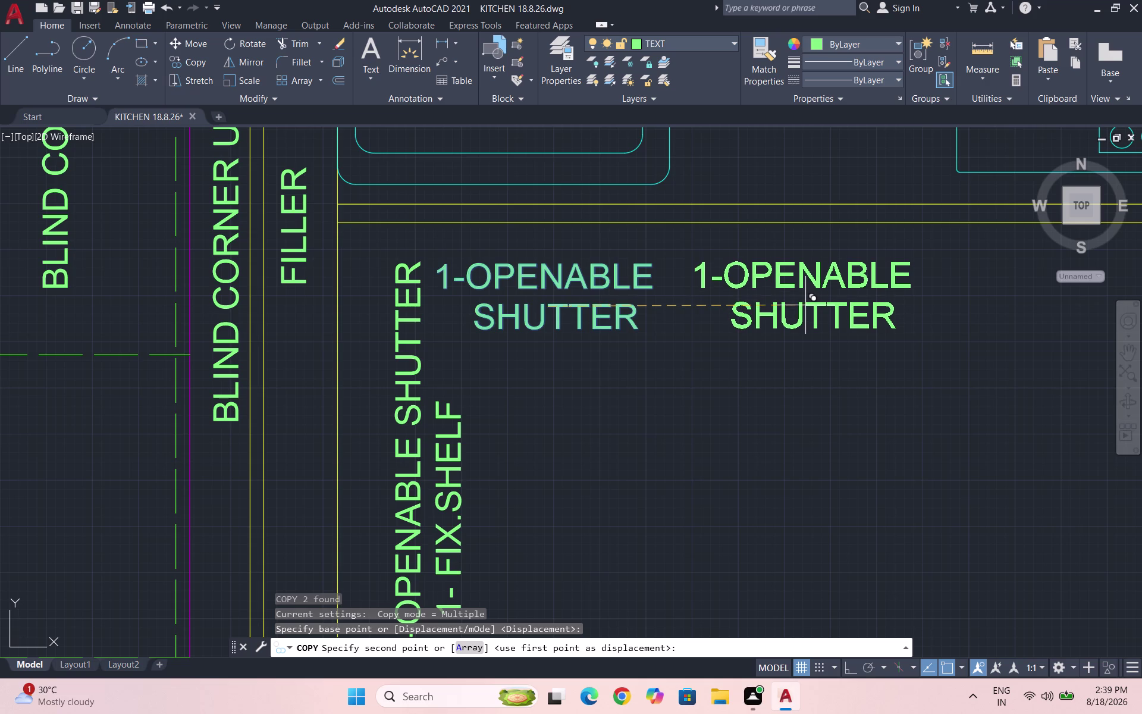
key(F8)
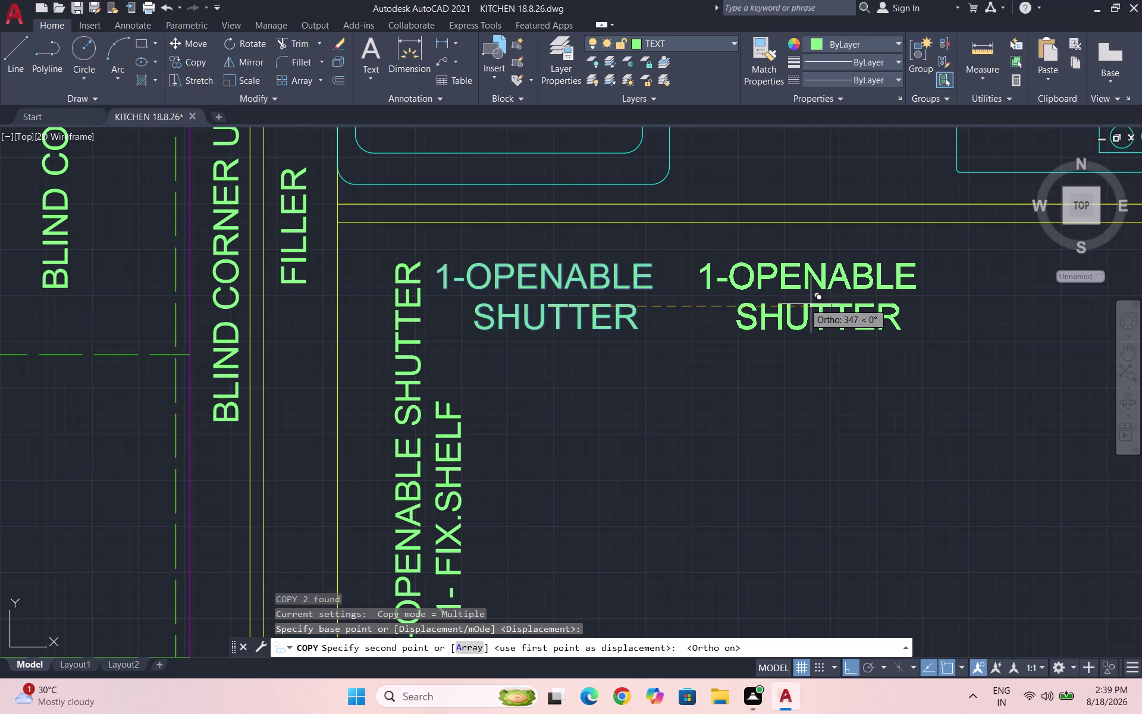
click(811, 304)
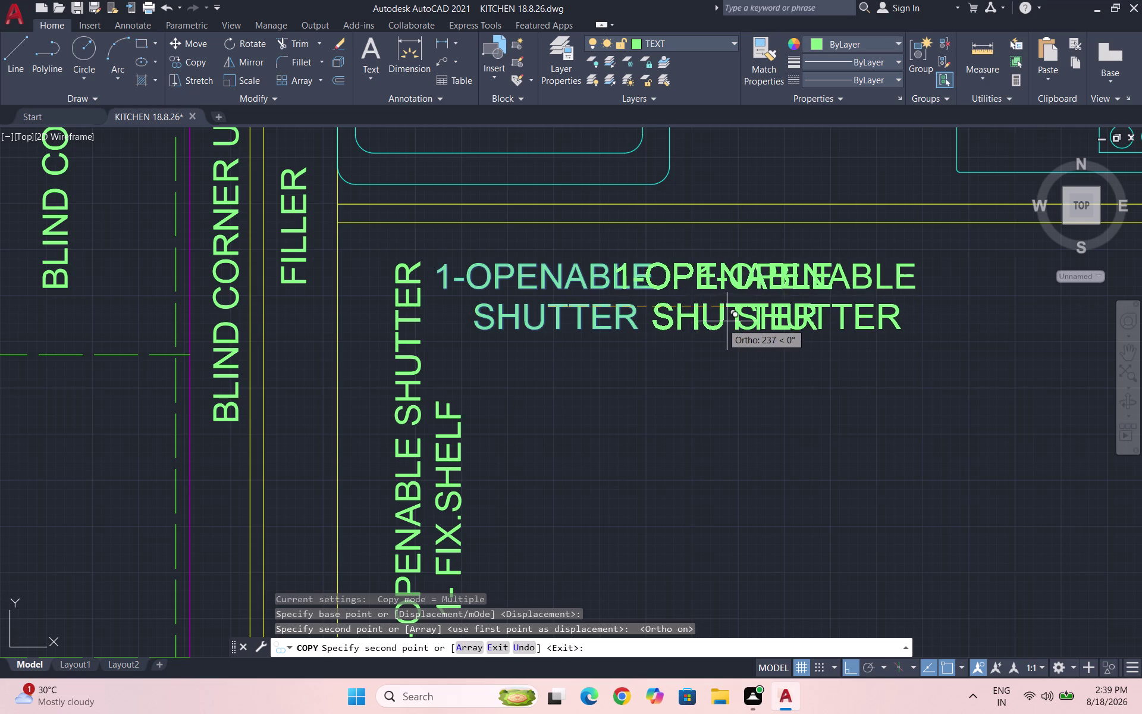
key(Escape)
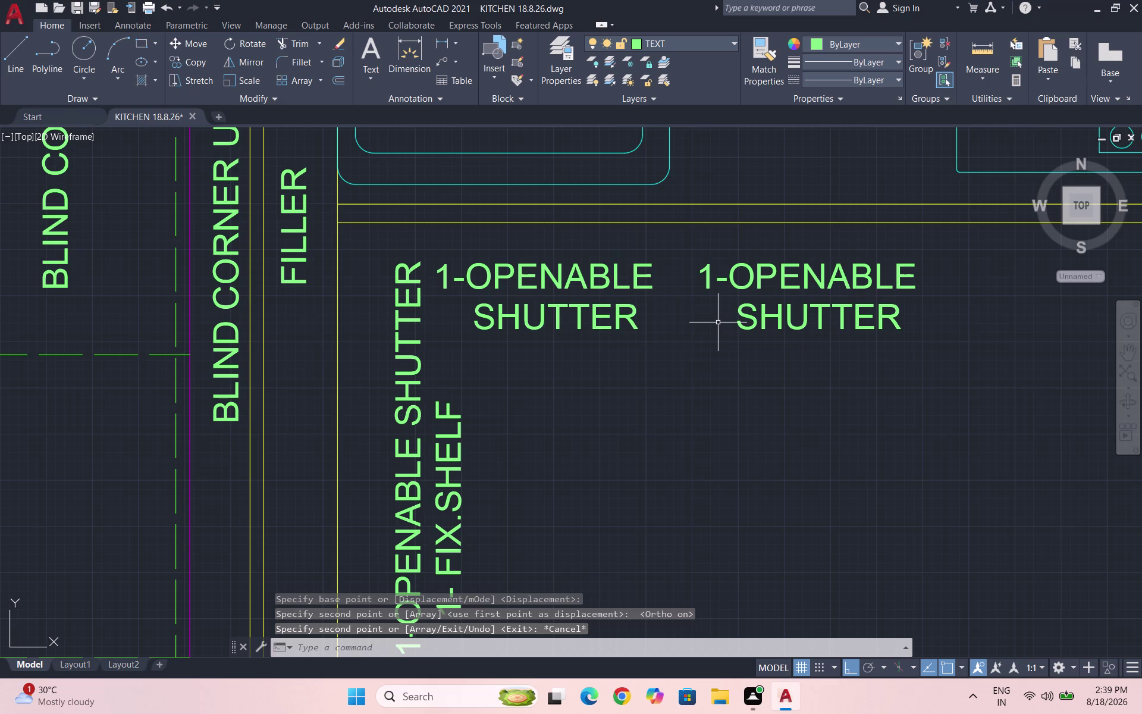
Select the vertical shutter and fix-shelf labels and begin copying them.
scroll(down, 3)
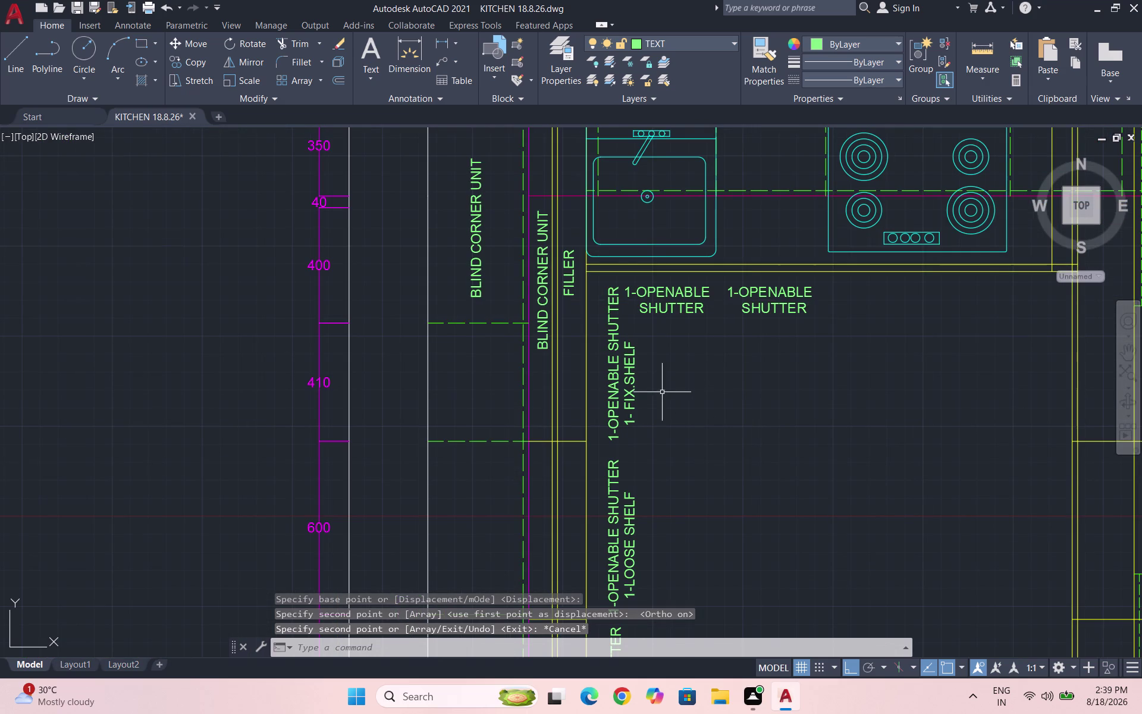
click(658, 396)
click(600, 352)
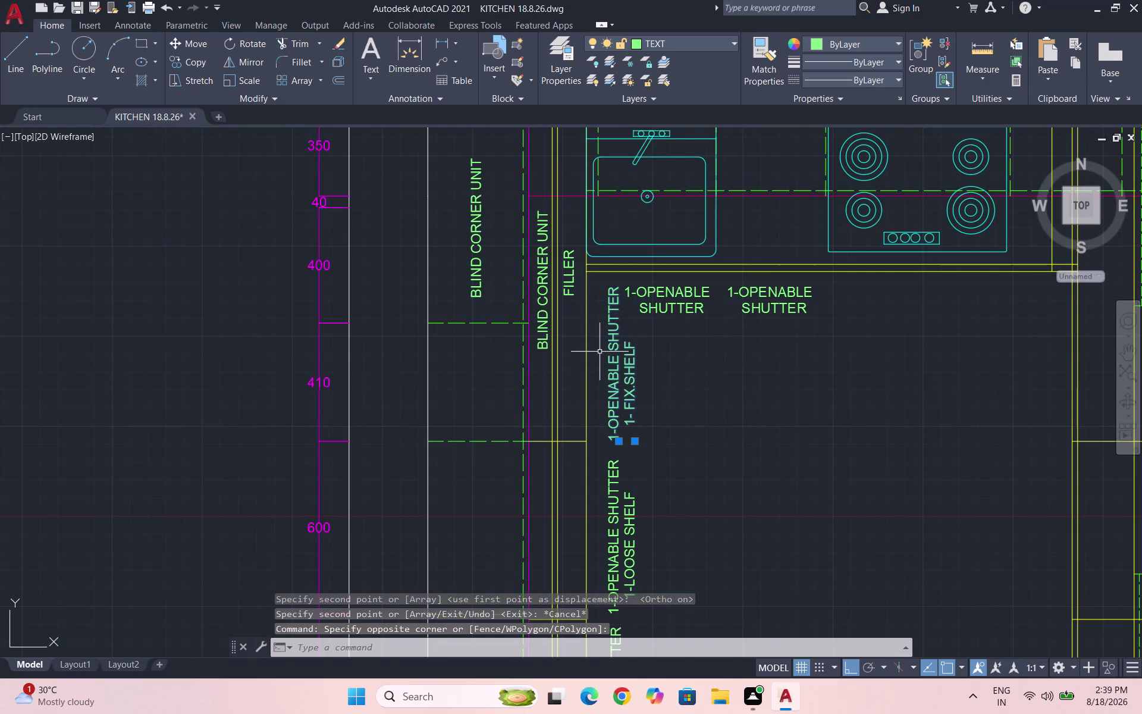
text(CO)
key(Return)
click(612, 355)
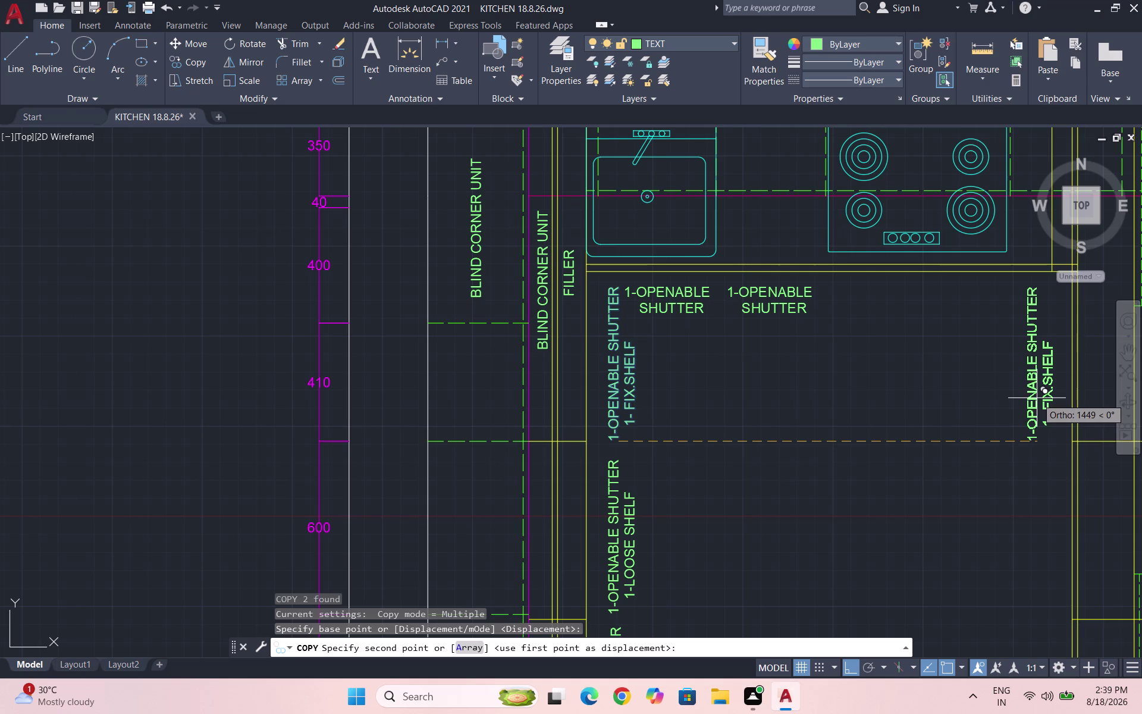
Place the vertical label copy in the right-hand unit and rotate it.
click(1036, 398)
key(Escape)
drag(1061, 397, 1053, 392)
click(982, 362)
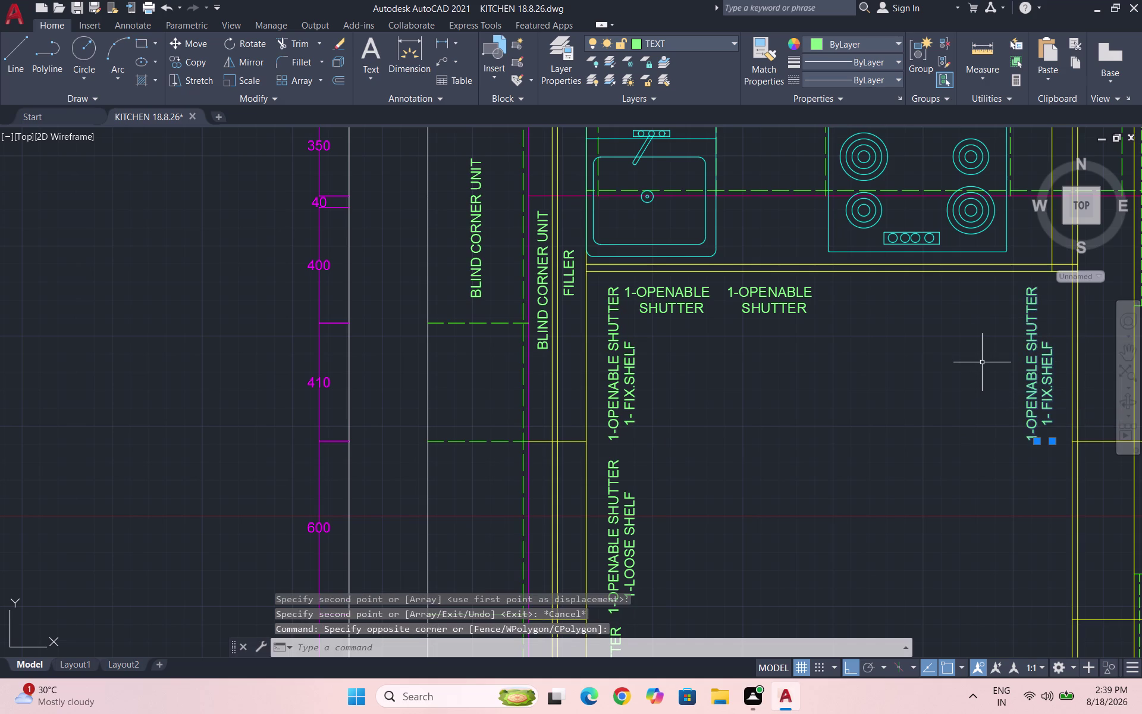
text(RO)
key(Return)
click(1035, 301)
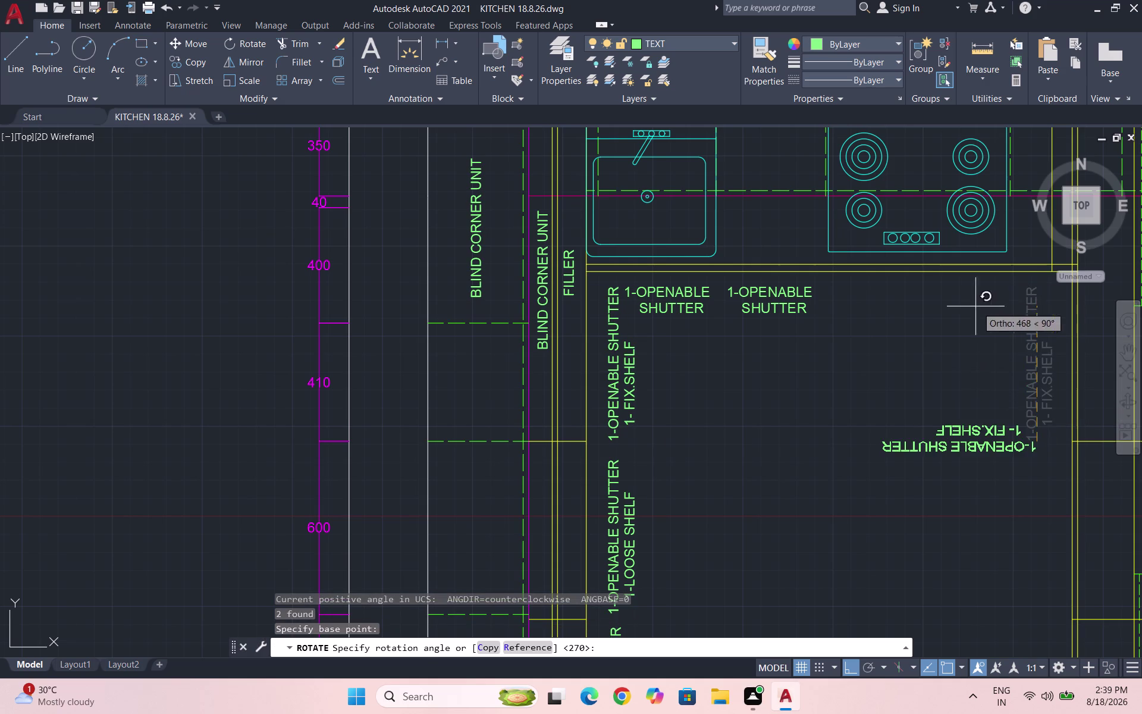
click(929, 444)
Move the rotated shutter/fix-shelf label into place in the right-hand unit.
click(1049, 506)
click(1007, 484)
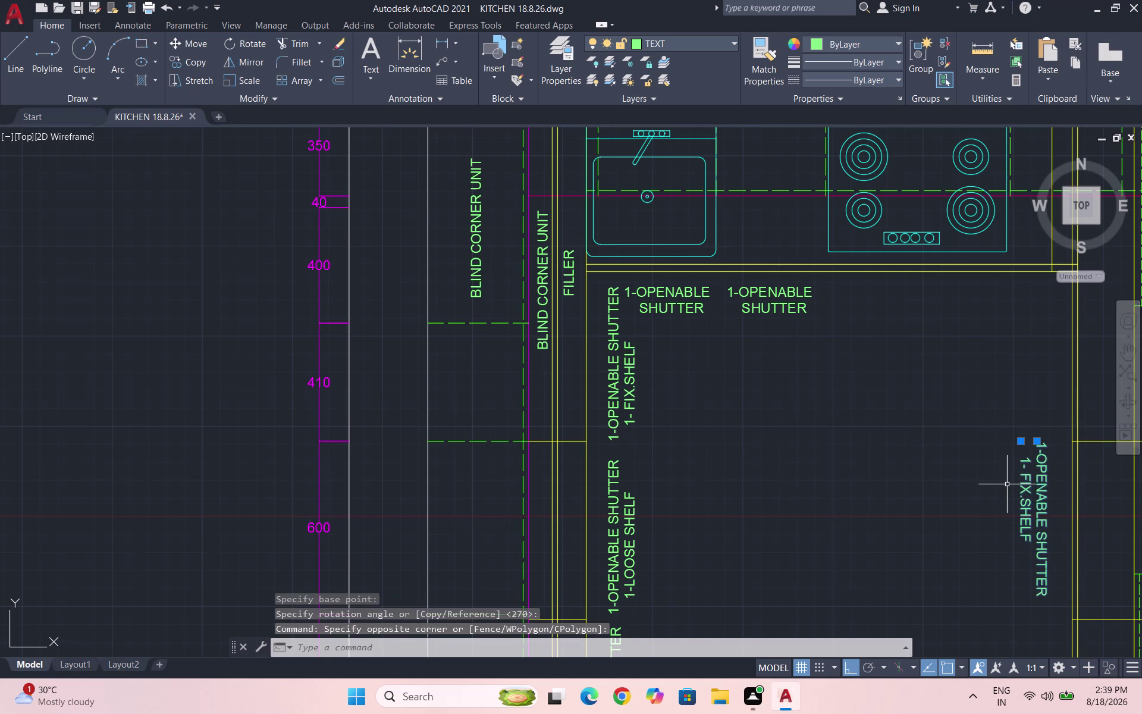
key(m)
key(Return)
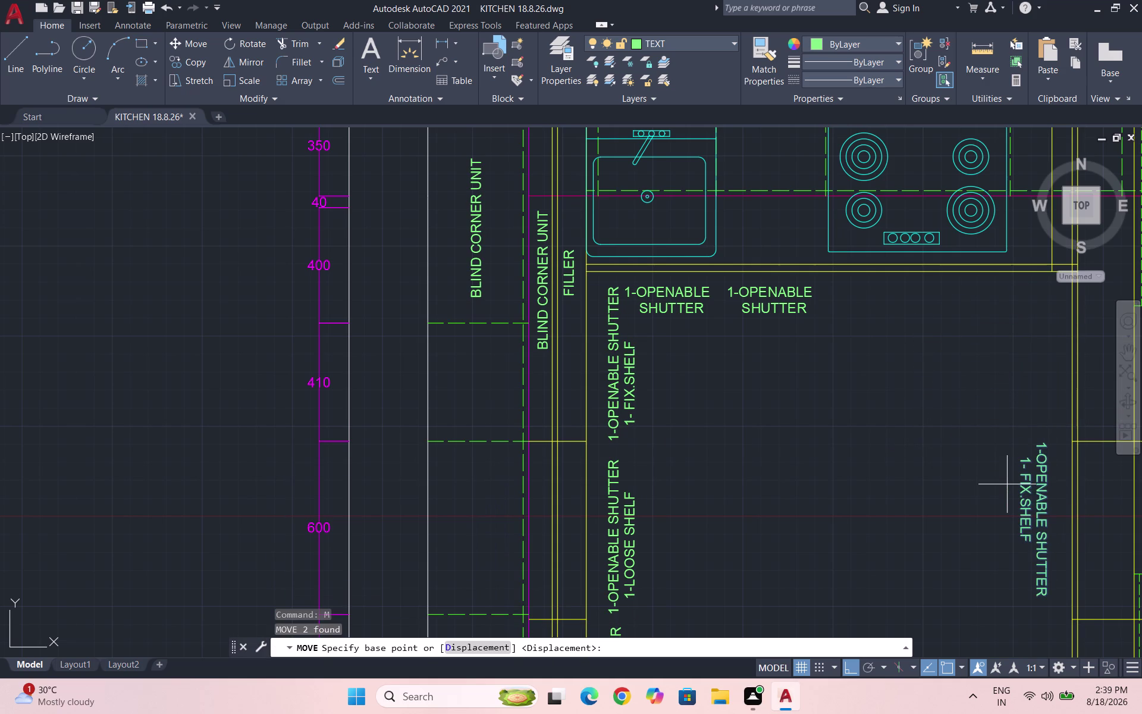
click(1028, 498)
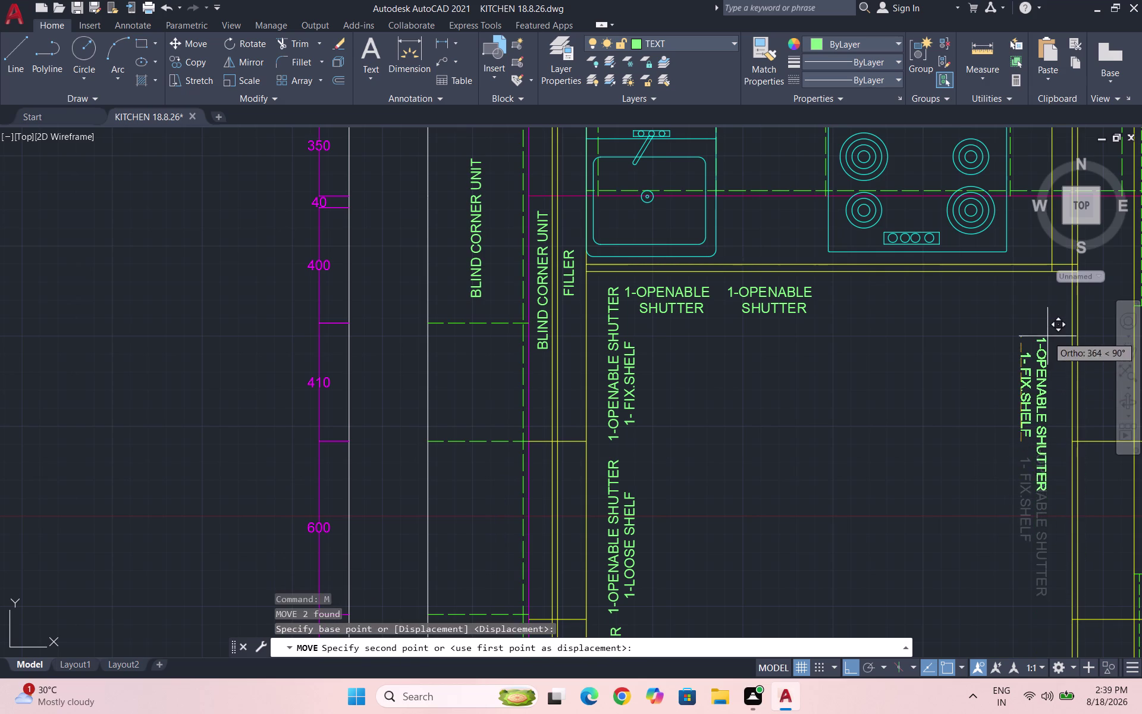
scroll(up, 3)
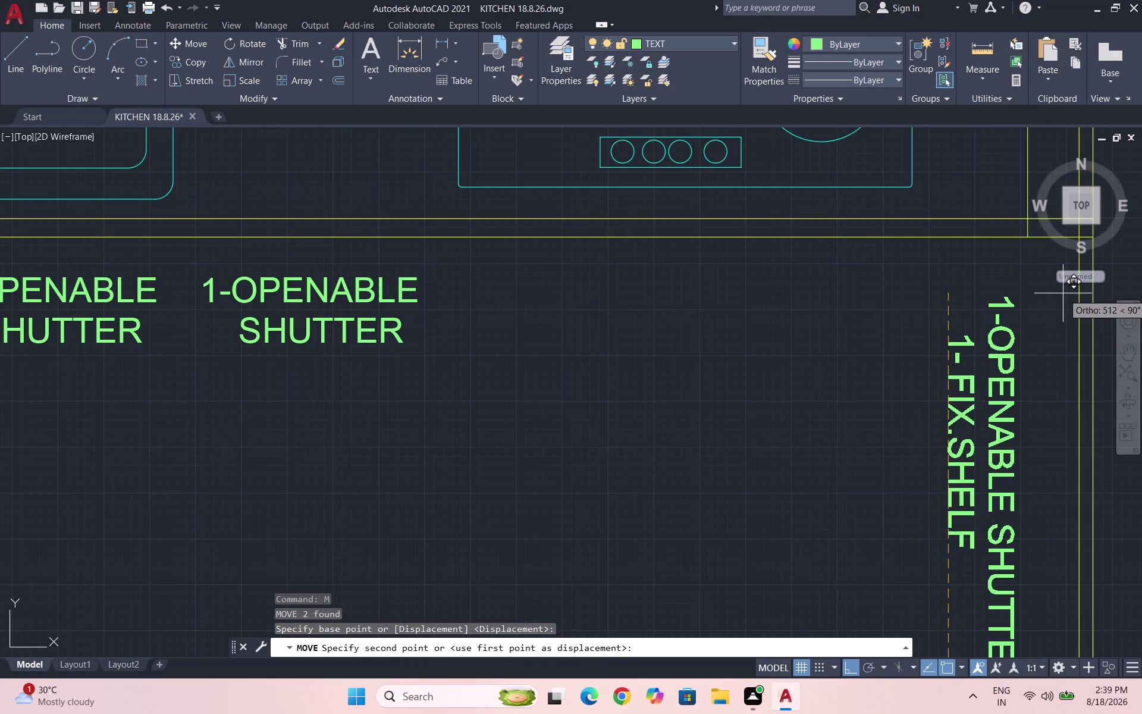
click(1044, 282)
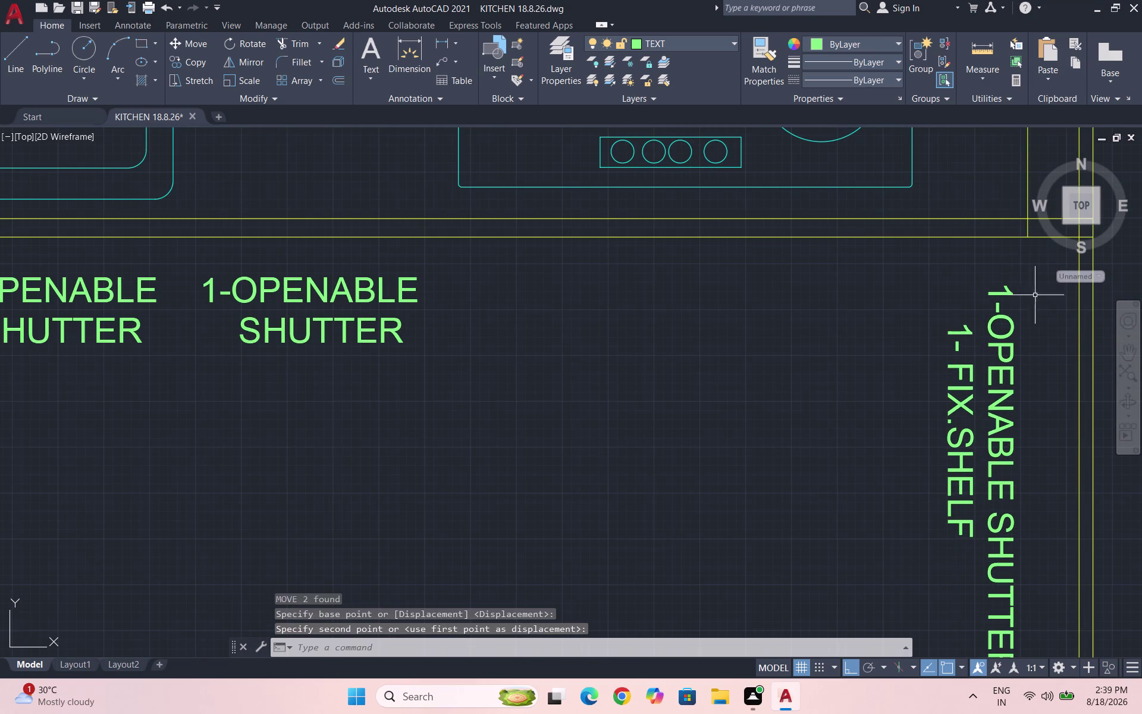
Shift the fix-shelf label slightly further right within the unit.
drag(1024, 332, 1015, 328)
click(955, 333)
key(m)
key(Return)
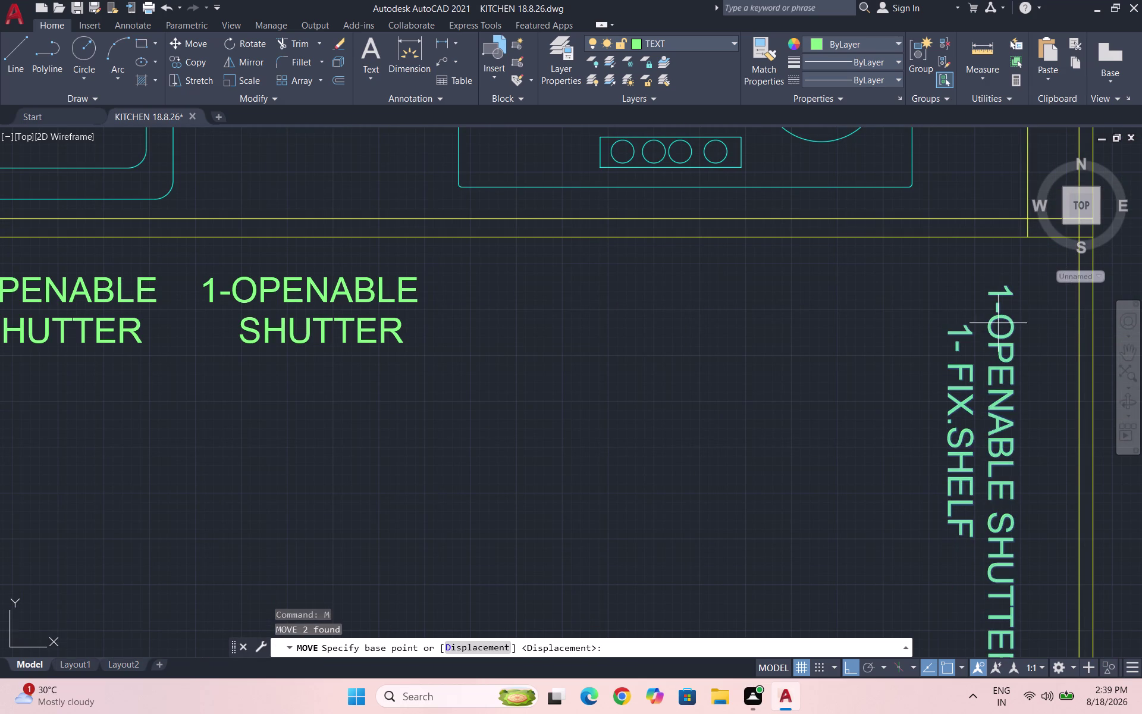
click(1004, 294)
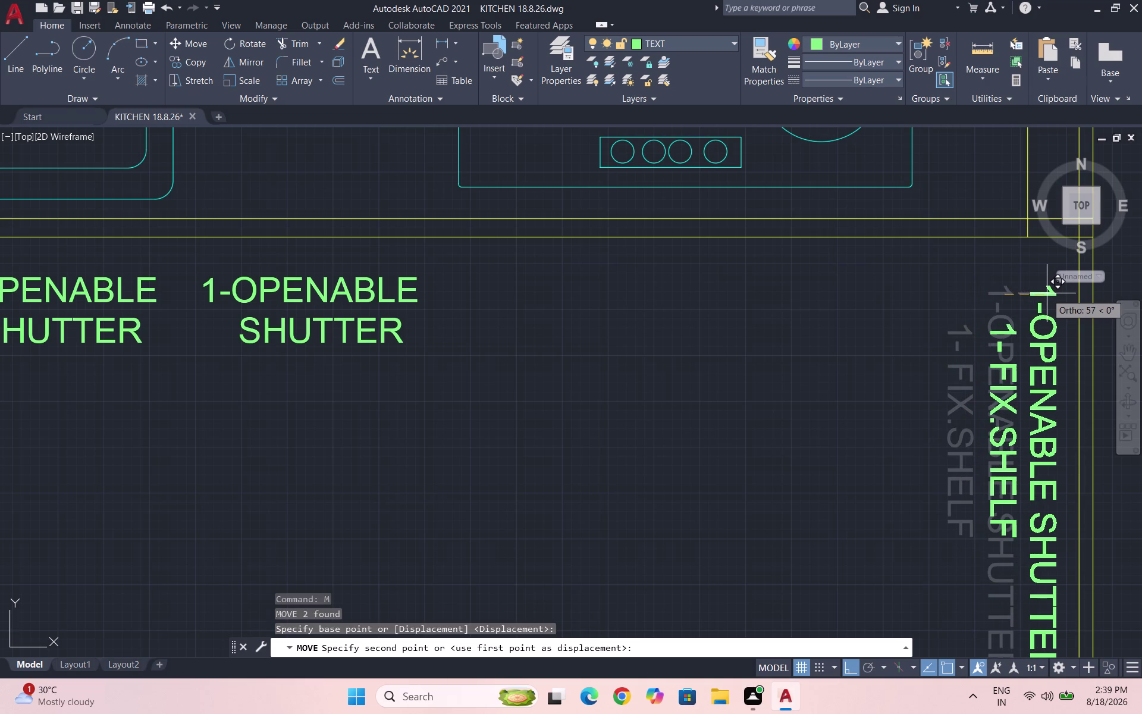
click(1043, 292)
scroll(down, 3)
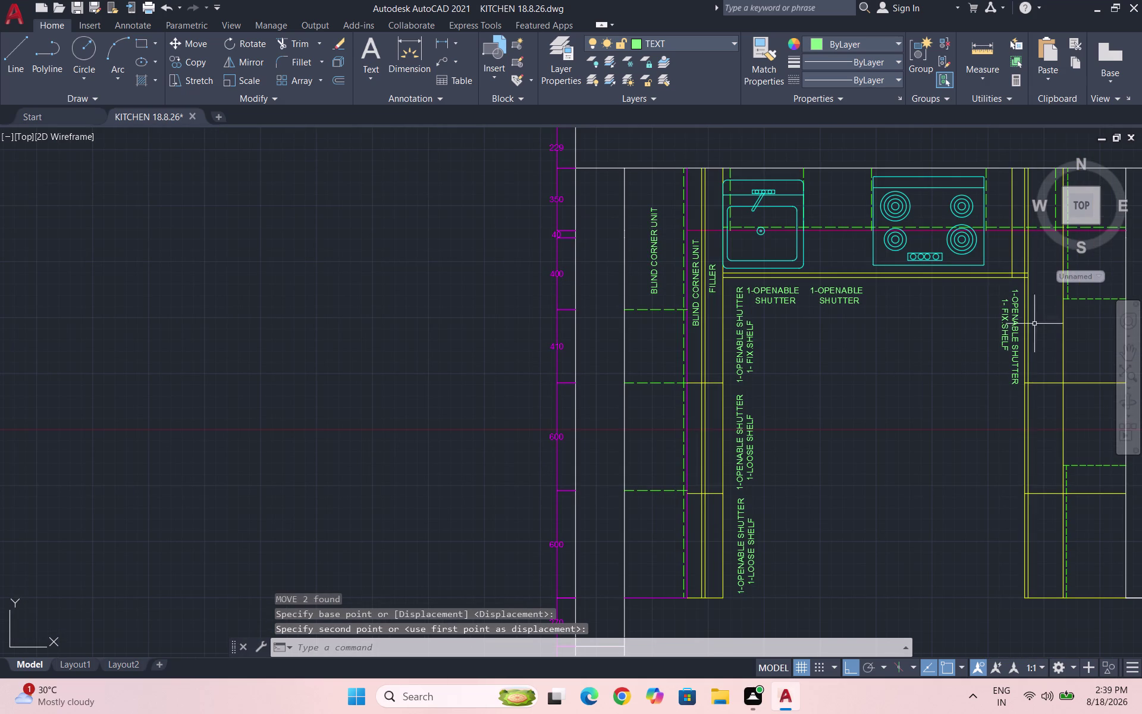
scroll(down, 3)
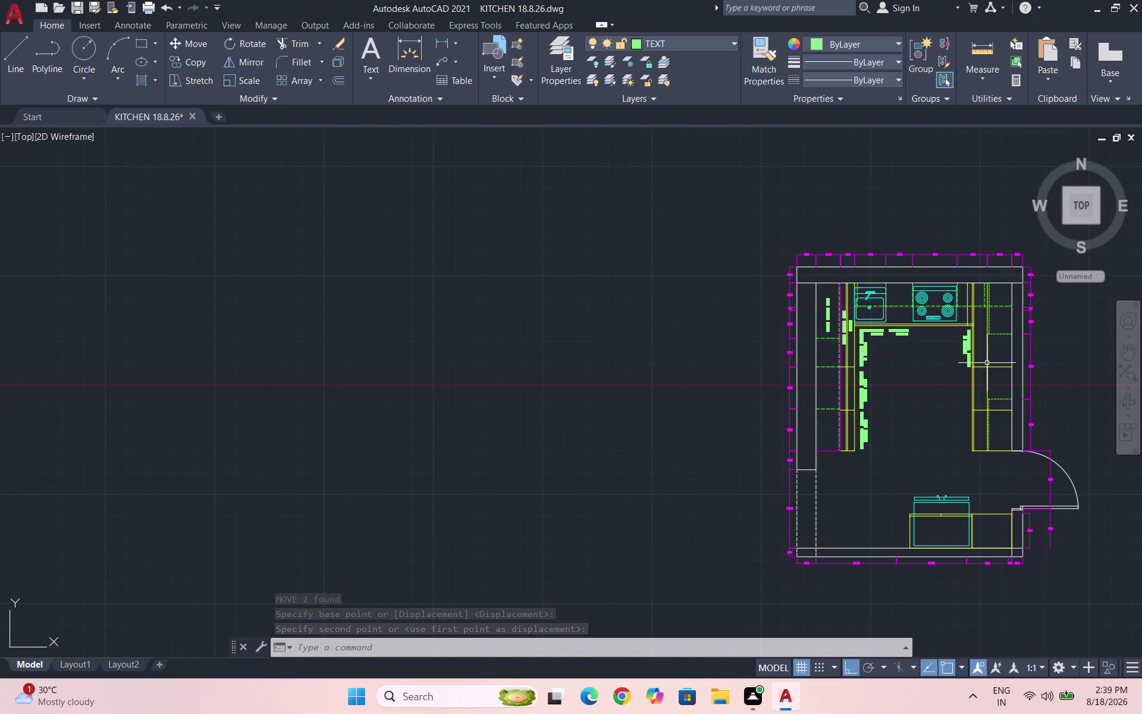
scroll(up, 3)
click(688, 473)
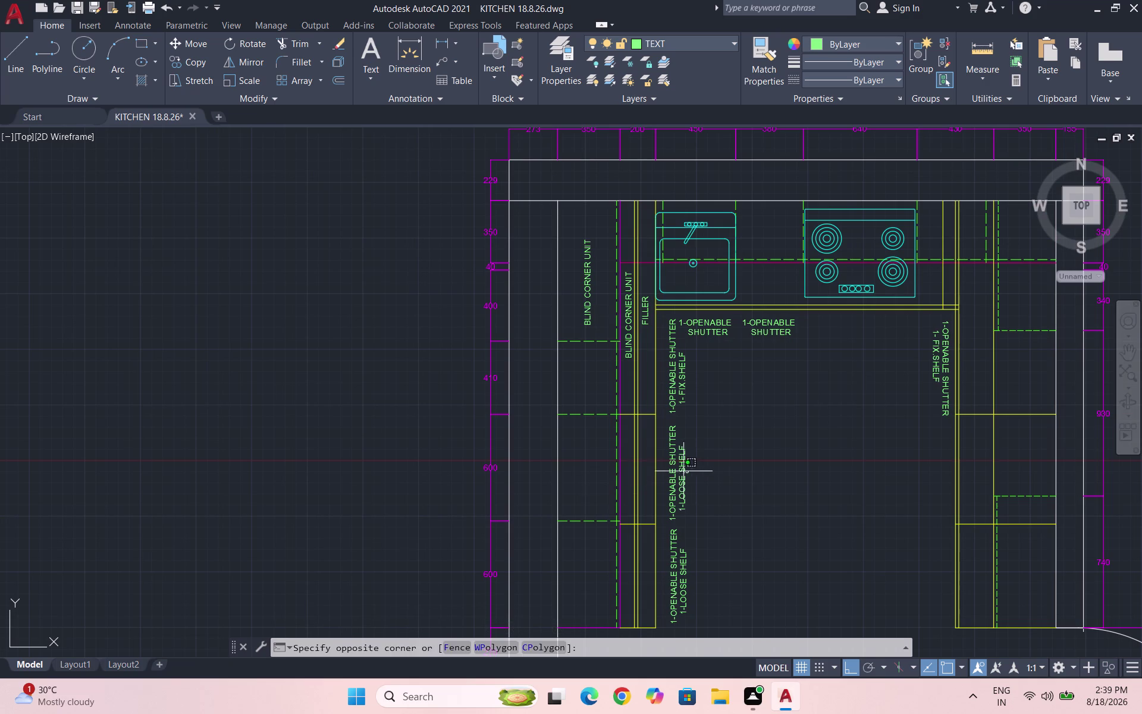
Copy the 1-OPENABLE SHUTTER / 1-LOOSE SHELF label into the right-hand cabinet unit.
click(665, 461)
text(CO)
key(Return)
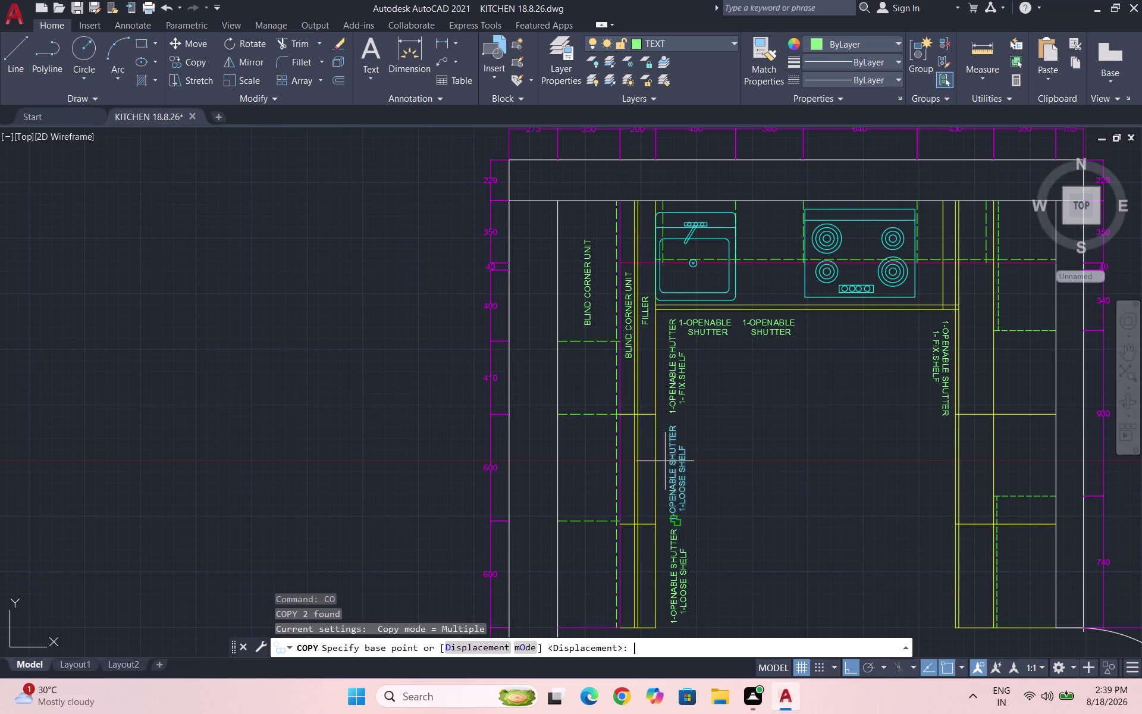
click(683, 458)
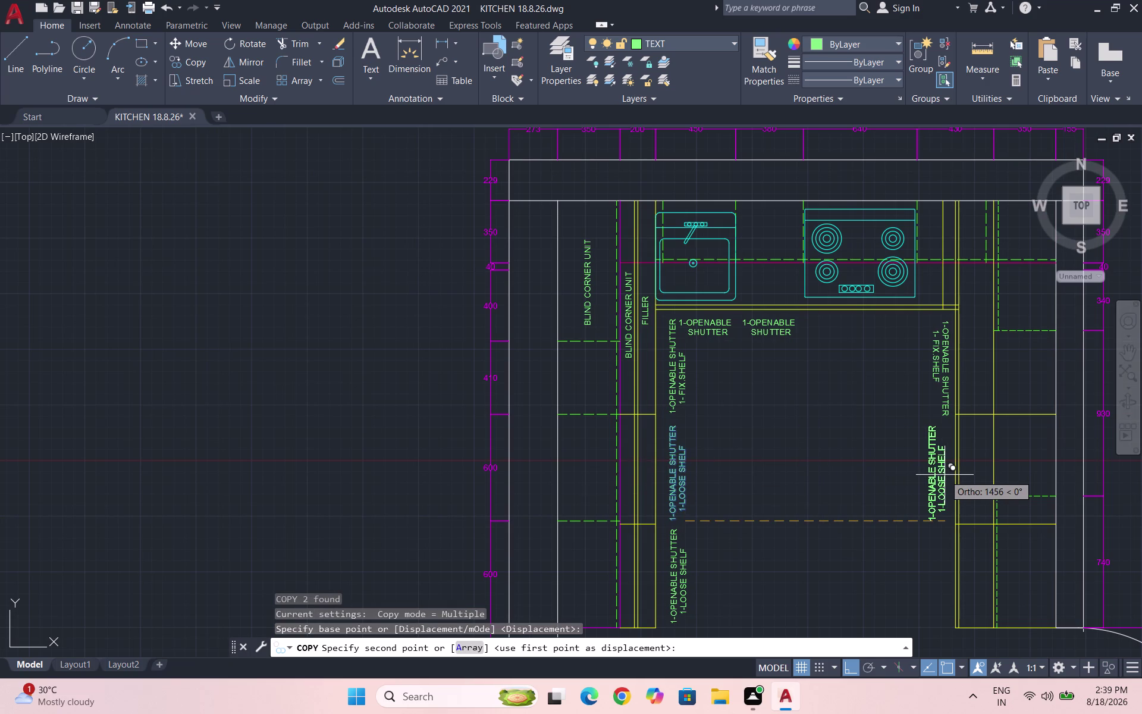
click(944, 474)
key(Escape)
scroll(up, 3)
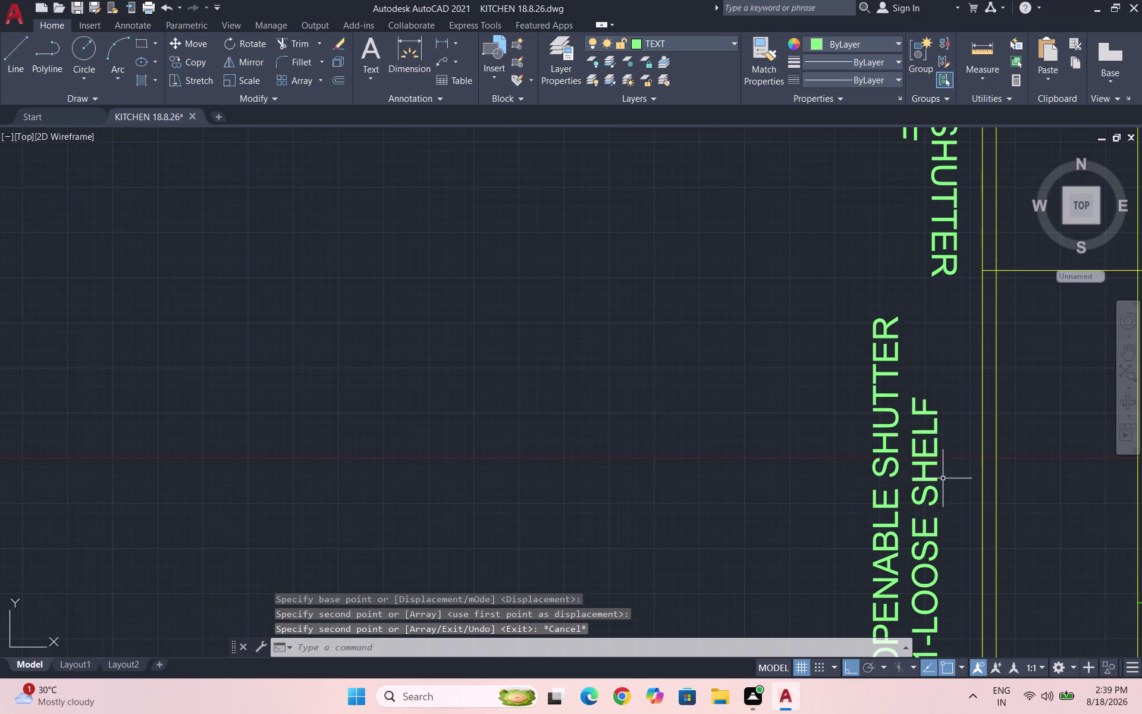
Rotate the copied loose-shelf label by 180 degrees.
drag(944, 480, 924, 462)
click(833, 424)
text(RO)
key(Return)
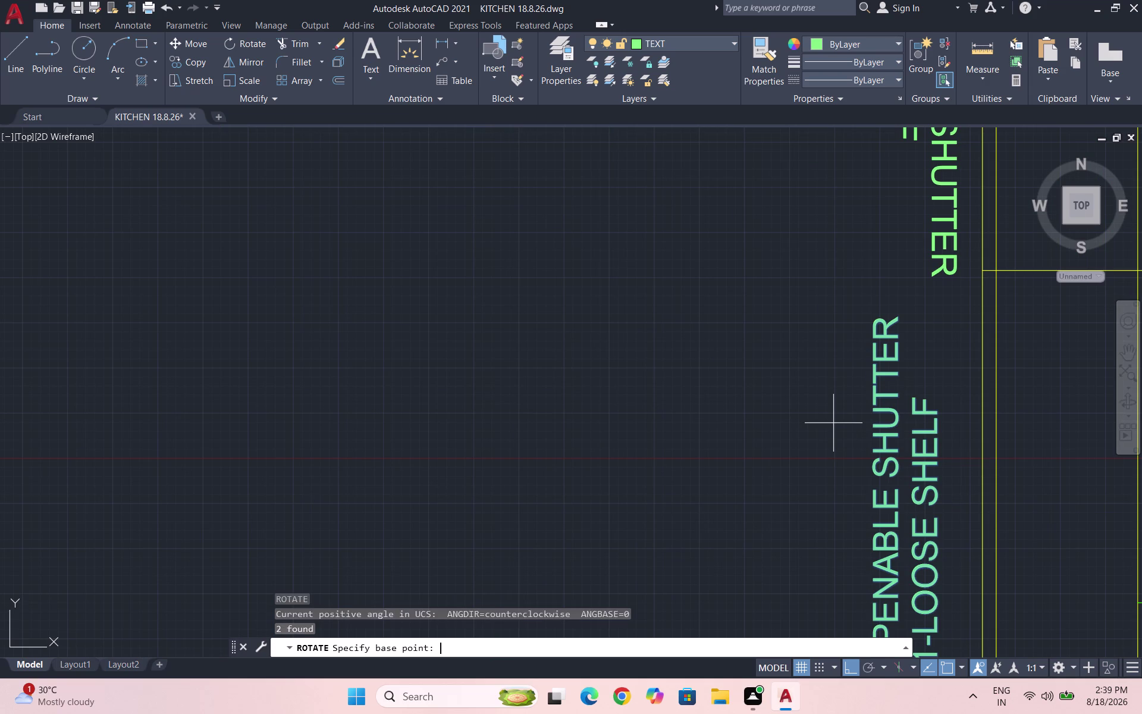
click(911, 378)
scroll(down, 3)
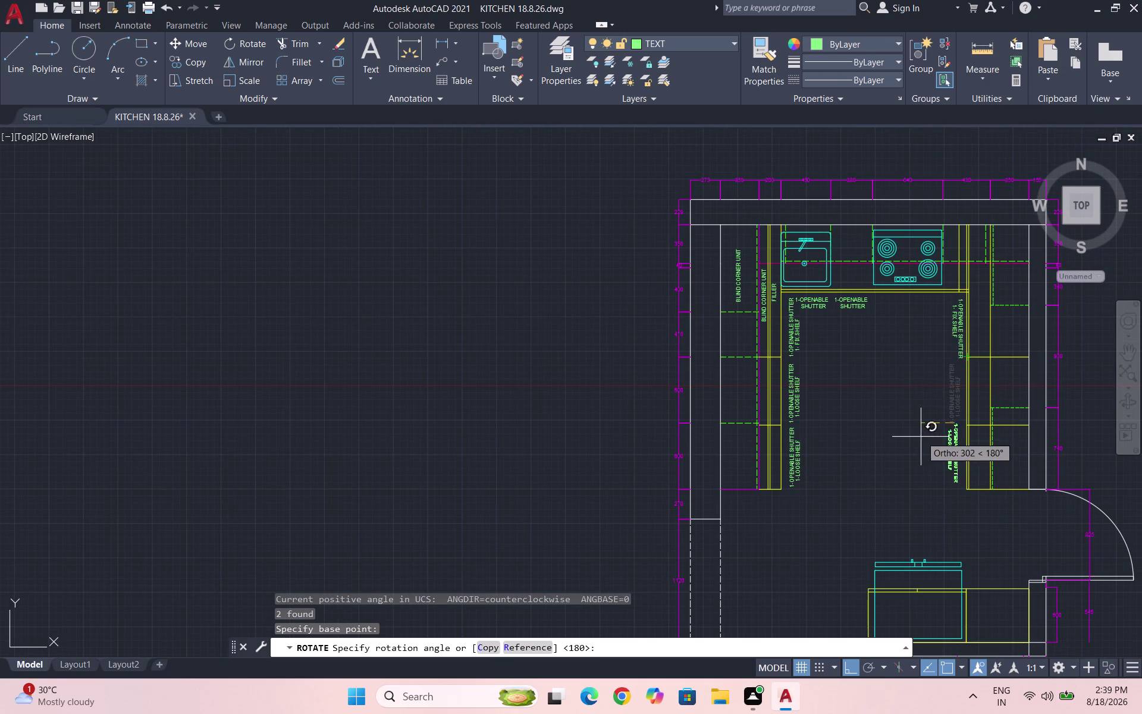
click(921, 436)
scroll(up, 3)
Move the rotated 1-OPENABLE SHUTTER / 1-LOOSE SHELF label below the fix-shelf label.
drag(962, 459, 950, 437)
click(881, 393)
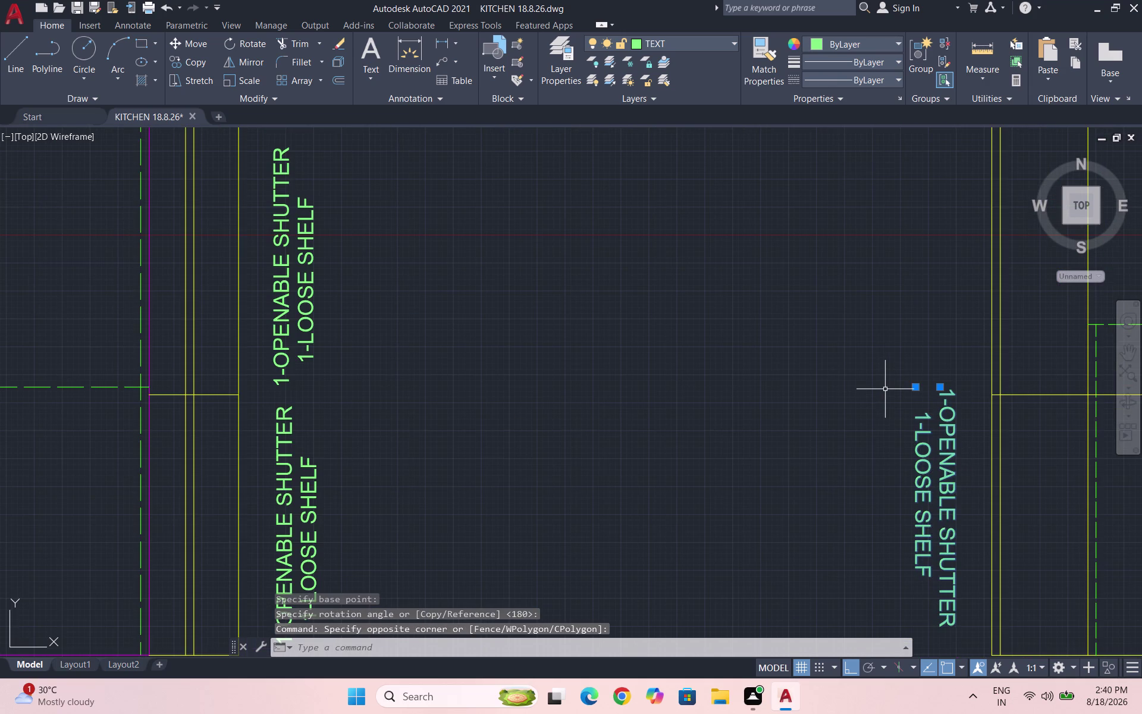
key(m)
key(Return)
scroll(down, 3)
click(923, 436)
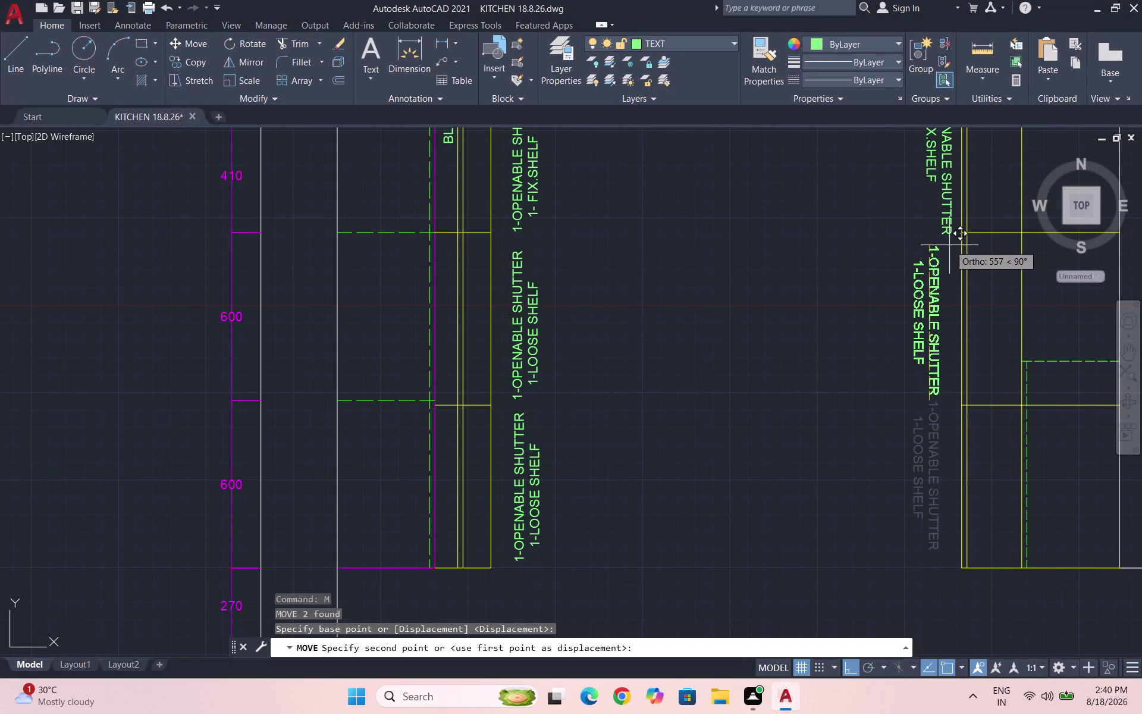
click(951, 260)
Shift the loose-shelf label slightly to the right.
drag(947, 304, 942, 303)
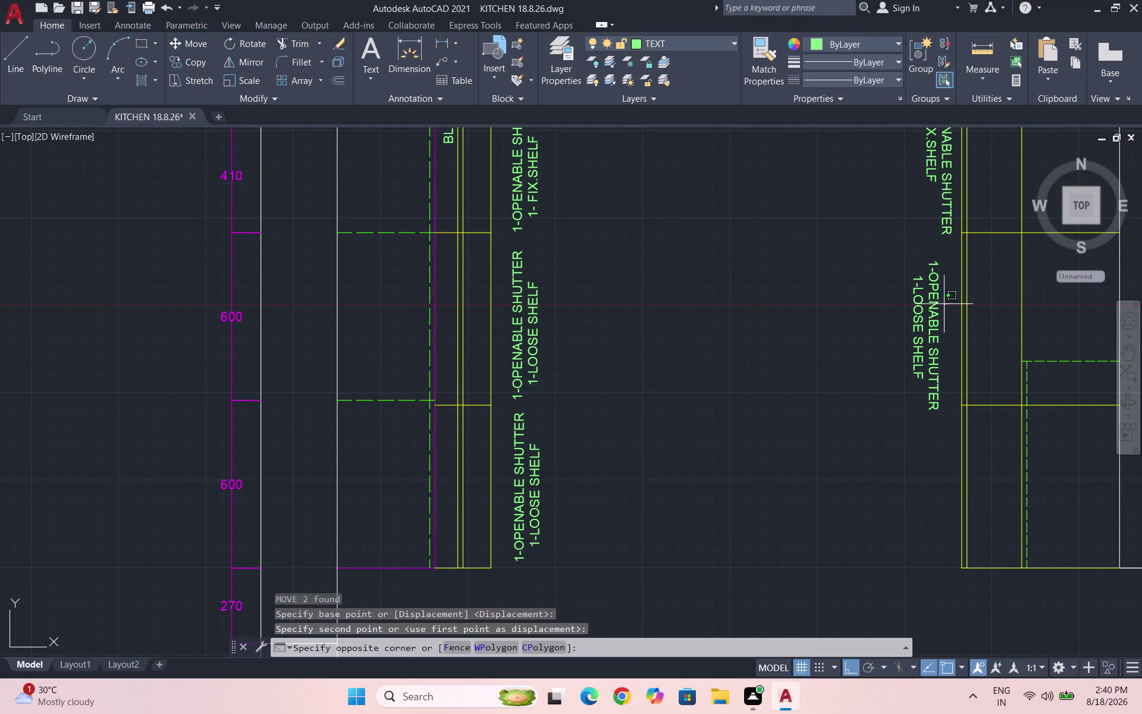
drag(942, 303, 939, 302)
click(886, 292)
key(m)
key(Return)
scroll(up, 3)
click(918, 266)
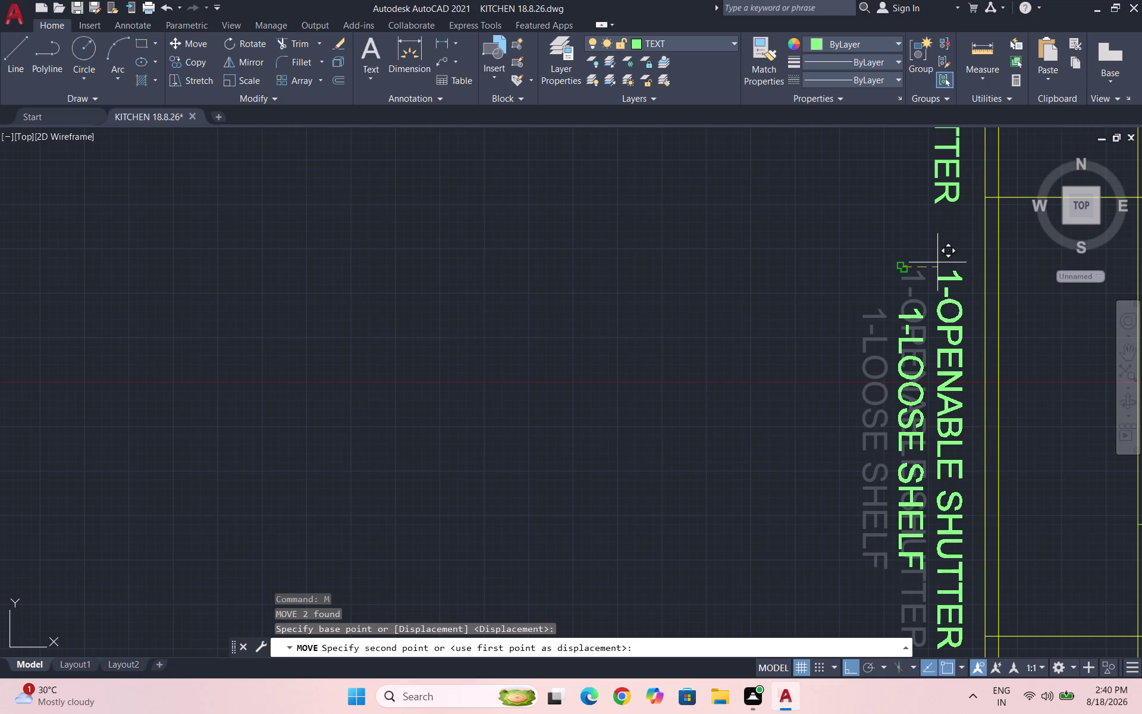
scroll(down, 3)
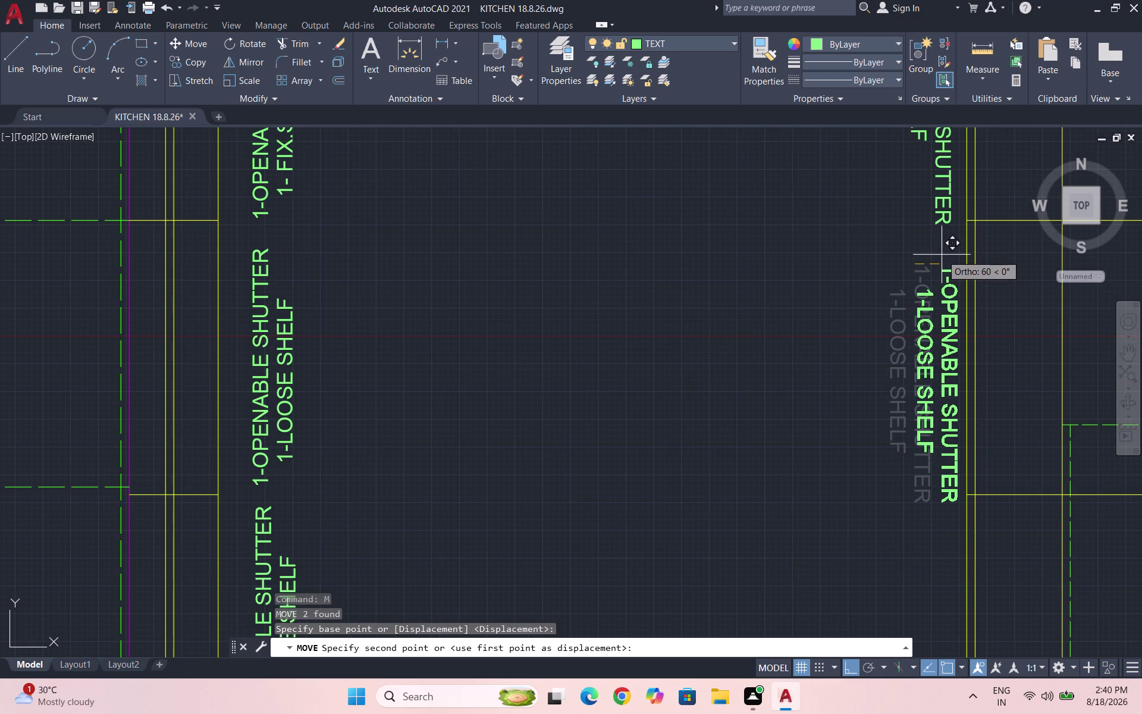
click(941, 254)
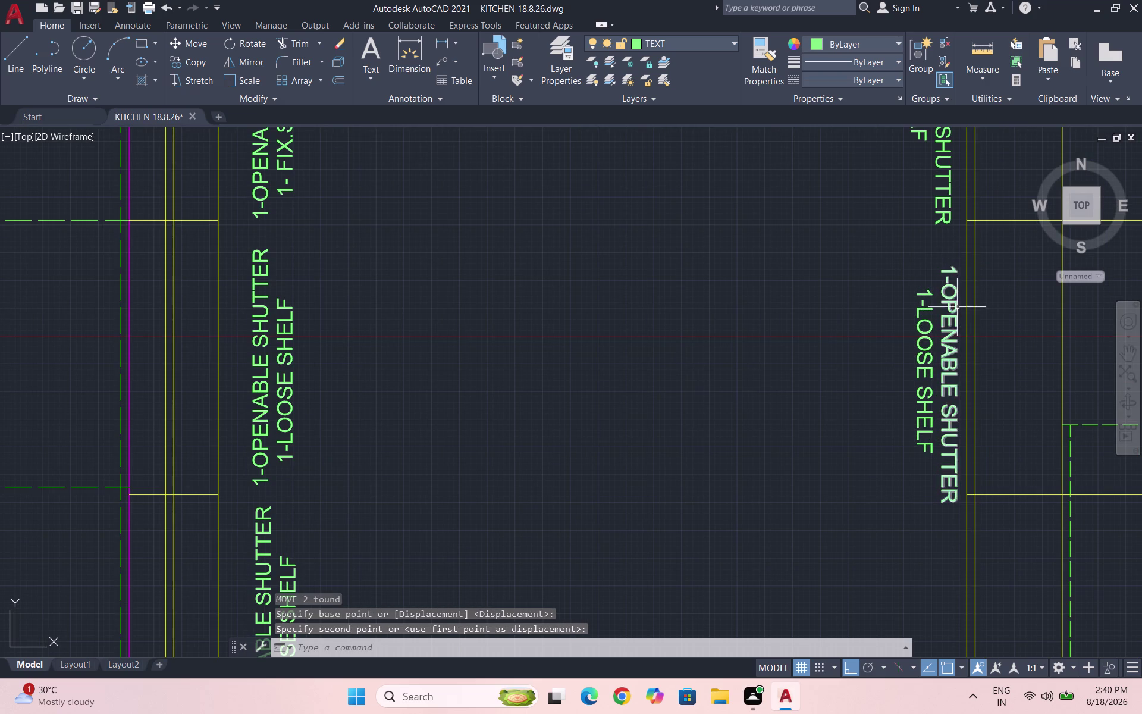
Nudge the loose-shelf label closer into position inside the wall cabinet.
click(955, 309)
click(901, 309)
click(919, 317)
click(925, 320)
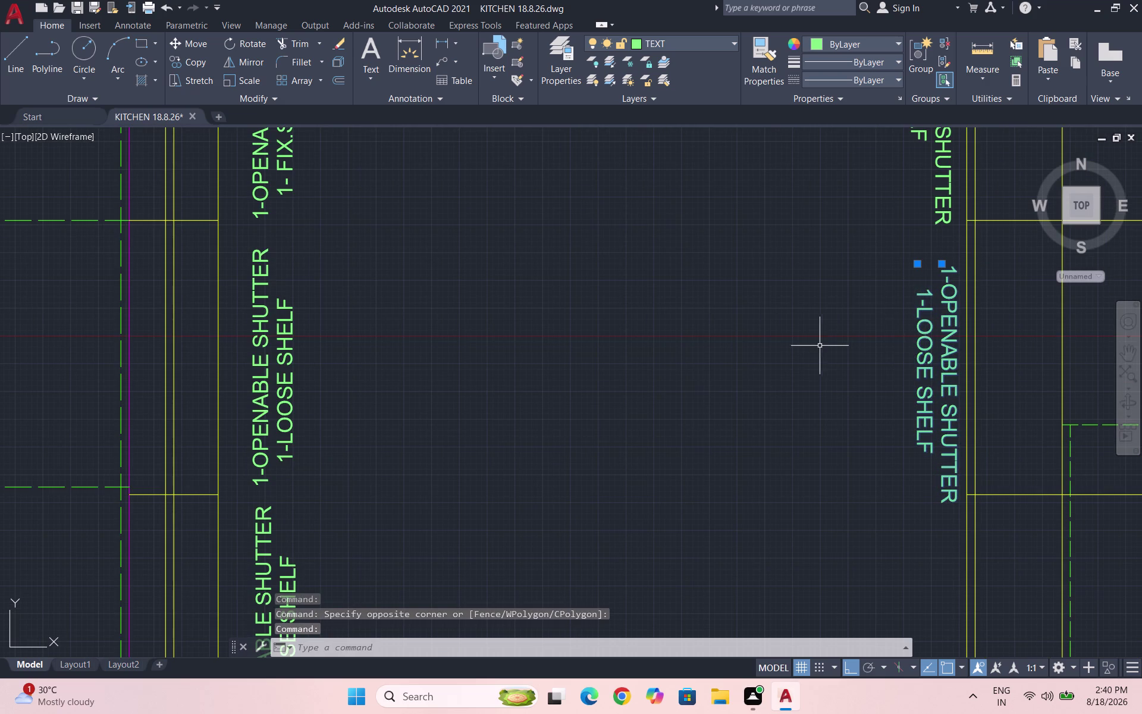
key(m)
key(Return)
click(924, 322)
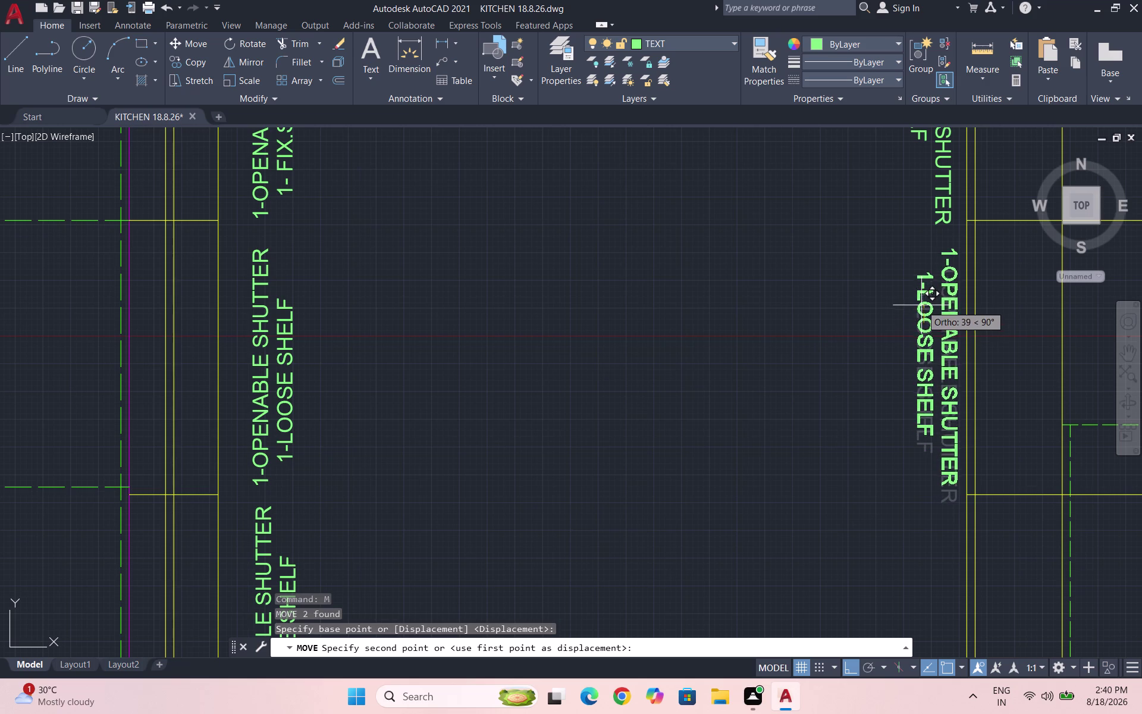
scroll(up, 3)
click(888, 298)
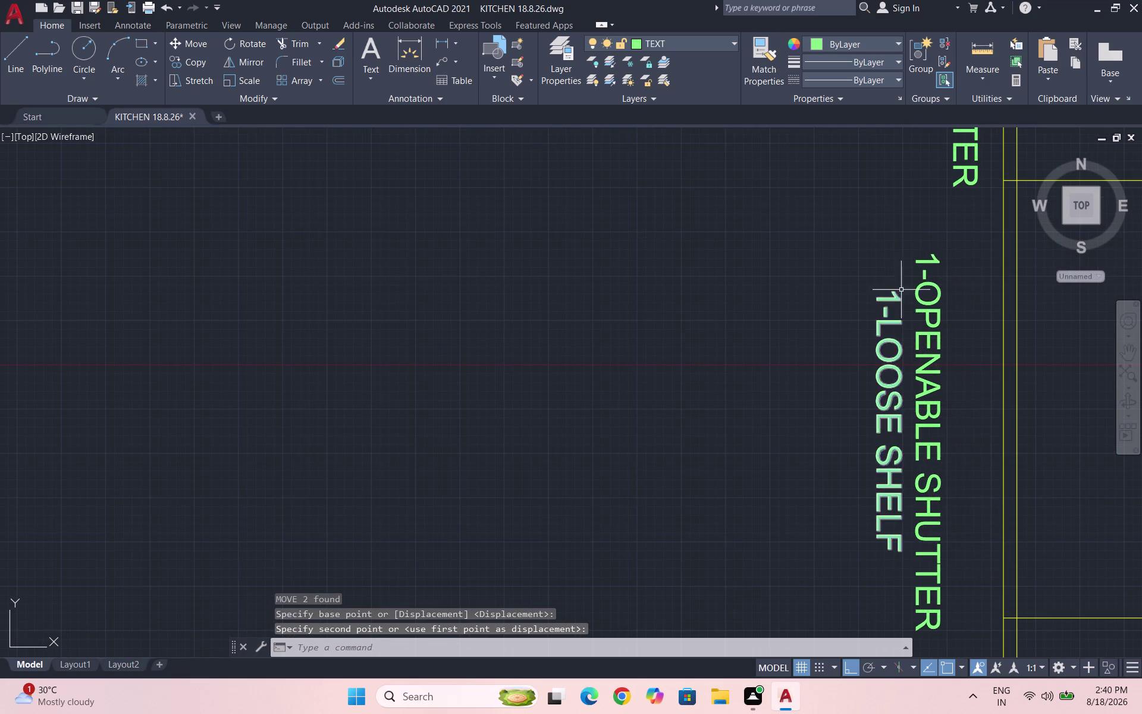
Move both lines of the loose-shelf label a little lower.
scroll(down, 3)
scroll(down, 3)
scroll(up, 3)
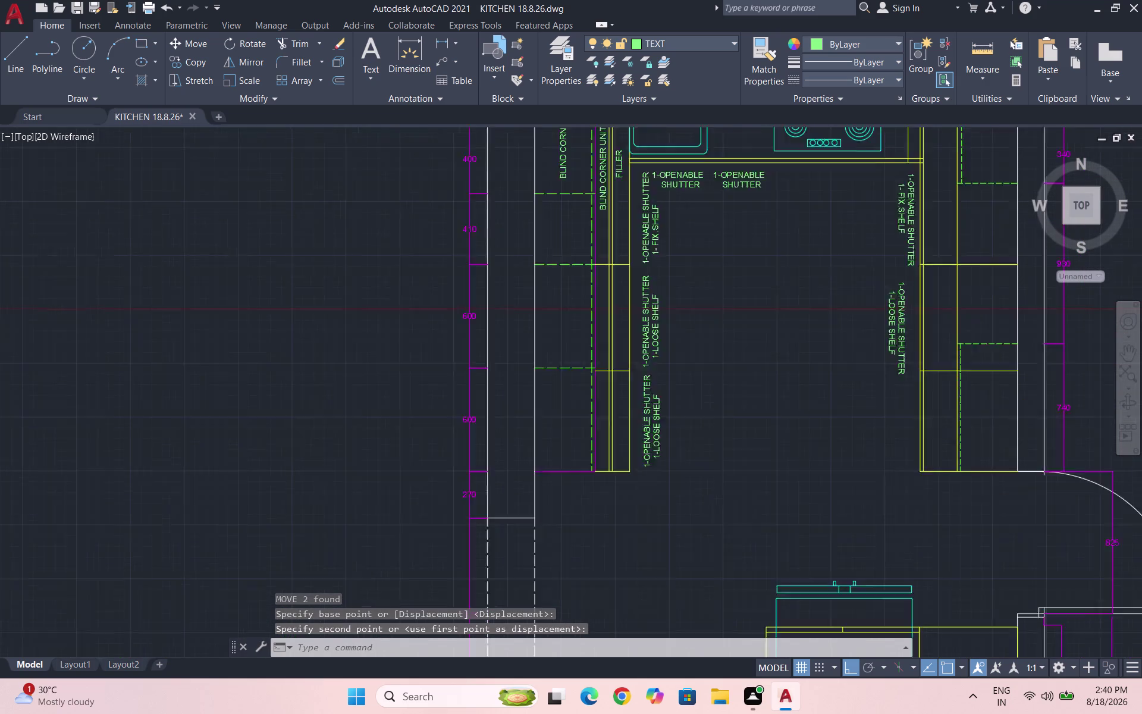
scroll(up, 3)
drag(895, 307, 889, 308)
click(819, 304)
key(m)
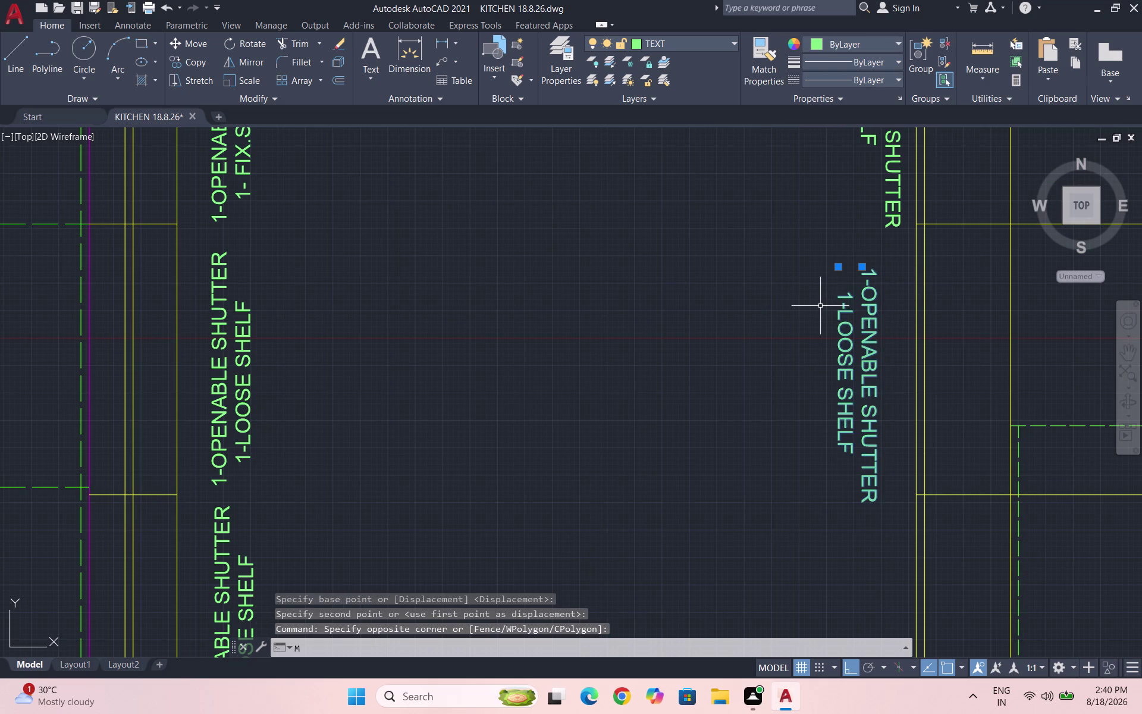
key(Return)
click(877, 276)
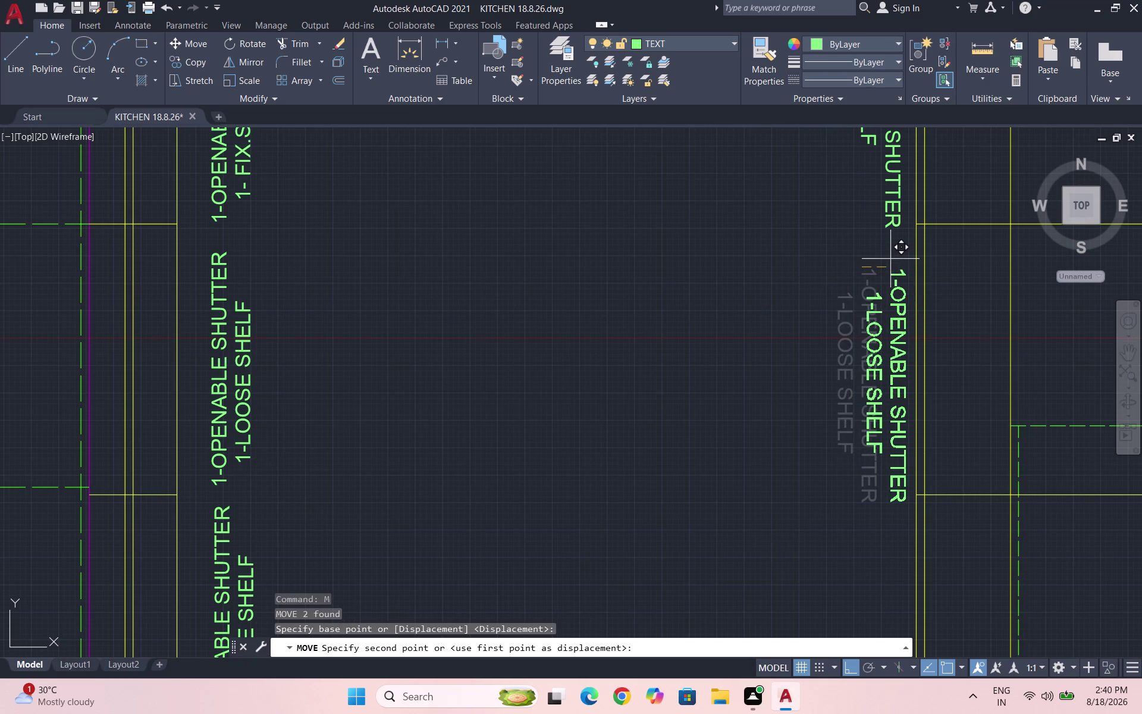
click(888, 265)
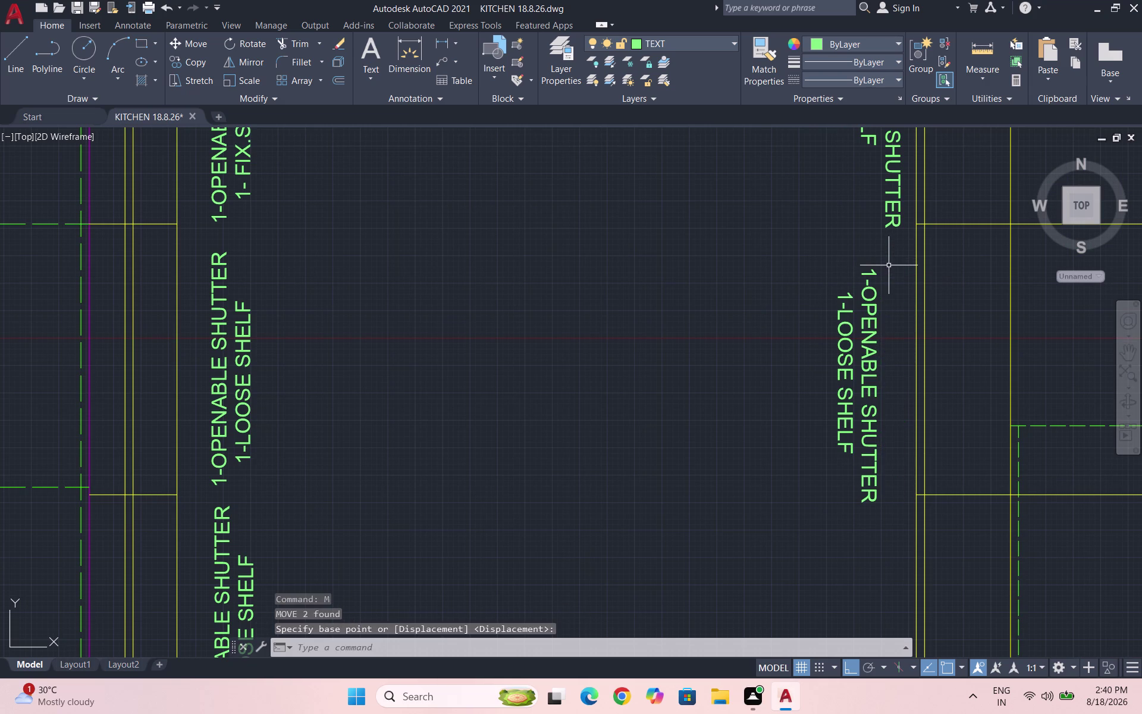
Shift the loose-shelf label slightly to the left.
drag(880, 503, 883, 486)
click(794, 291)
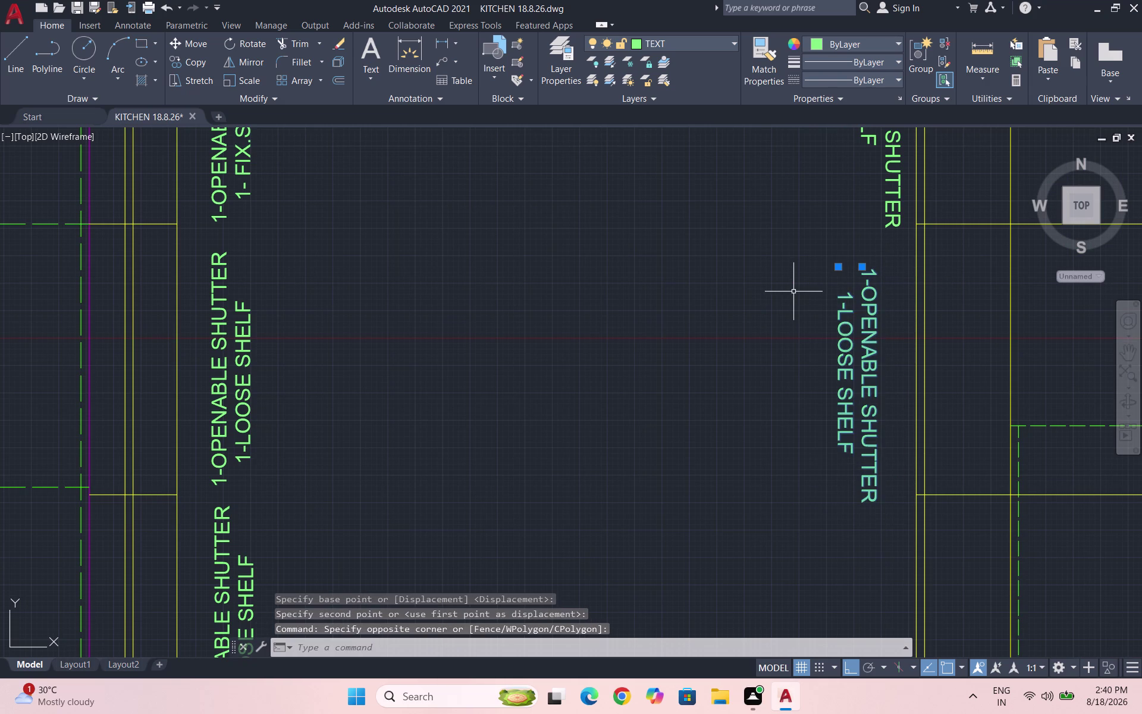
key(m)
key(Return)
click(853, 280)
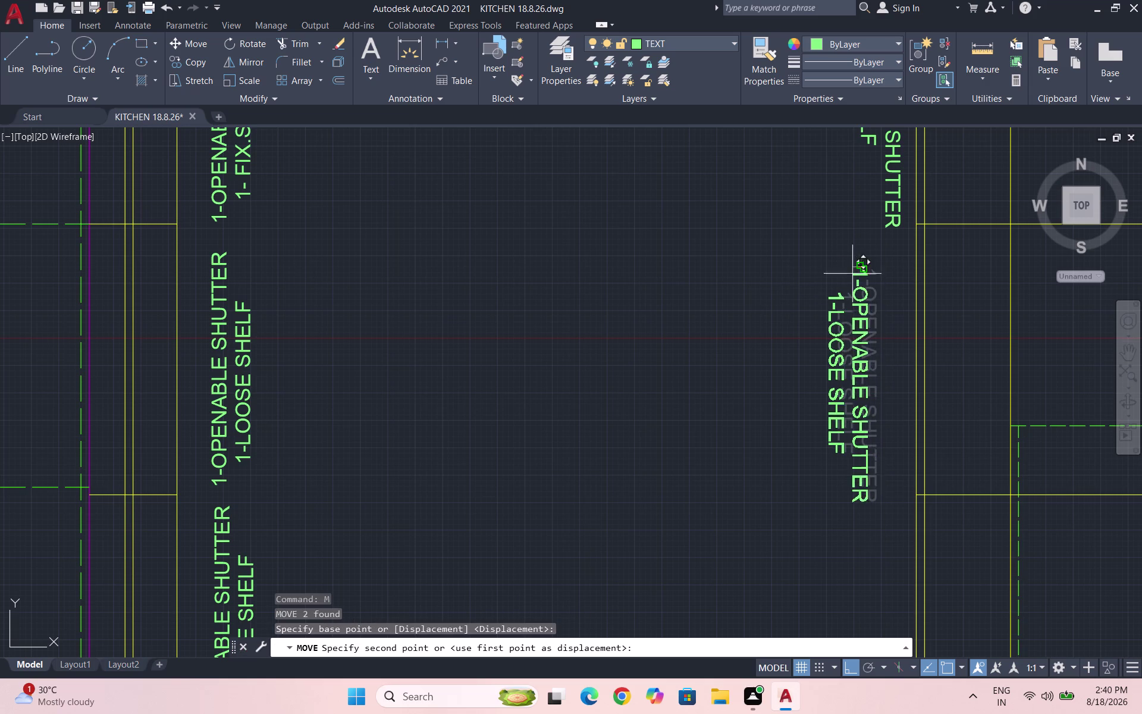
click(858, 243)
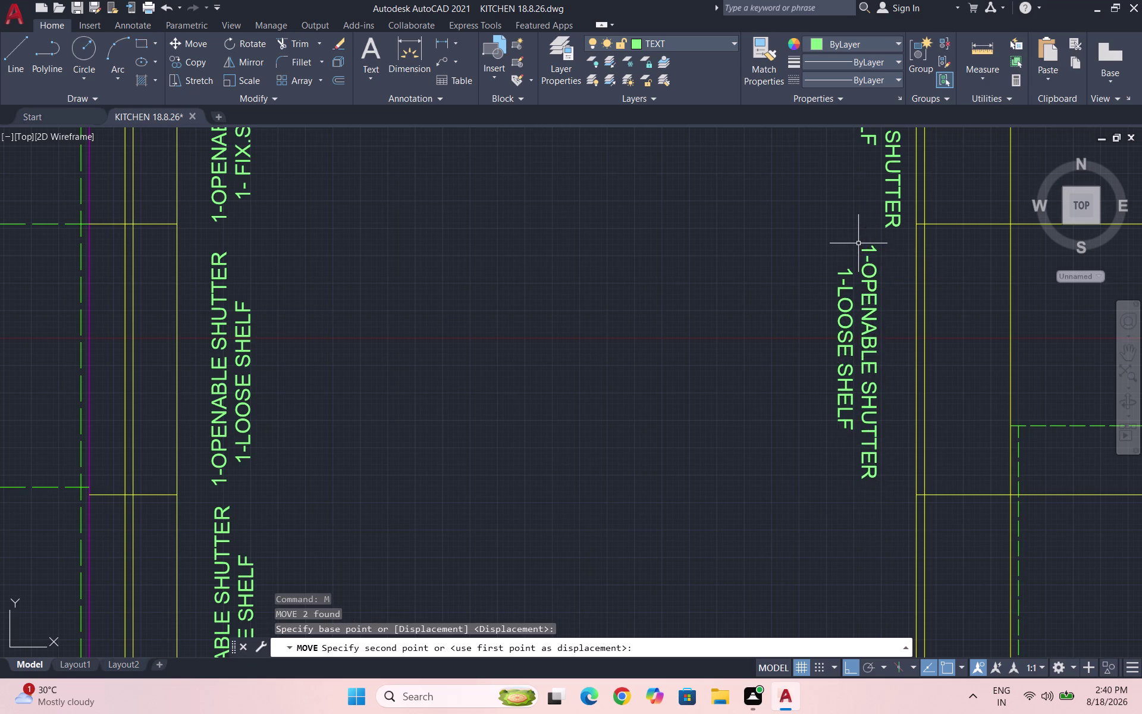
Try moving the loose-shelf label higher, then undo that move.
drag(880, 311, 864, 307)
click(805, 298)
key(m)
key(Return)
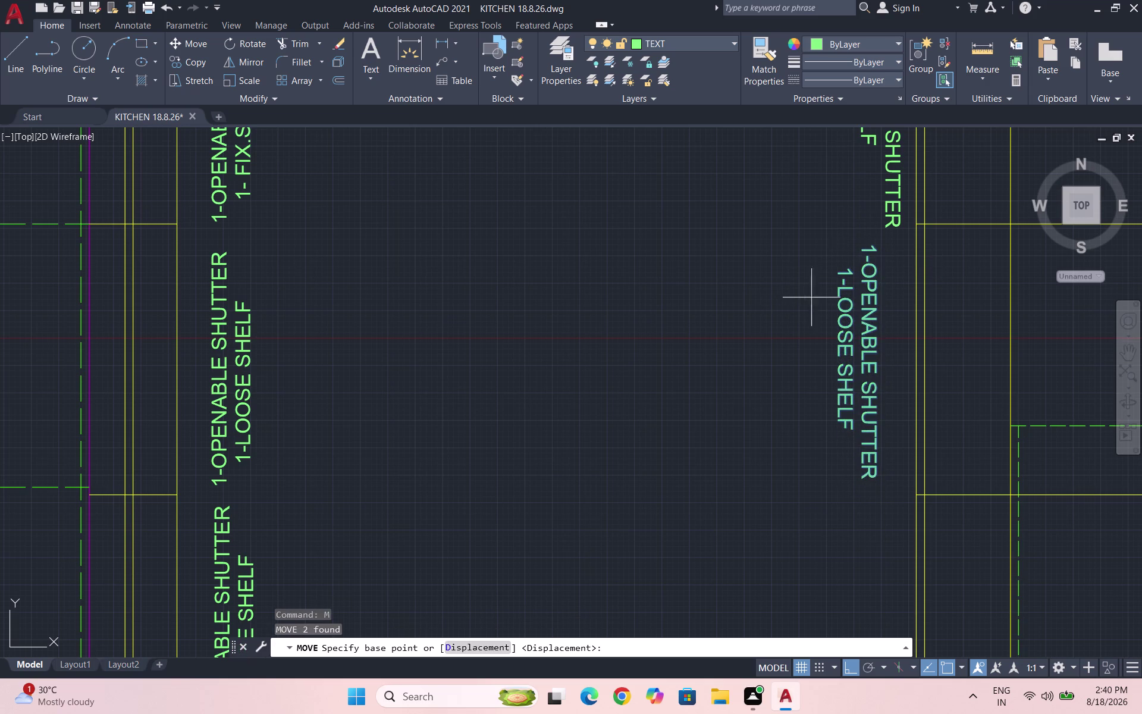
click(867, 281)
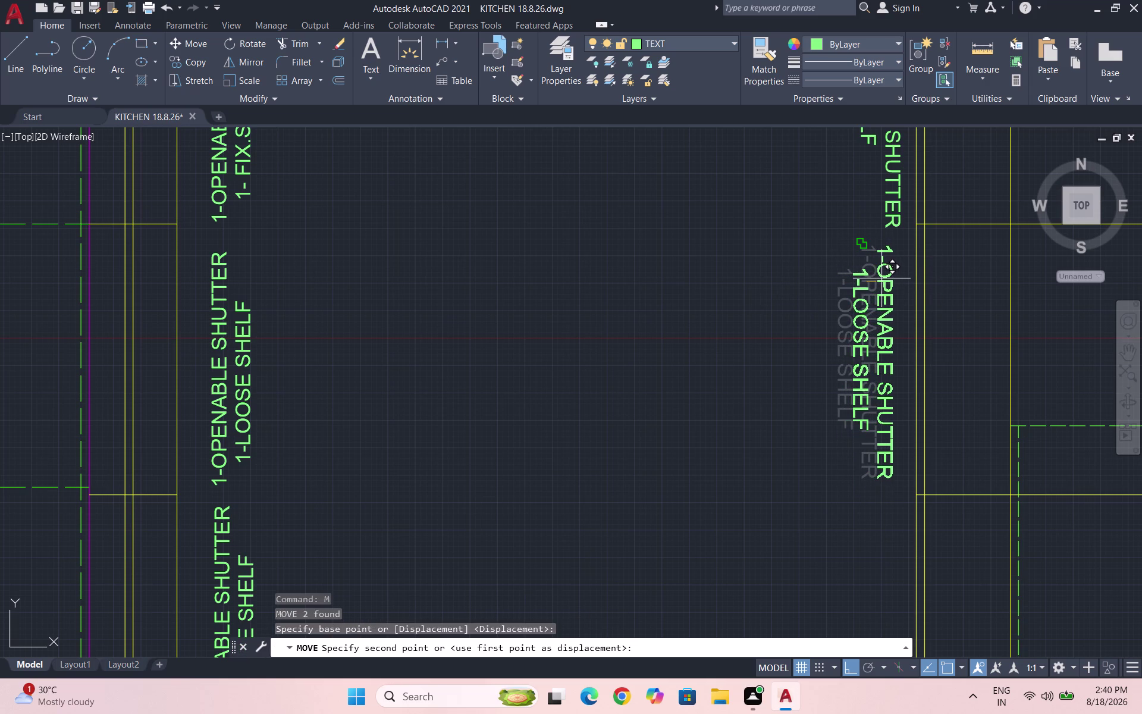
click(884, 277)
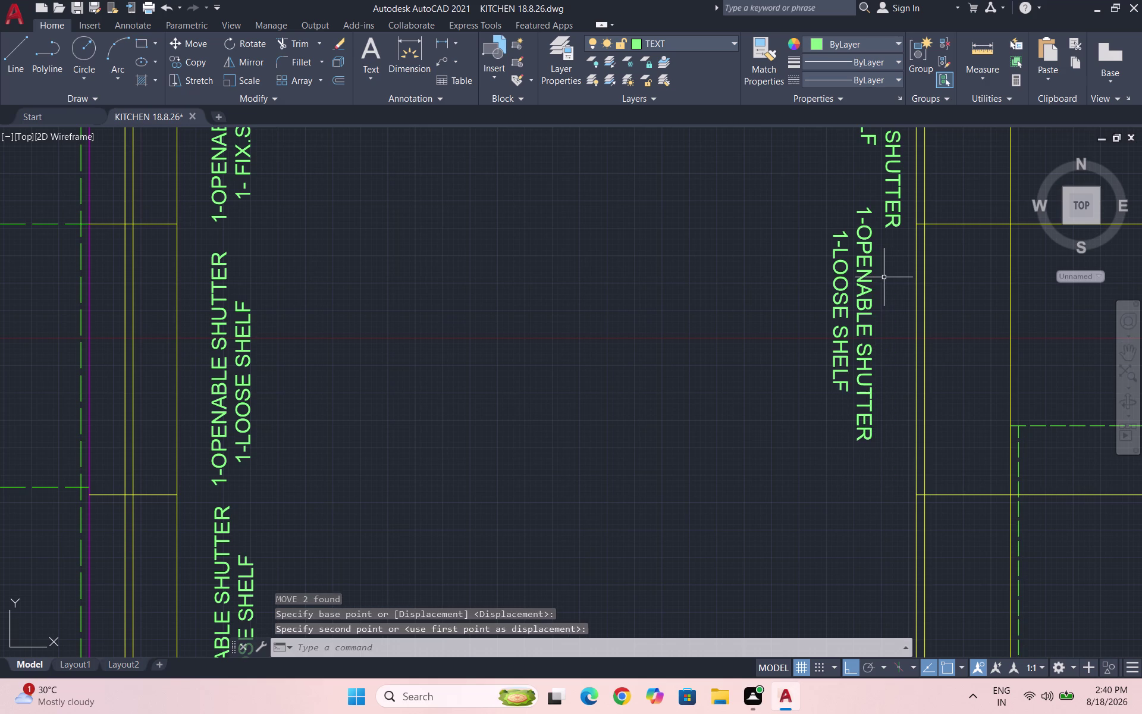
key(ctrl+z)
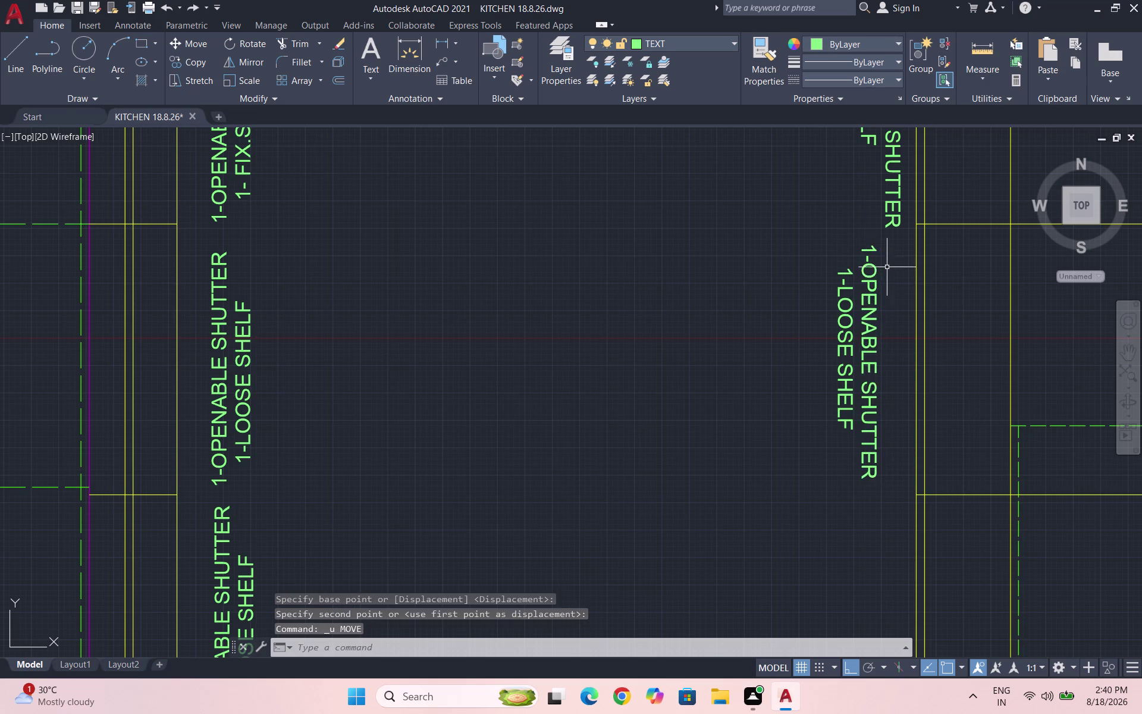
Drop the loose-shelf label at a new spot further right.
scroll(up, 3)
drag(880, 333, 872, 326)
click(762, 264)
key(m)
key(Return)
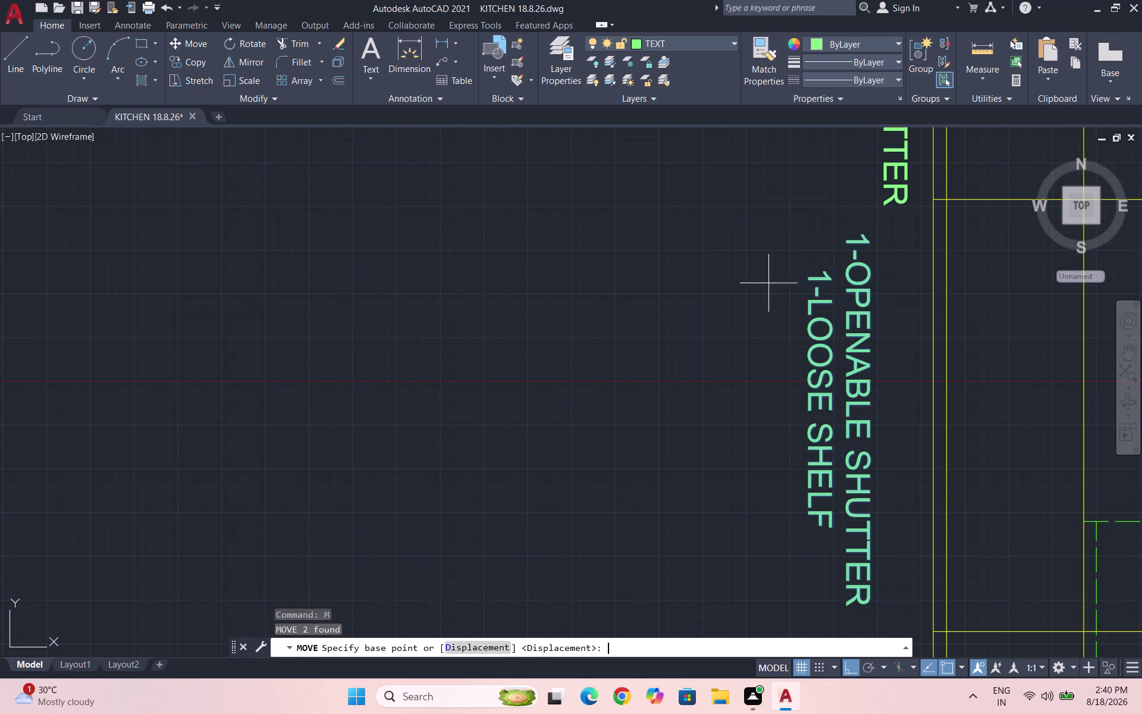
click(859, 233)
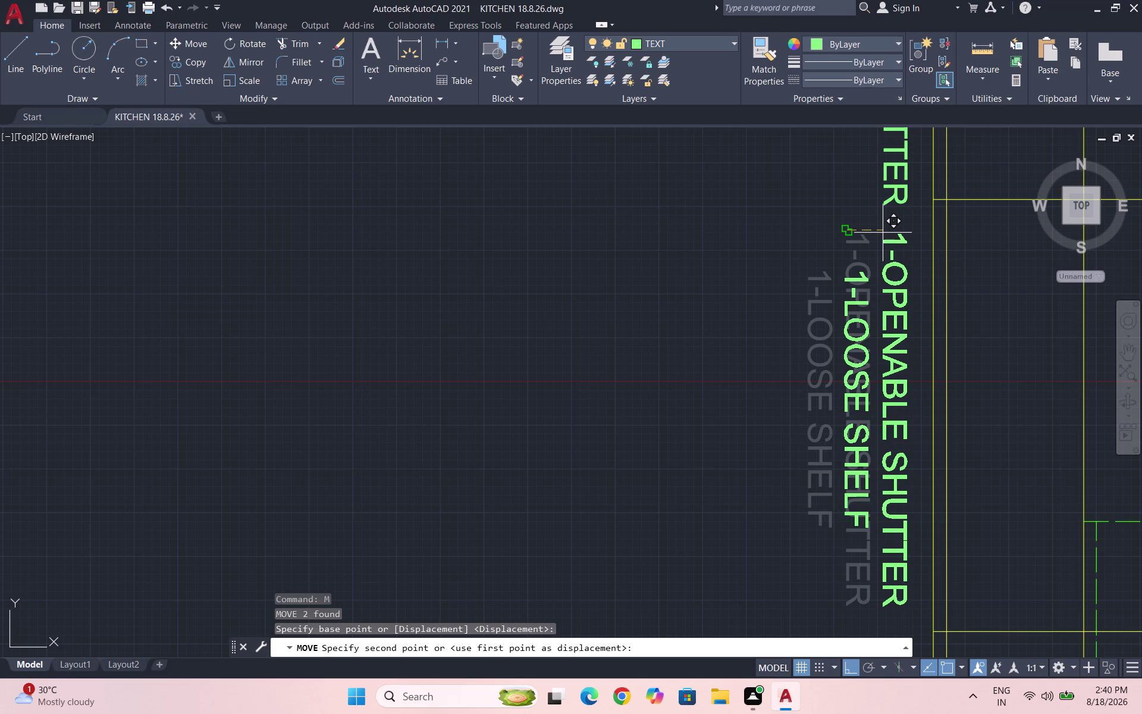
click(883, 233)
Reposition the shutter and loose-shelf label once more within the cabinet.
scroll(down, 3)
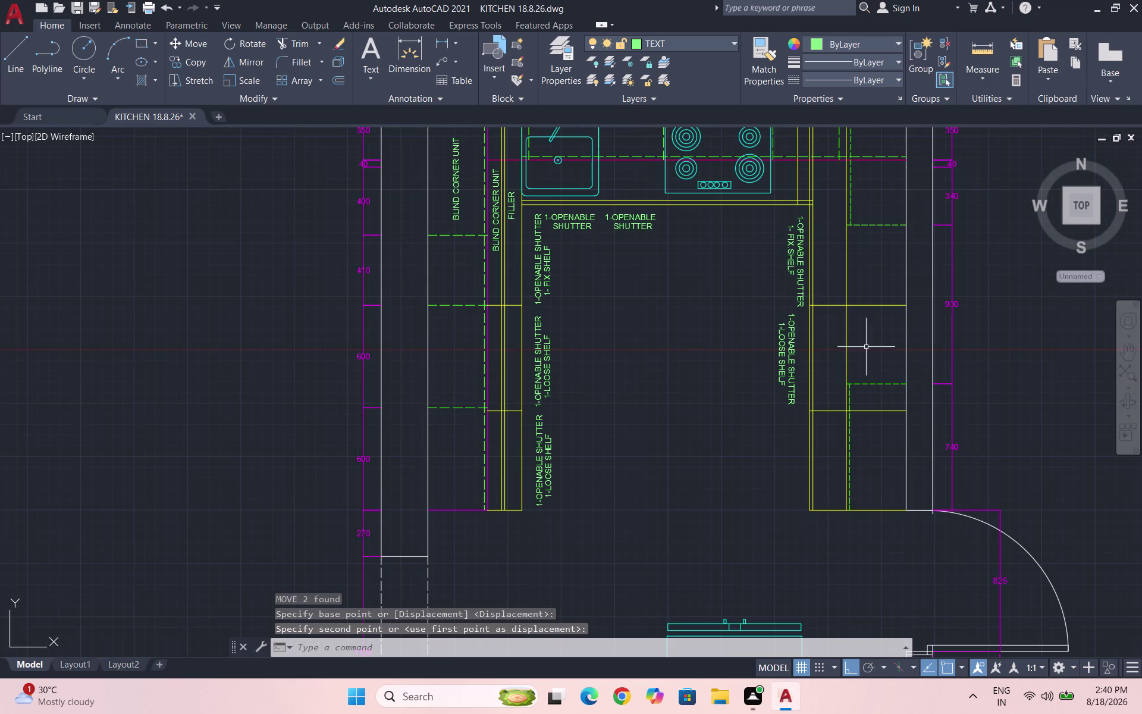
scroll(up, 3)
scroll(up, 3)
drag(787, 452, 758, 421)
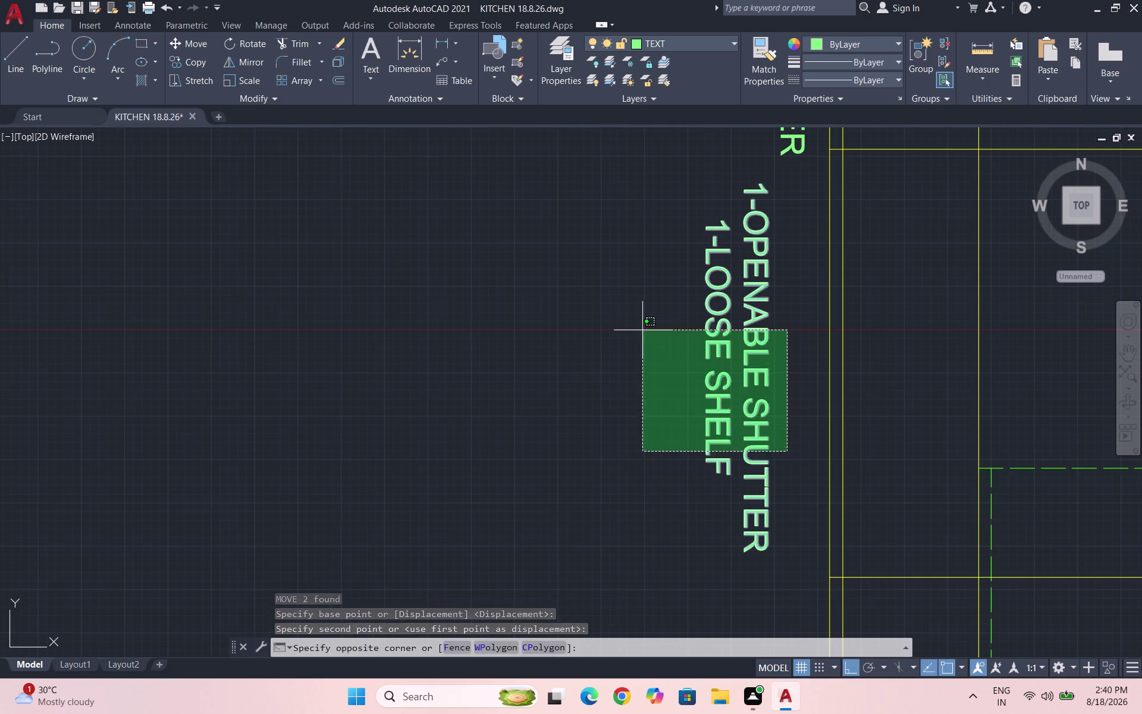
click(642, 330)
key(m)
key(Return)
click(746, 218)
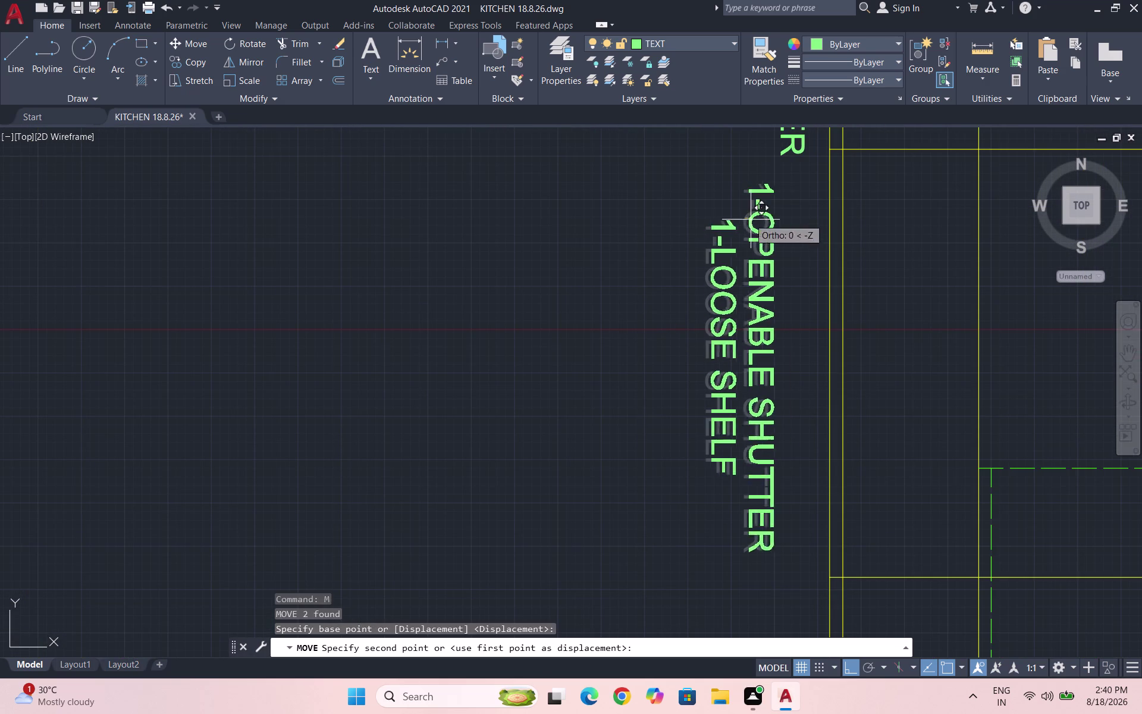
click(783, 222)
Select the shutter and loose-shelf label and start copying it with CO.
scroll(down, 3)
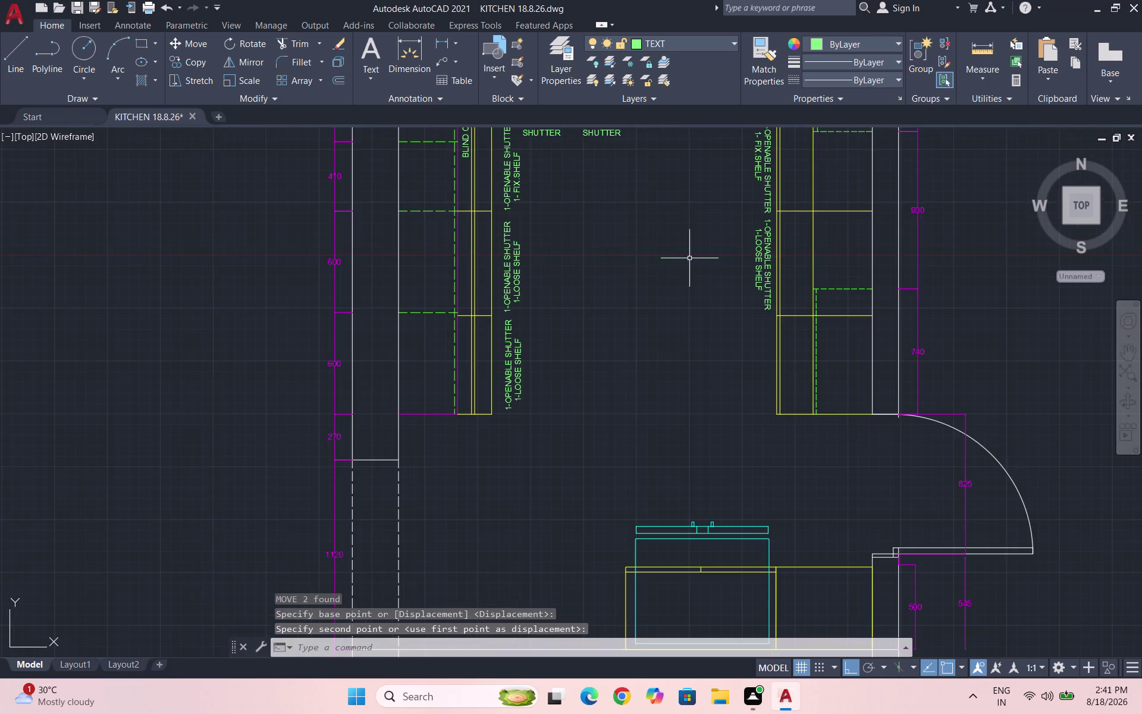
scroll(down, 3)
scroll(up, 3)
scroll(up, 3)
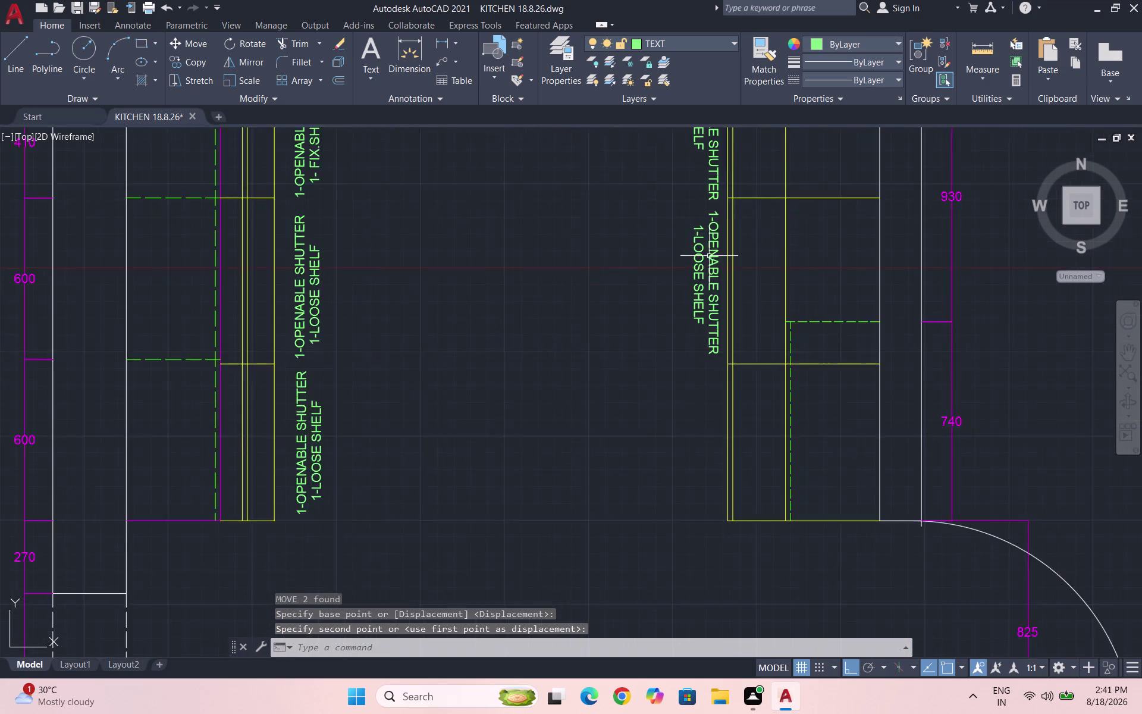
drag(718, 283, 712, 279)
click(669, 261)
text(C)
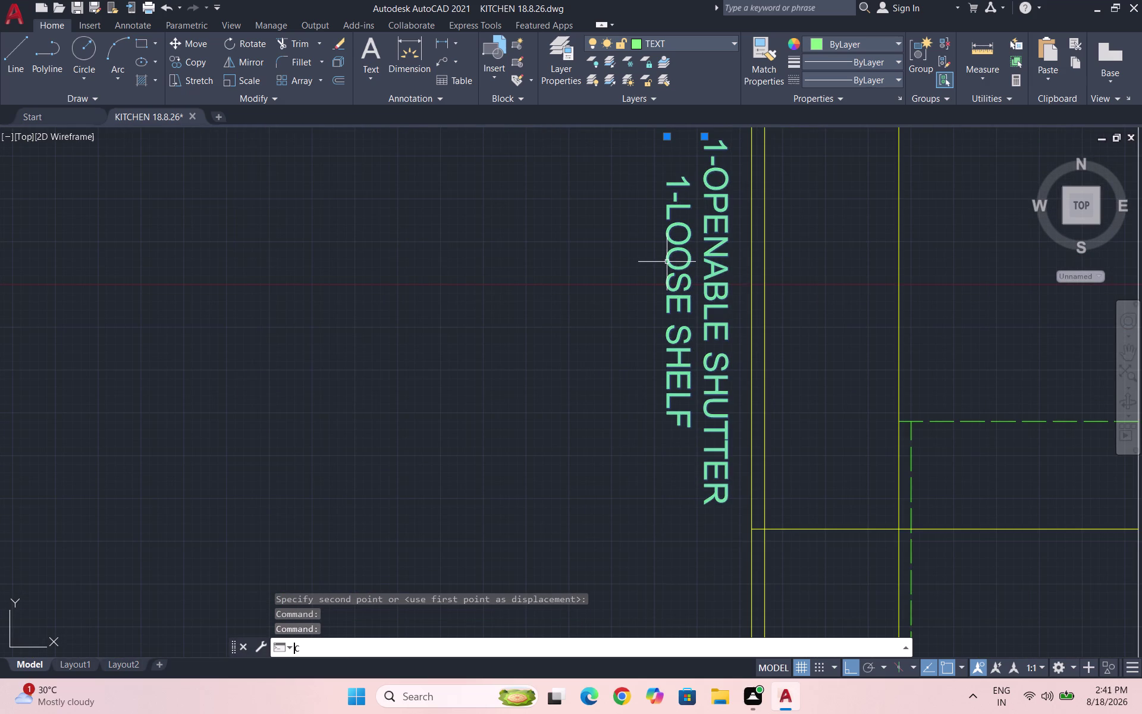
text(O)
key(Return)
Place a copy of the shutter/loose-shelf label in the next cabinet down.
click(692, 286)
scroll(down, 3)
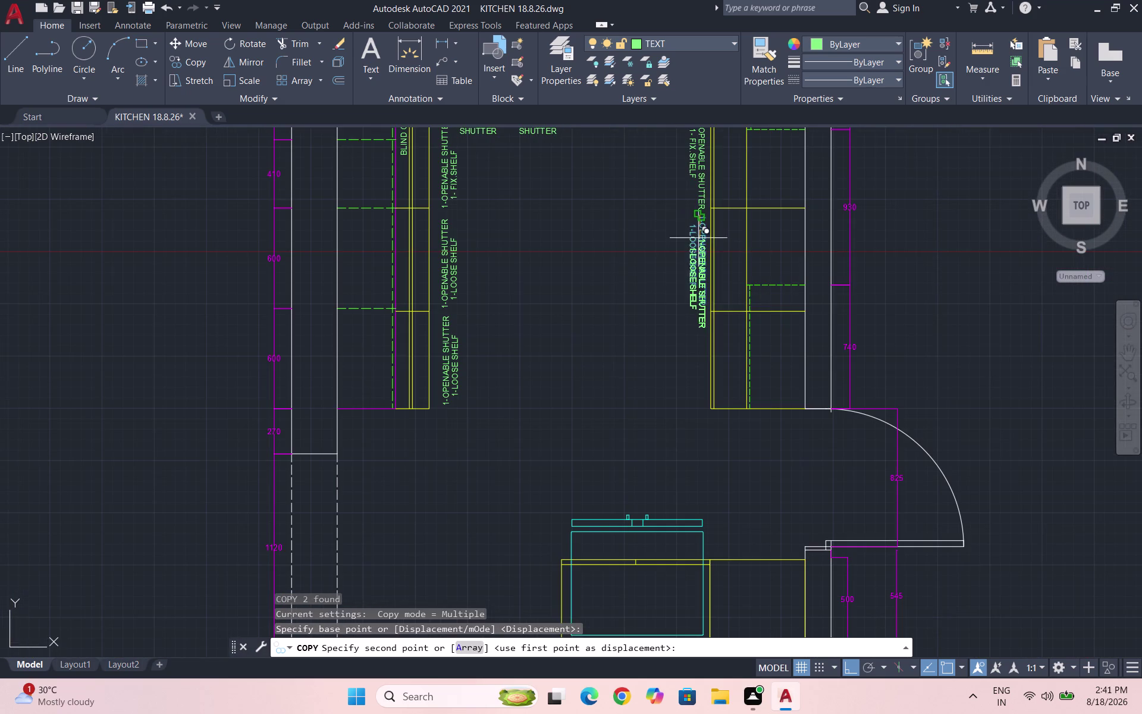
click(684, 315)
key(Escape)
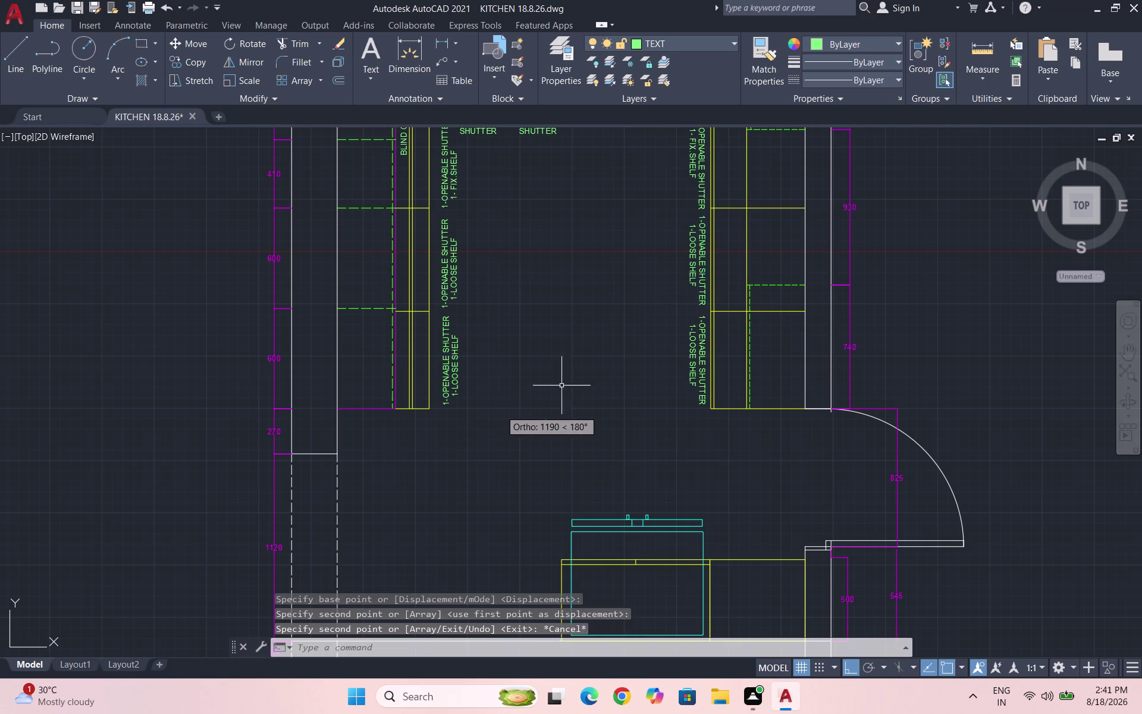
Save the kitchen drawing.
scroll(down, 3)
scroll(up, 3)
key(ctrl+s)
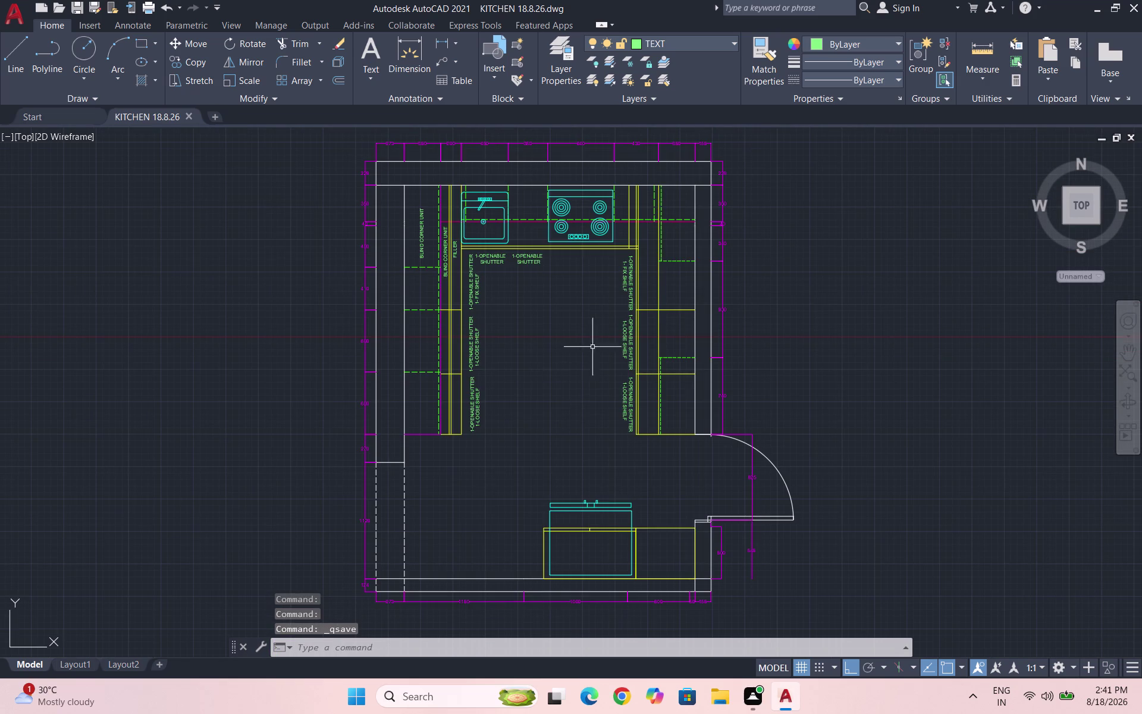
scroll(up, 3)
Copy the 1-OPENABLE SHUTTER label to the cabinet beneath the hob.
drag(498, 333, 498, 326)
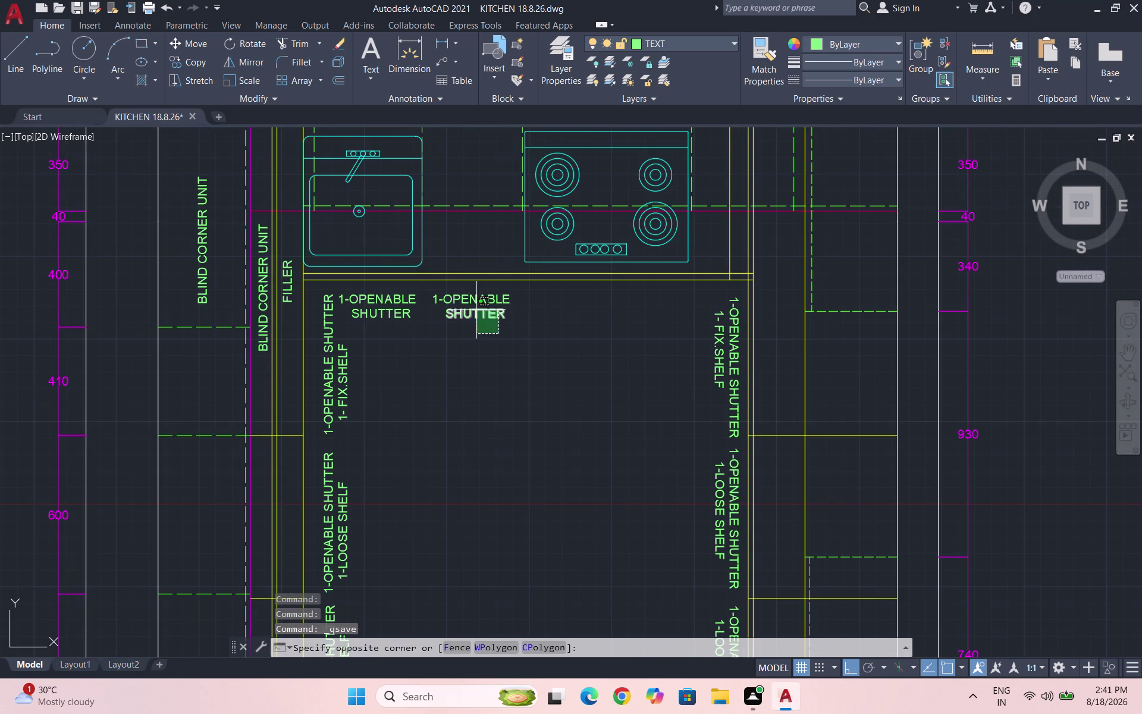
click(444, 292)
text(CO)
key(Return)
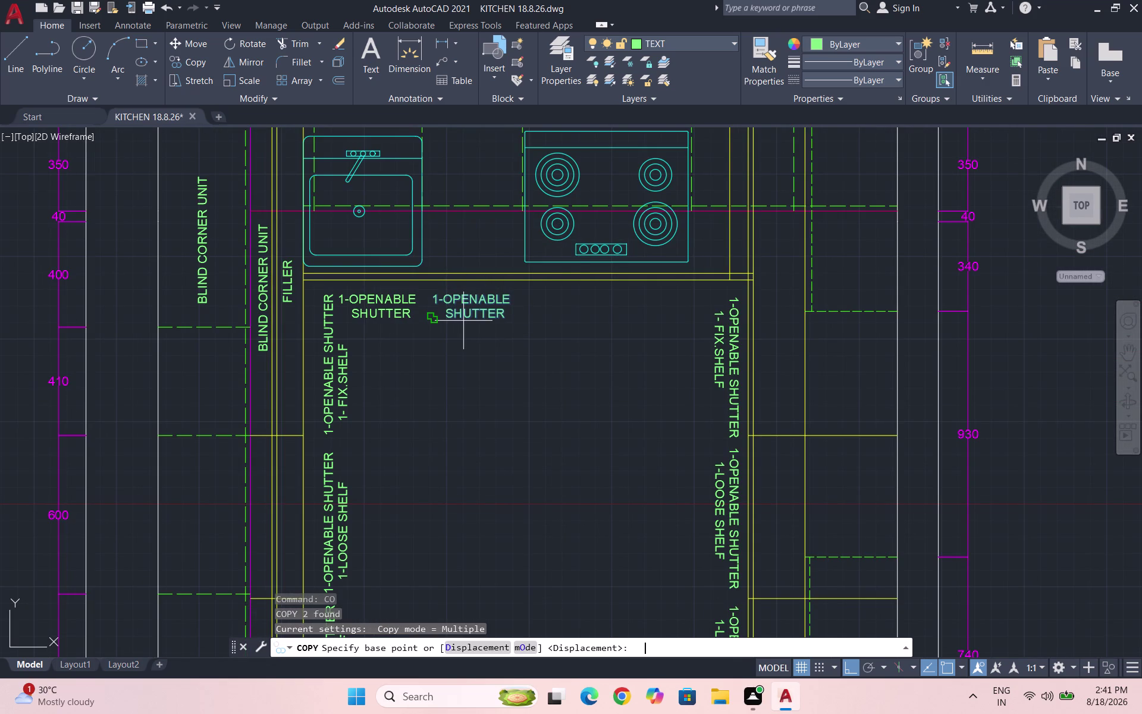
click(465, 320)
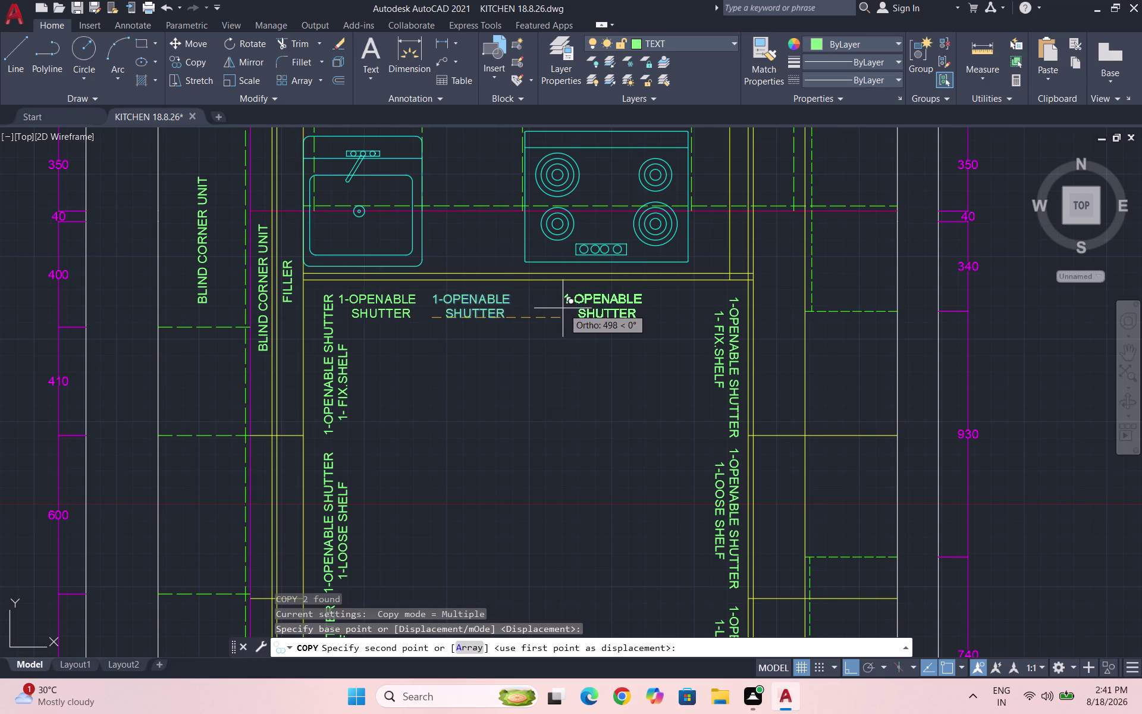
click(562, 308)
key(Escape)
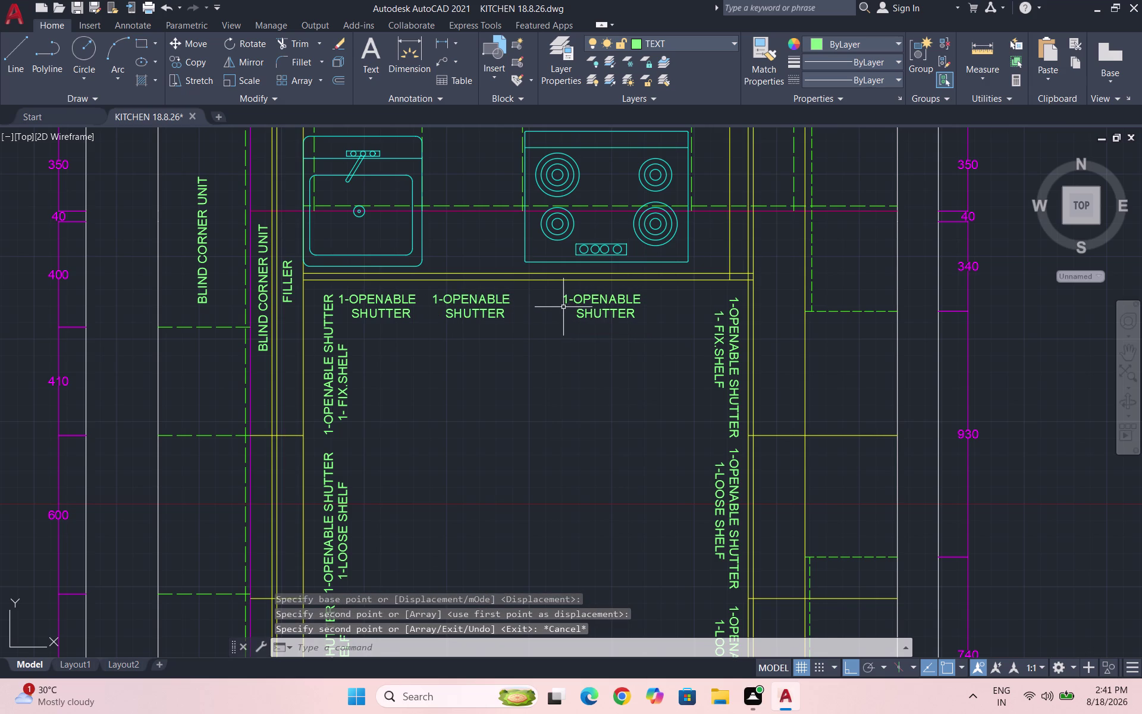
Retype the copied label's top line as '3-IIMOTECH DRAWER'.
double_click(601, 300)
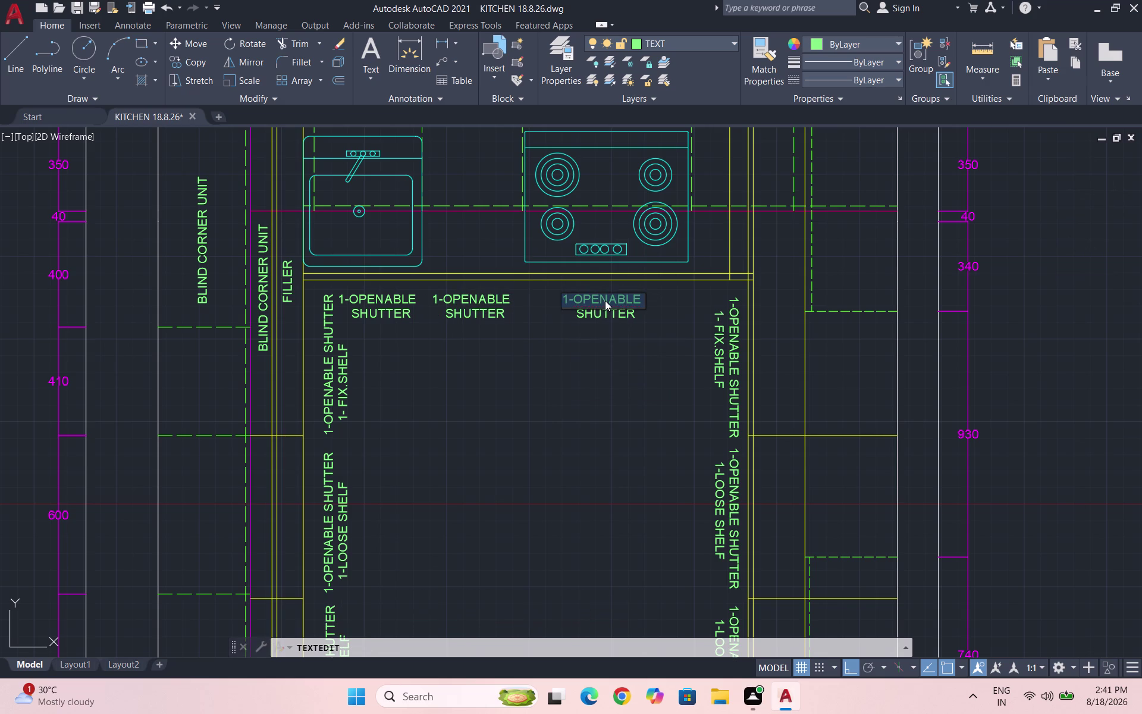
text(3-)
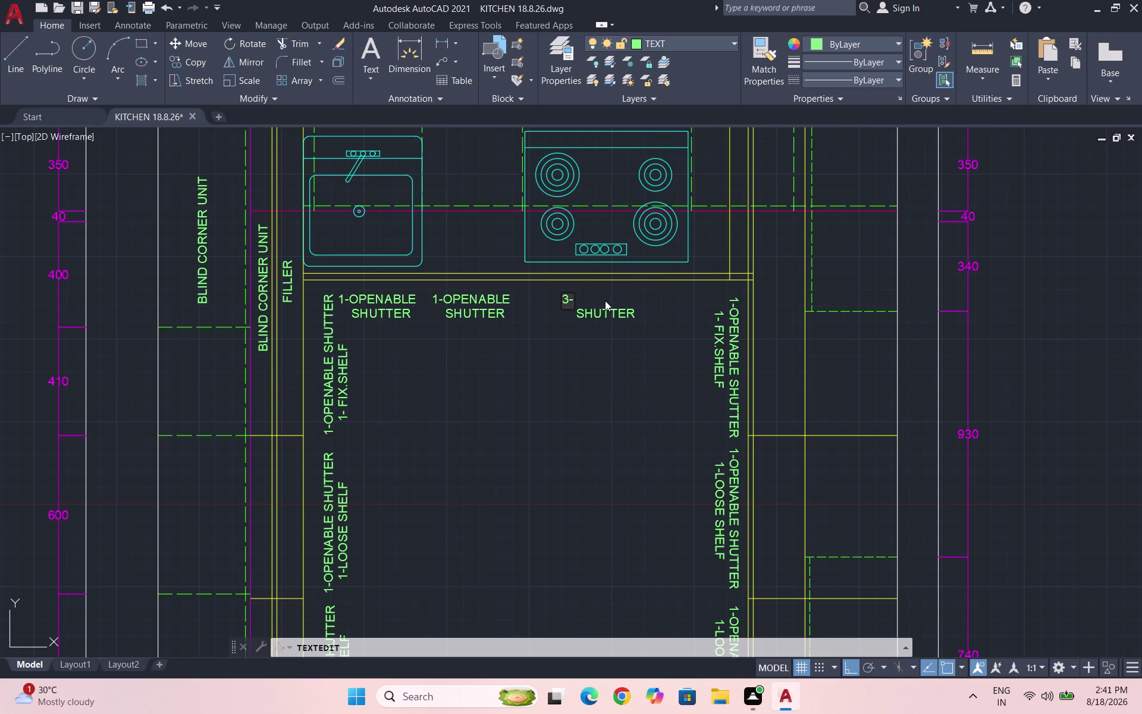
text(IIM)
text(OTECH)
key(space)
text(DR)
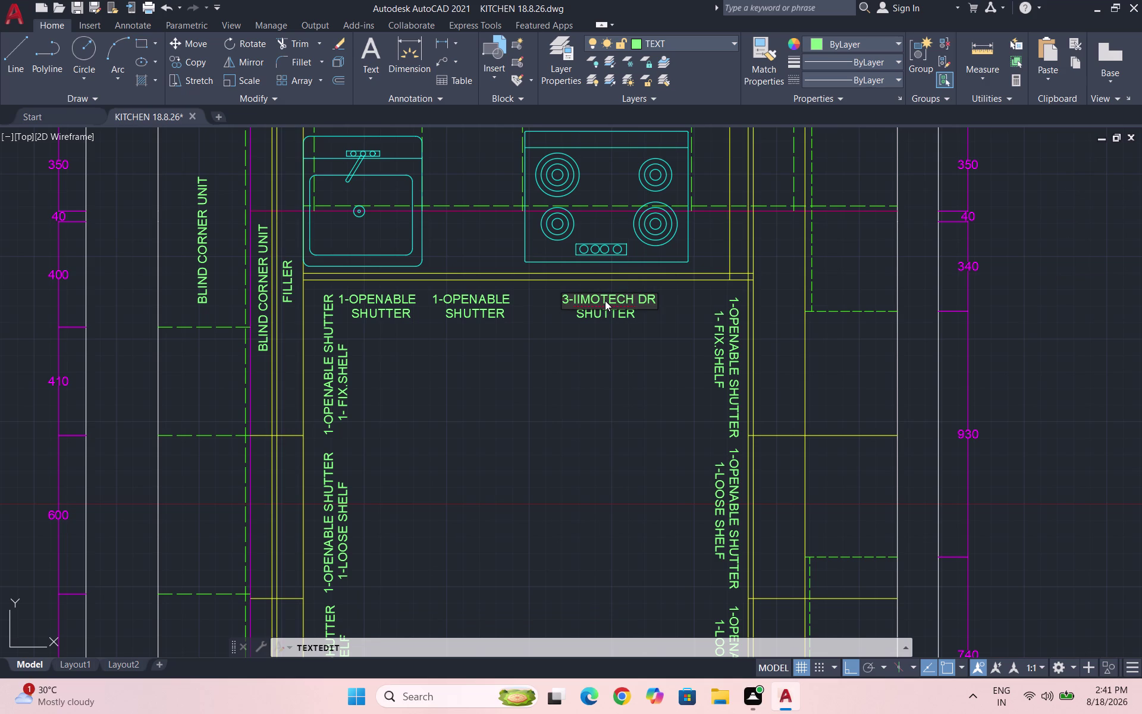
text(AWER)
click(662, 329)
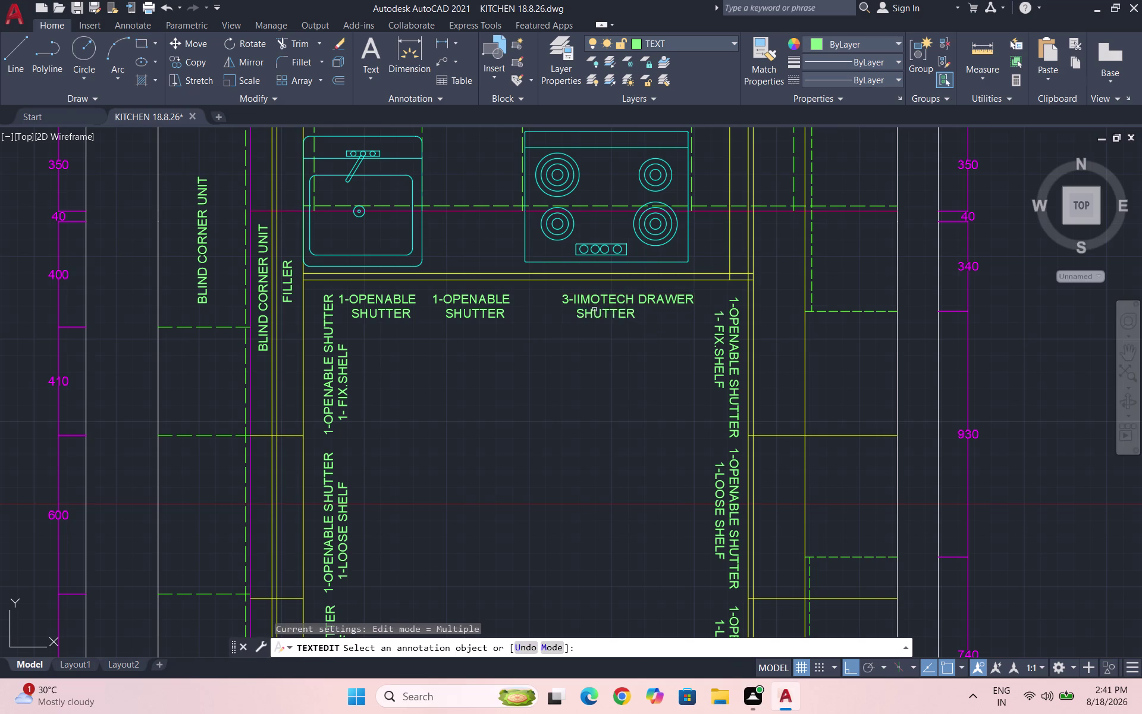
Correct the brand spelling so the top line reads '3-INNOTECH DRAWER'.
double_click(583, 298)
click(589, 299)
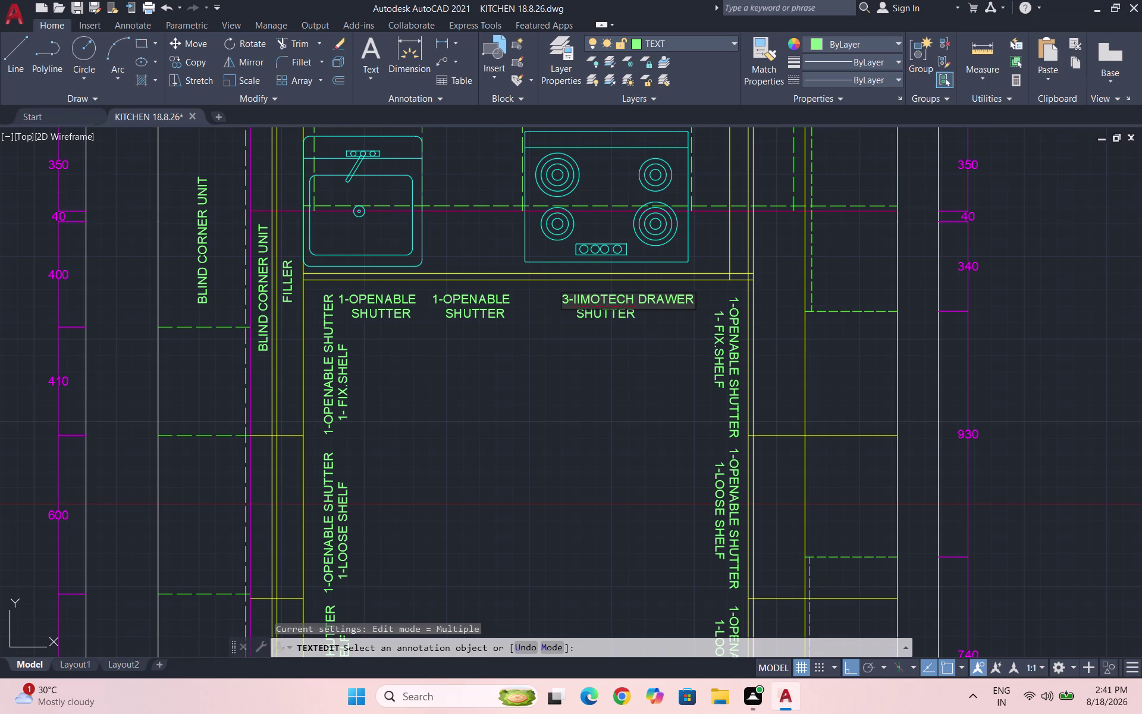
key(BackSpace)
key(BackSpace)
text(NN)
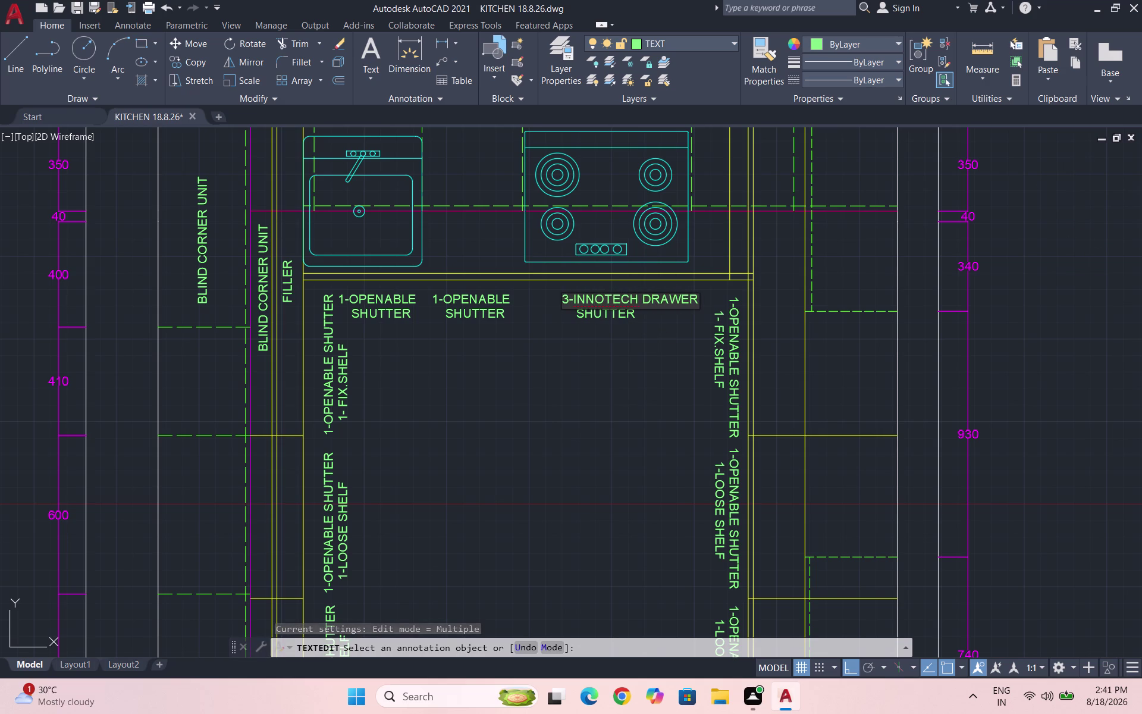
click(627, 334)
key(Escape)
Repeatedly open the SHUTTER line for editing, cancelling each attempt.
double_click(628, 317)
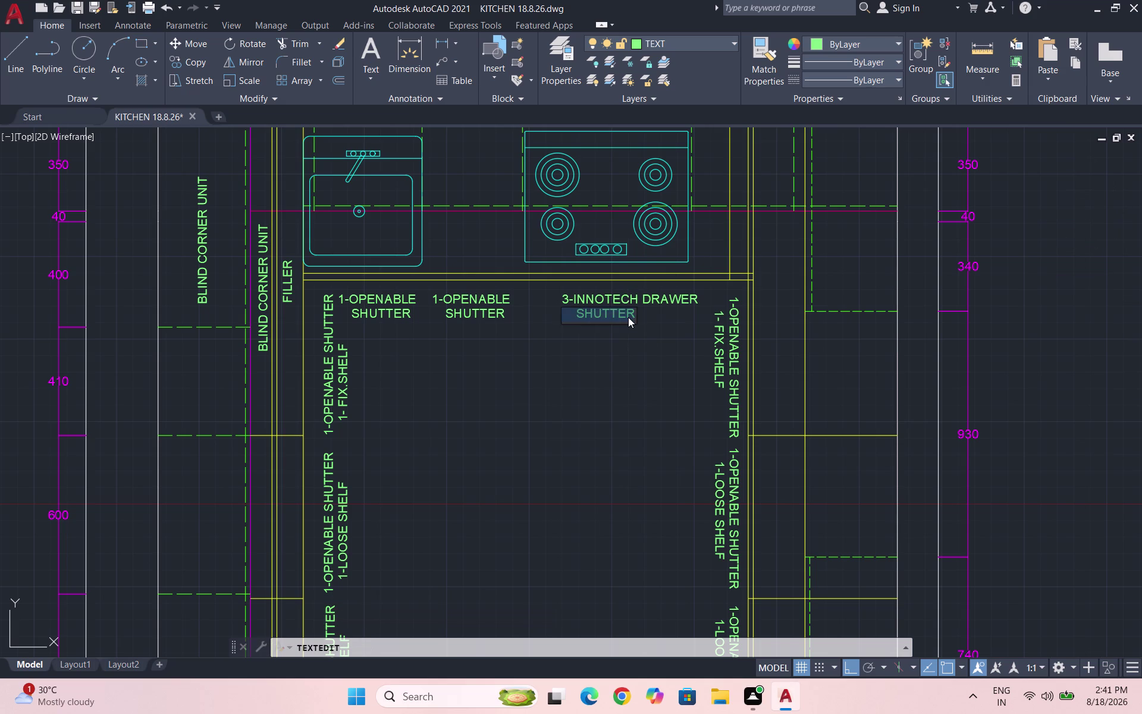
key(Delete)
key(Escape)
key(Escape)
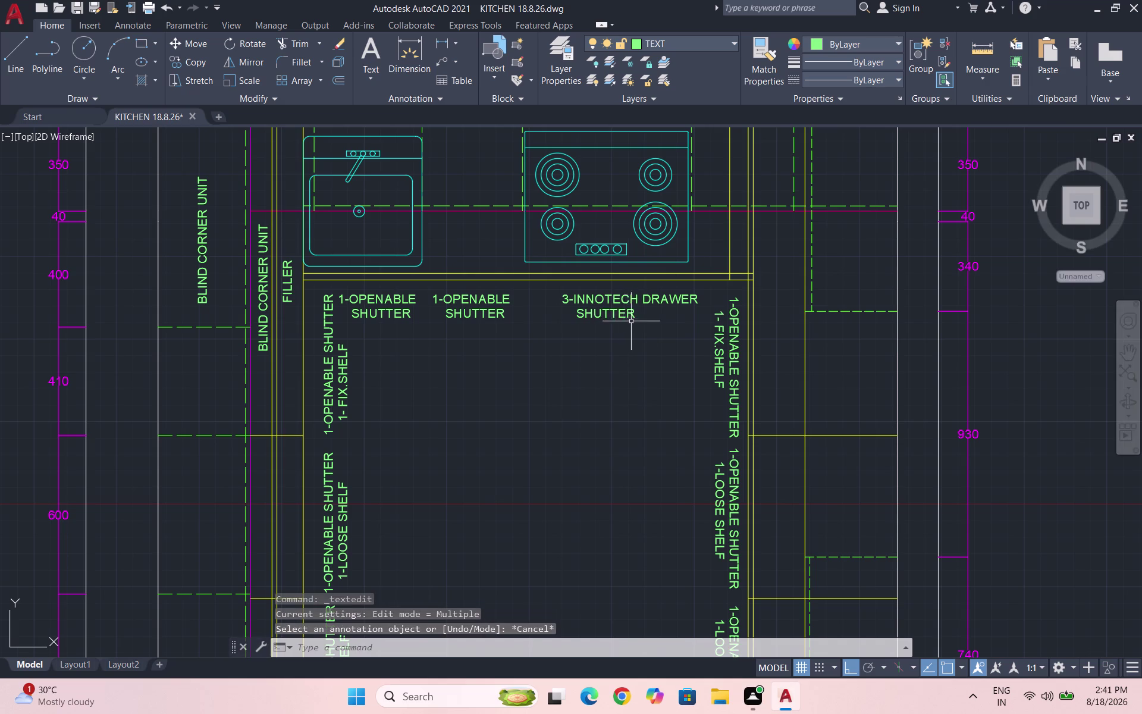
double_click(618, 315)
key(Delete)
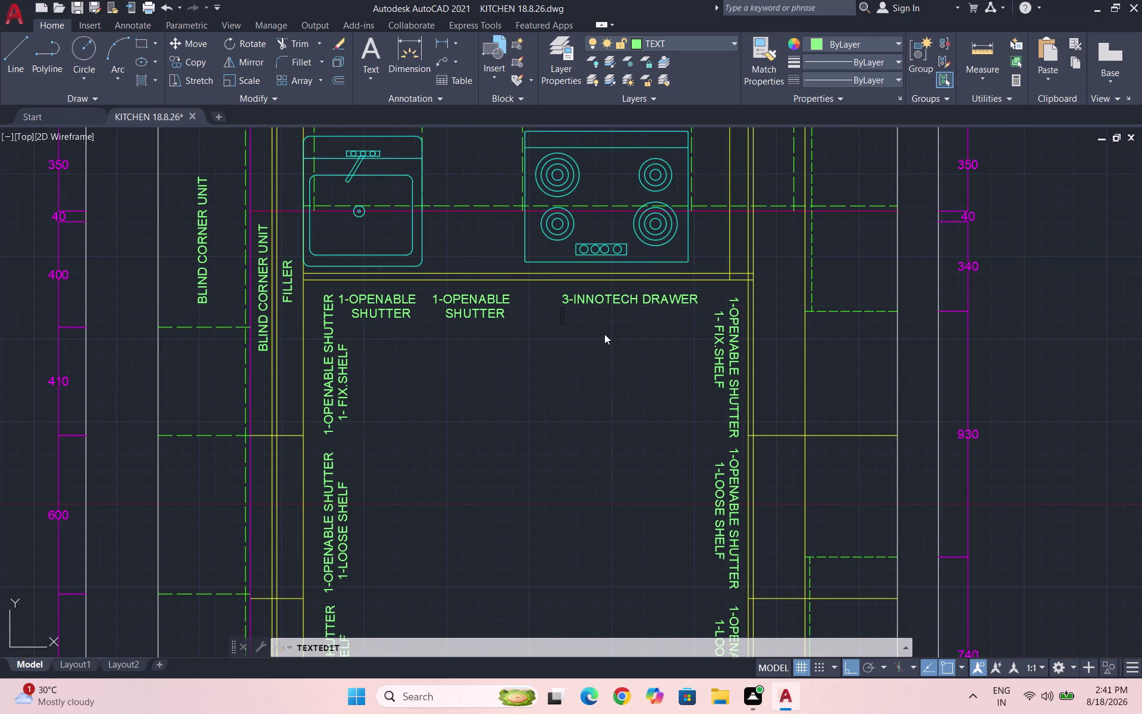
click(583, 370)
key(Escape)
double_click(632, 318)
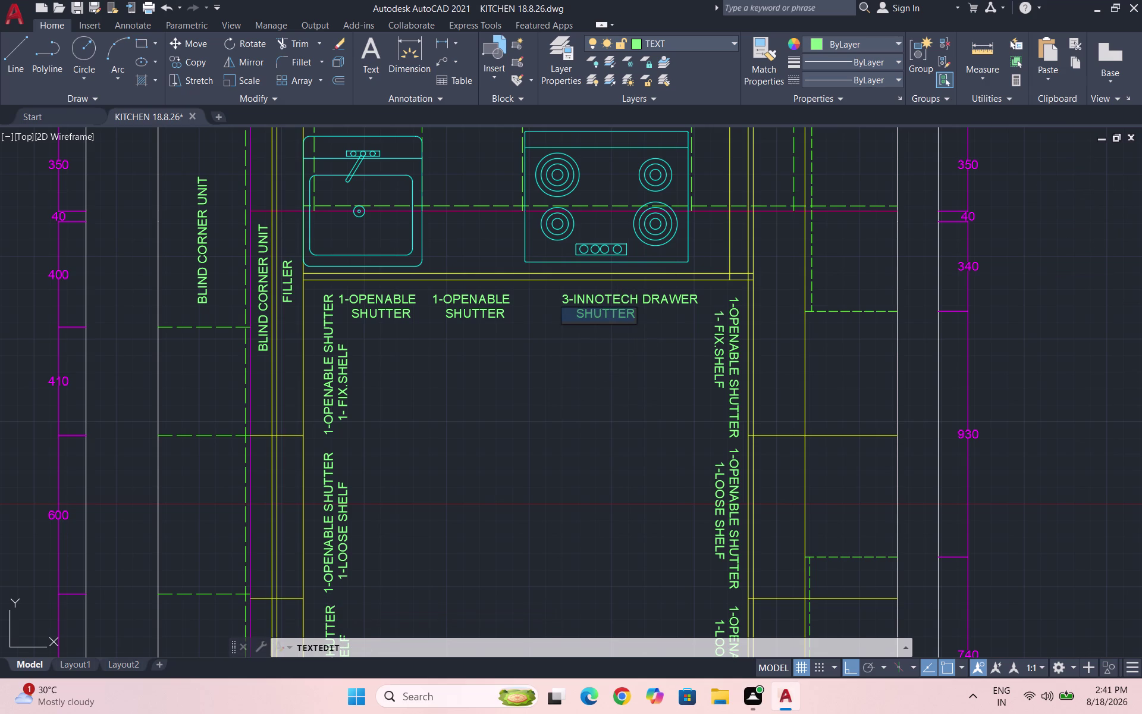
key(Delete)
click(572, 414)
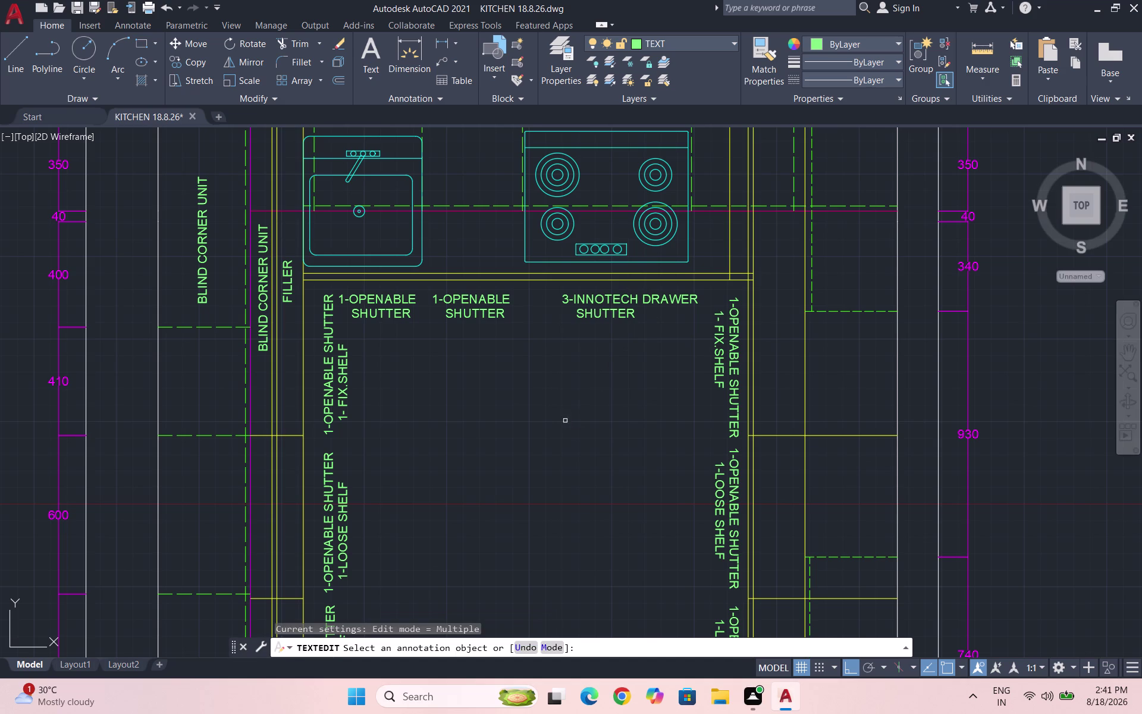
Erase the SHUTTER line's letters, then cancel the edit so SHUTTER remains.
double_click(618, 316)
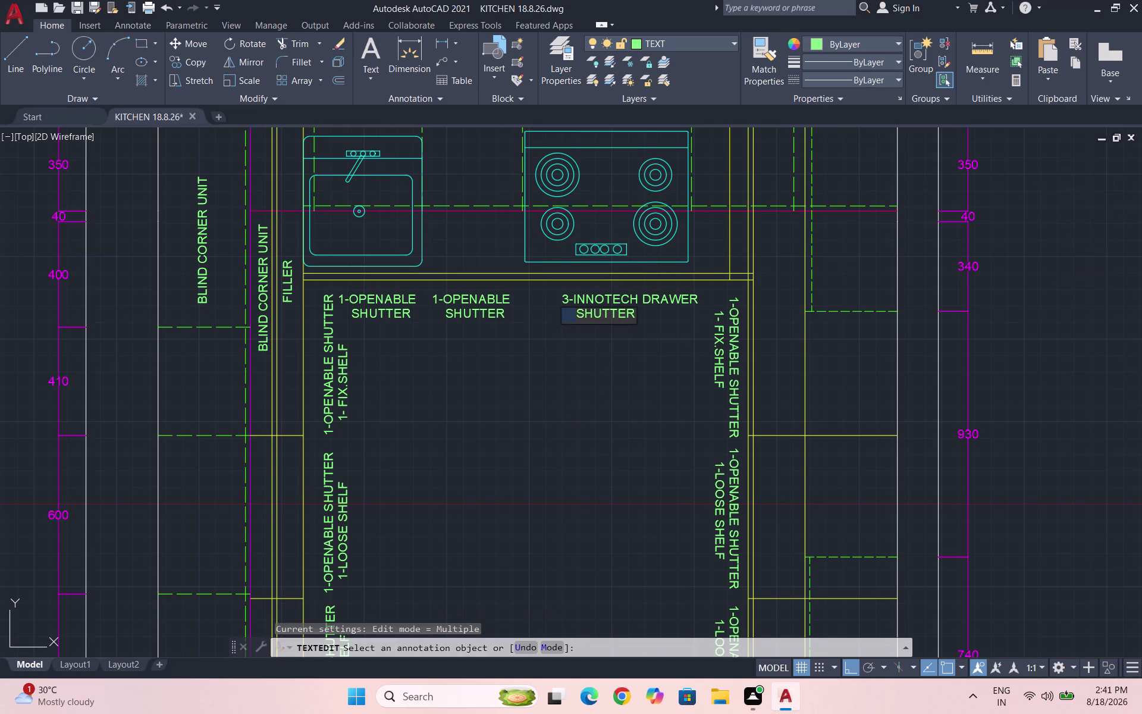
key(space)
key(space)
key(space)
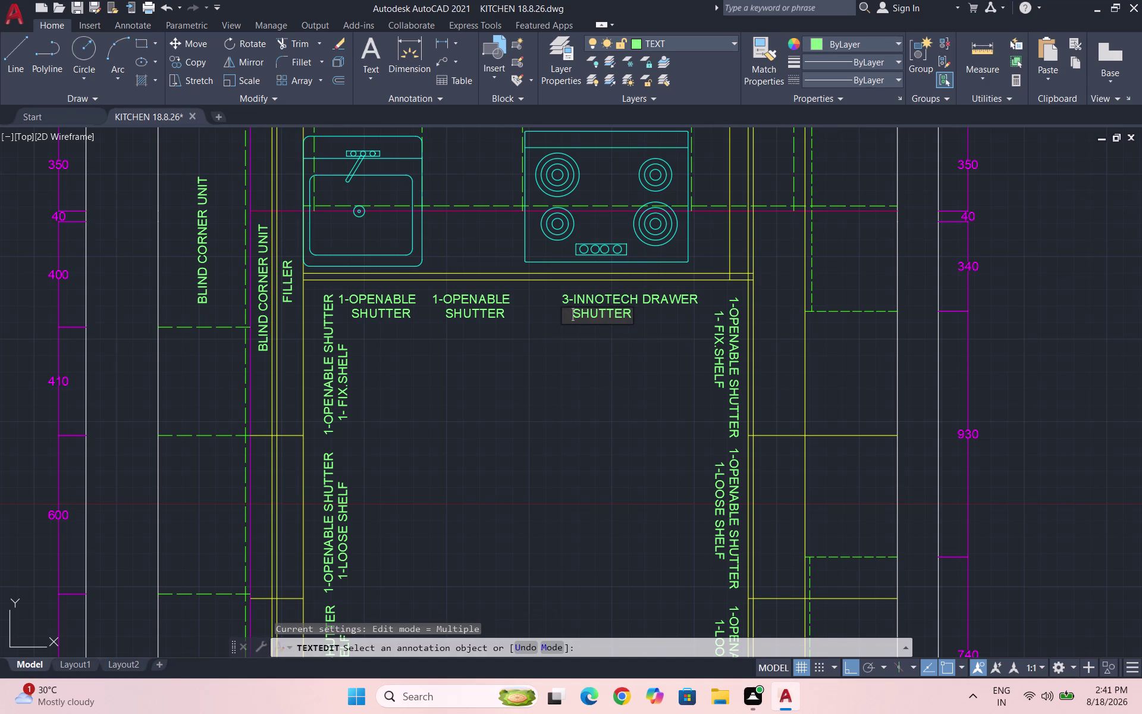
click(631, 316)
key(Delete)
key(BackSpace)
key(BackSpace)
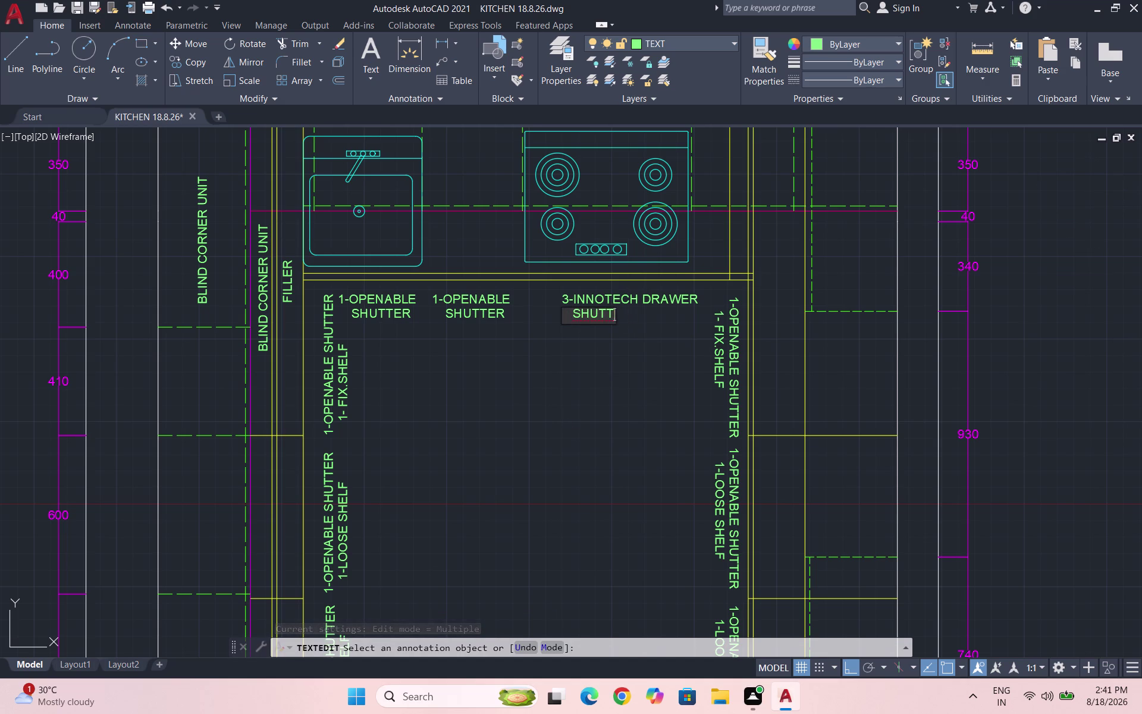
key(BackSpace)
key(BackSpace)
key(BackSpace)
key(BackSpace)
key(BackSpace)
key(BackSpace)
key(BackSpace)
key(BackSpace)
key(BackSpace)
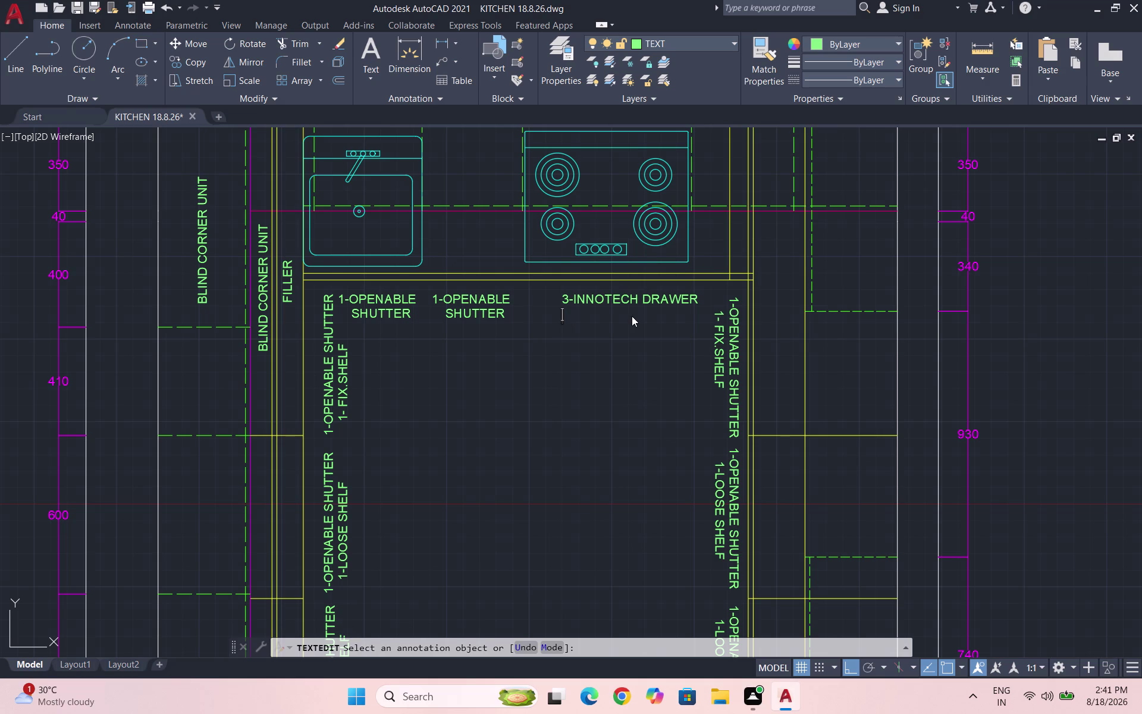
click(565, 460)
key(Escape)
key(Escape)
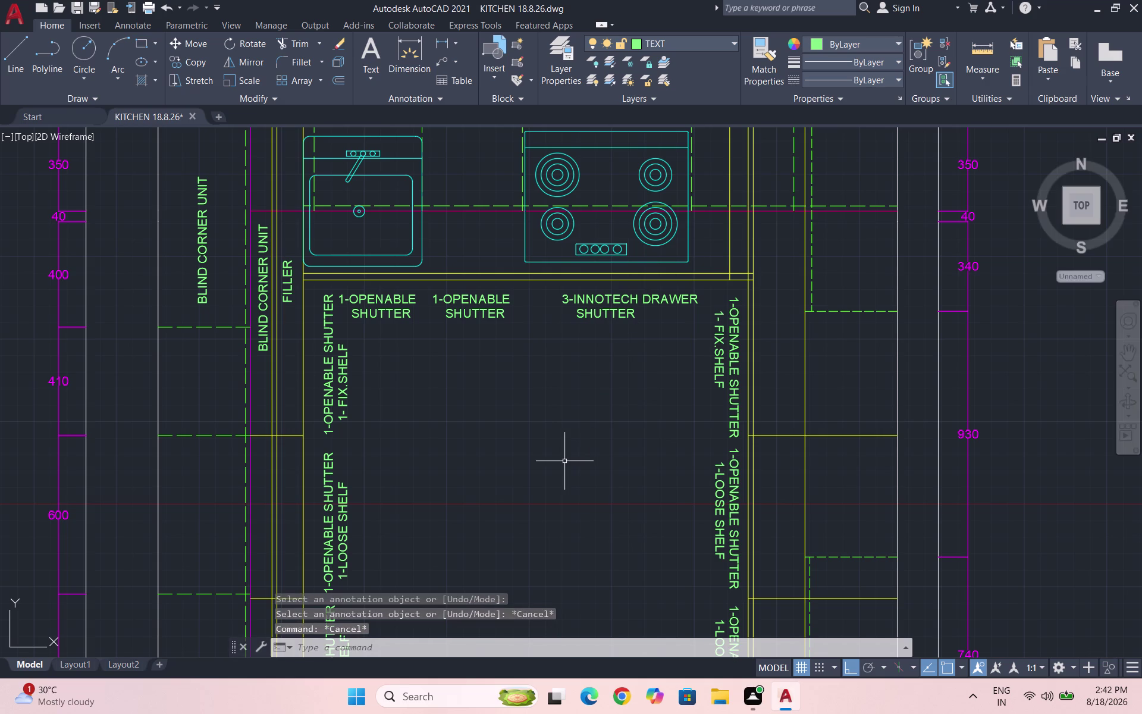
key(Escape)
Delete the new drawer label and copy the BLIND CORNER UNIT label under the cooktop.
click(650, 340)
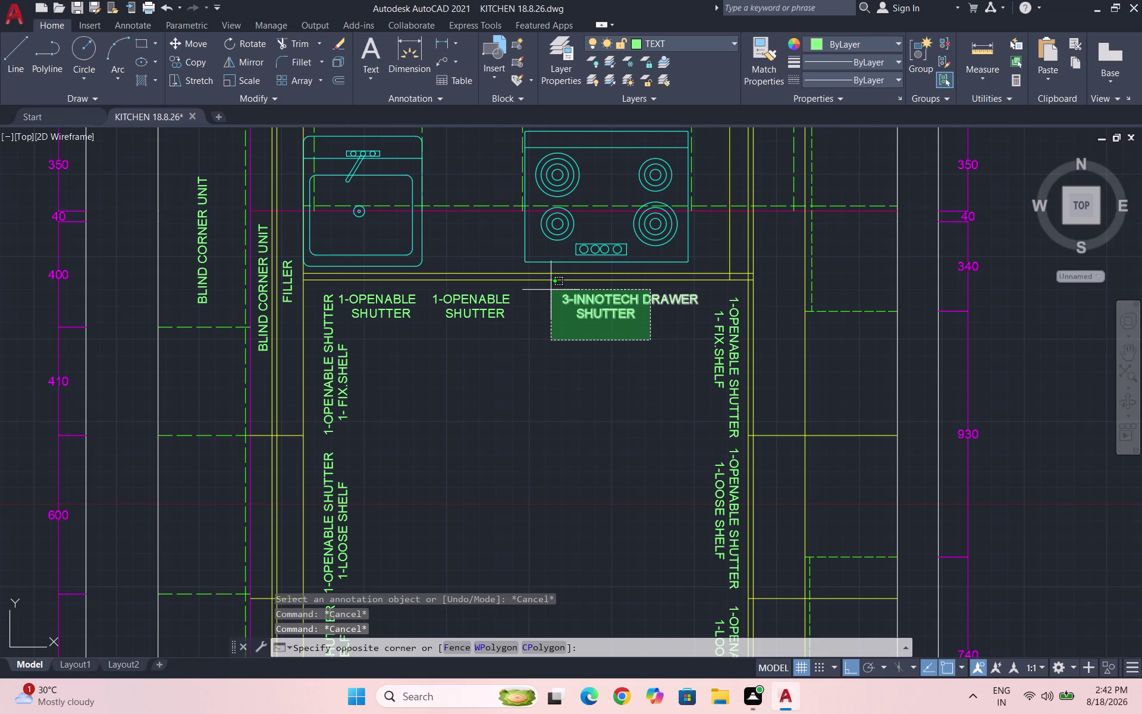
click(551, 290)
key(Delete)
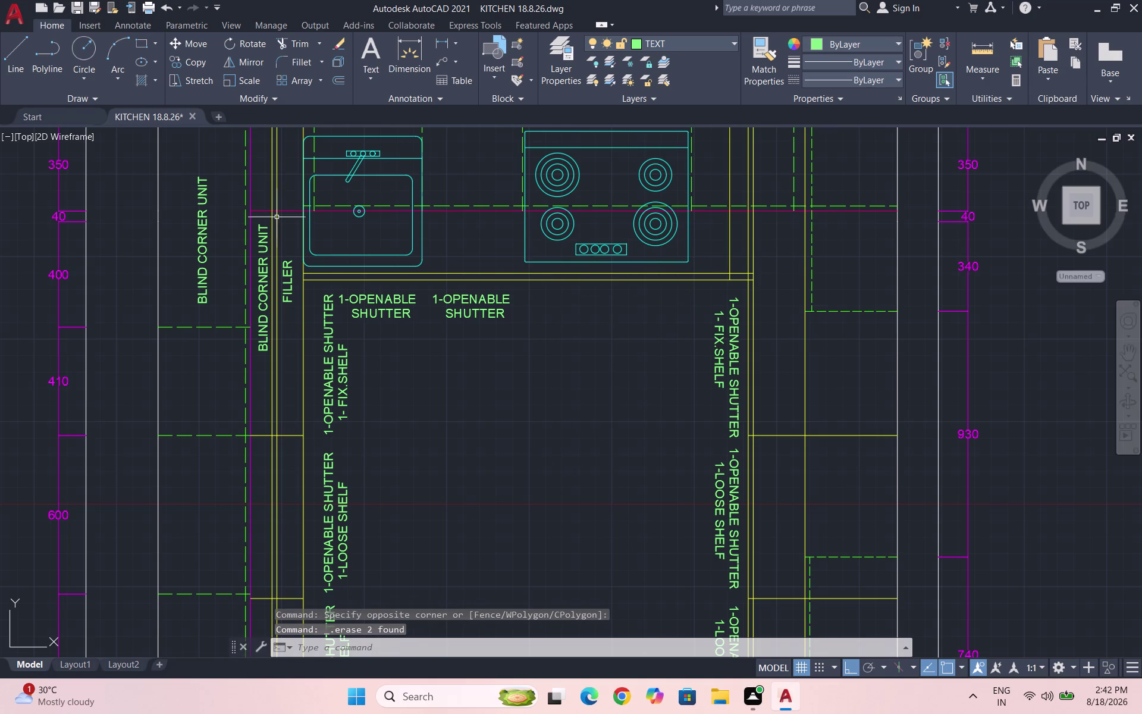
click(202, 232)
text(CO)
key(Return)
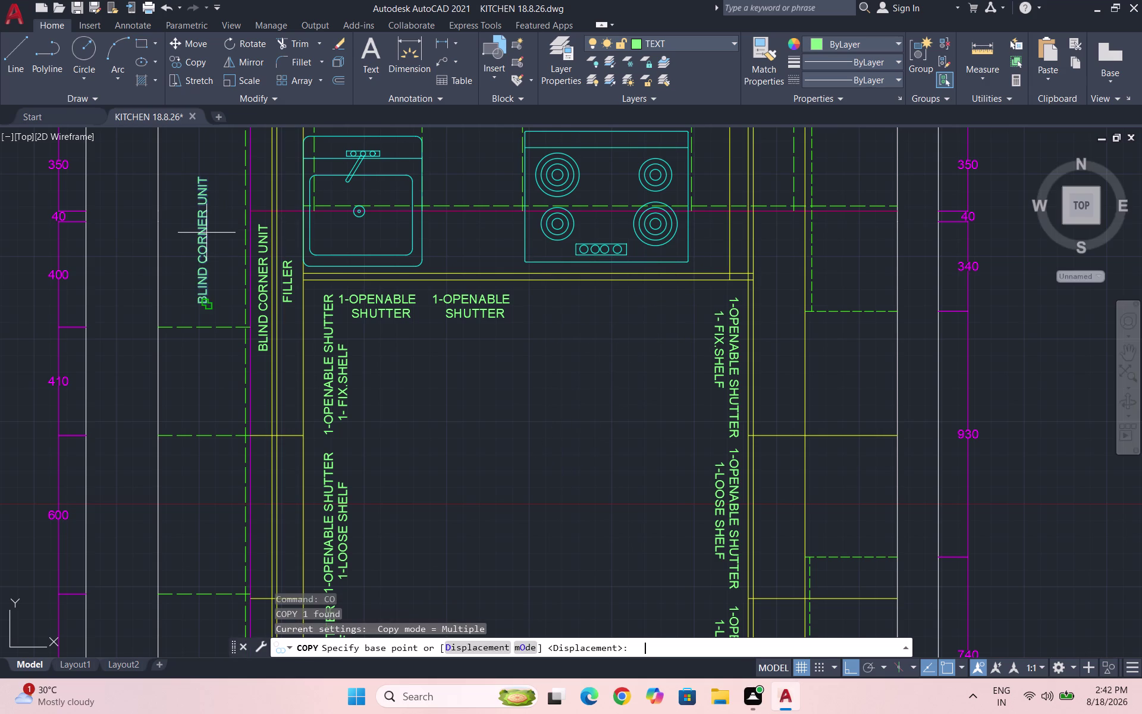
click(207, 244)
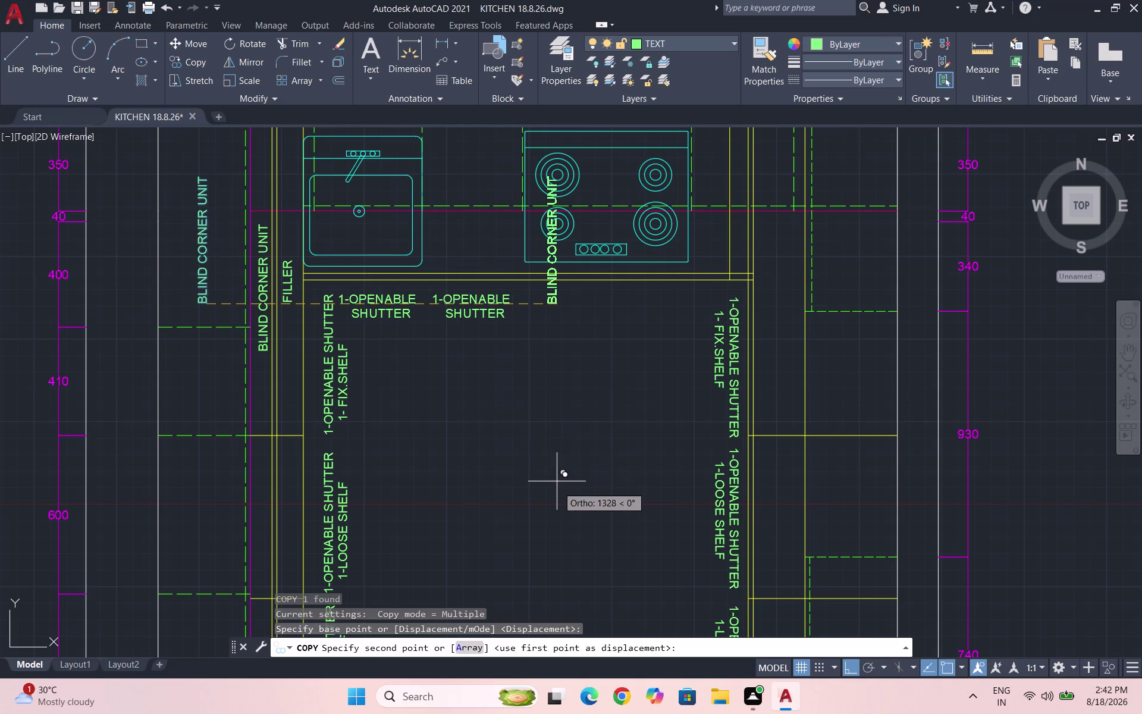
click(542, 503)
key(Escape)
Rotate the copied label 90° so it reads horizontally.
click(571, 306)
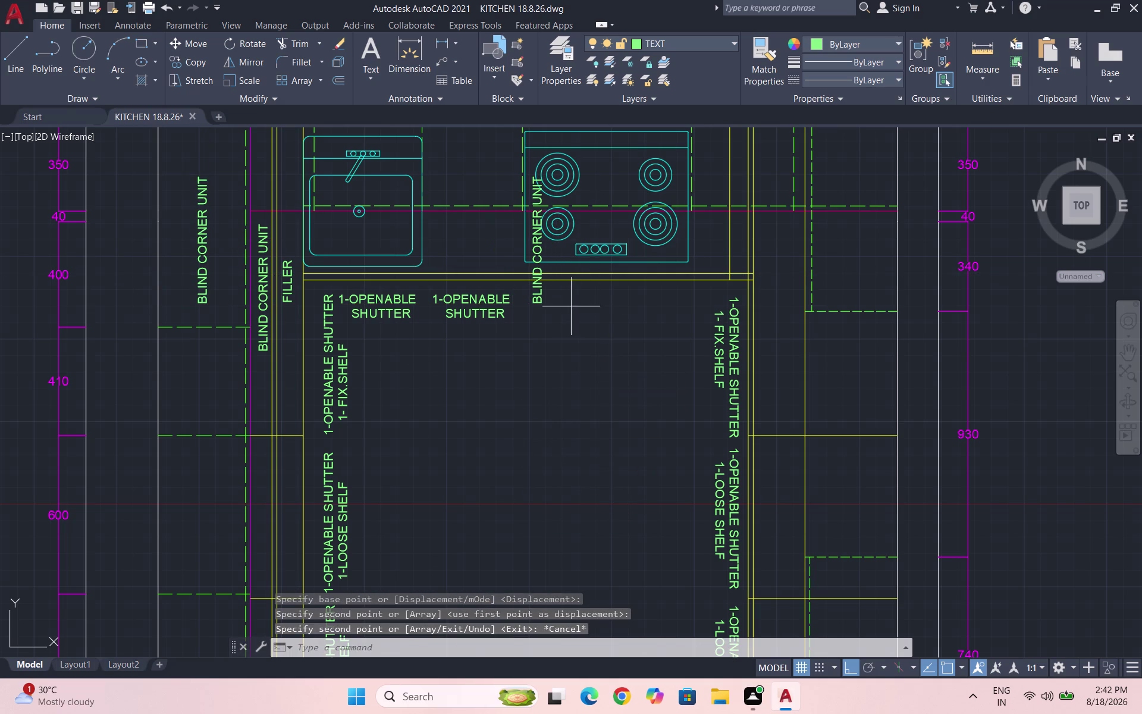
click(533, 290)
text(RO)
key(Return)
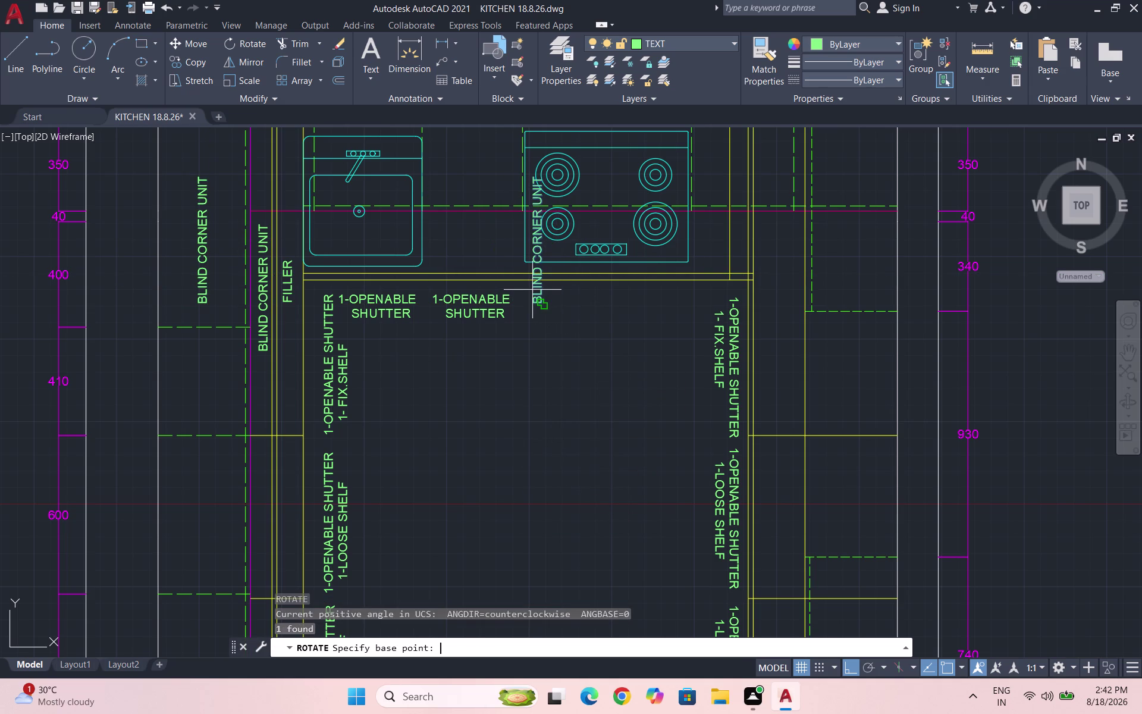
click(540, 286)
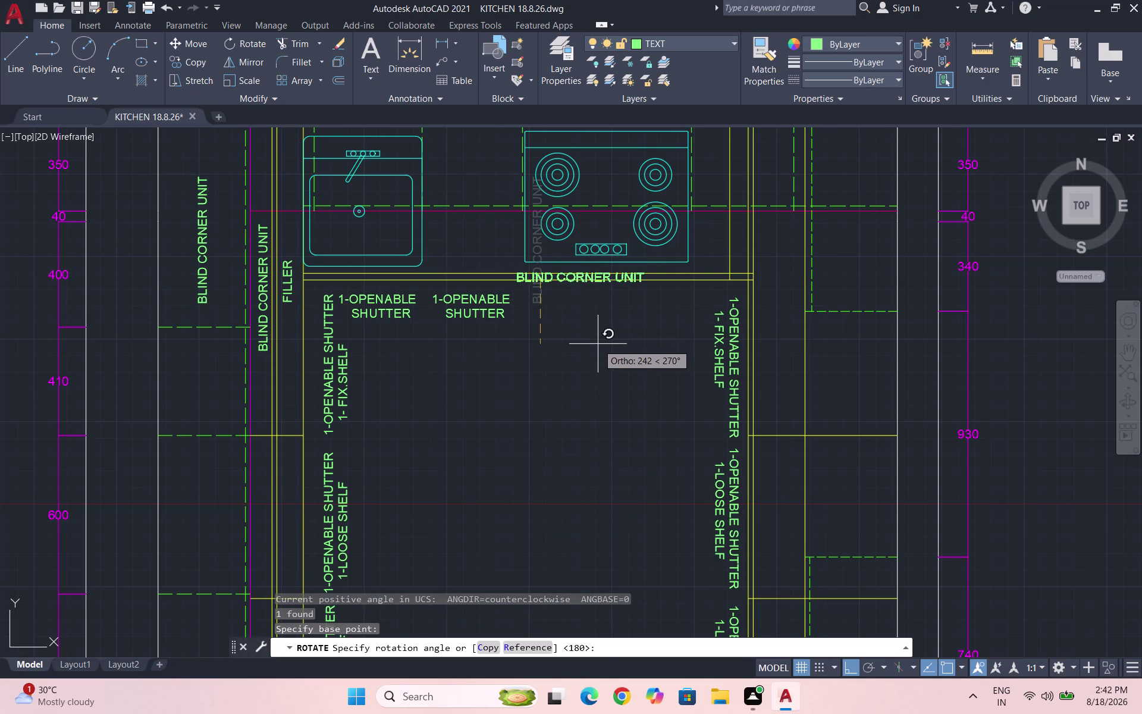
click(598, 344)
scroll(up, 3)
key(Escape)
Move the horizontal label below the cooktop's counter line.
click(641, 317)
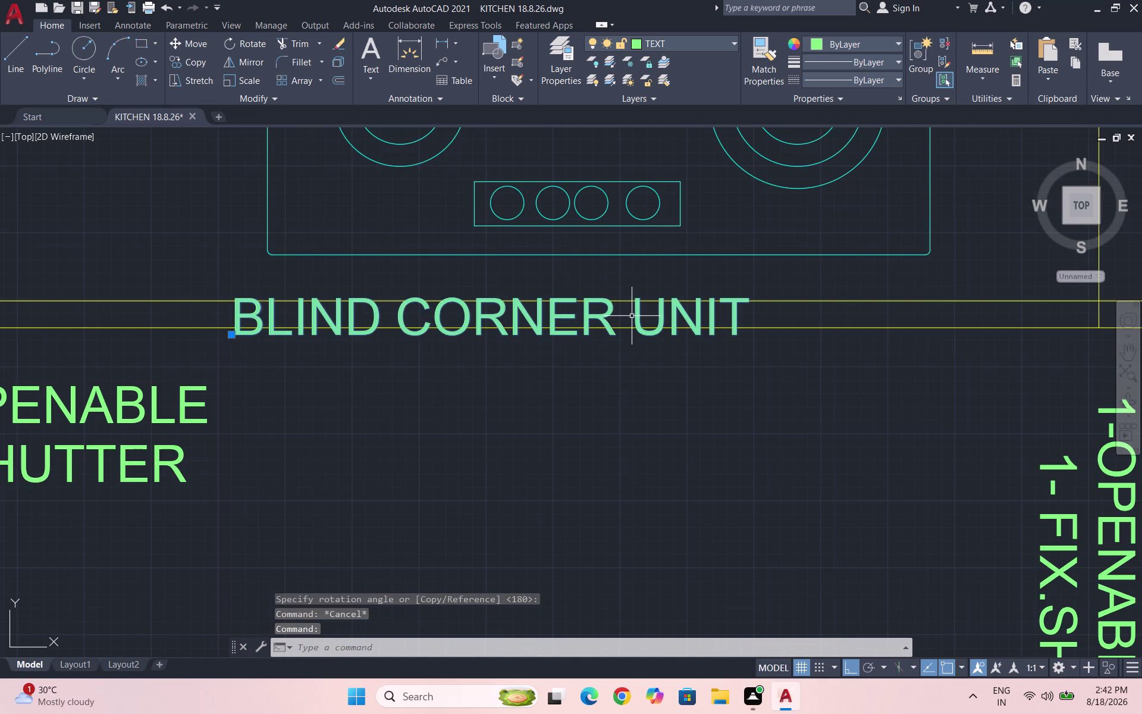
key(m)
key(Return)
drag(627, 315, 641, 344)
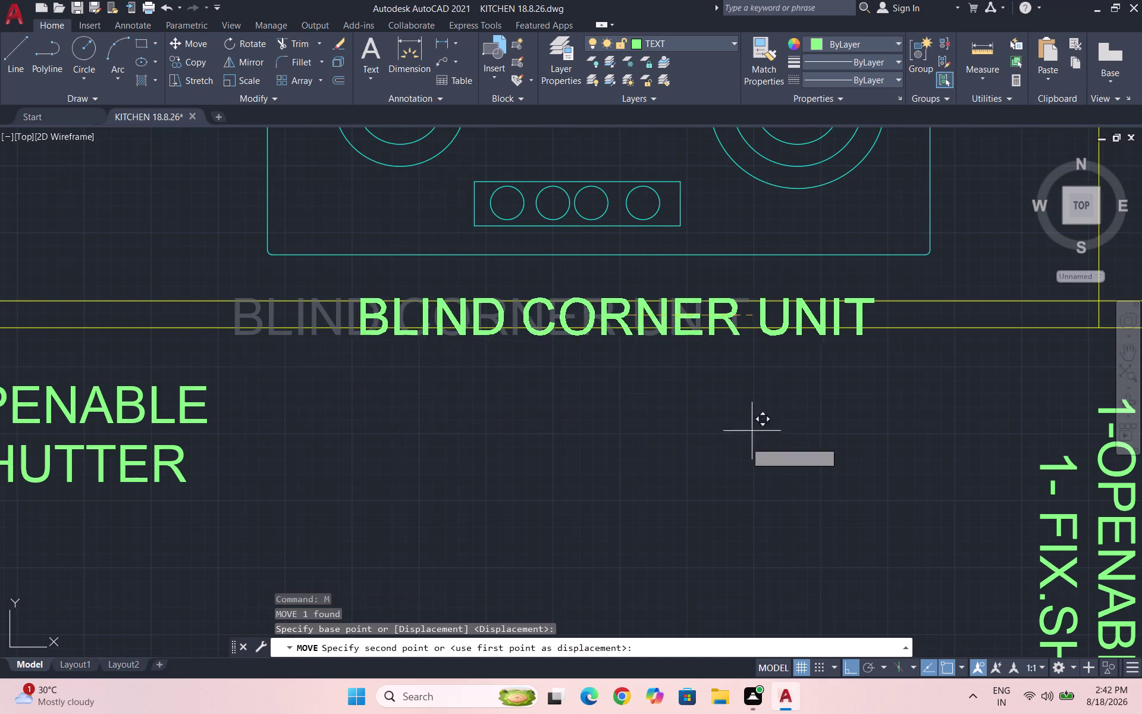
click(742, 465)
drag(746, 497, 694, 475)
click(493, 413)
Recentre the label under the cooktop and open its text for editing.
key(m)
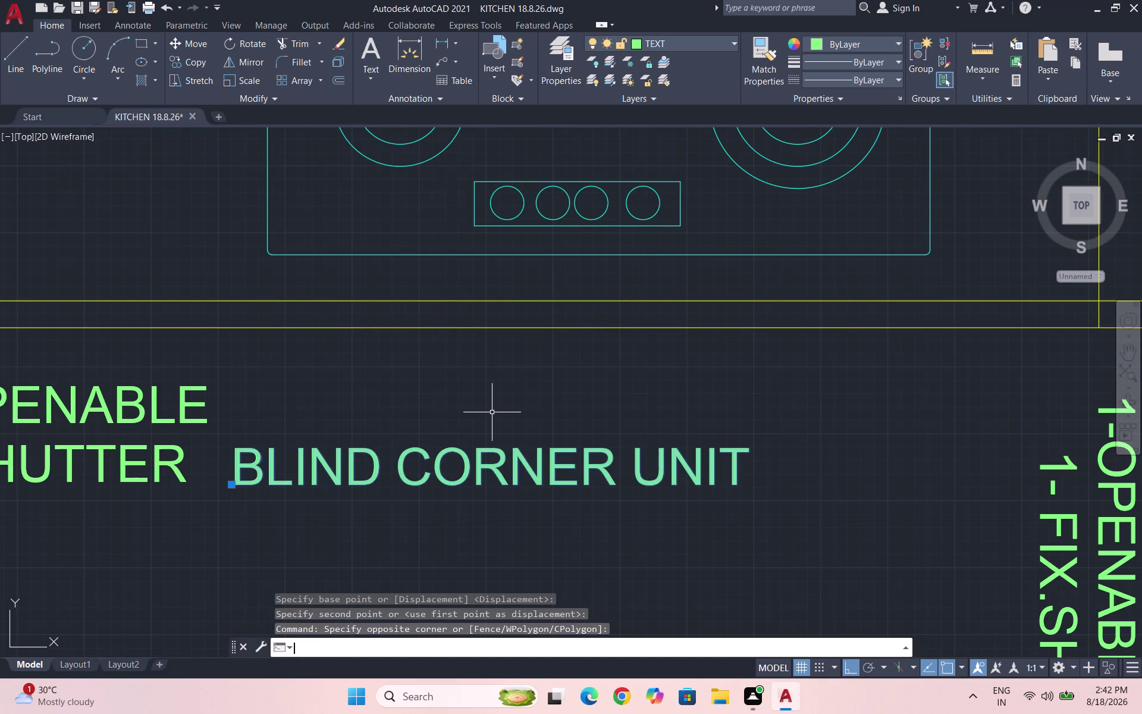
key(Return)
drag(540, 478, 601, 469)
click(686, 449)
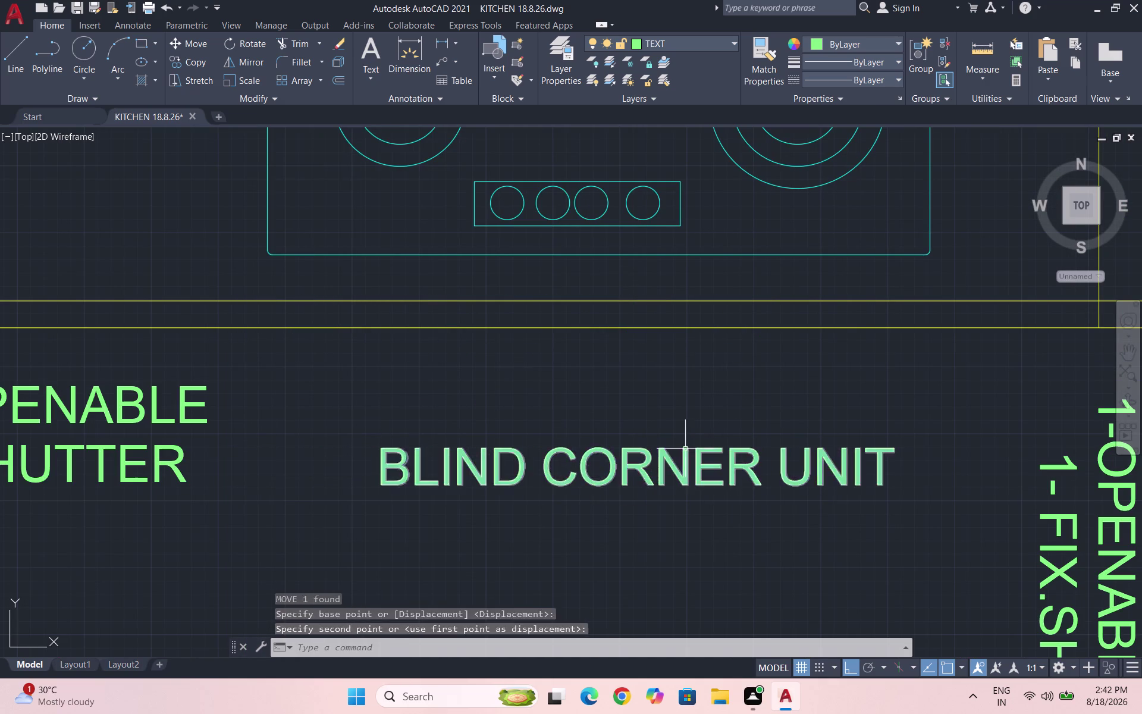
key(Escape)
click(761, 475)
click(745, 484)
double_click(726, 476)
drag(728, 473, 728, 464)
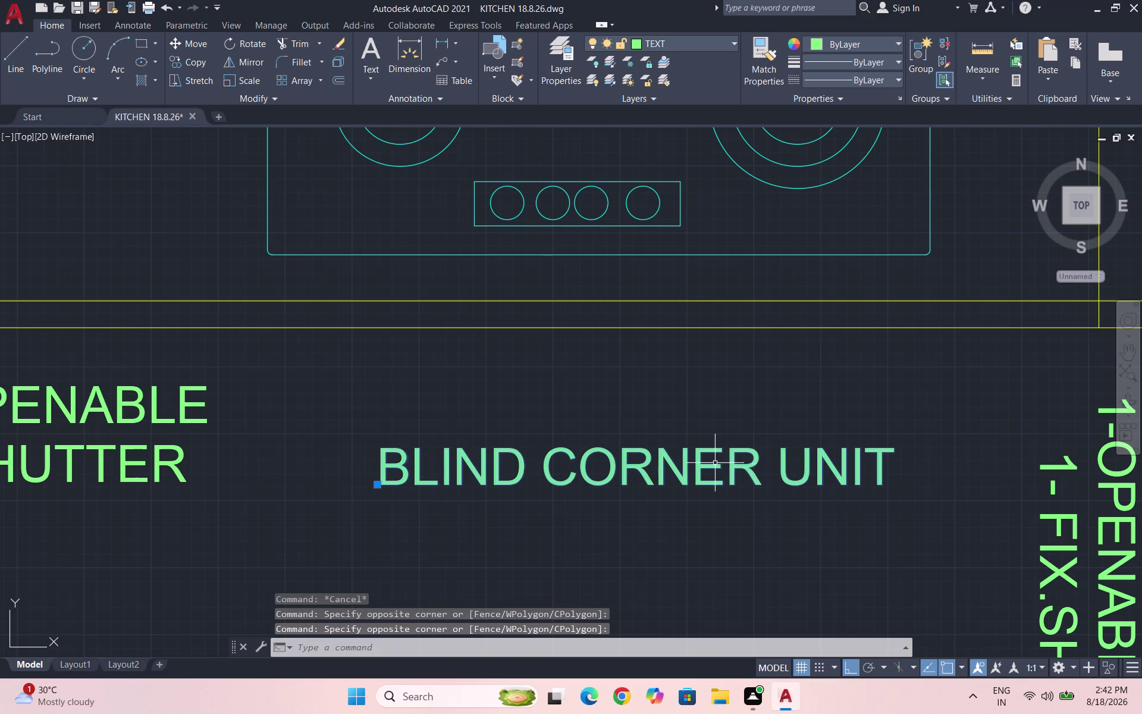
click(715, 463)
triple_click(713, 458)
Replace the BLIND CORNER UNIT text with '3-INNOTECH DRAWER' and finish editing.
double_click(711, 456)
triple_click(709, 451)
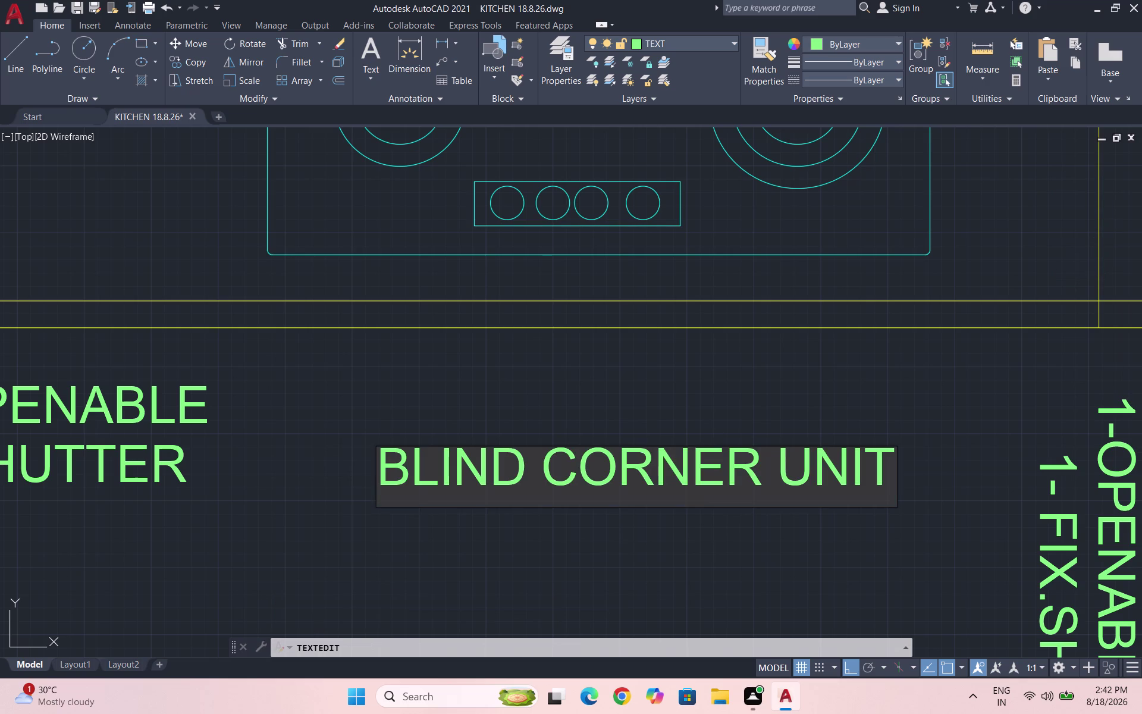
drag(890, 472, 346, 385)
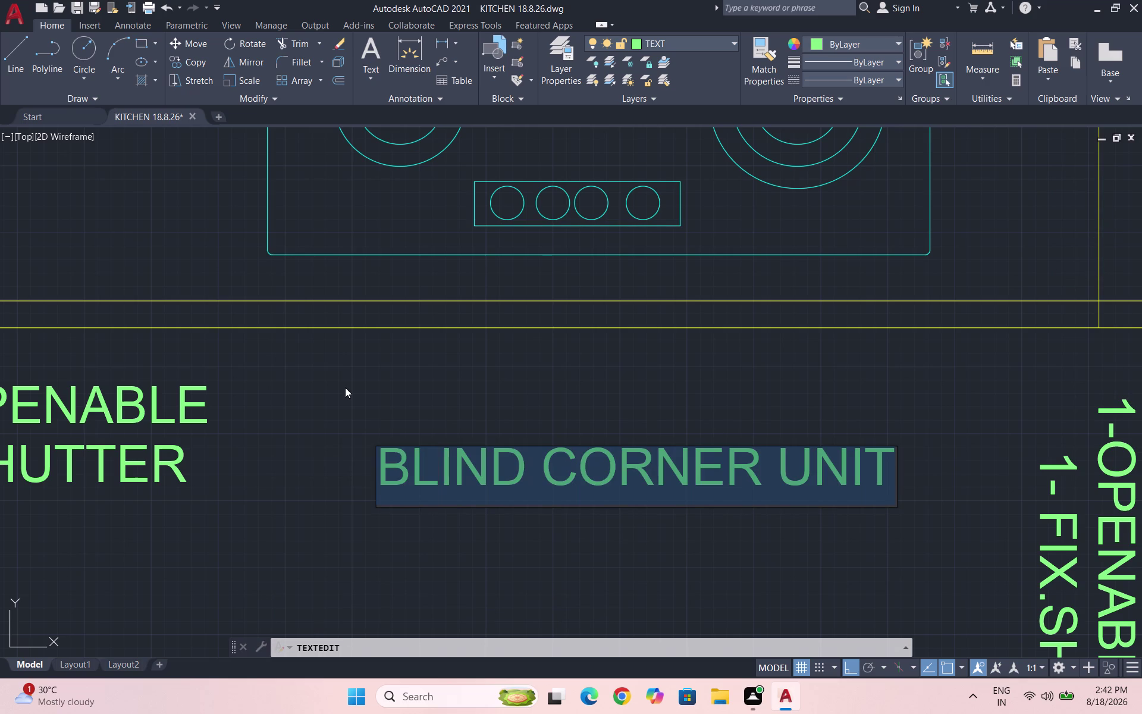
key(BackSpace)
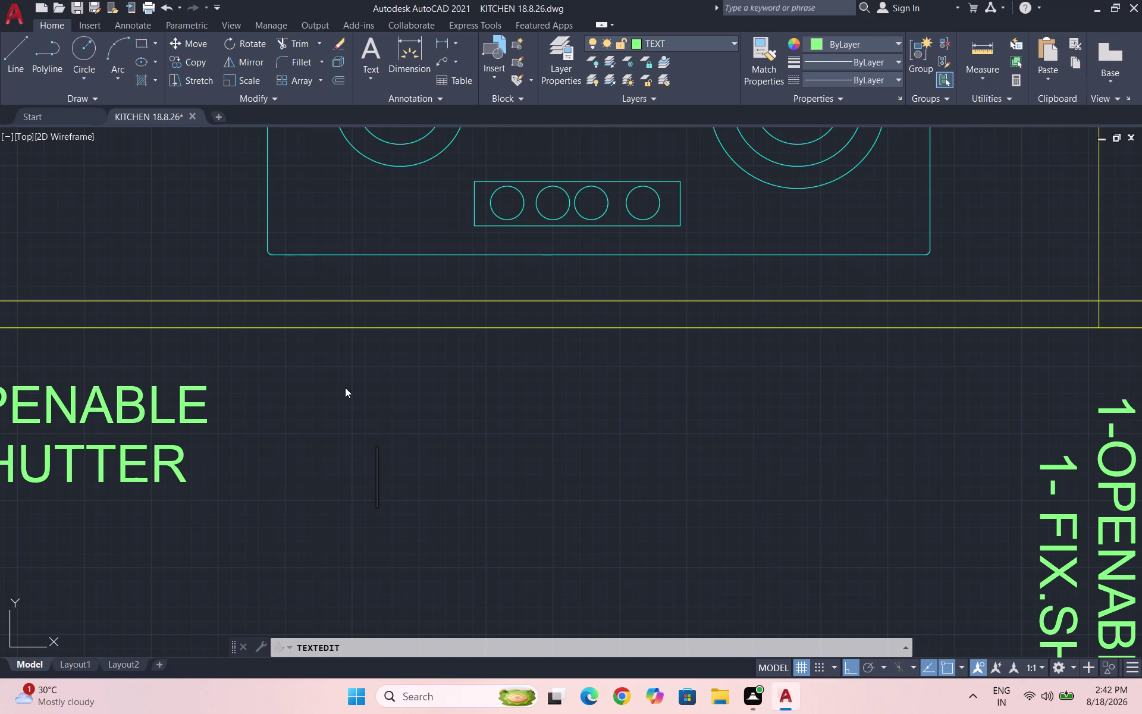
text(3-I)
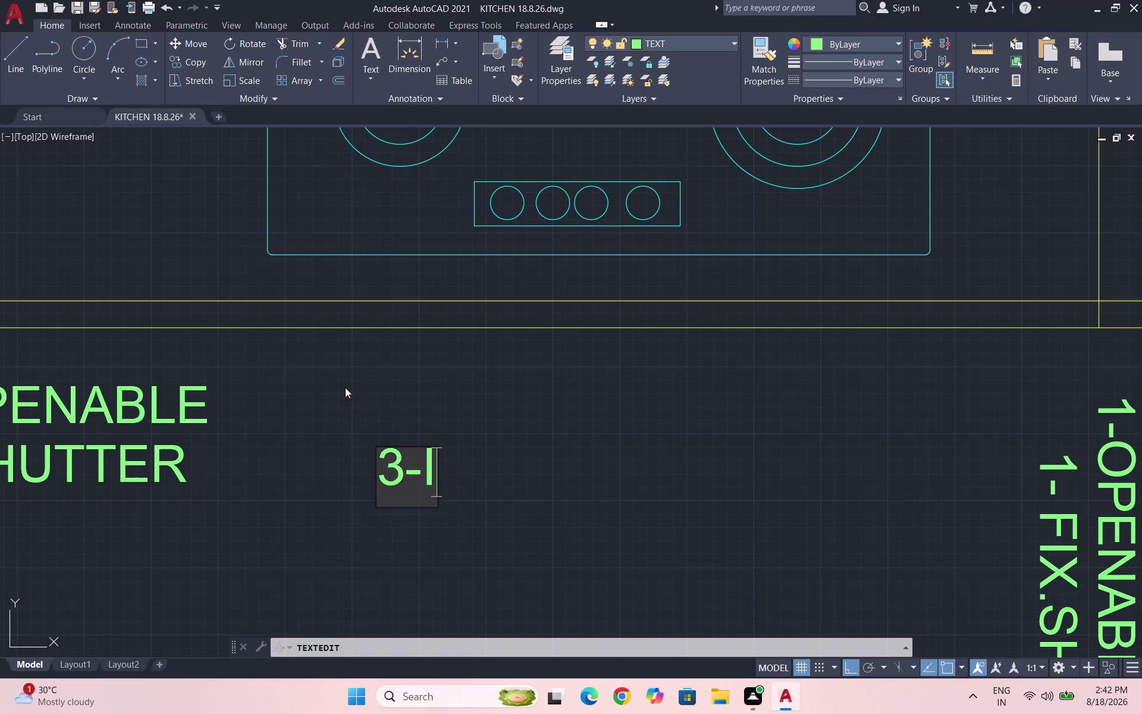
text(NNOTE)
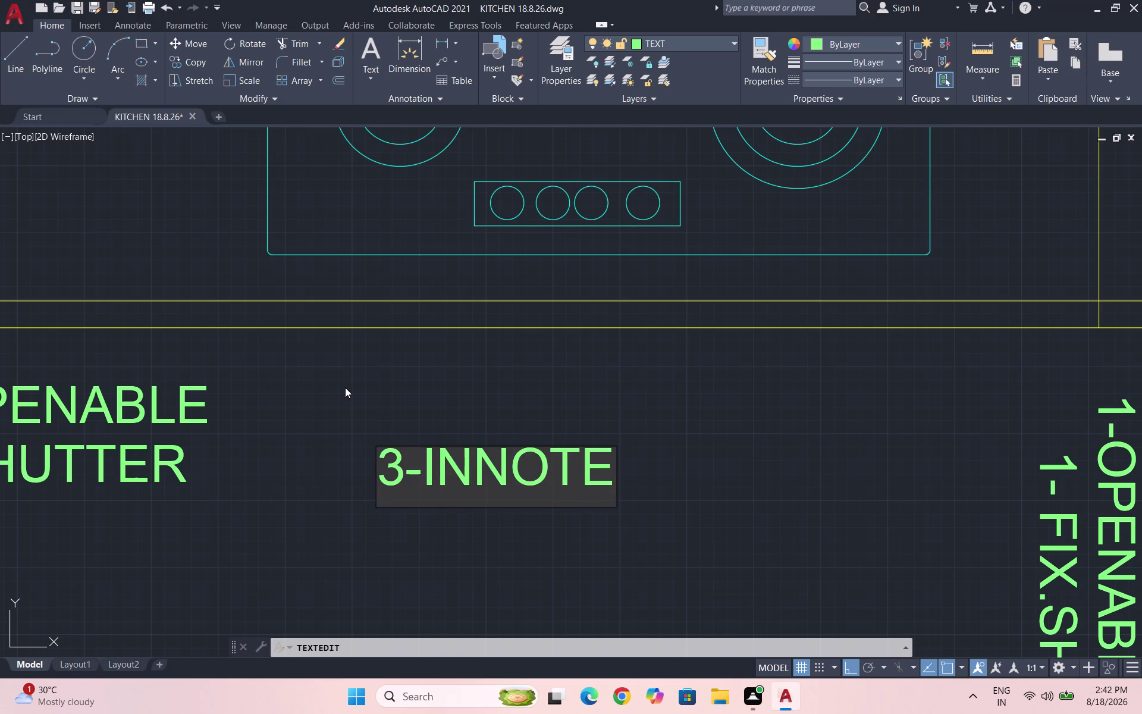
text(CHN)
key(BackSpace)
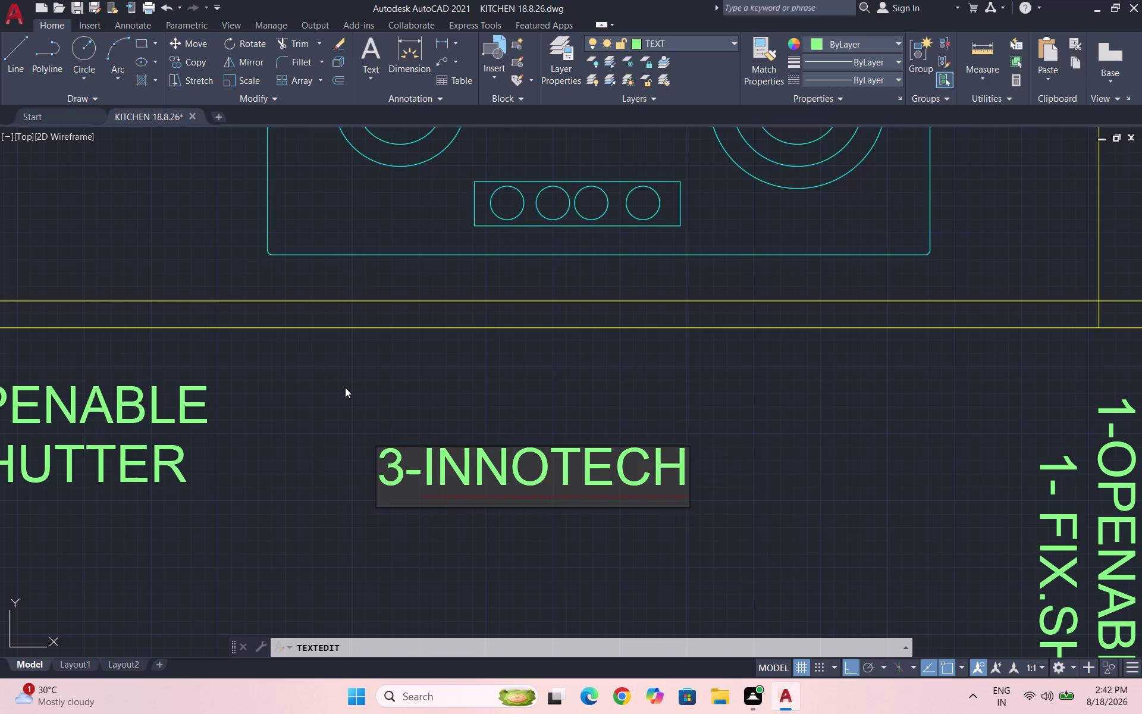
key(space)
text(D)
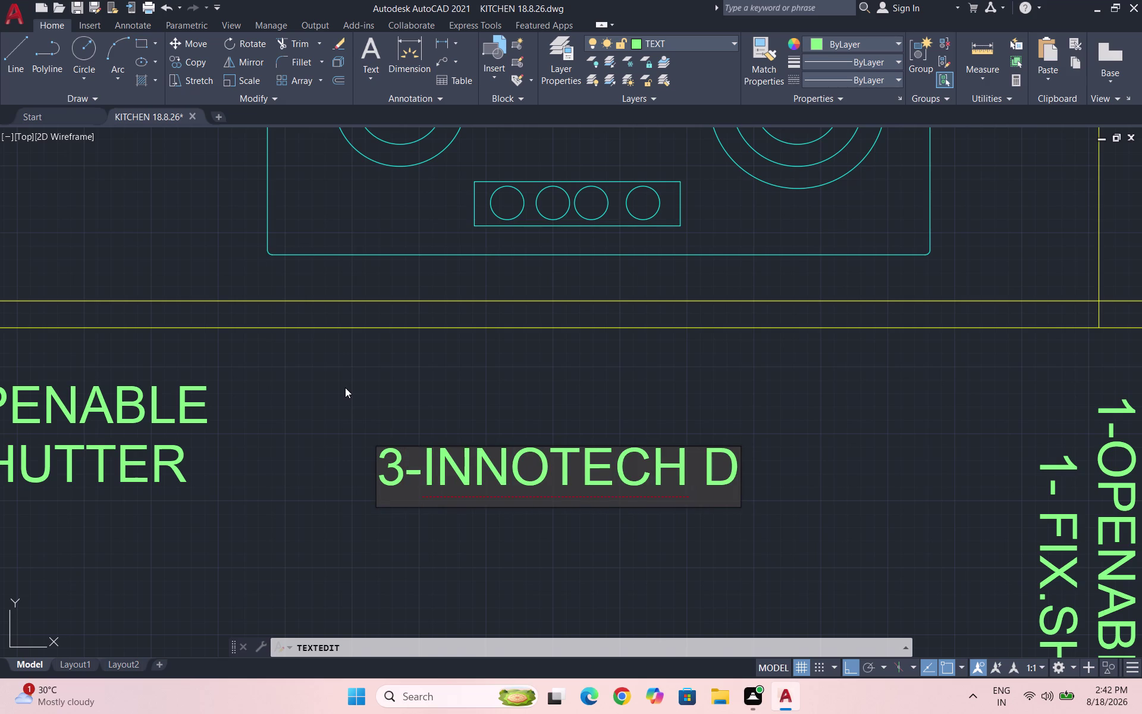
text(RAWE)
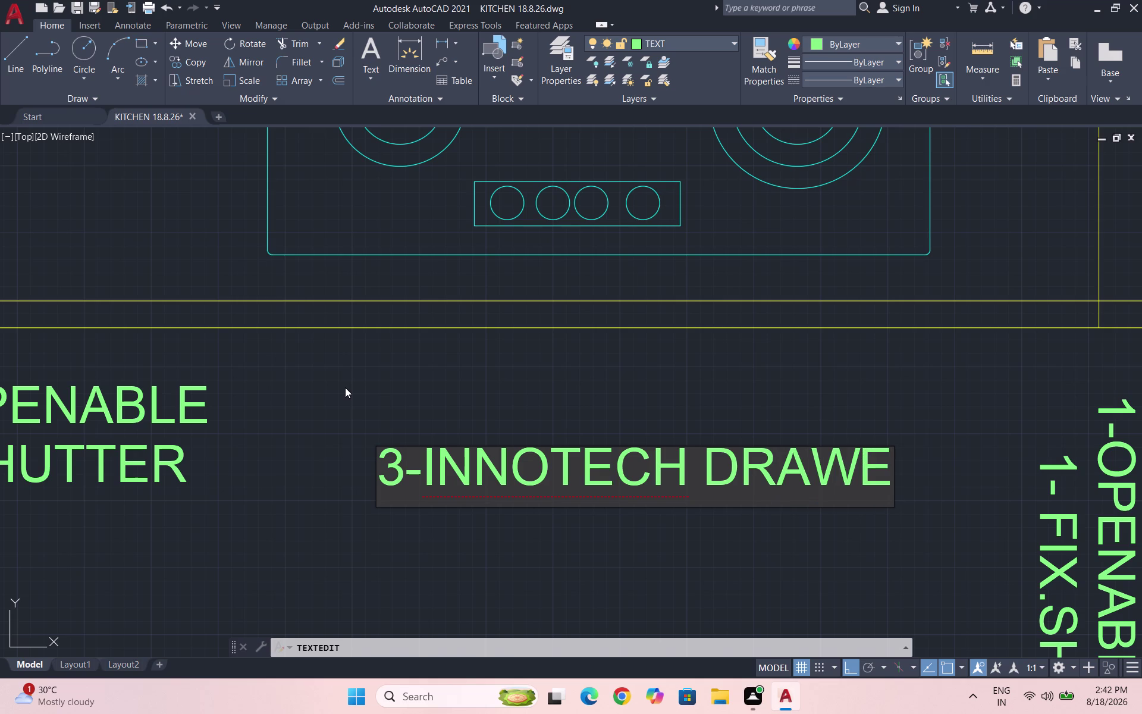
text(R)
click(657, 547)
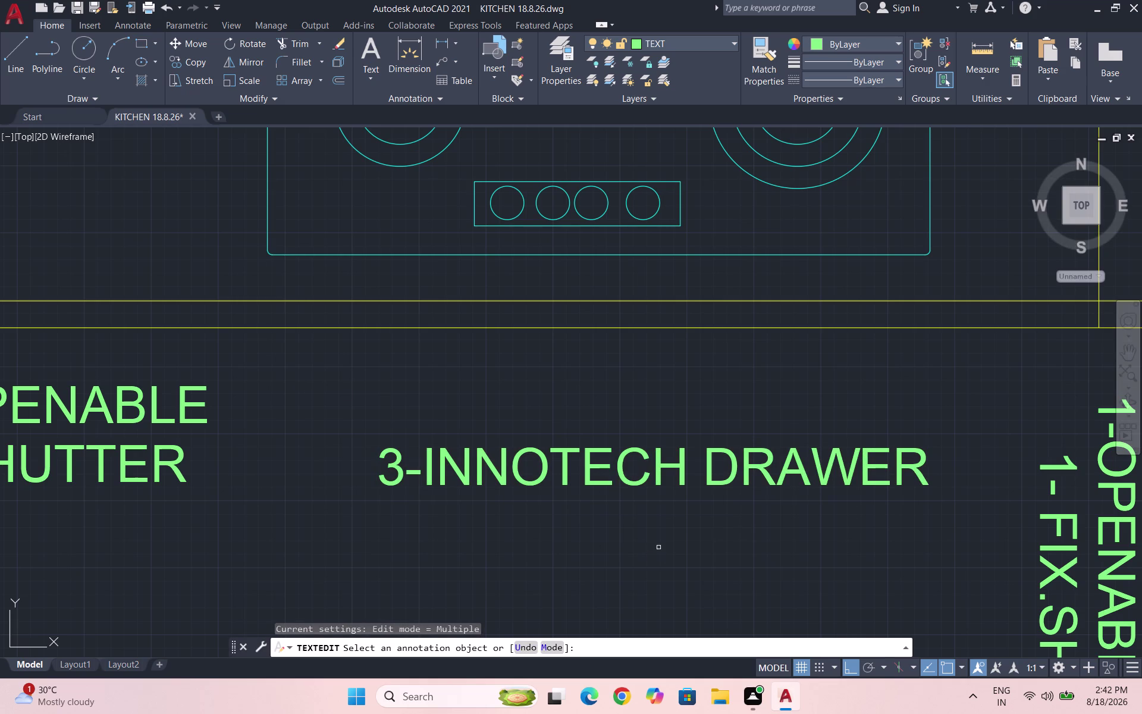
click(734, 537)
key(Escape)
Move the 3-INNOTECH DRAWER label slightly higher toward the counter line.
scroll(down, 3)
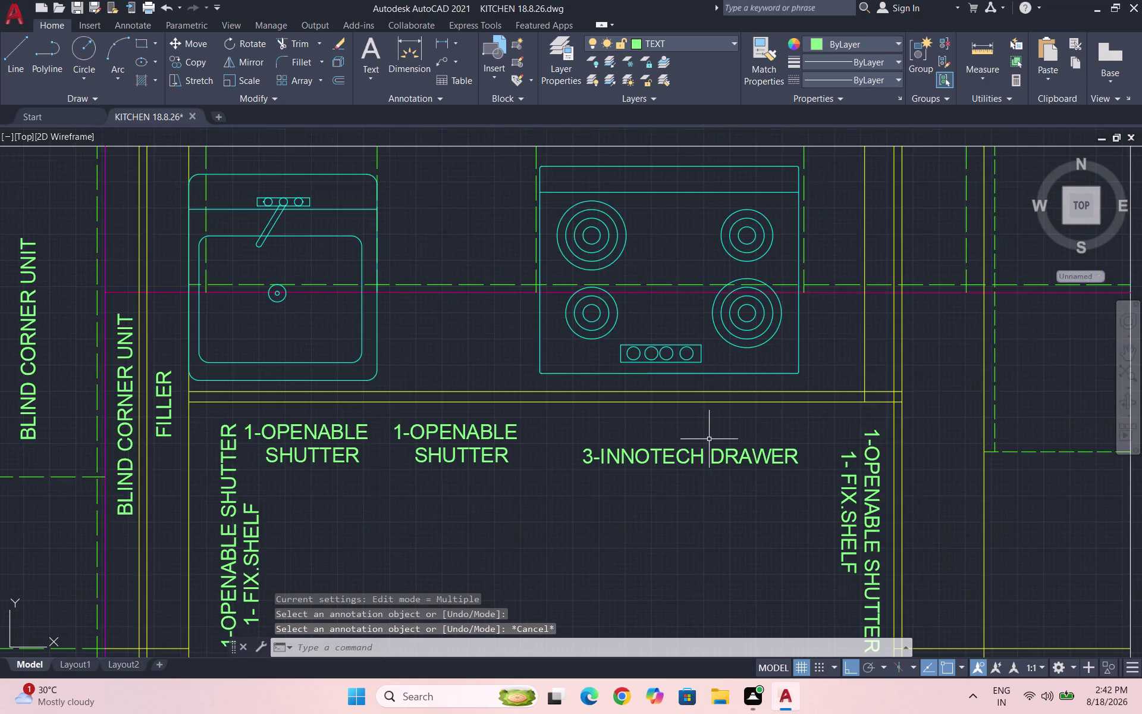
scroll(down, 3)
scroll(up, 3)
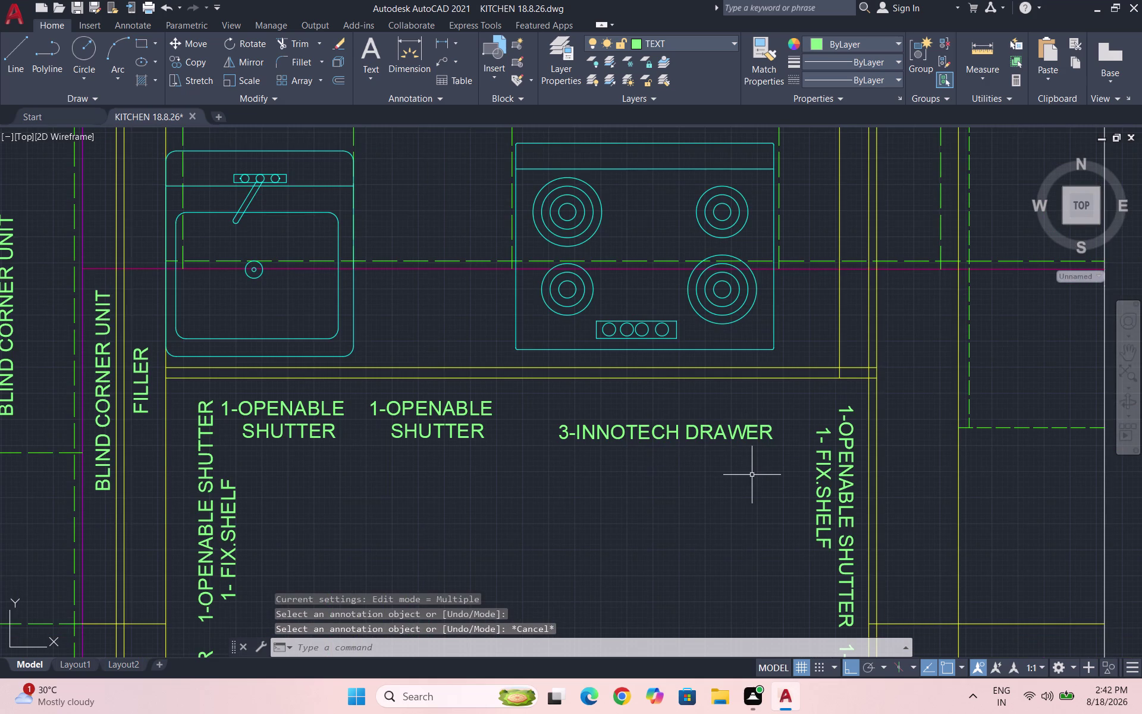
click(752, 475)
click(567, 414)
key(m)
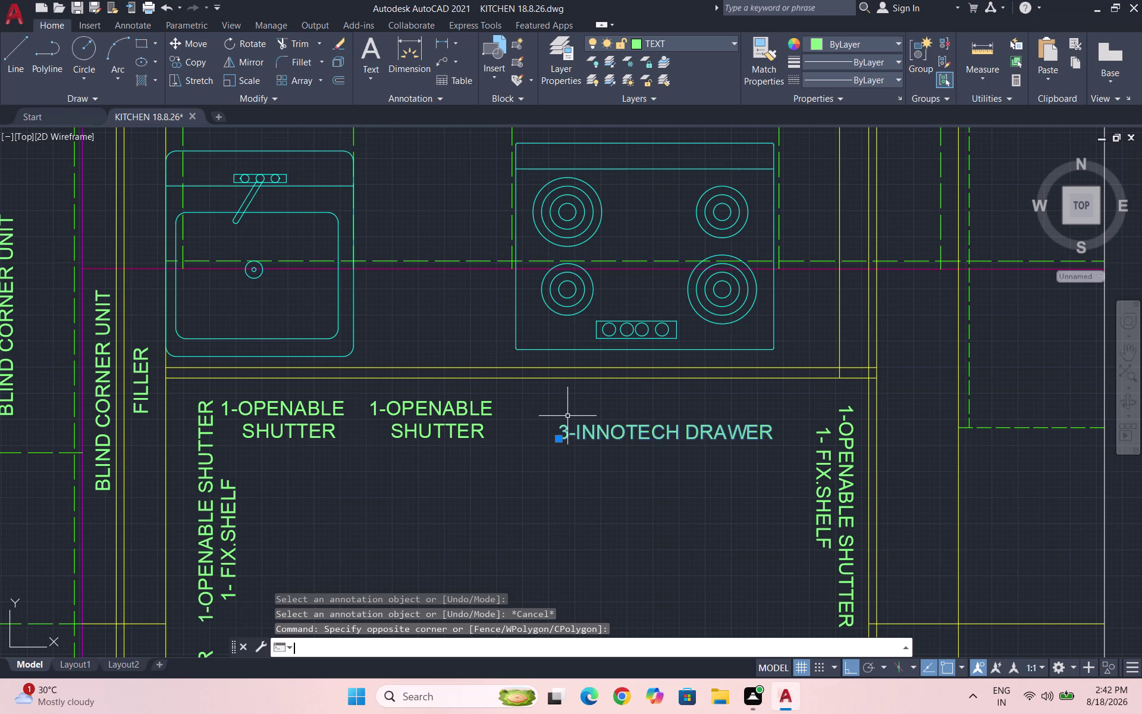
key(Return)
scroll(up, 3)
click(649, 456)
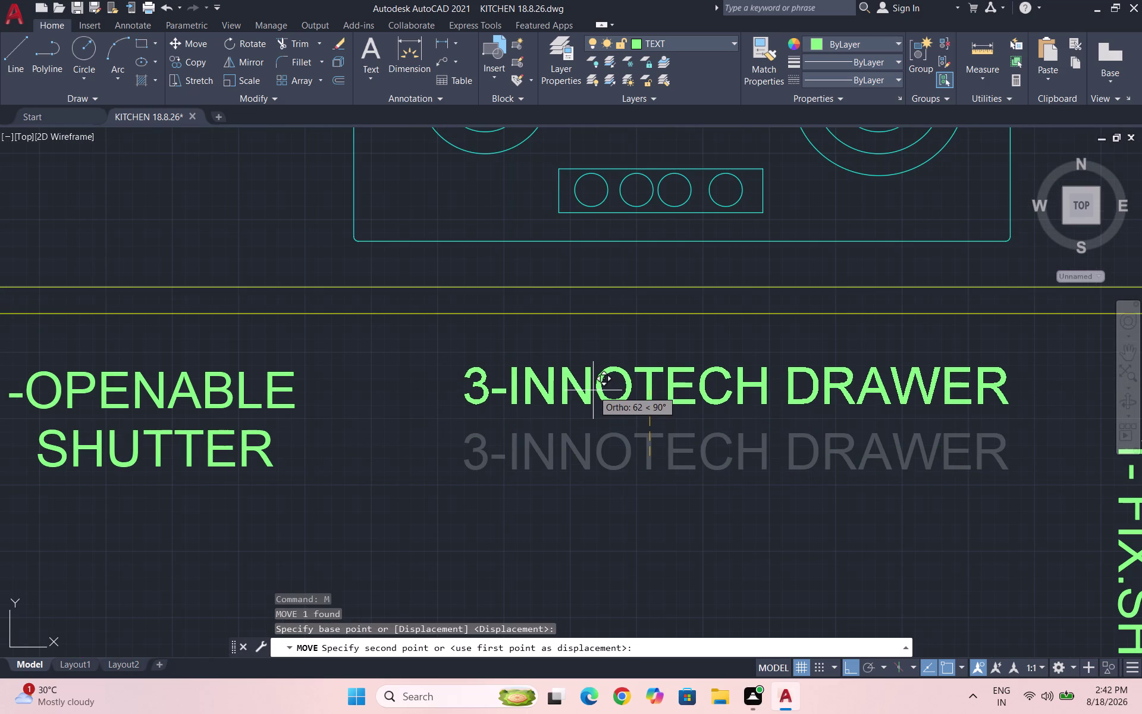
click(592, 390)
scroll(down, 3)
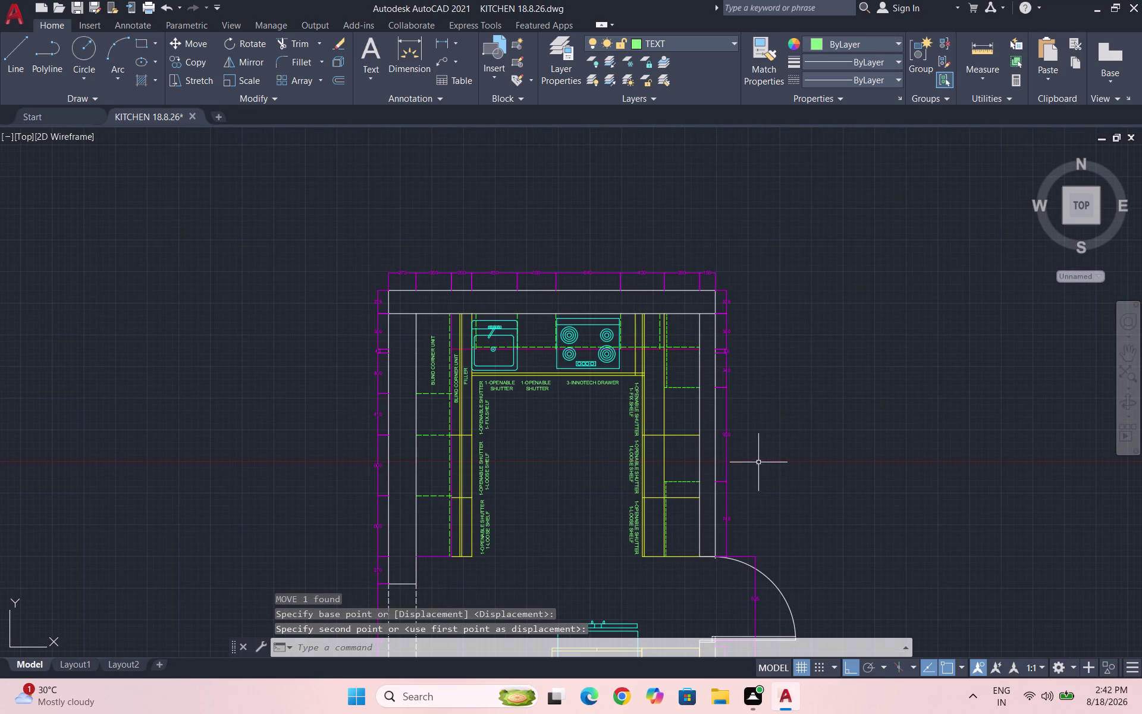
Save the kitchen drawing with Ctrl+S.
key(ctrl+s)
key(ctrl+s)
key(ctrl+s)
key(ctrl+s)
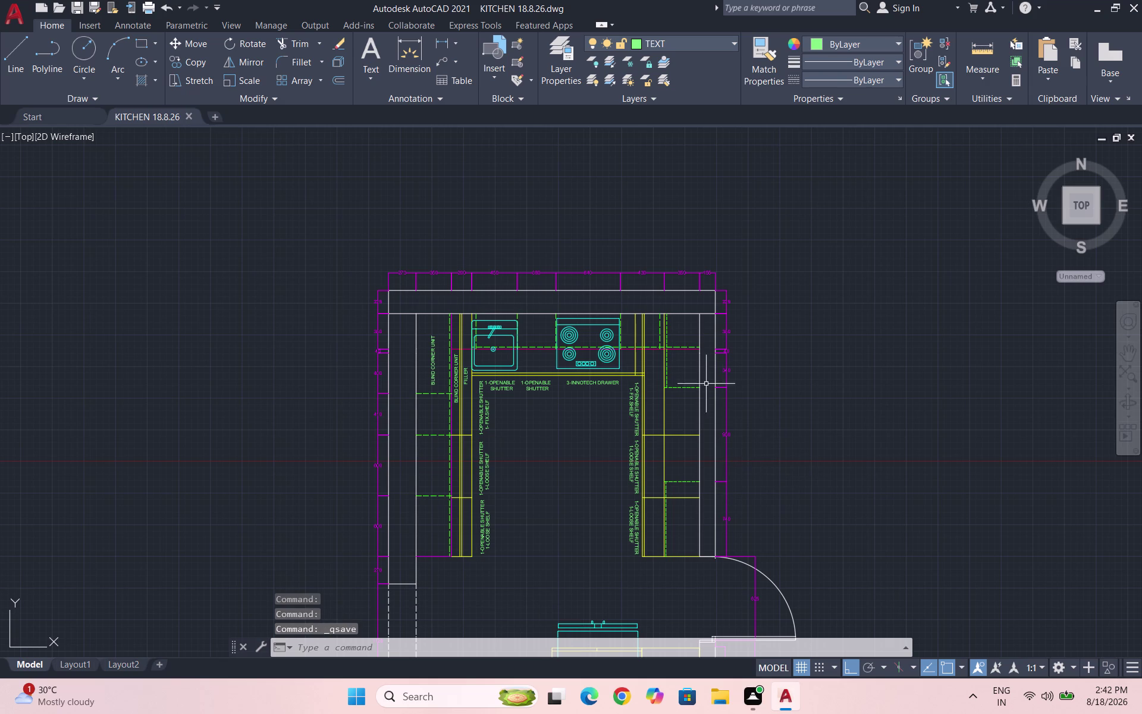
key(ctrl+s)
key(ctrl+s)
key(ctrl+s)
scroll(down, 3)
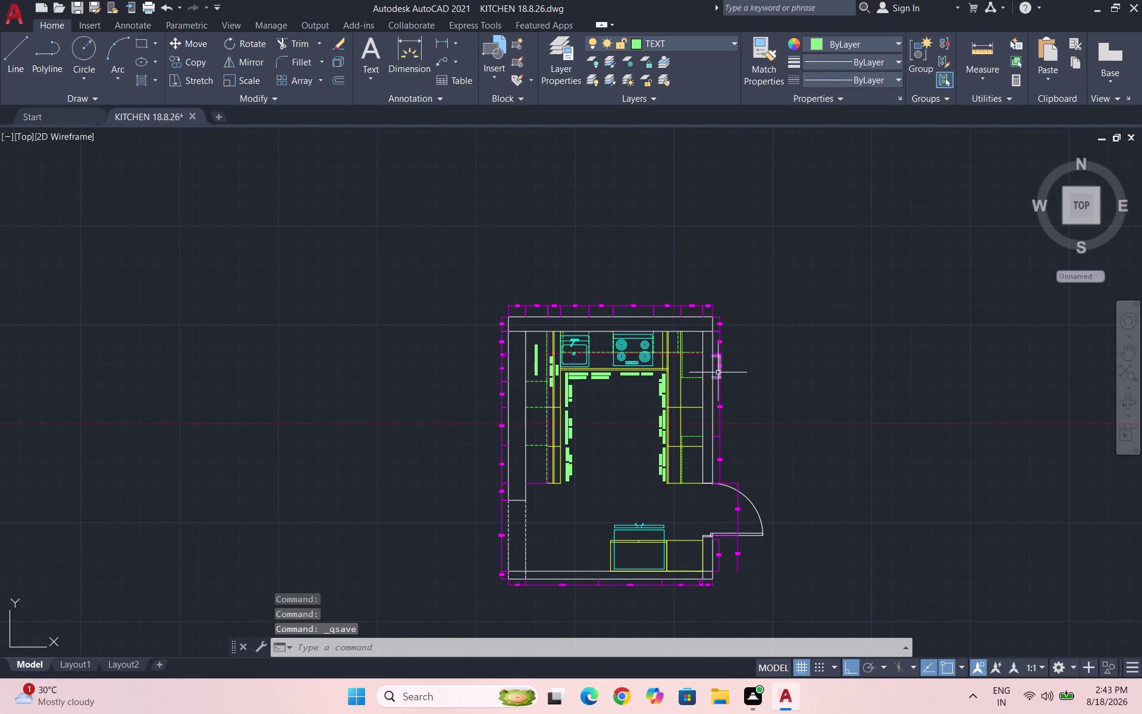
key(ctrl+s)
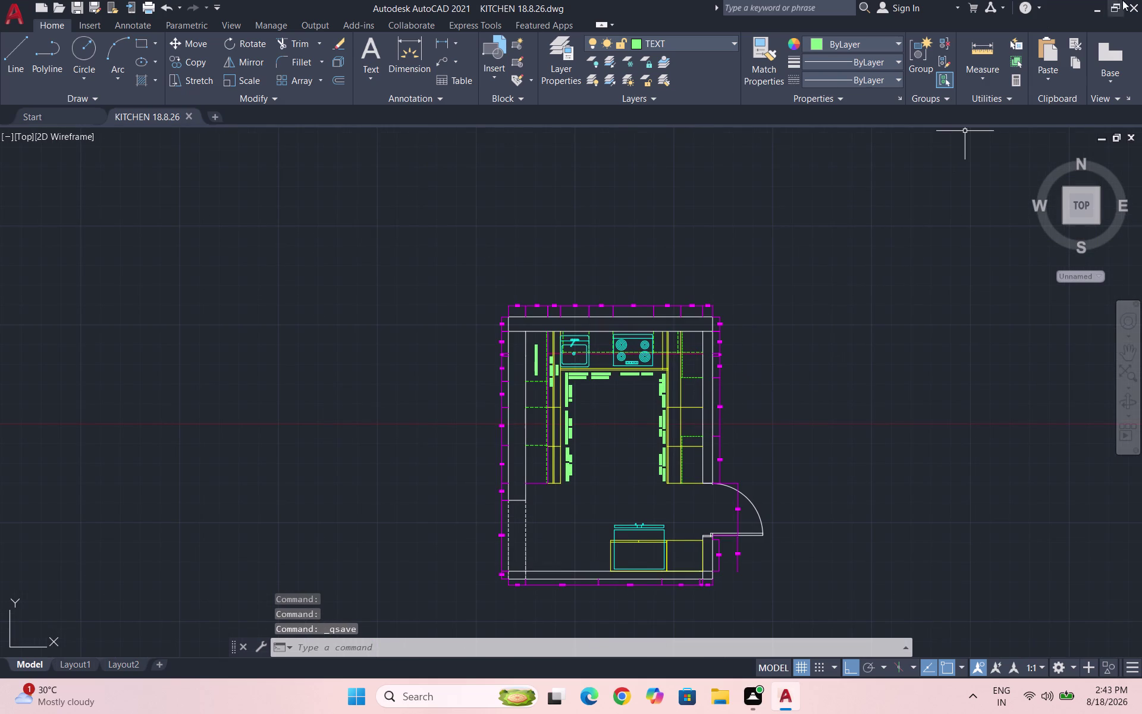